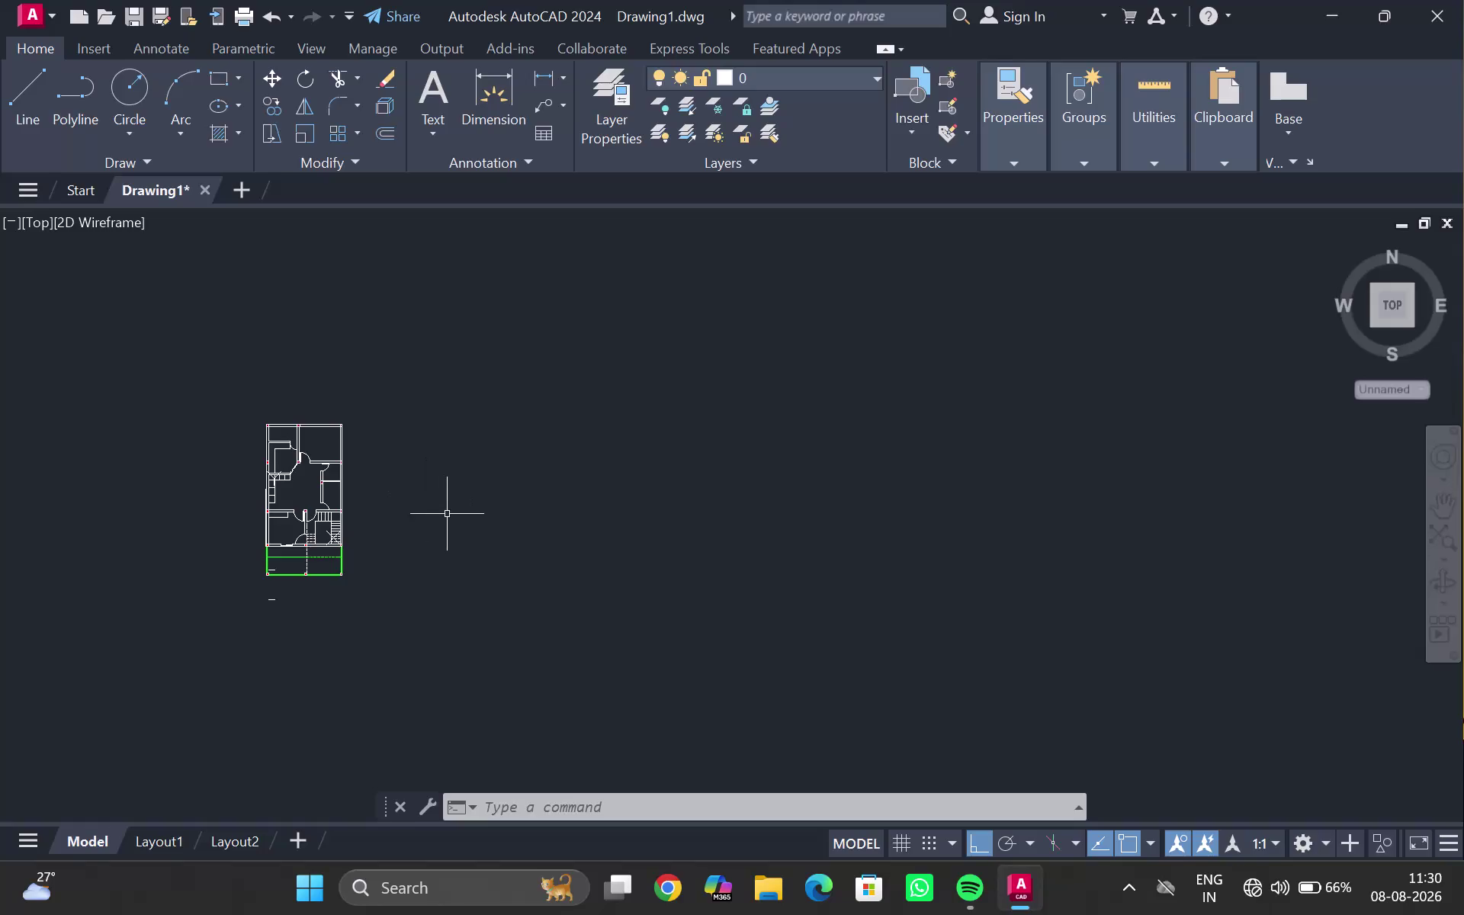
Open DesignCenter and browse to the Home - Space Planner drawing's blocks.
scroll(up, 3)
scroll(up, 3)
middle_drag(449, 516, 790, 544)
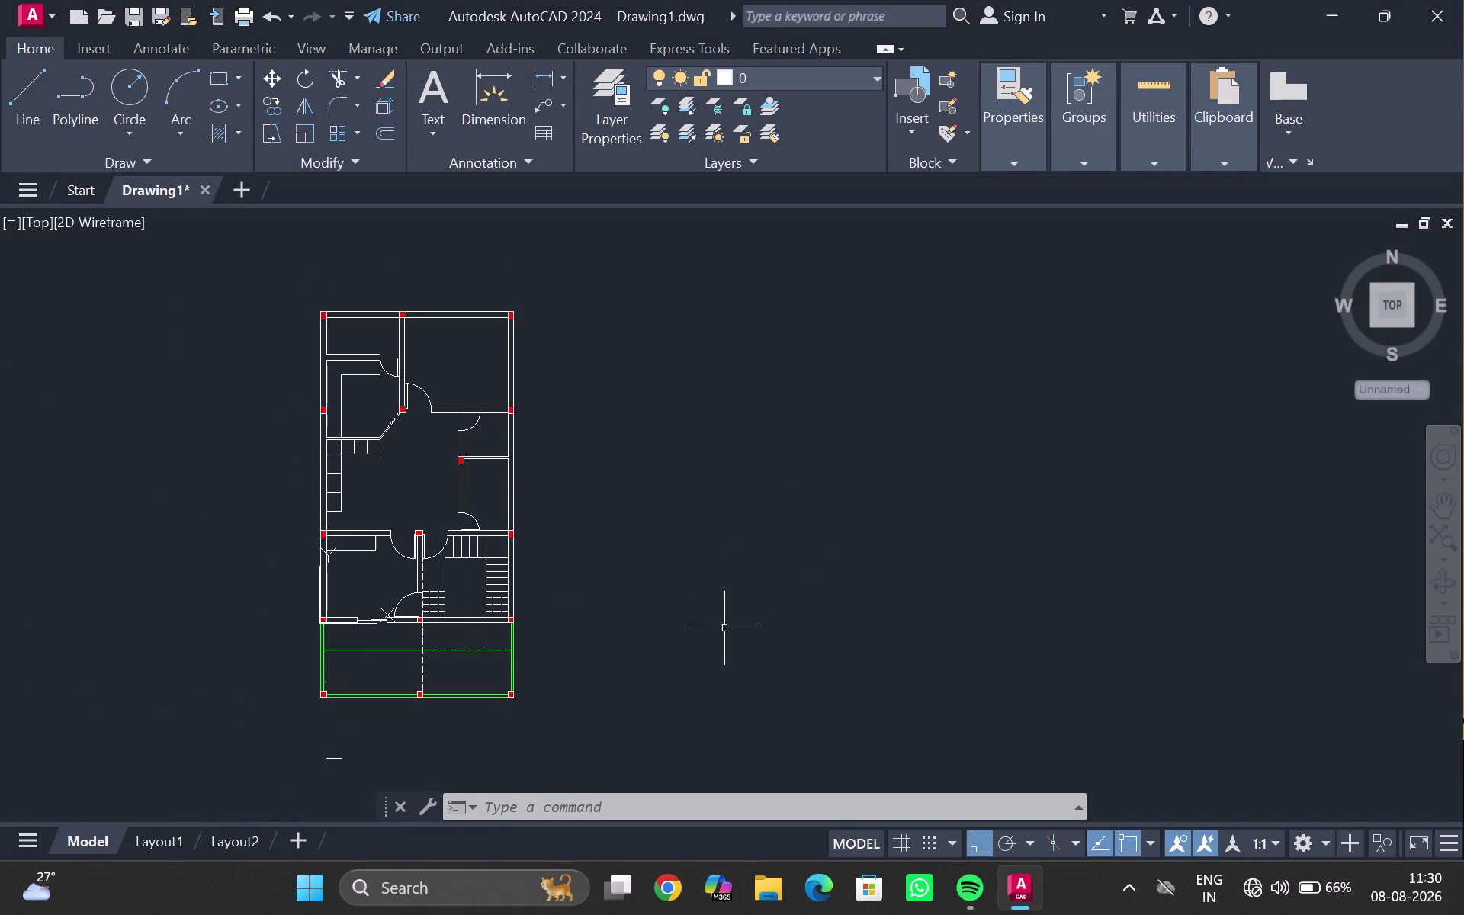
scroll(up, 3)
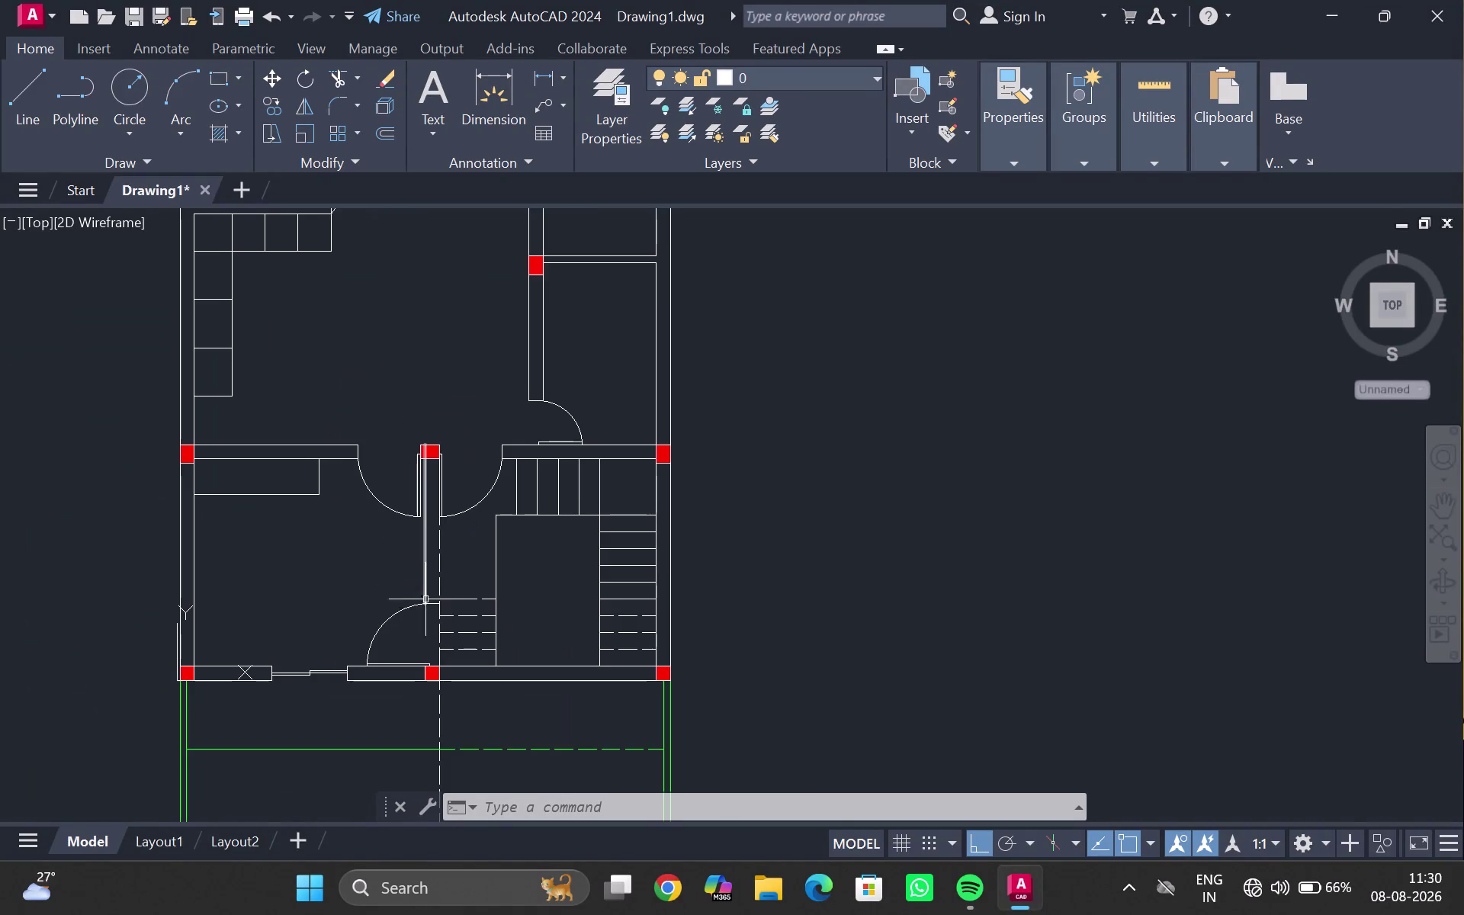
middle_drag(422, 601, 416, 628)
key(ctrl+2)
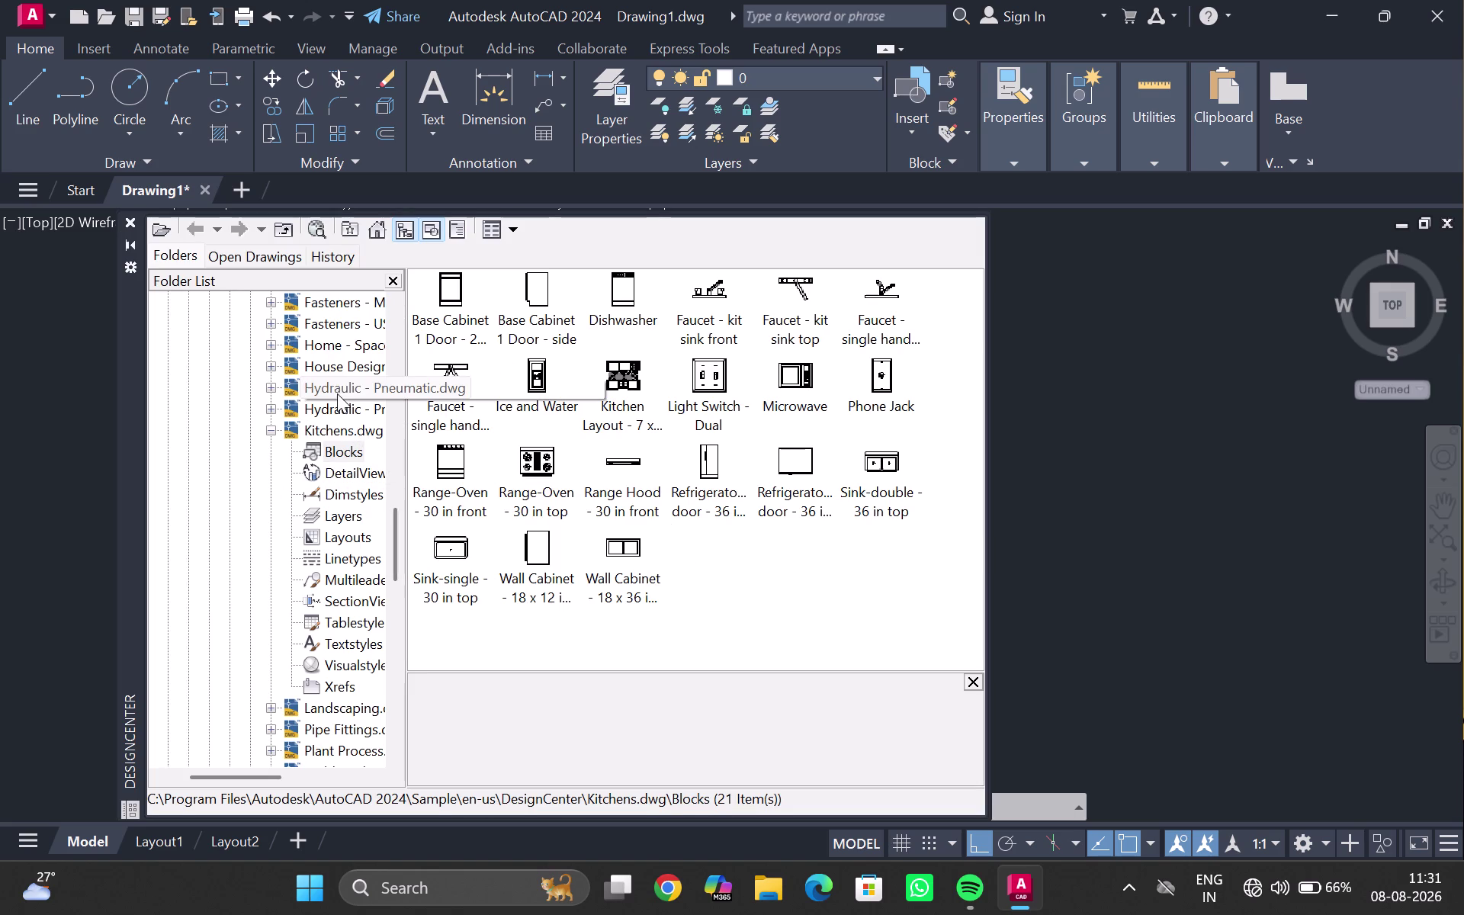
click(328, 364)
click(453, 296)
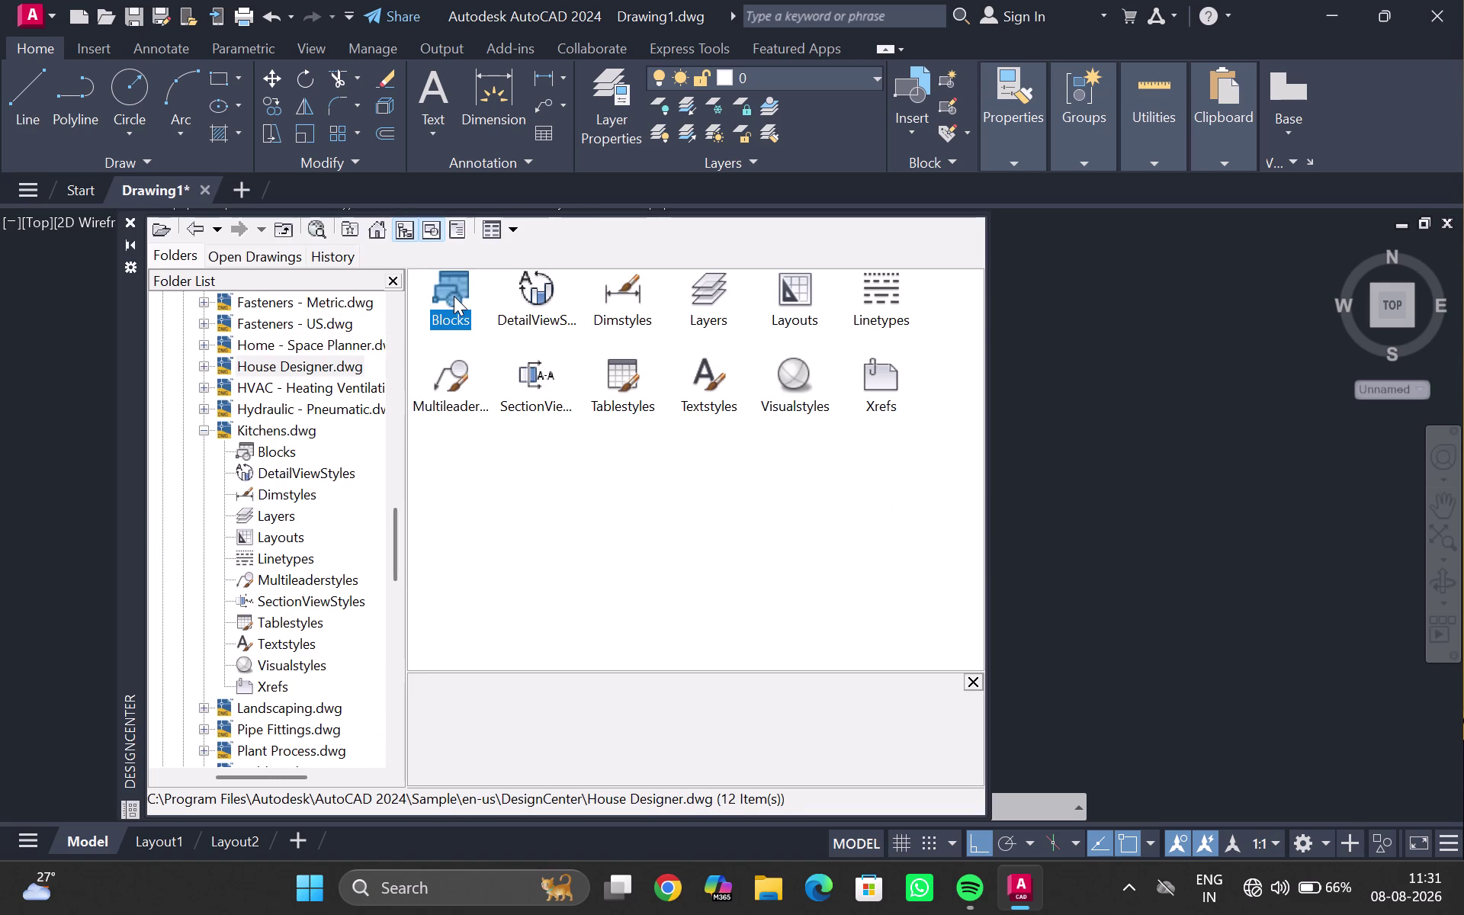
double_click(455, 296)
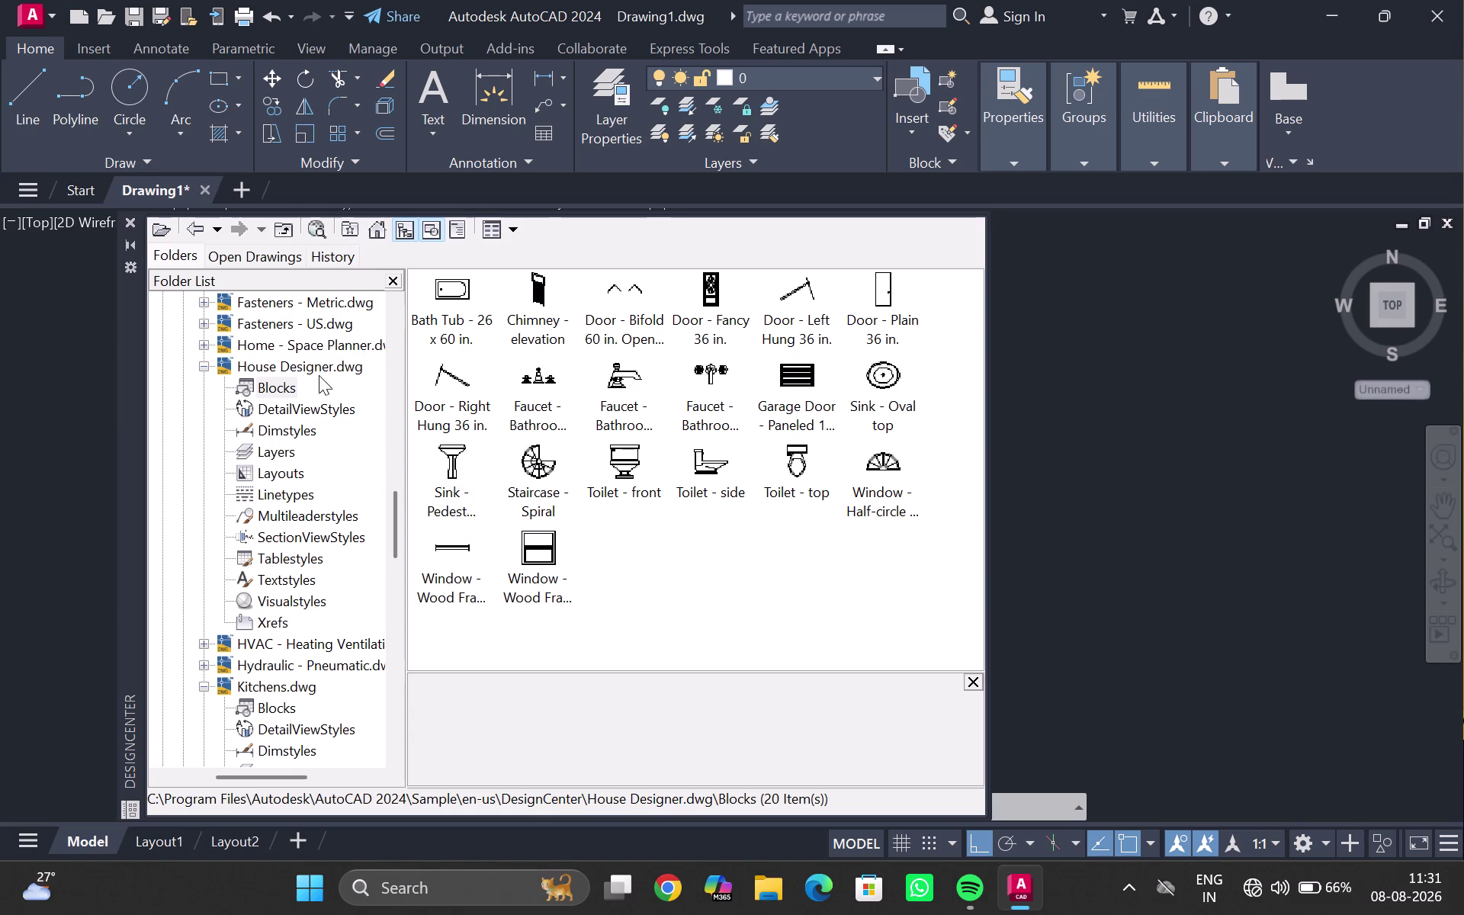
click(340, 336)
click(442, 267)
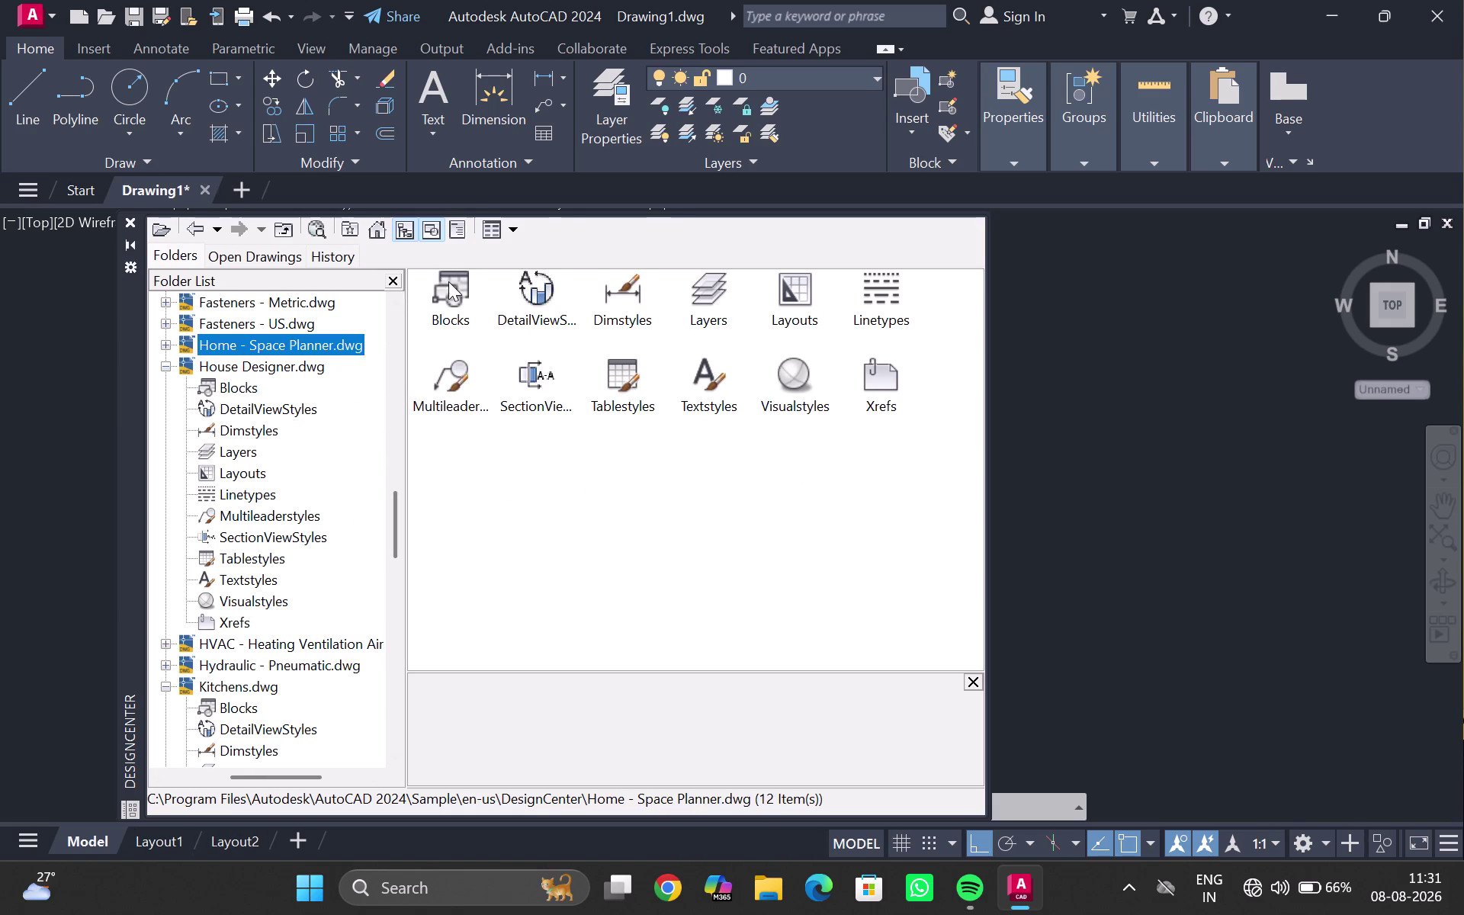
double_click(448, 281)
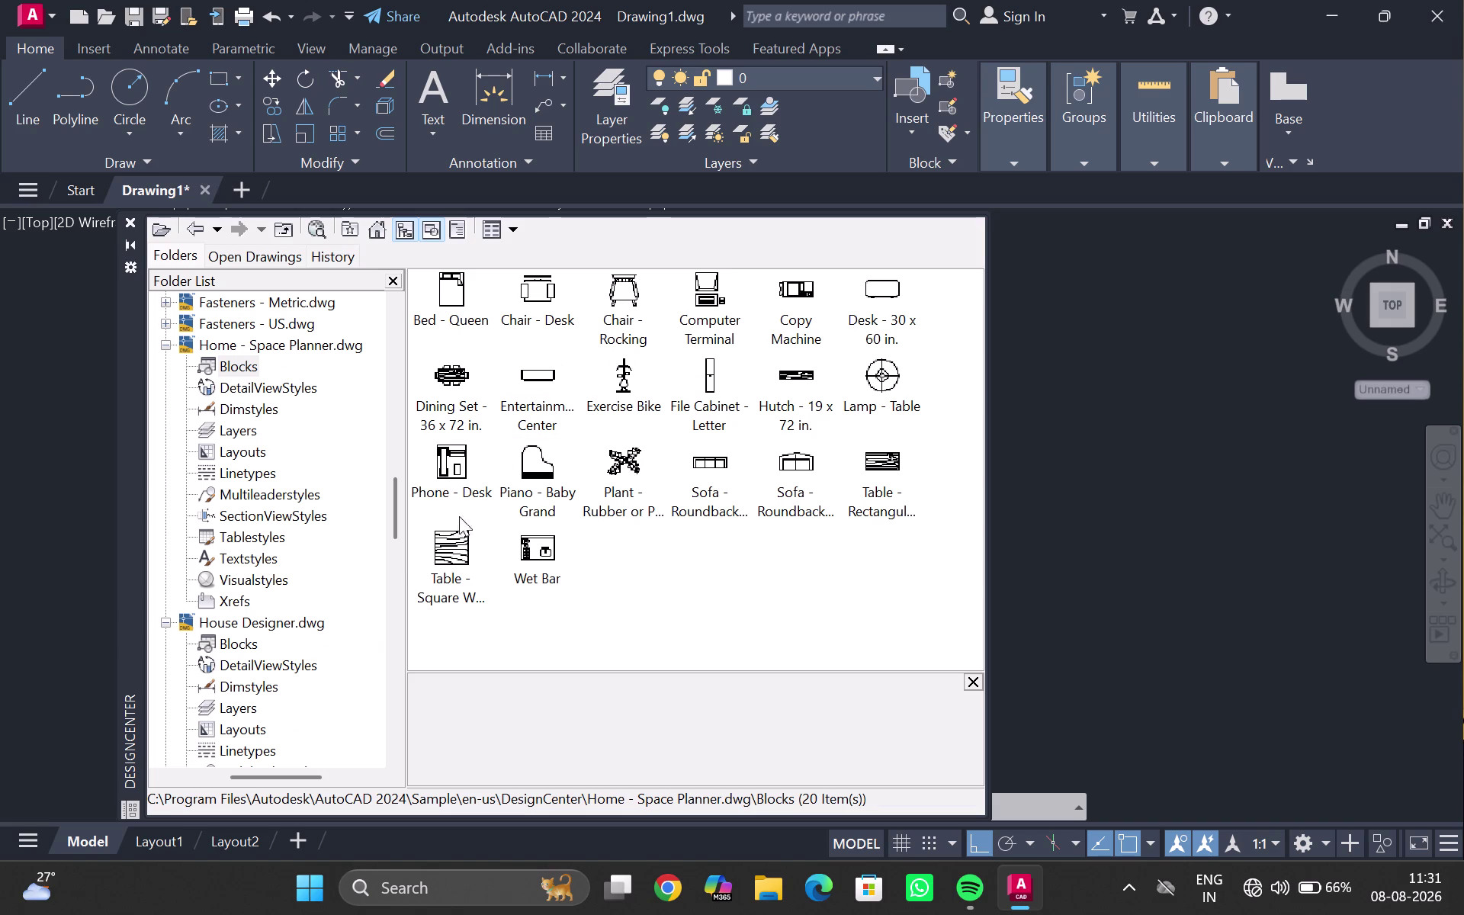
Drag in the square table, sofa, table lamp, queen bed, desk chair and rocking chair.
drag(443, 551, 1279, 513)
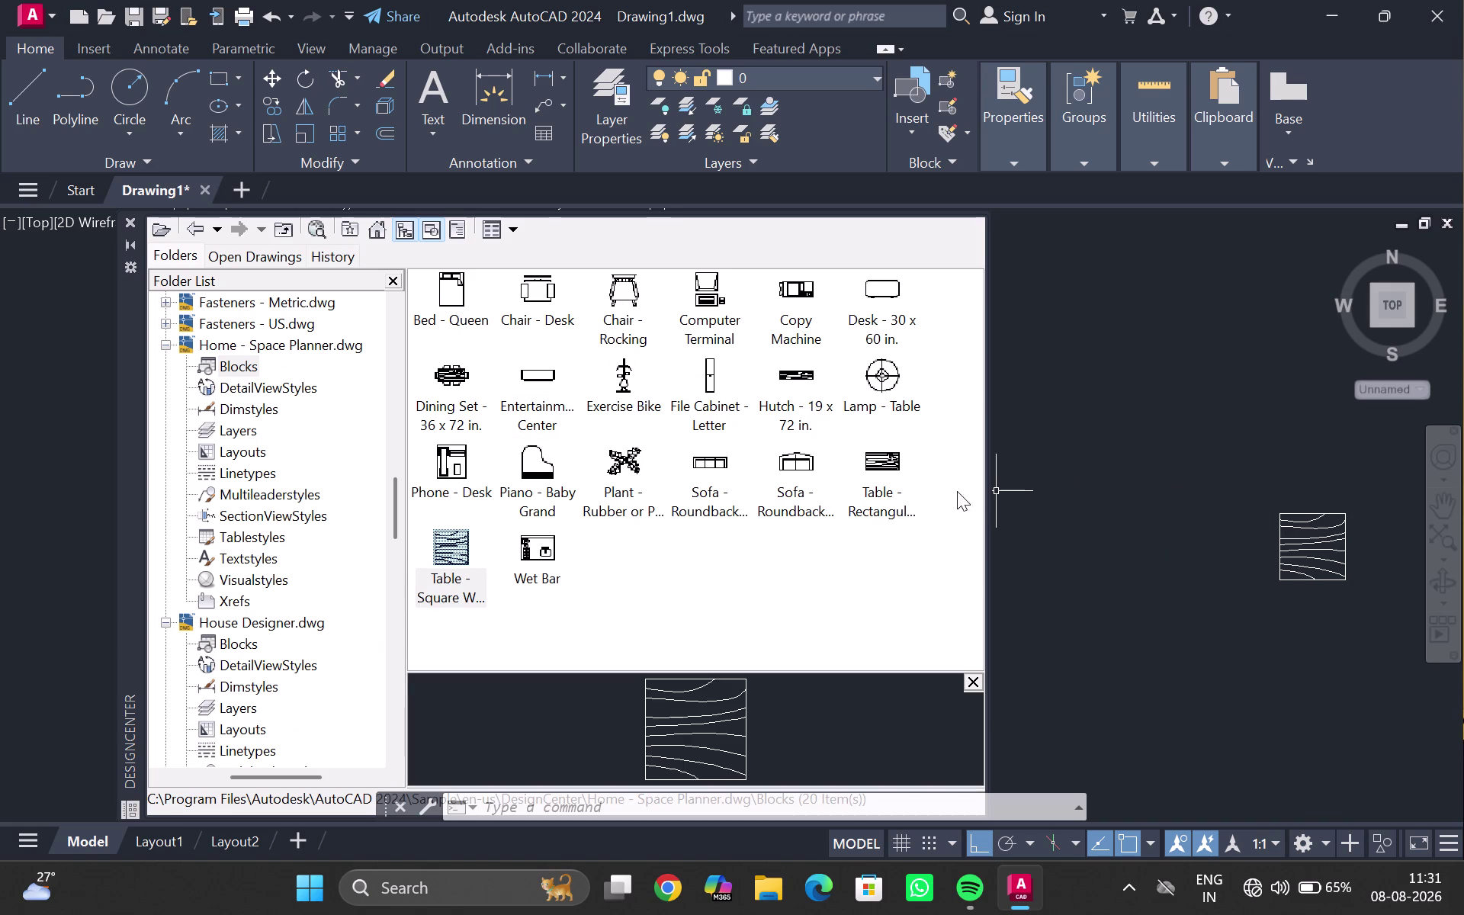
drag(800, 456, 1109, 377)
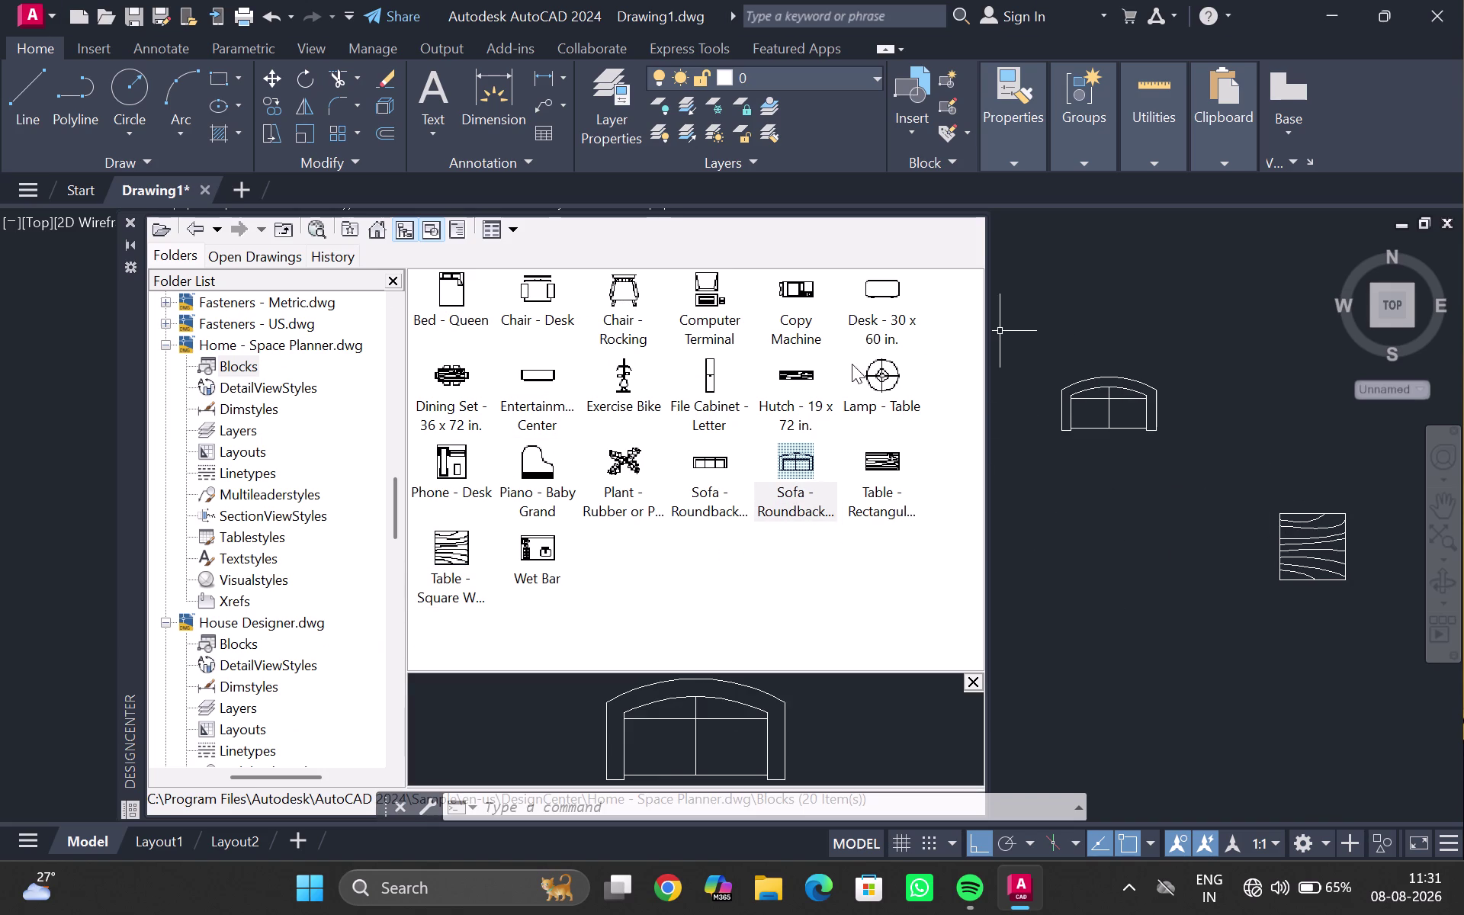
drag(887, 383, 1054, 301)
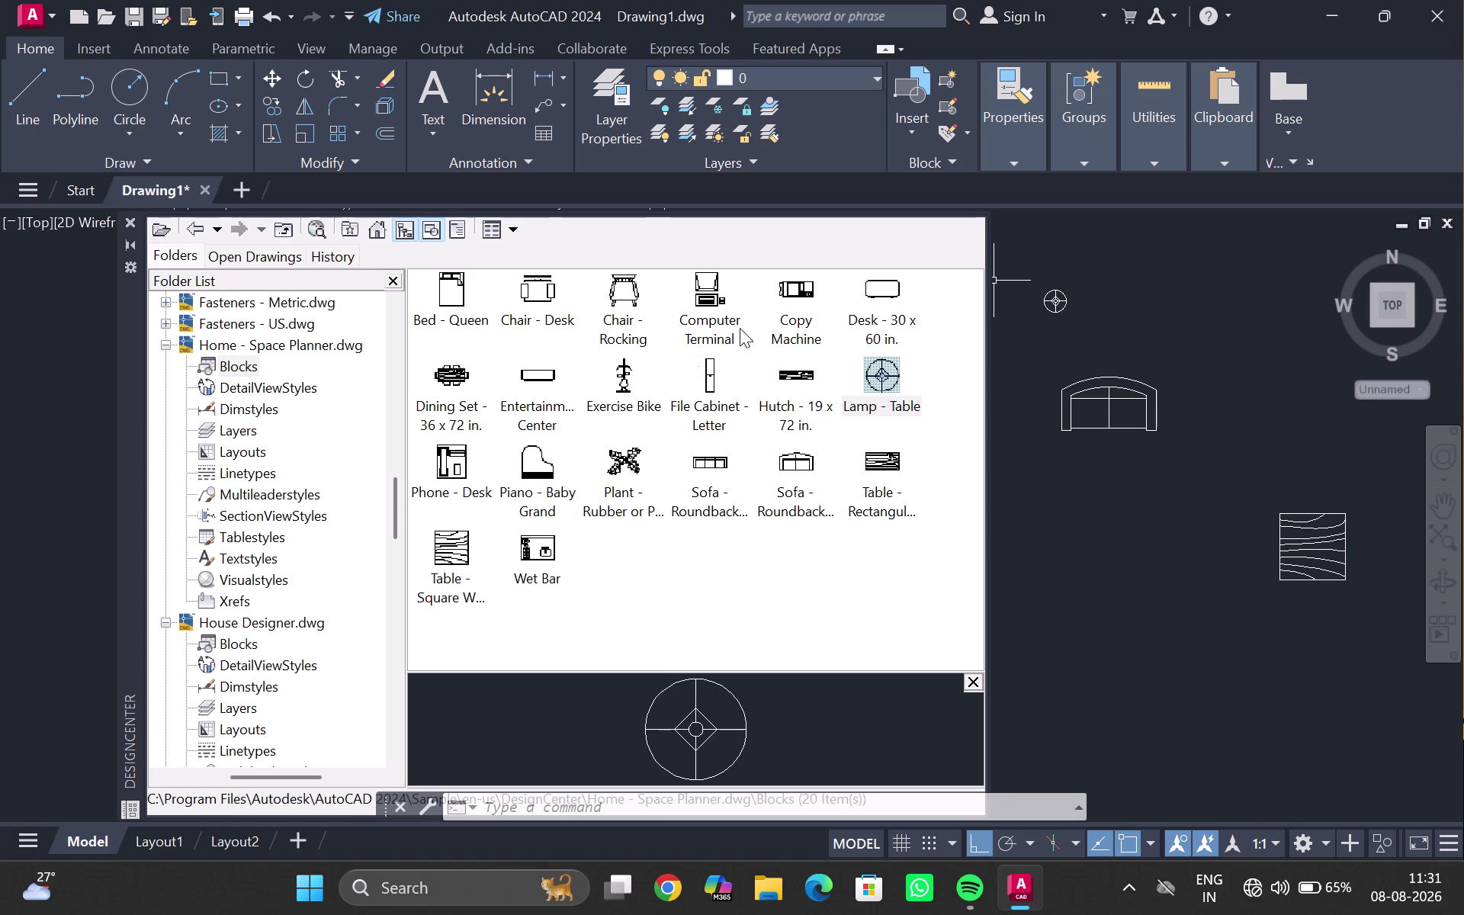
drag(443, 292, 1112, 604)
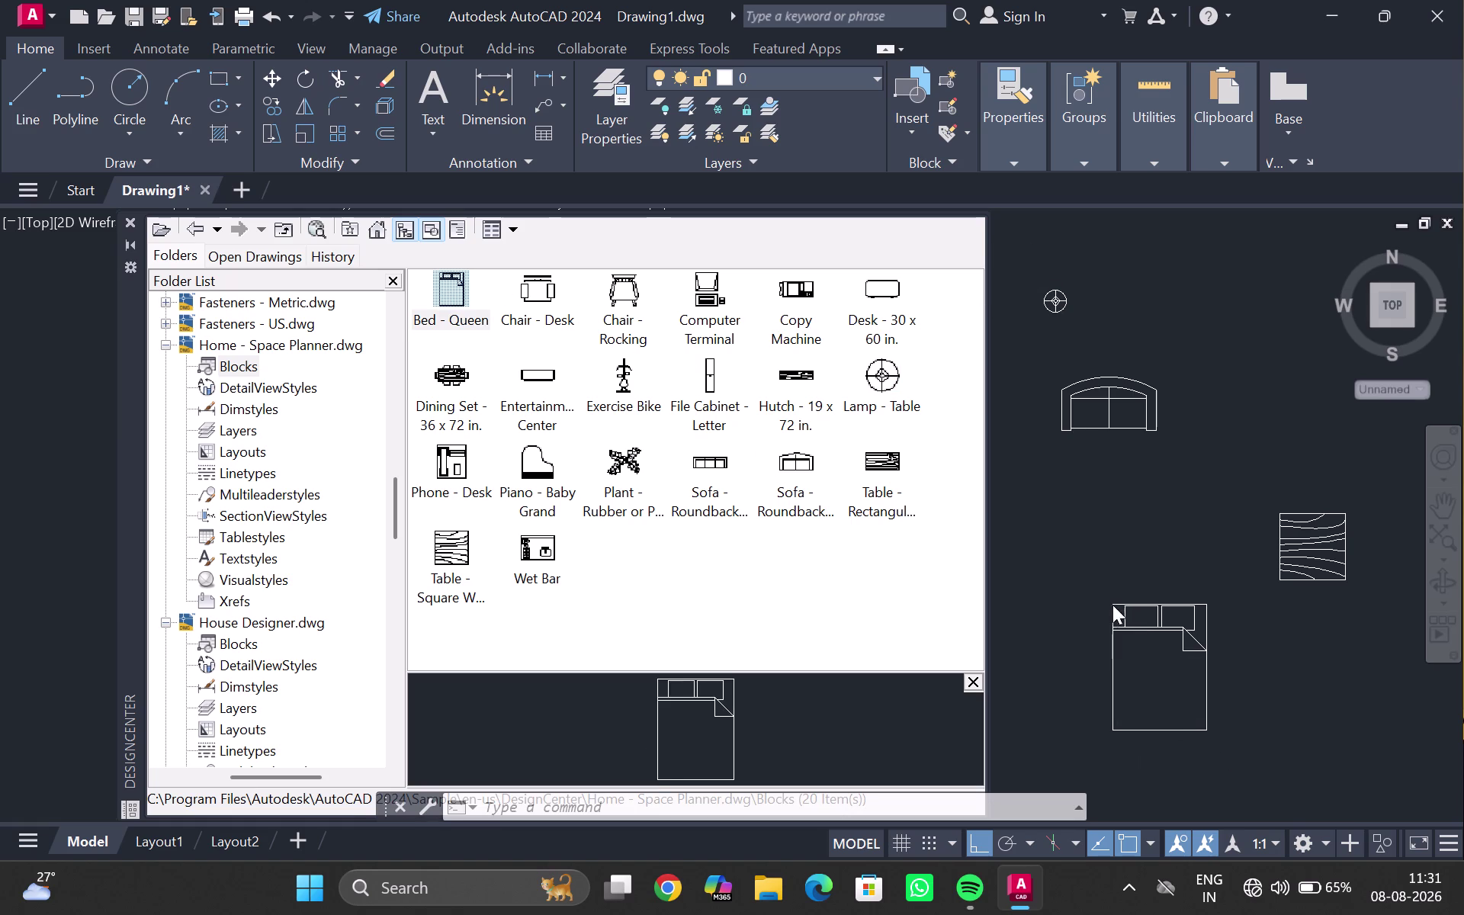
drag(535, 290, 1174, 361)
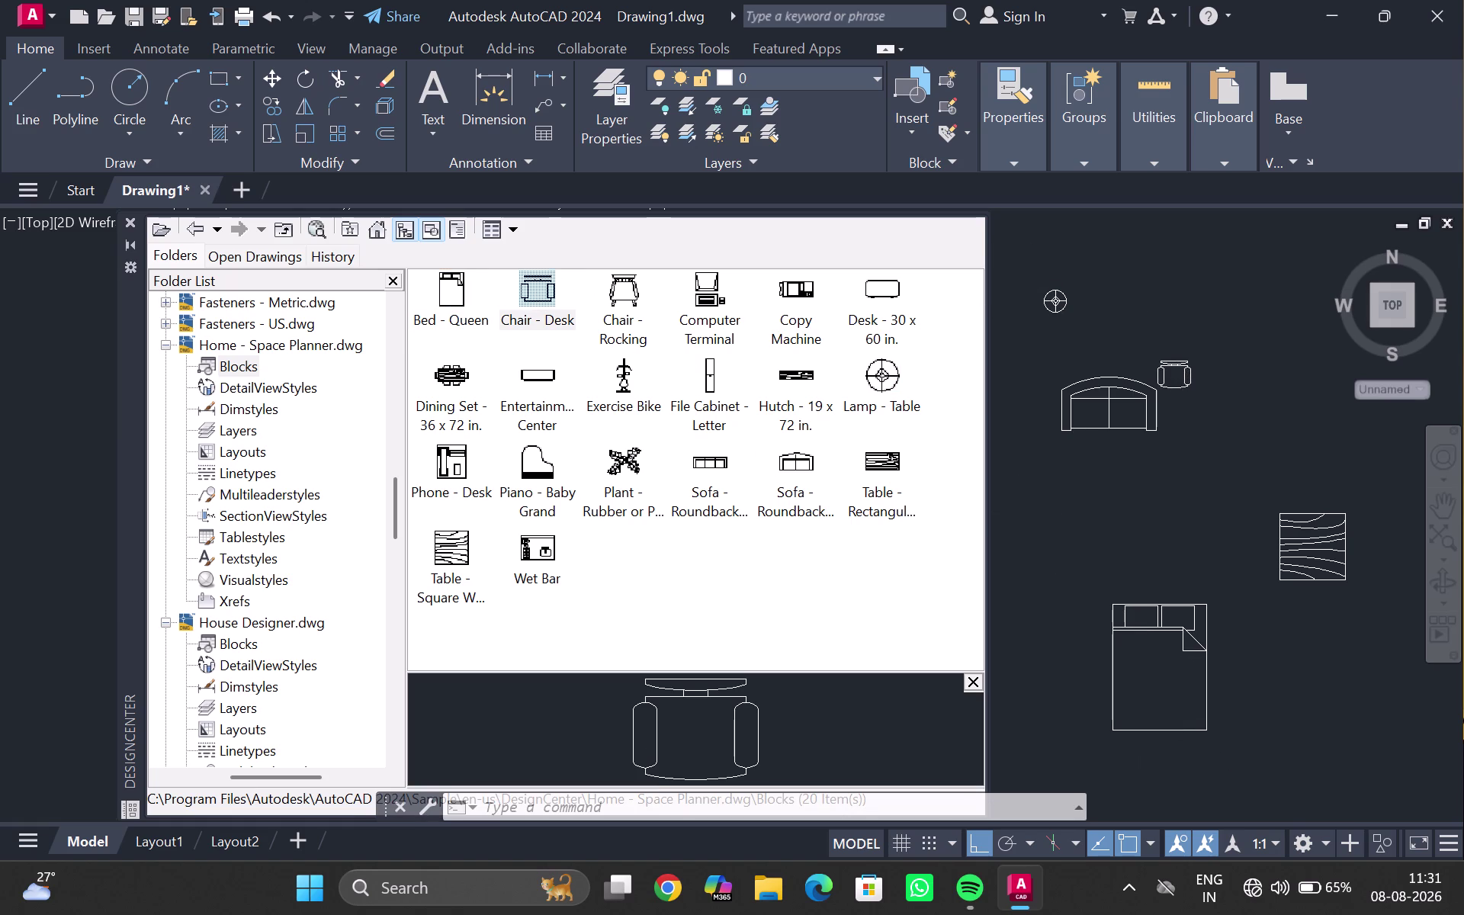
drag(622, 291, 1056, 539)
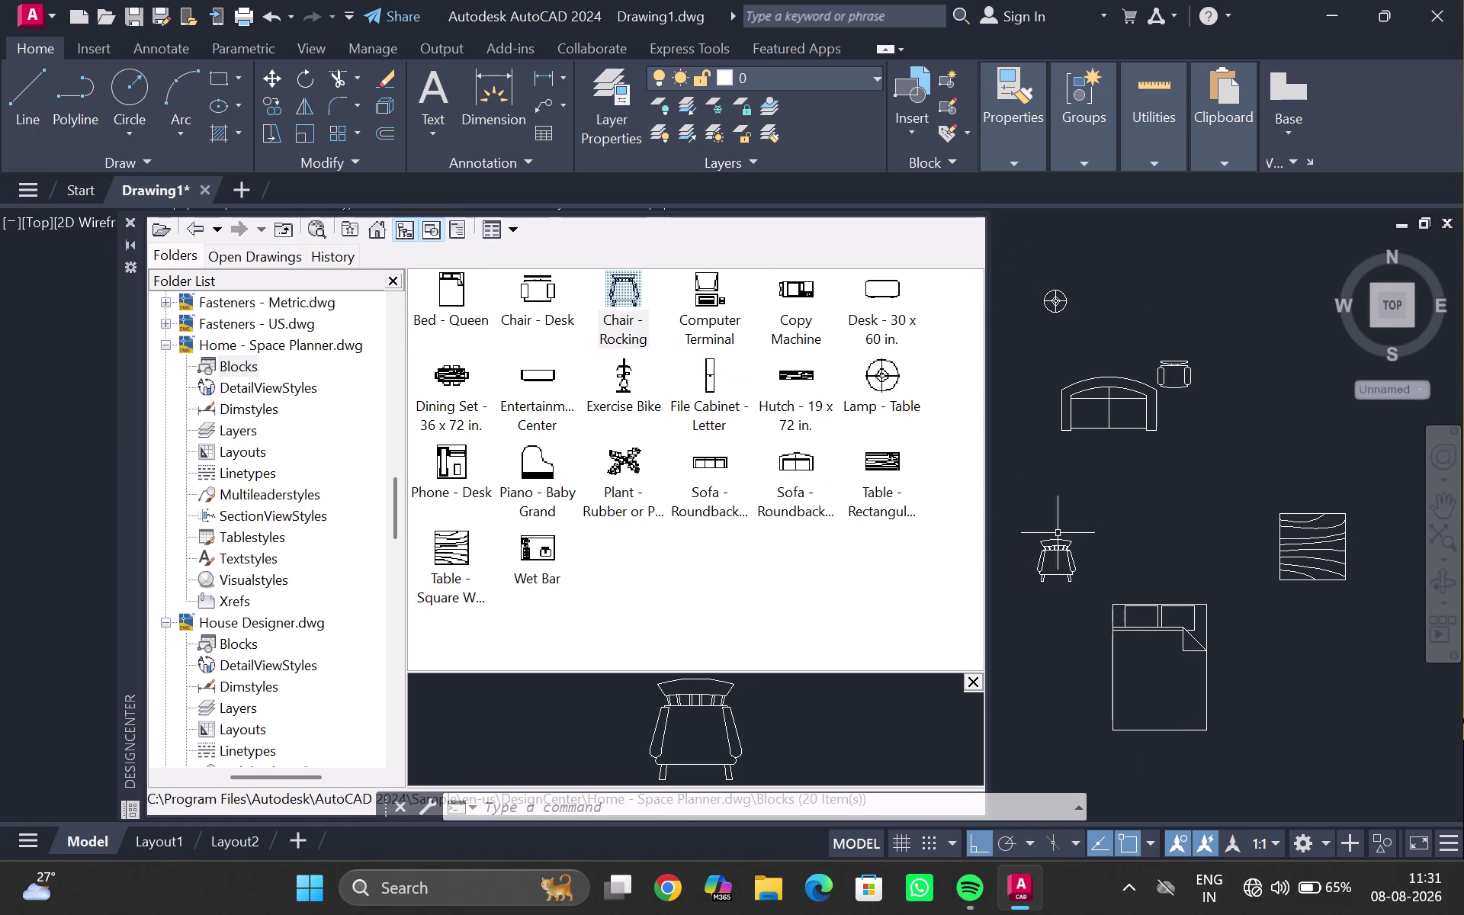
click(127, 223)
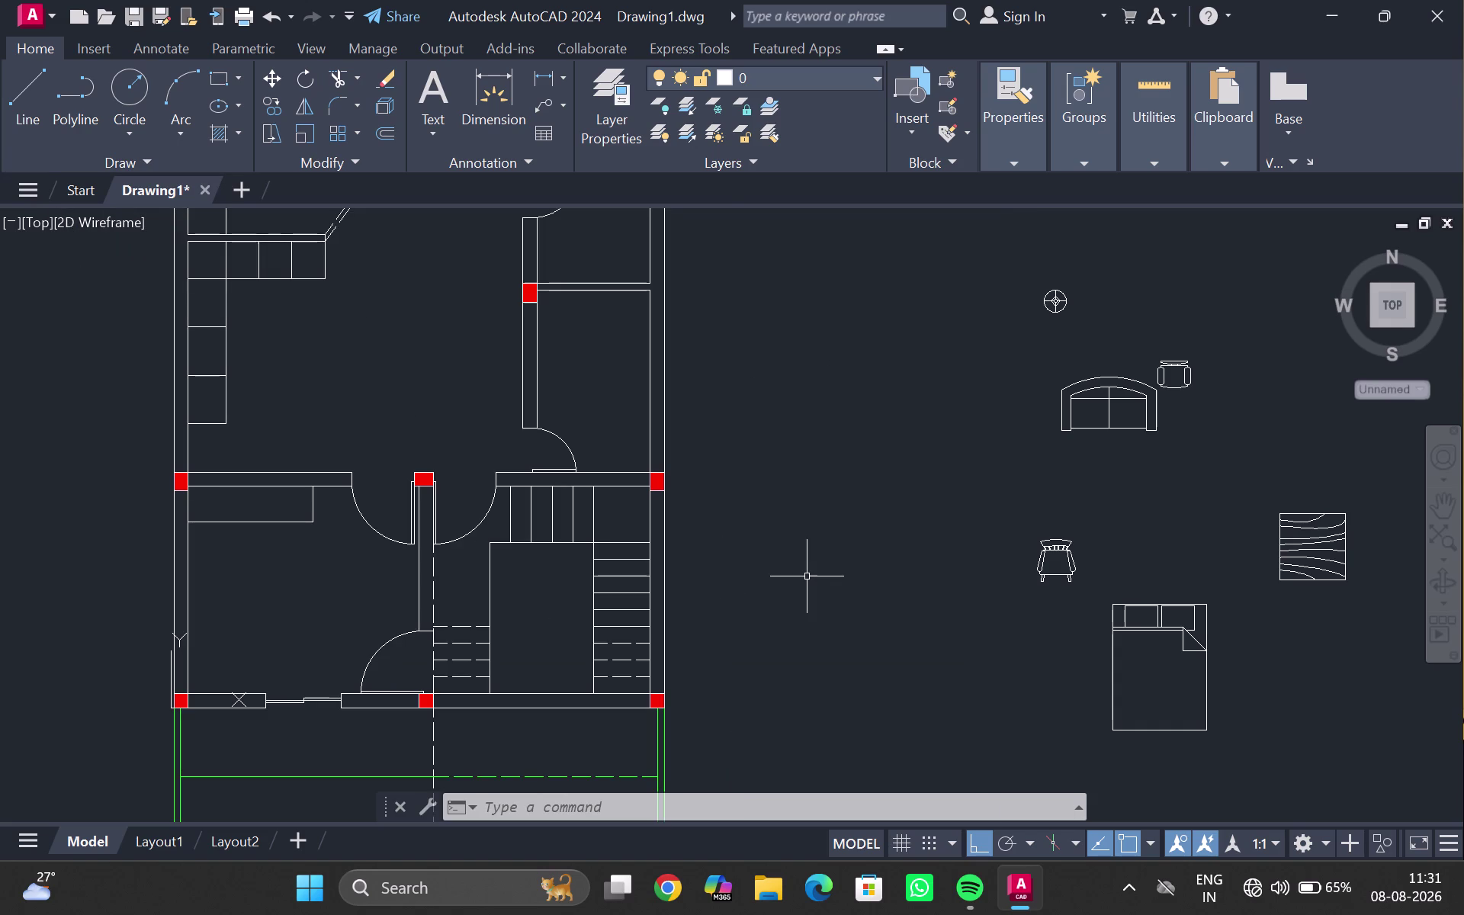
Zoom to the plan and furniture and window-select the queen bed.
scroll(down, 3)
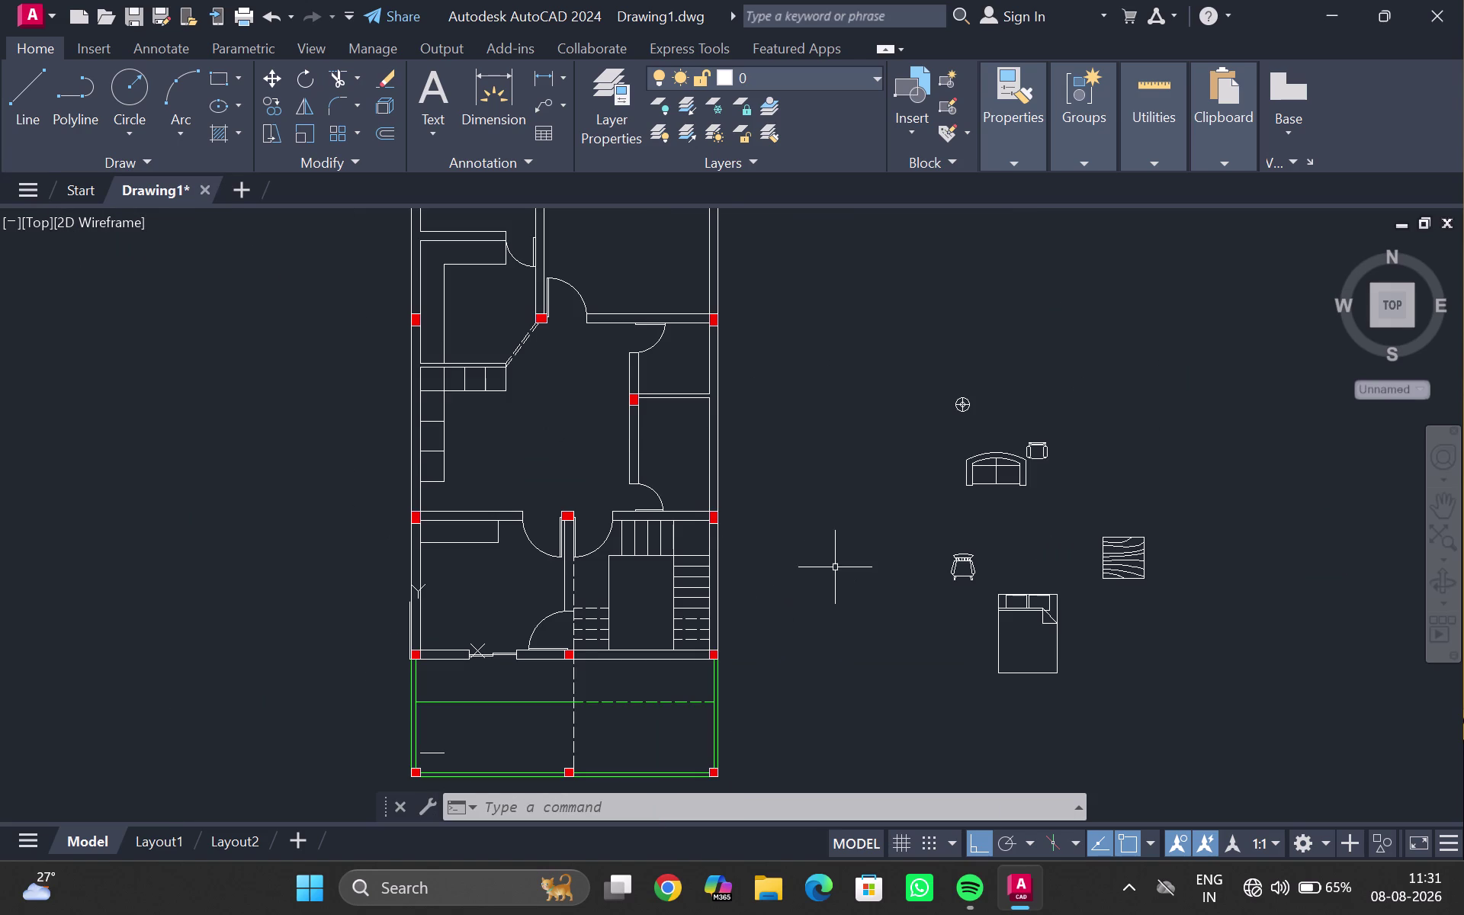
scroll(down, 3)
middle_drag(835, 564, 760, 525)
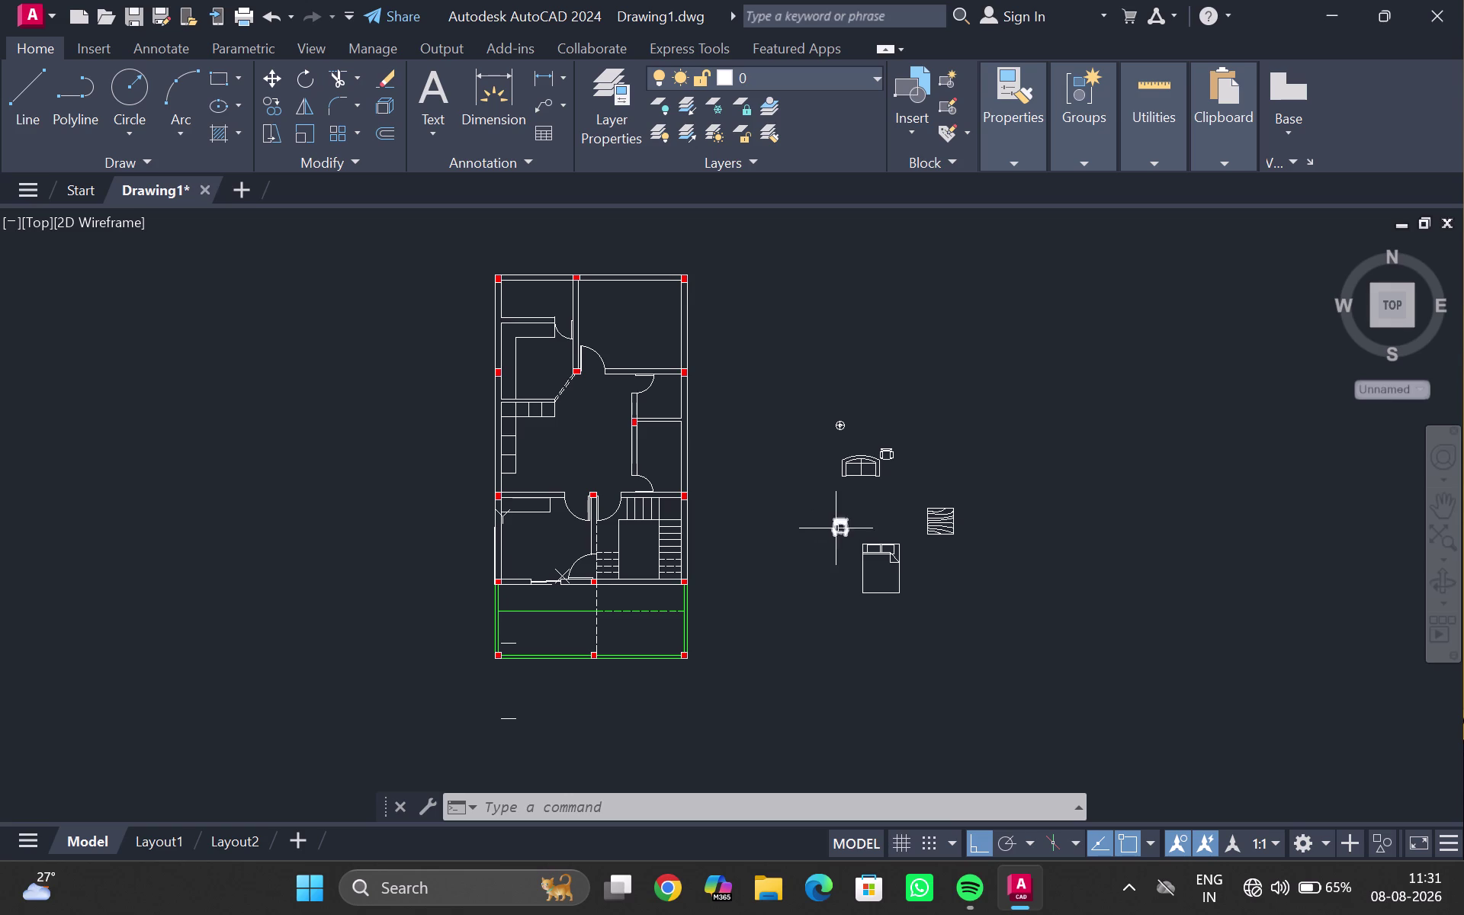
scroll(up, 3)
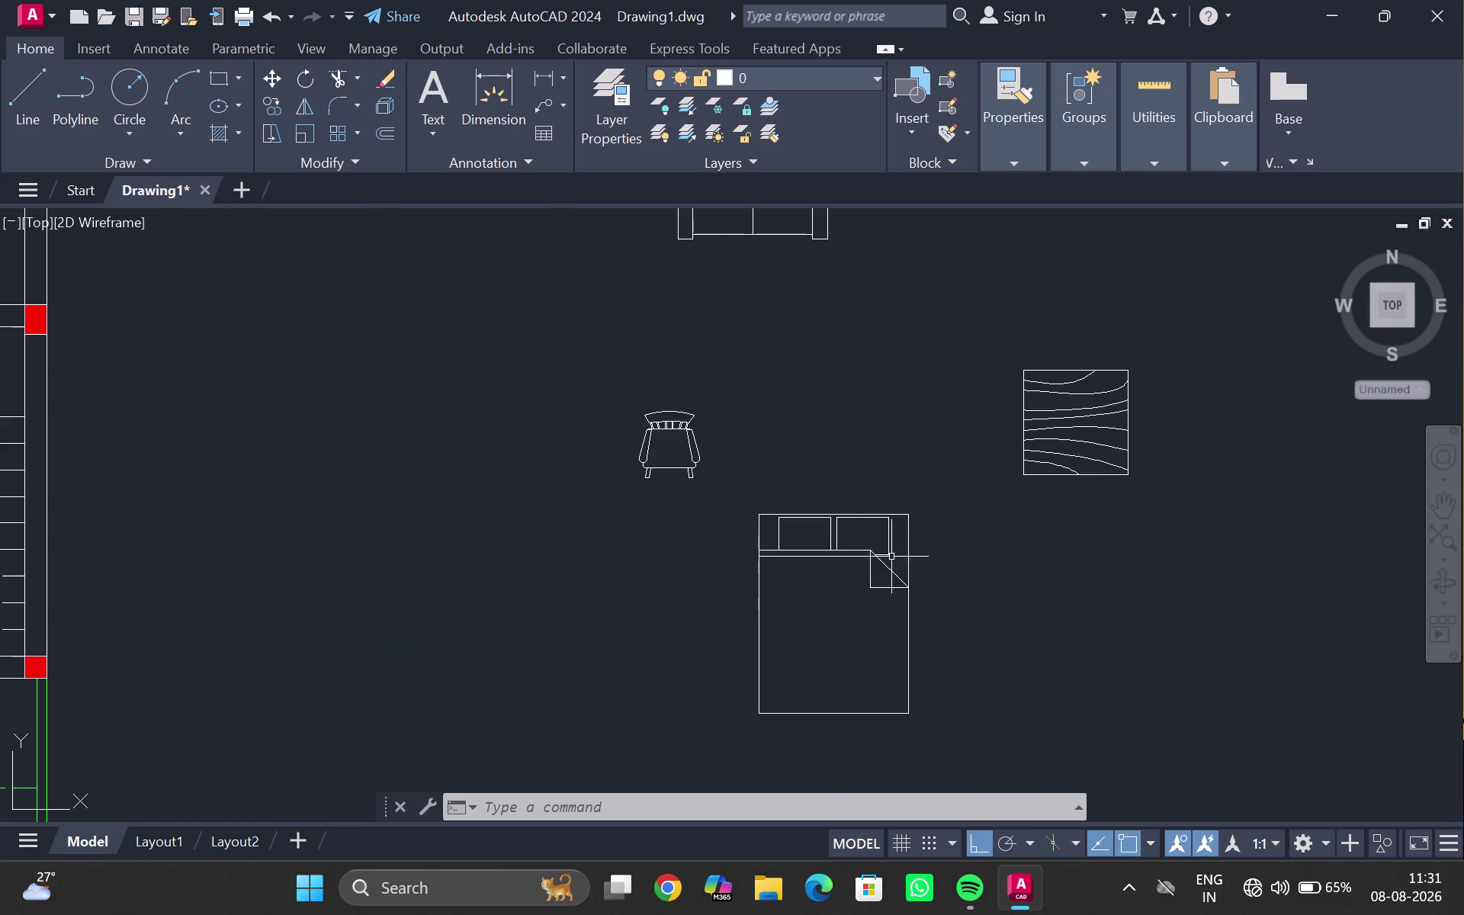
click(820, 546)
click(837, 510)
click(859, 523)
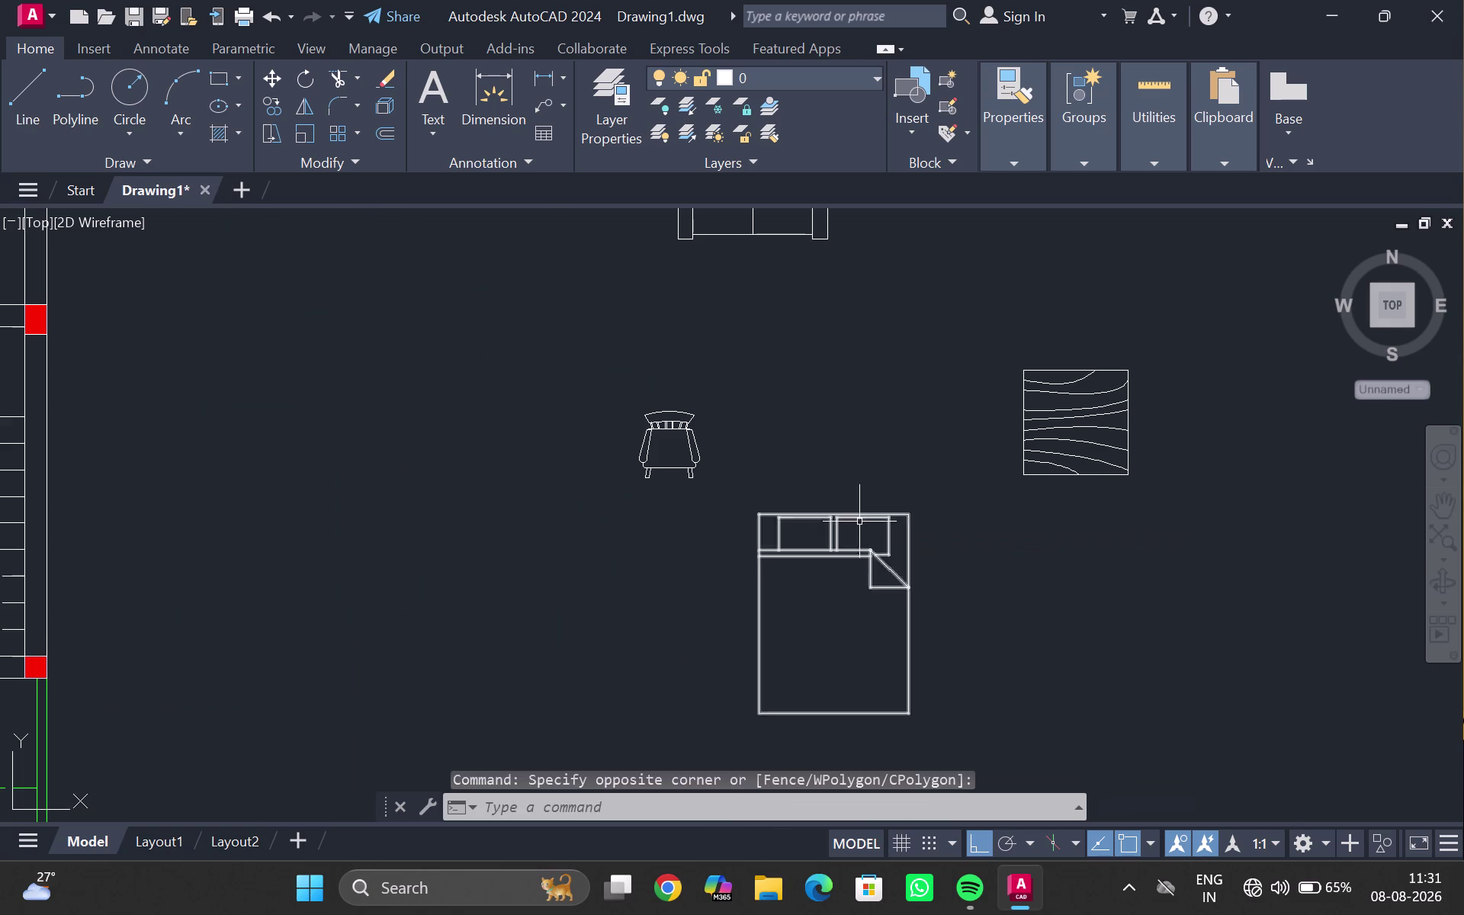
click(869, 509)
click(866, 521)
click(864, 509)
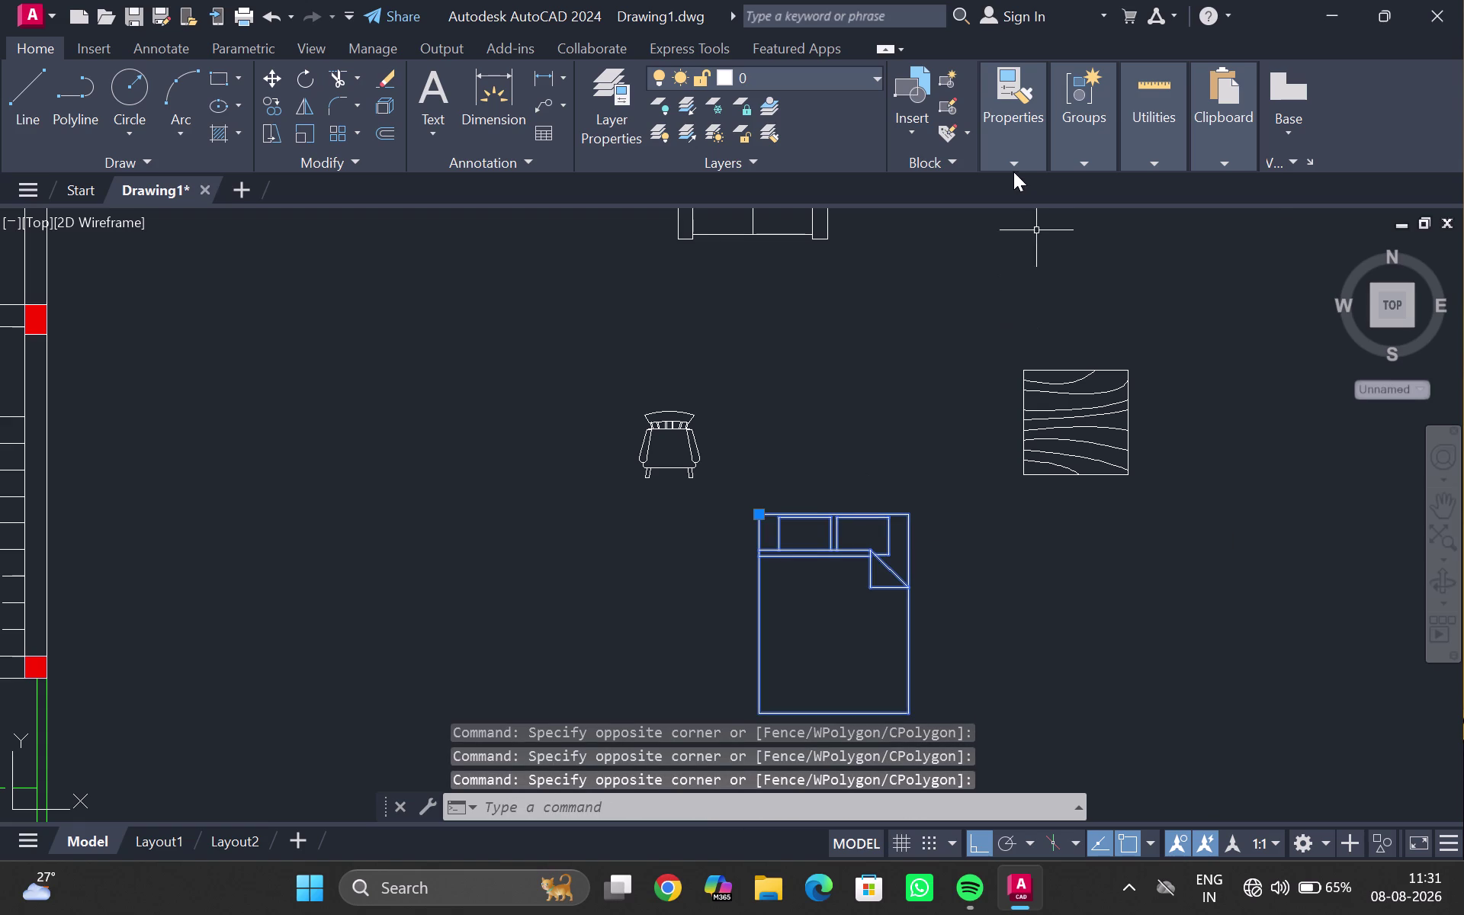
Dismiss the bed's colour choices unchanged, then reopen and close the block library.
click(1010, 161)
click(1098, 187)
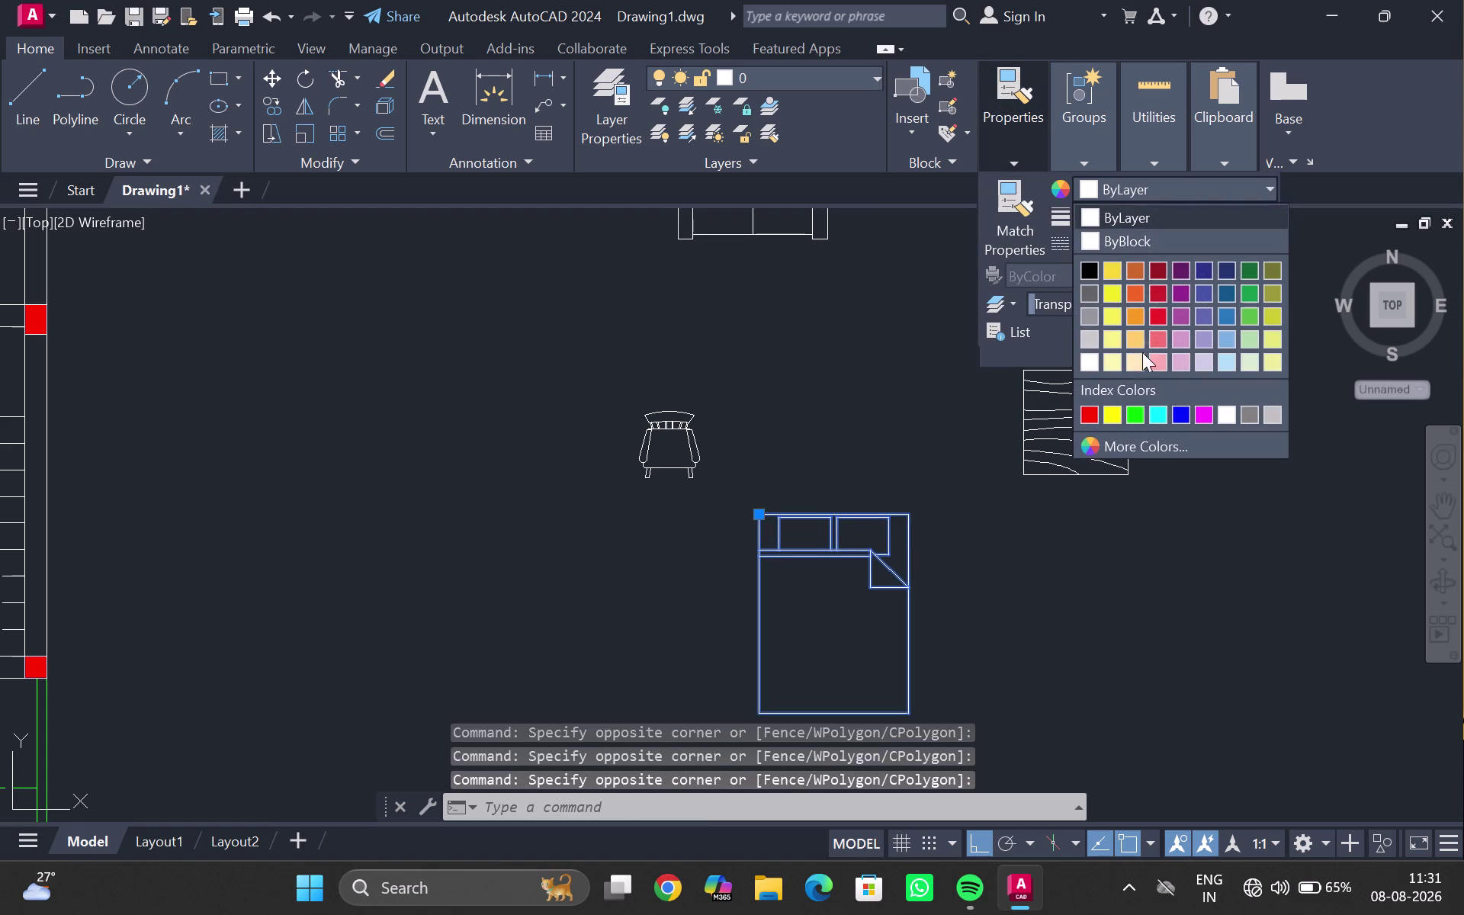
click(1115, 414)
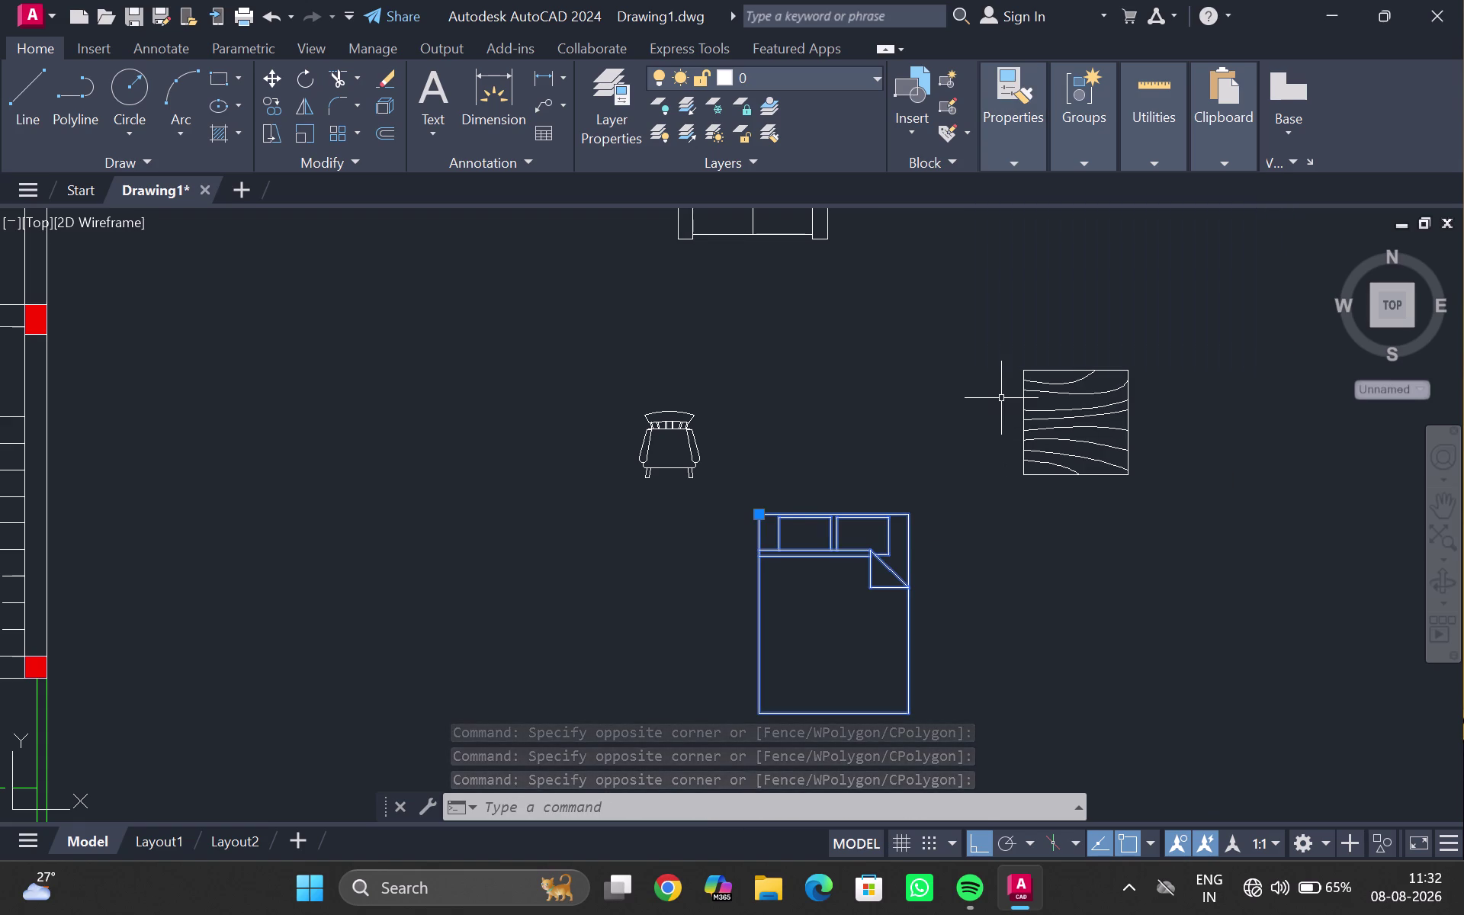
key(Return)
key(Escape)
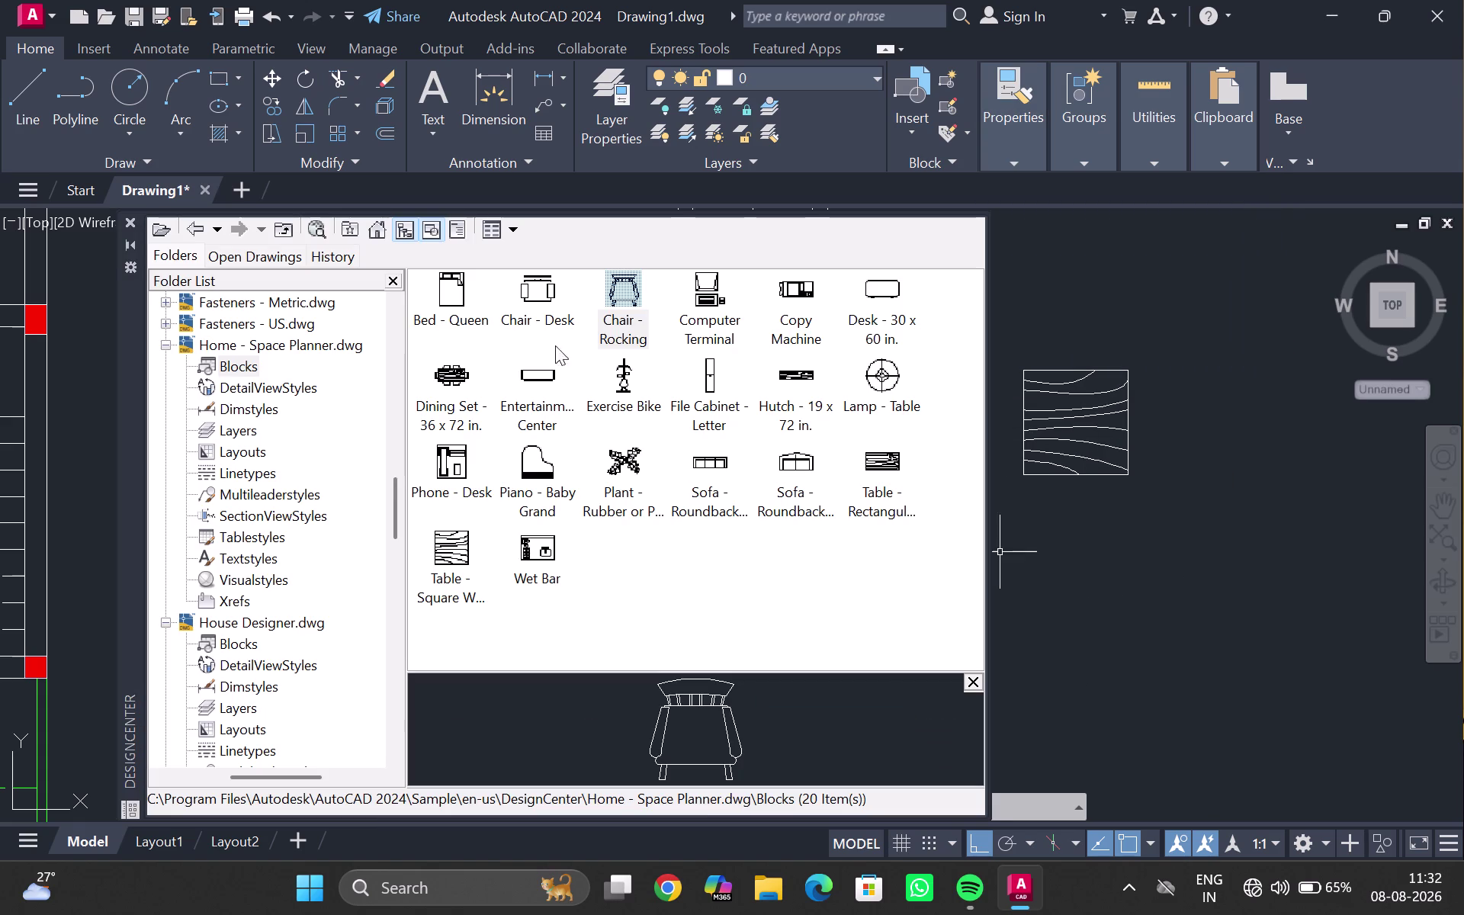
click(123, 219)
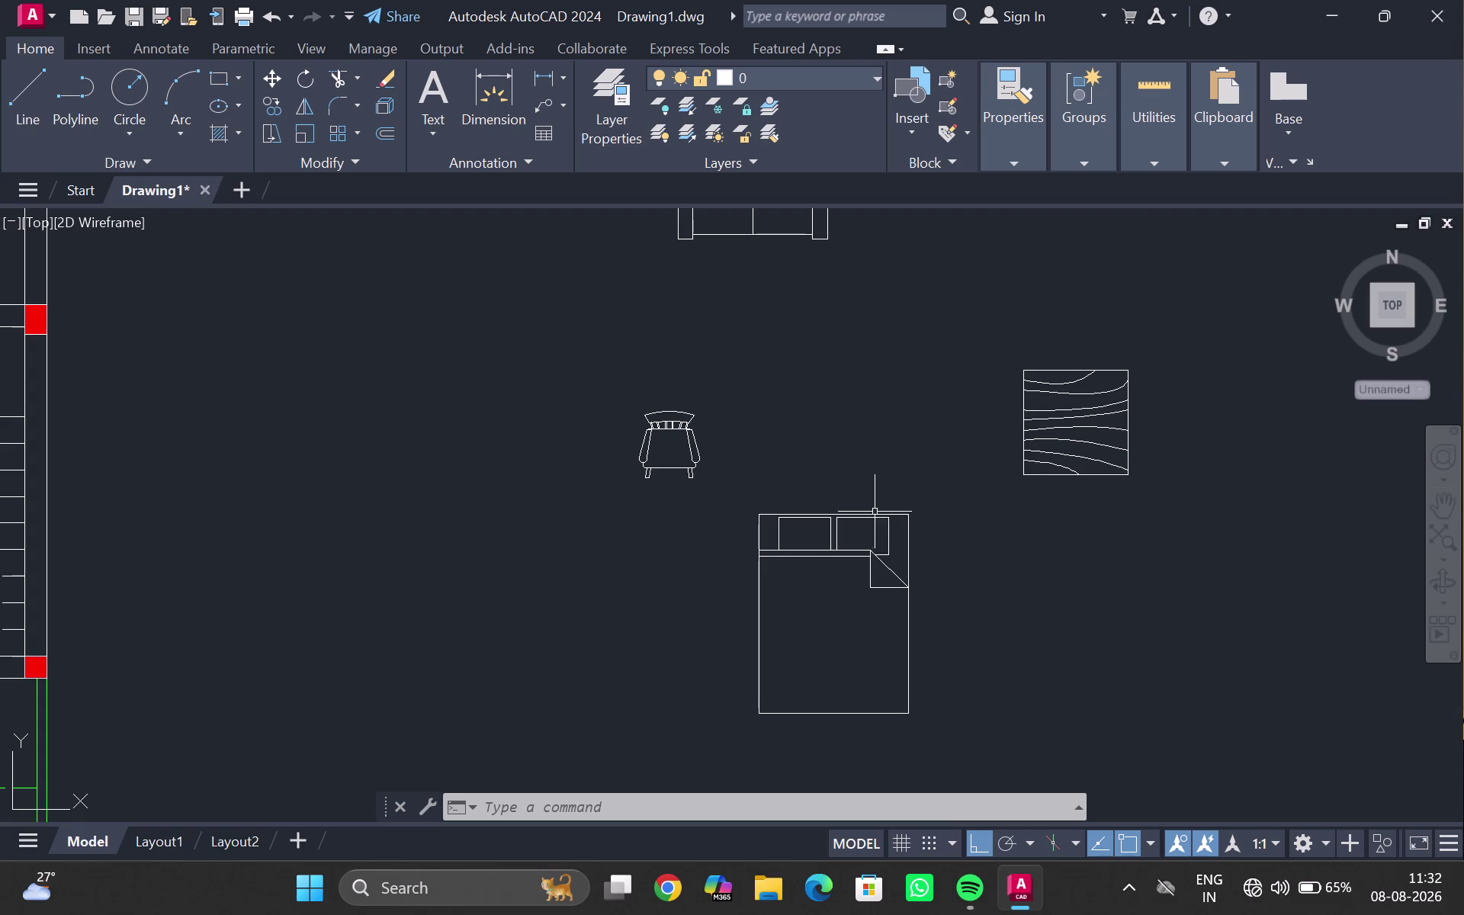
Select the queen bed beside the floor plan.
click(852, 518)
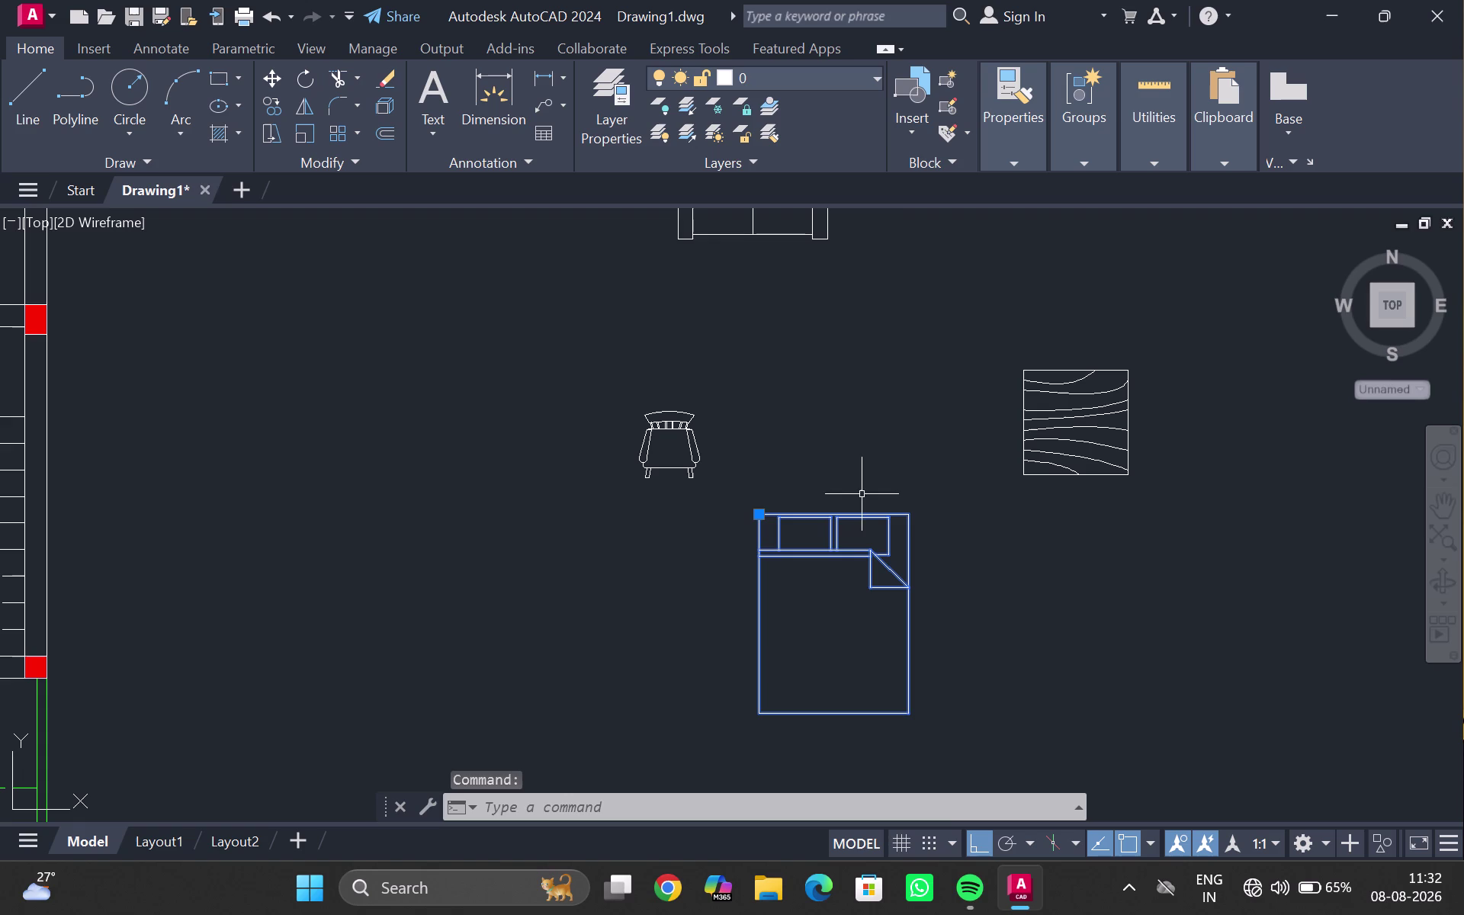
Start COPY on the pillow, set its base point, and turn off ortho.
key(Escape)
click(842, 515)
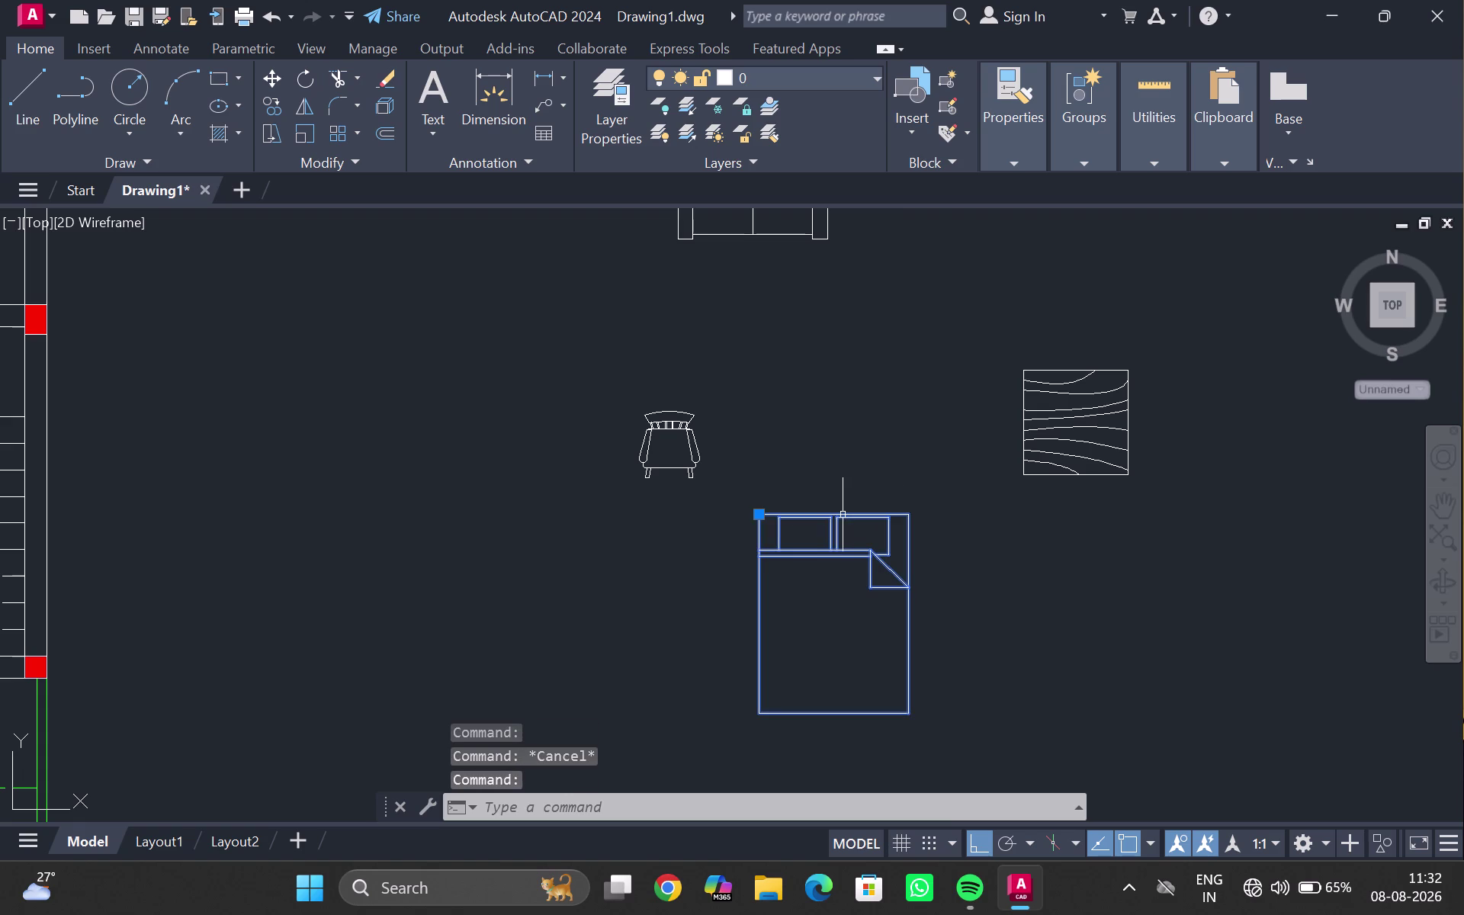
key(c)
key(o)
key(Return)
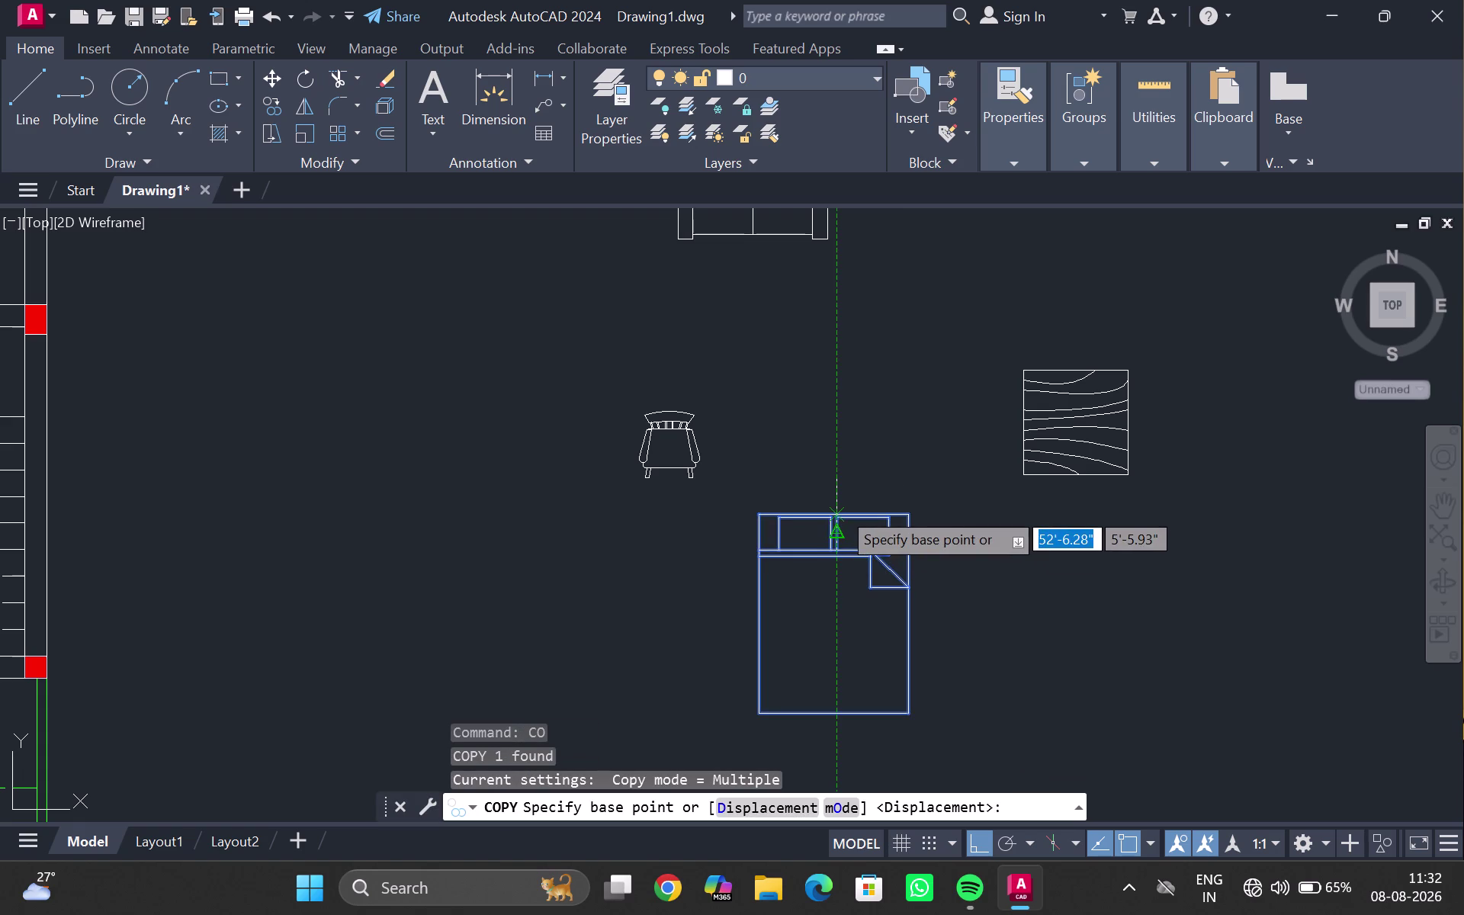
scroll(up, 3)
click(809, 529)
scroll(down, 3)
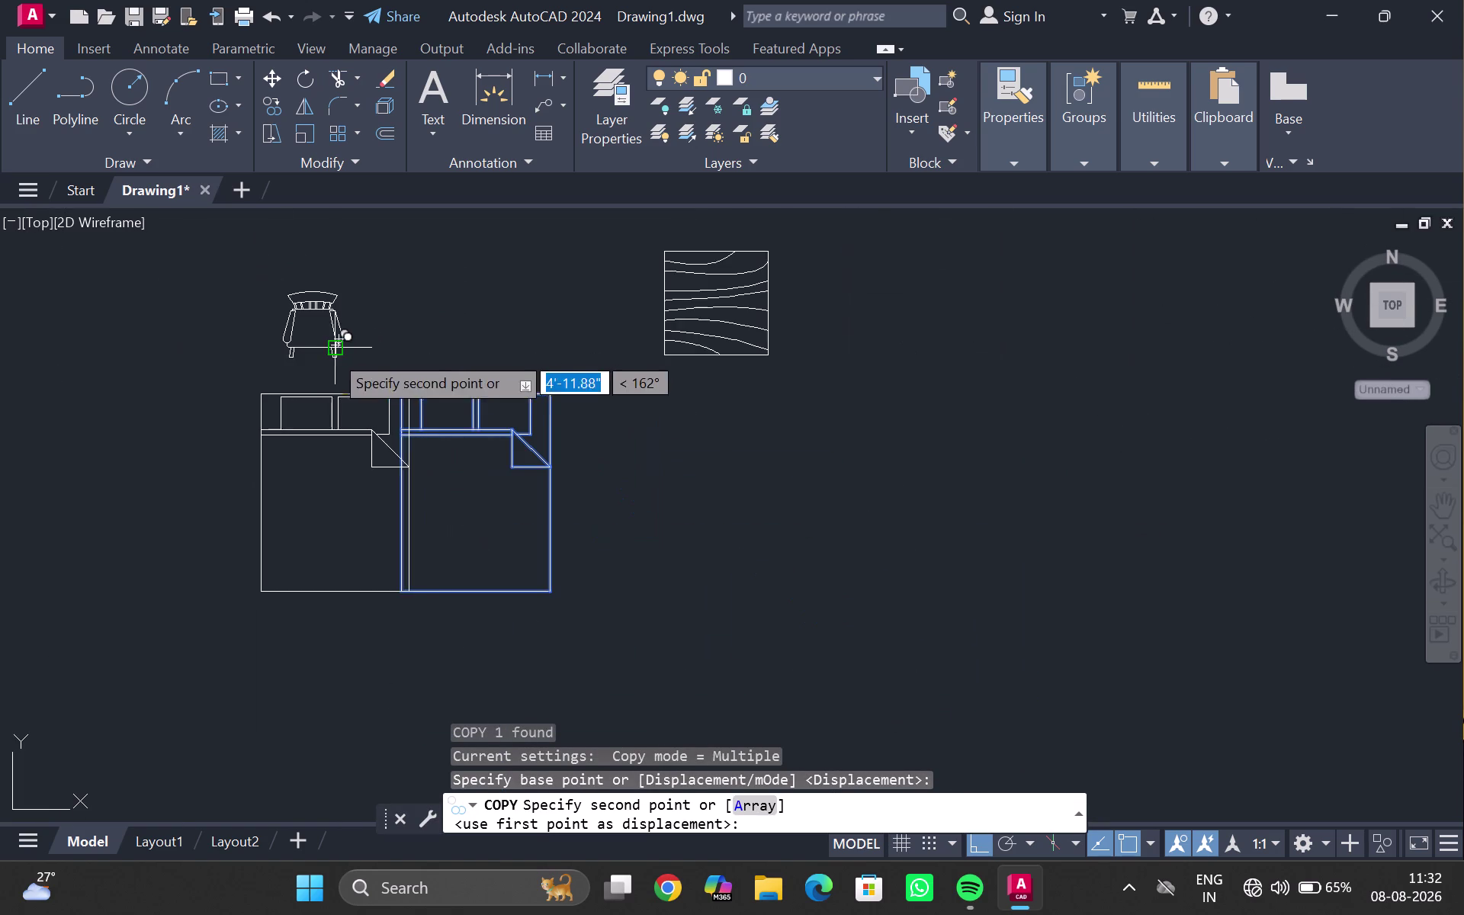
key(ctrl+F8)
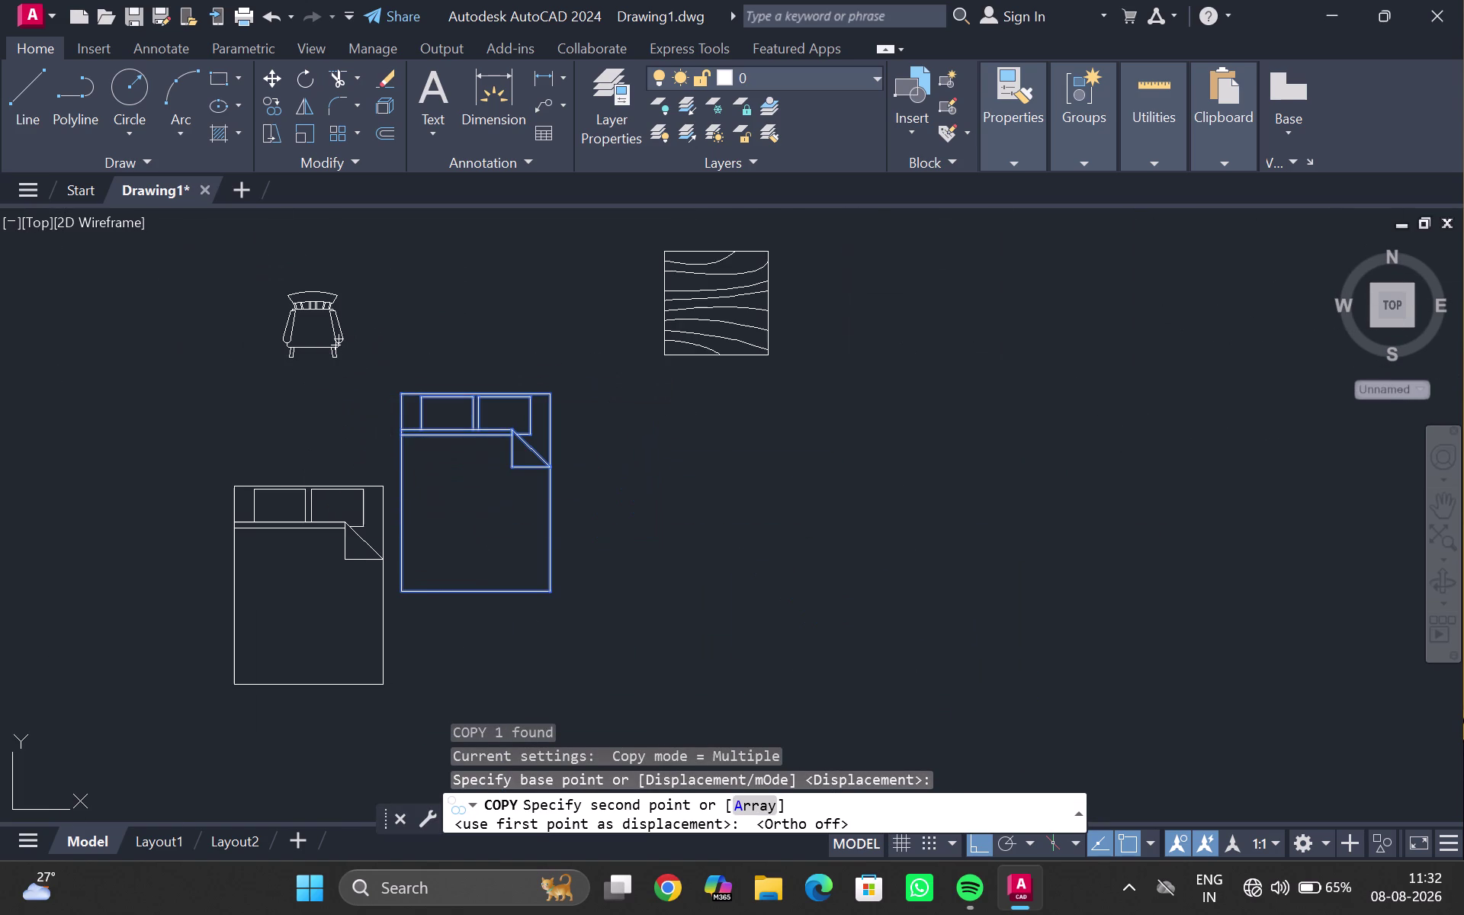
Place the pillow copy beside the first one and zoom back out to the bedroom.
middle_drag(220, 373, 404, 662)
middle_drag(193, 431, 198, 435)
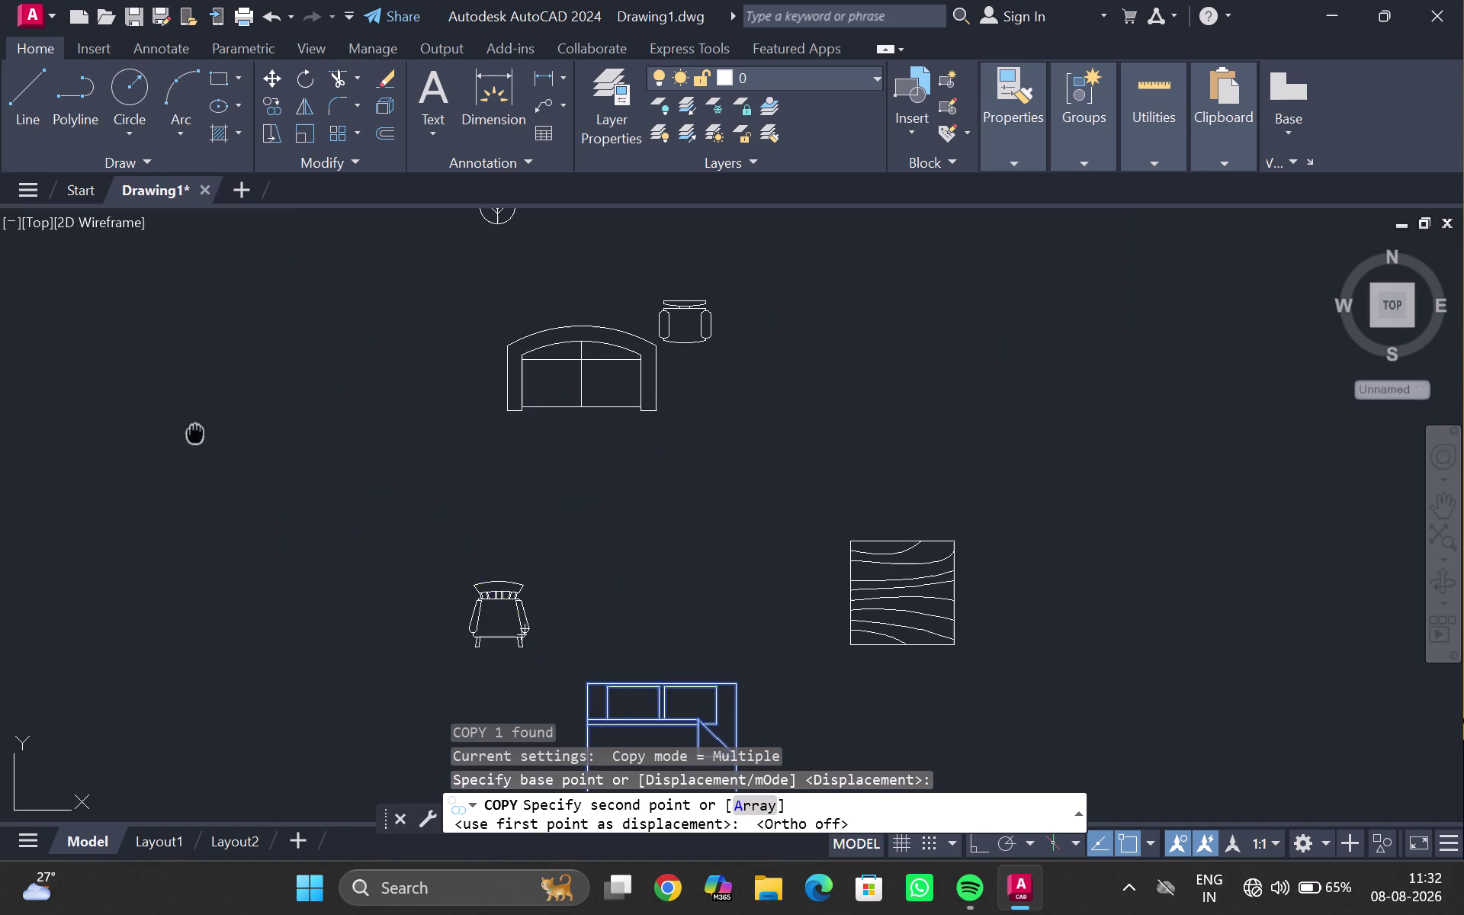
middle_drag(198, 436, 803, 914)
scroll(down, 3)
middle_drag(357, 338, 355, 616)
scroll(up, 3)
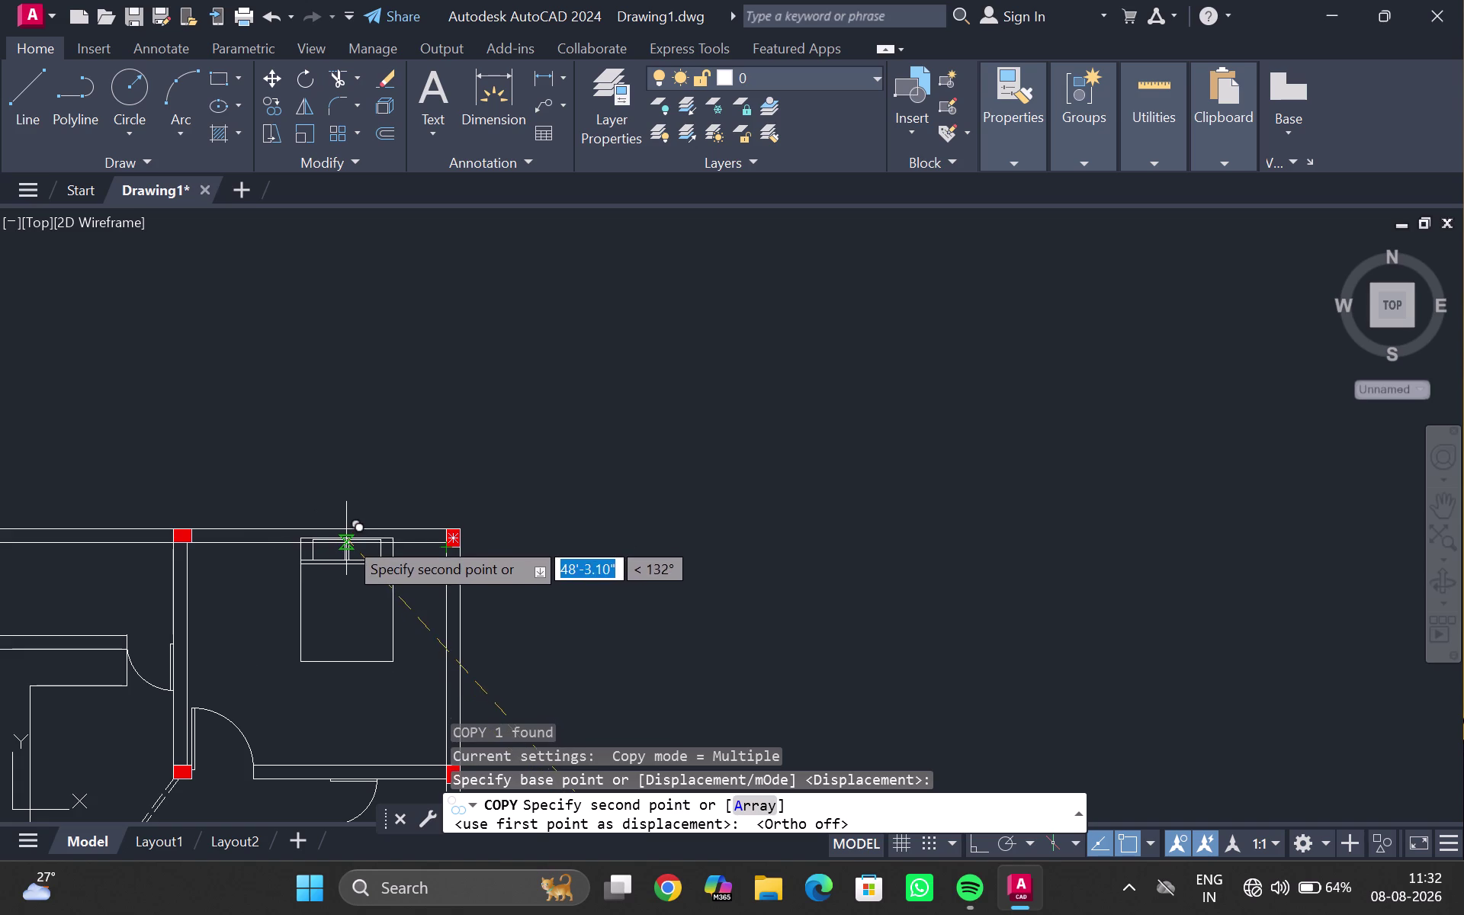
scroll(up, 3)
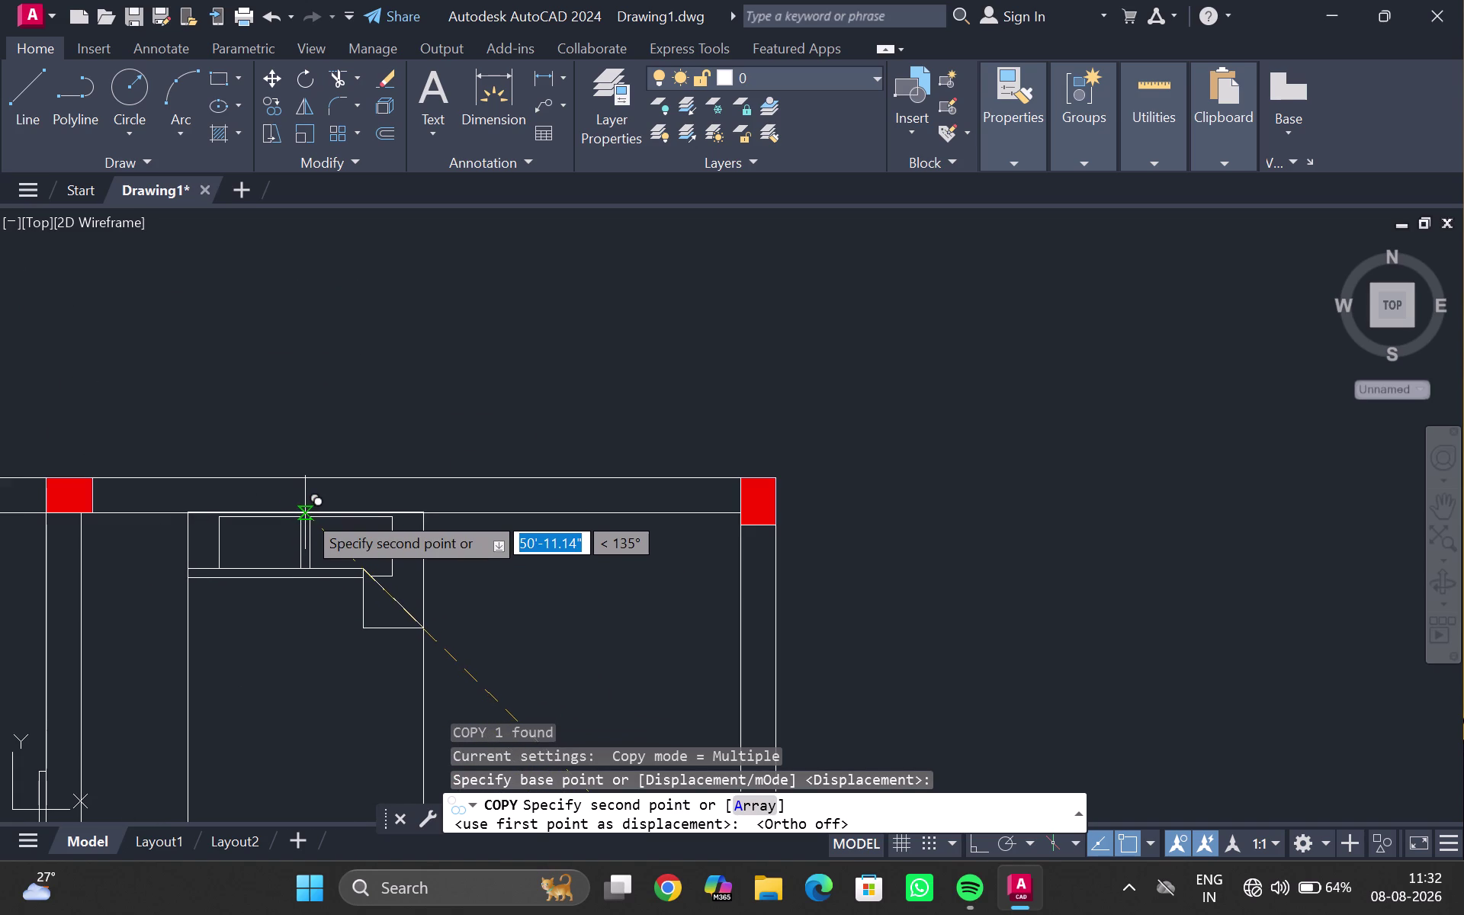
scroll(up, 3)
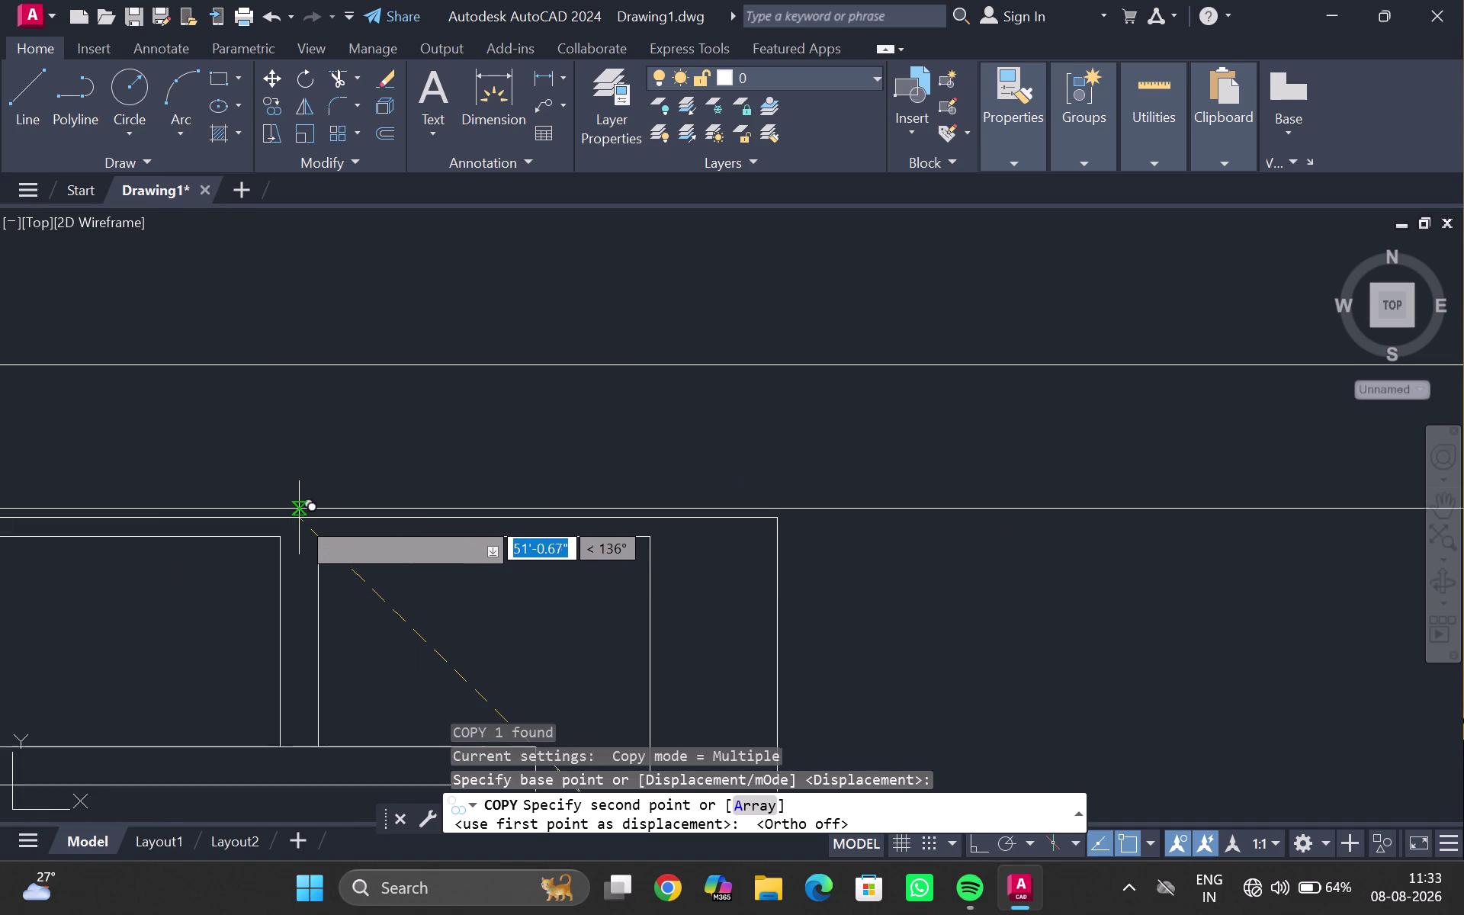
scroll(up, 3)
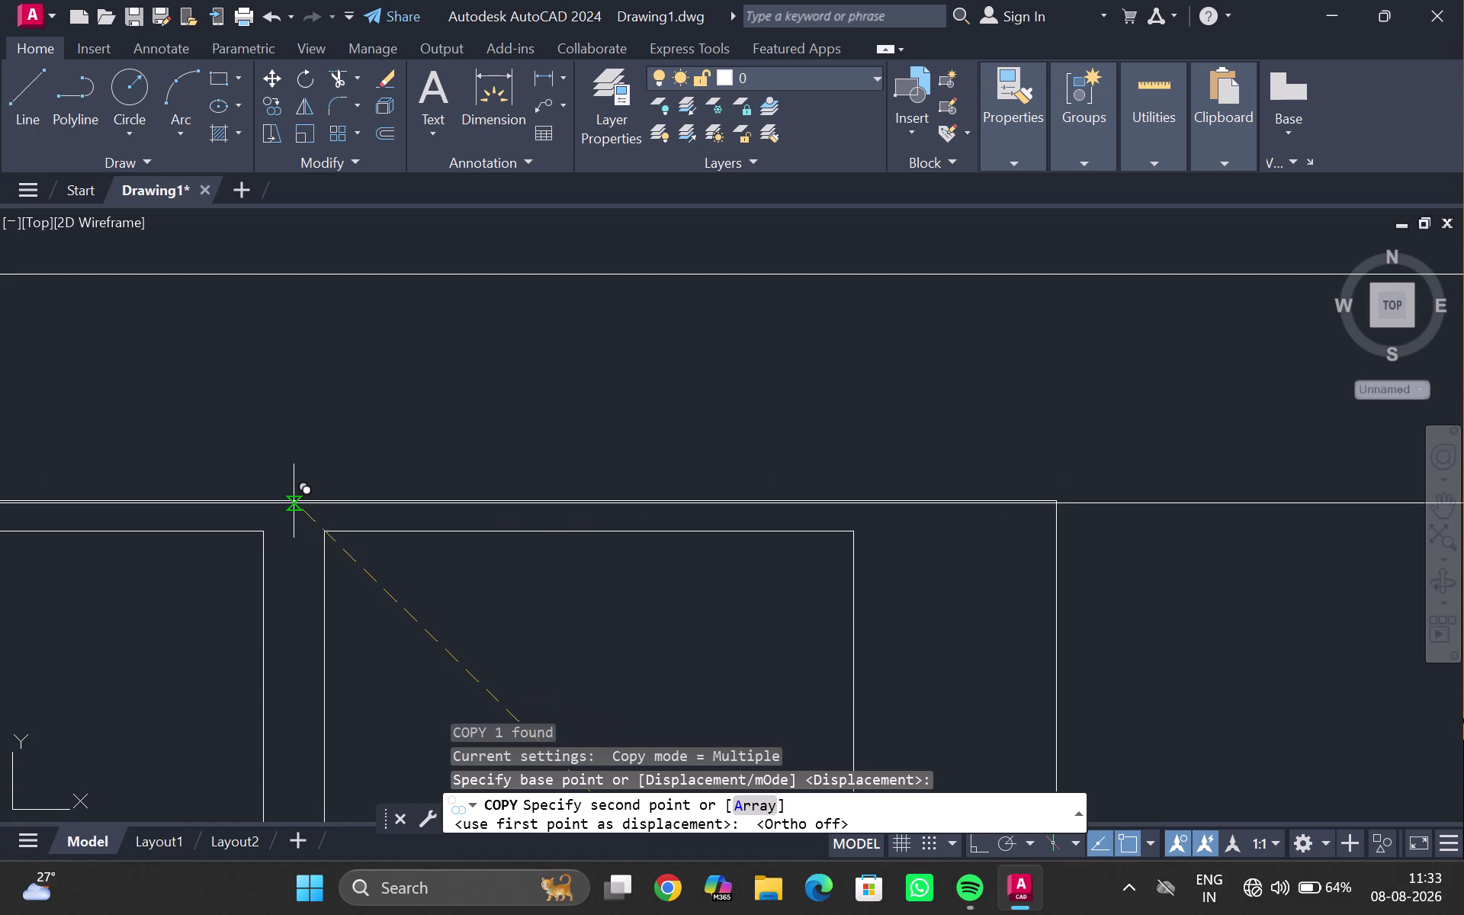
click(294, 503)
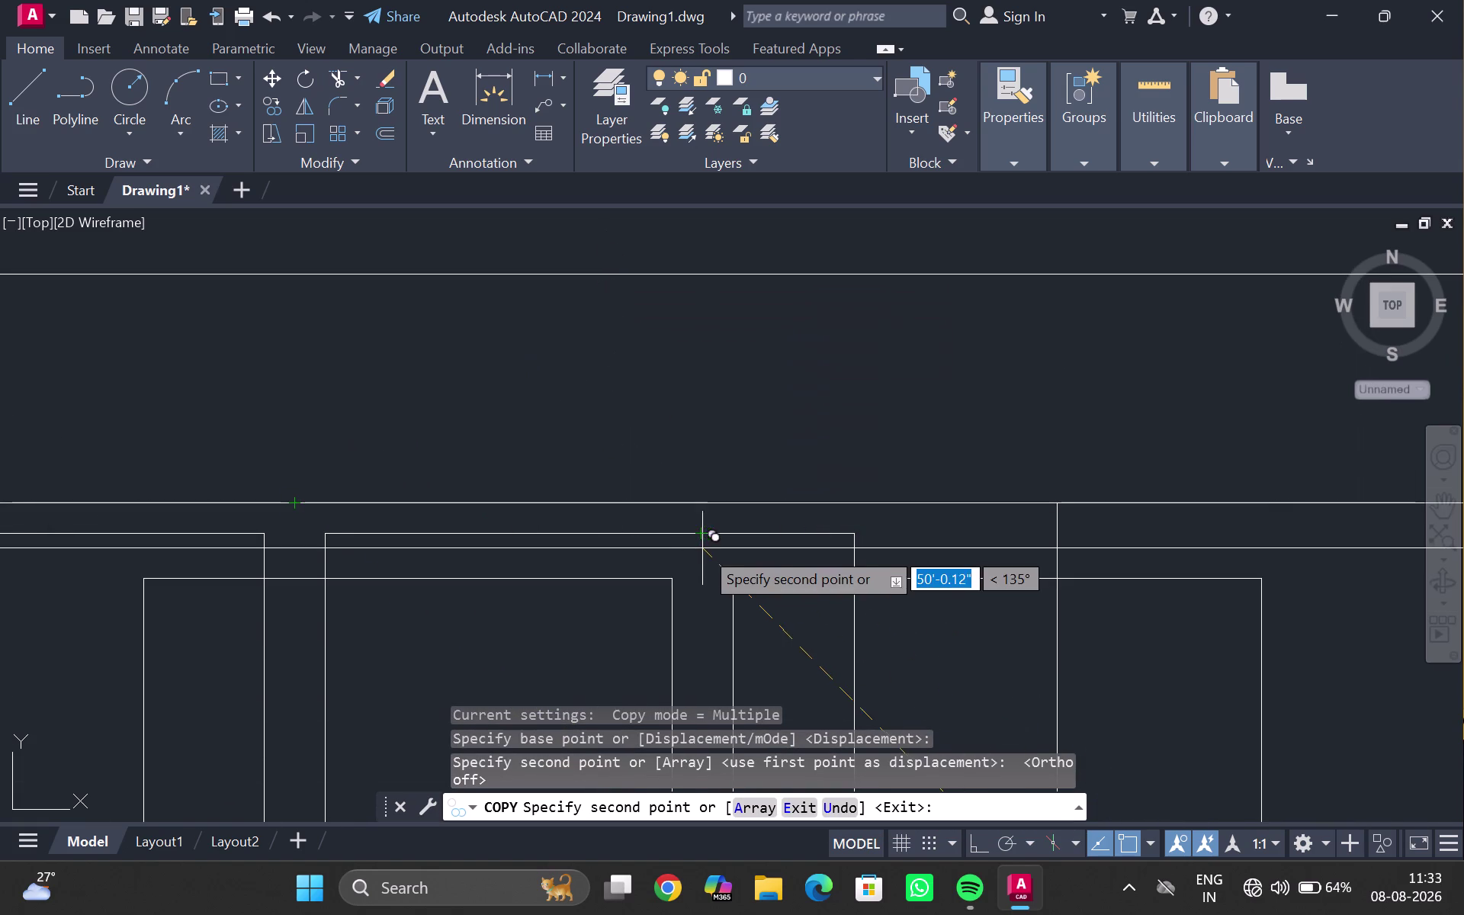
key(Escape)
scroll(down, 3)
middle_drag(954, 619, 694, 375)
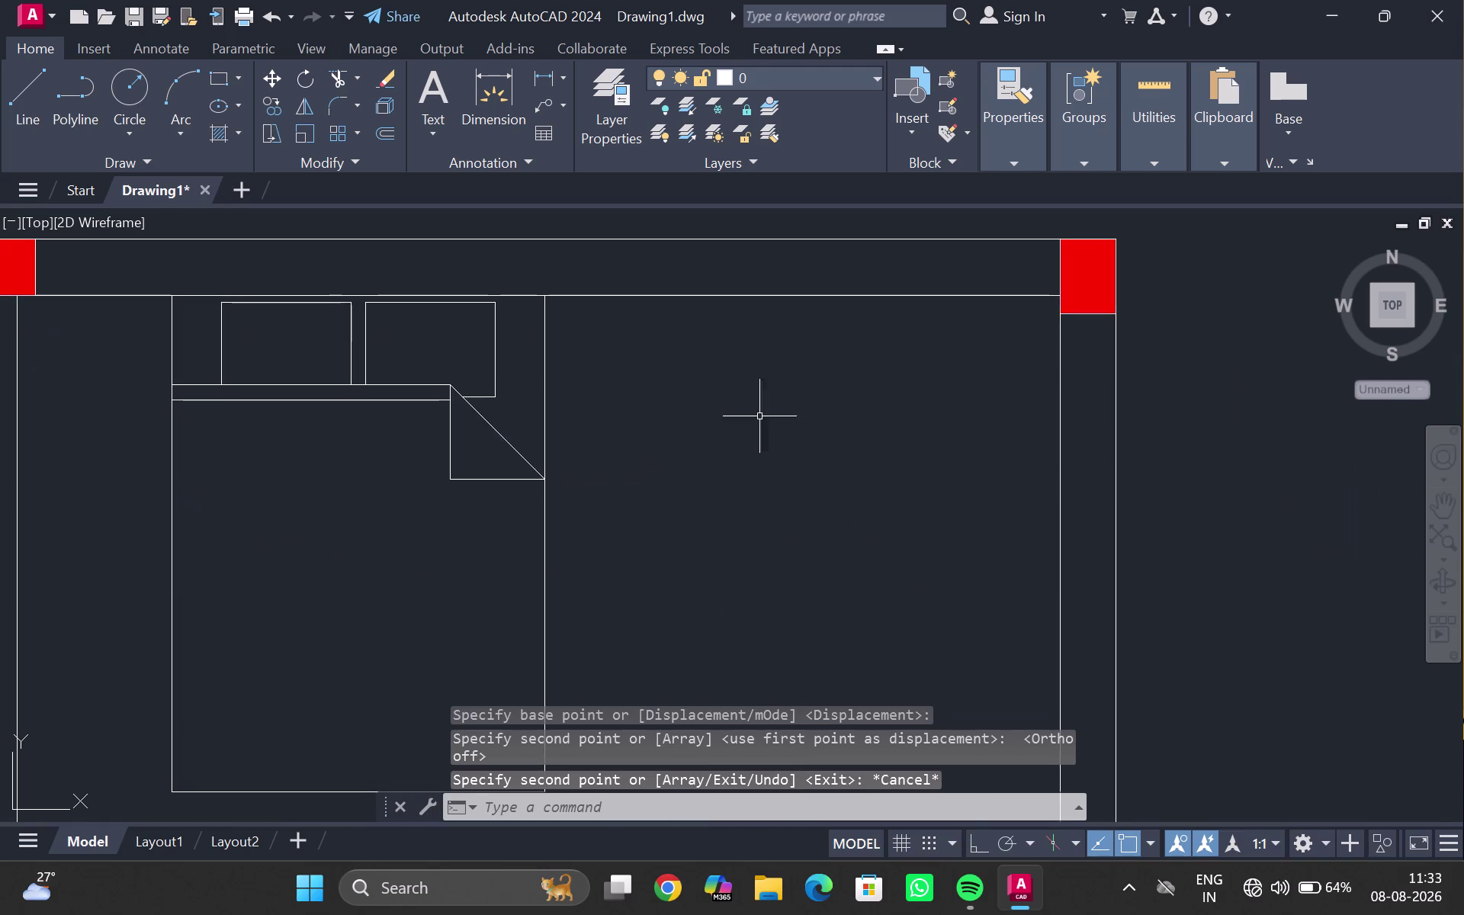
scroll(down, 3)
scroll(down, 3)
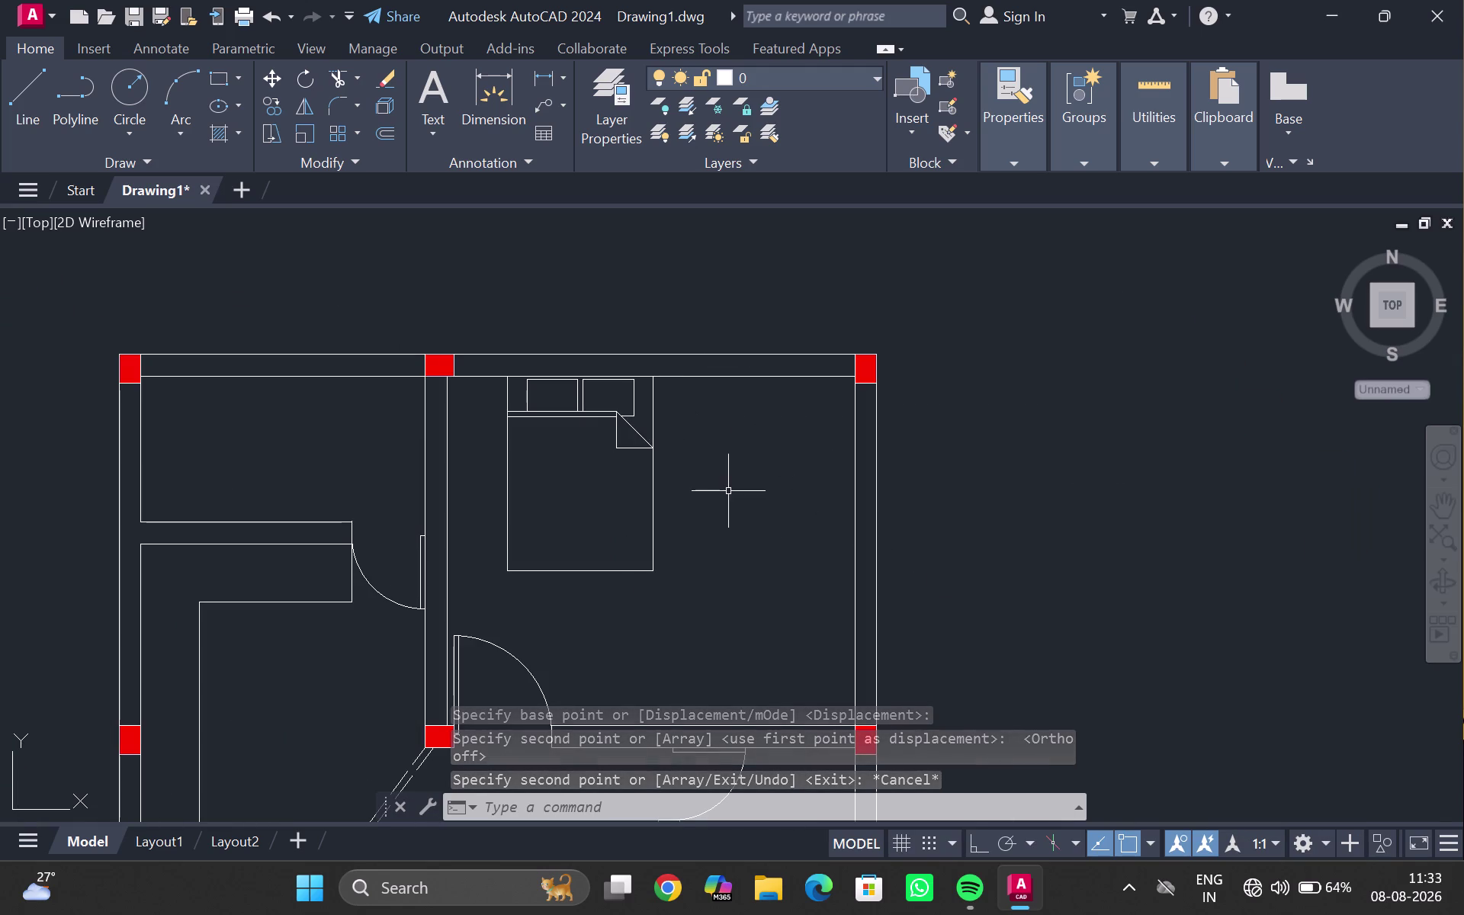
middle_drag(582, 323, 564, 301)
middle_drag(834, 597, 633, 462)
scroll(down, 3)
middle_click(585, 453)
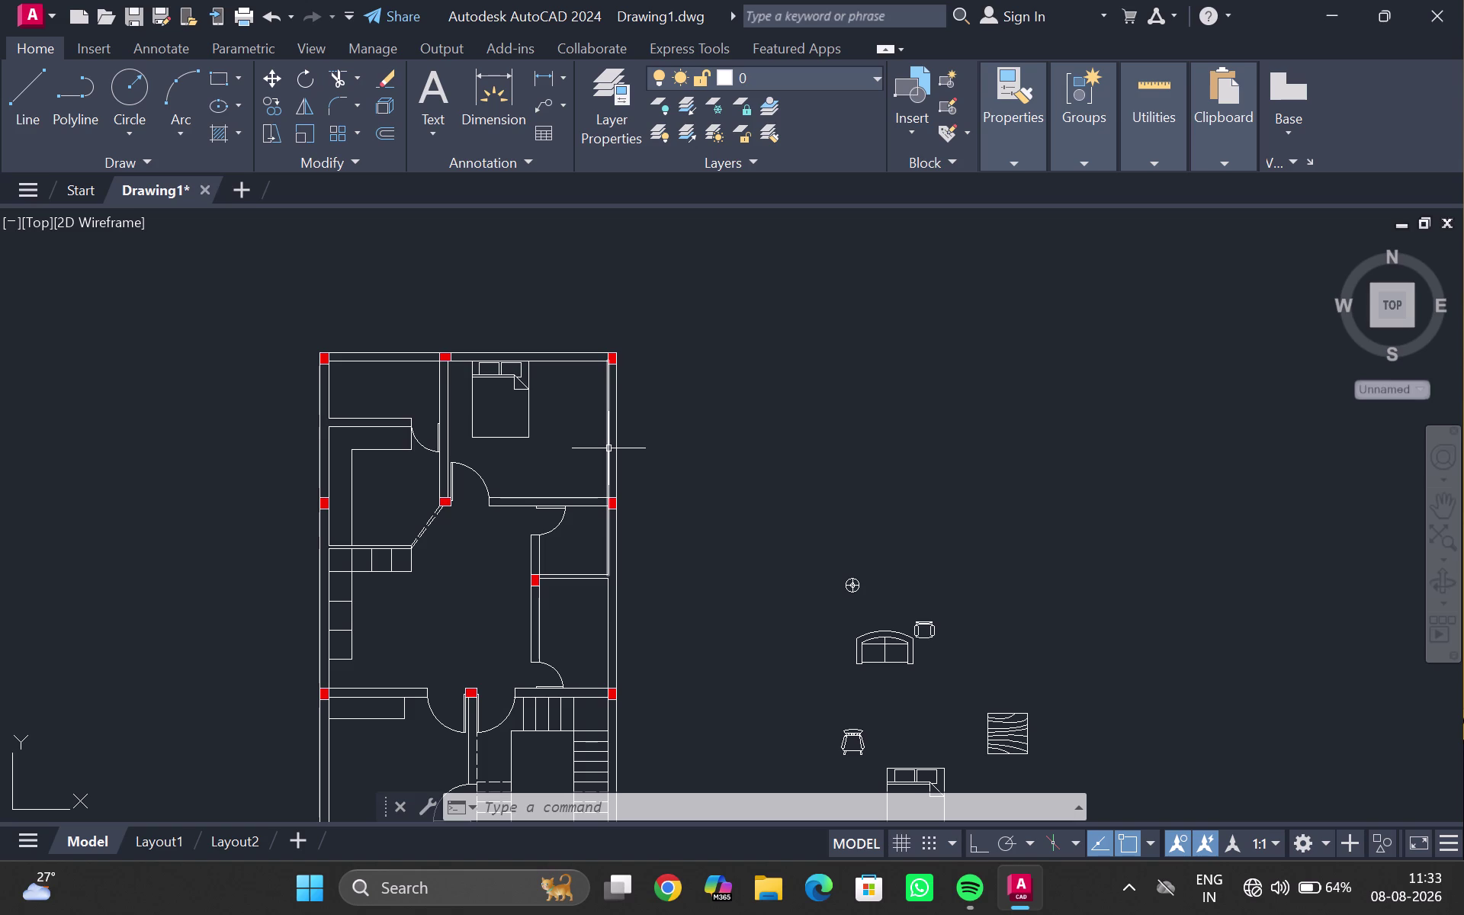
Offset the bedroom's right wall line 2' into the room.
click(608, 448)
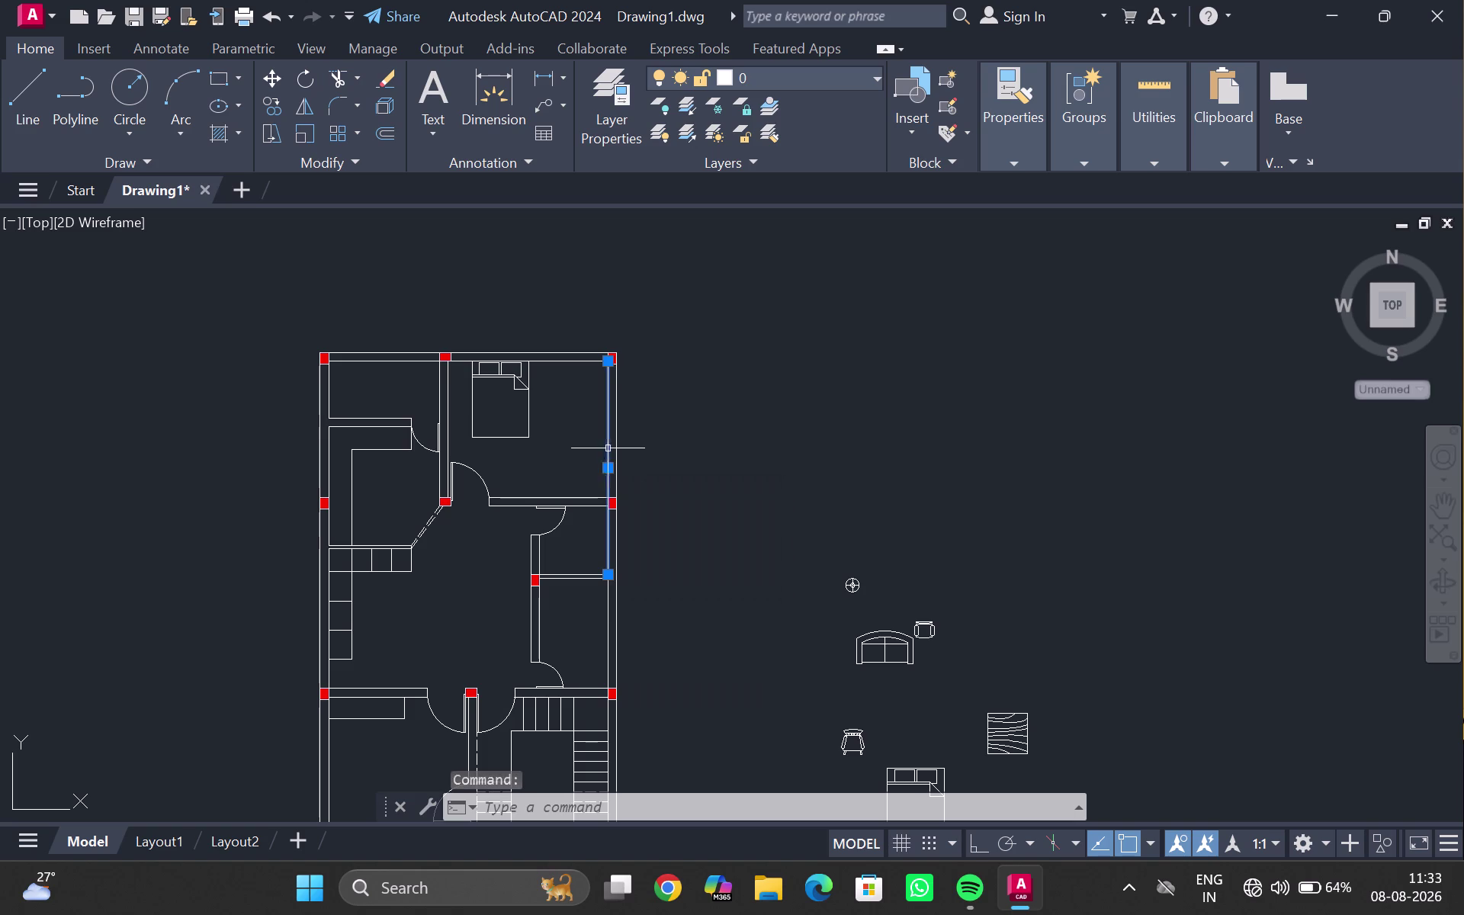
key(o)
key(Return)
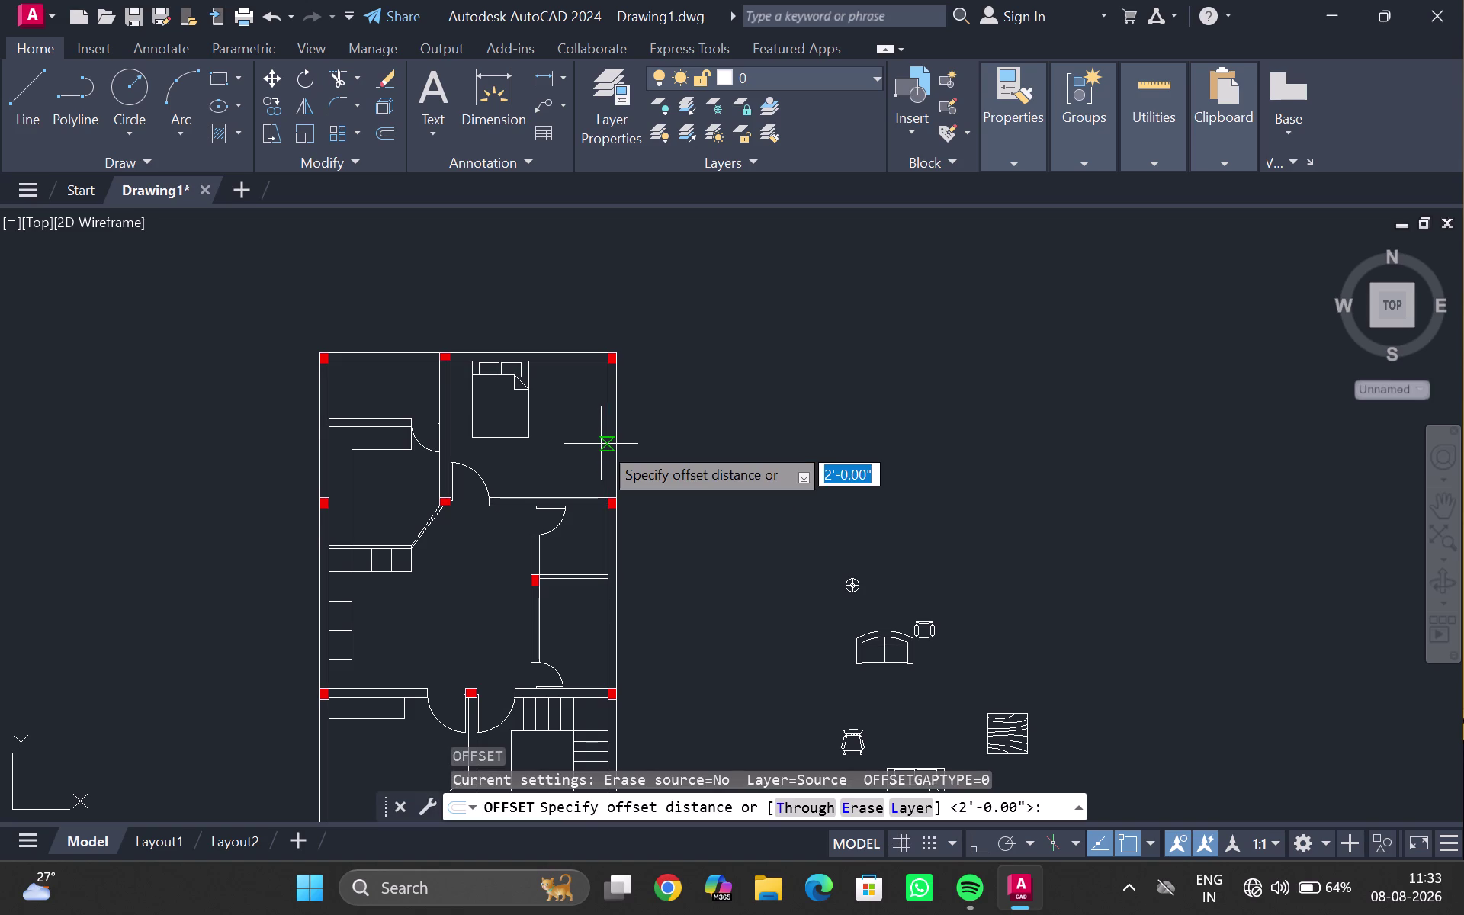
text(2')
key(Return)
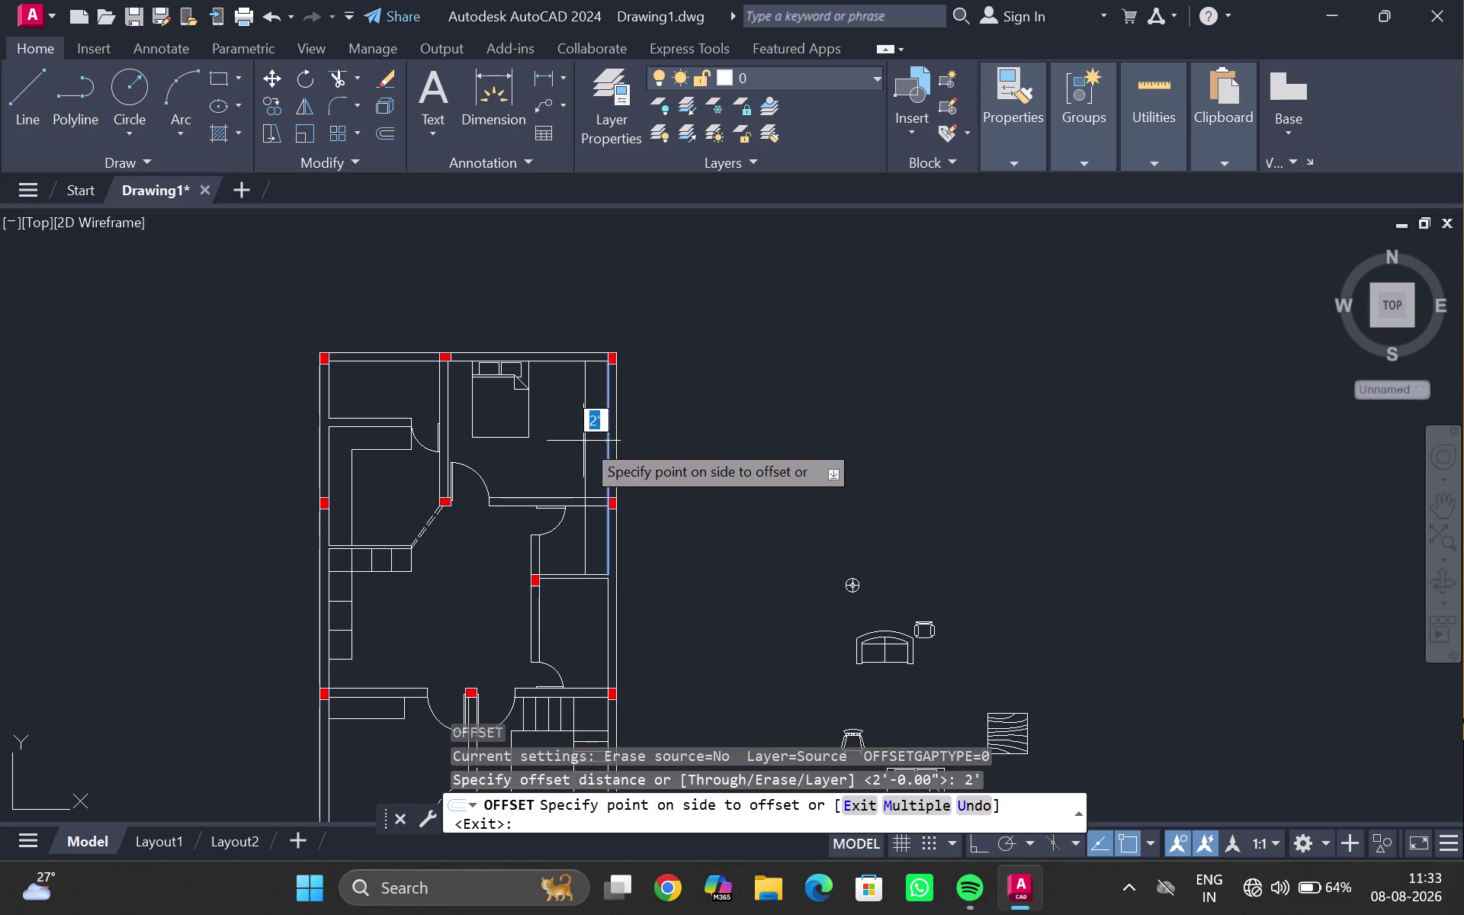
click(565, 441)
key(Escape)
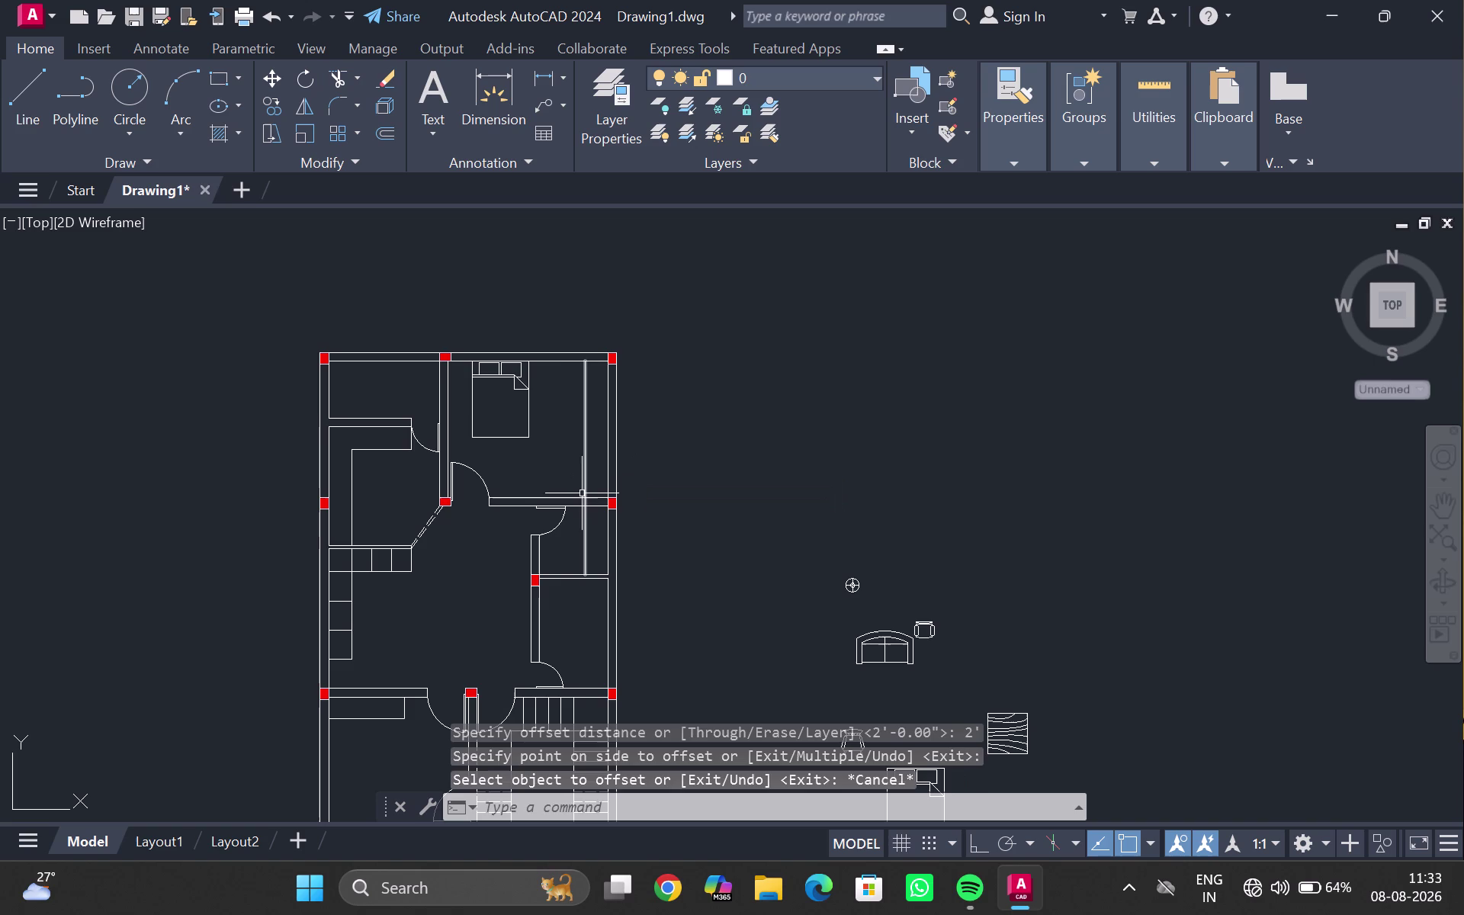
Trim the new line's excess with a fence and select the wall's top edge.
text(tr)
key(Return)
scroll(up, 3)
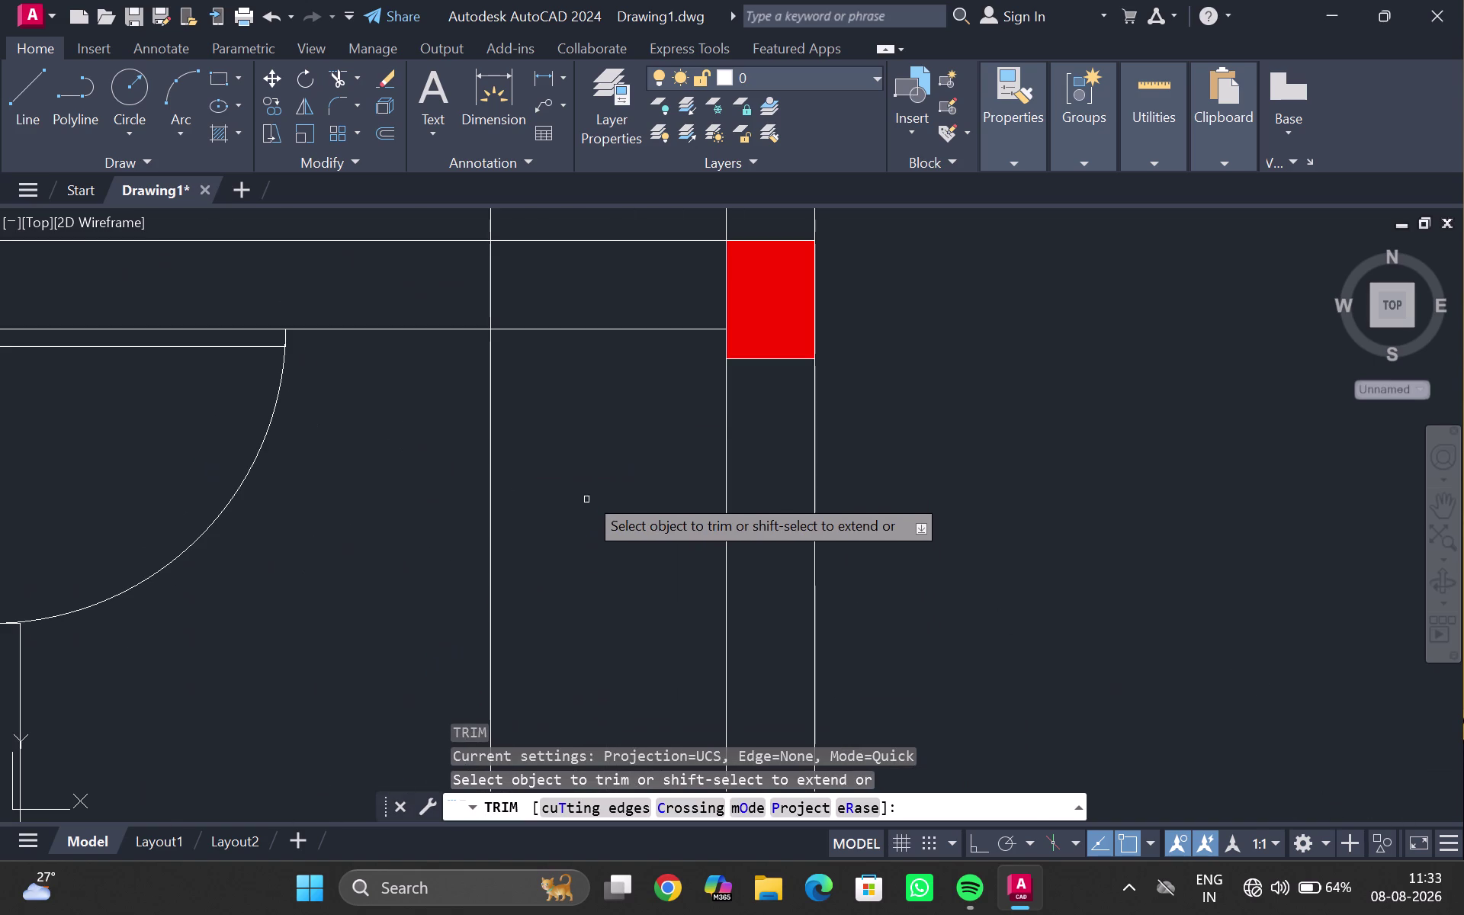
drag(550, 290, 427, 299)
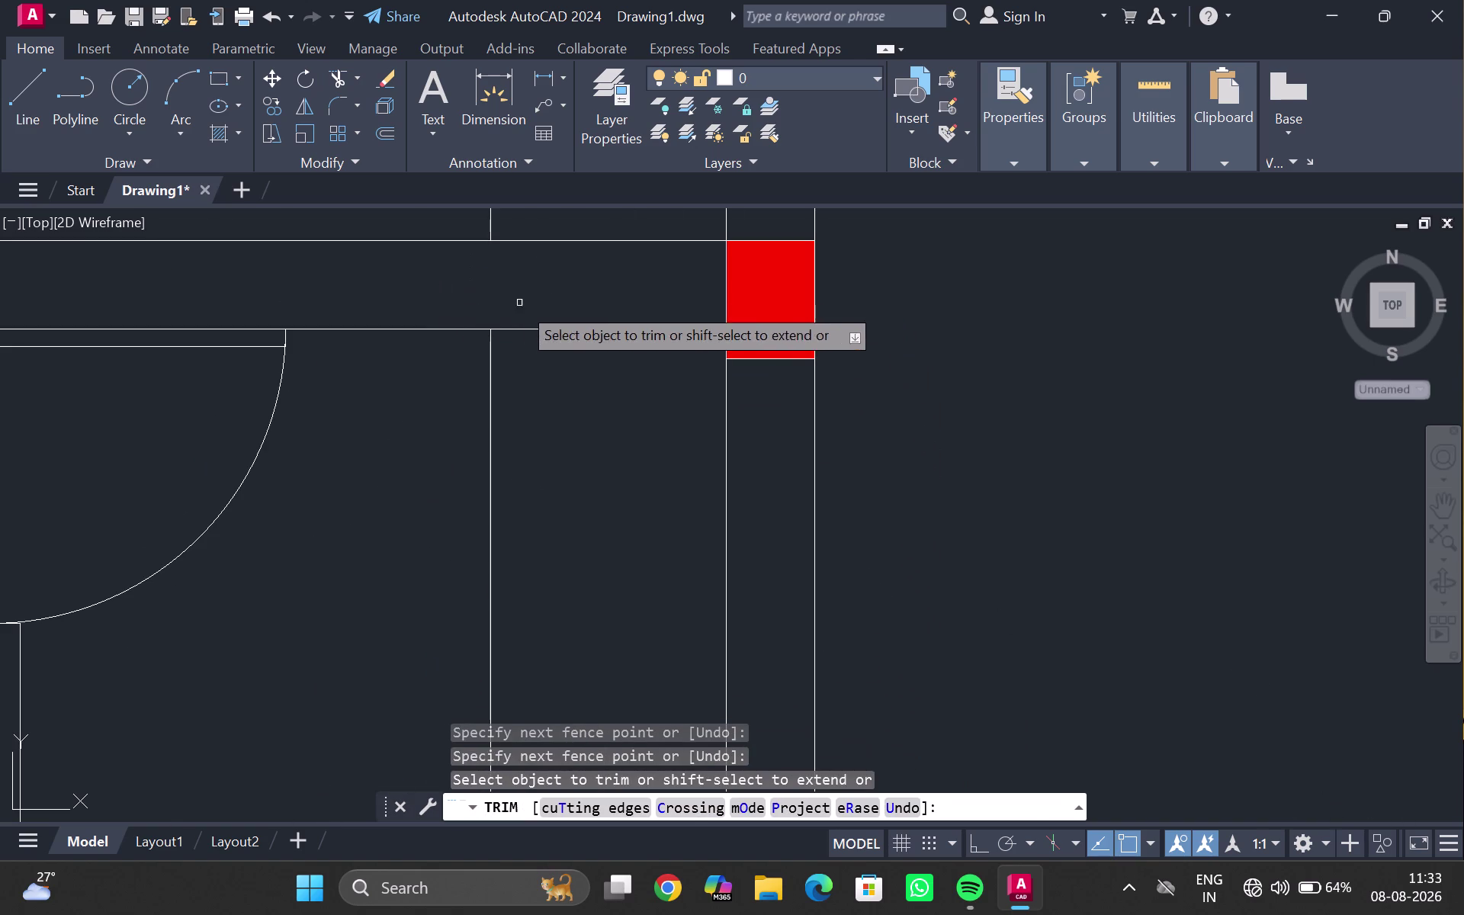
scroll(down, 3)
key(Escape)
scroll(down, 3)
middle_drag(537, 363, 485, 604)
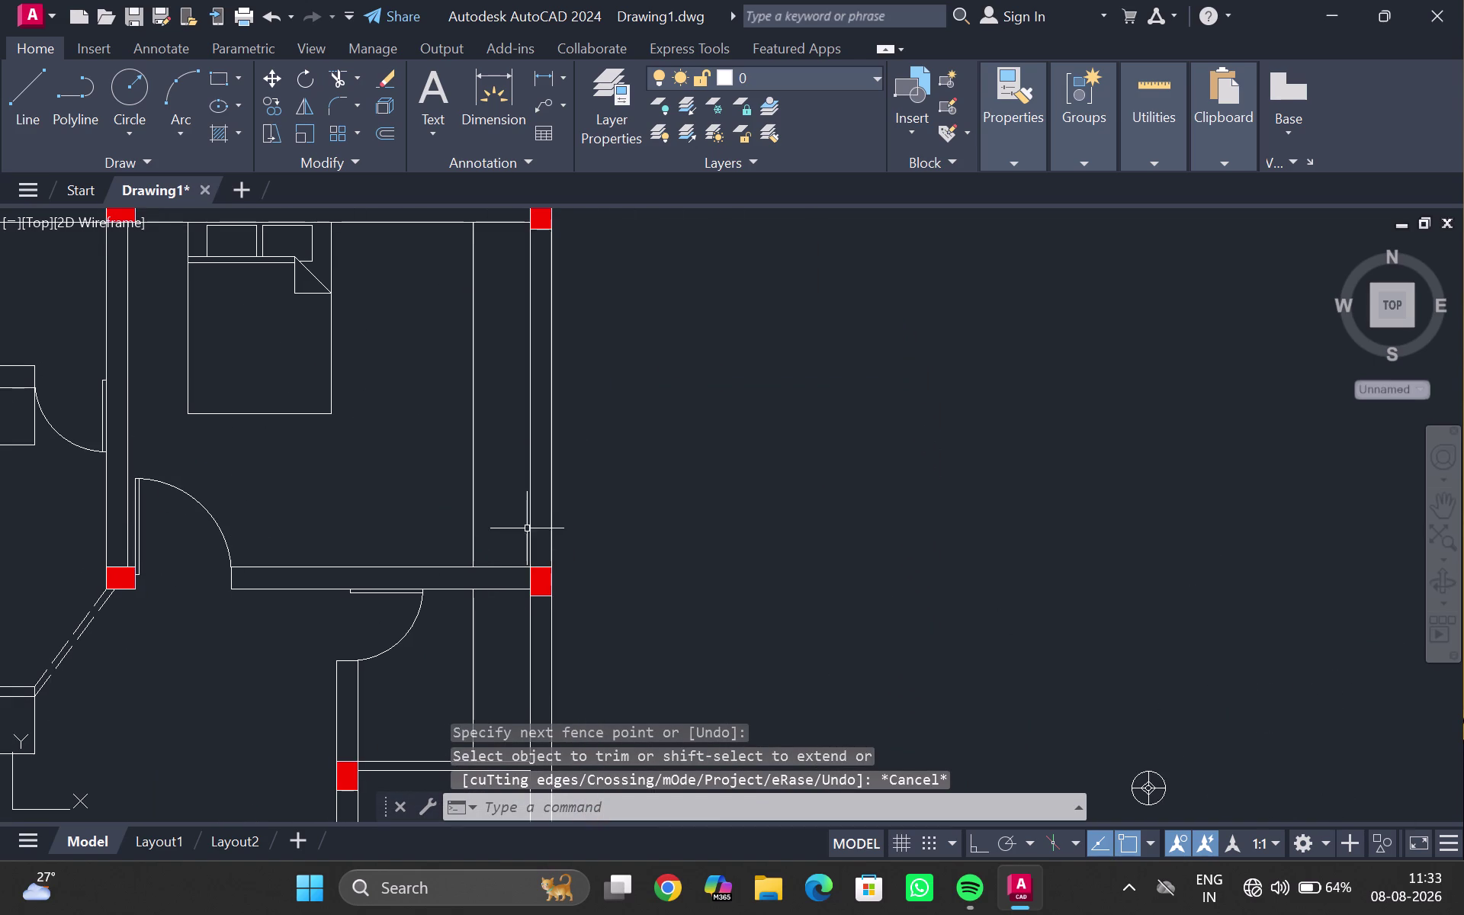
scroll(up, 3)
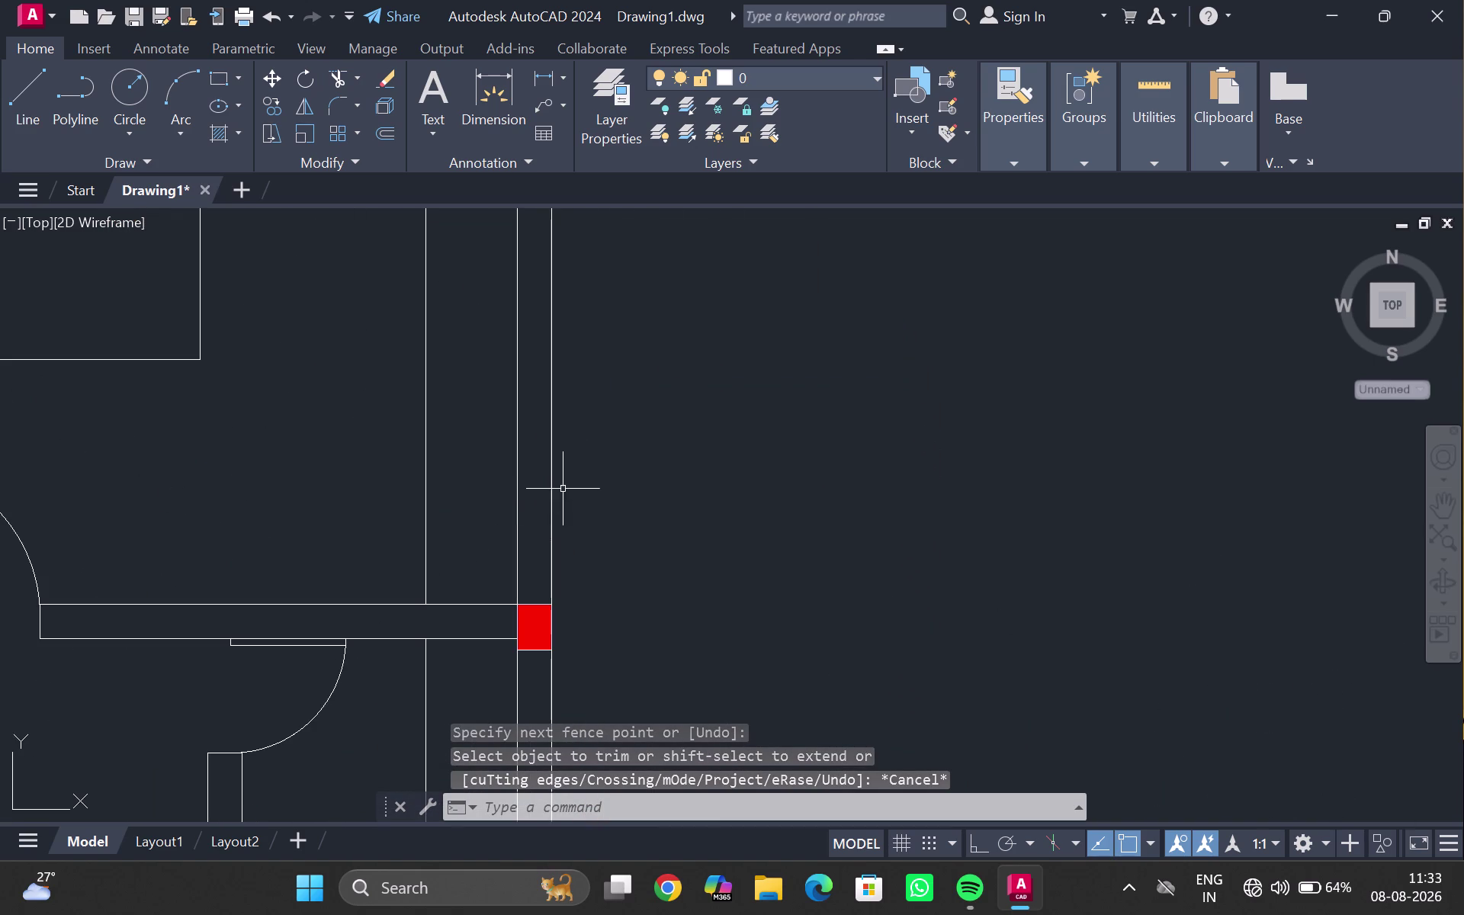
click(460, 605)
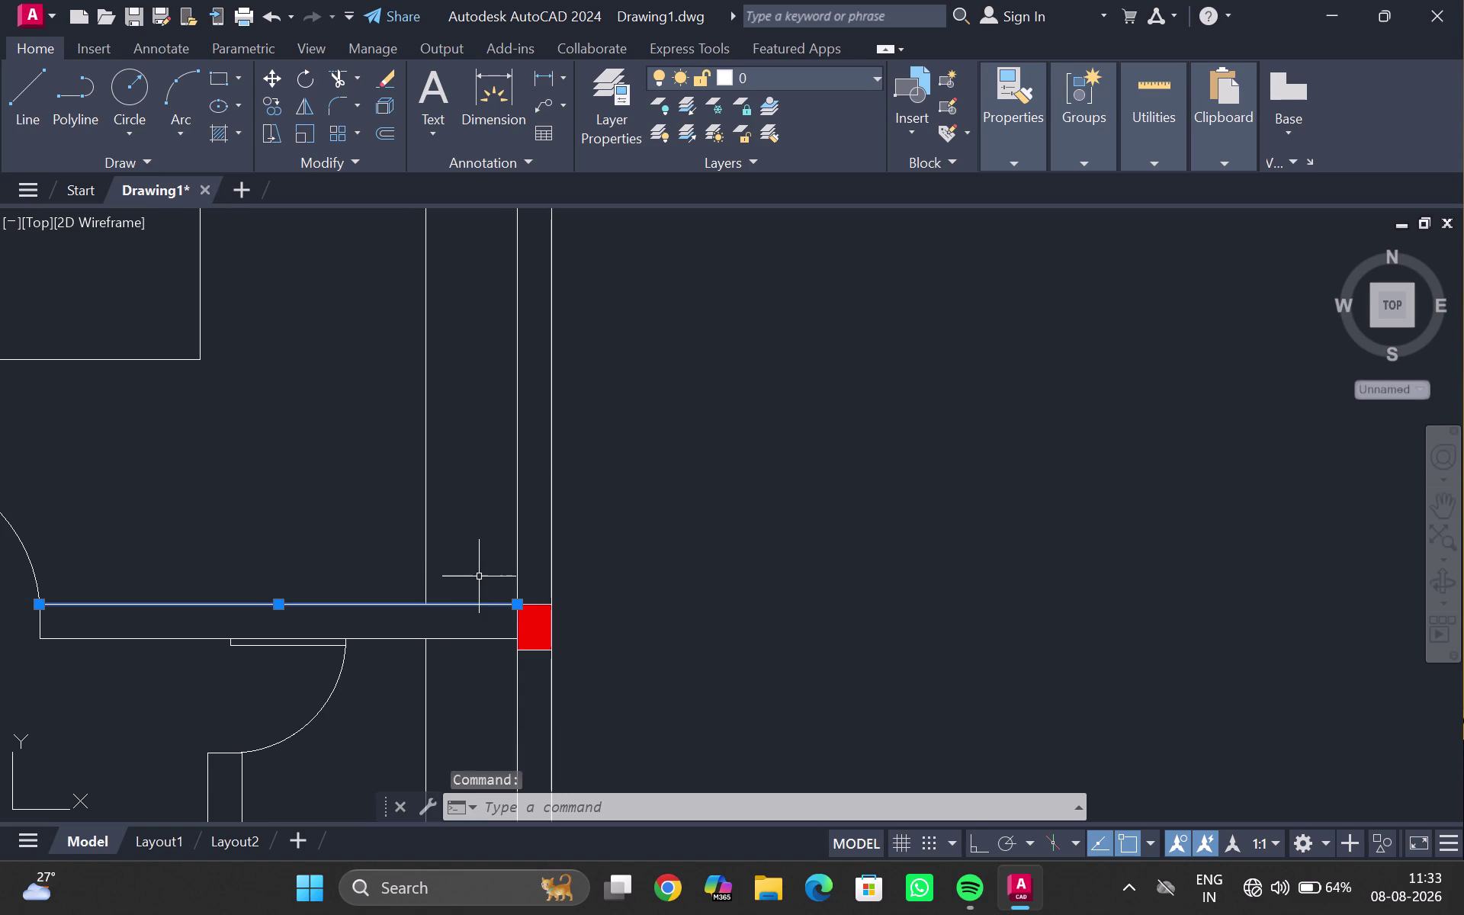
Break the top edge with BREAKATPOINT where the new line meets it.
text(bre)
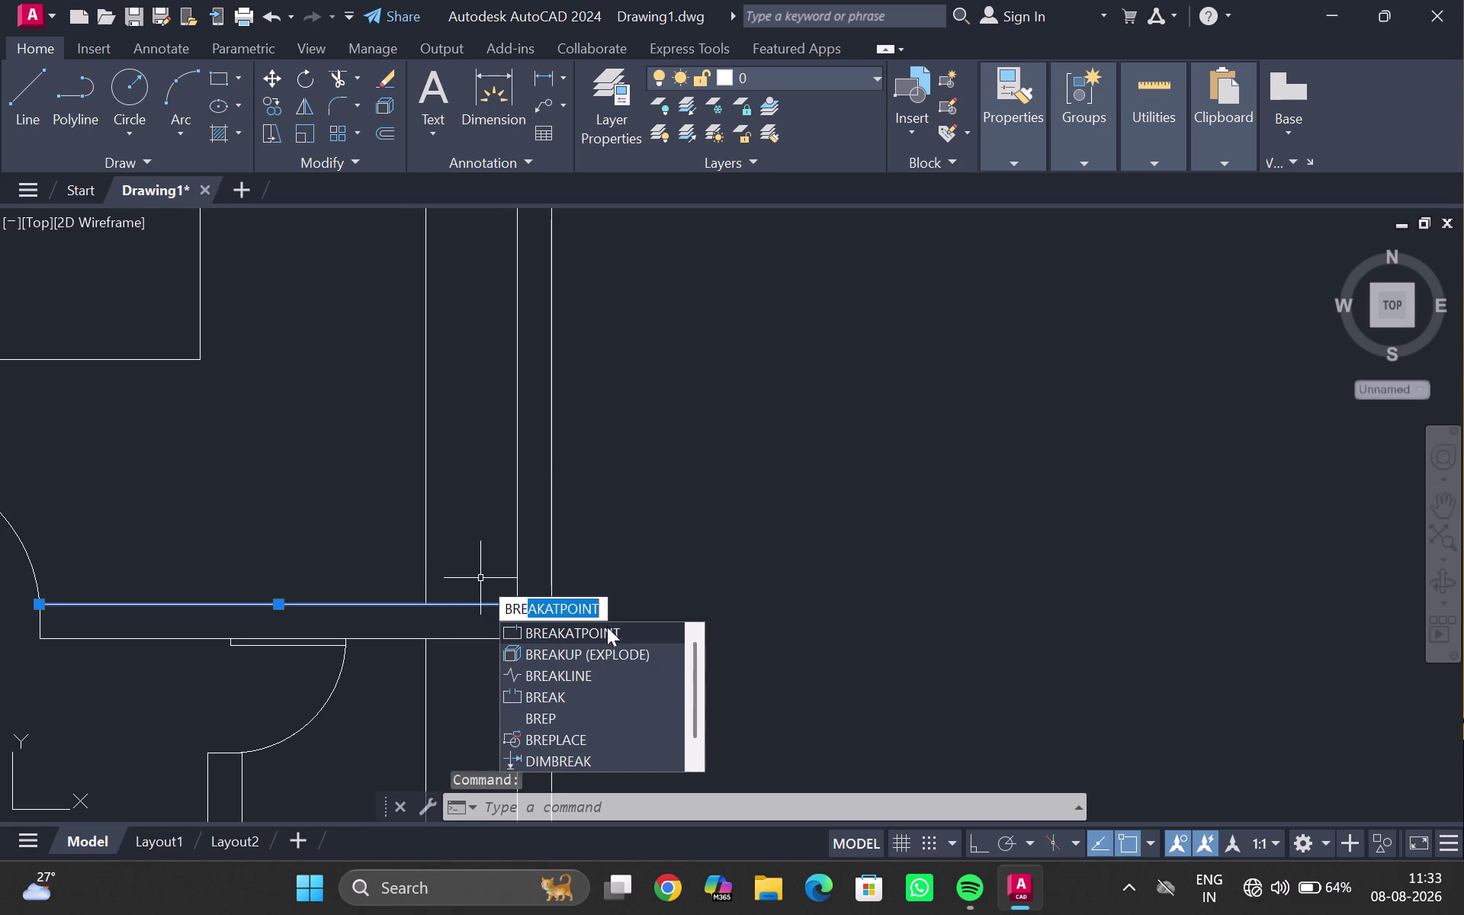
click(608, 640)
click(424, 608)
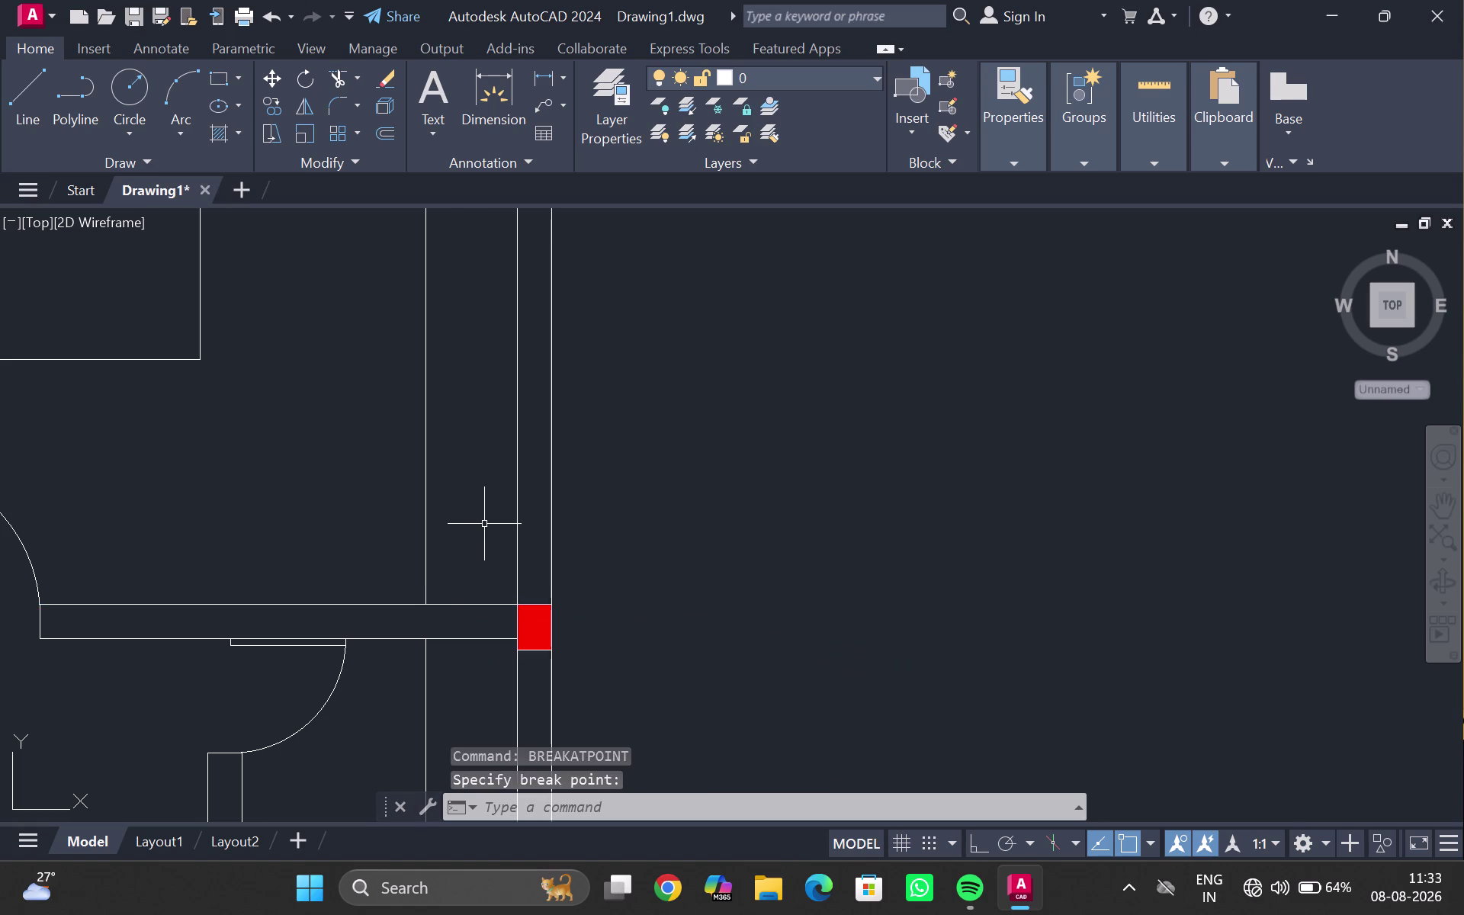
click(468, 601)
click(468, 606)
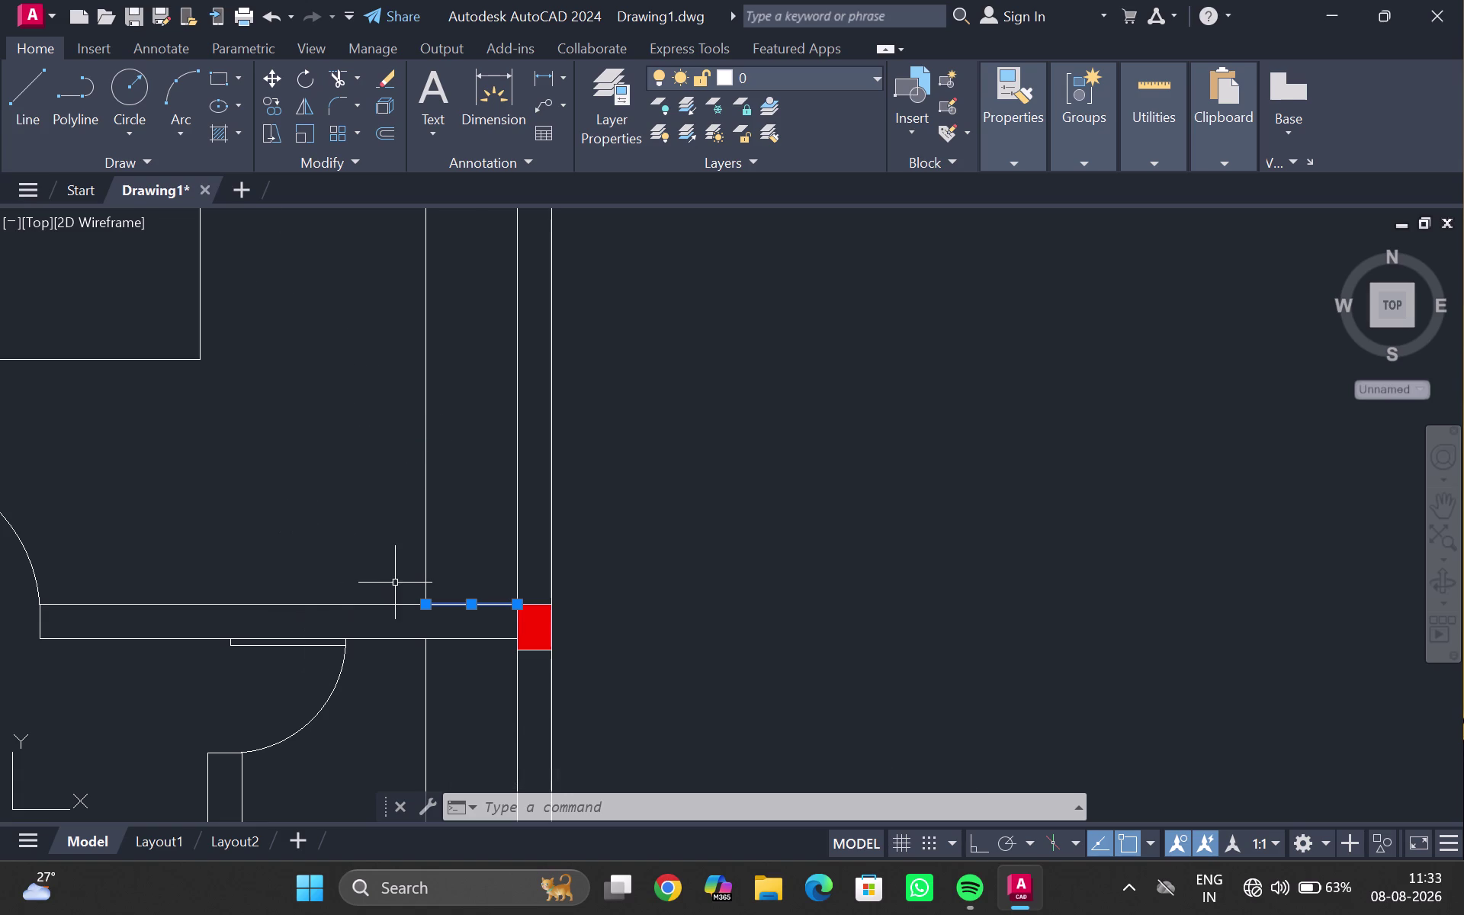
Copy the short piece from its end using the Array option with 100 copies.
text(c)
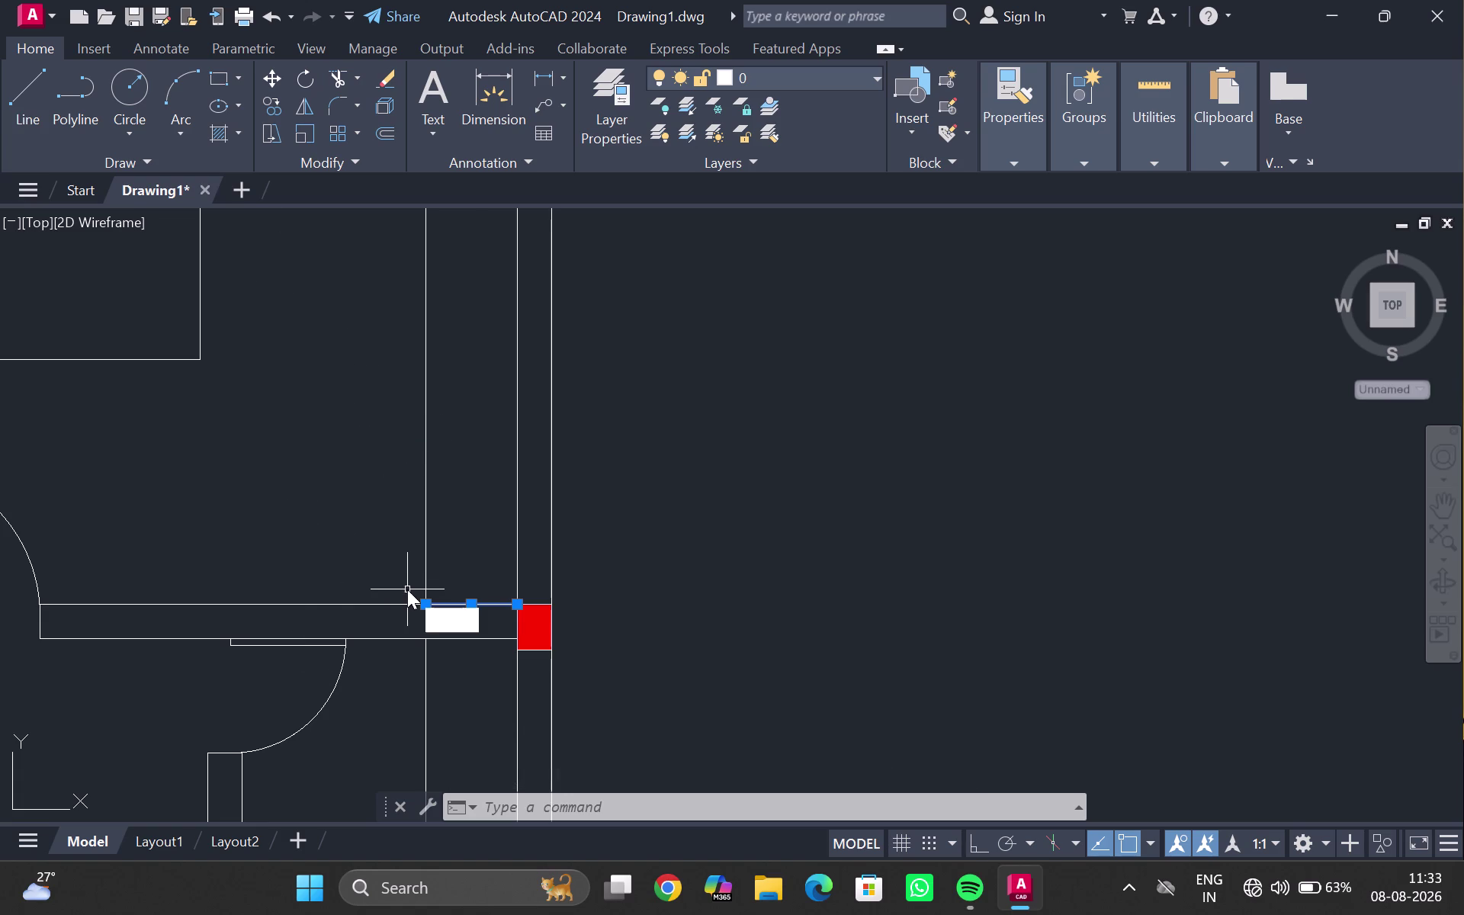
text(o)
key(Return)
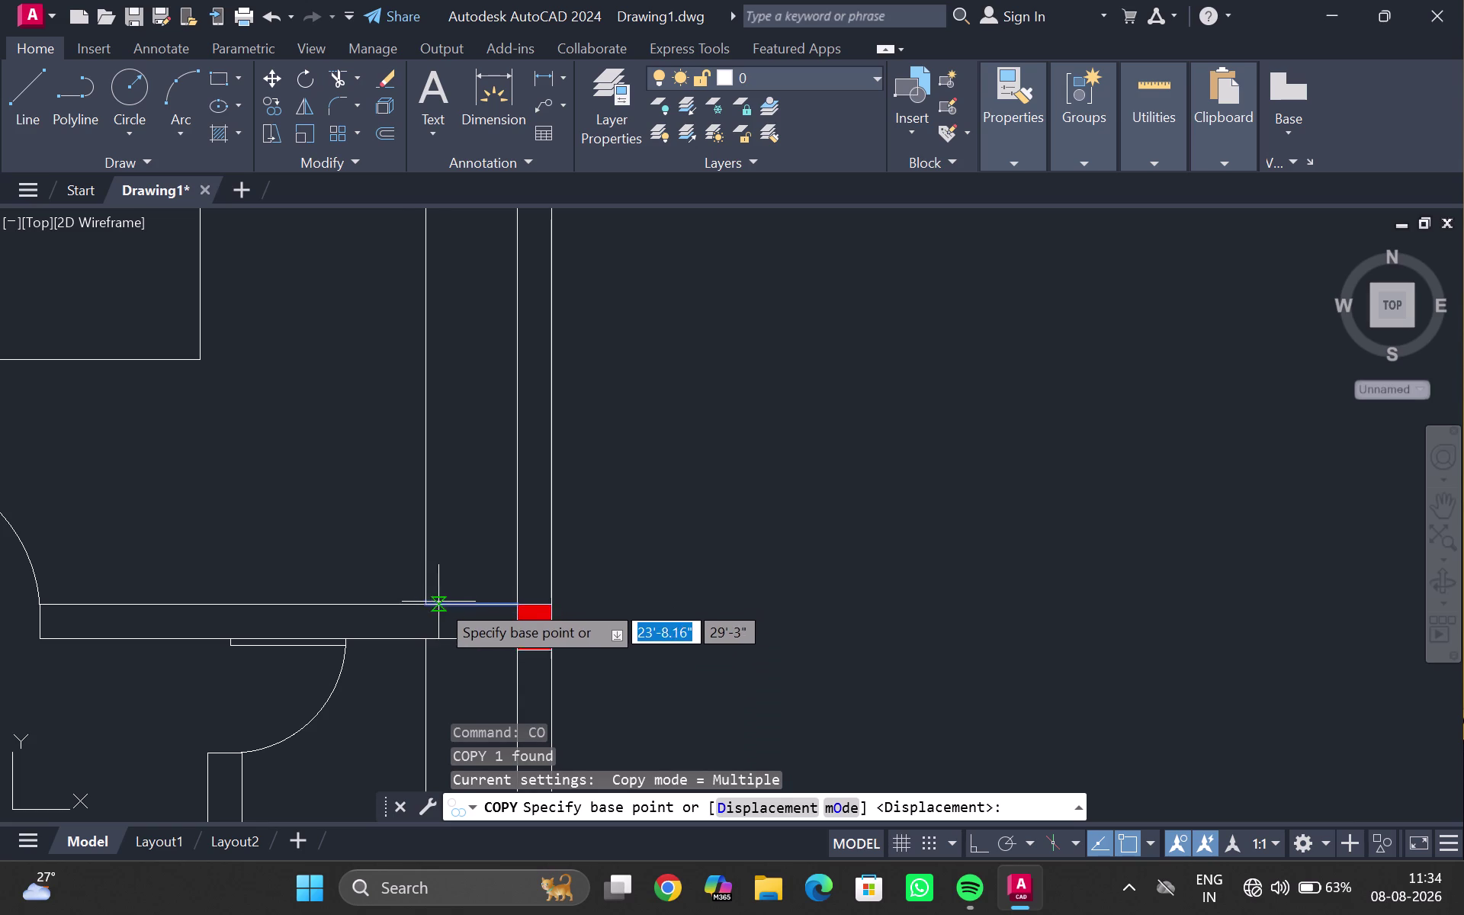
scroll(up, 3)
click(354, 591)
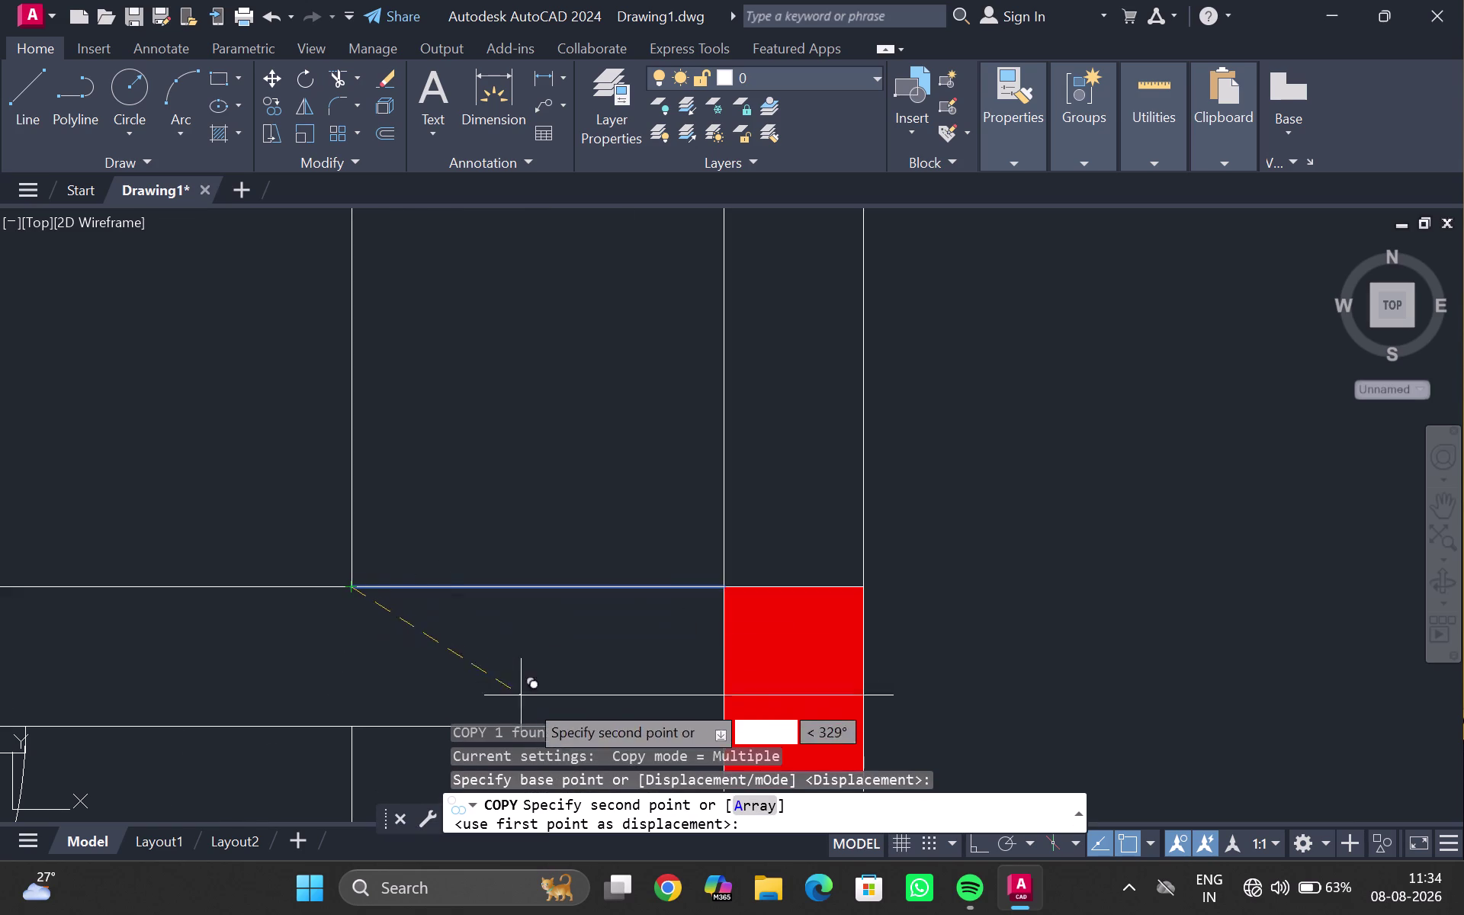
click(760, 802)
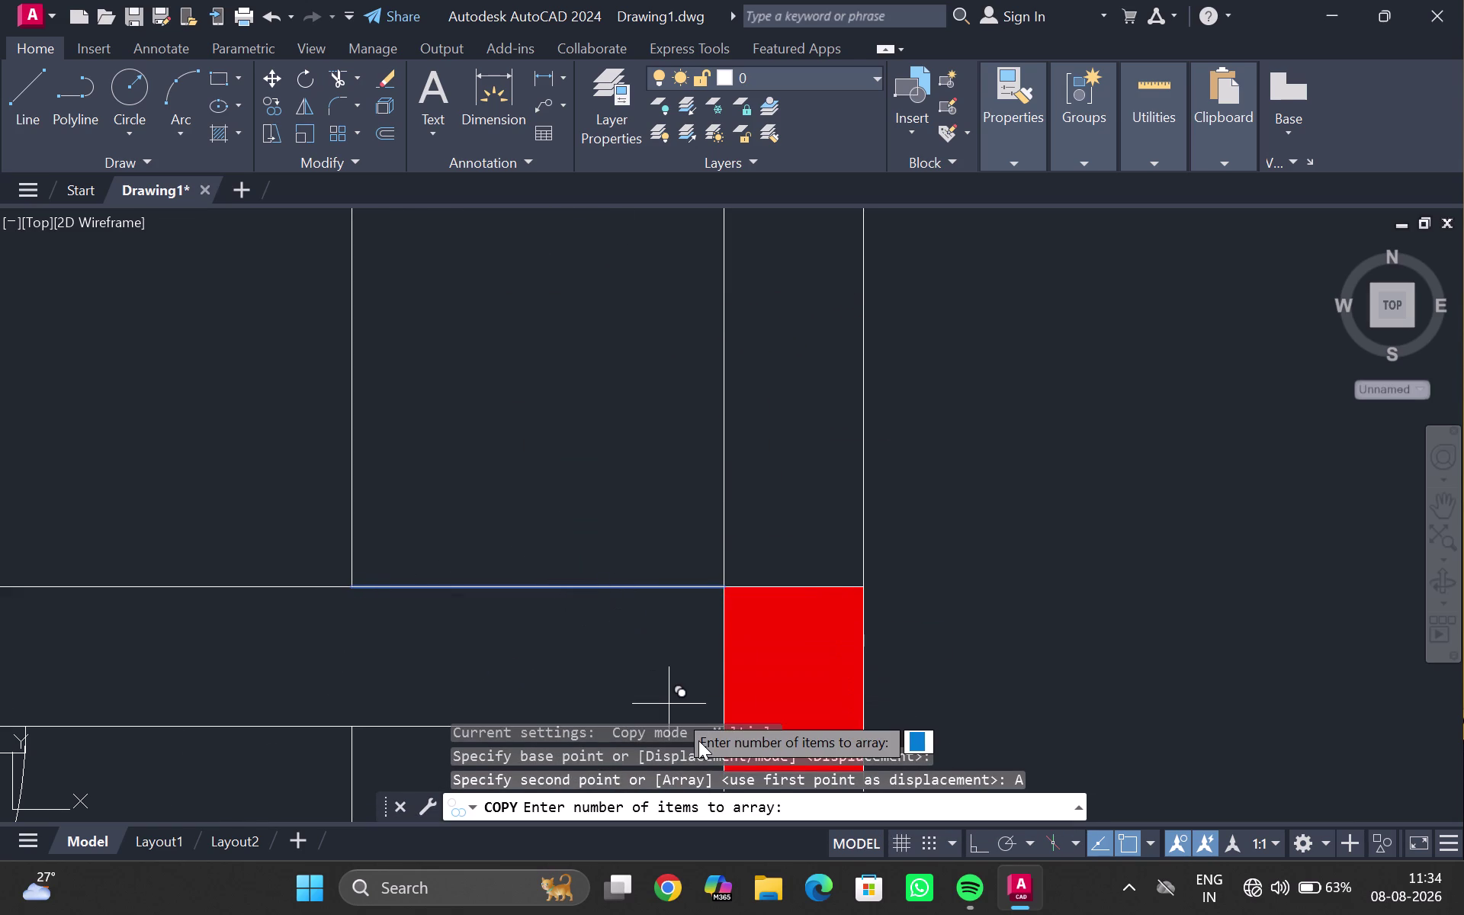
key(1)
text(00)
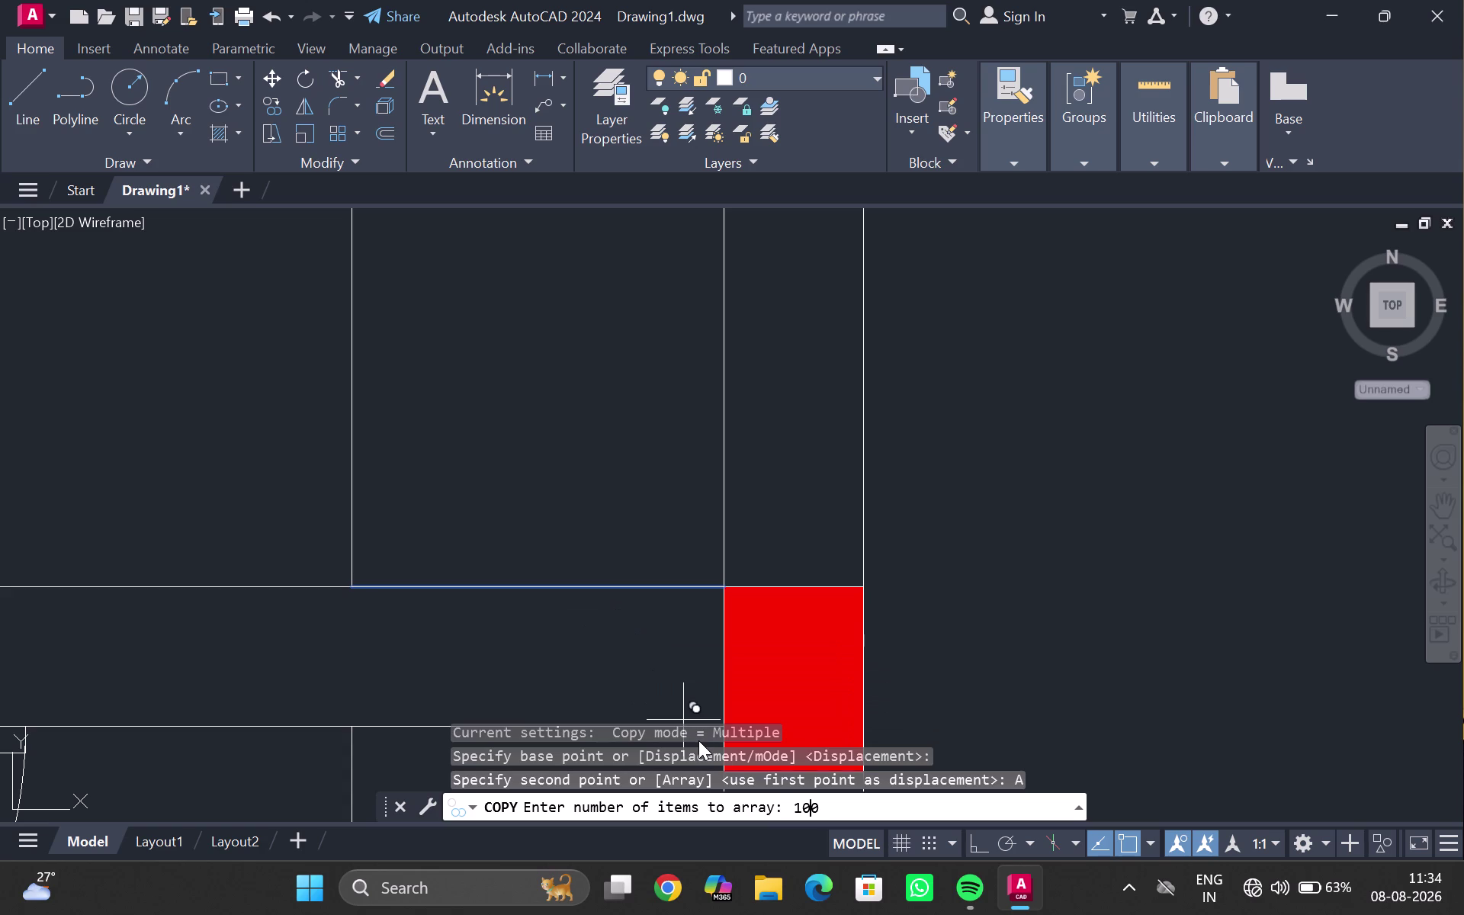
key(Return)
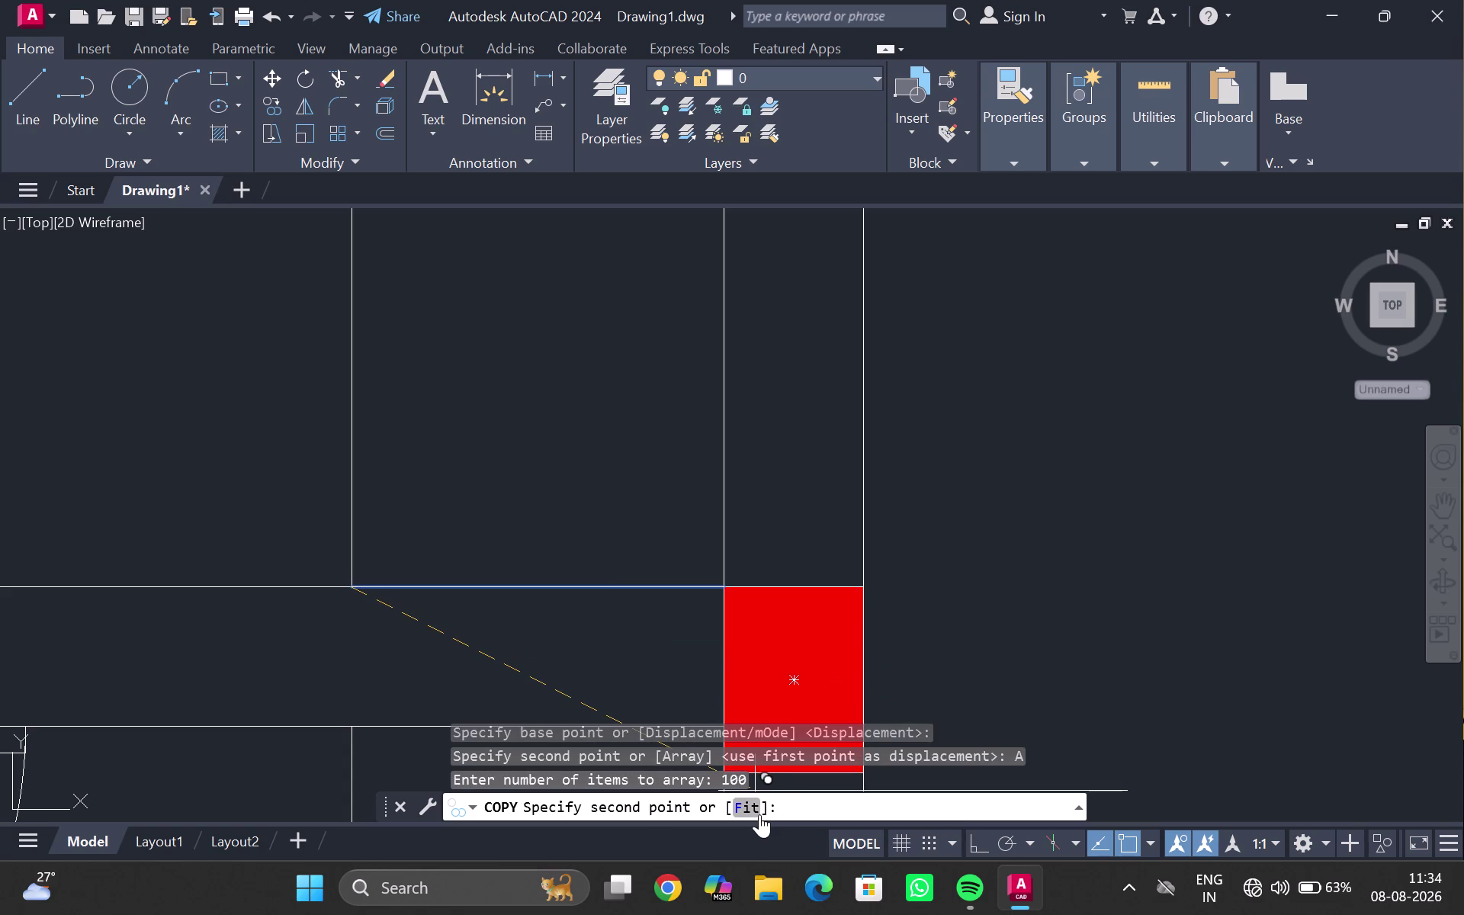
Fit the 100 line copies evenly up to the strip's top wall.
click(753, 808)
scroll(down, 3)
middle_drag(490, 352, 440, 842)
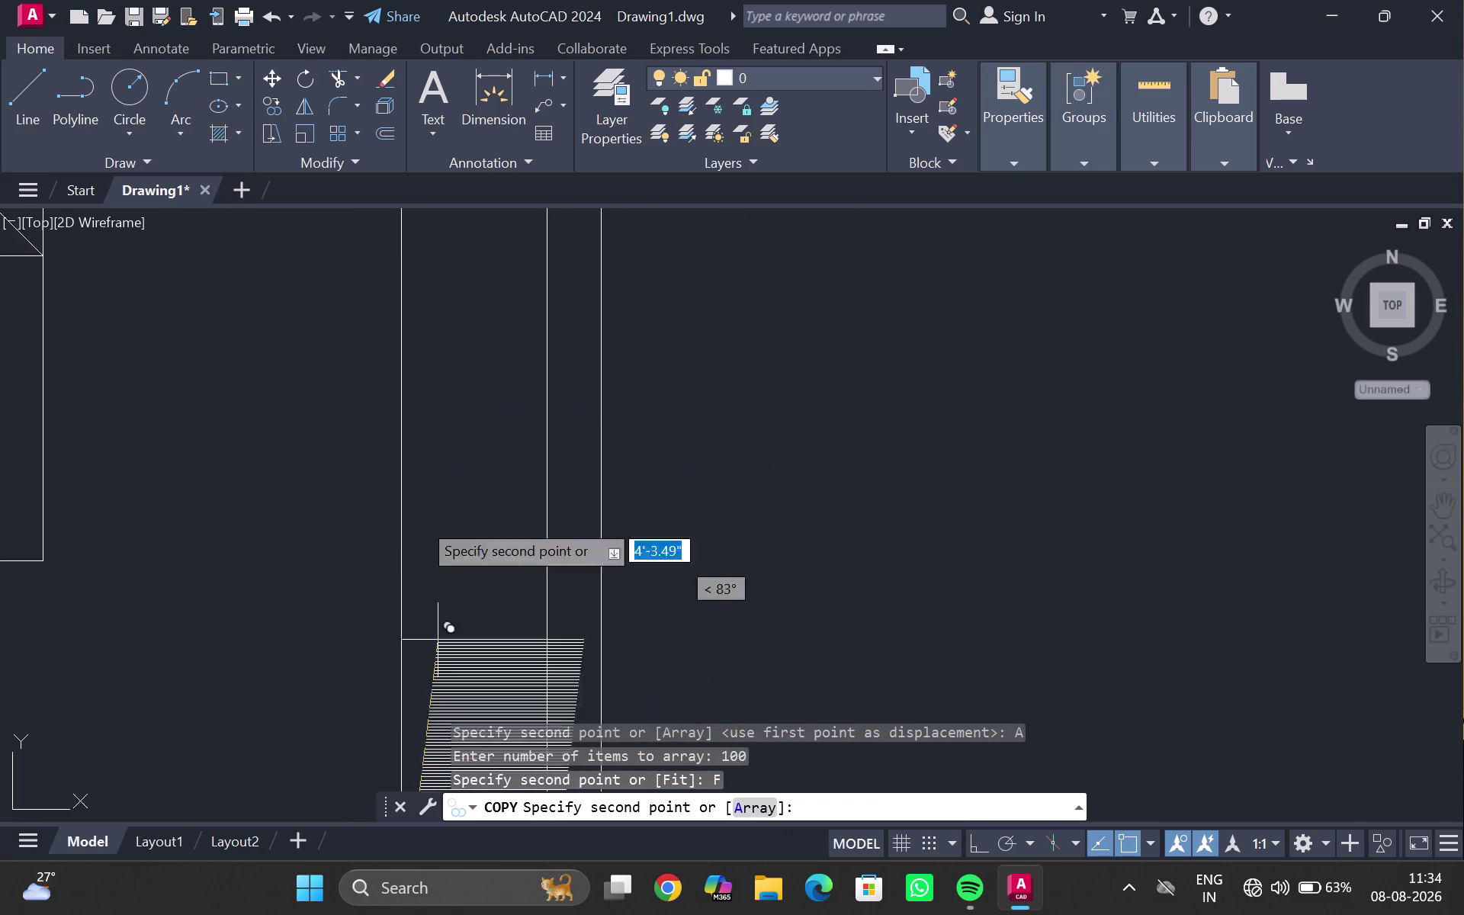
middle_drag(371, 257, 399, 830)
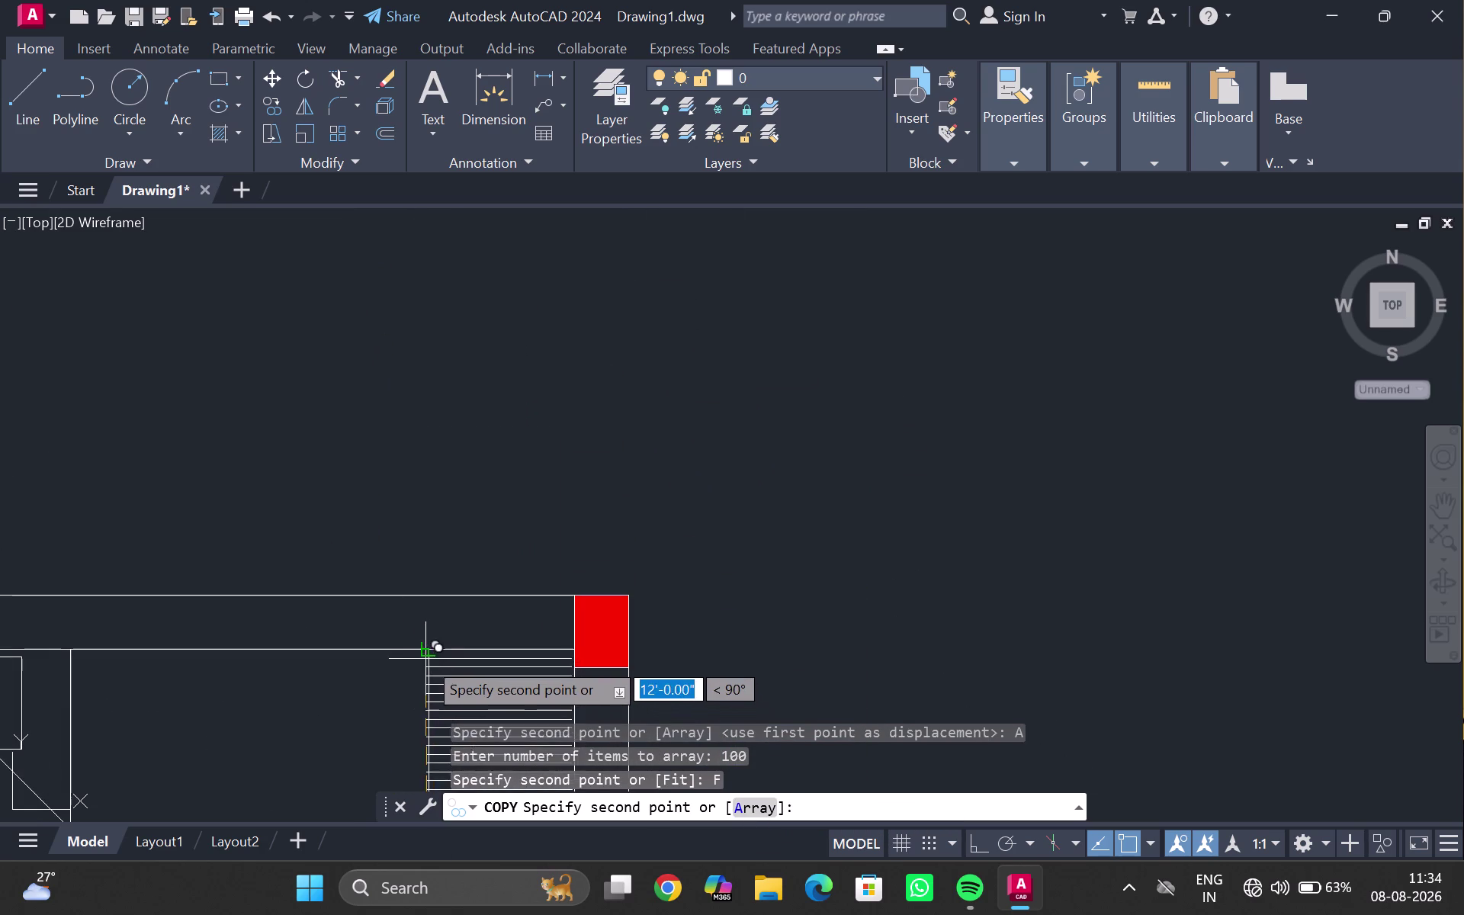
scroll(up, 3)
click(430, 641)
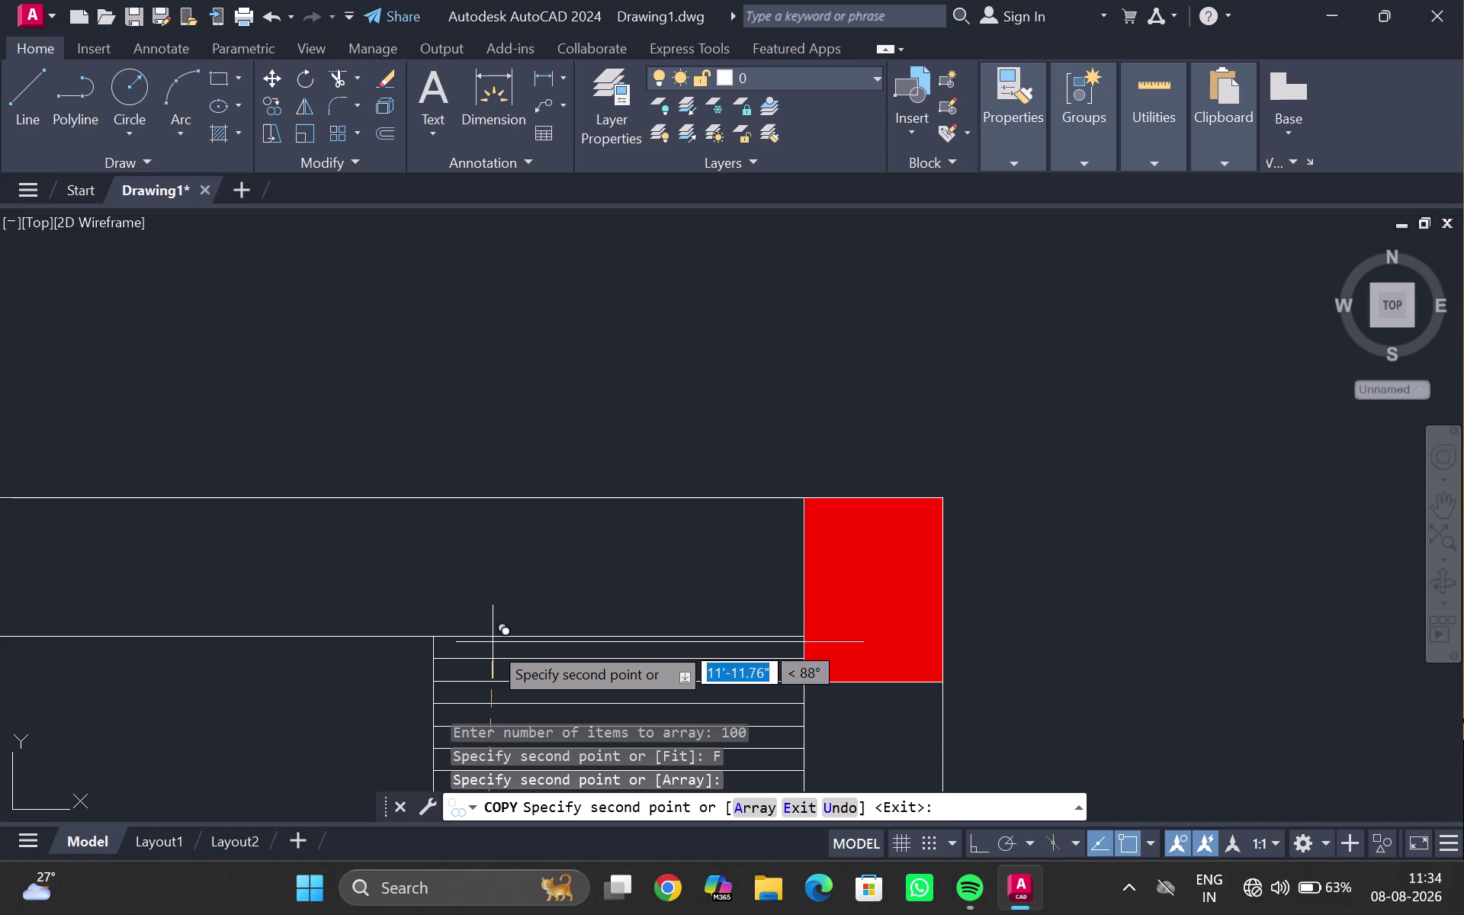
key(Escape)
scroll(down, 3)
middle_drag(537, 742, 438, 236)
scroll(down, 3)
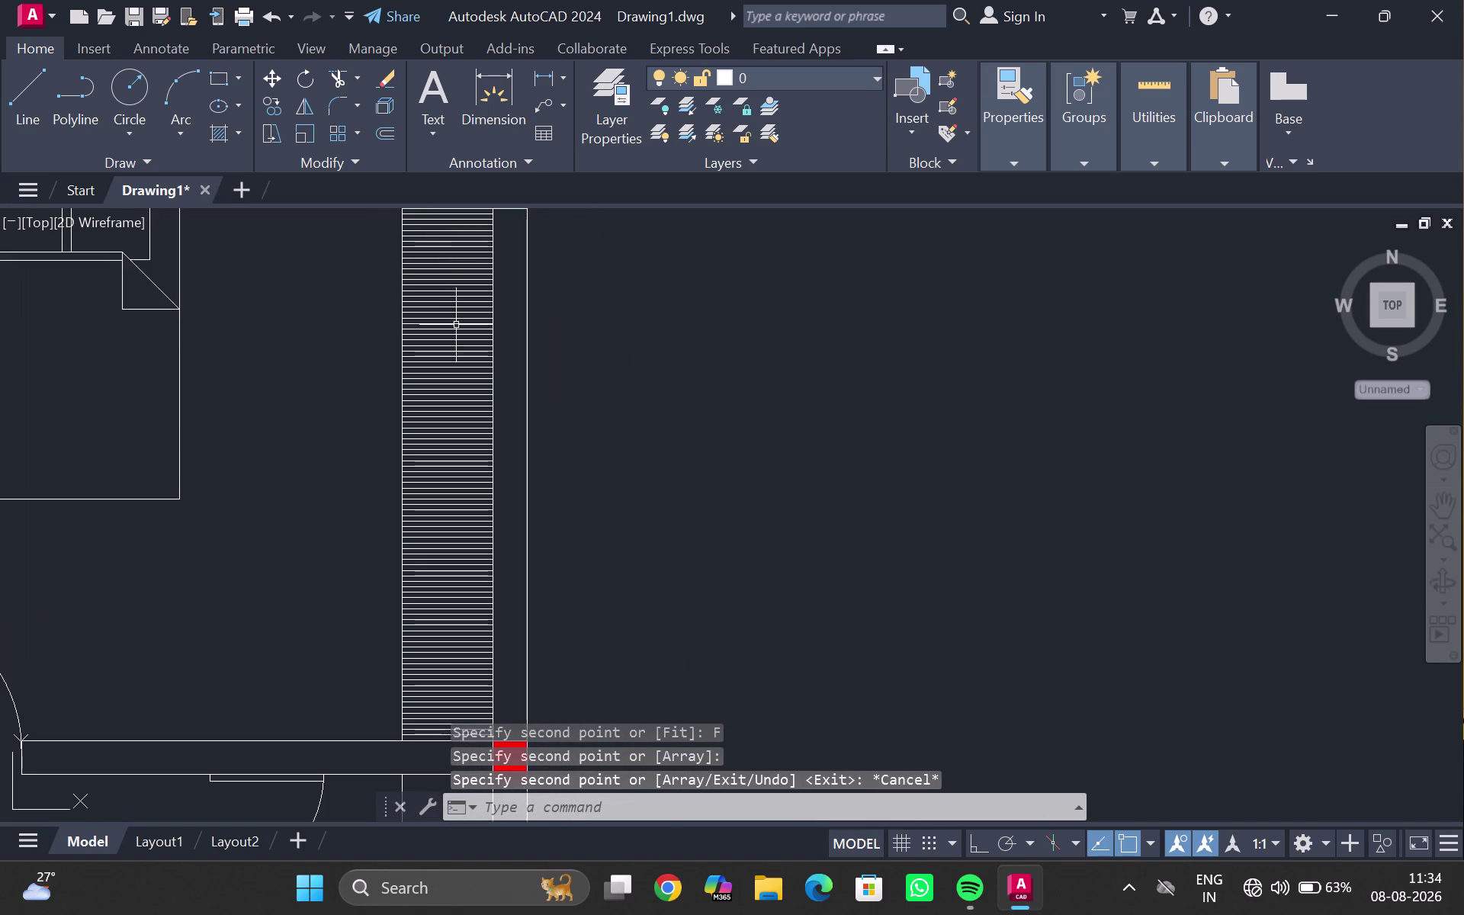
middle_drag(453, 312, 429, 494)
scroll(up, 3)
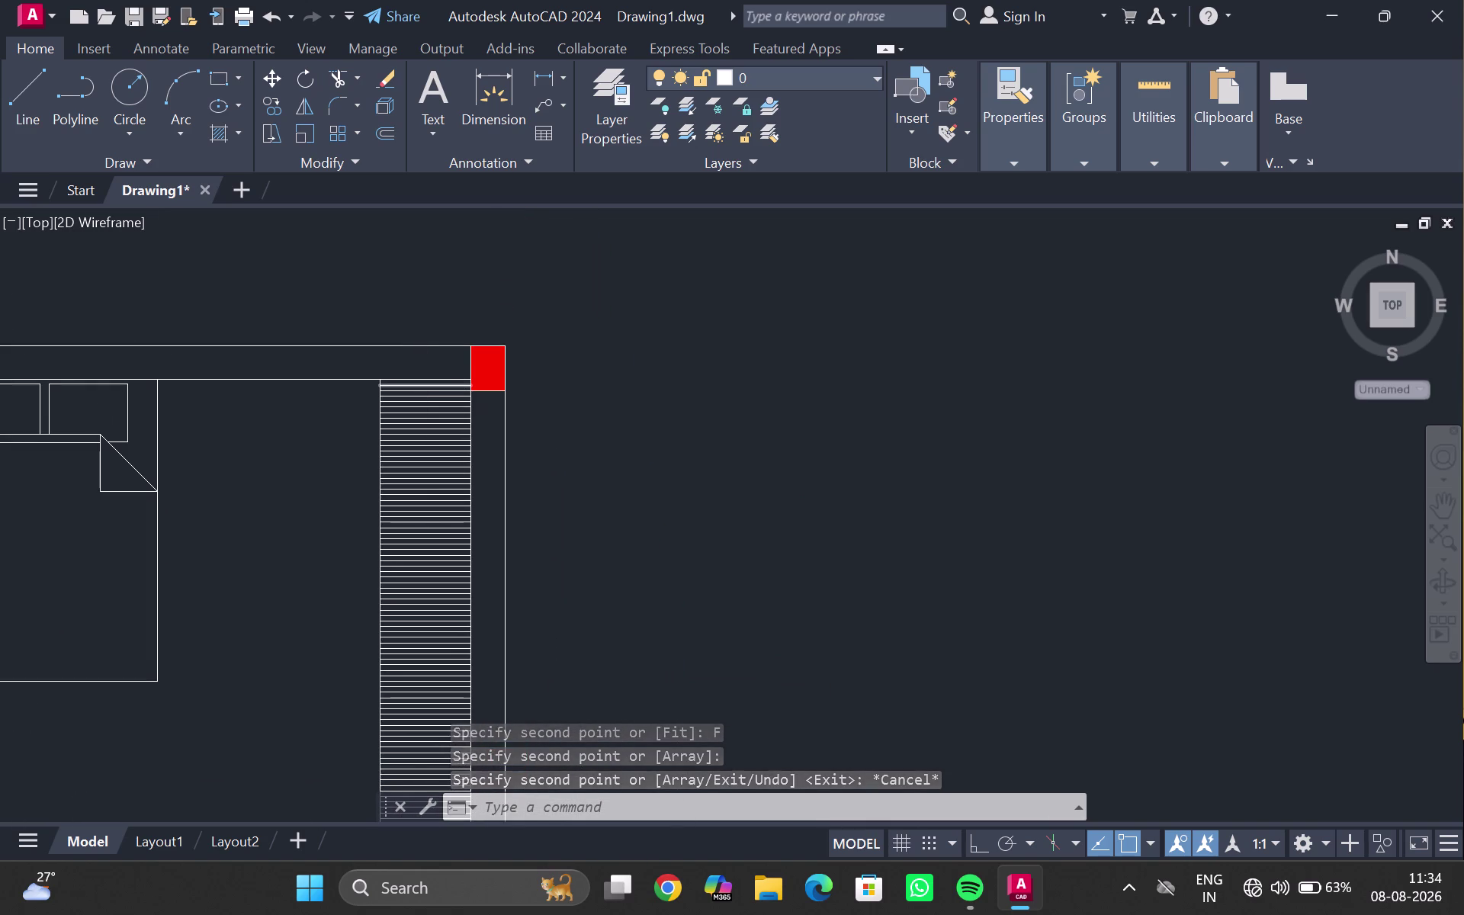
scroll(up, 3)
drag(431, 378, 424, 551)
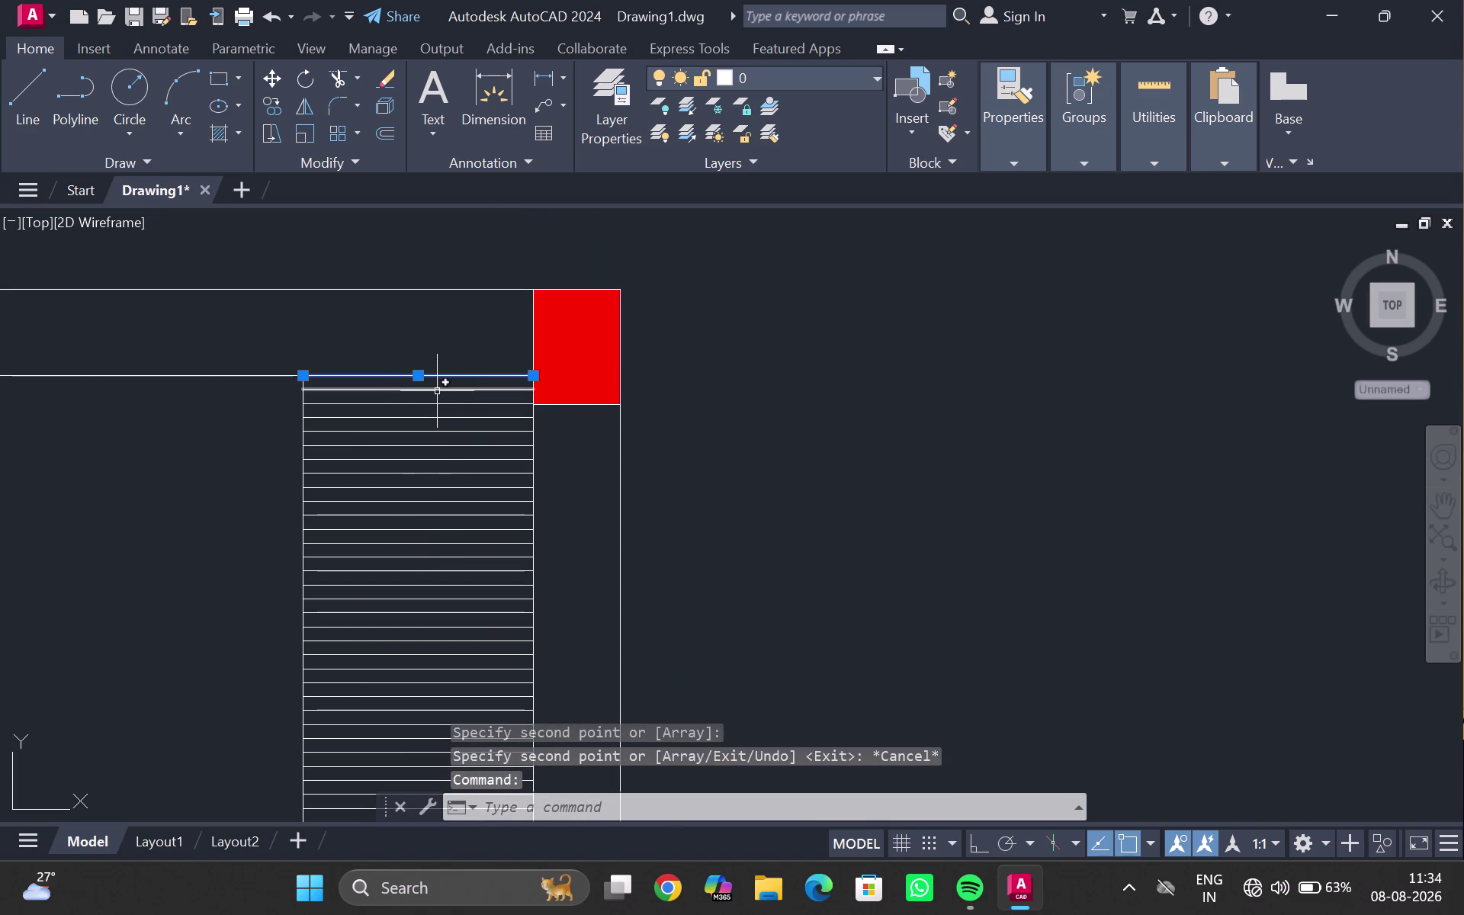
drag(436, 388, 448, 517)
drag(268, 381, 487, 862)
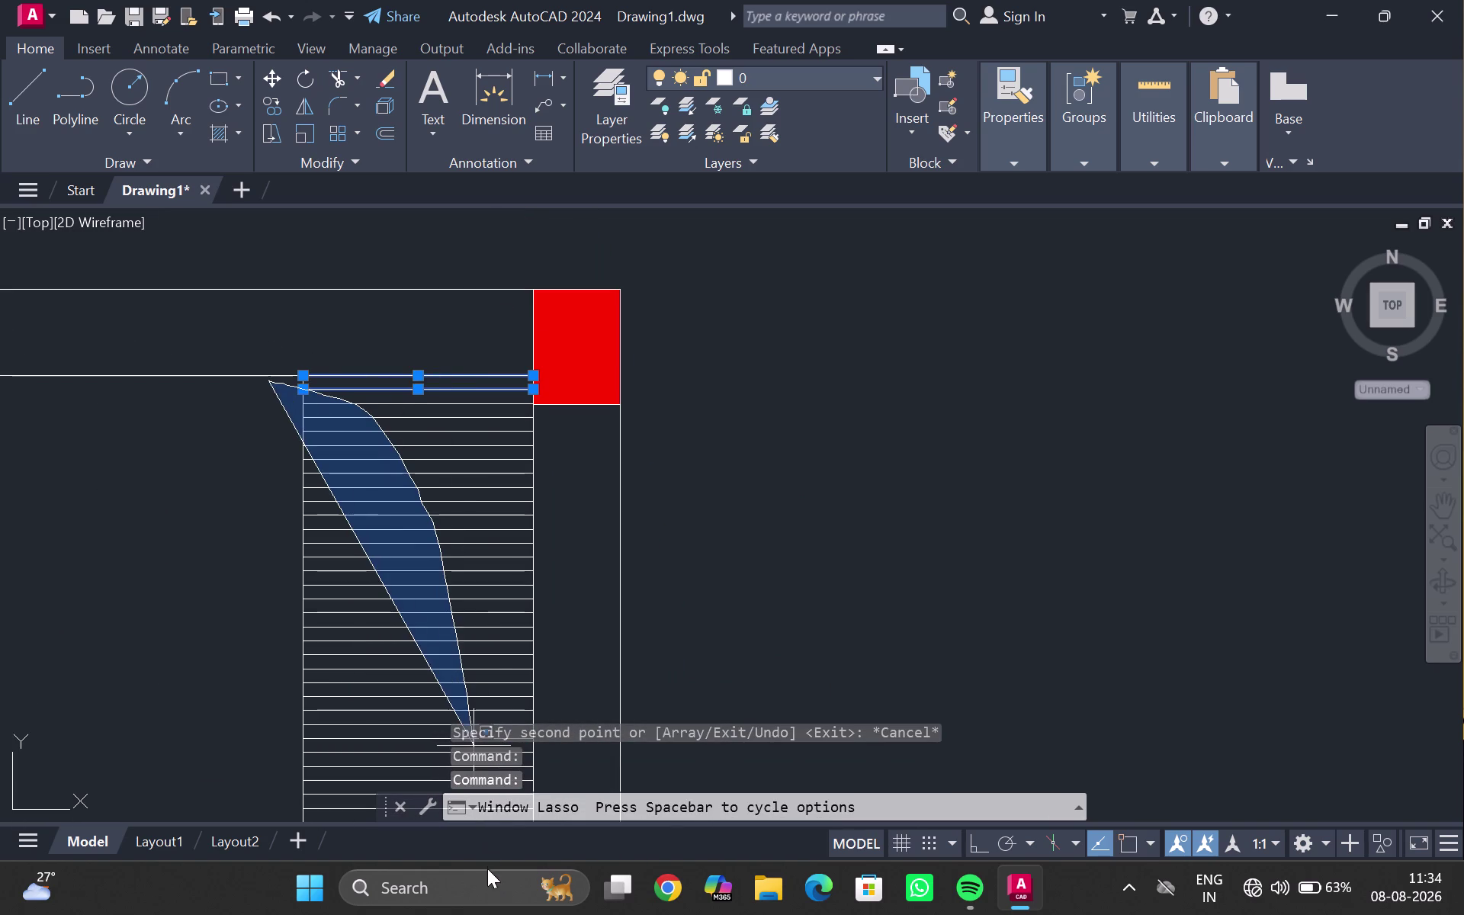
drag(487, 862, 491, 872)
scroll(down, 3)
scroll(down, 3)
drag(364, 377, 568, 579)
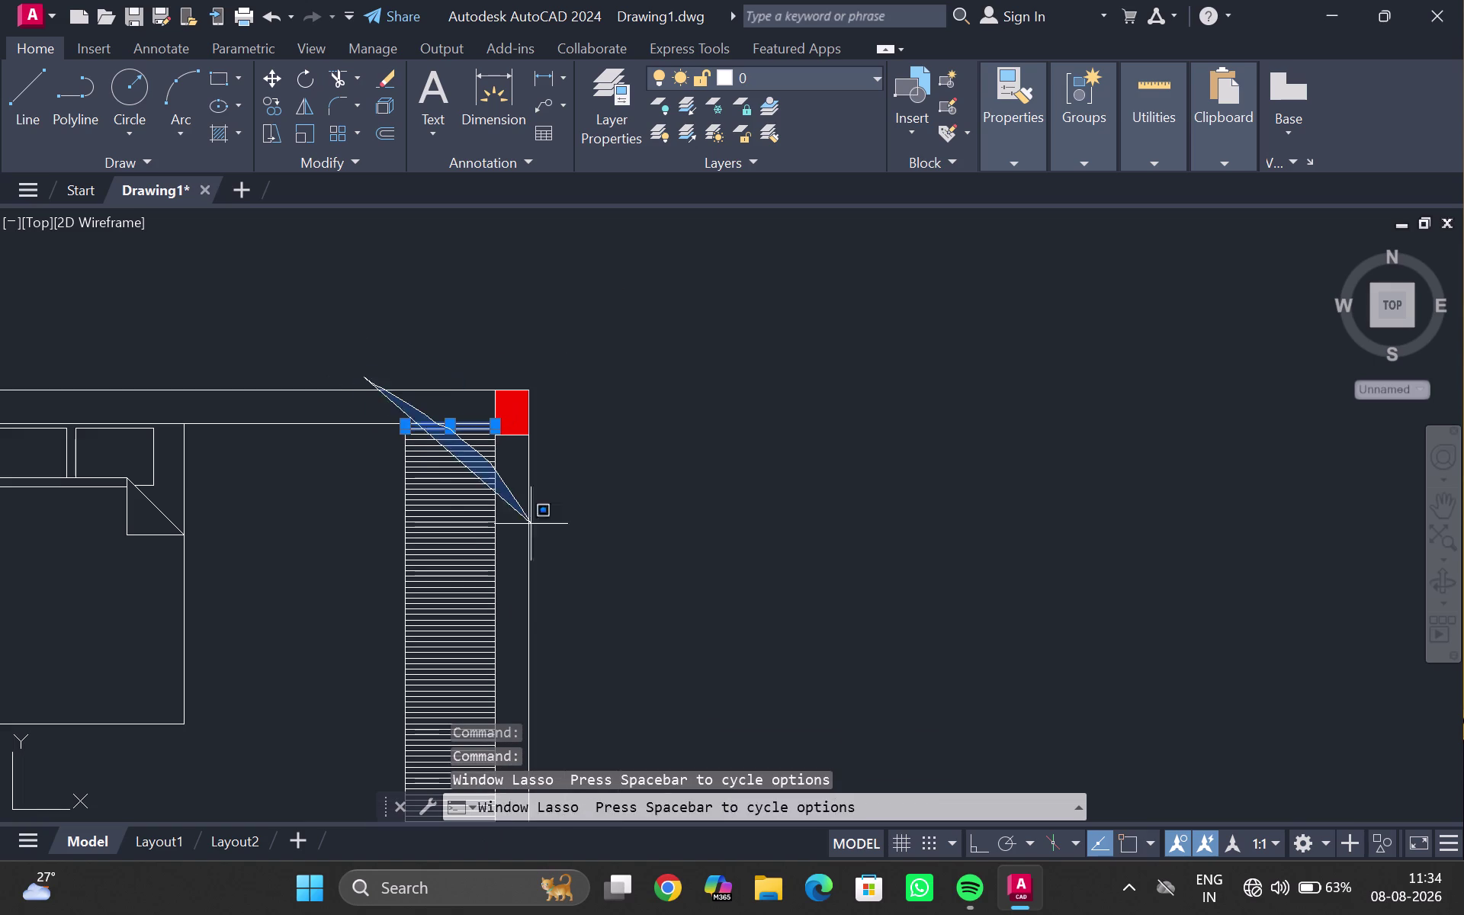
drag(569, 579, 227, 638)
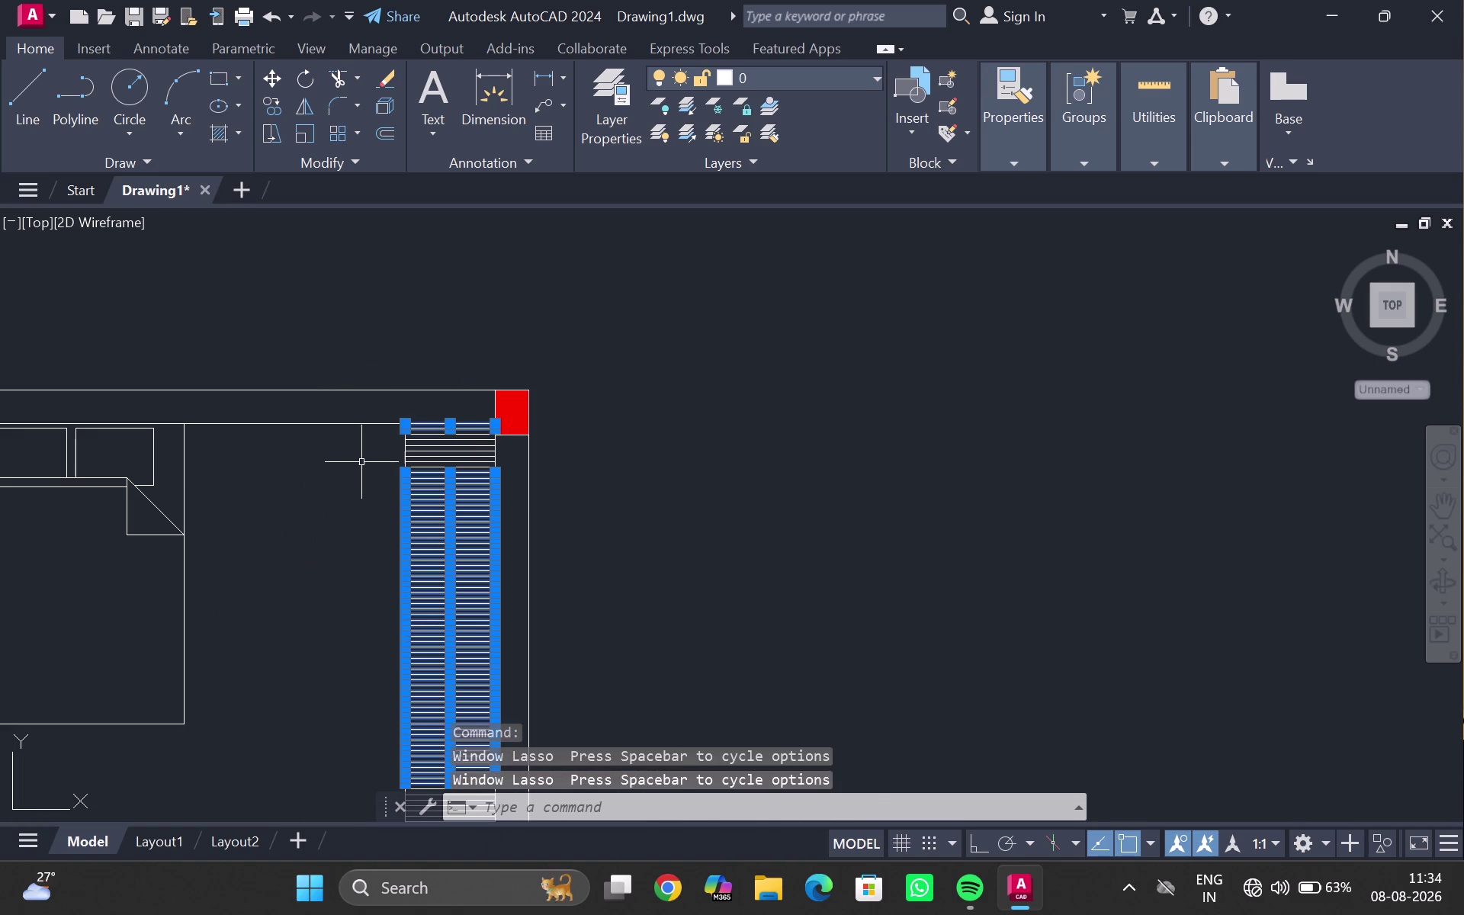
scroll(up, 3)
drag(399, 418, 533, 504)
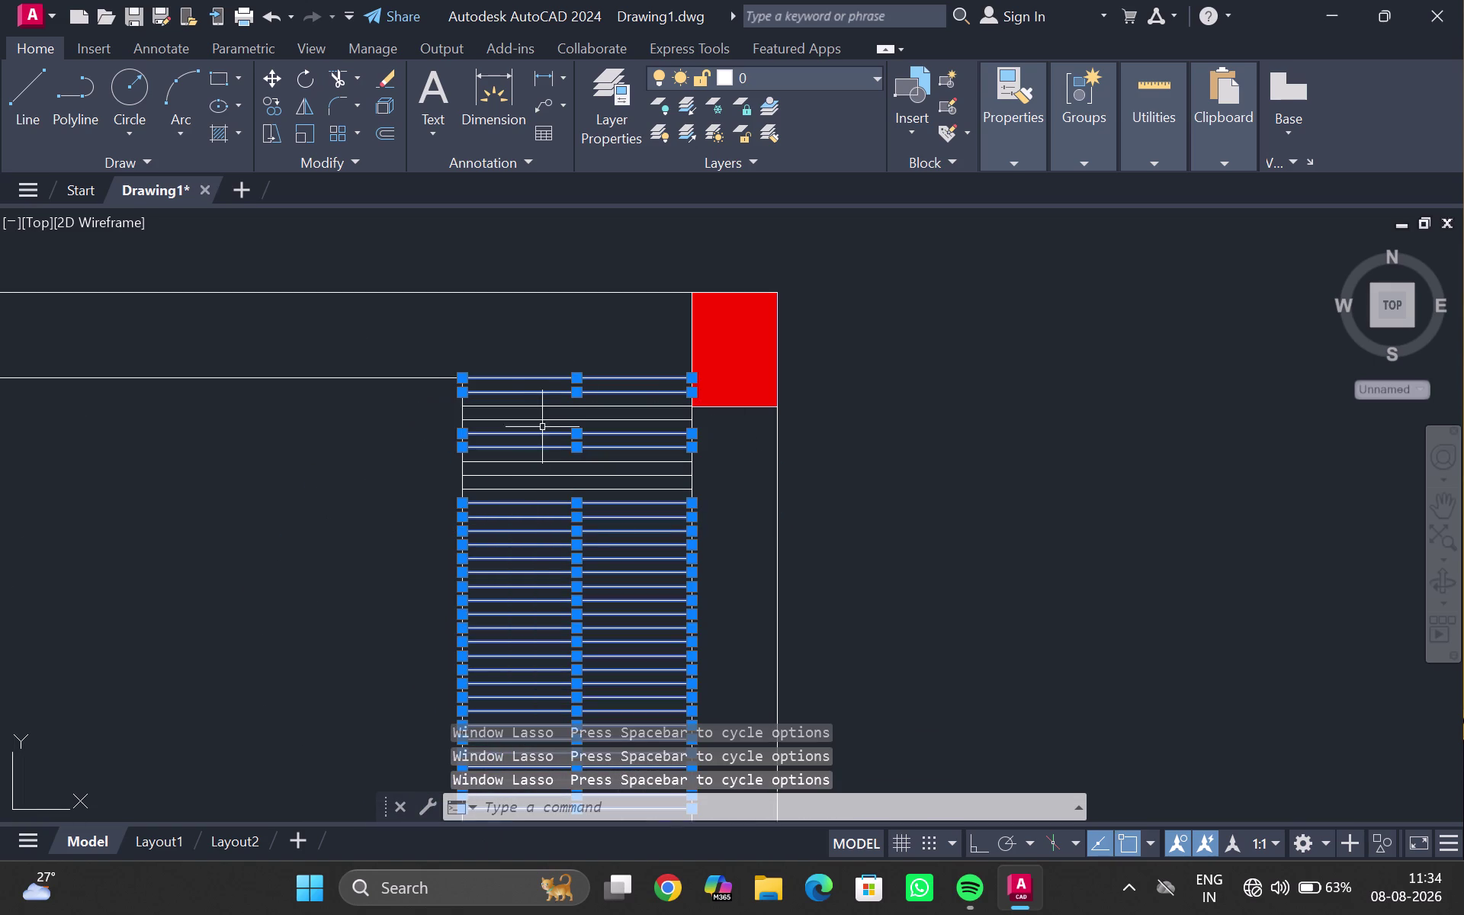
drag(523, 391, 528, 405)
drag(529, 398, 529, 544)
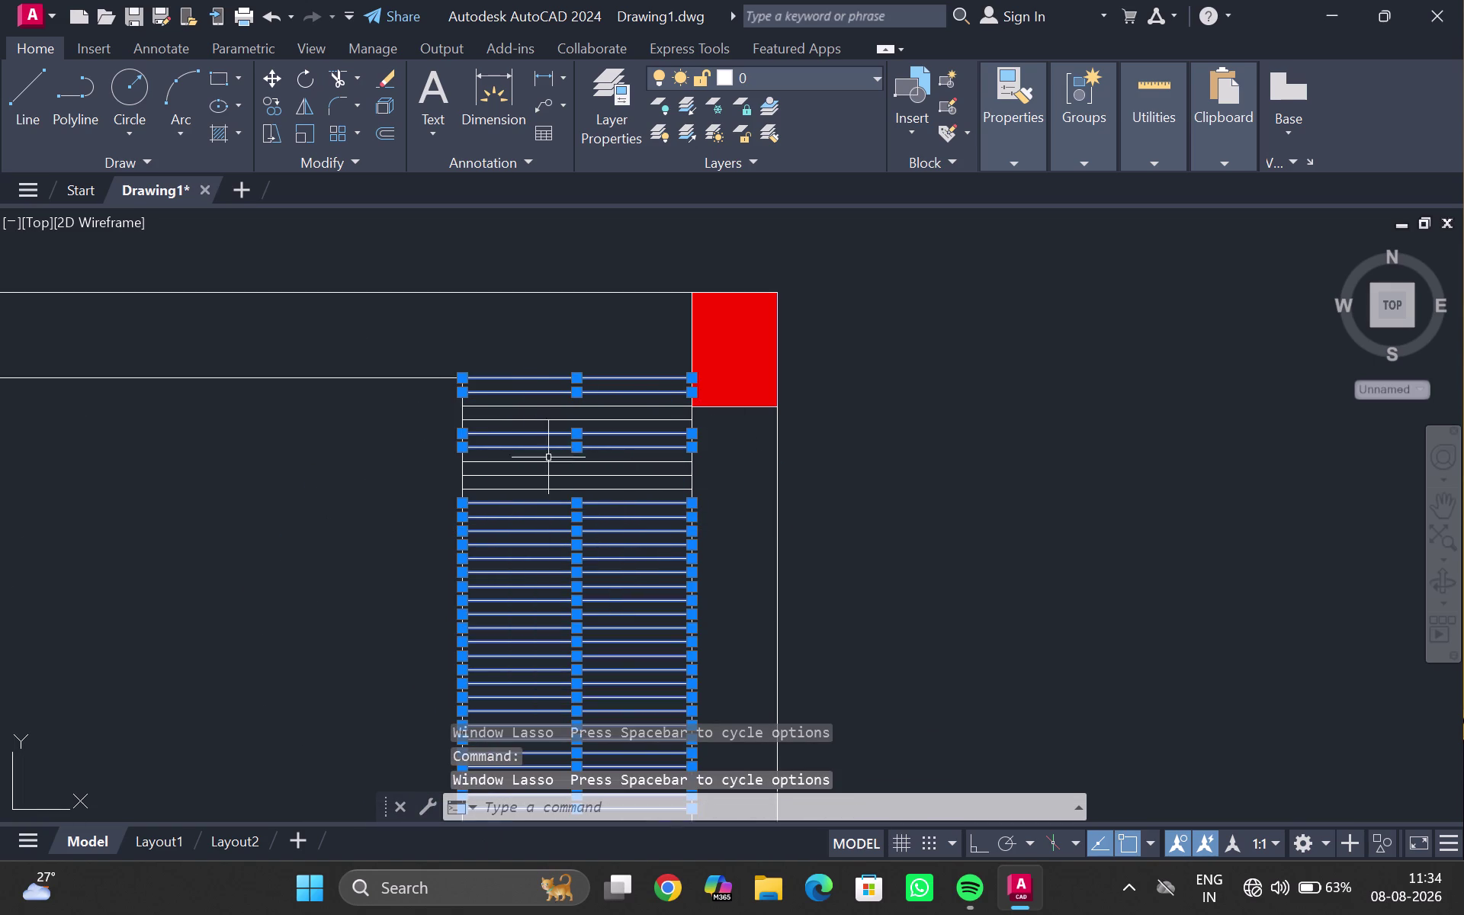
click(523, 461)
click(535, 475)
click(536, 488)
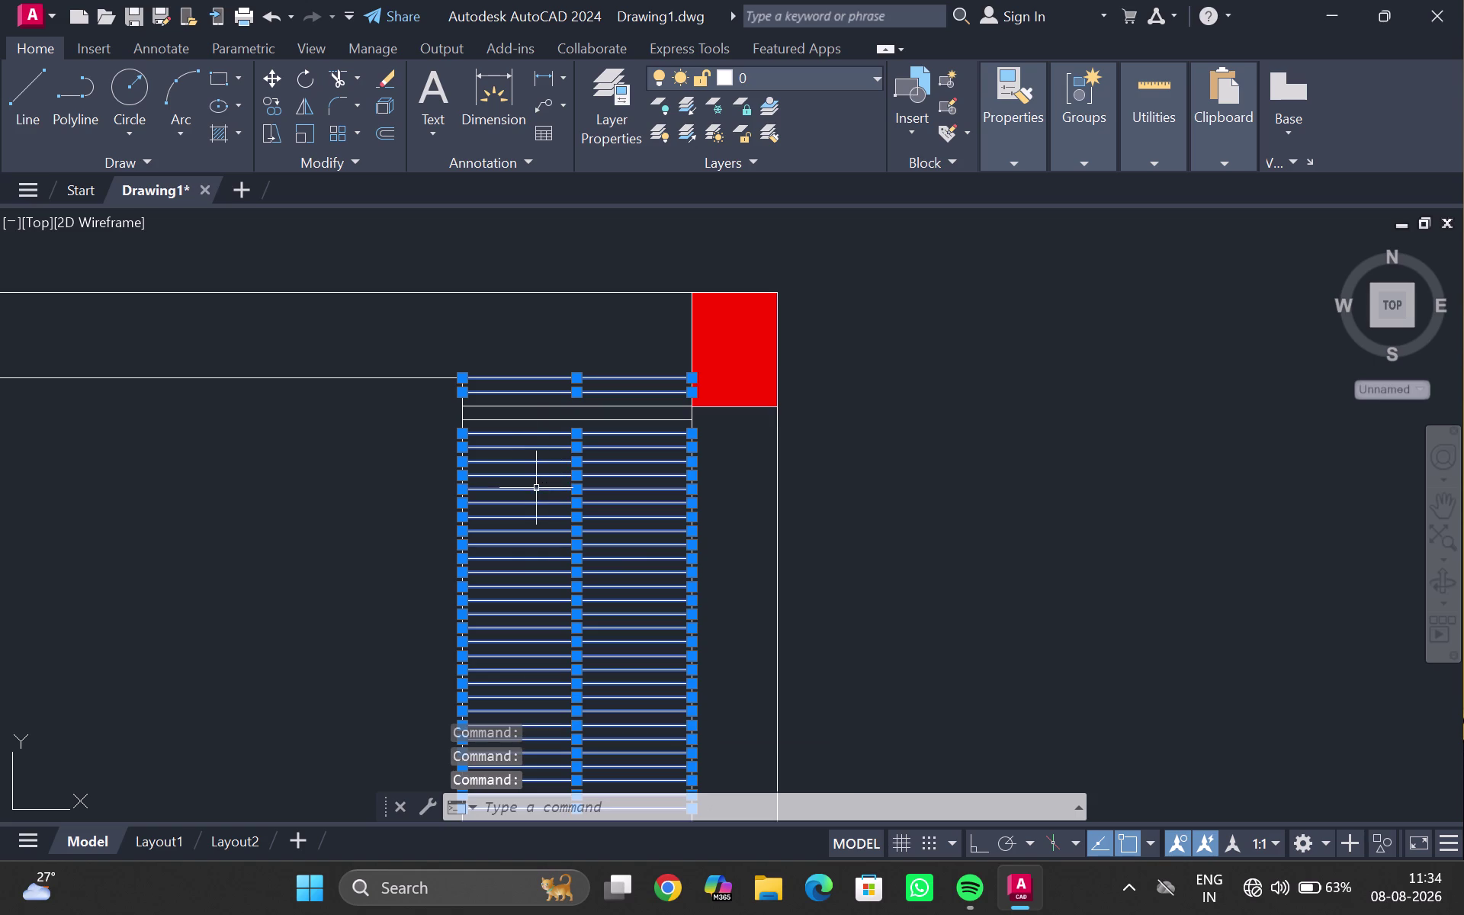
click(550, 419)
click(550, 404)
scroll(down, 3)
middle_drag(524, 563, 449, 306)
middle_drag(423, 700, 418, 652)
scroll(up, 3)
middle_drag(399, 508, 332, 784)
drag(346, 460, 704, 830)
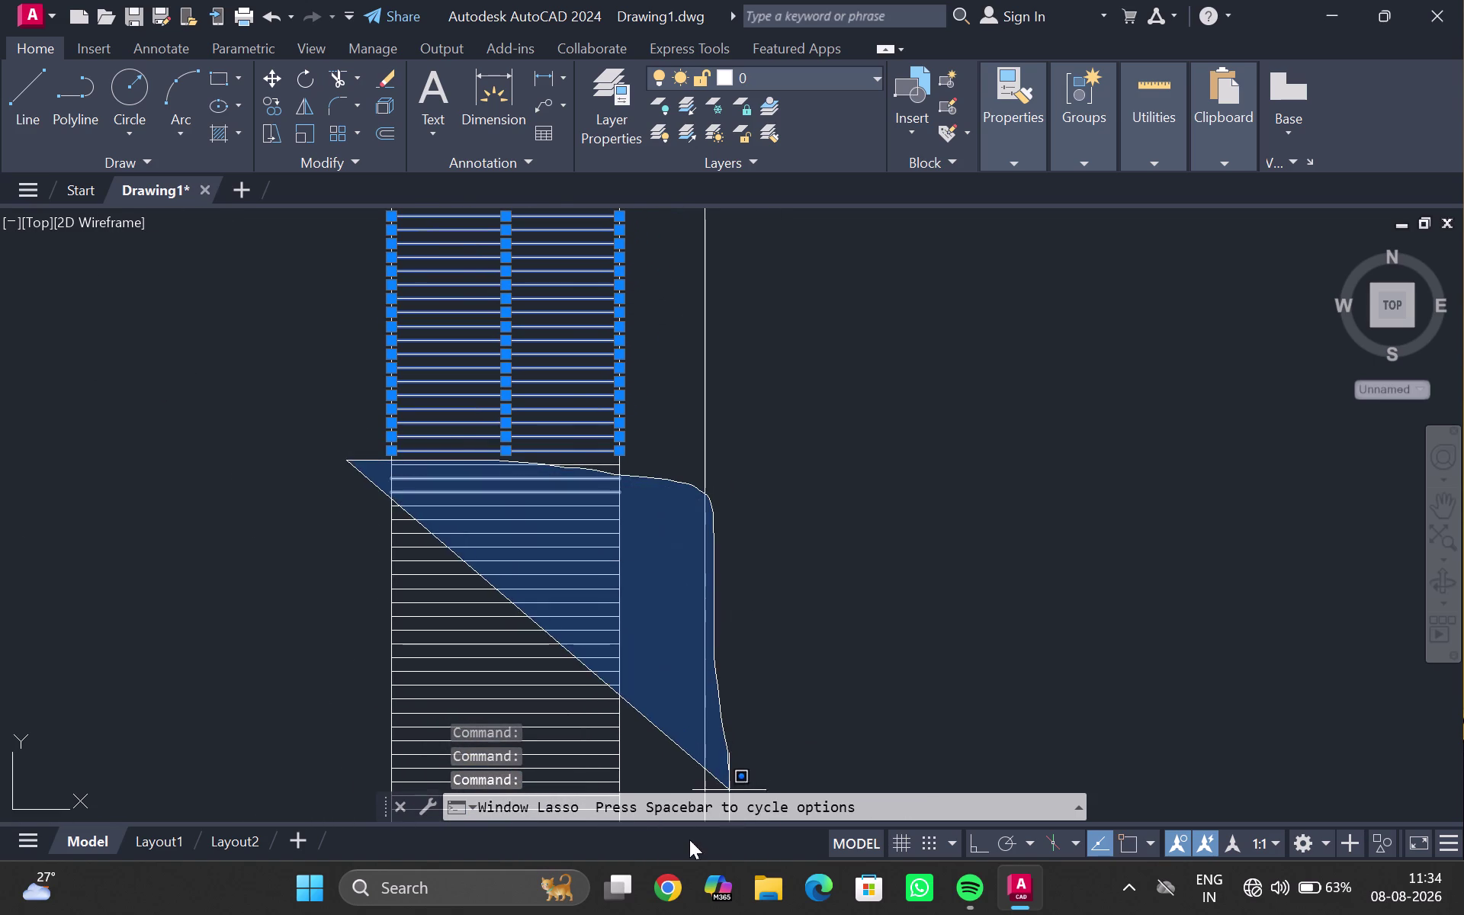
drag(703, 831, 220, 663)
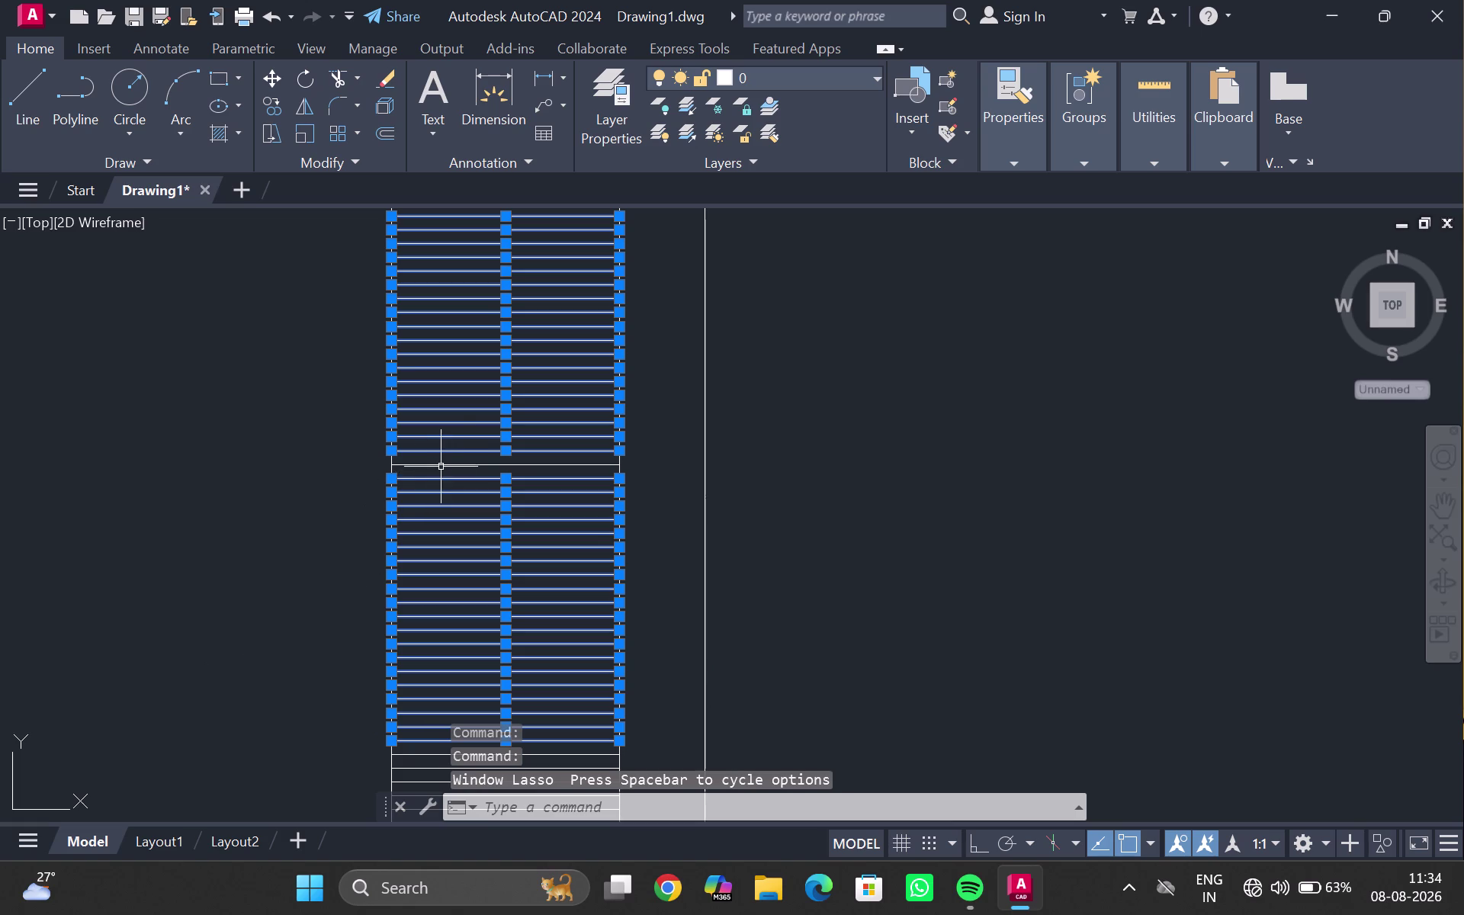
click(443, 463)
middle_drag(336, 564, 345, 195)
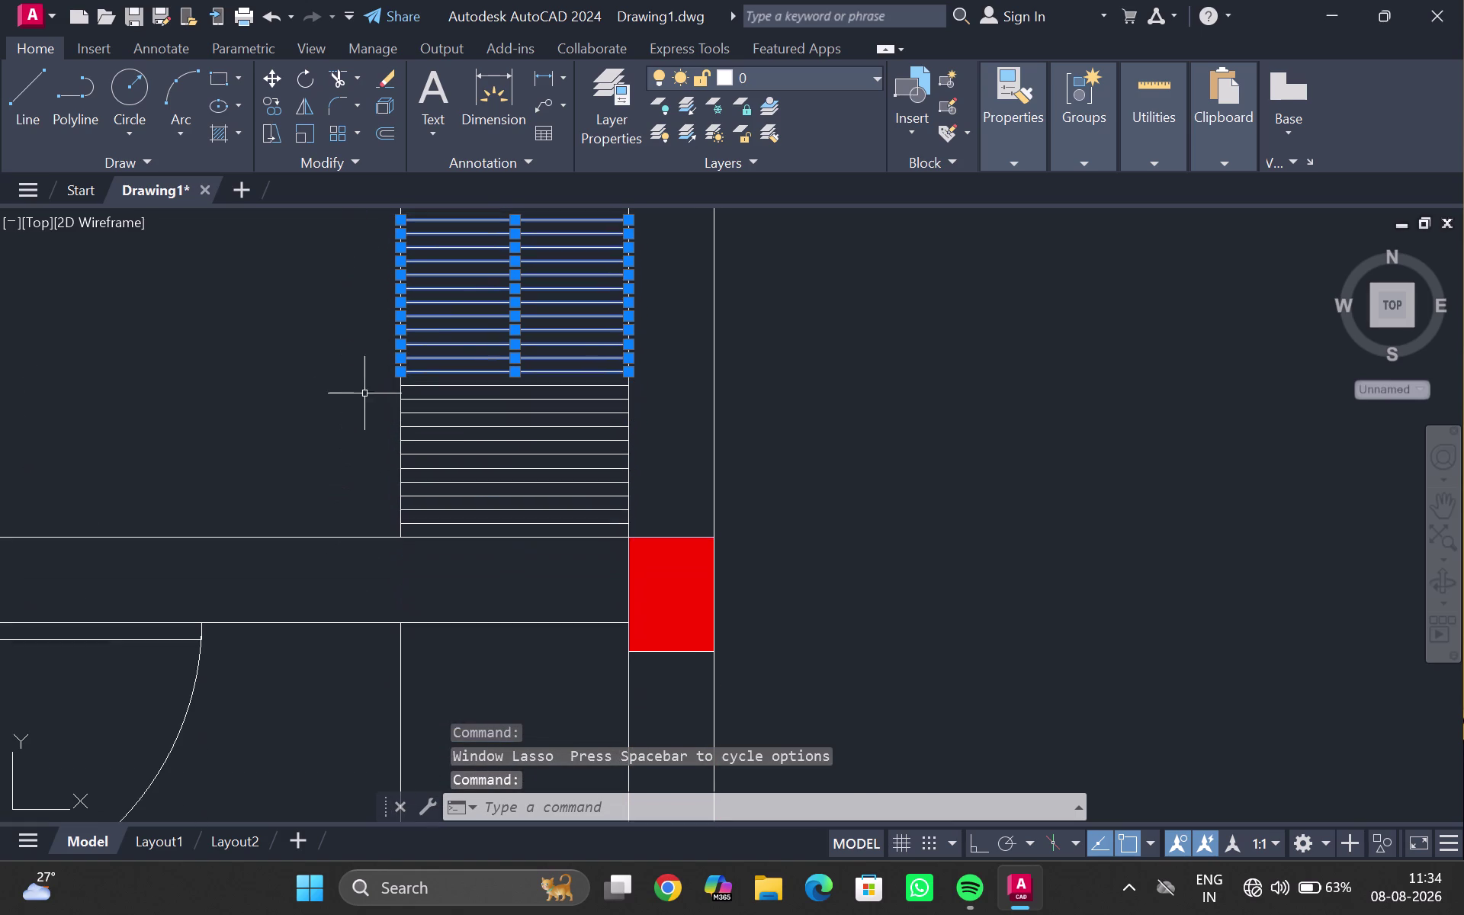
drag(347, 370, 71, 260)
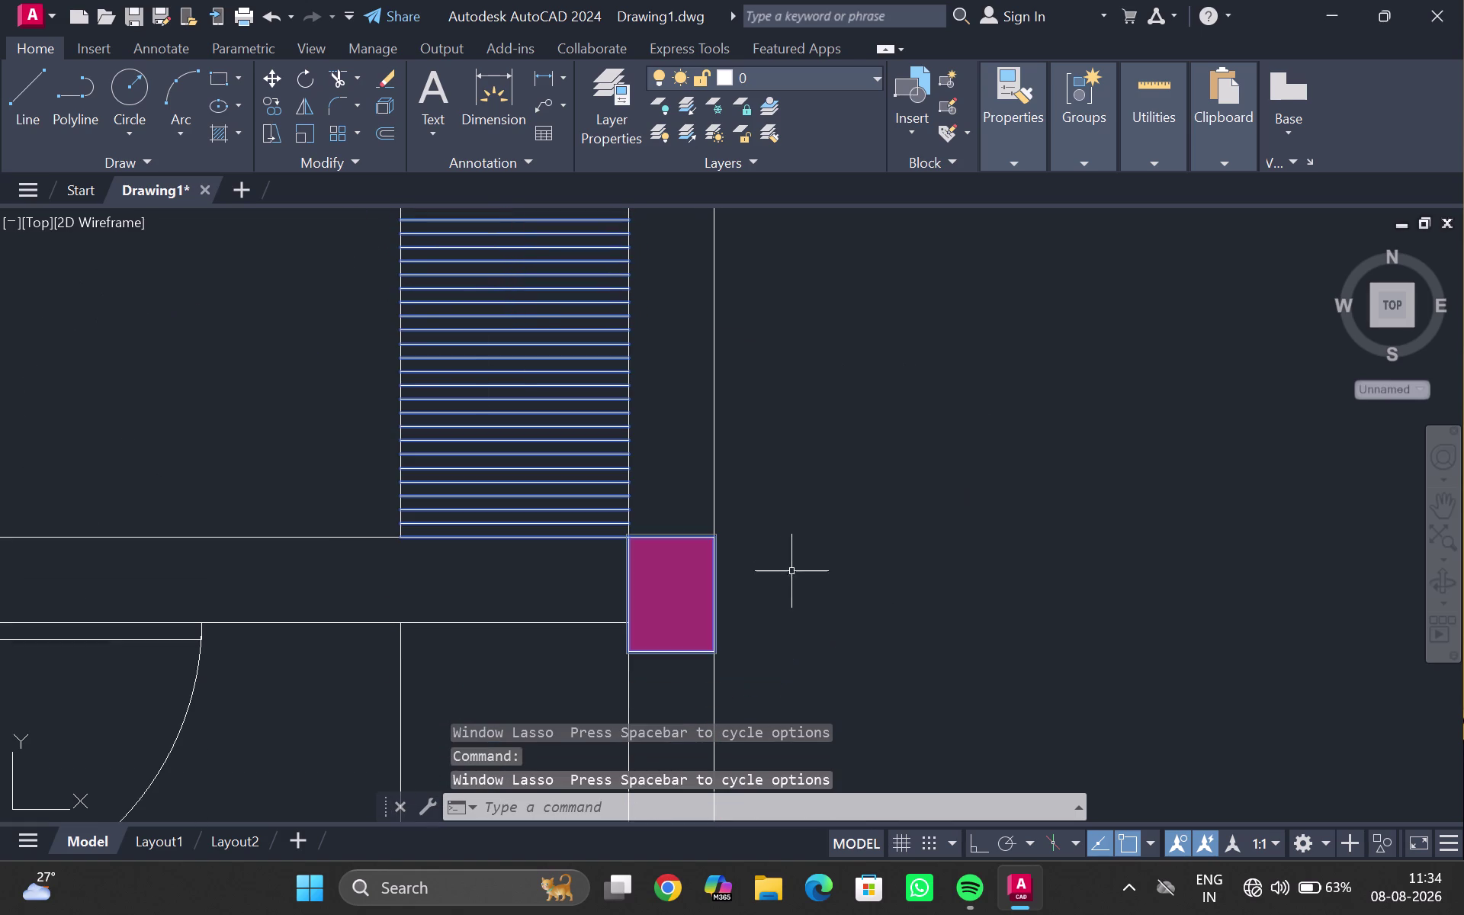
click(682, 545)
double_click(687, 566)
double_click(669, 606)
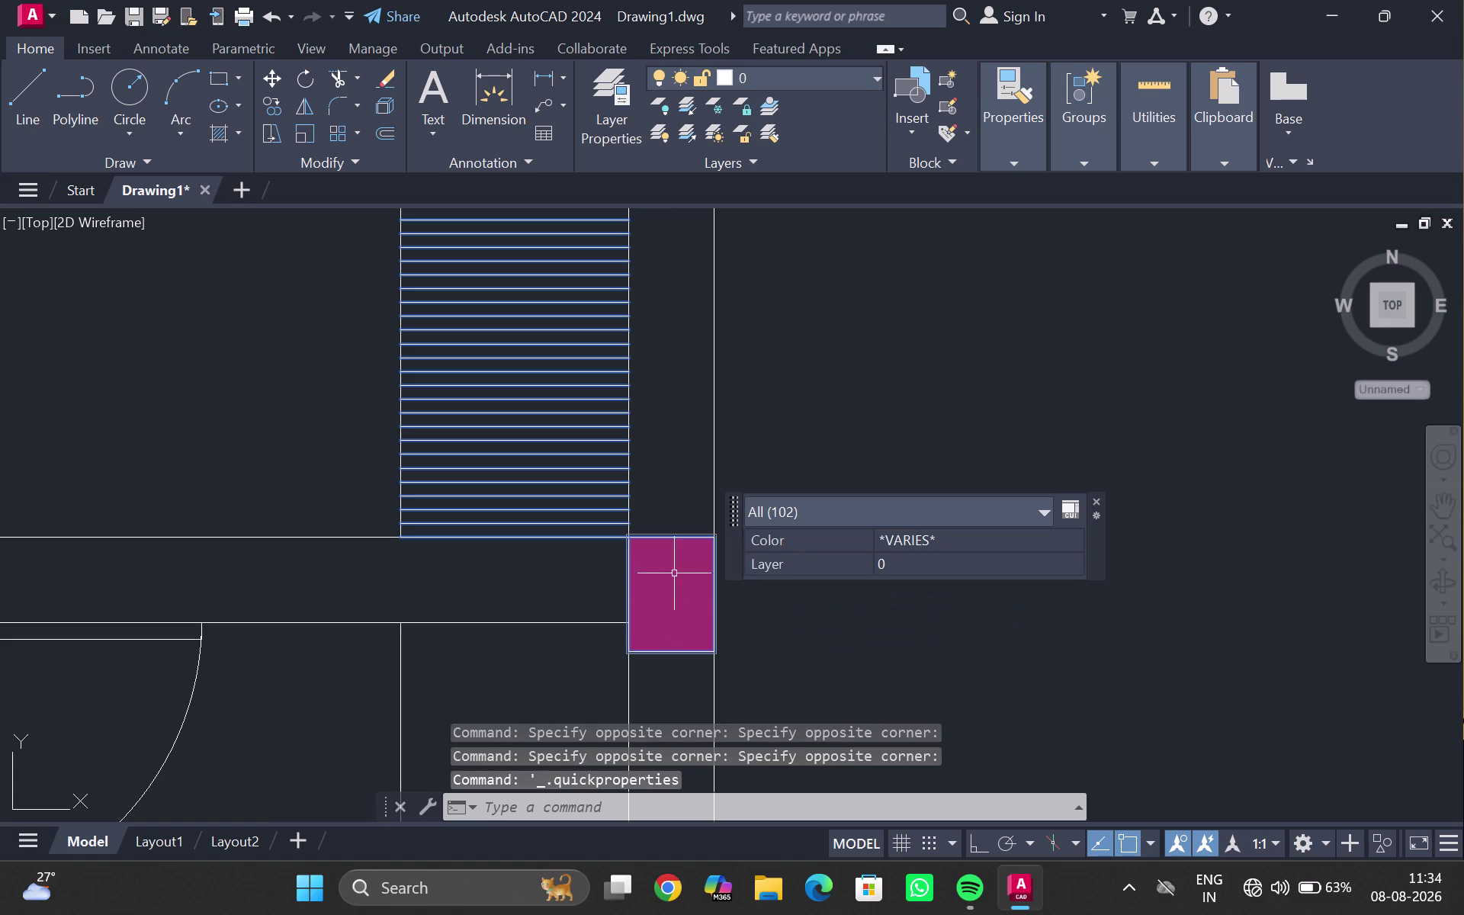
click(669, 519)
double_click(664, 534)
double_click(664, 540)
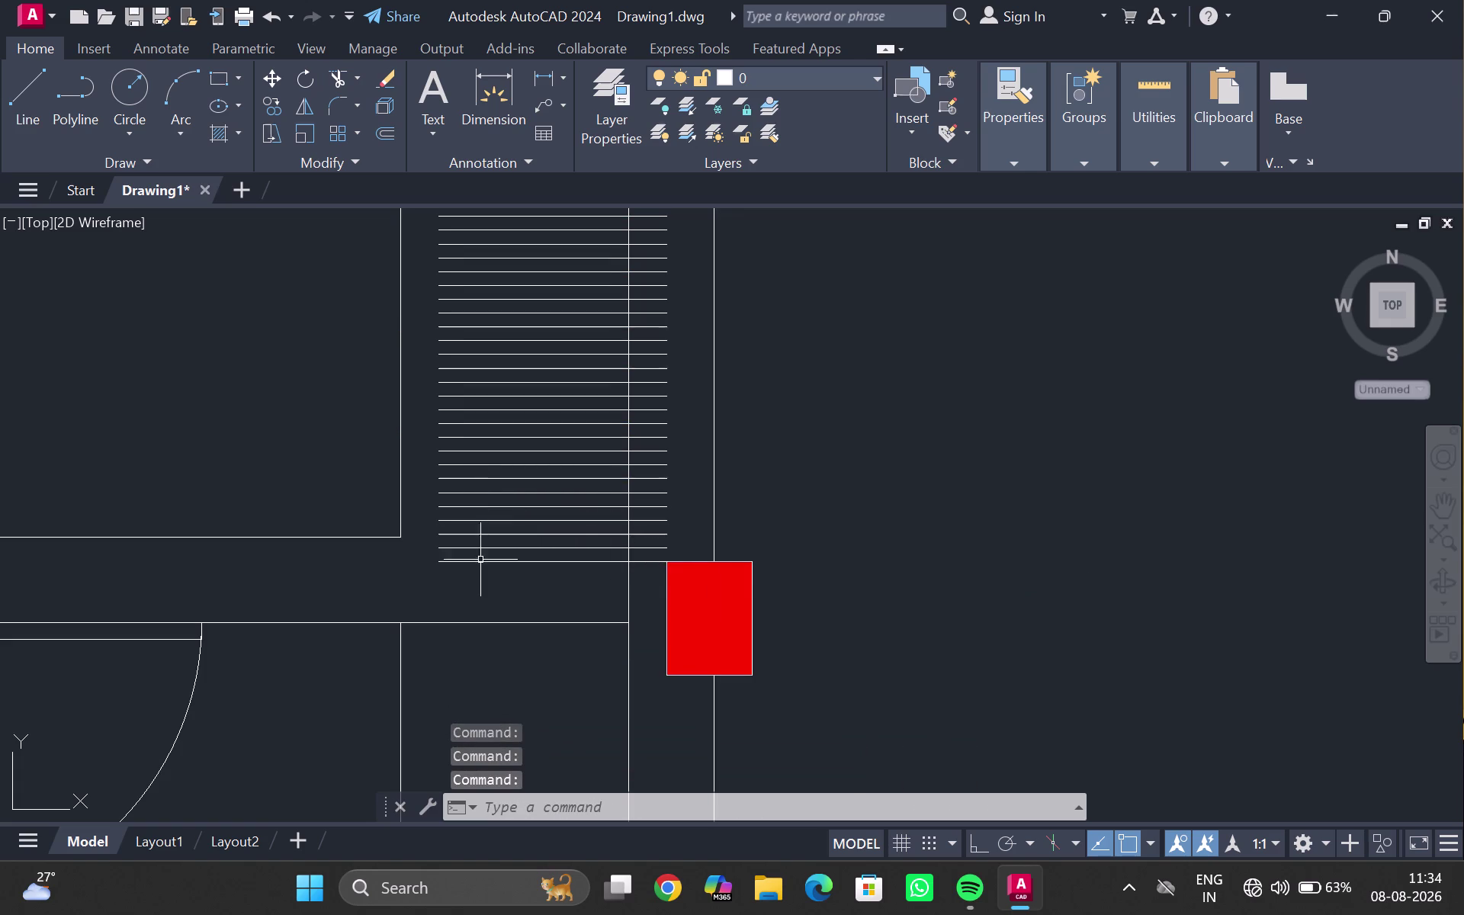
key(ctrl+z)
scroll(down, 3)
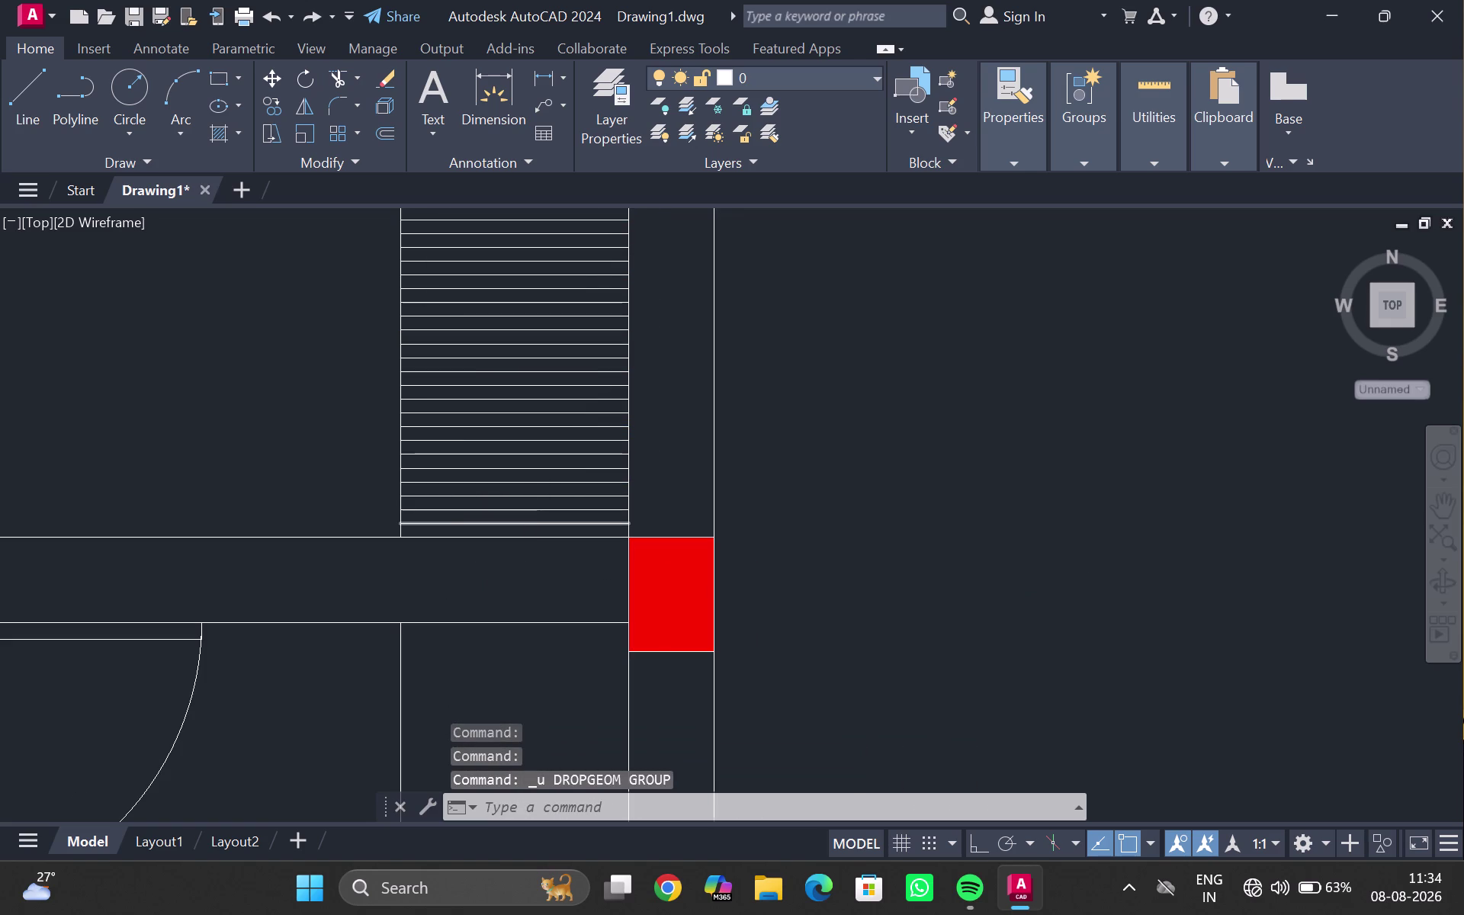
scroll(down, 3)
middle_drag(510, 398, 471, 619)
scroll(down, 3)
middle_drag(501, 367, 500, 392)
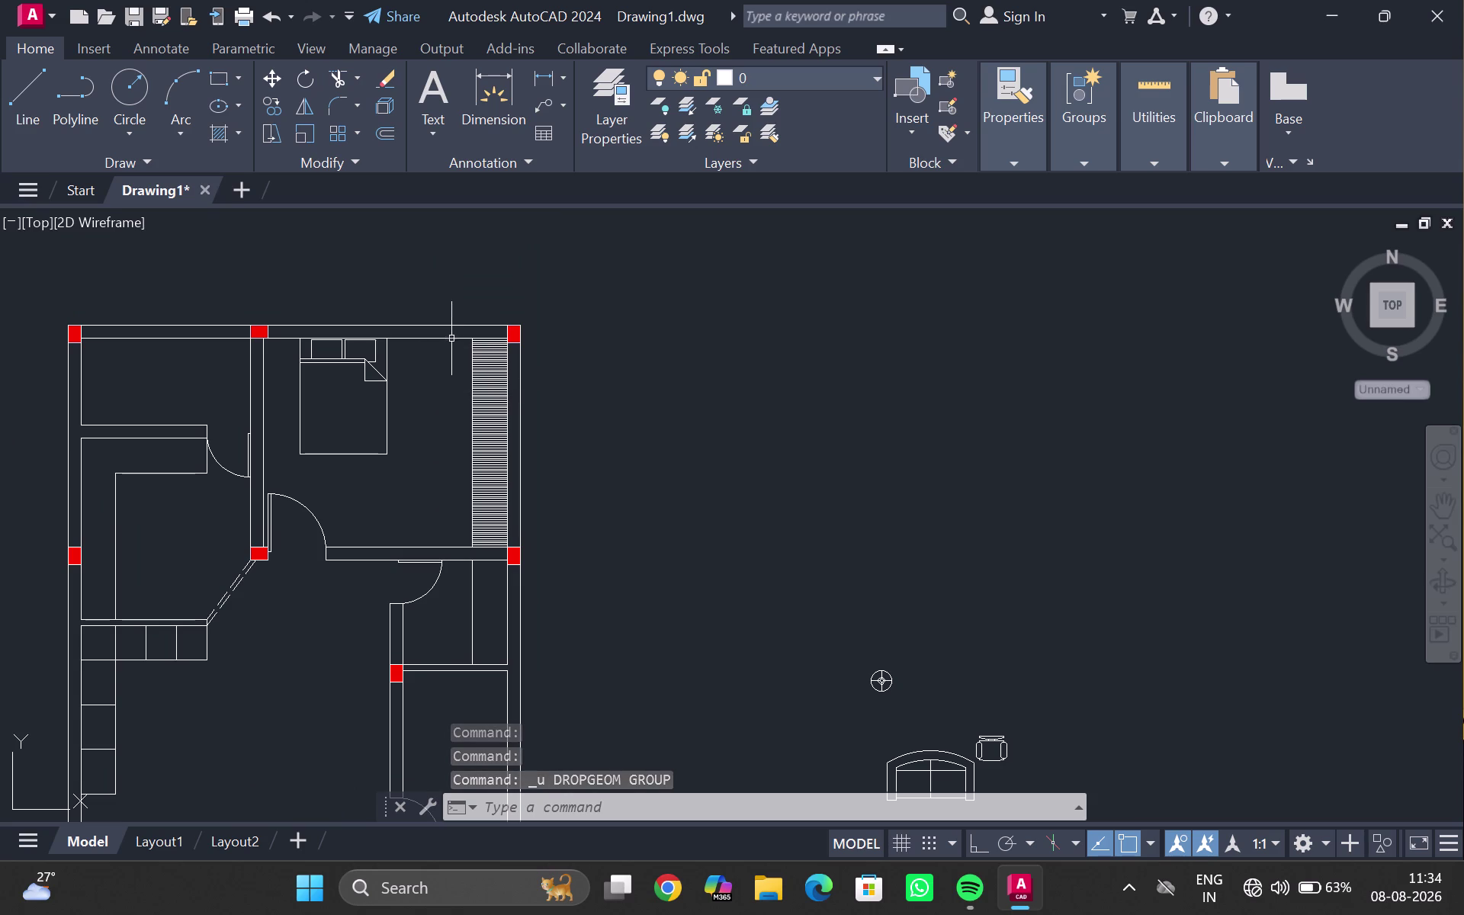
Lasso the upper lines of the narrow strip beside the bed.
drag(448, 337, 493, 342)
key(Escape)
drag(410, 358, 423, 358)
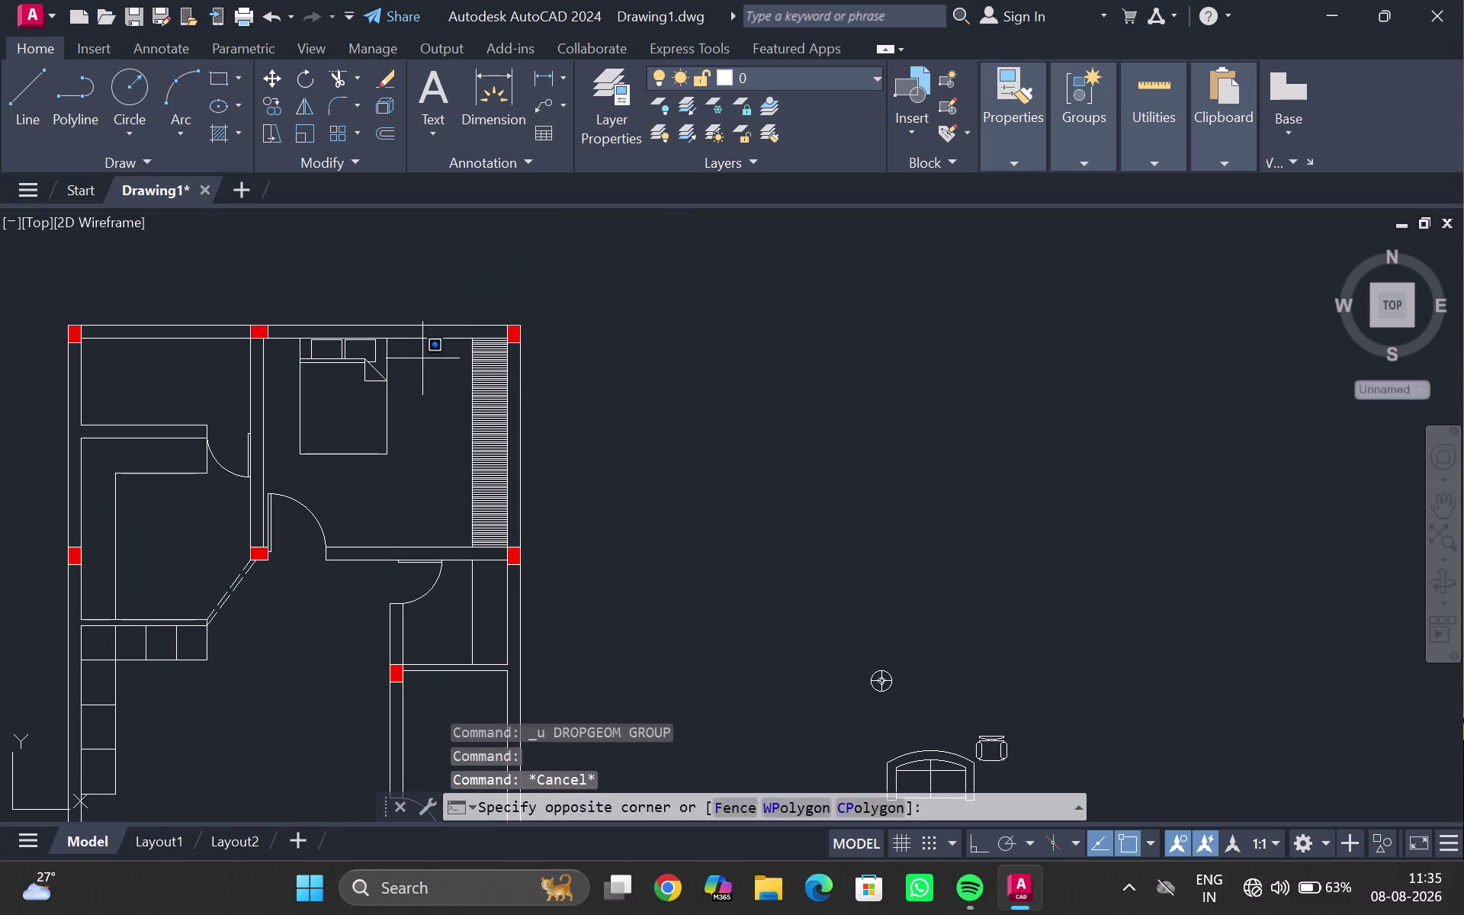
drag(423, 358, 500, 581)
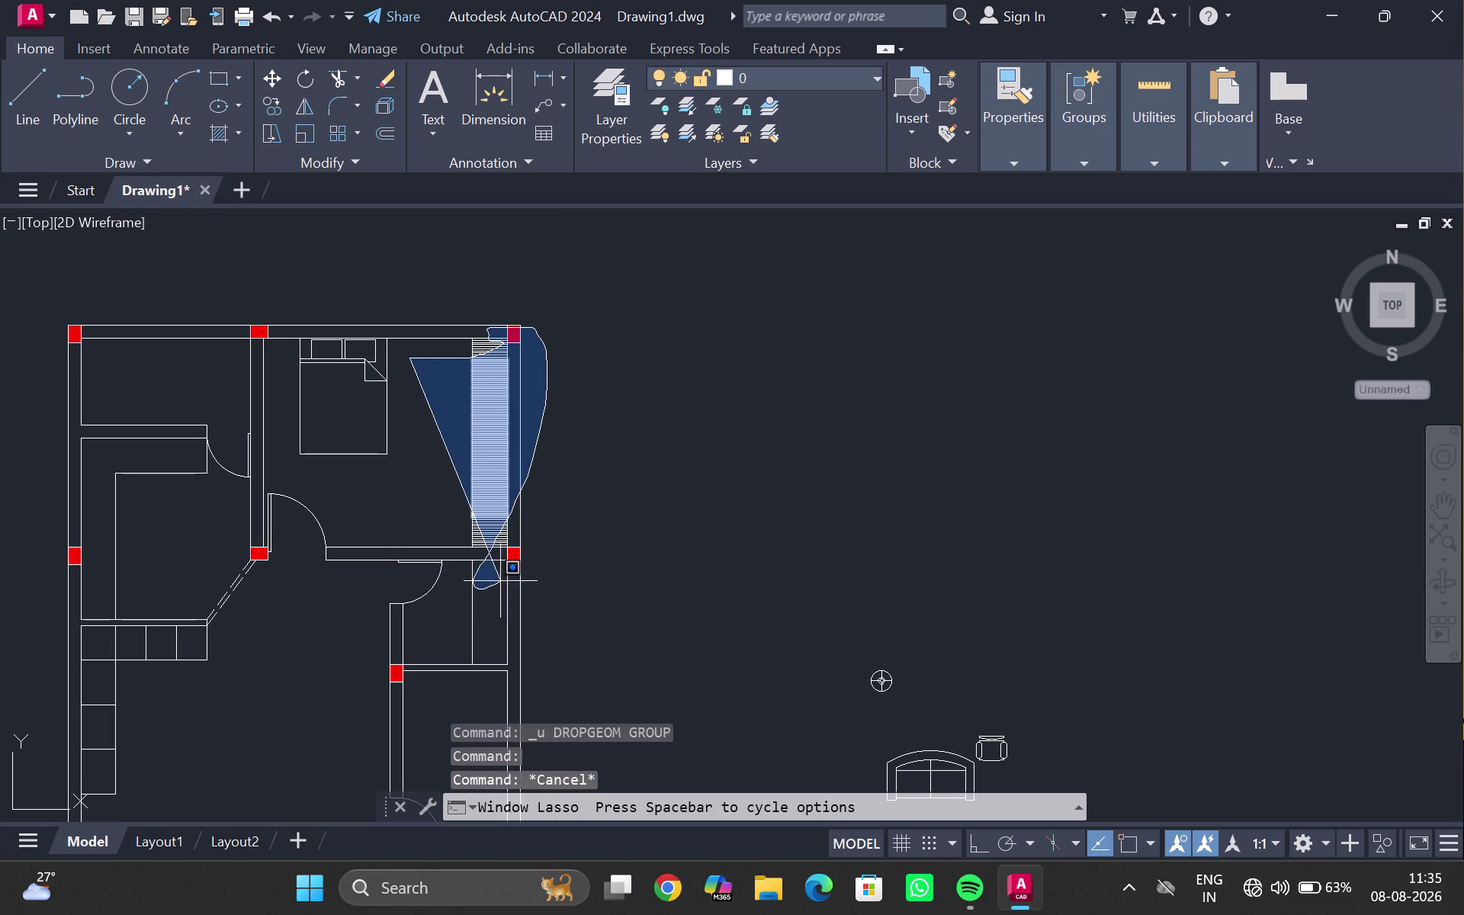
drag(500, 581, 424, 600)
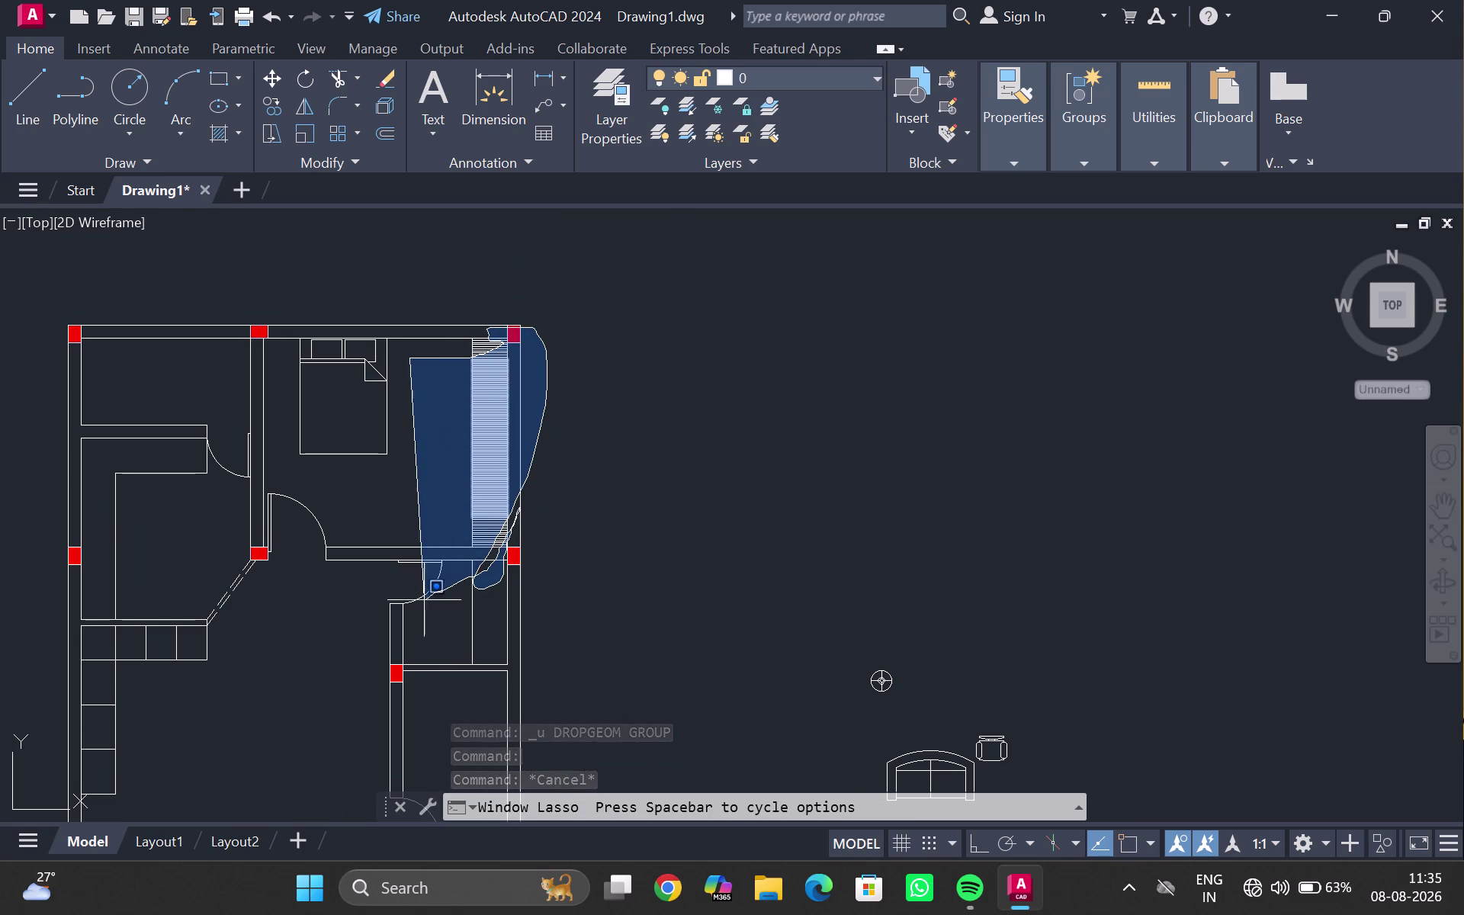
drag(424, 600, 421, 598)
scroll(up, 3)
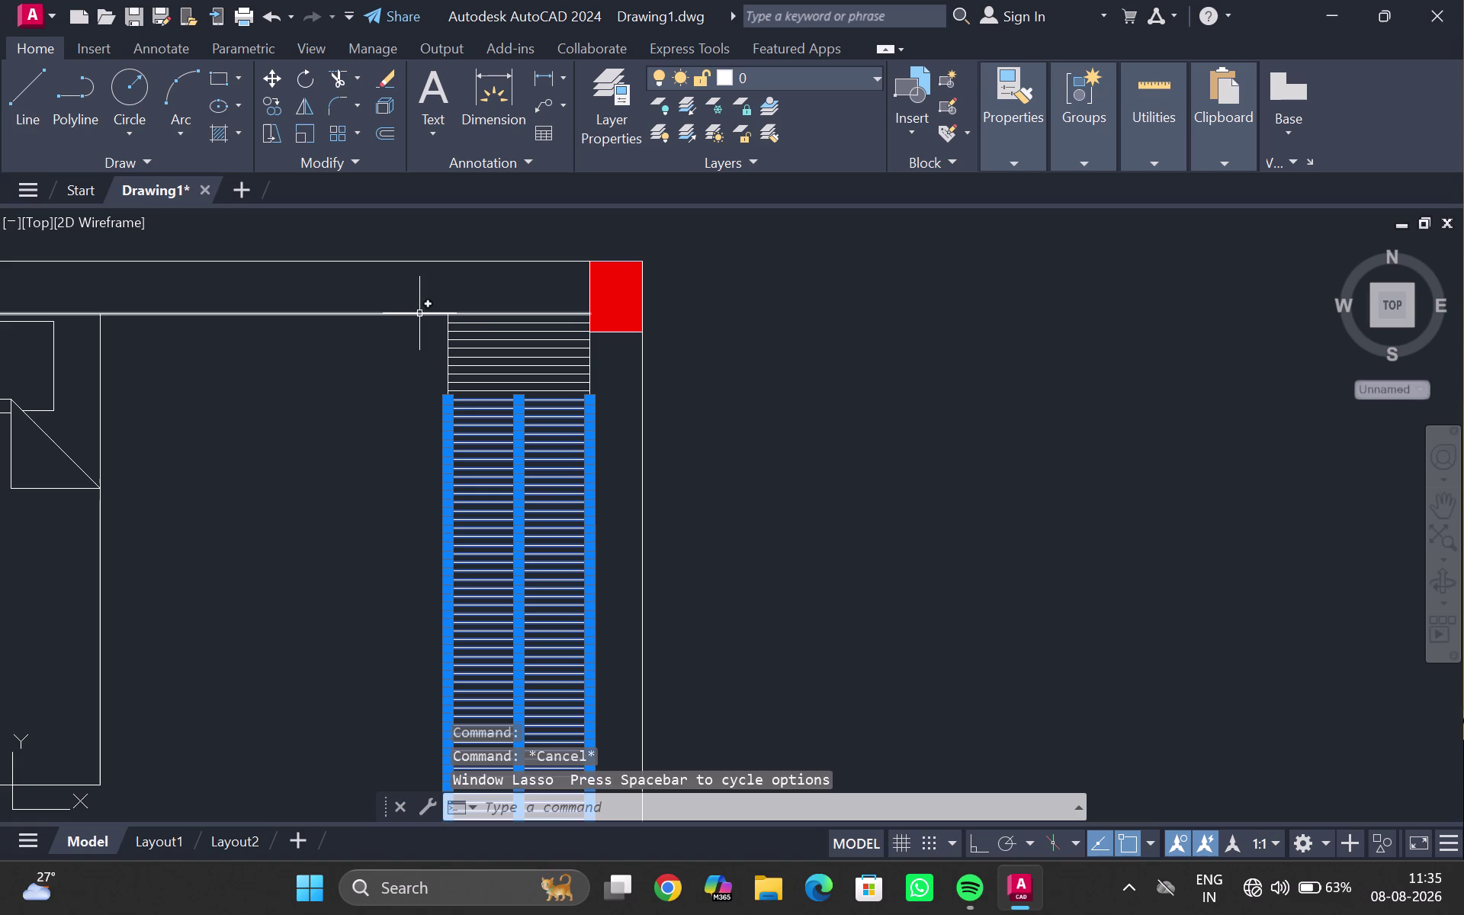
drag(418, 314, 465, 280)
Reselect the strip lines with a new lasso and add the lower lines.
key(Escape)
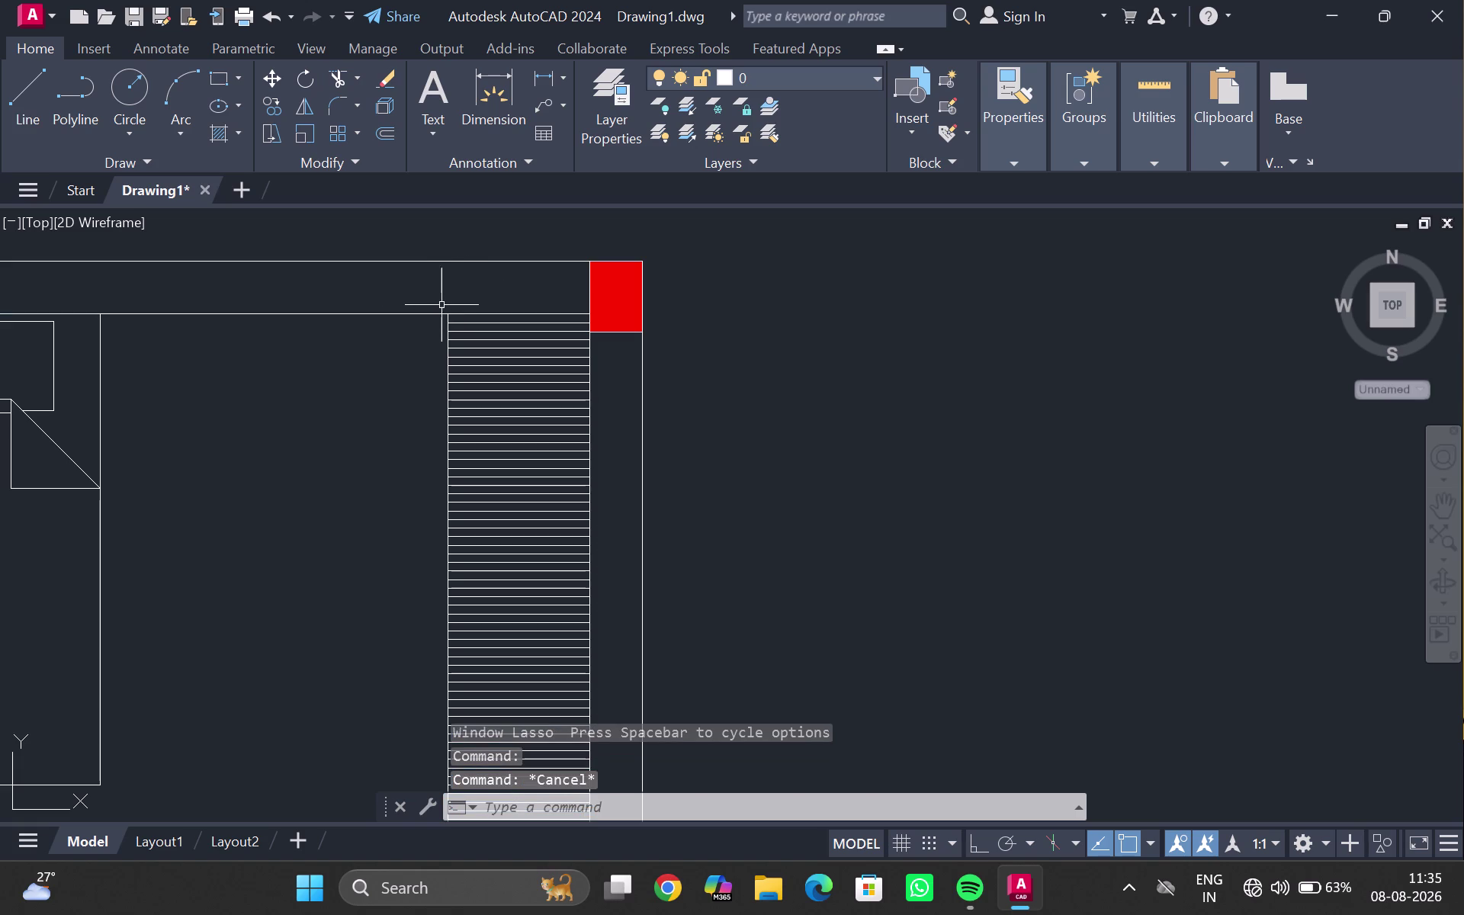
drag(434, 301, 639, 631)
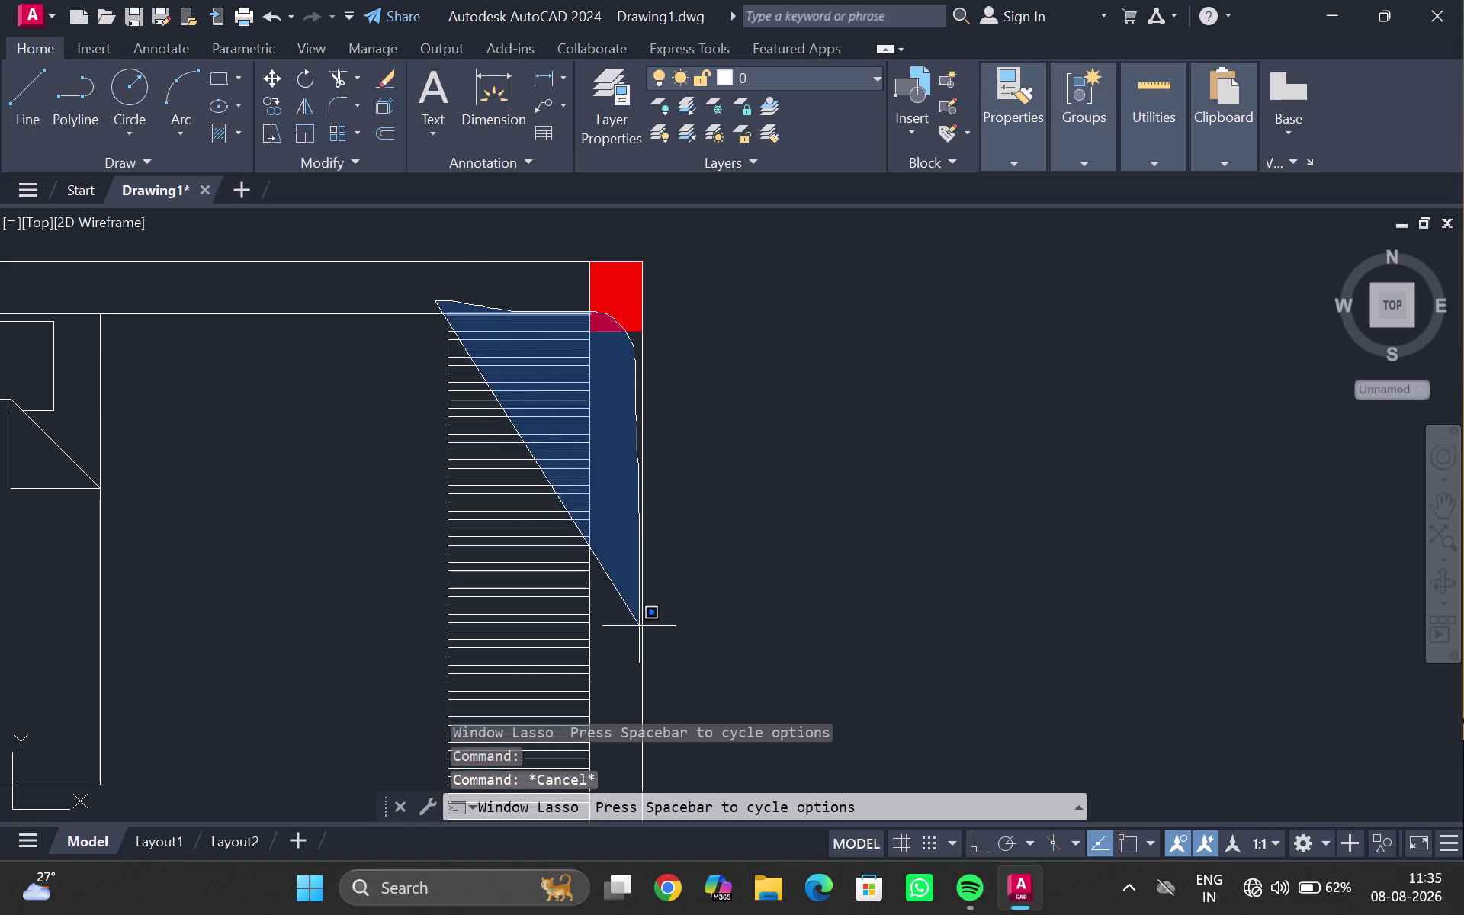
drag(639, 631, 334, 767)
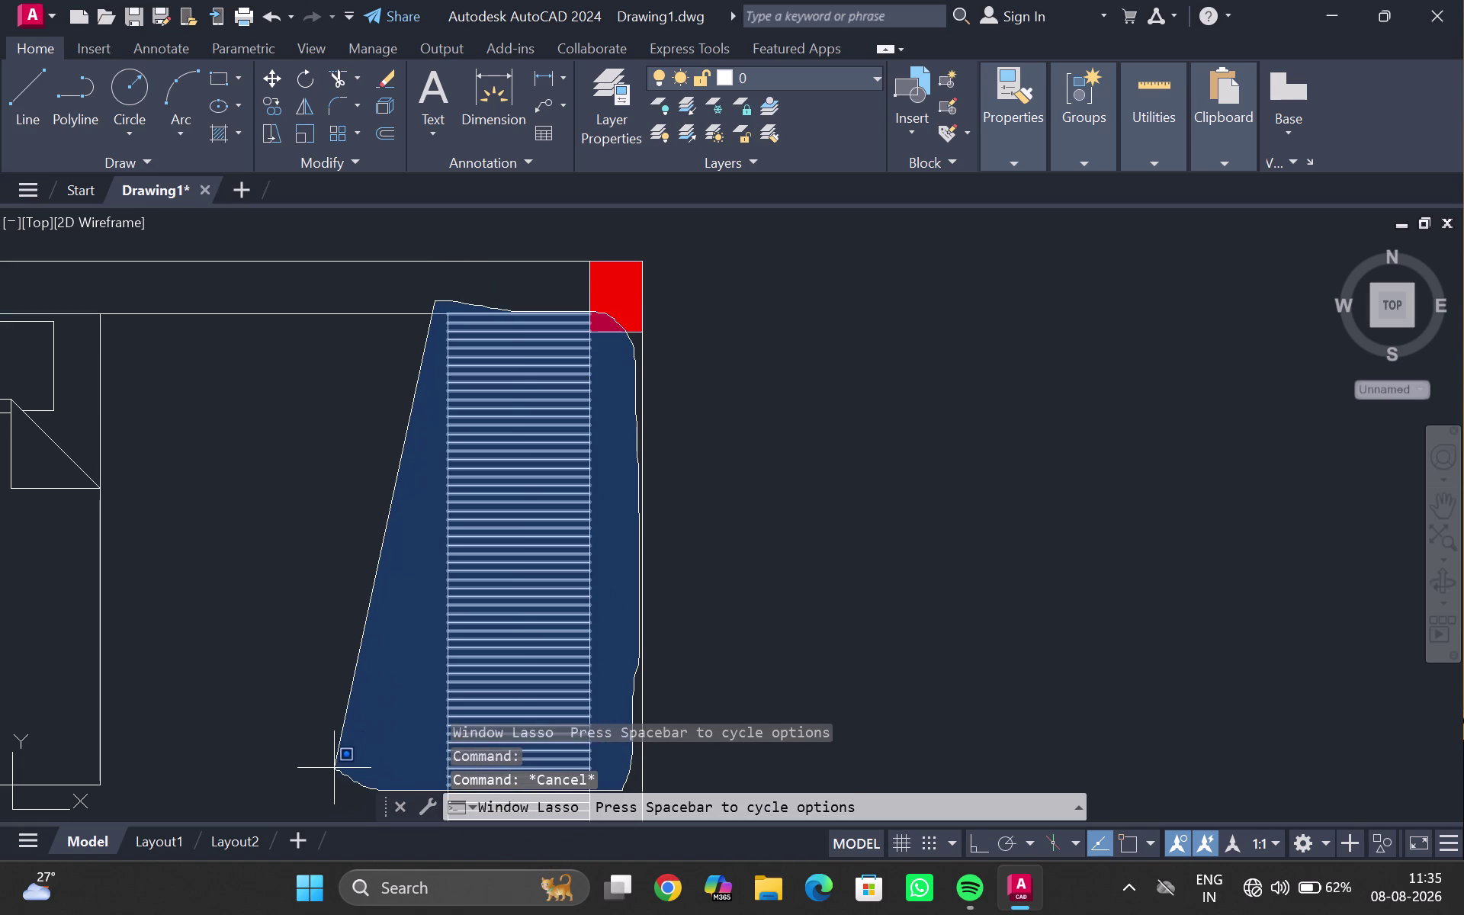
drag(334, 768, 325, 764)
middle_drag(638, 398, 666, 218)
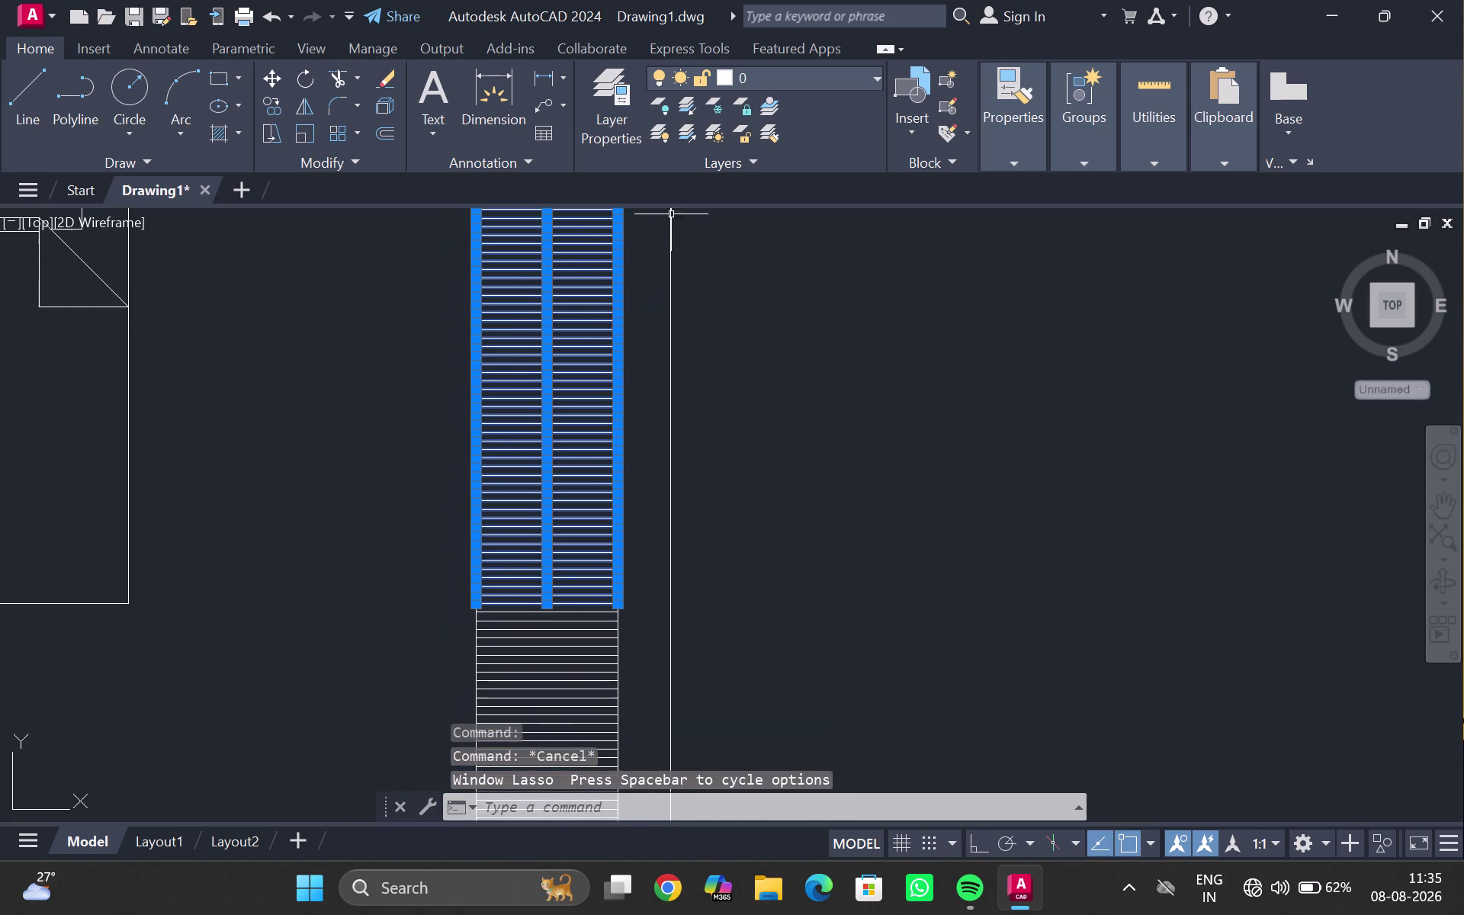
middle_drag(388, 522, 380, 262)
drag(379, 314, 598, 751)
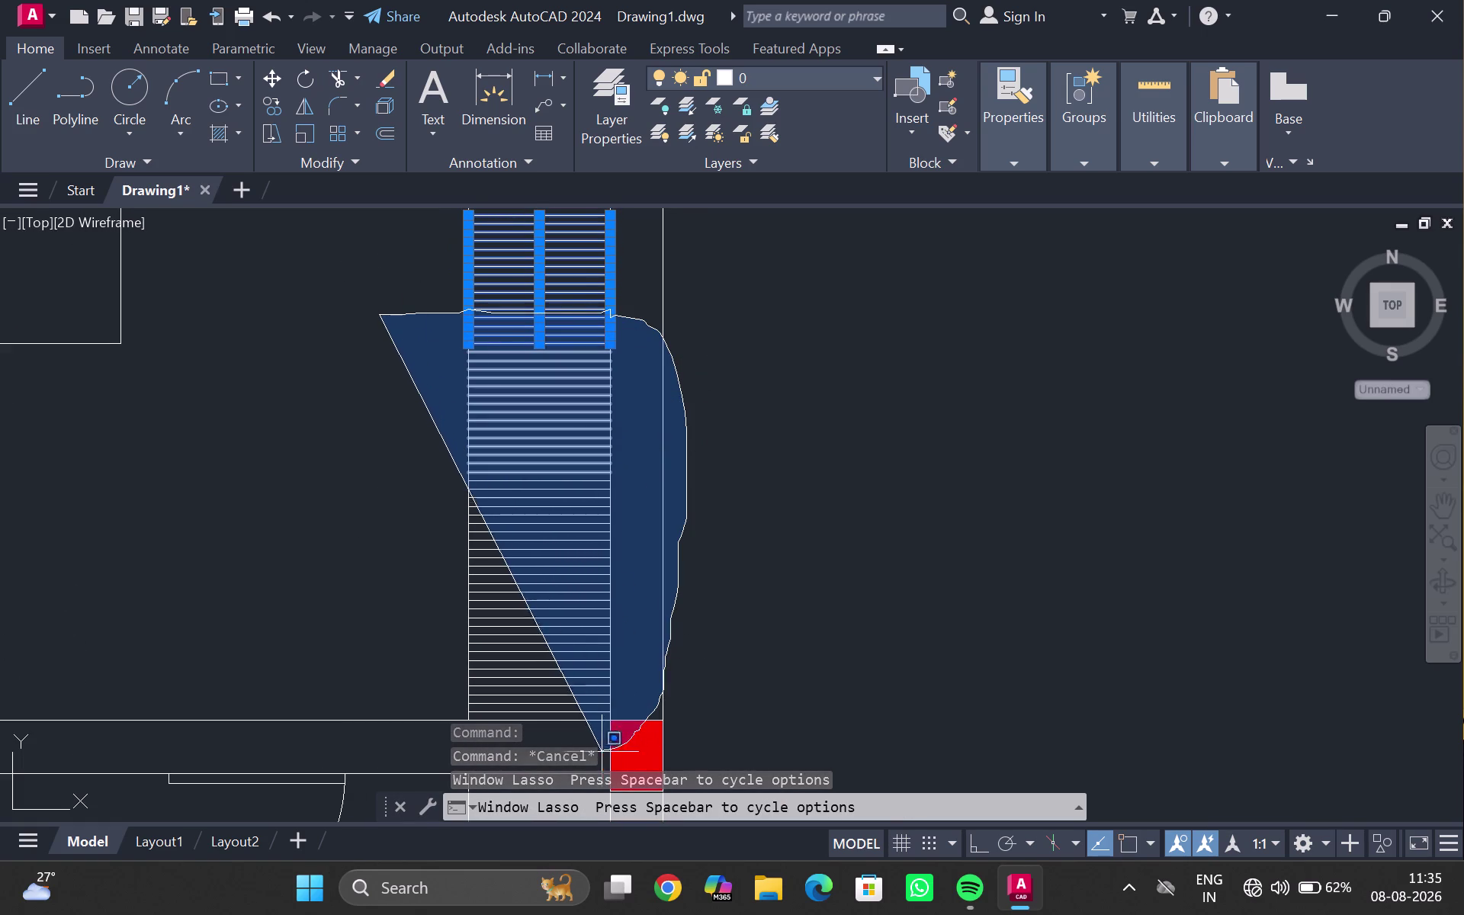
drag(598, 752, 421, 712)
scroll(down, 3)
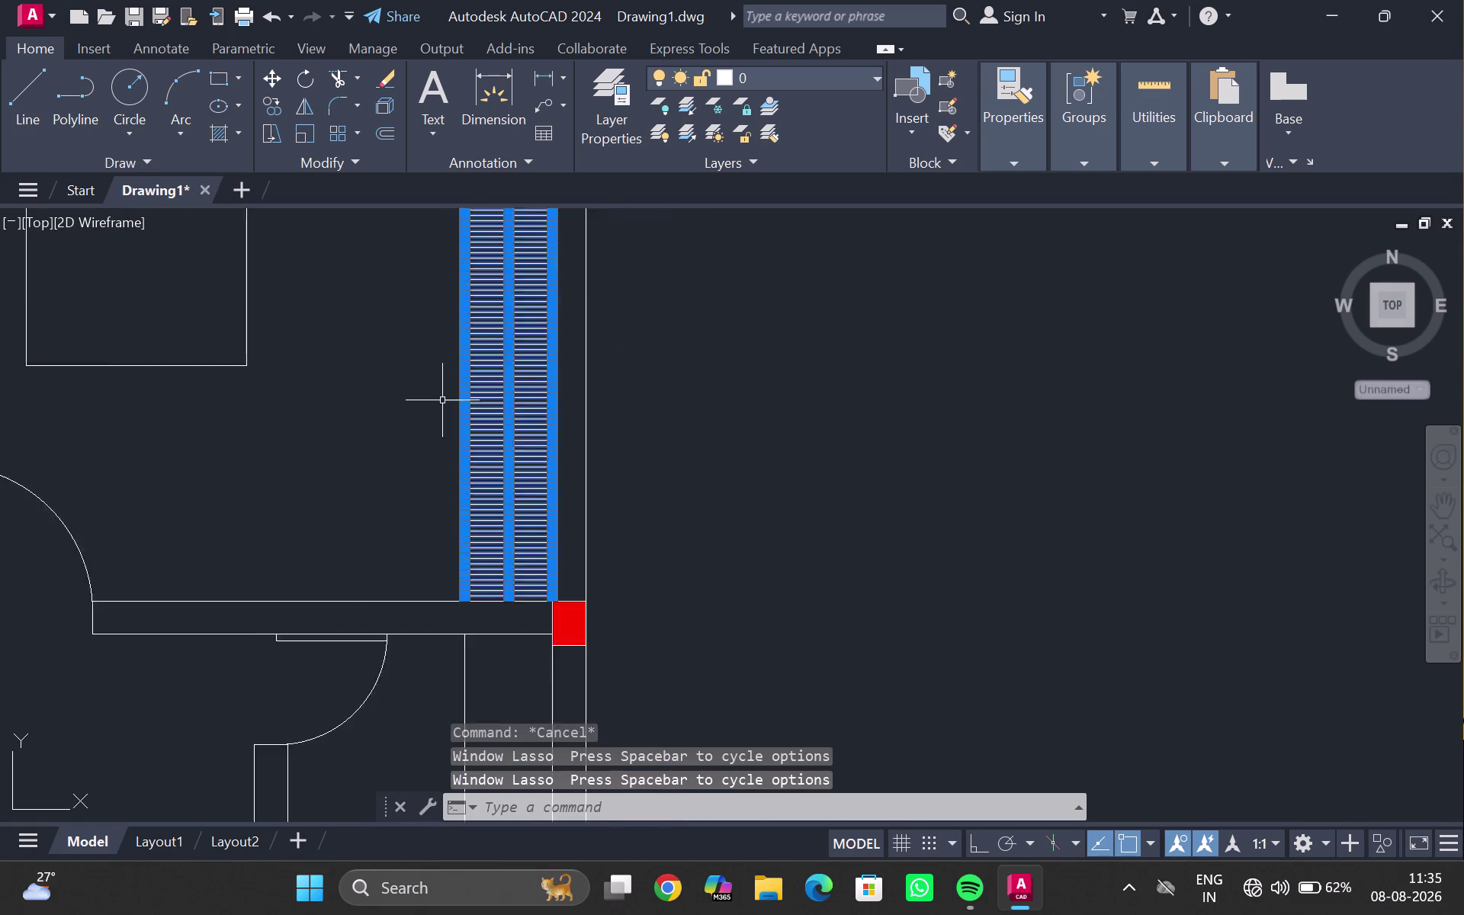
scroll(down, 3)
middle_drag(421, 400, 346, 650)
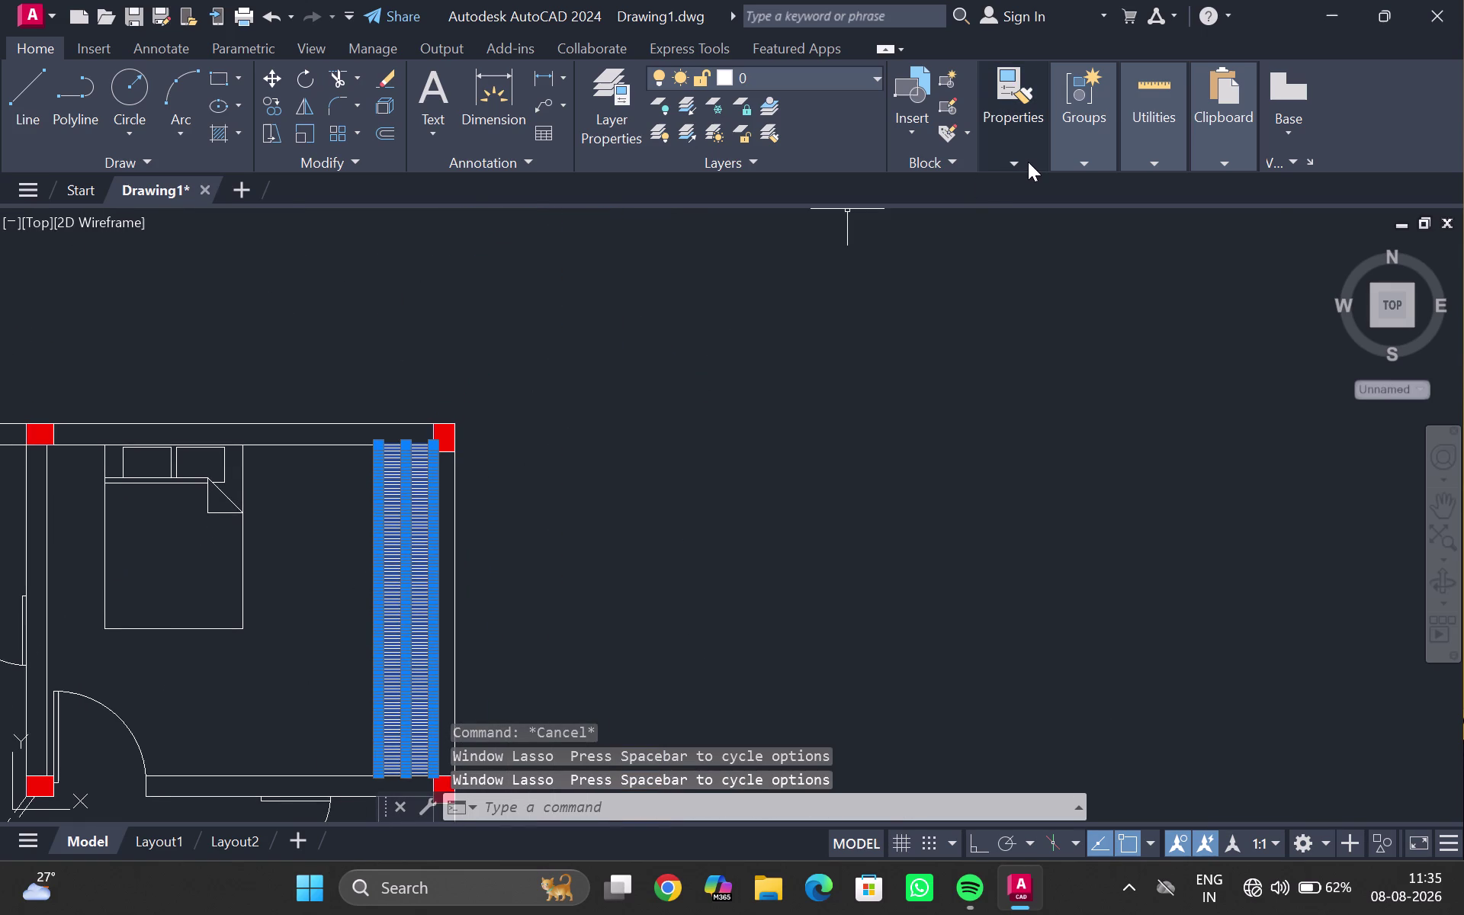
click(1027, 161)
click(1222, 247)
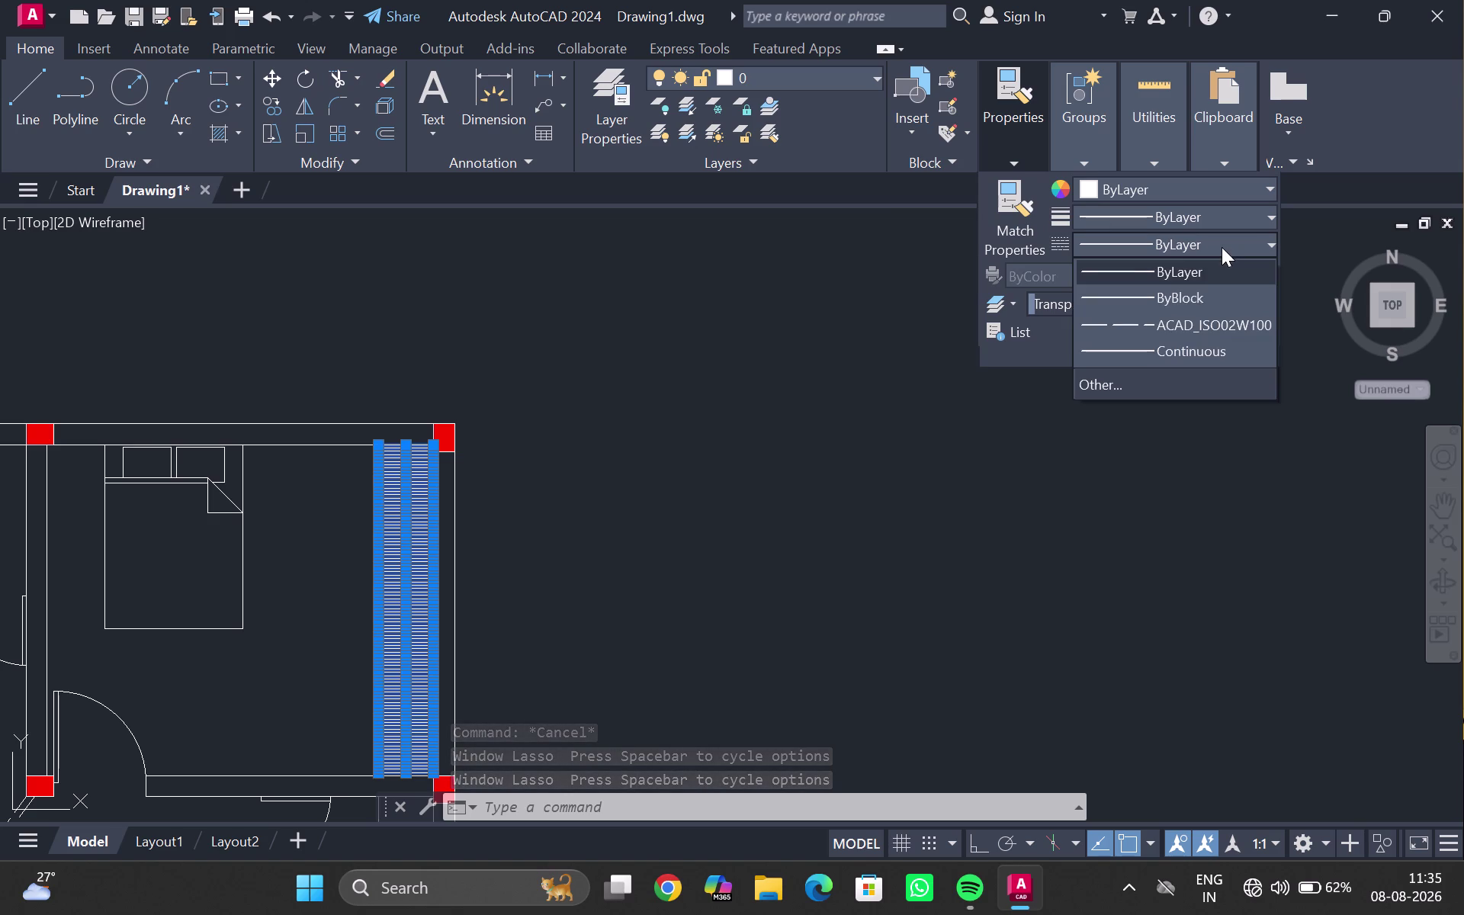
click(1140, 324)
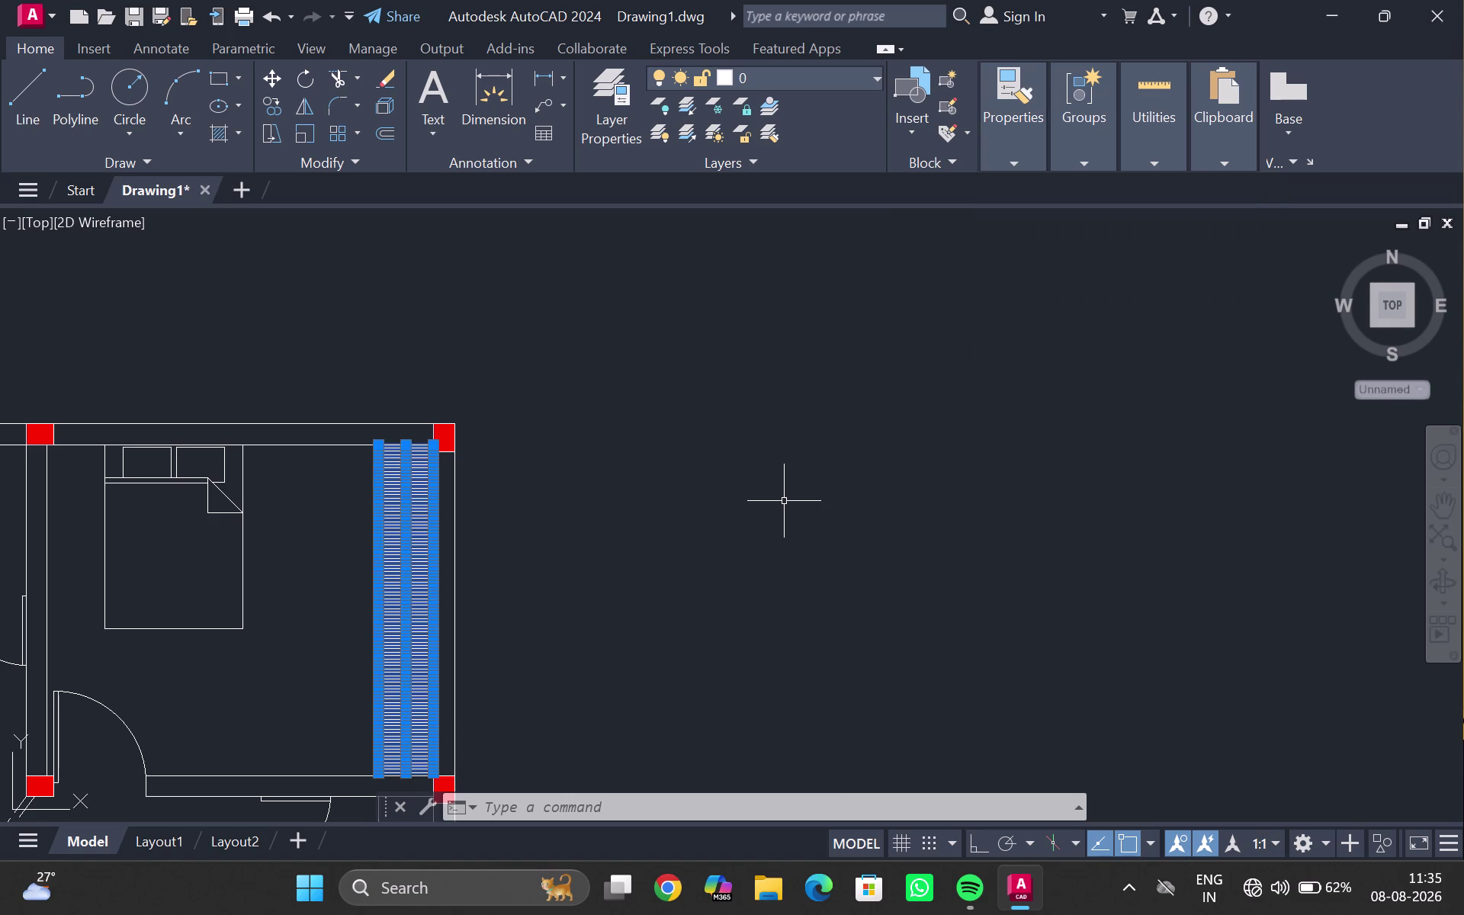
key(Return)
scroll(up, 3)
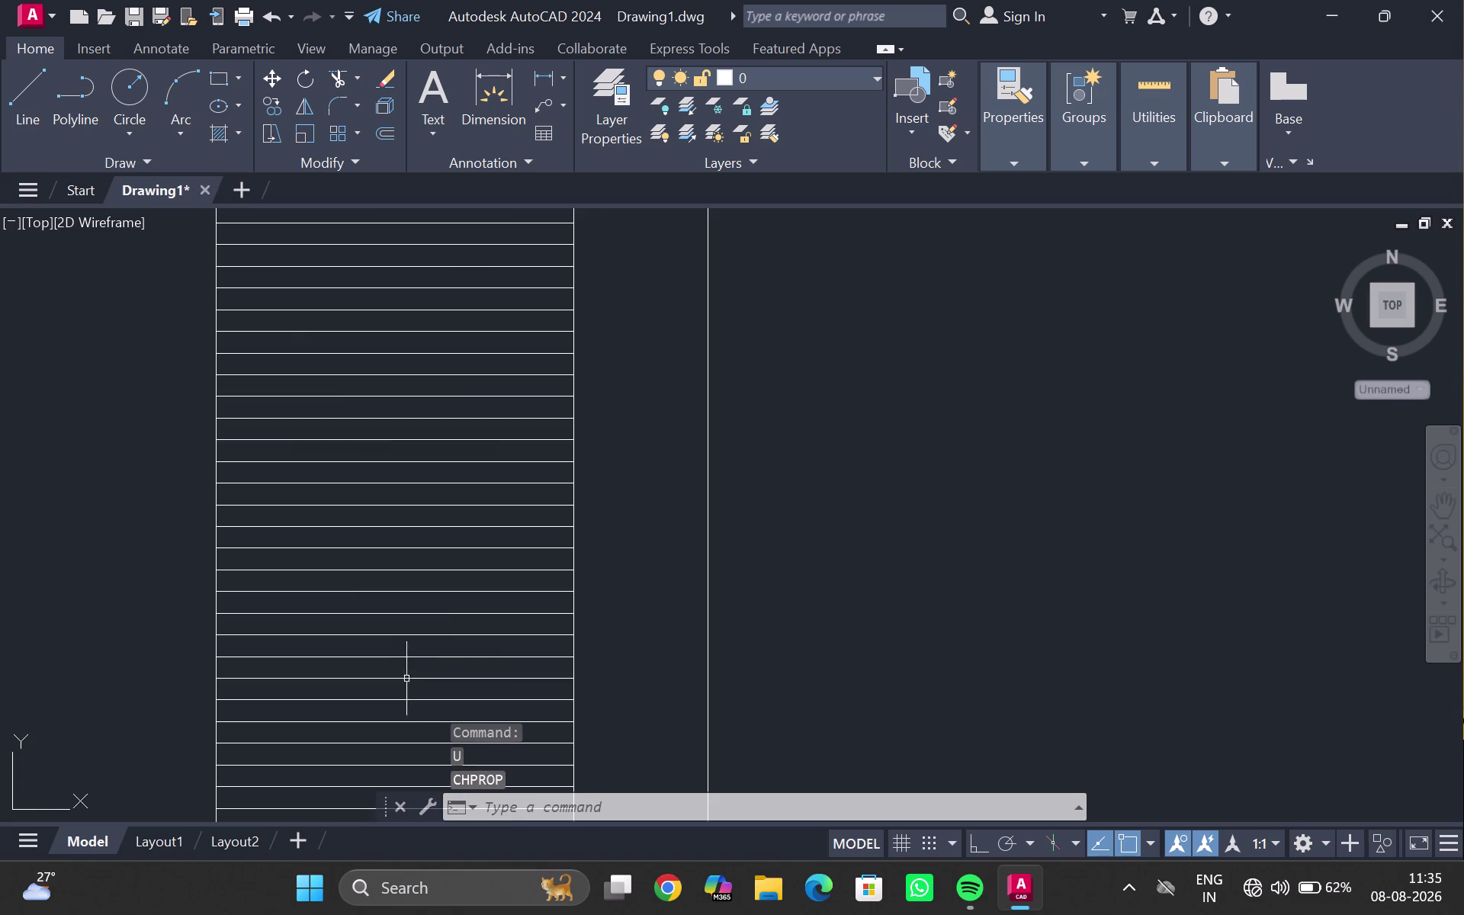
scroll(up, 3)
scroll(down, 3)
middle_drag(385, 672, 455, 337)
scroll(down, 3)
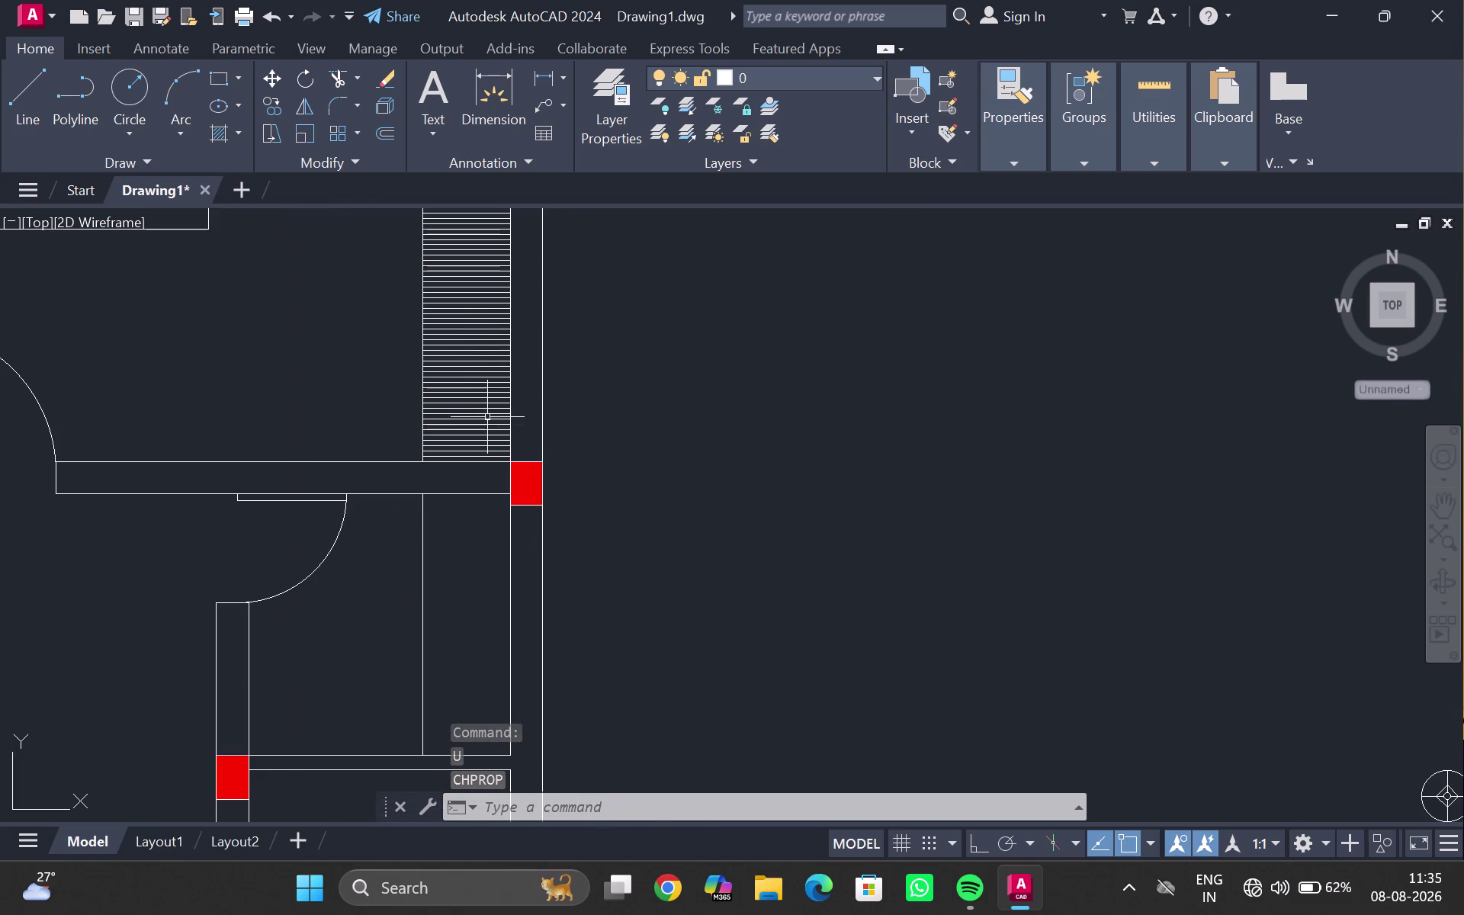
middle_drag(489, 548, 484, 485)
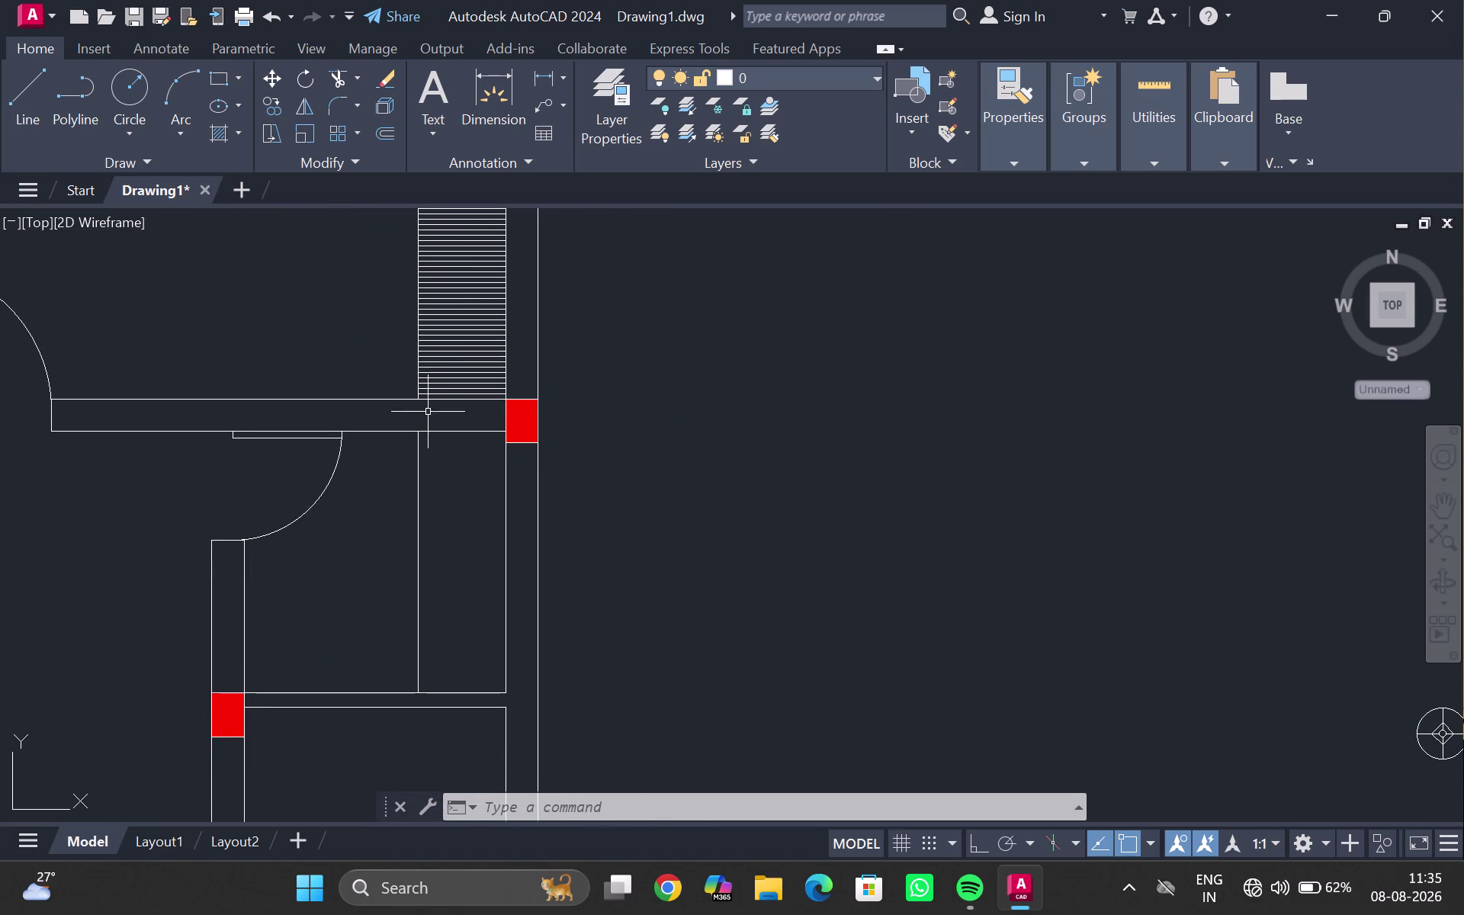
scroll(up, 3)
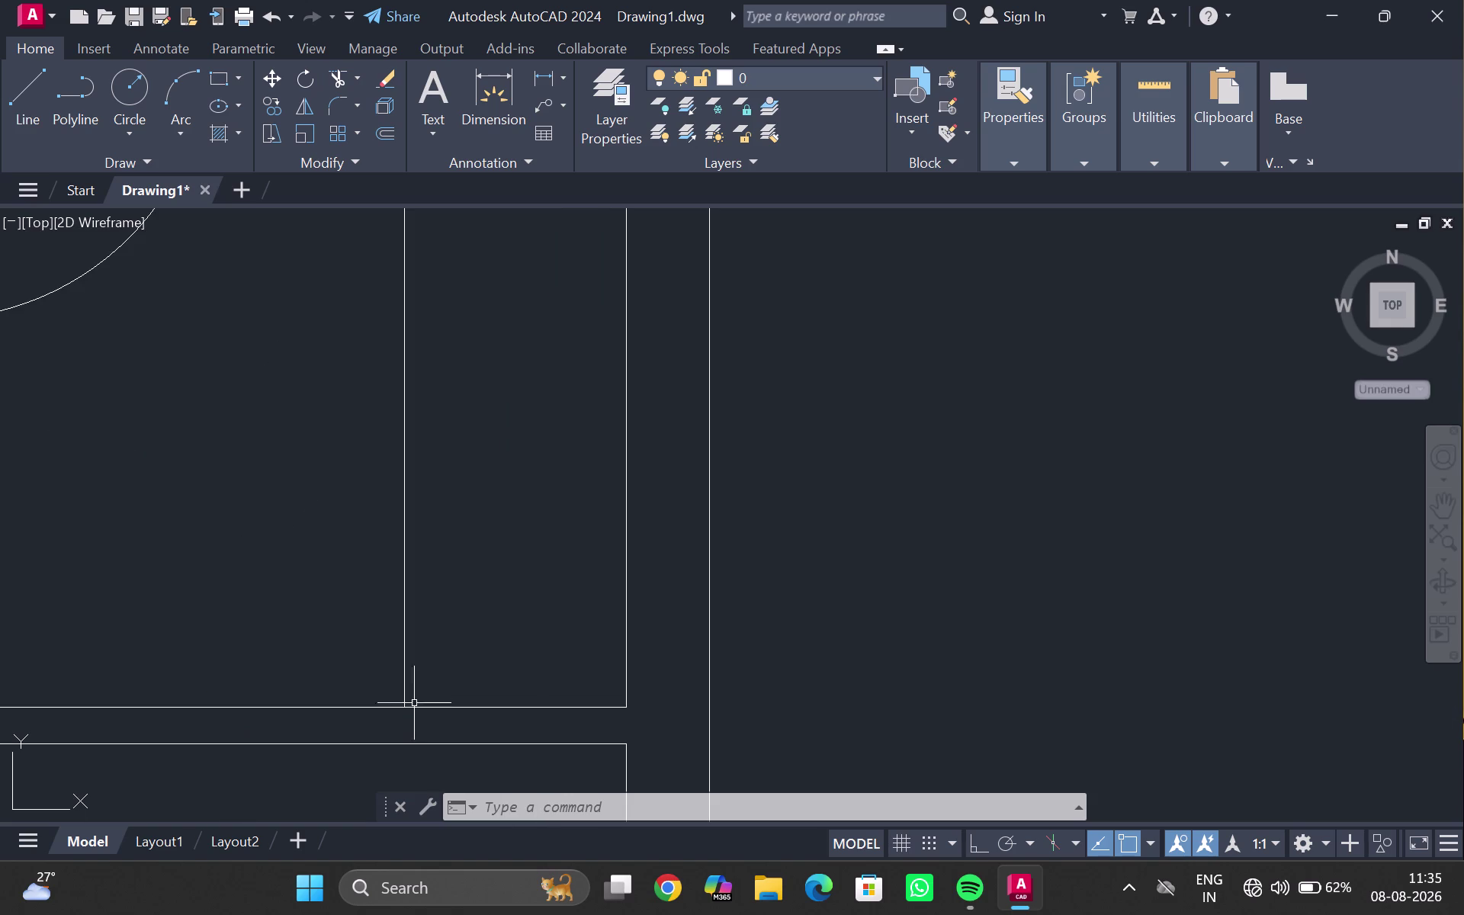
Break the long bottom line where it meets the strip's left wall.
click(427, 707)
text(br)
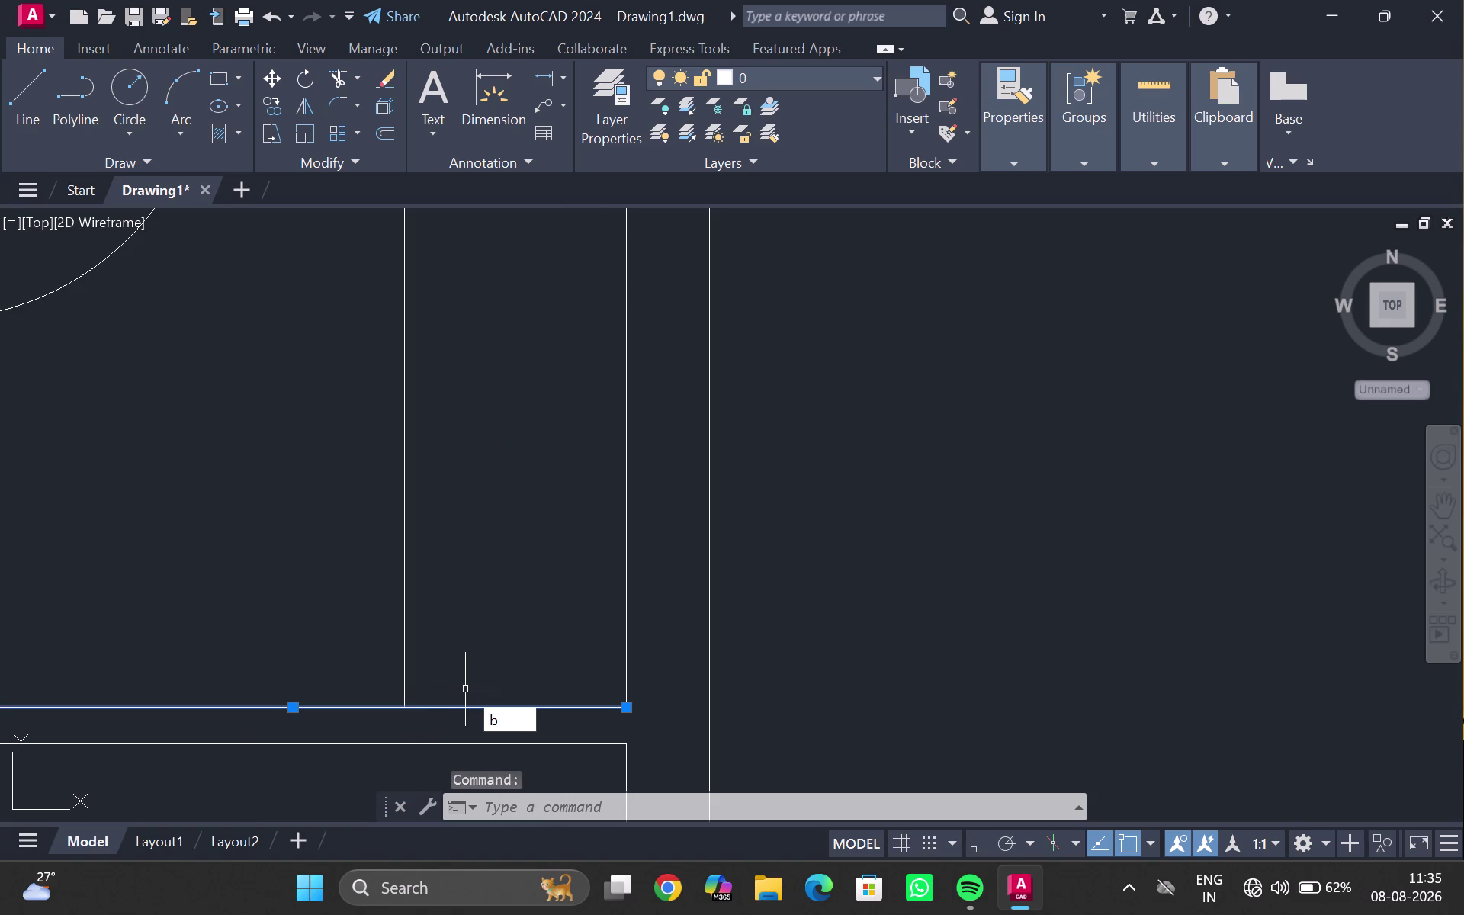
text(e)
click(588, 574)
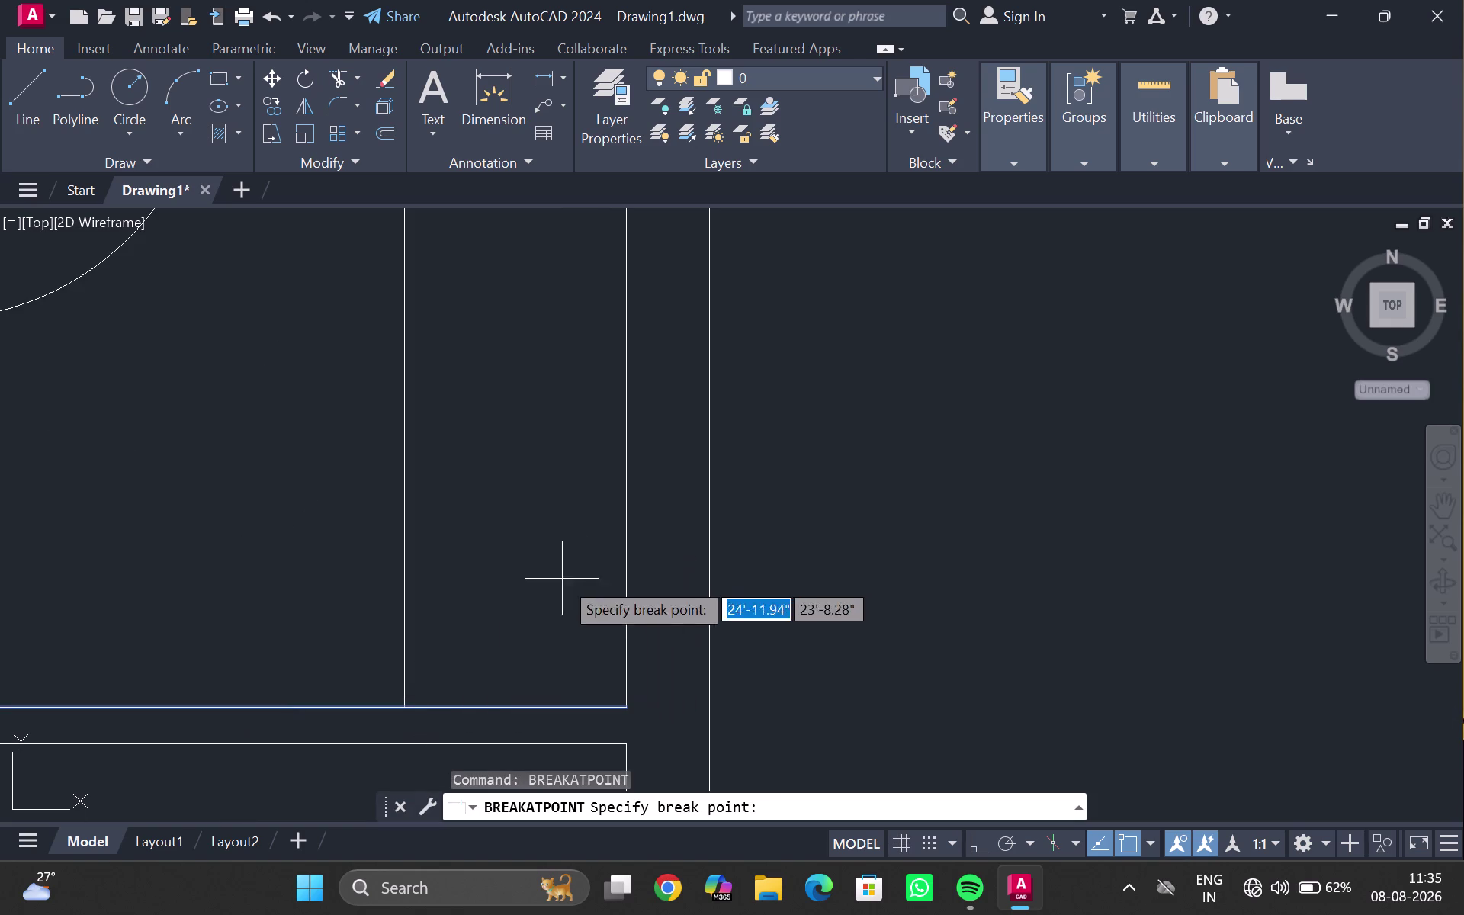
click(400, 708)
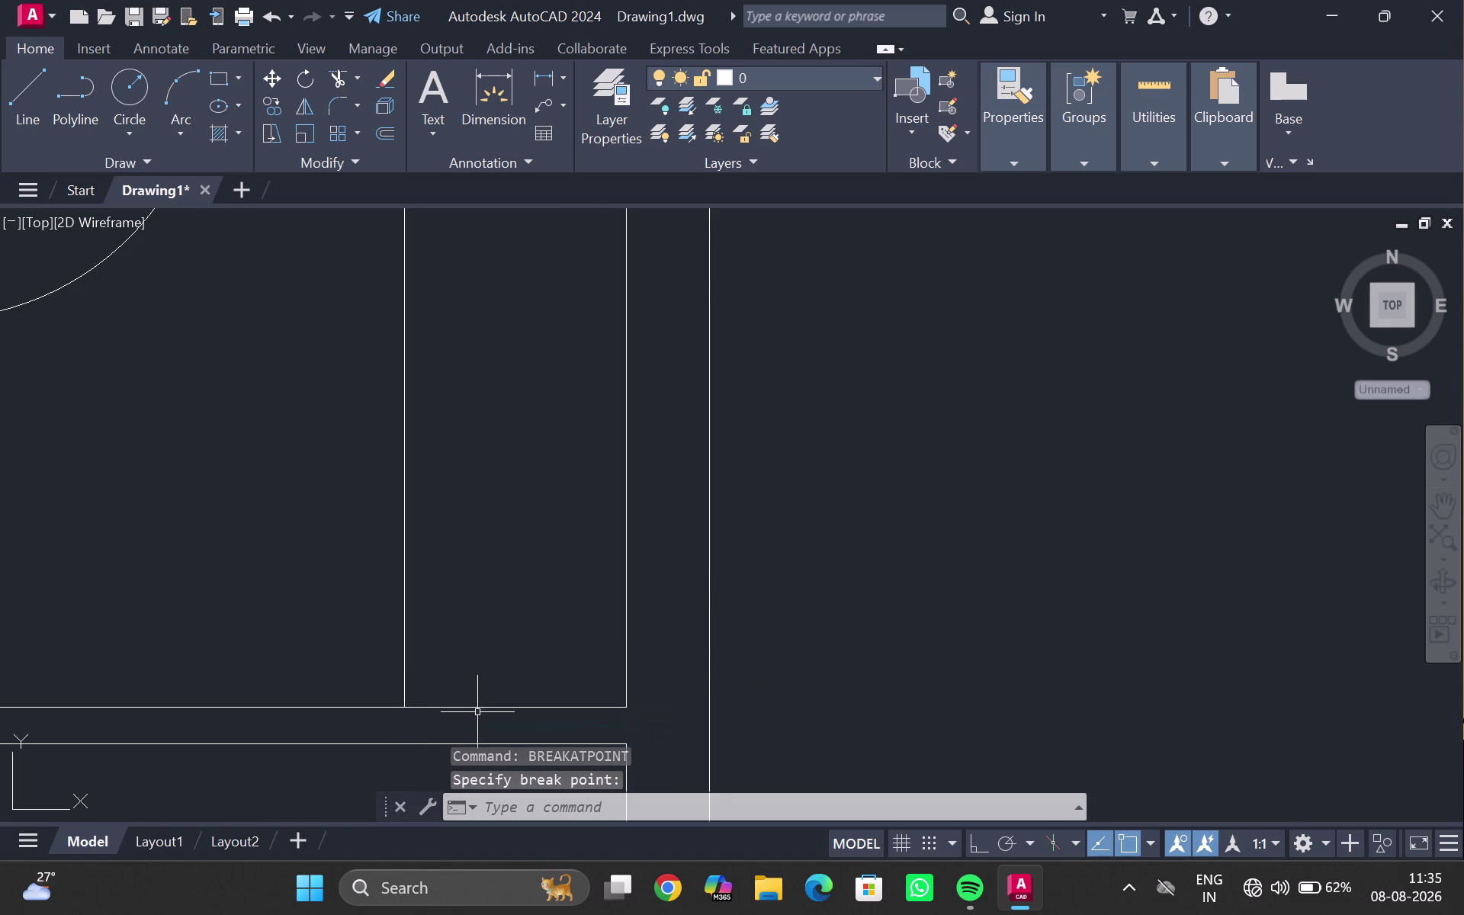
click(476, 709)
Start copying the short piece, picking the base point at its end.
text(co)
key(Return)
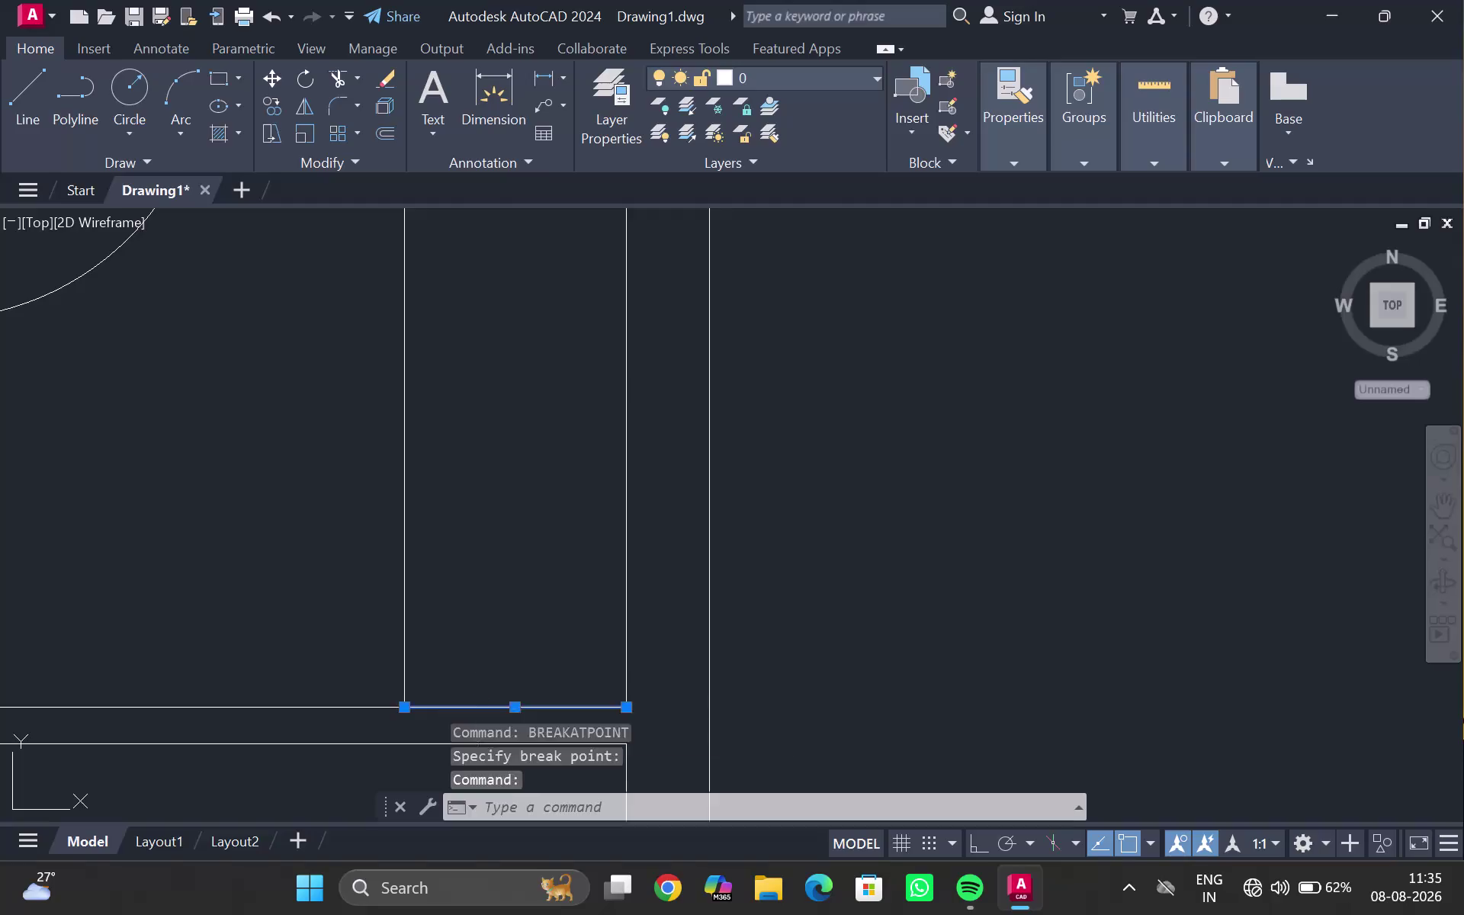
click(401, 704)
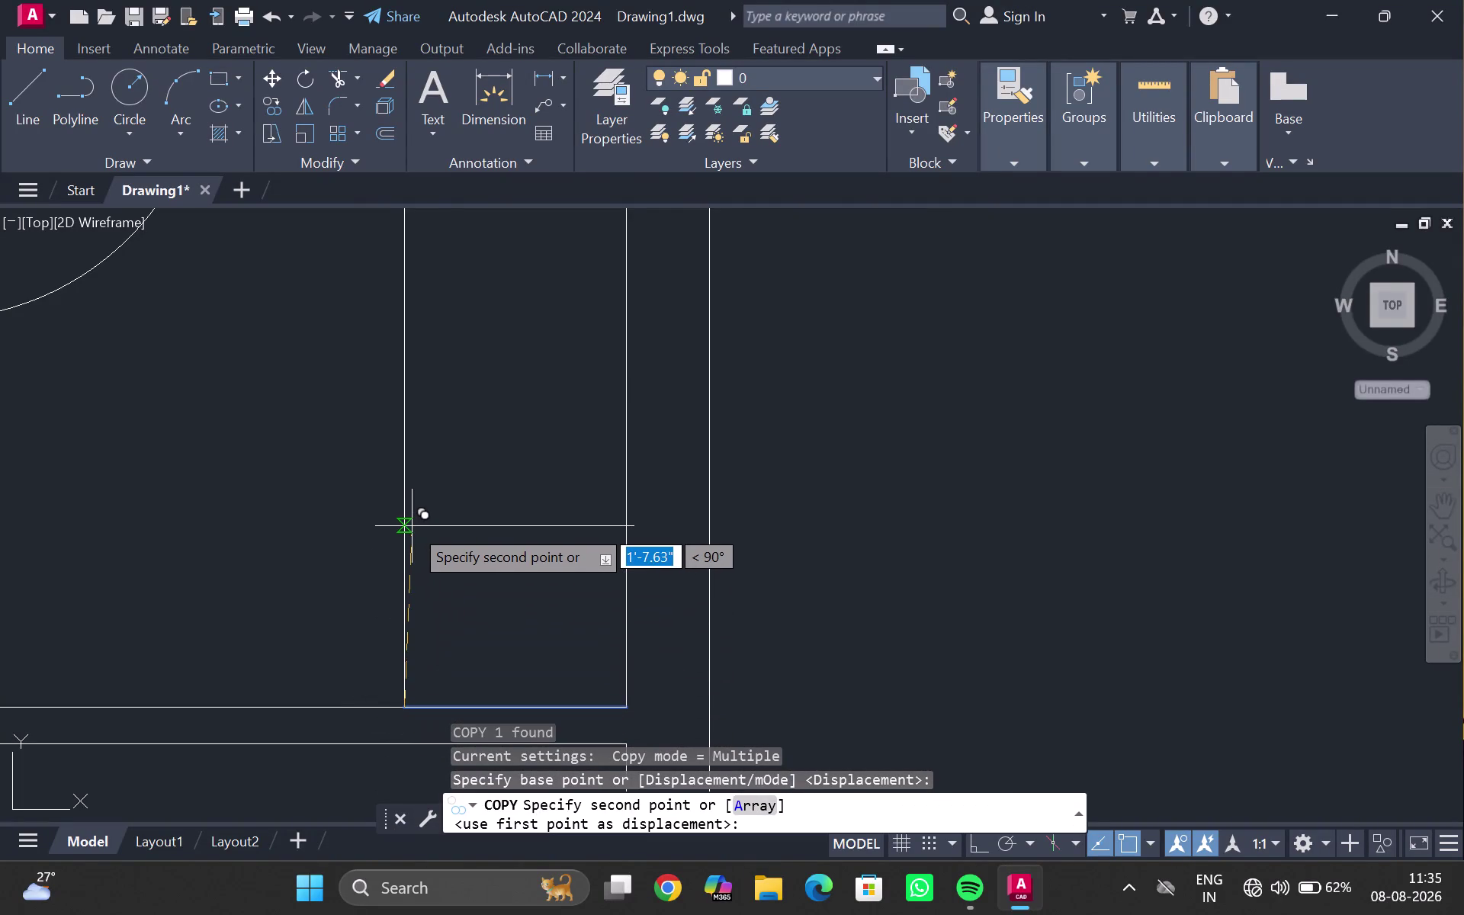
Copy the short line as a 50-item array fitted up to the strip's top end.
middle_drag(397, 497, 379, 769)
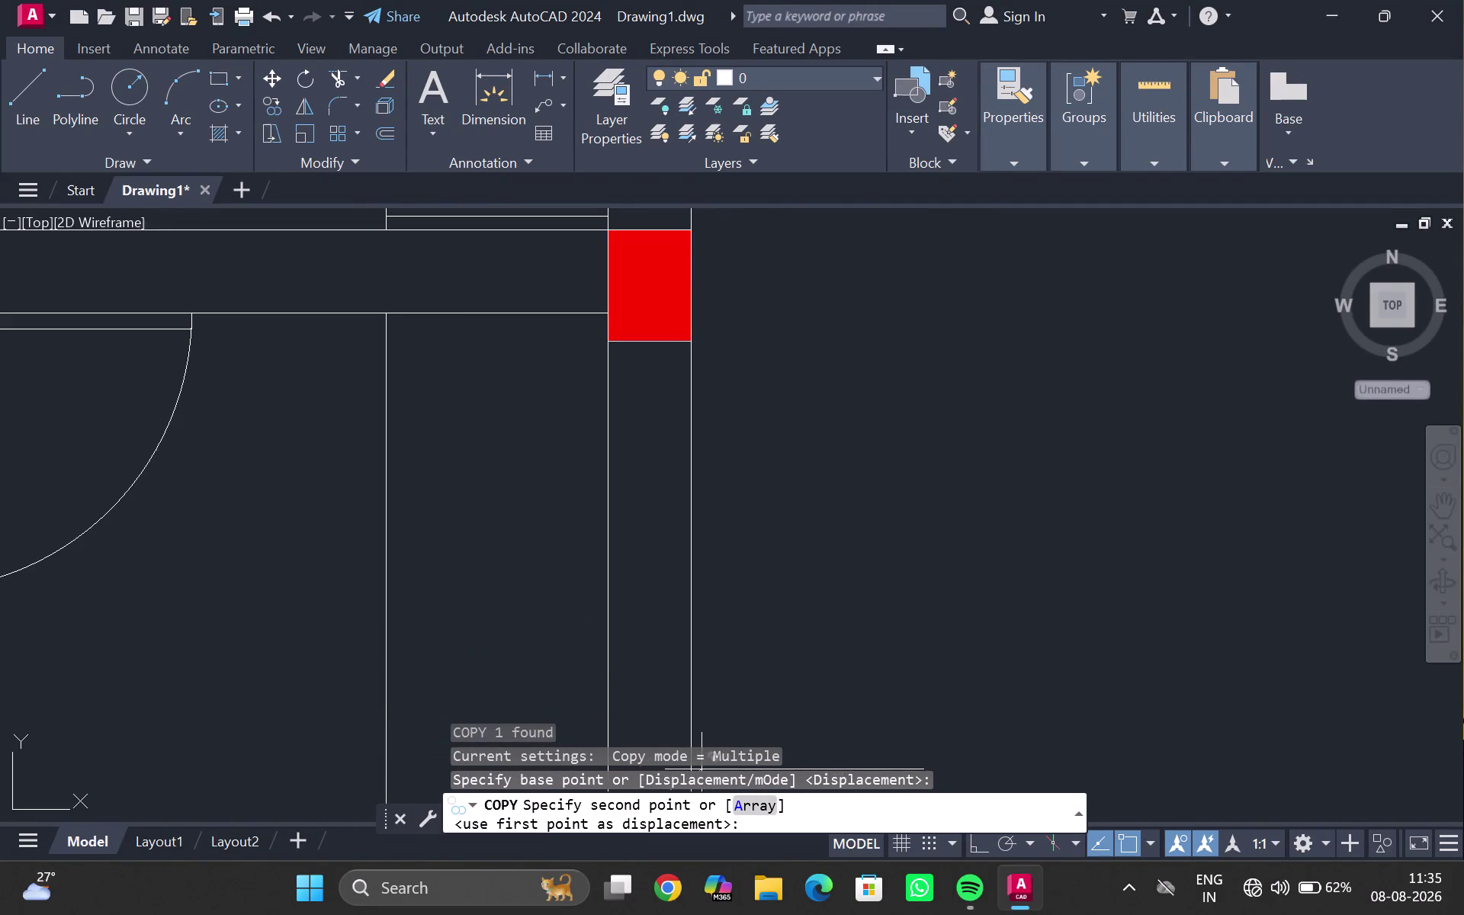
click(748, 807)
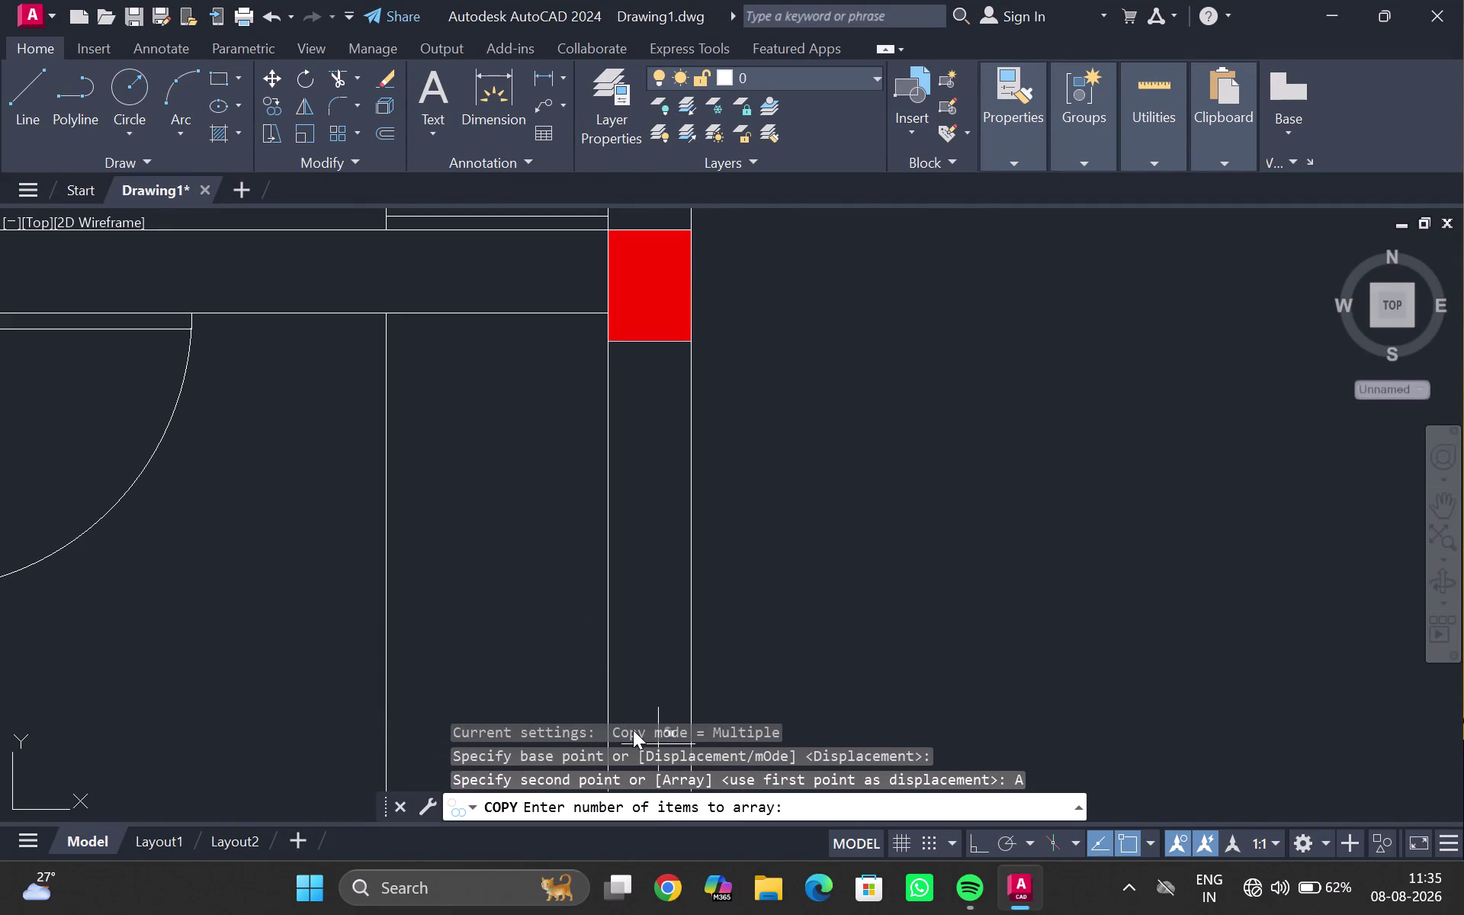
key(5)
key(0)
key(Return)
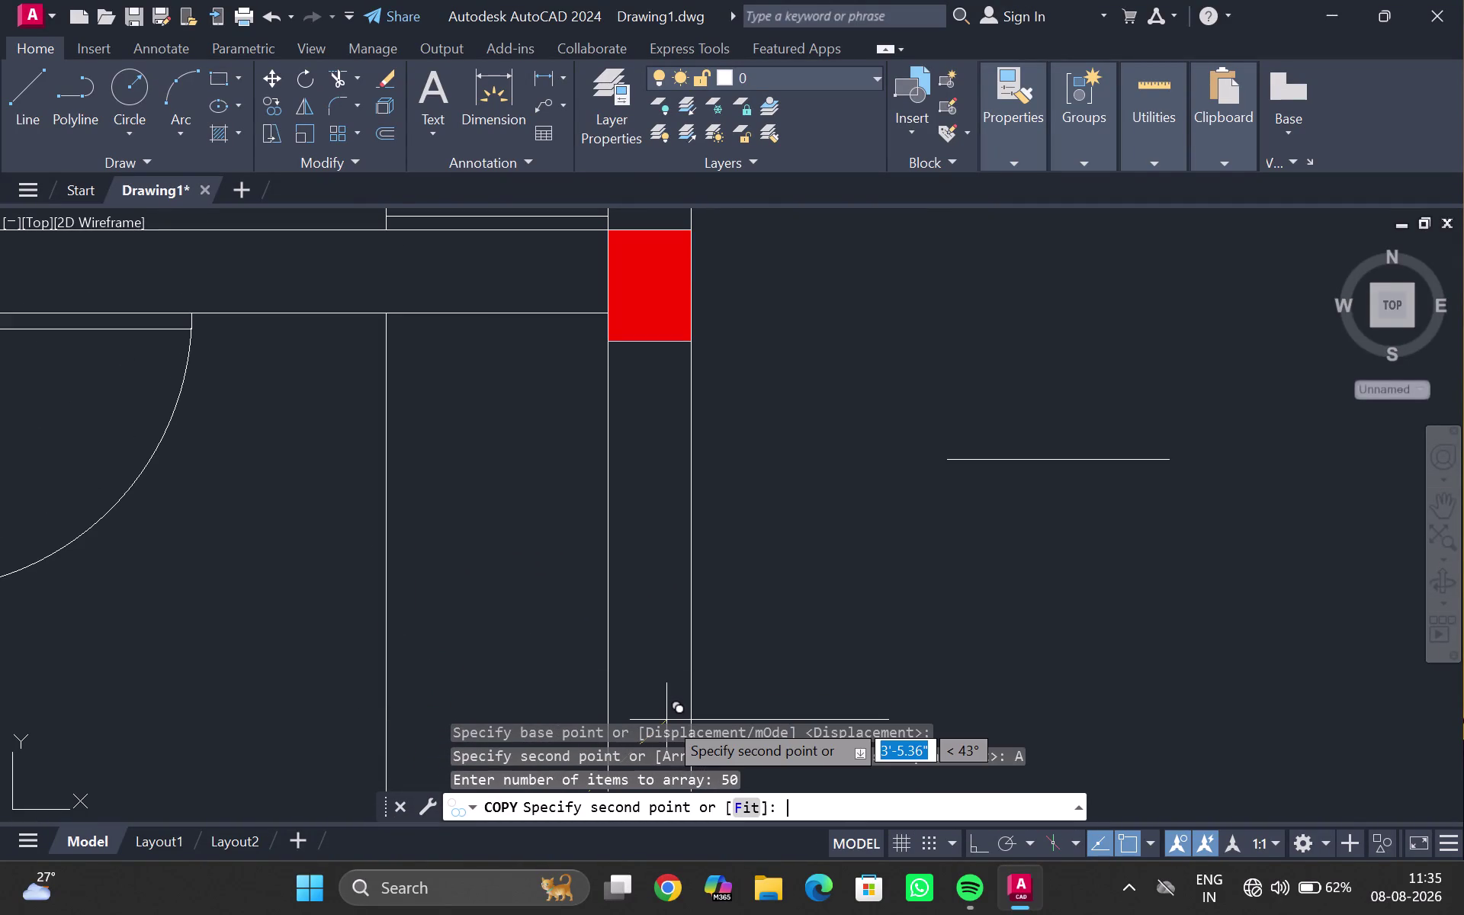
click(735, 805)
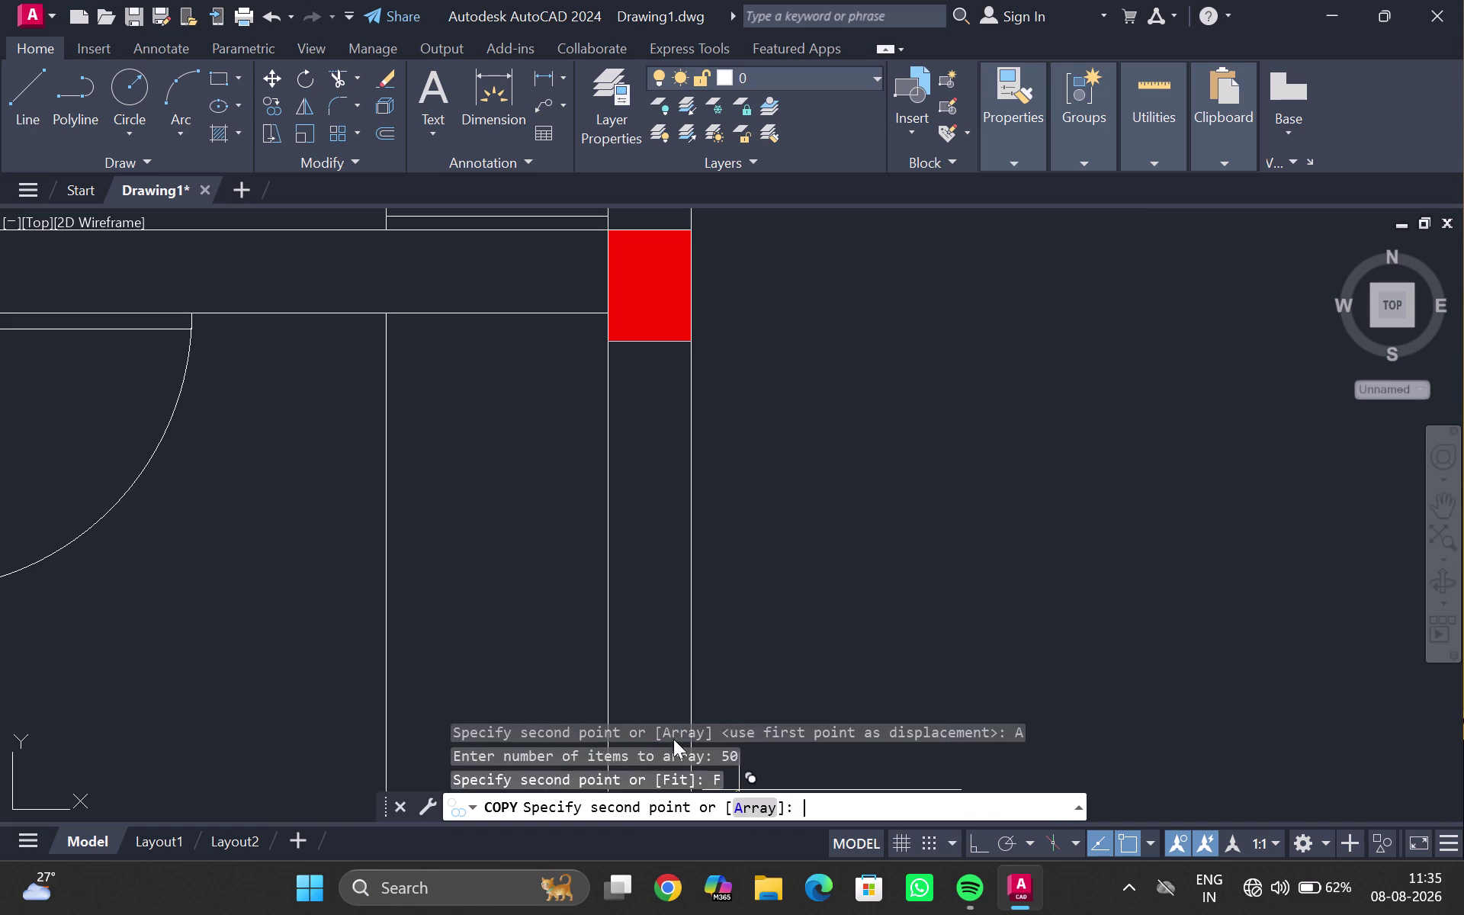
scroll(up, 3)
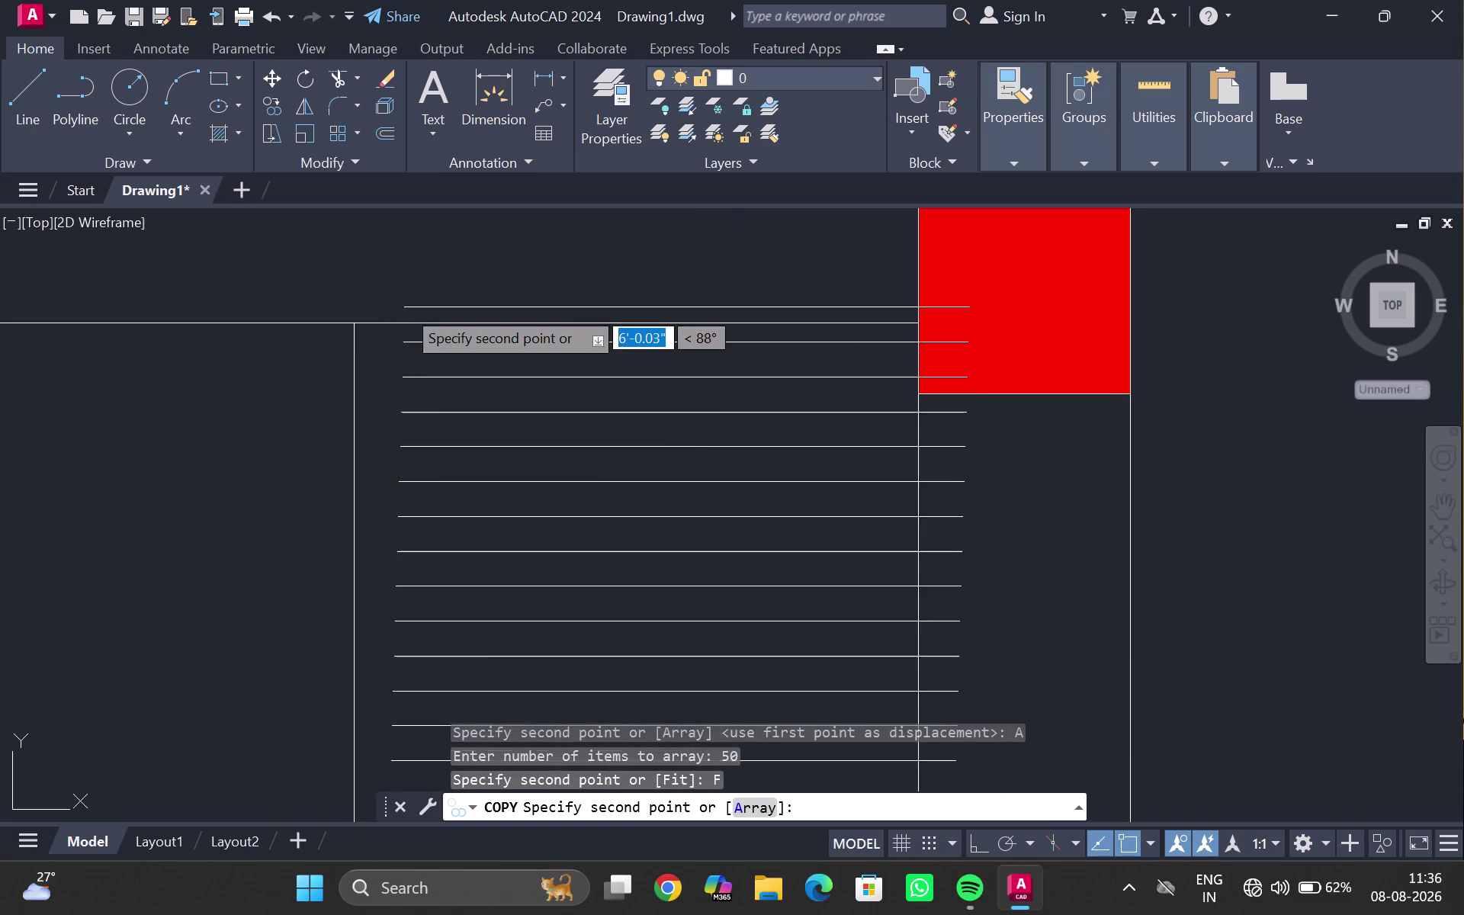
click(357, 320)
key(Escape)
Zoom out over the whole floor plan and reopen the block library.
scroll(down, 3)
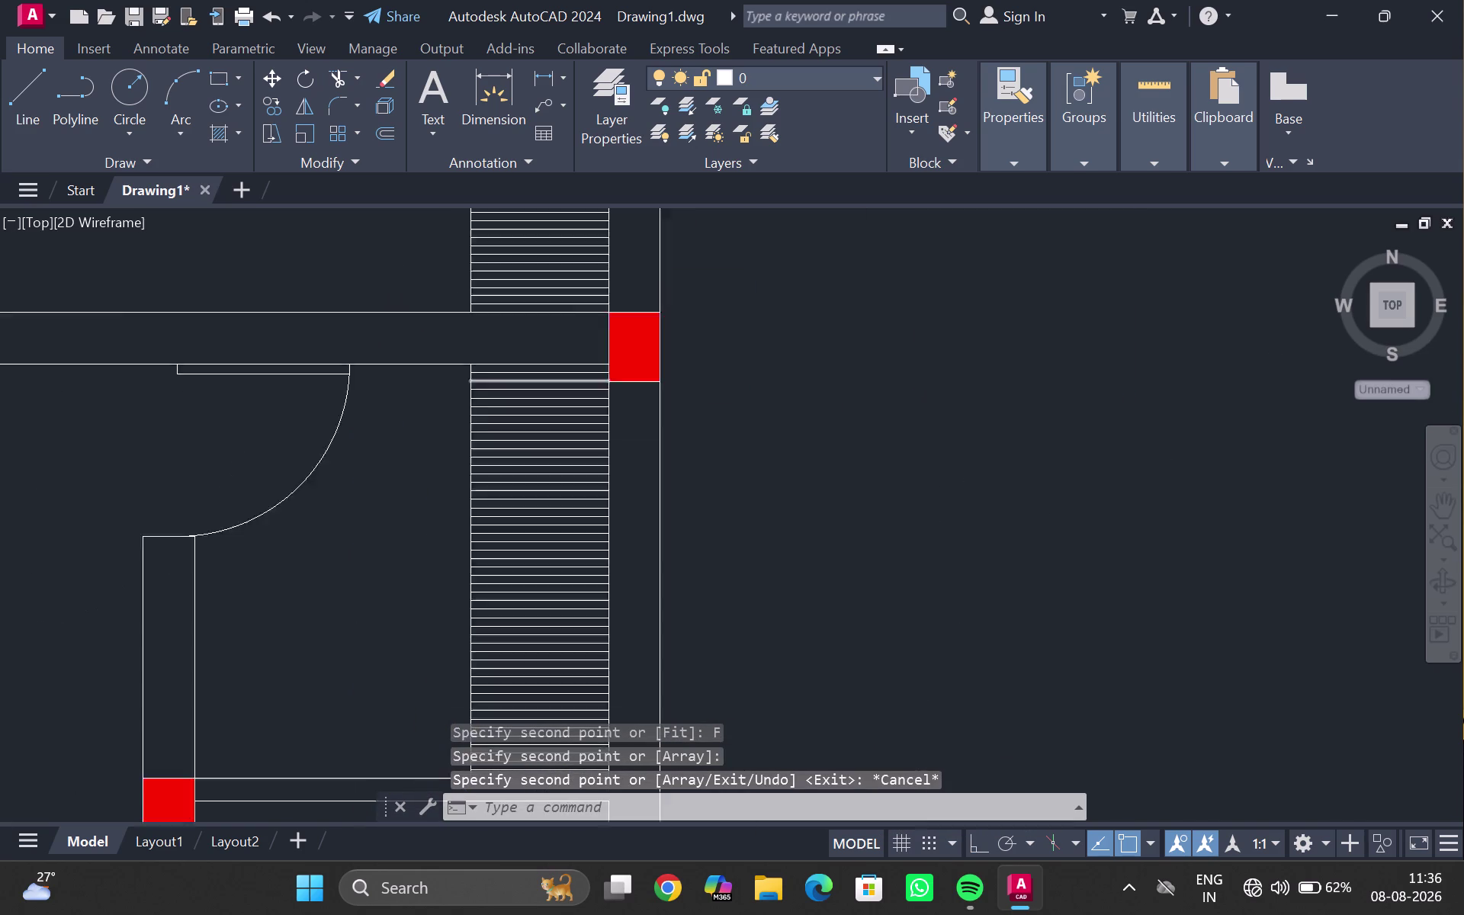
middle_drag(441, 425, 441, 506)
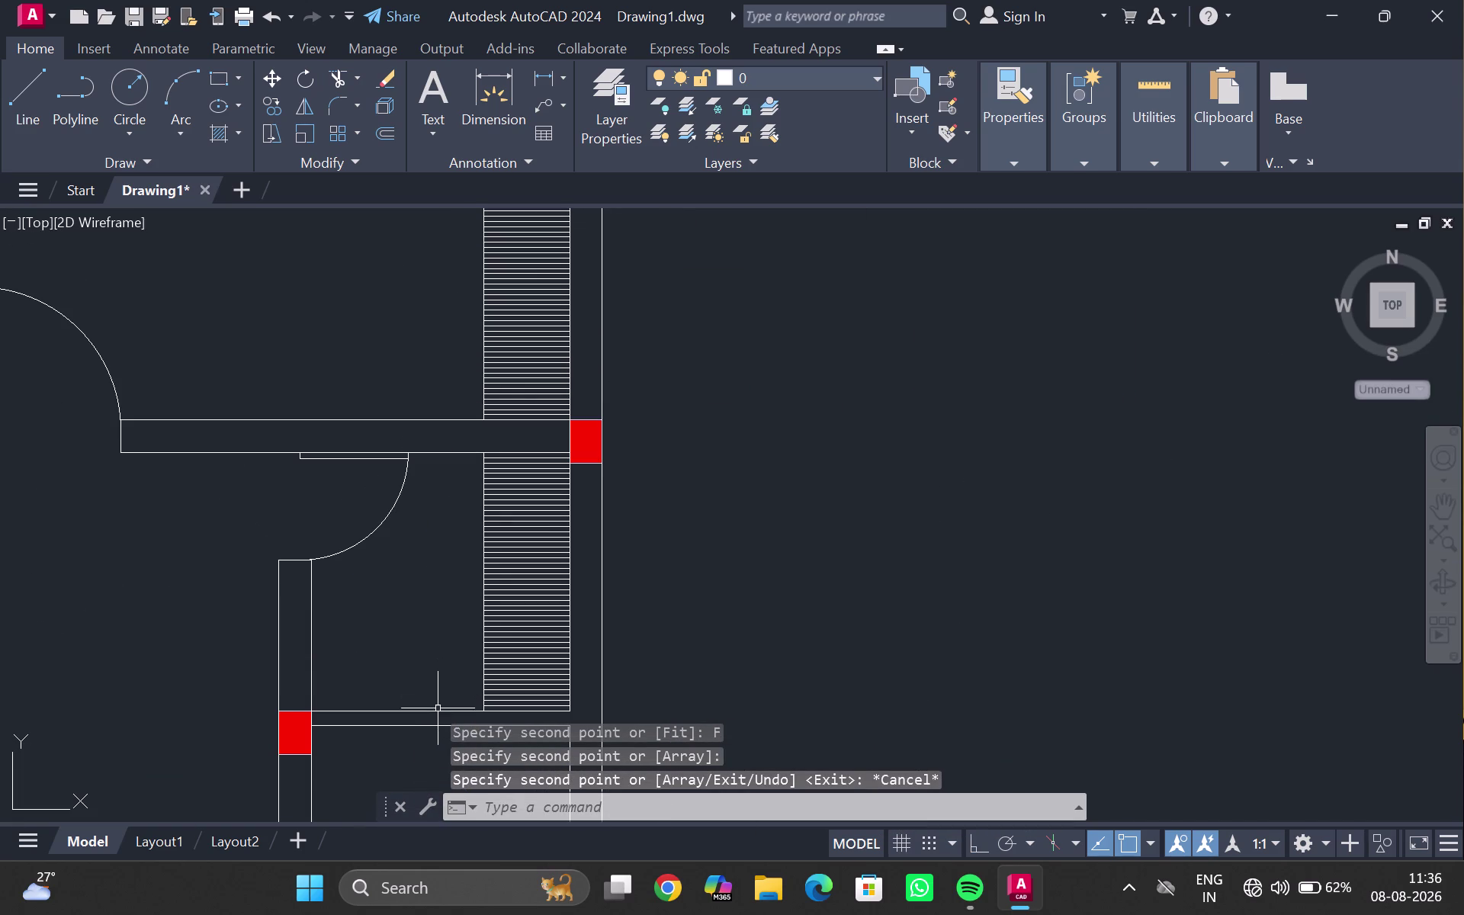
scroll(down, 3)
scroll(down, 3)
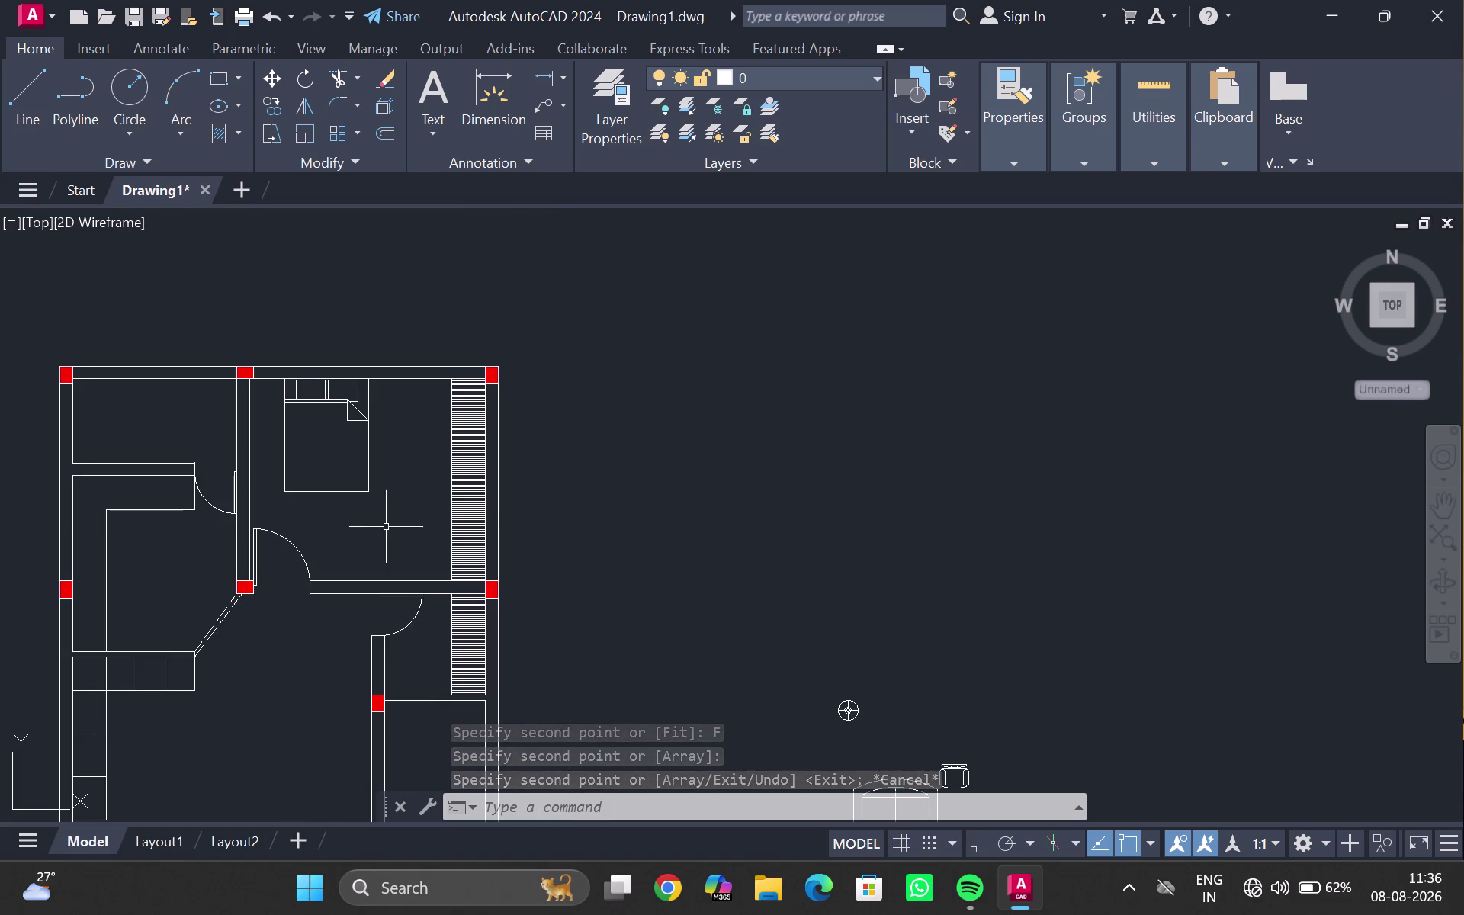
middle_drag(386, 526, 417, 513)
scroll(down, 3)
middle_drag(447, 538, 470, 489)
scroll(up, 3)
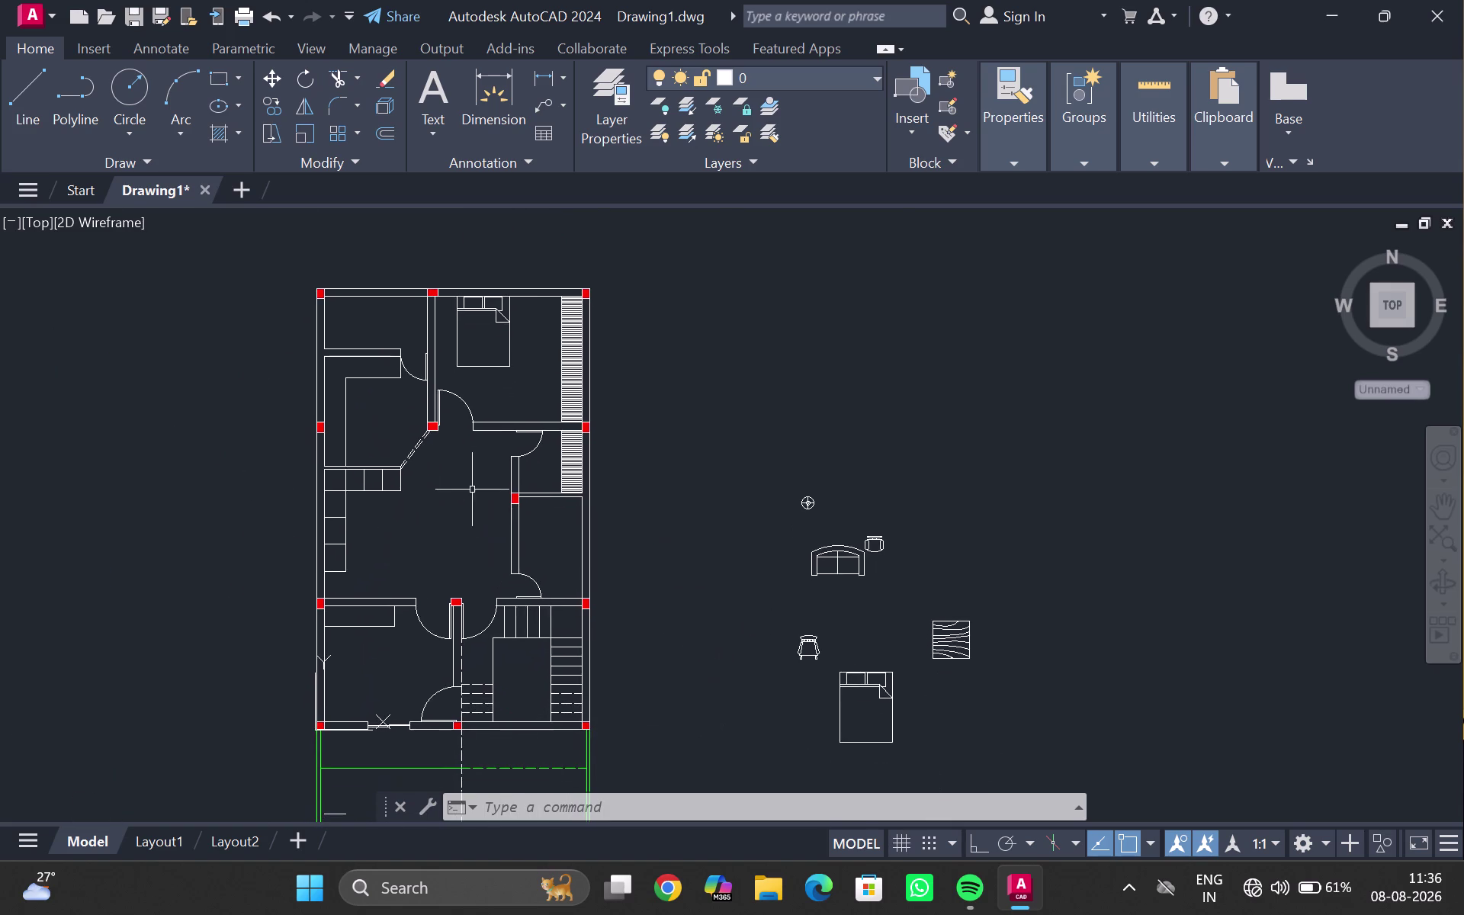
middle_drag(442, 536, 509, 423)
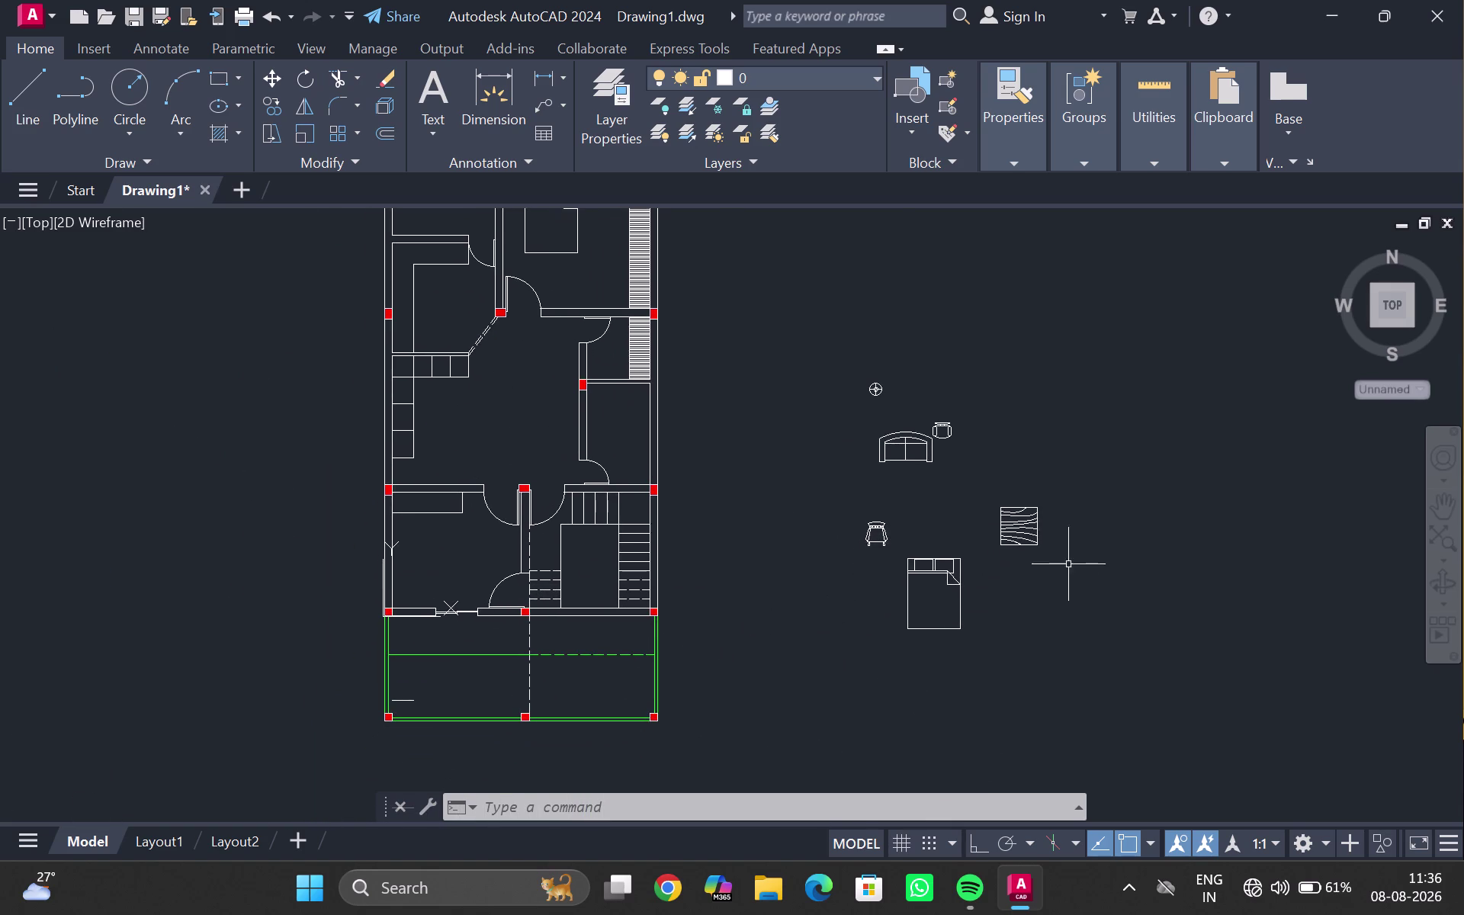
scroll(up, 3)
scroll(down, 3)
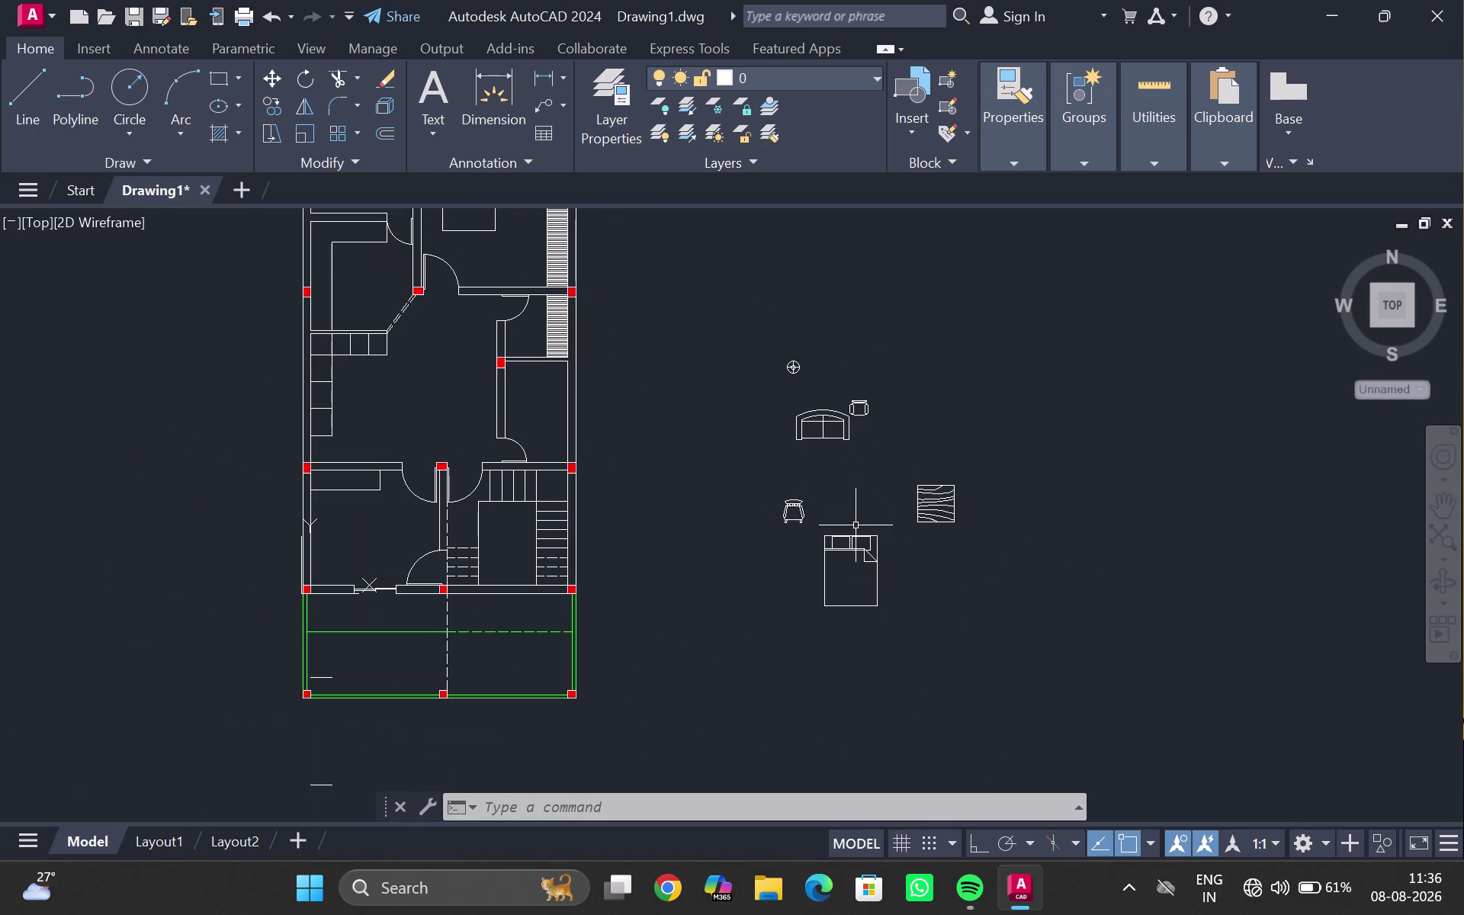
key(ctrl+2)
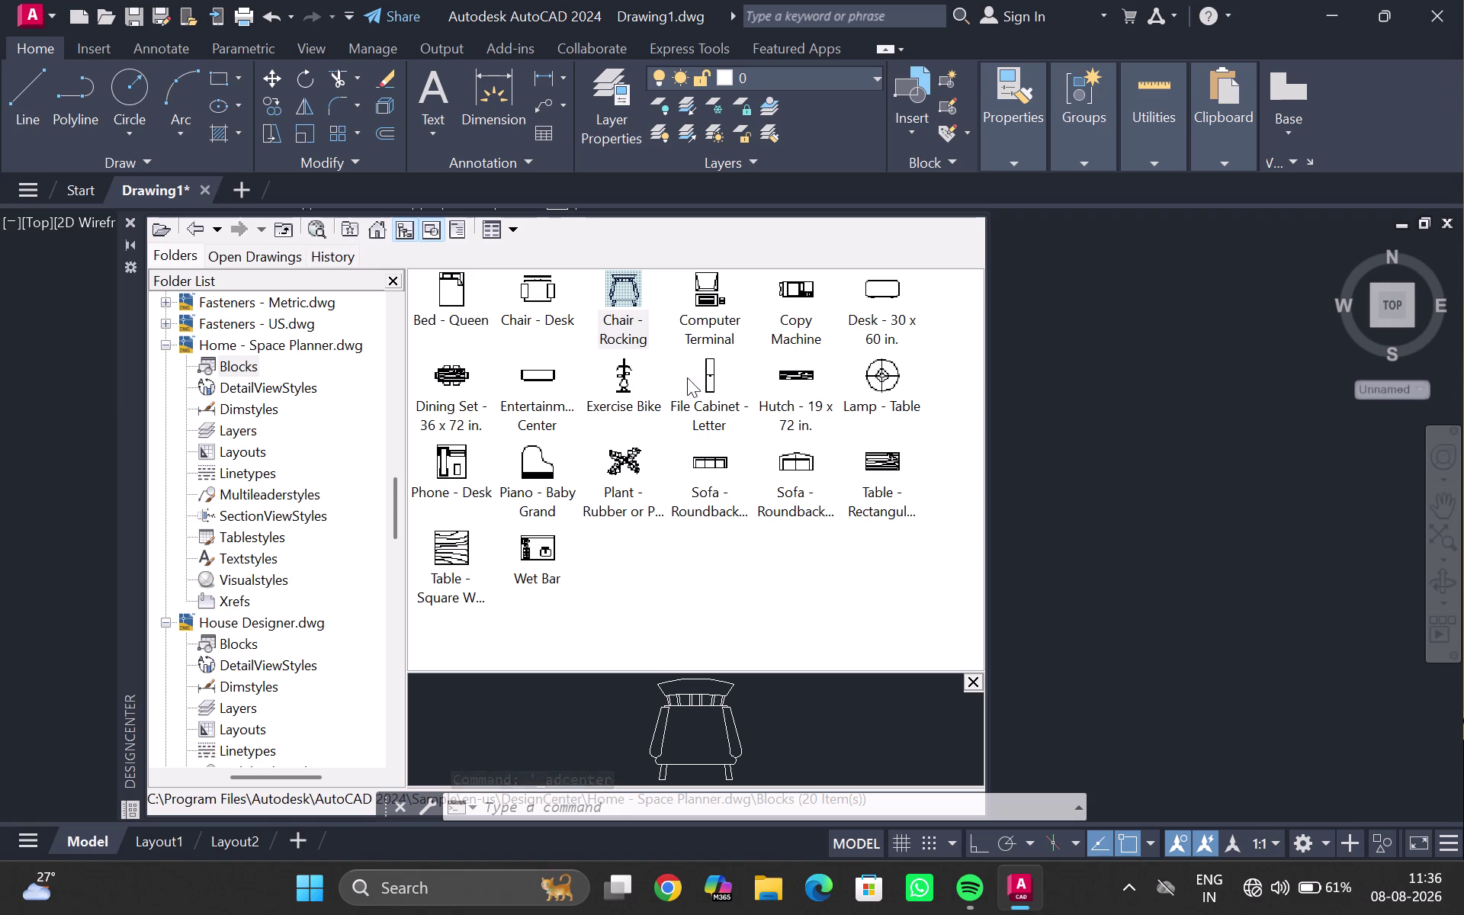
Insert the Dining Set block from Home - Space Planner and close DesignCenter.
drag(448, 375, 1462, 419)
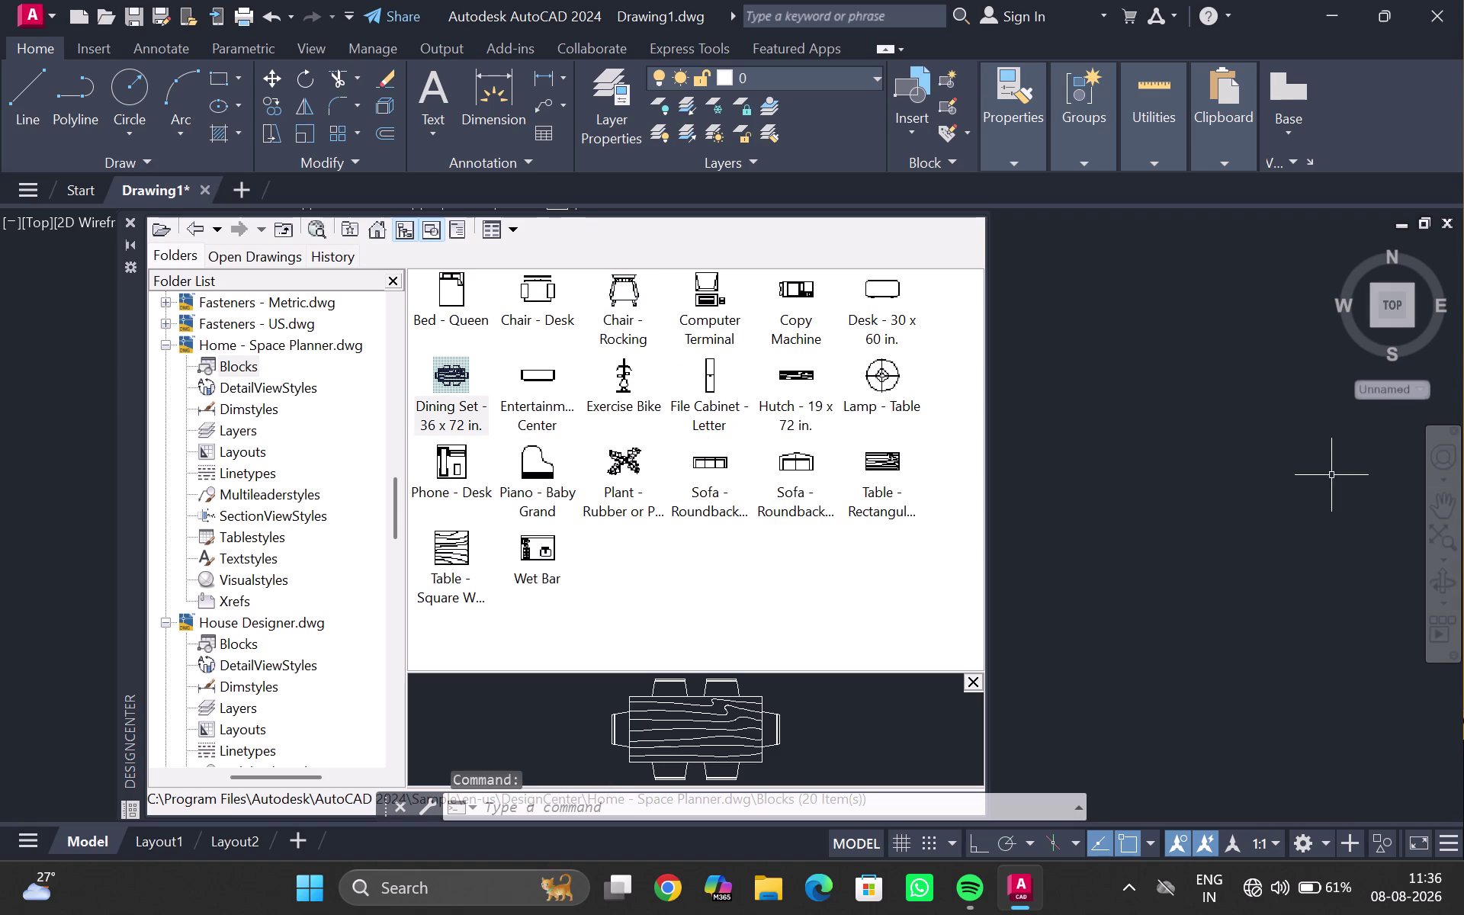
scroll(down, 3)
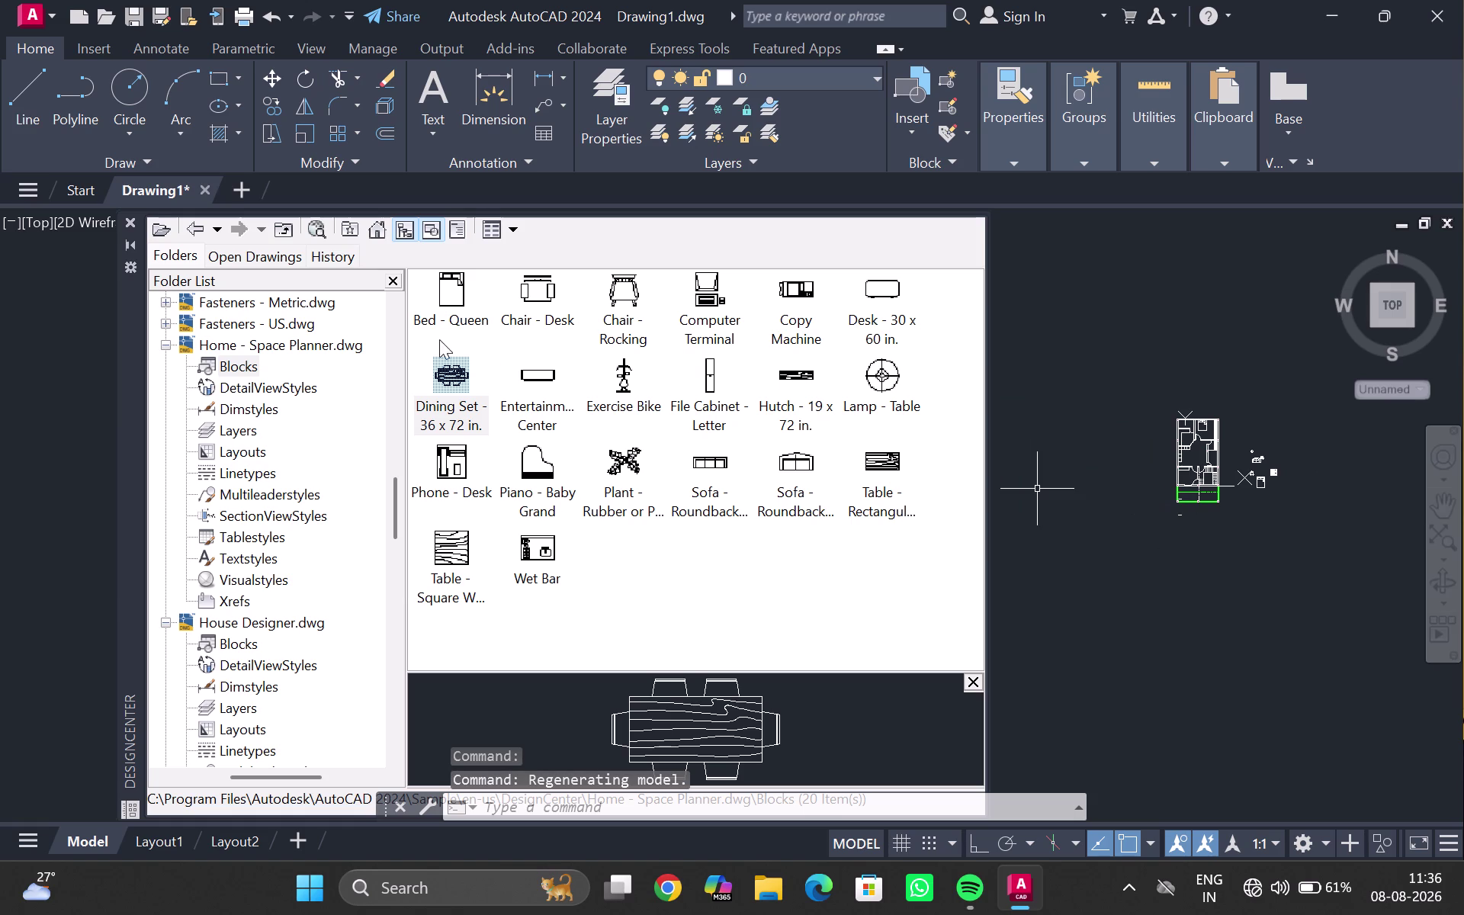
drag(446, 366, 1065, 398)
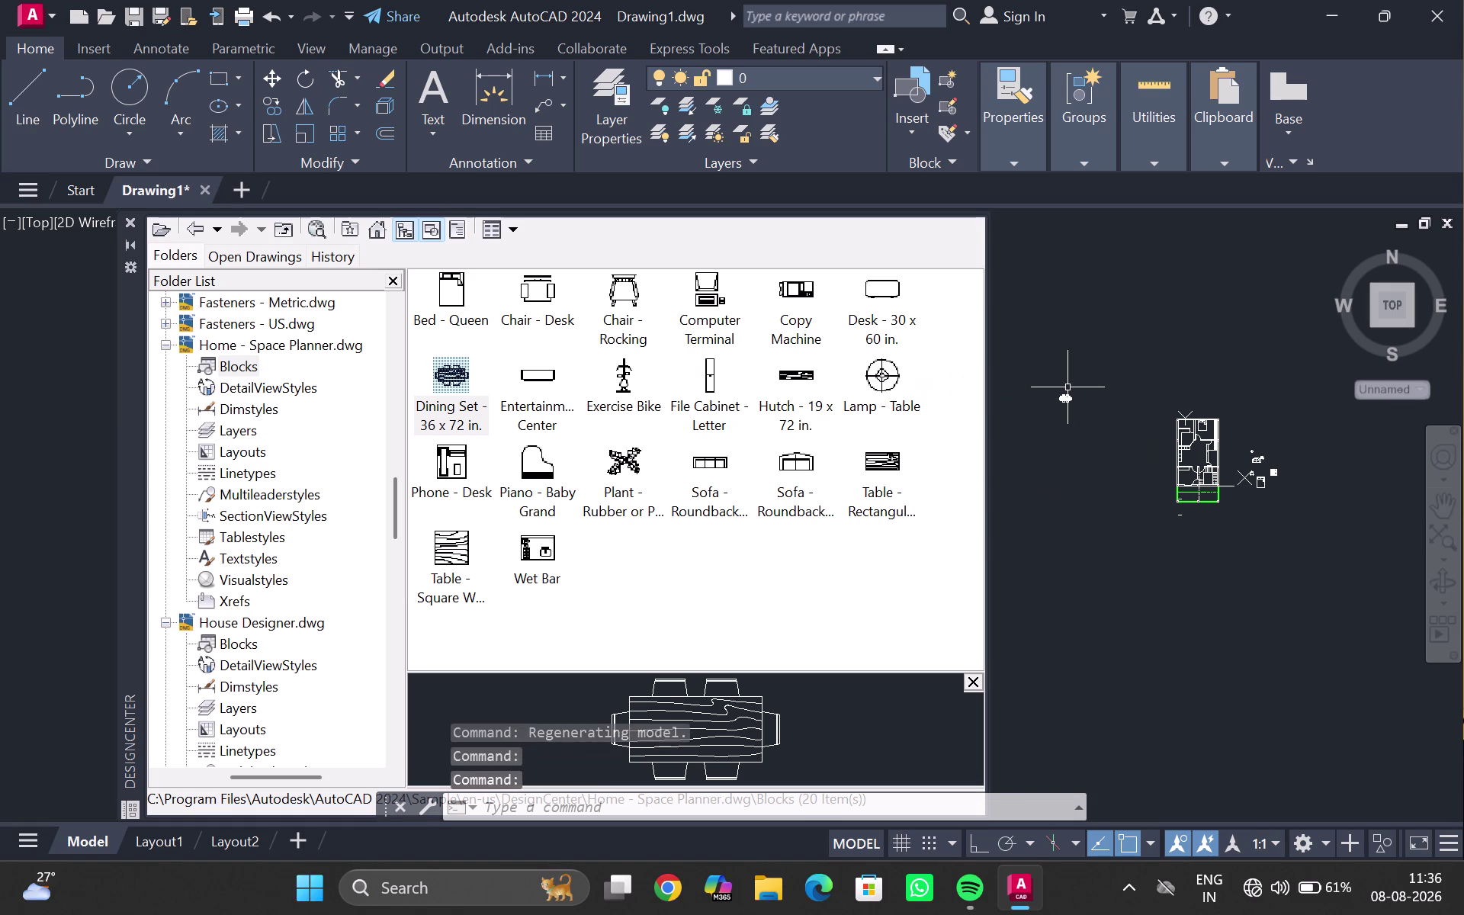
key(Escape)
key(Escape)
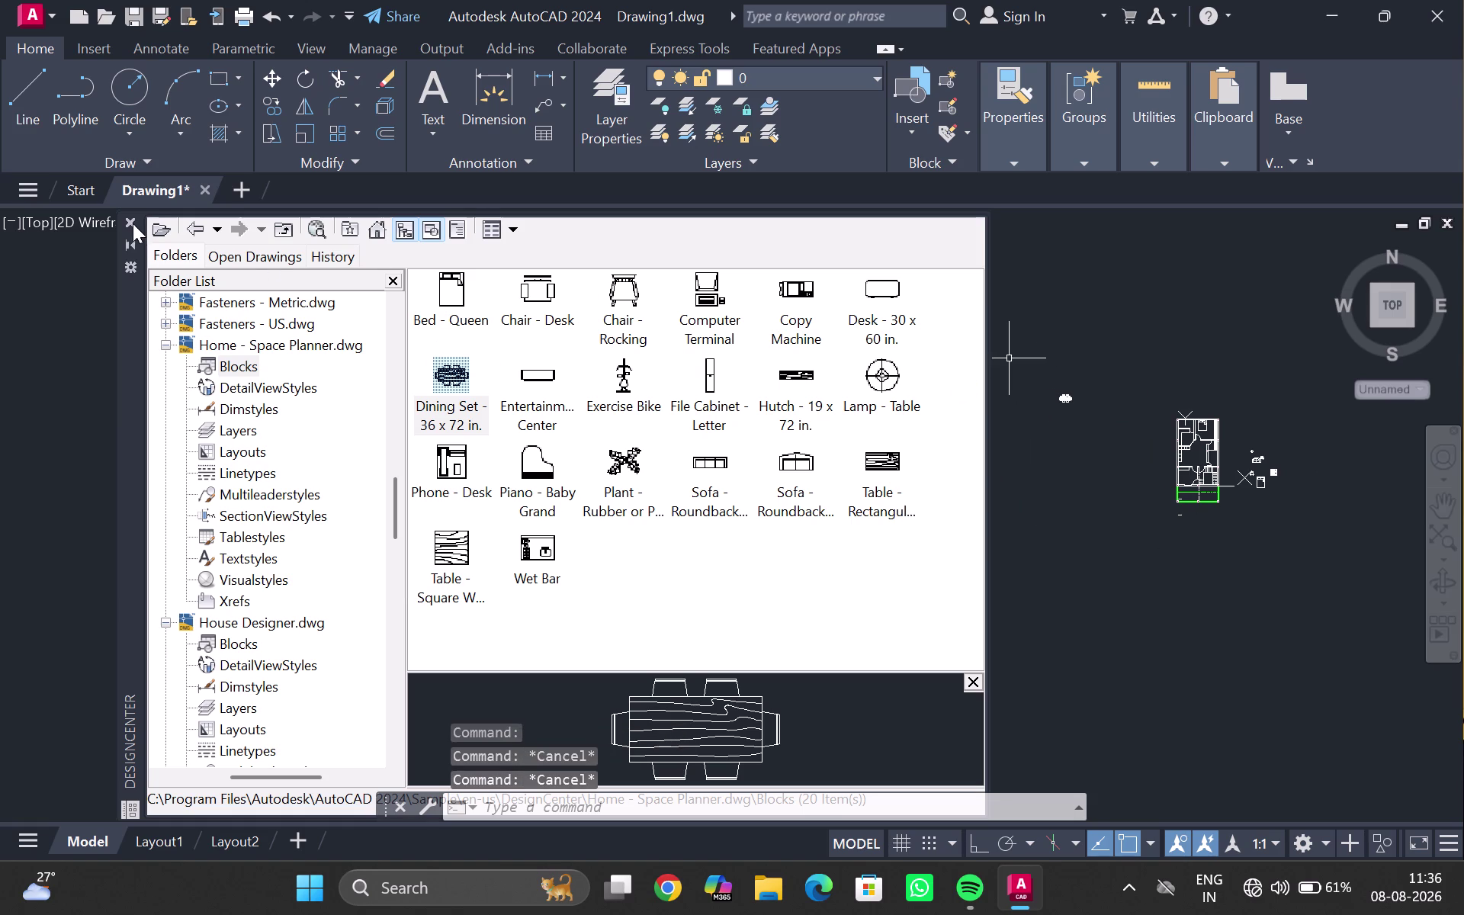
click(132, 219)
Move the newly placed dining set next to the other loose furniture.
scroll(down, 3)
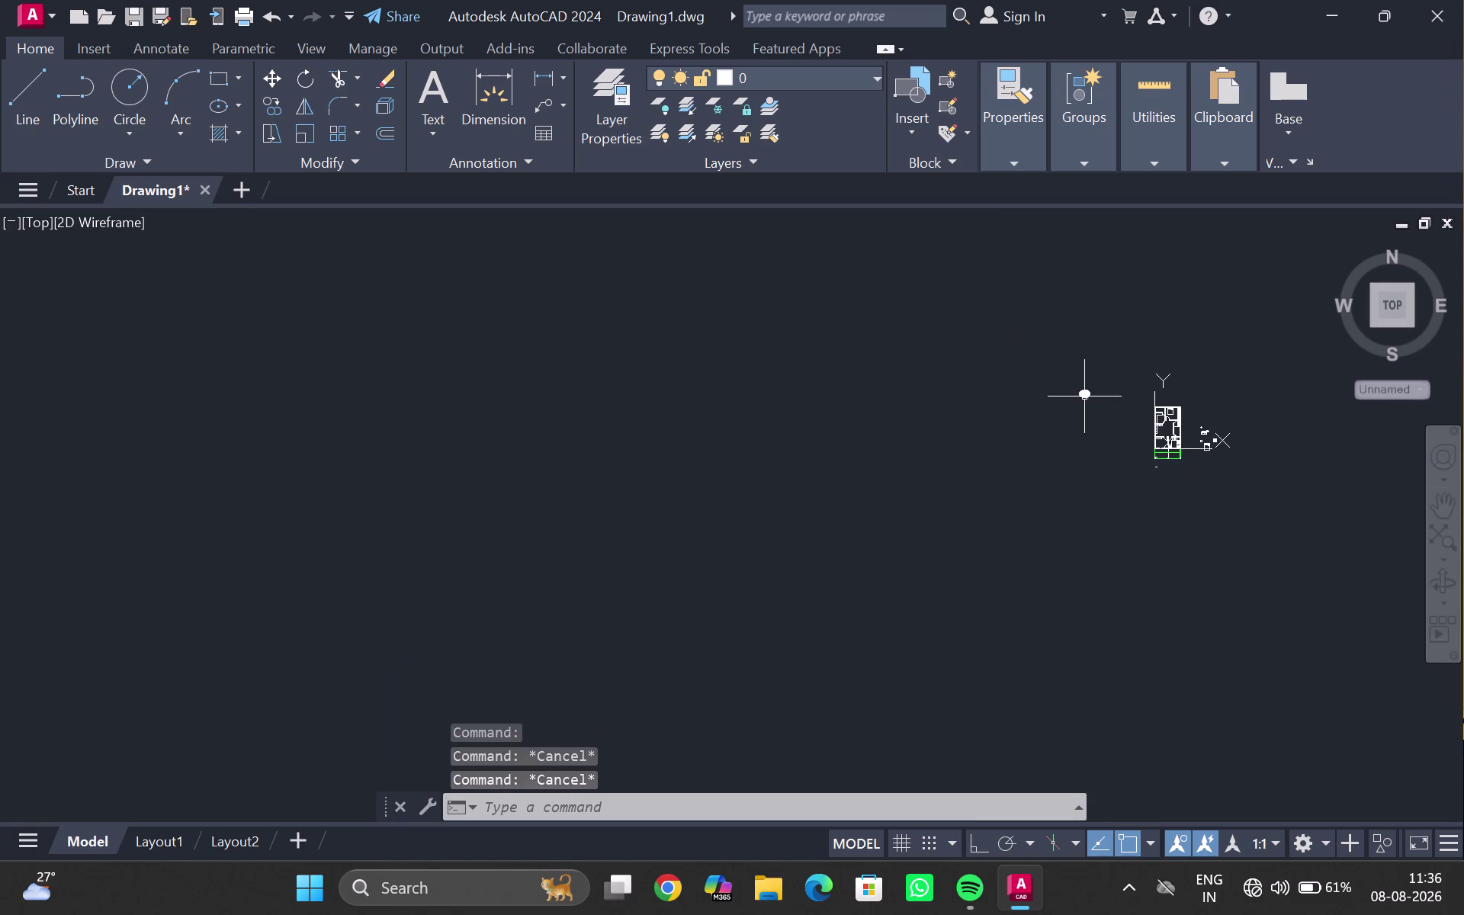
middle_drag(1092, 406, 969, 427)
drag(959, 414, 1089, 413)
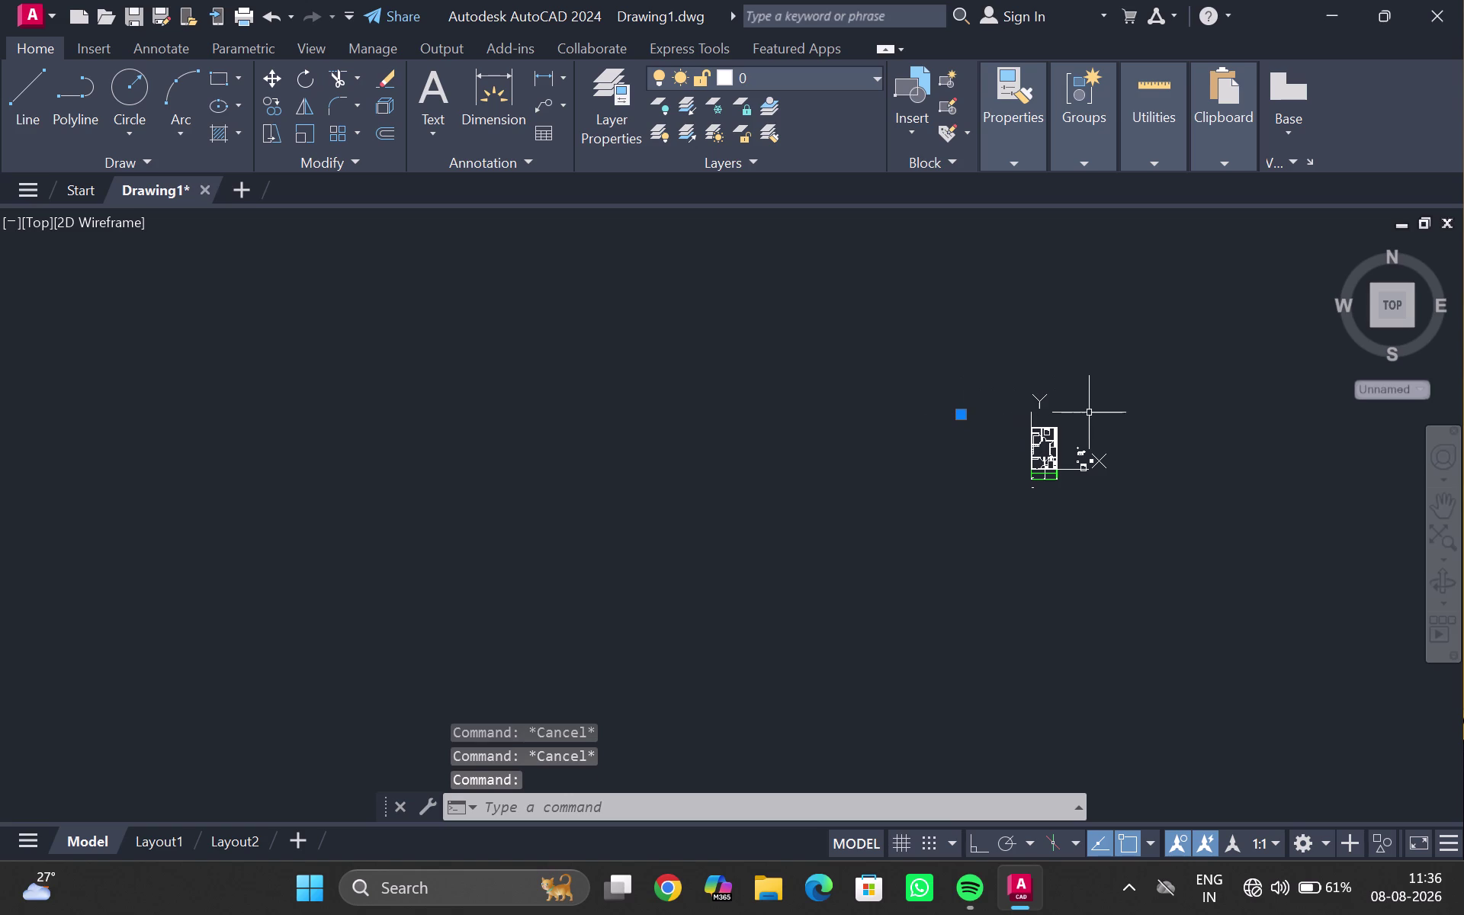
drag(1089, 412, 1087, 412)
key(m)
key(Return)
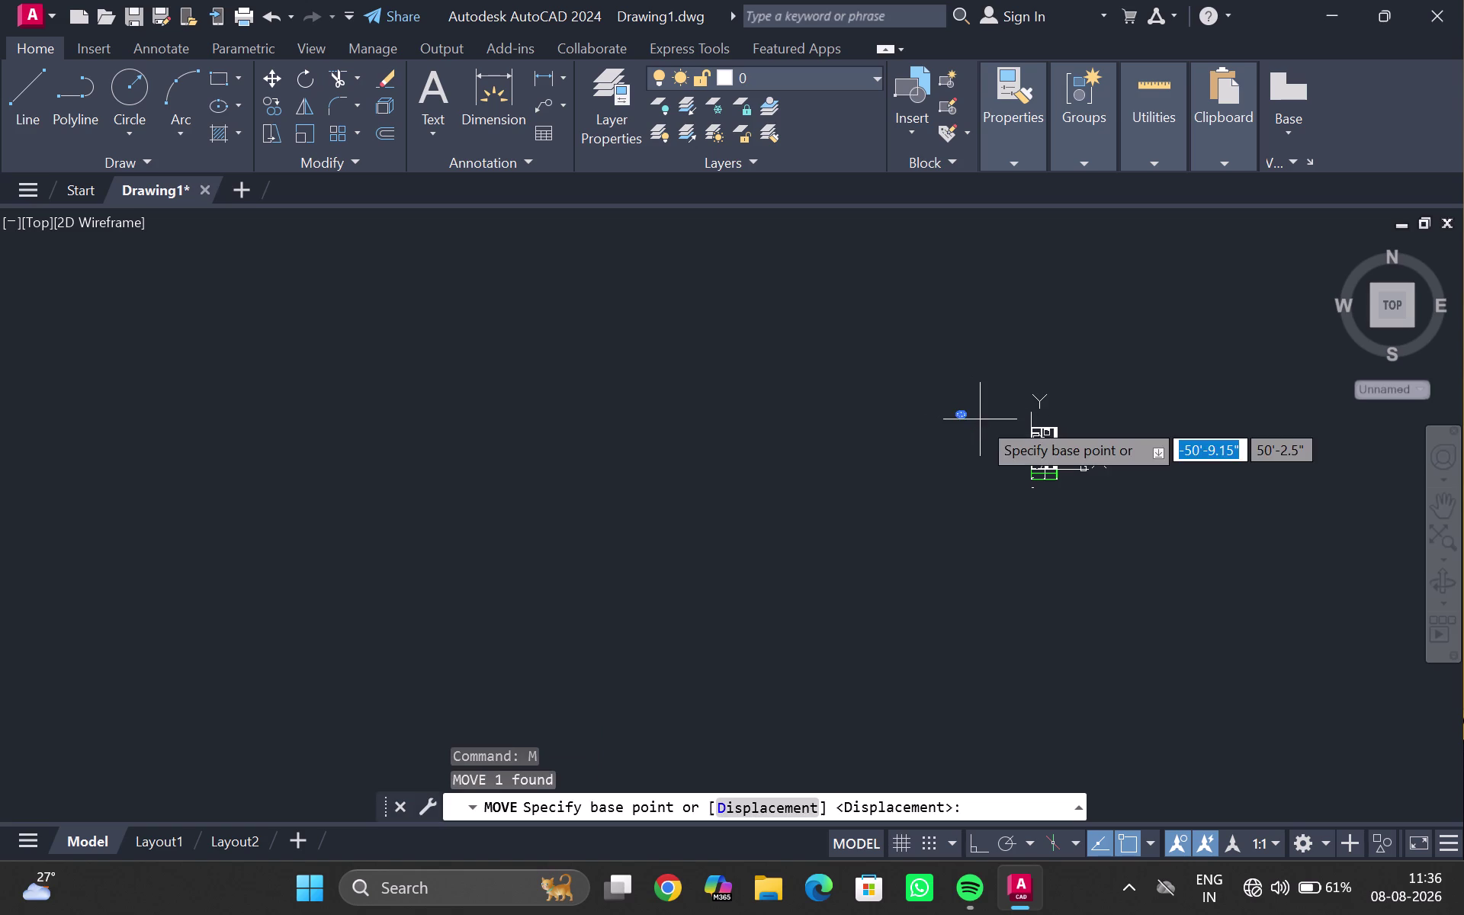
scroll(up, 3)
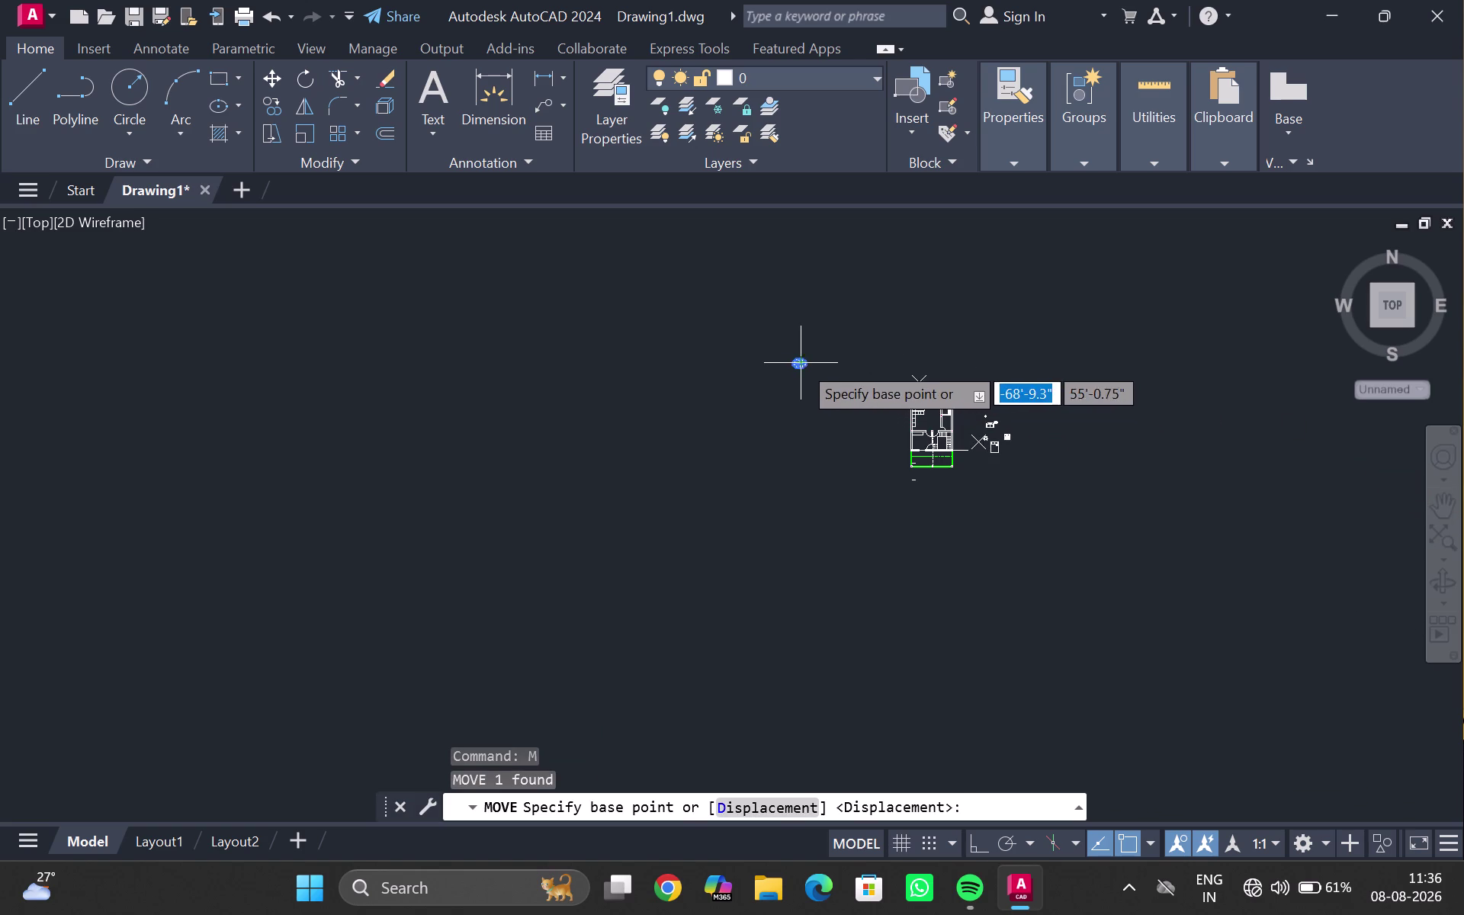
click(801, 363)
click(982, 398)
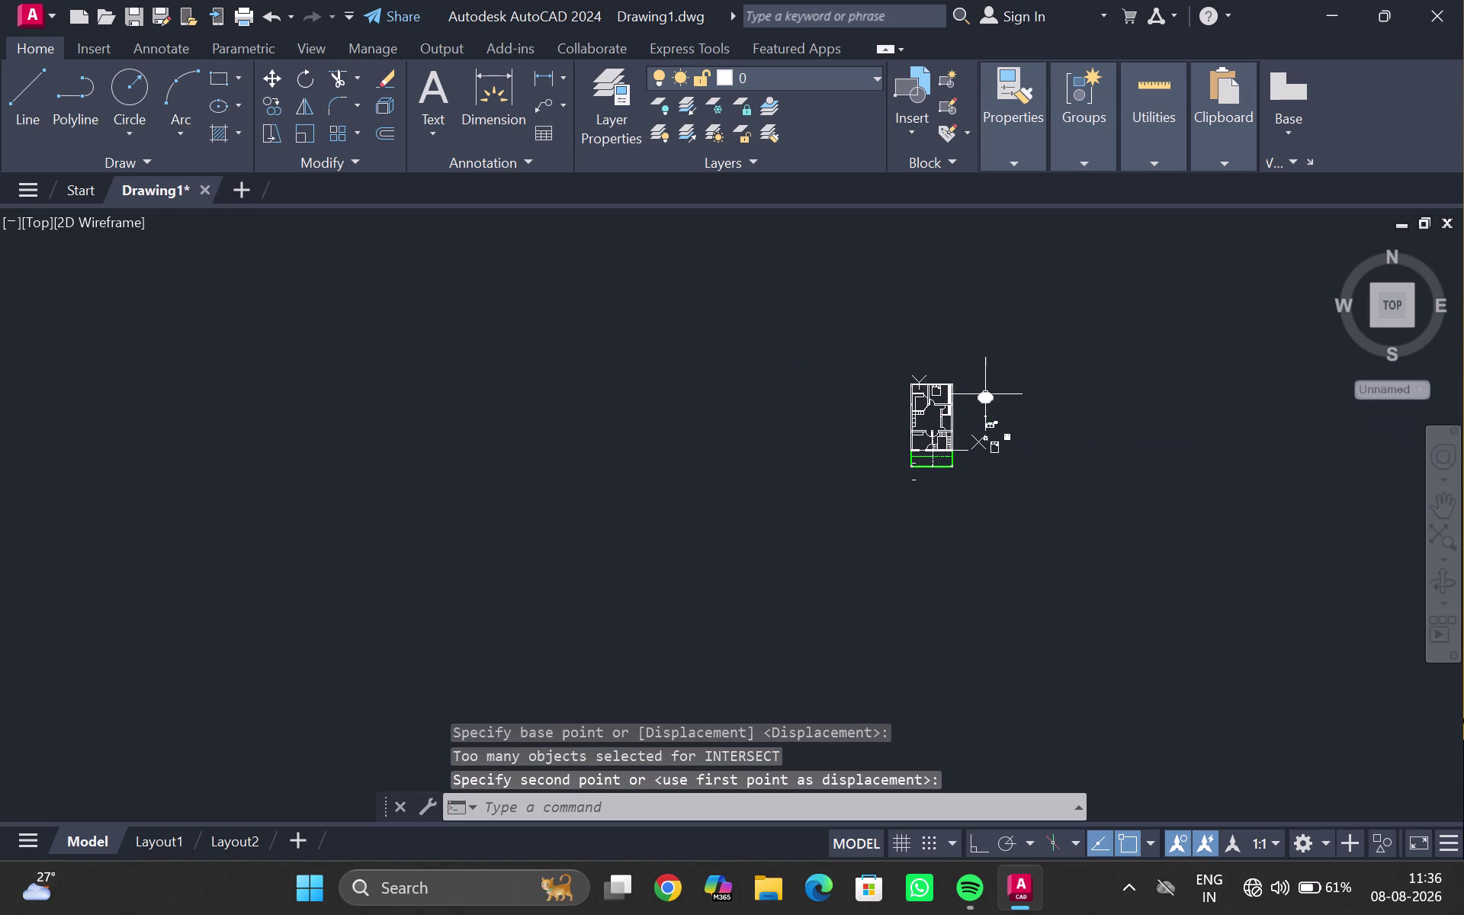
scroll(up, 3)
scroll(up, 3)
middle_drag(891, 457, 889, 460)
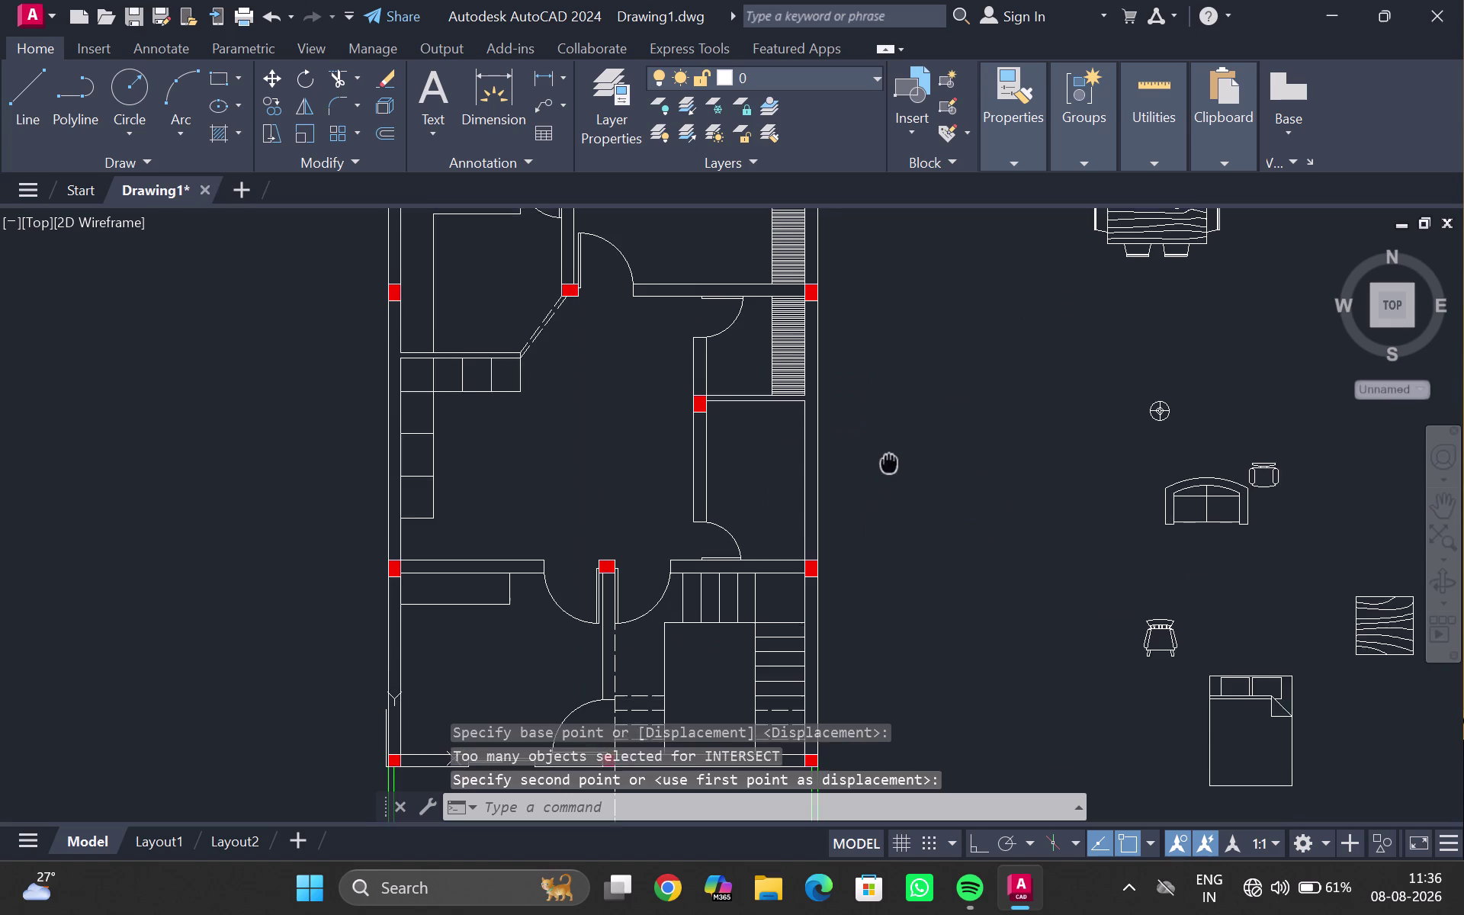
middle_drag(889, 459, 911, 480)
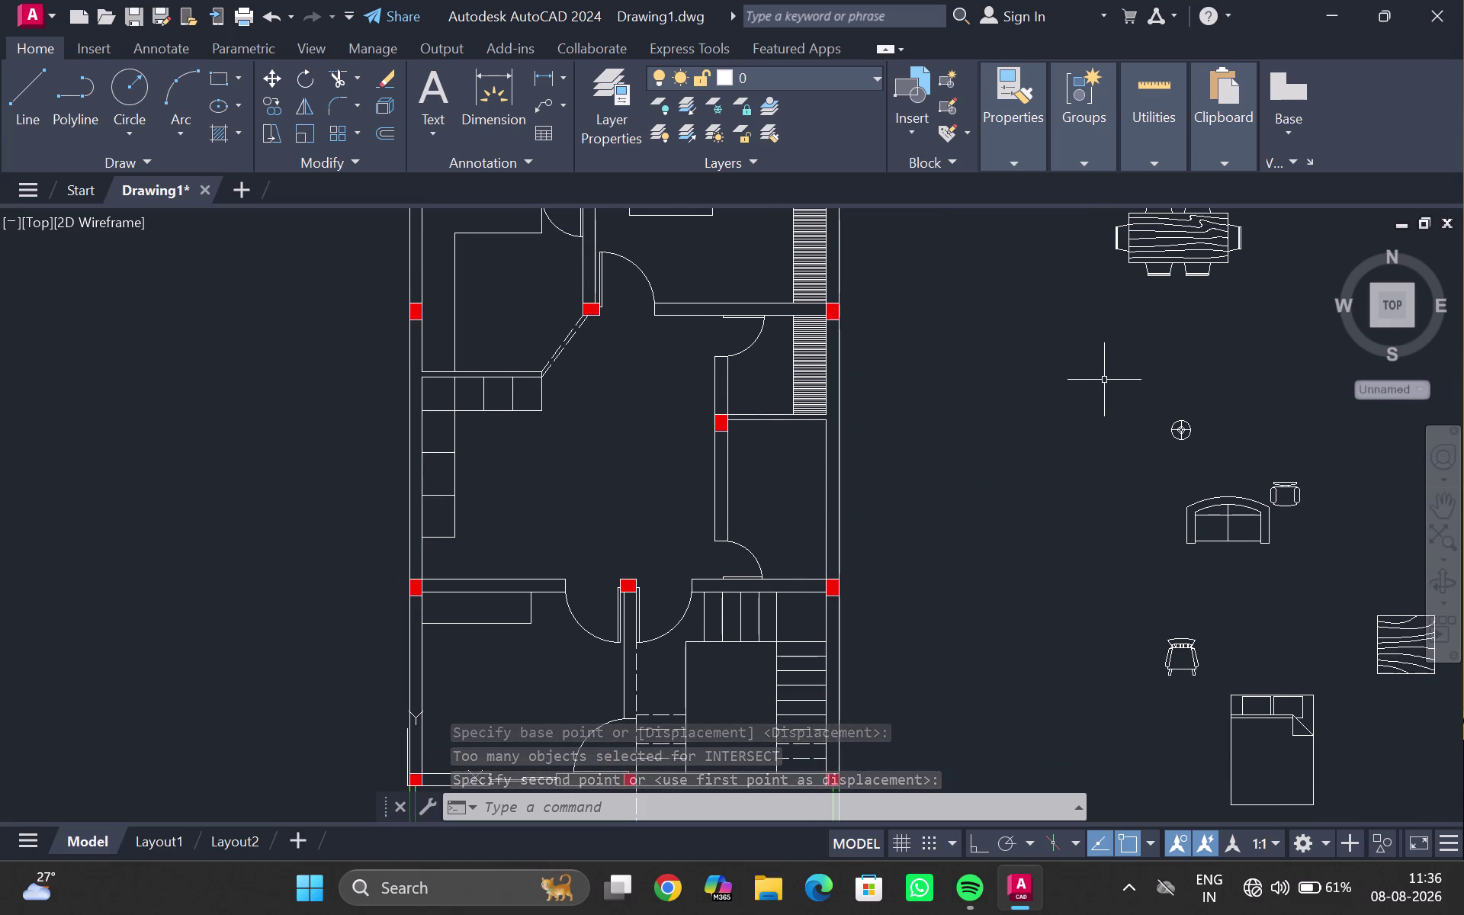
scroll(down, 3)
Move the dining table set into the lower-left room of the plan.
click(1159, 290)
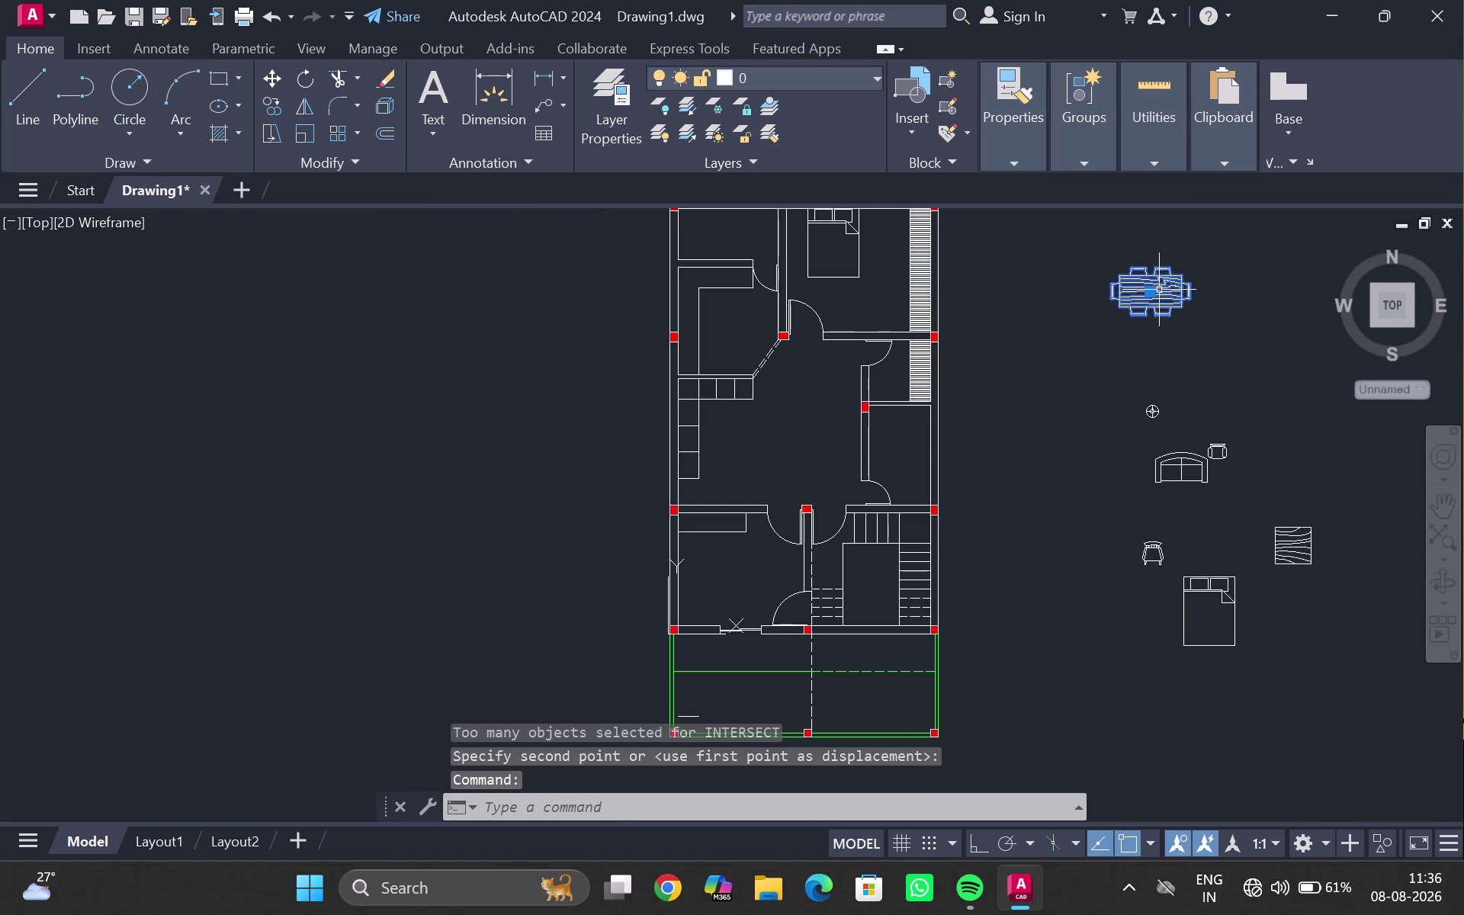
key(m)
key(Return)
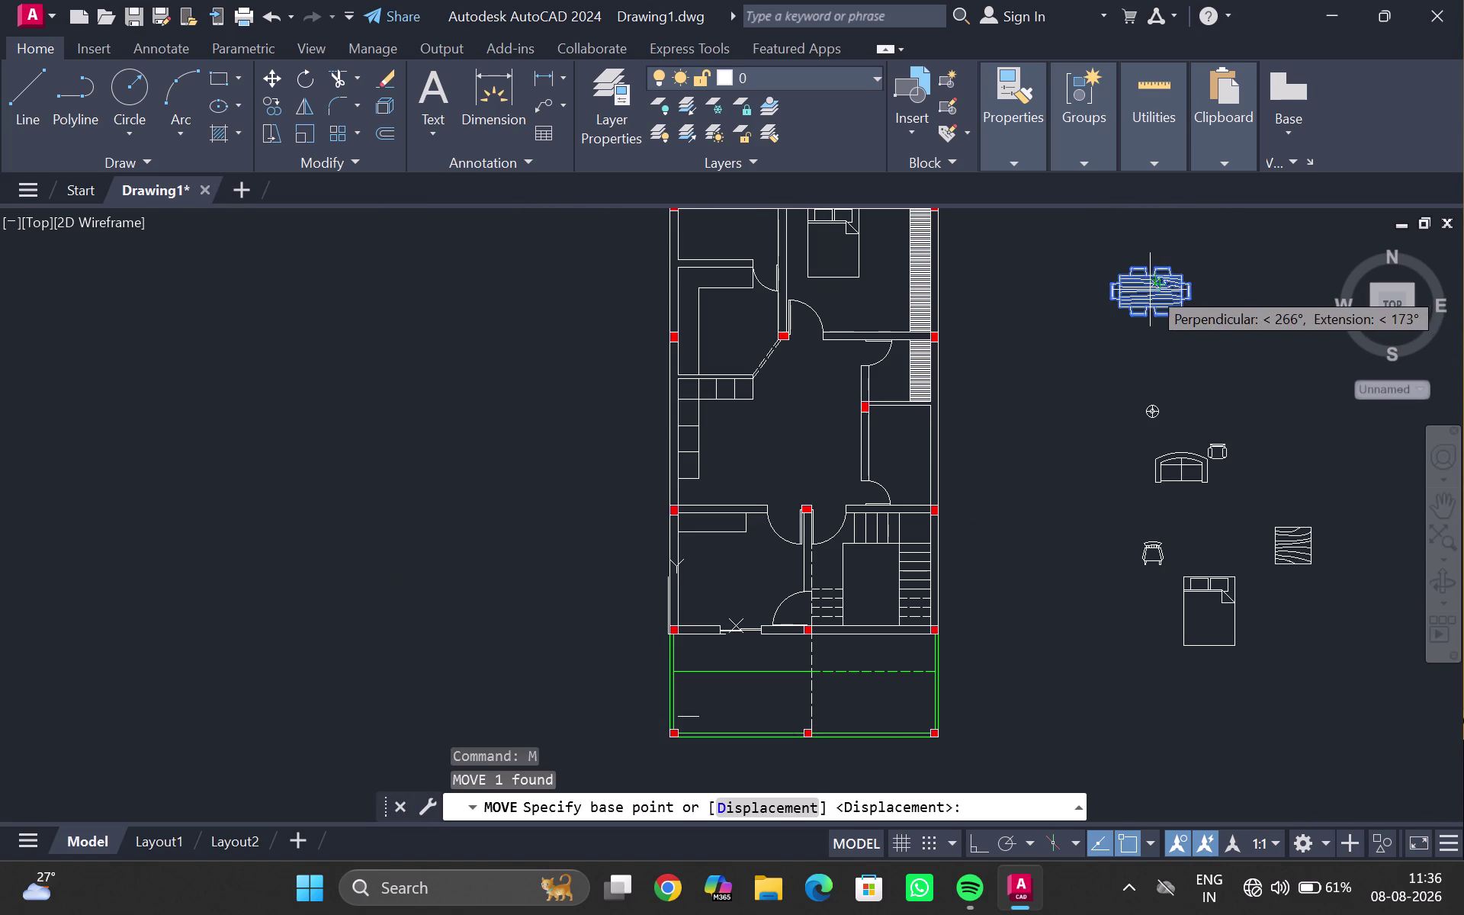
click(1149, 290)
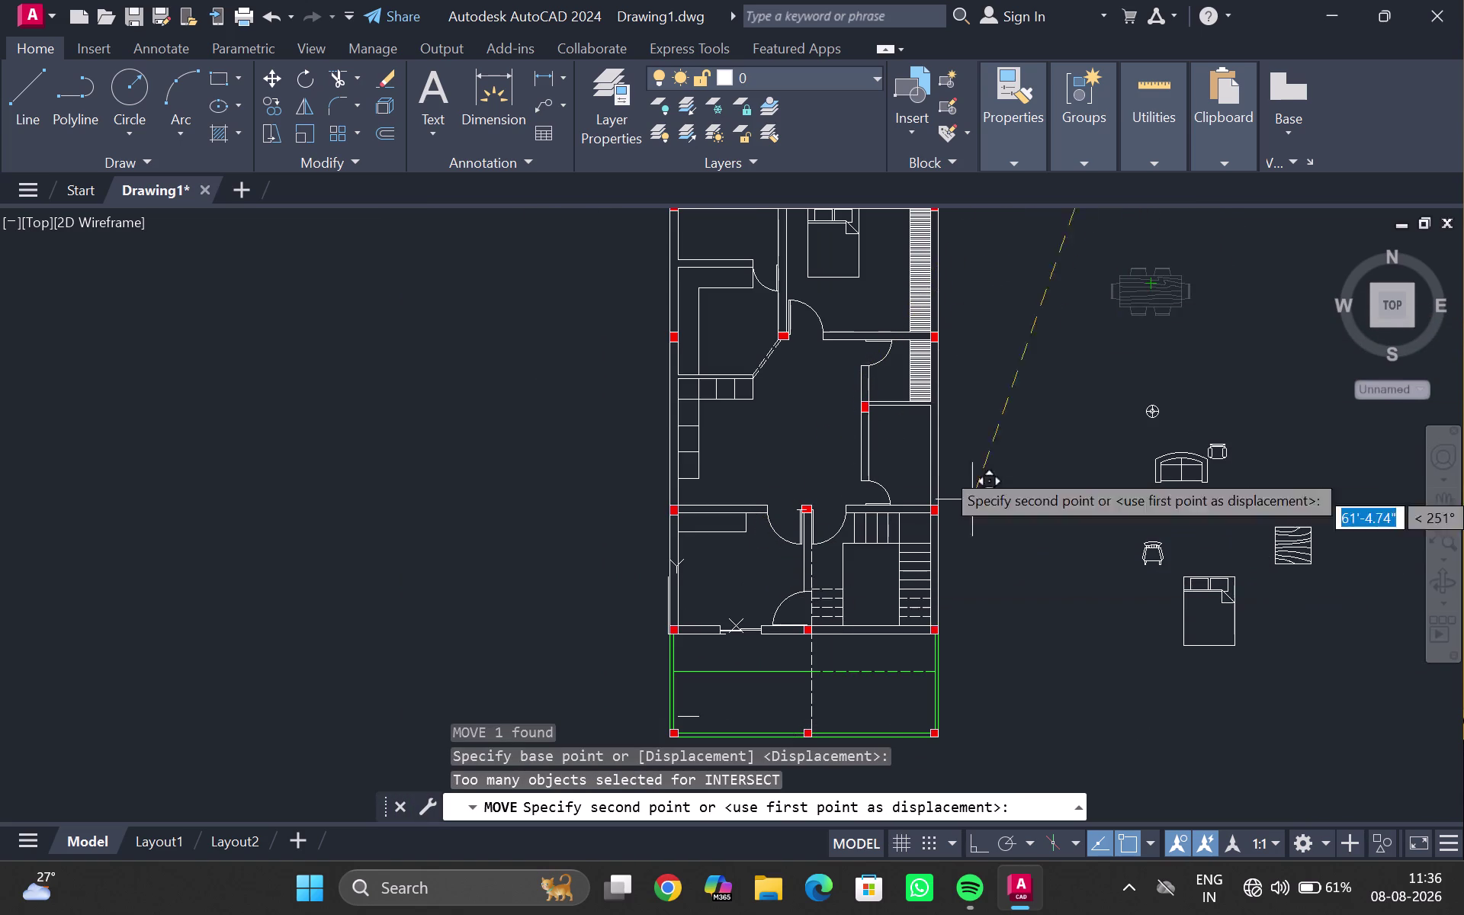
scroll(down, 3)
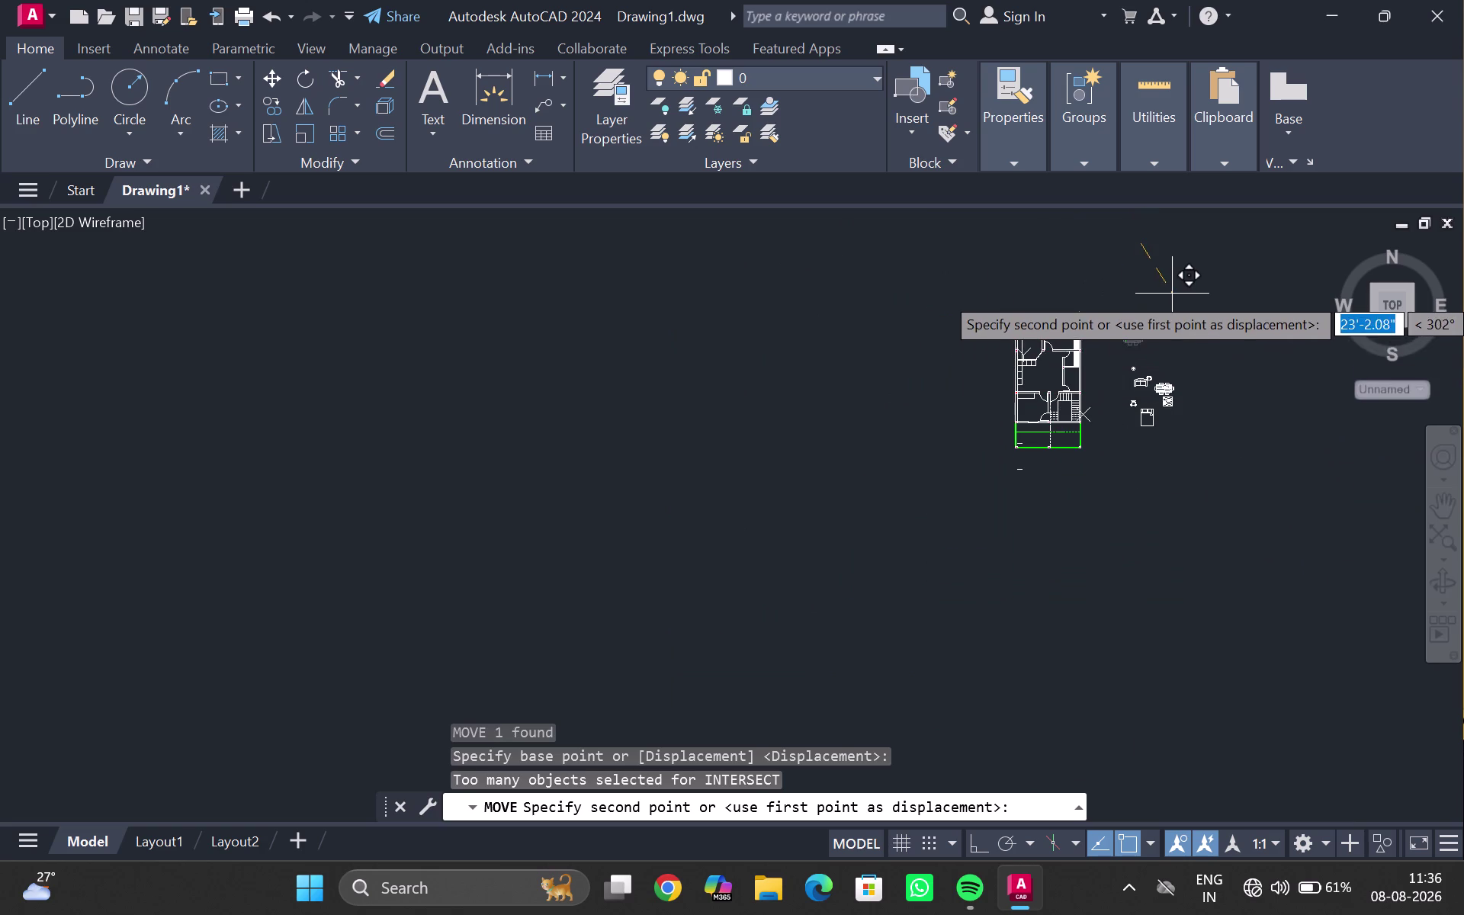
key(Escape)
scroll(up, 3)
click(1118, 356)
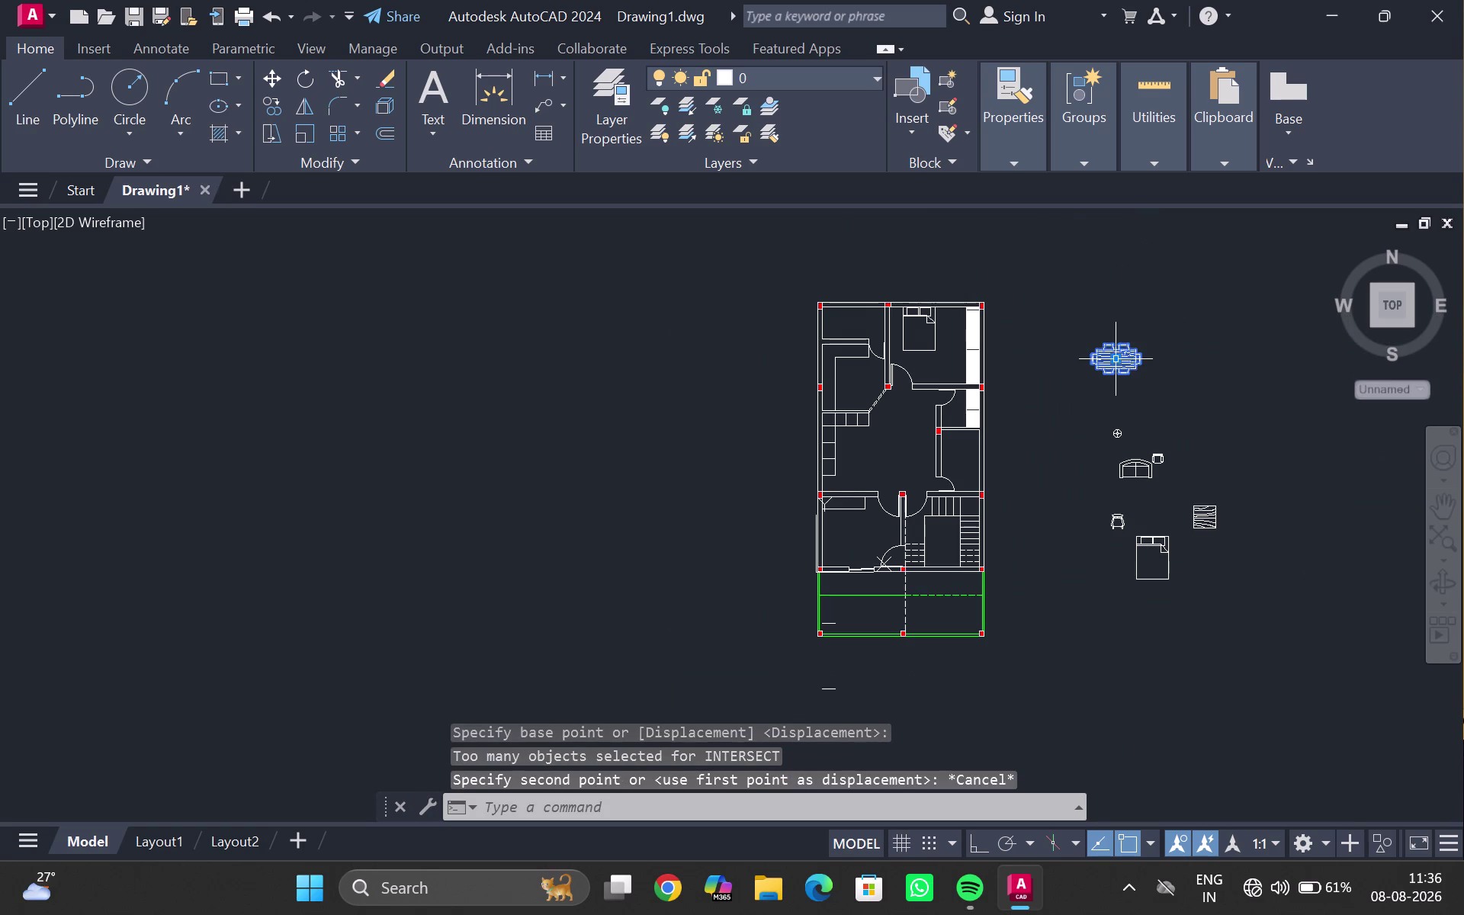
key(m)
key(Return)
click(1118, 356)
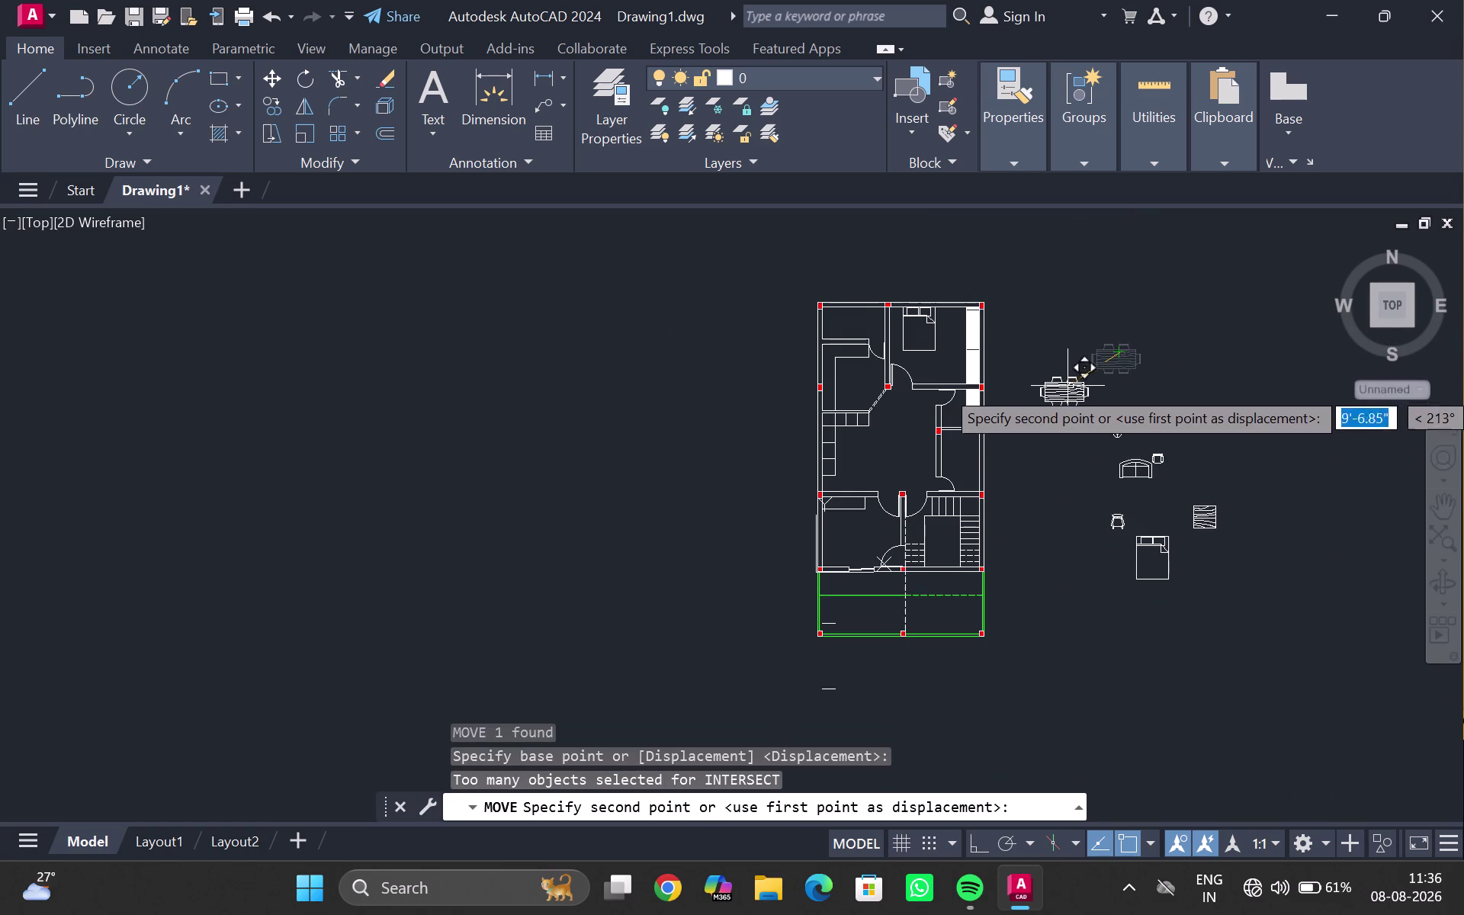
scroll(up, 3)
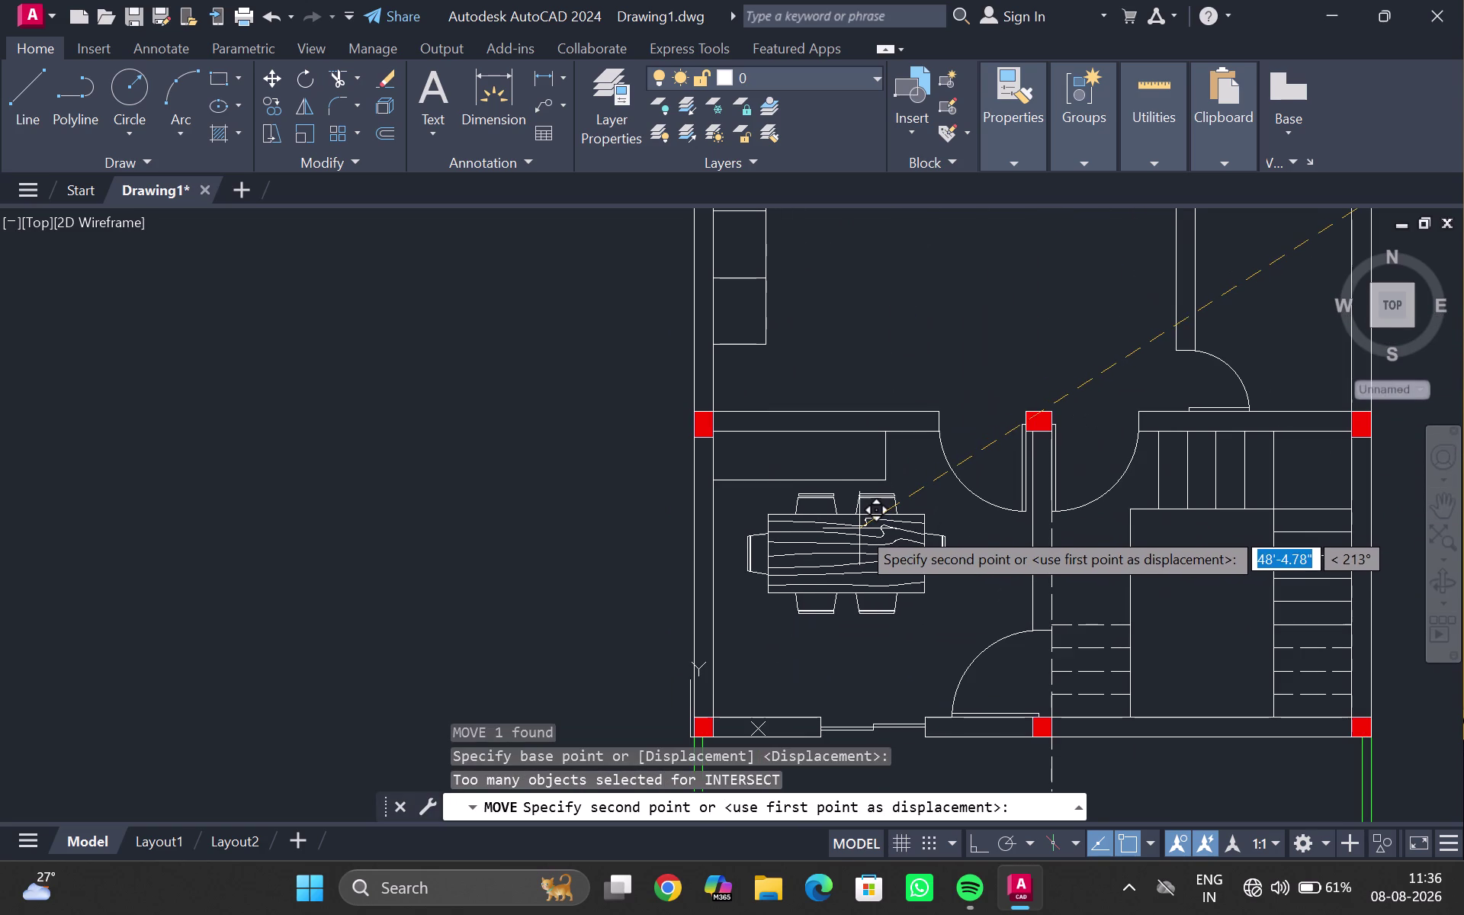
click(835, 563)
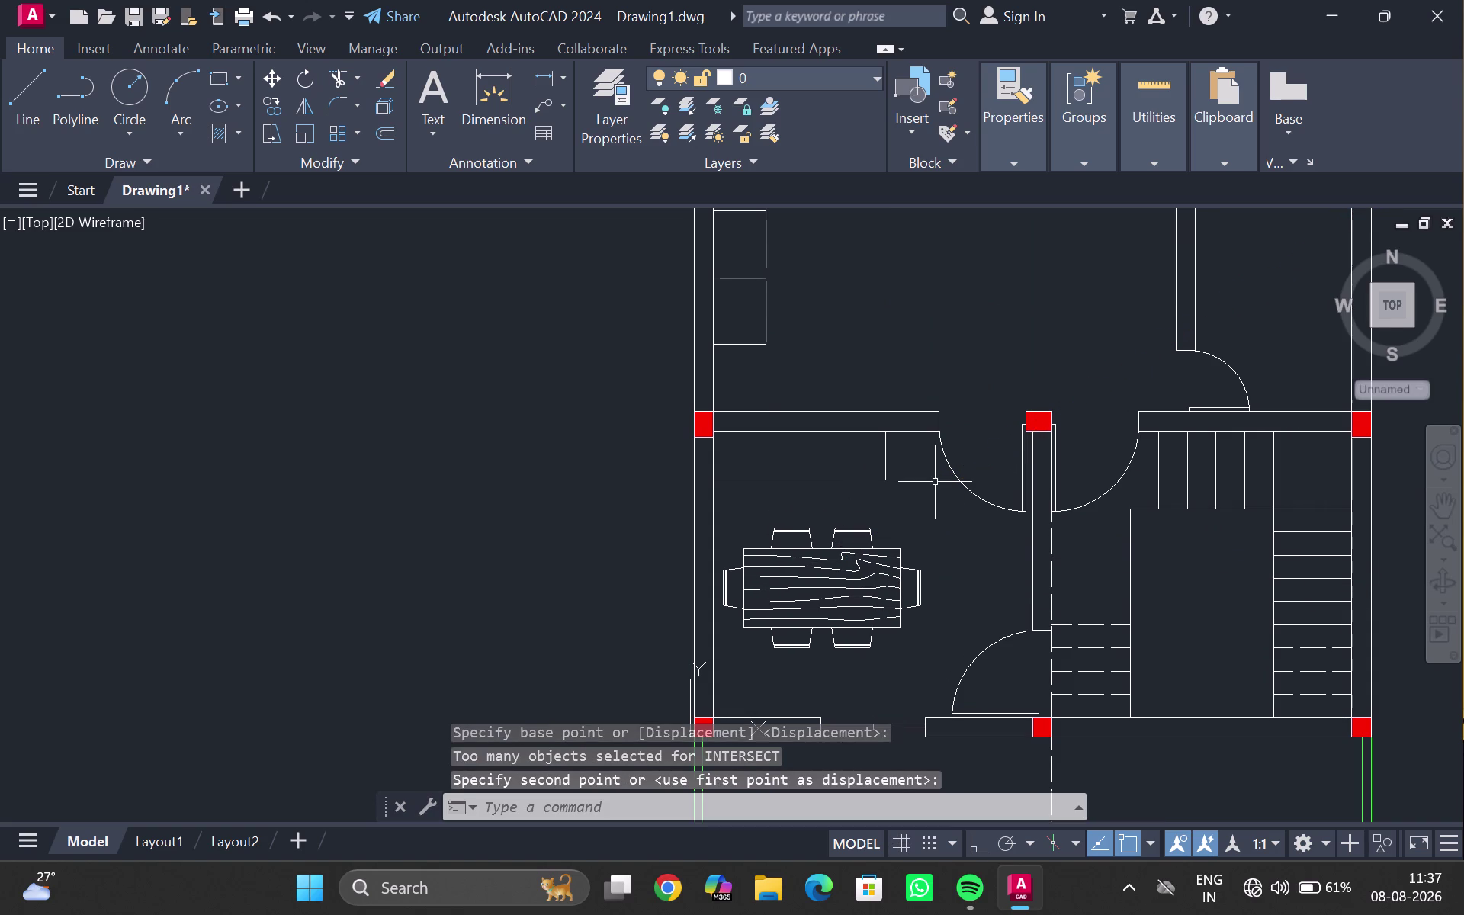
Pan to the remaining furniture and select the square wooden table.
scroll(down, 3)
middle_drag(944, 325, 939, 336)
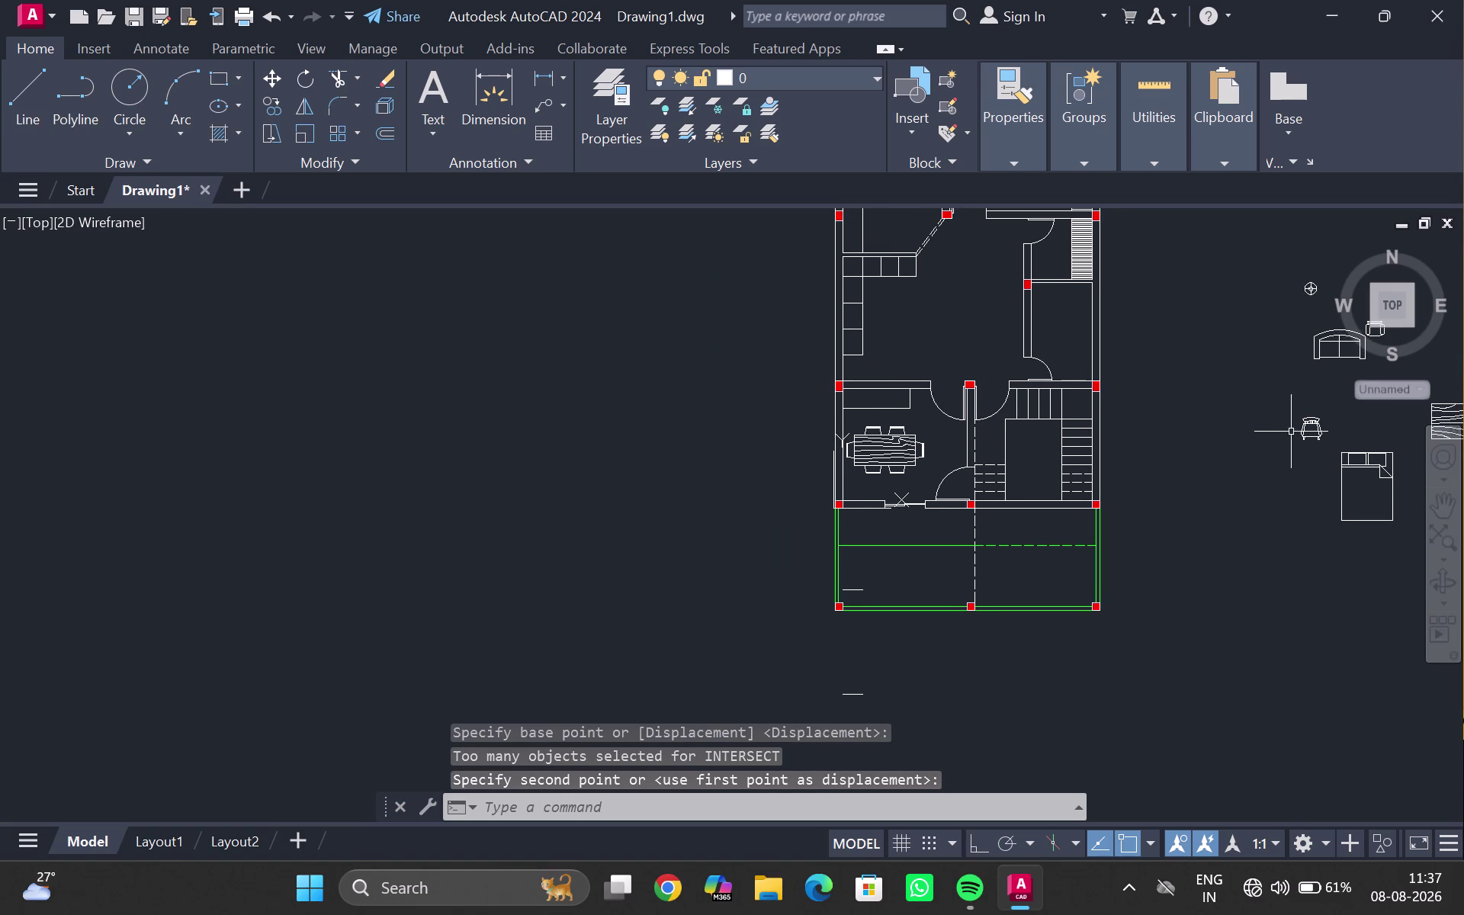
middle_drag(1275, 434, 968, 446)
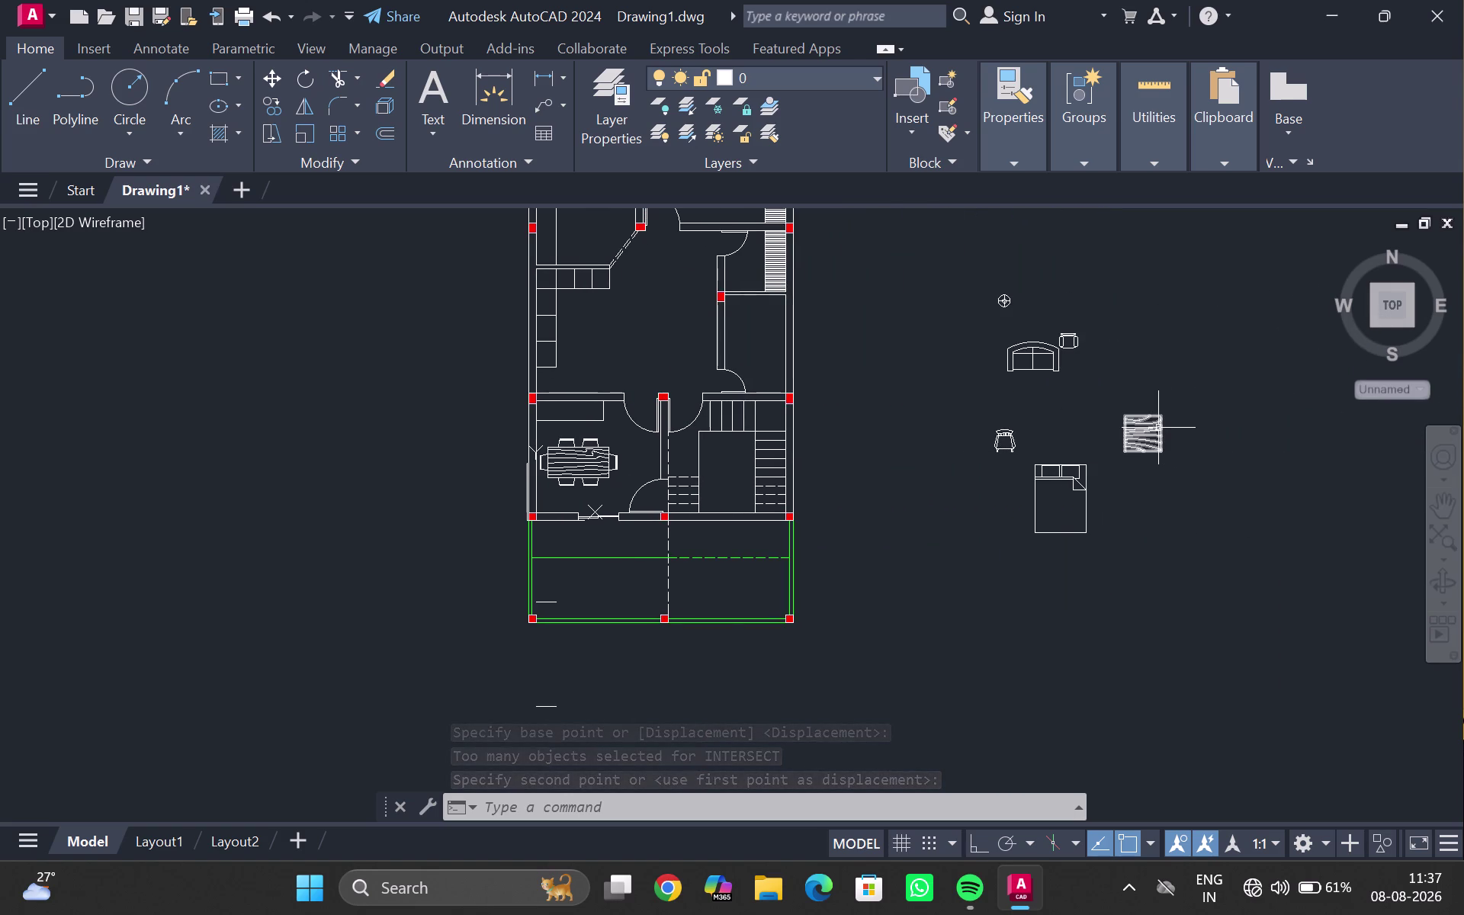
click(1145, 433)
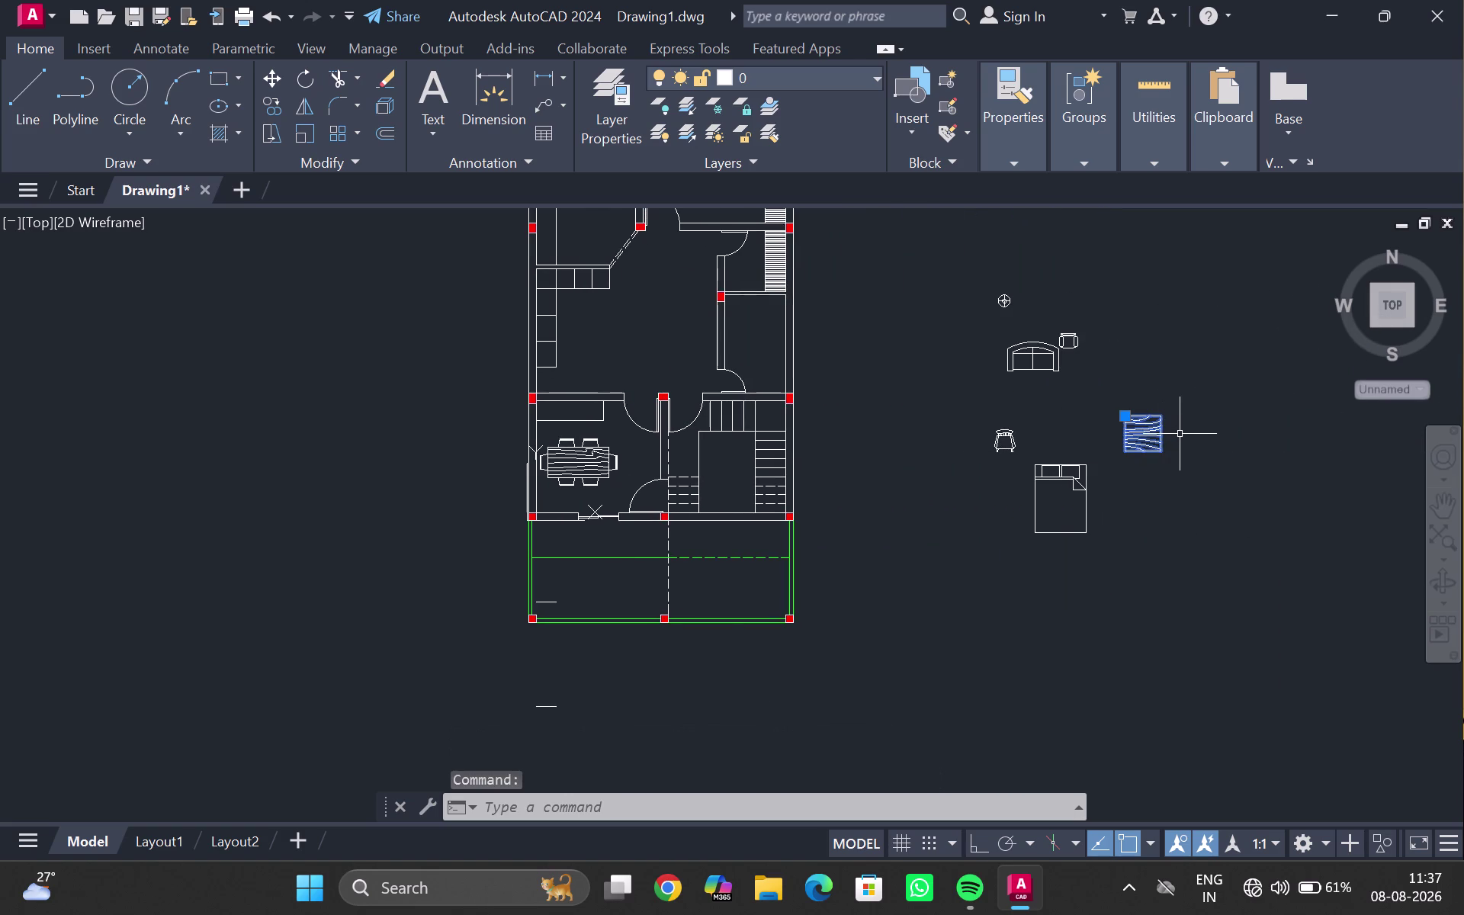
Move the square wooden table into the central room.
key(m)
key(Return)
click(1141, 431)
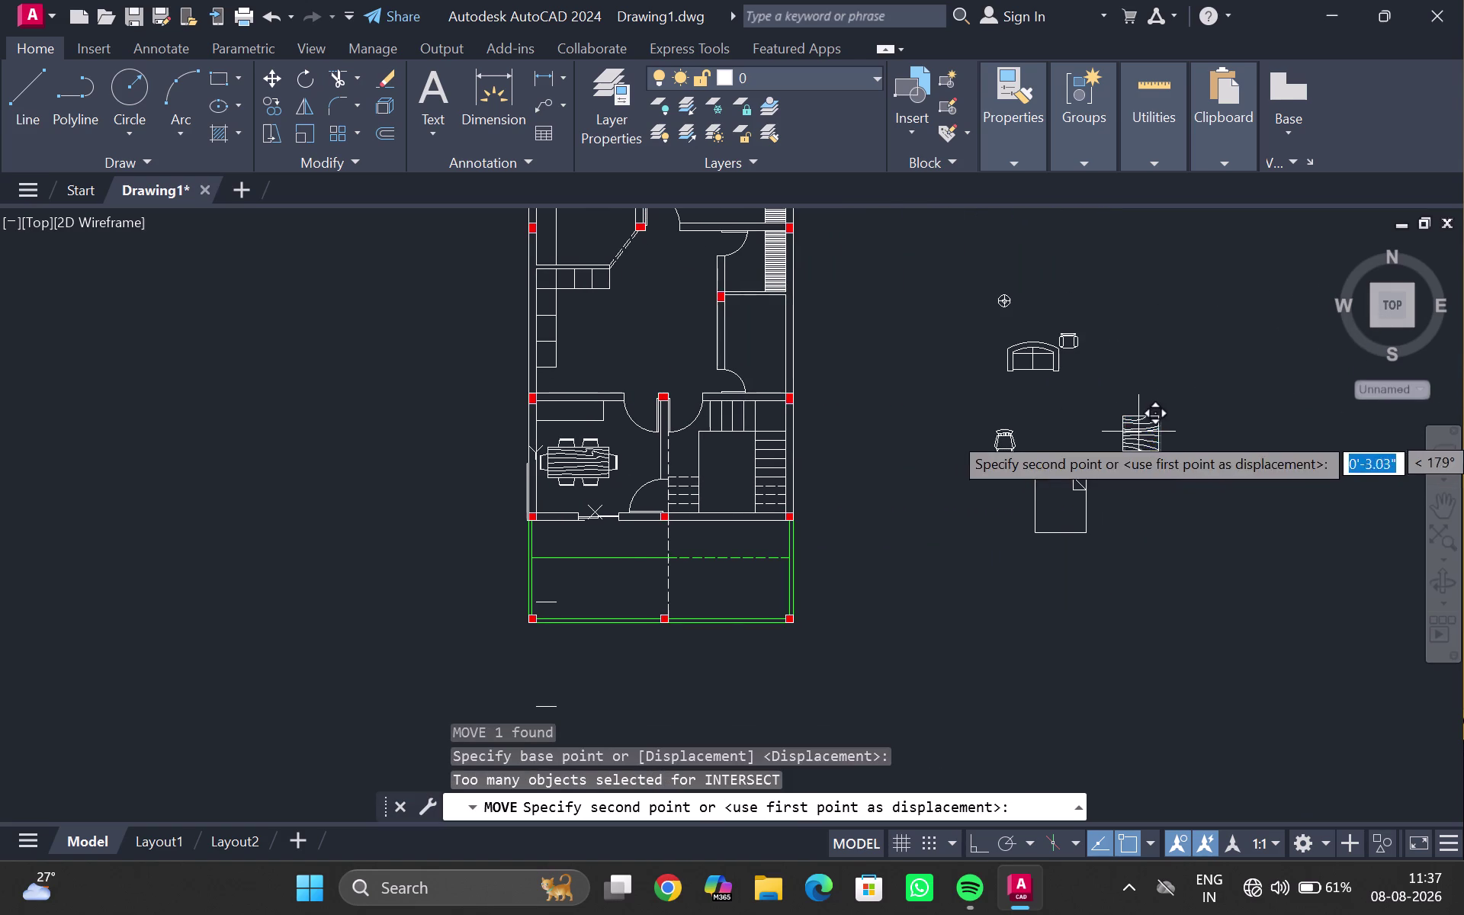
scroll(up, 3)
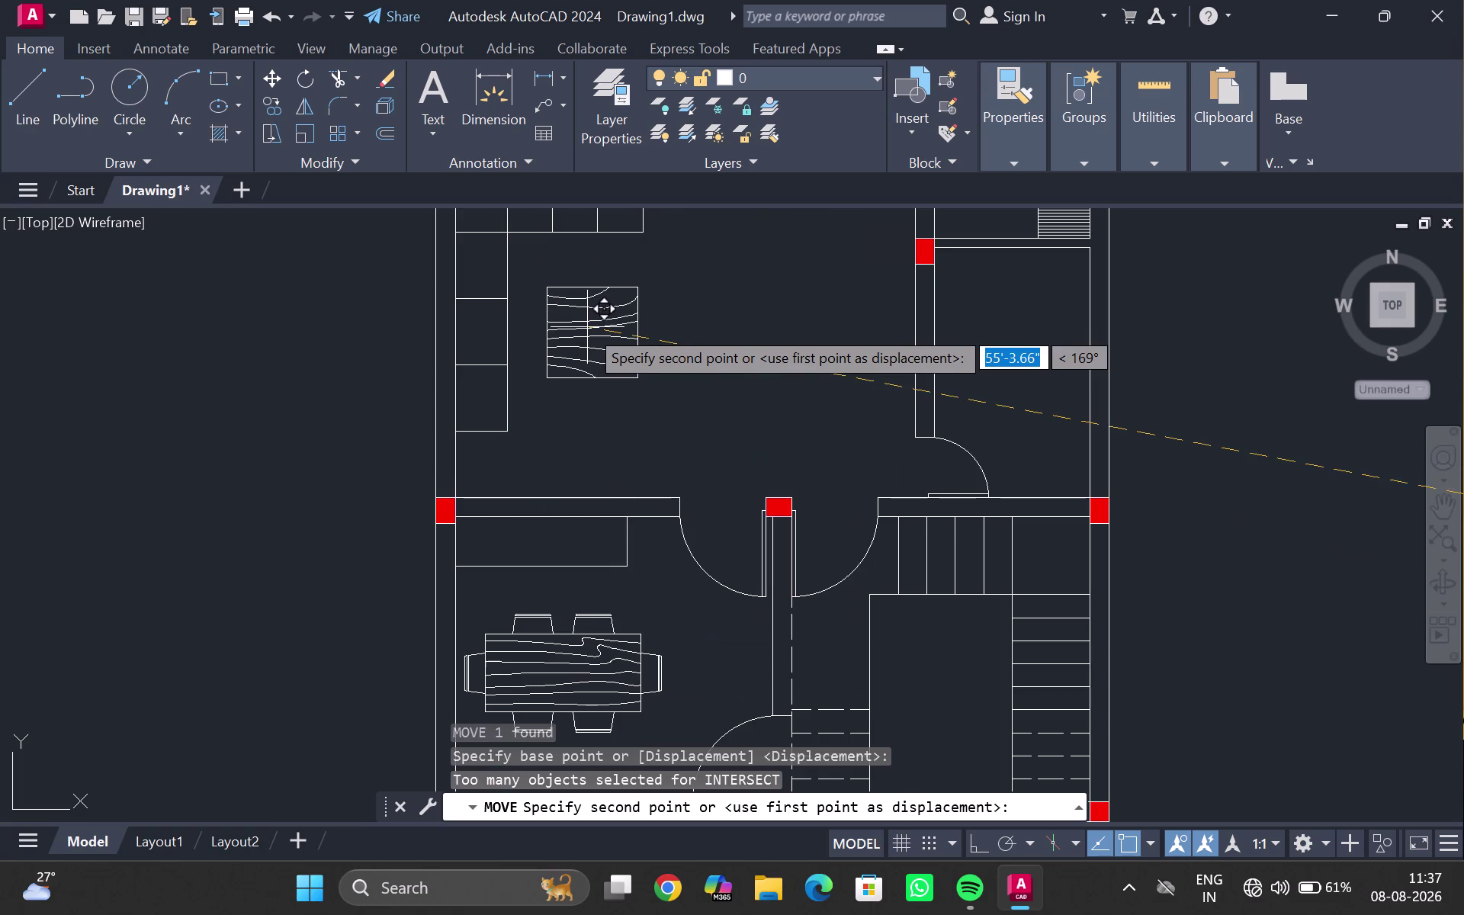
click(587, 327)
scroll(down, 3)
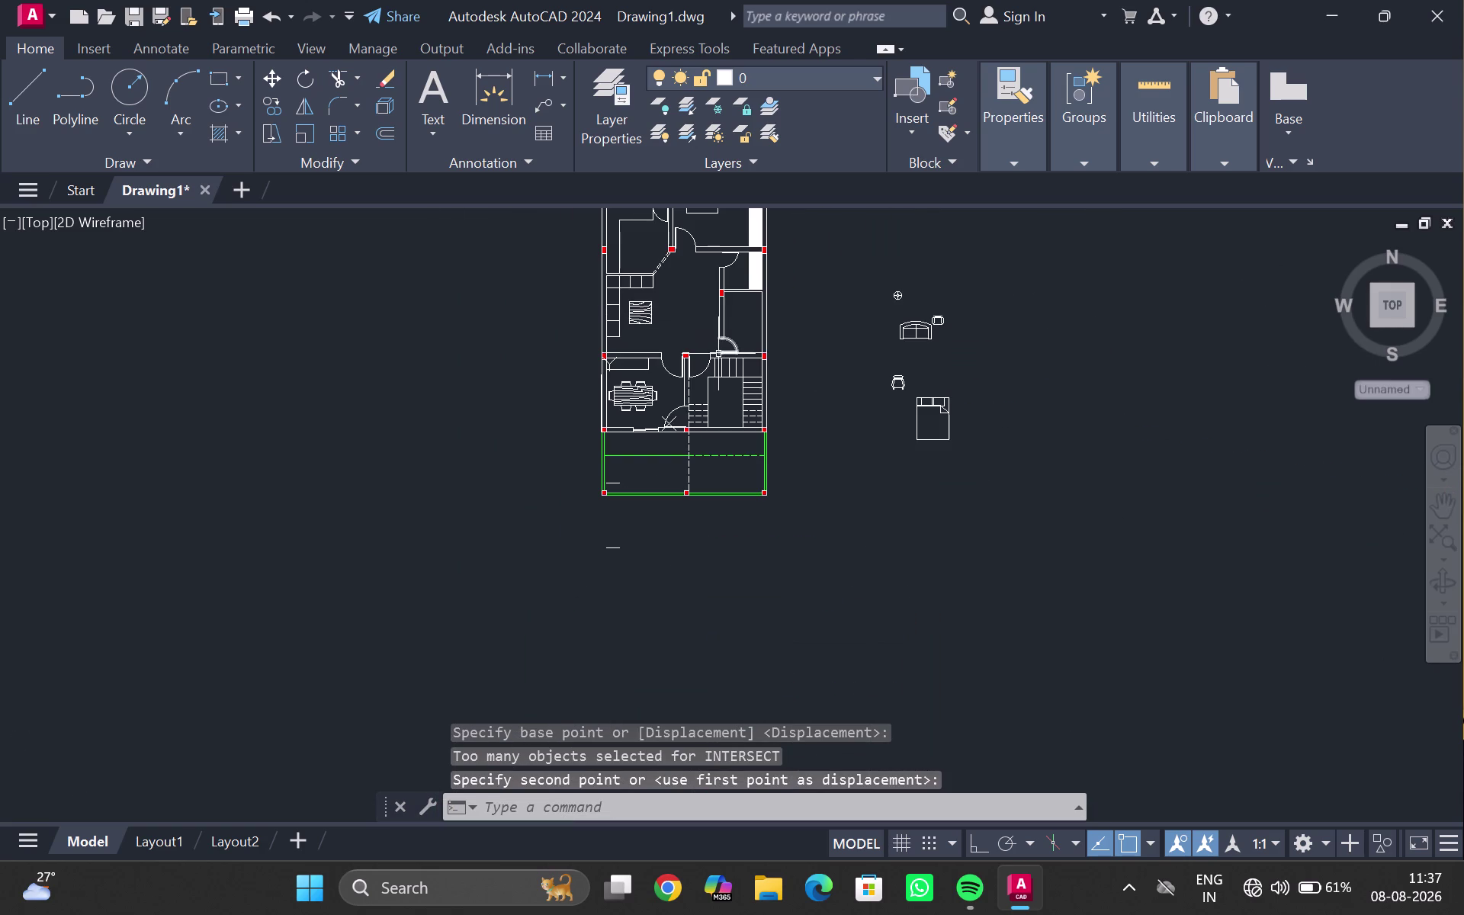
key(Escape)
Pan back over the plan and reopen the block library.
middle_drag(815, 336, 779, 458)
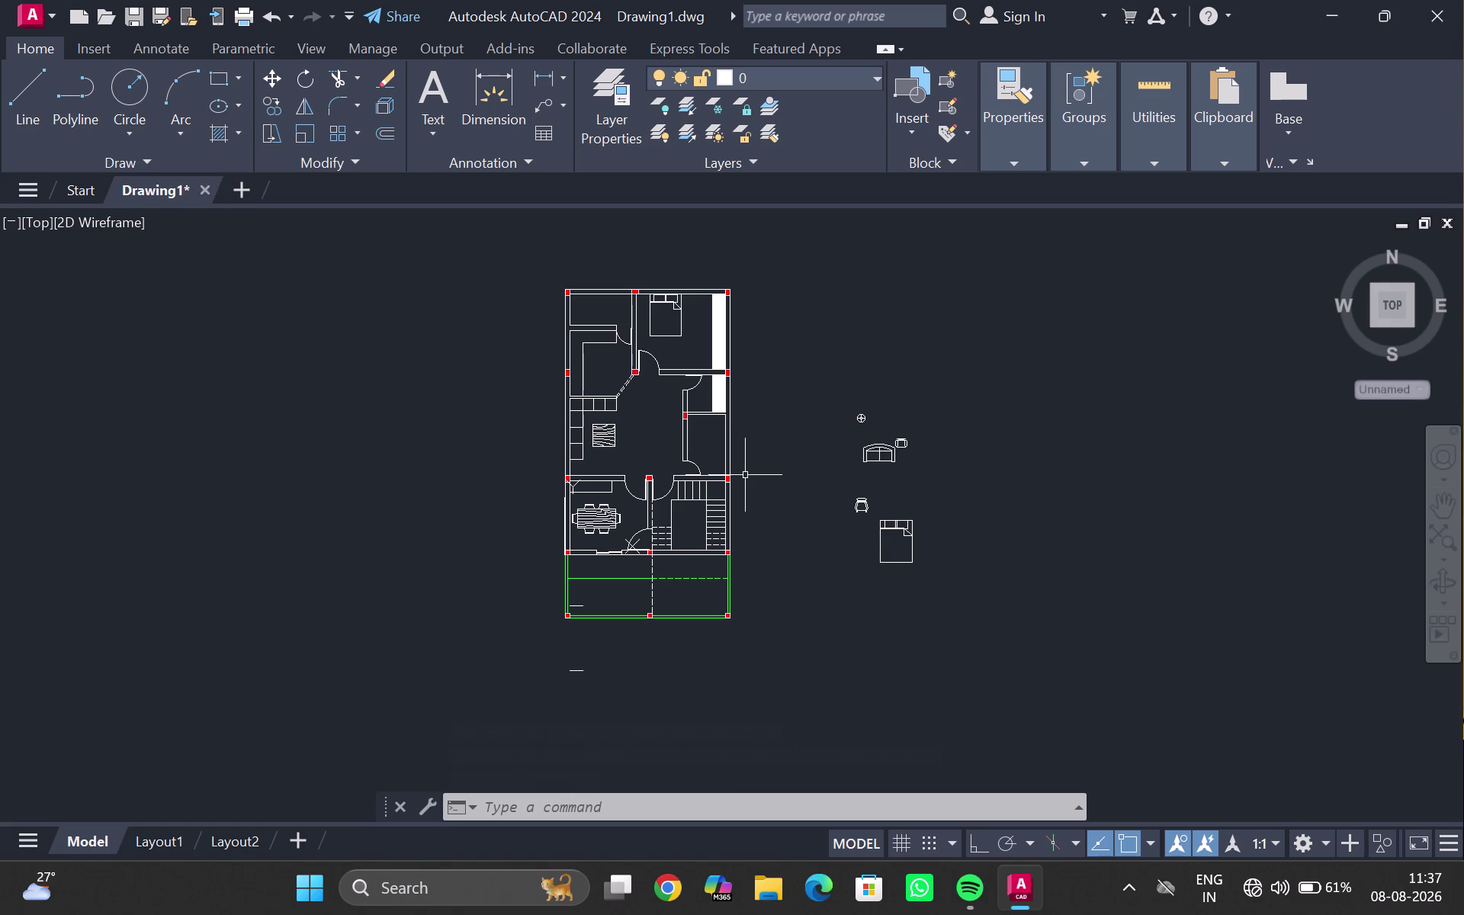
scroll(up, 3)
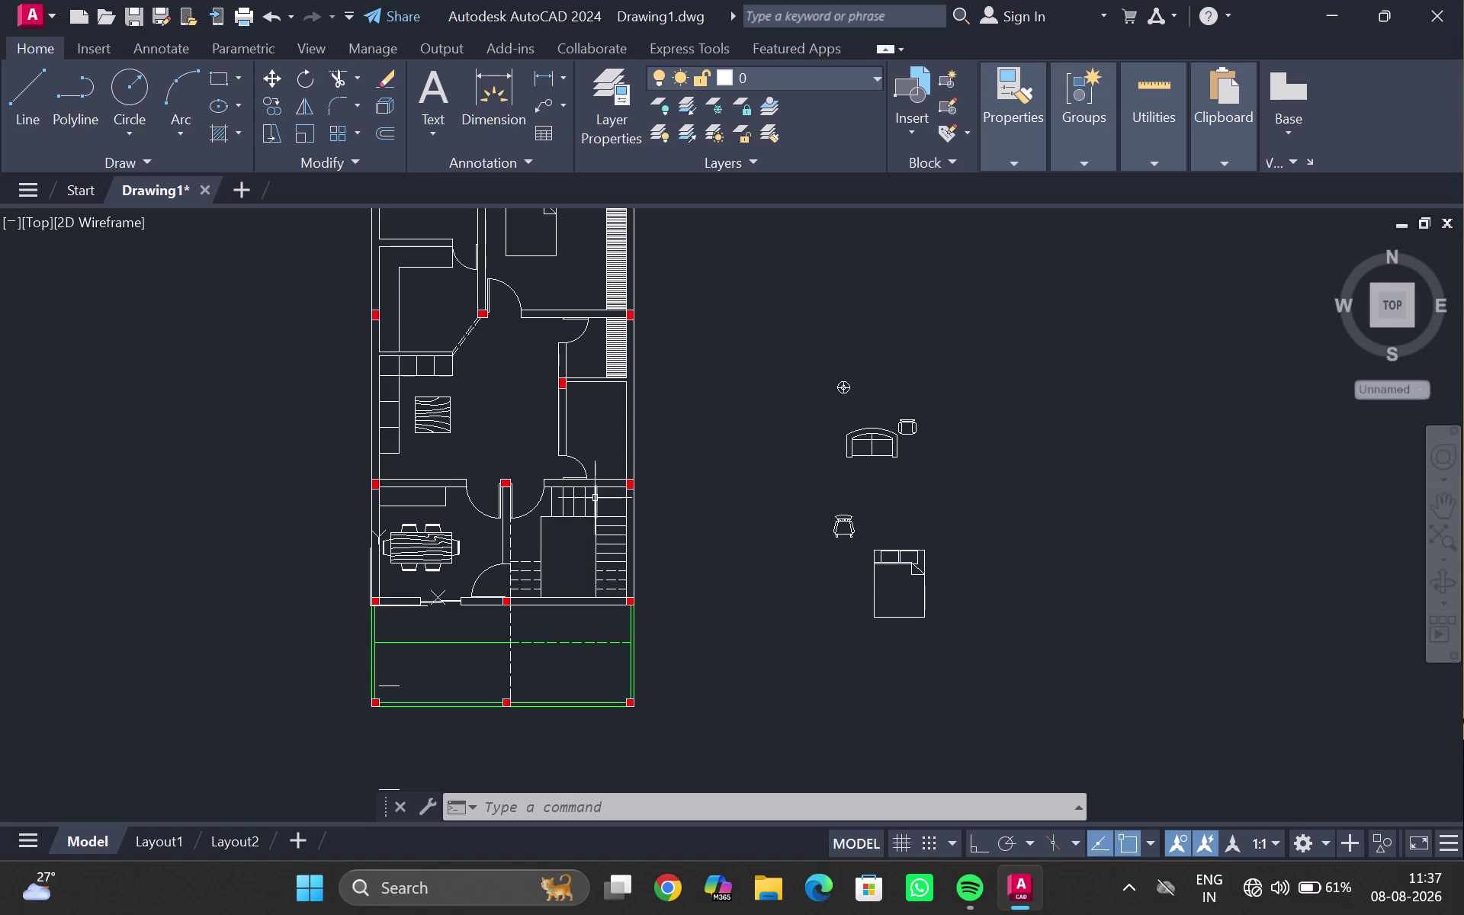
middle_click(517, 421)
scroll(down, 3)
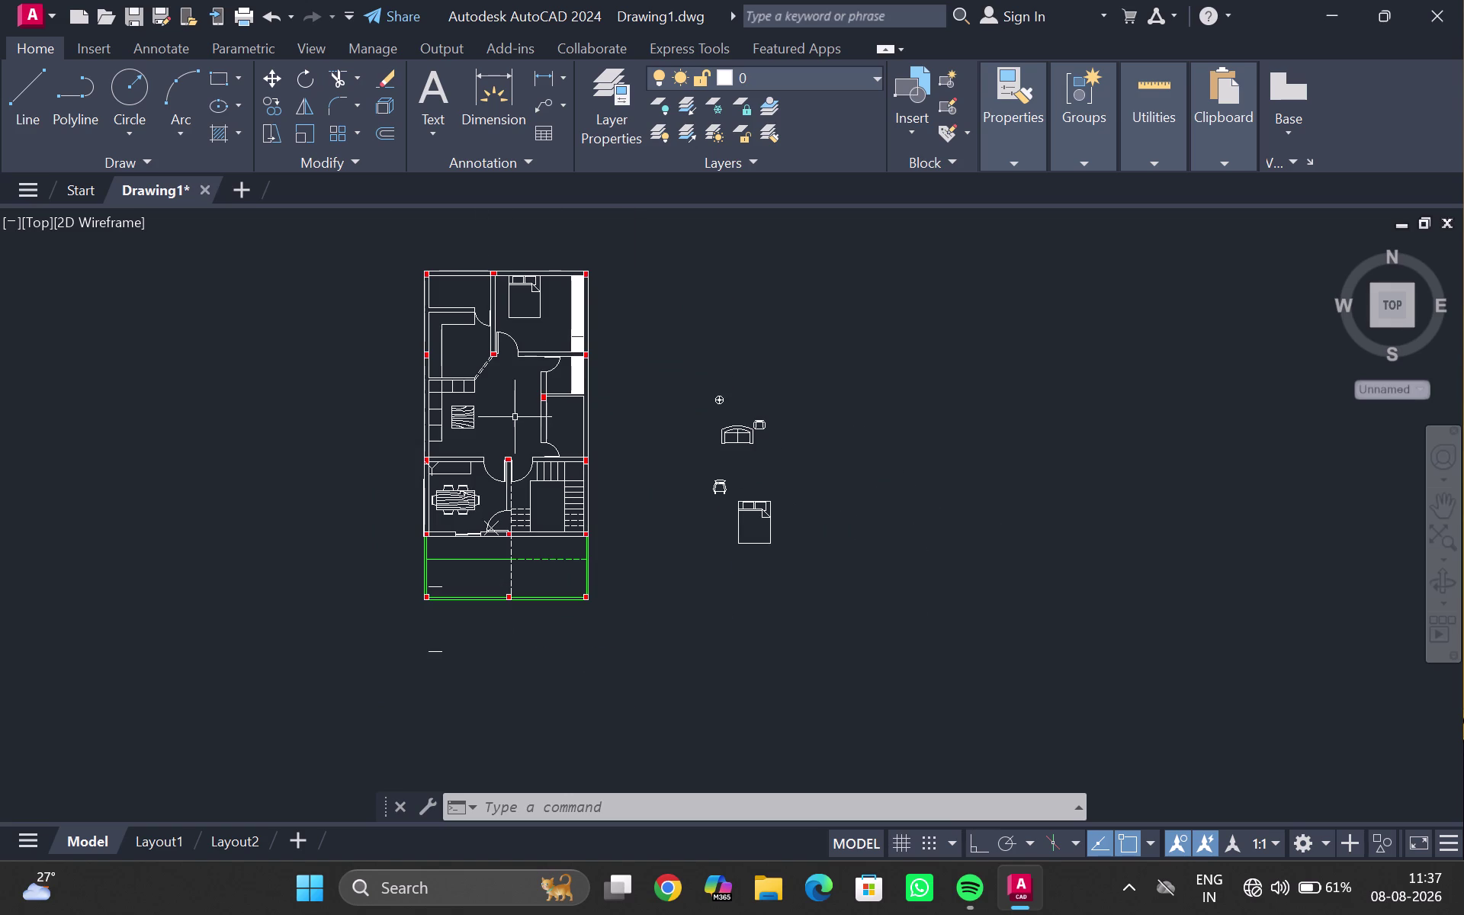
key(ctrl+2)
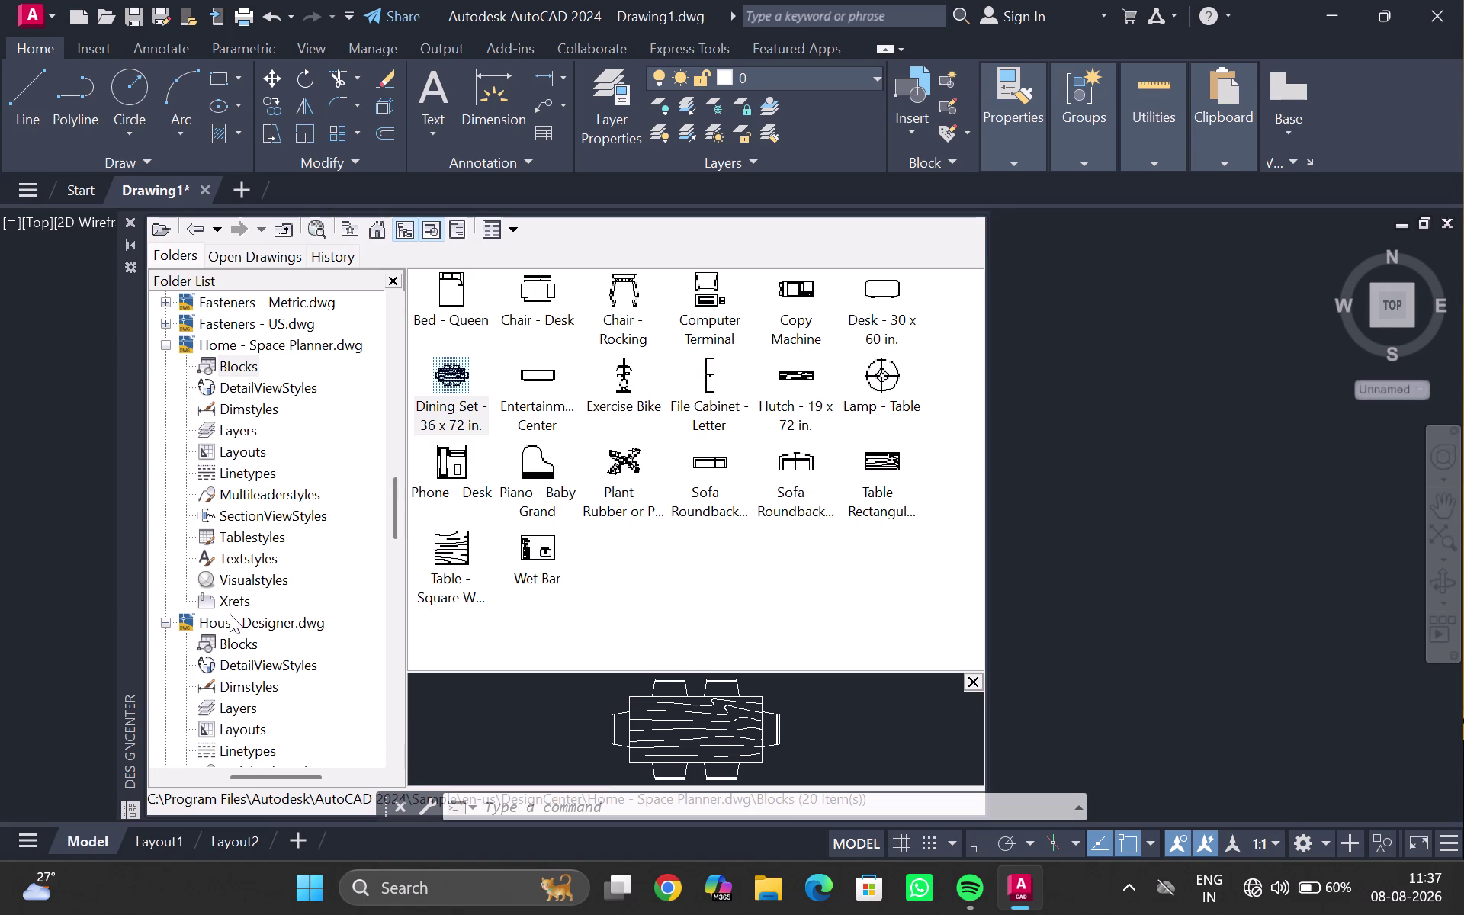
Insert the Toilet - front and Toilet - top blocks from House Designer.
double_click(221, 637)
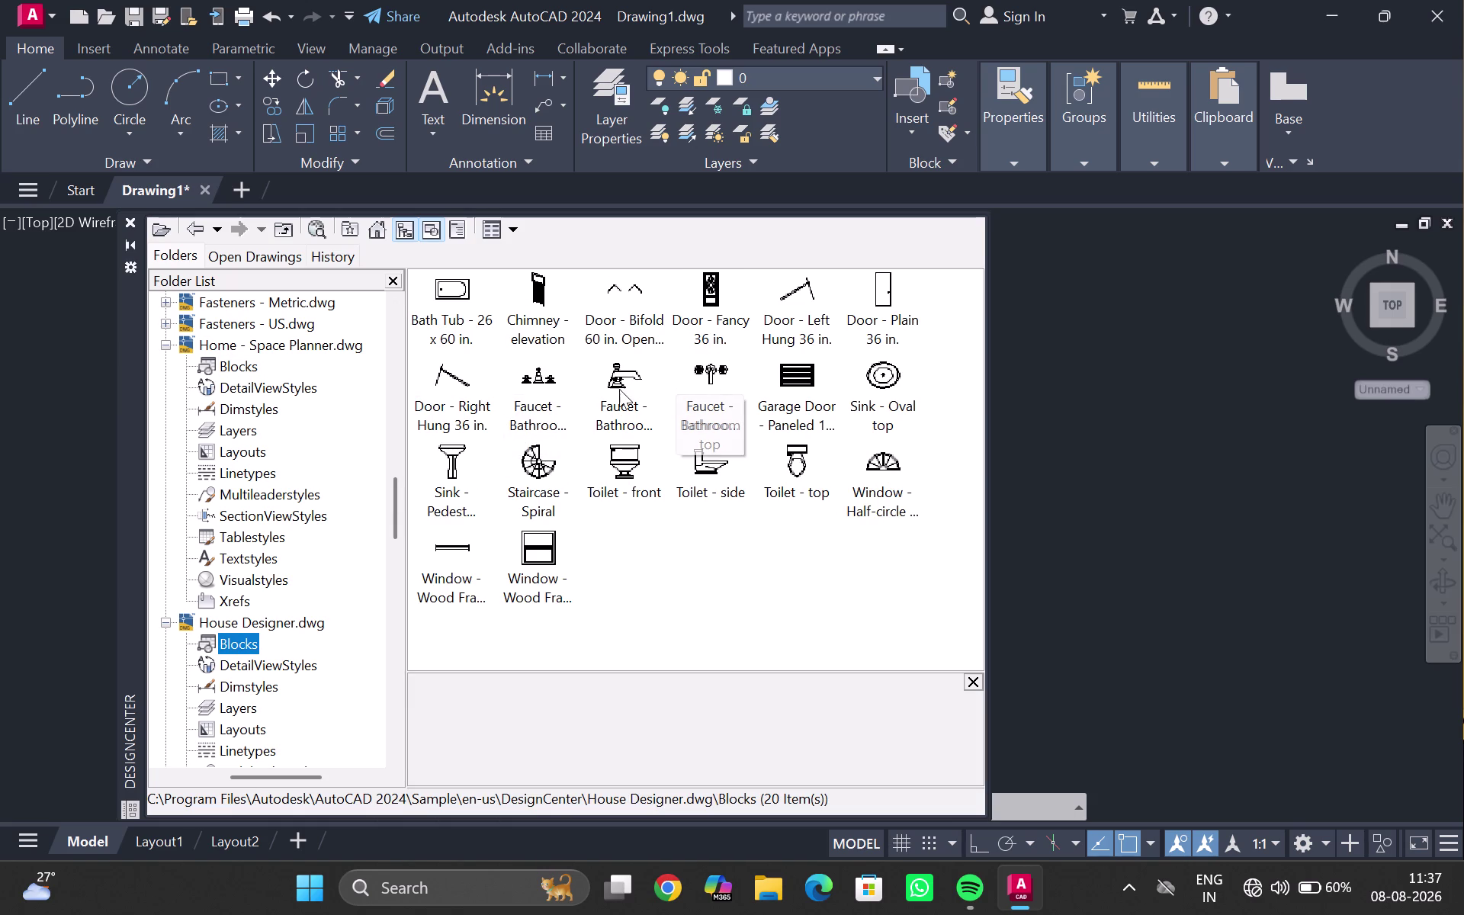
drag(625, 460, 1023, 471)
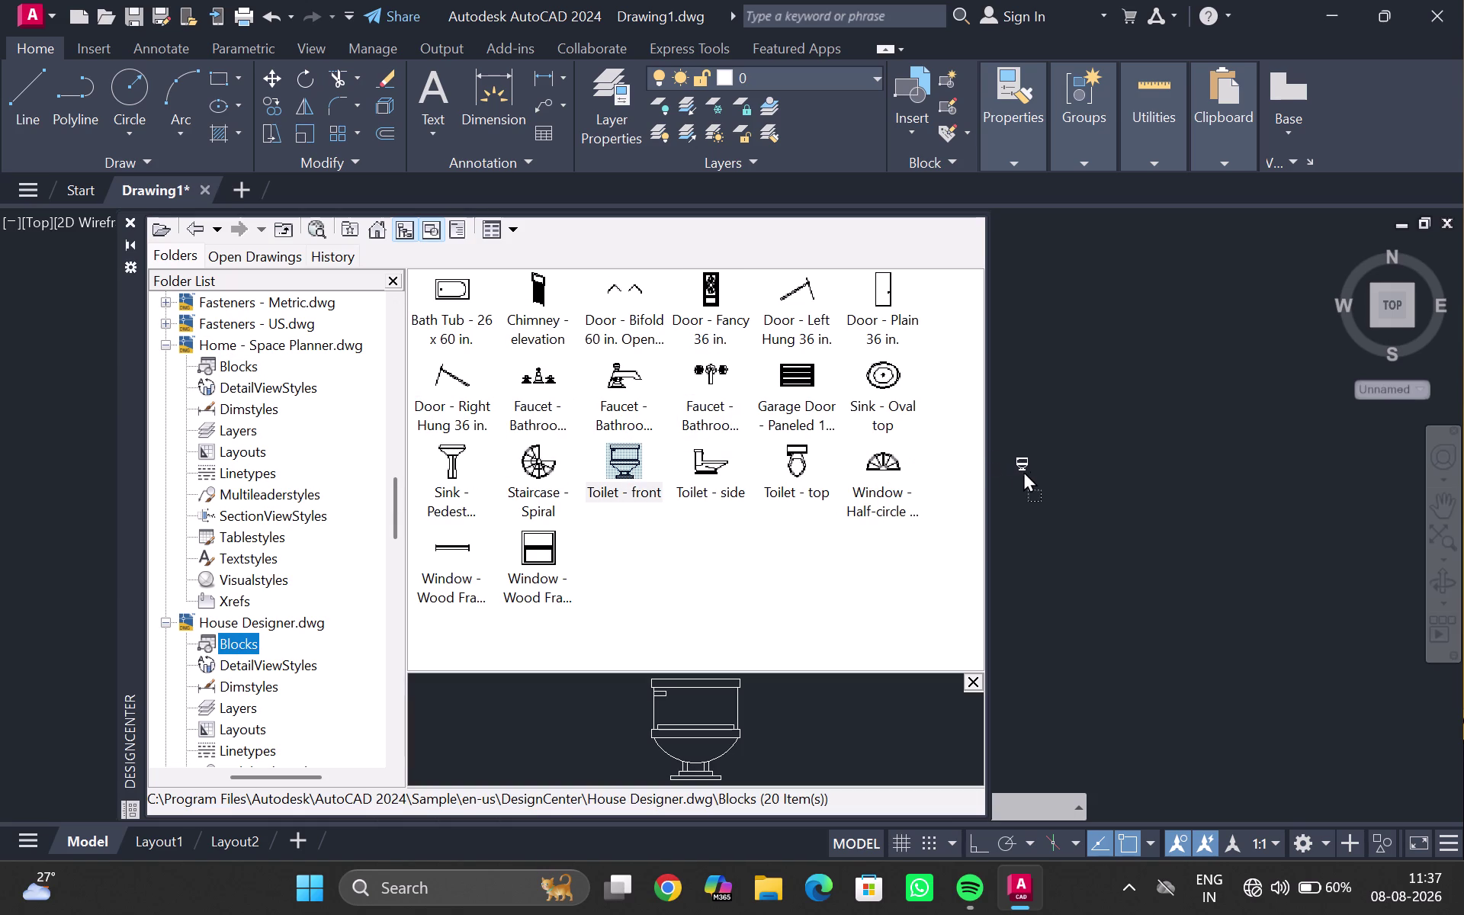
drag(1023, 471, 1049, 473)
drag(791, 474, 1022, 399)
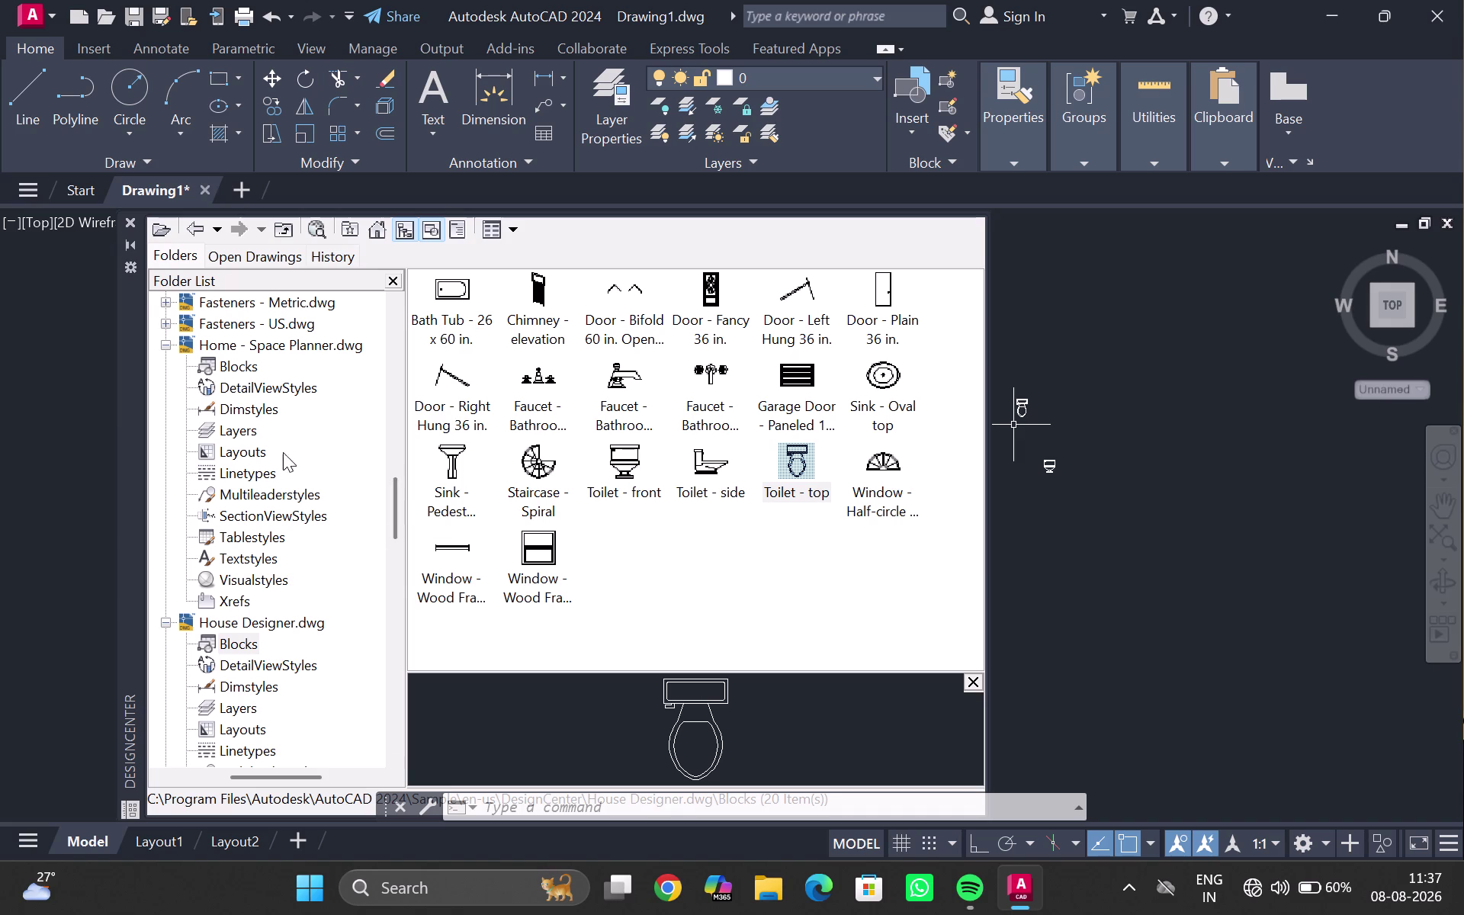
Browse the Kitchen blocks, then close the block library.
scroll(up, 3)
scroll(up, 3)
scroll(down, 3)
scroll(down, 3)
scroll(down, 3)
scroll(down, 3)
scroll(down, 3)
scroll(down, 3)
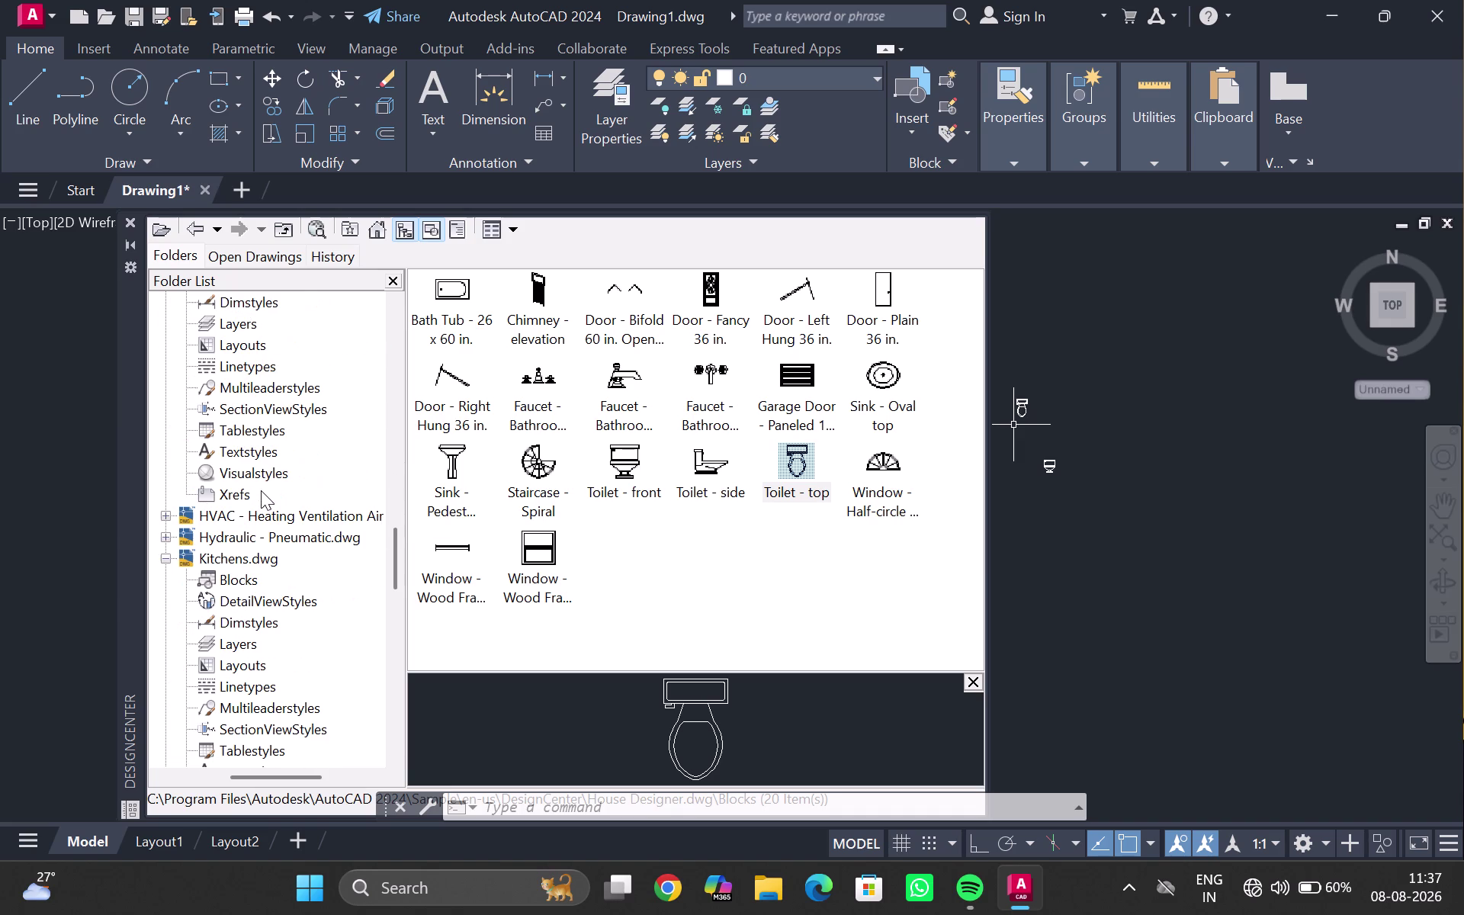
double_click(224, 577)
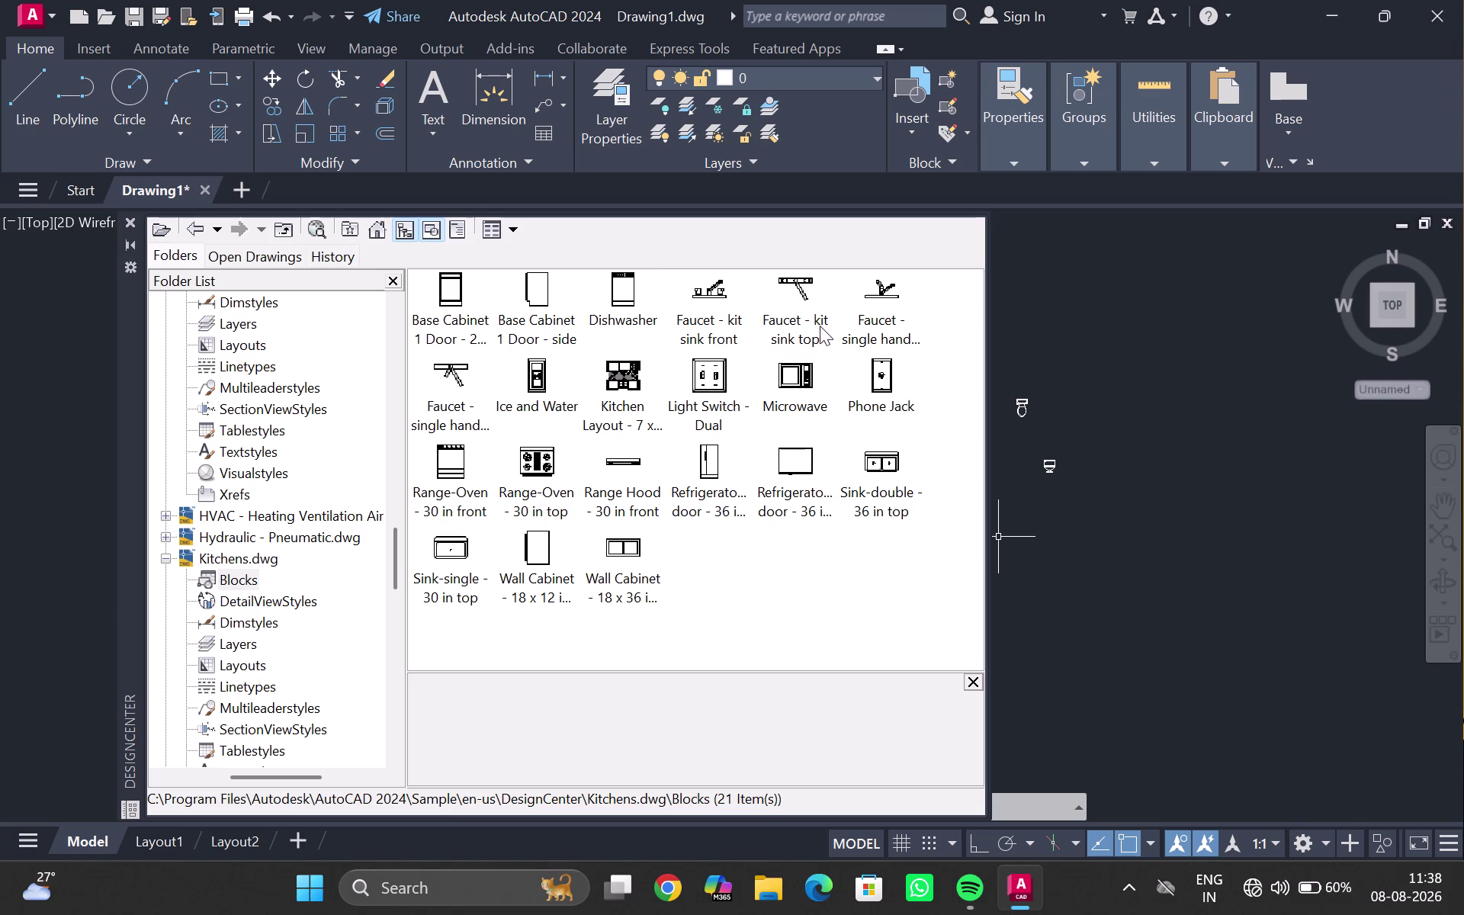
key(Escape)
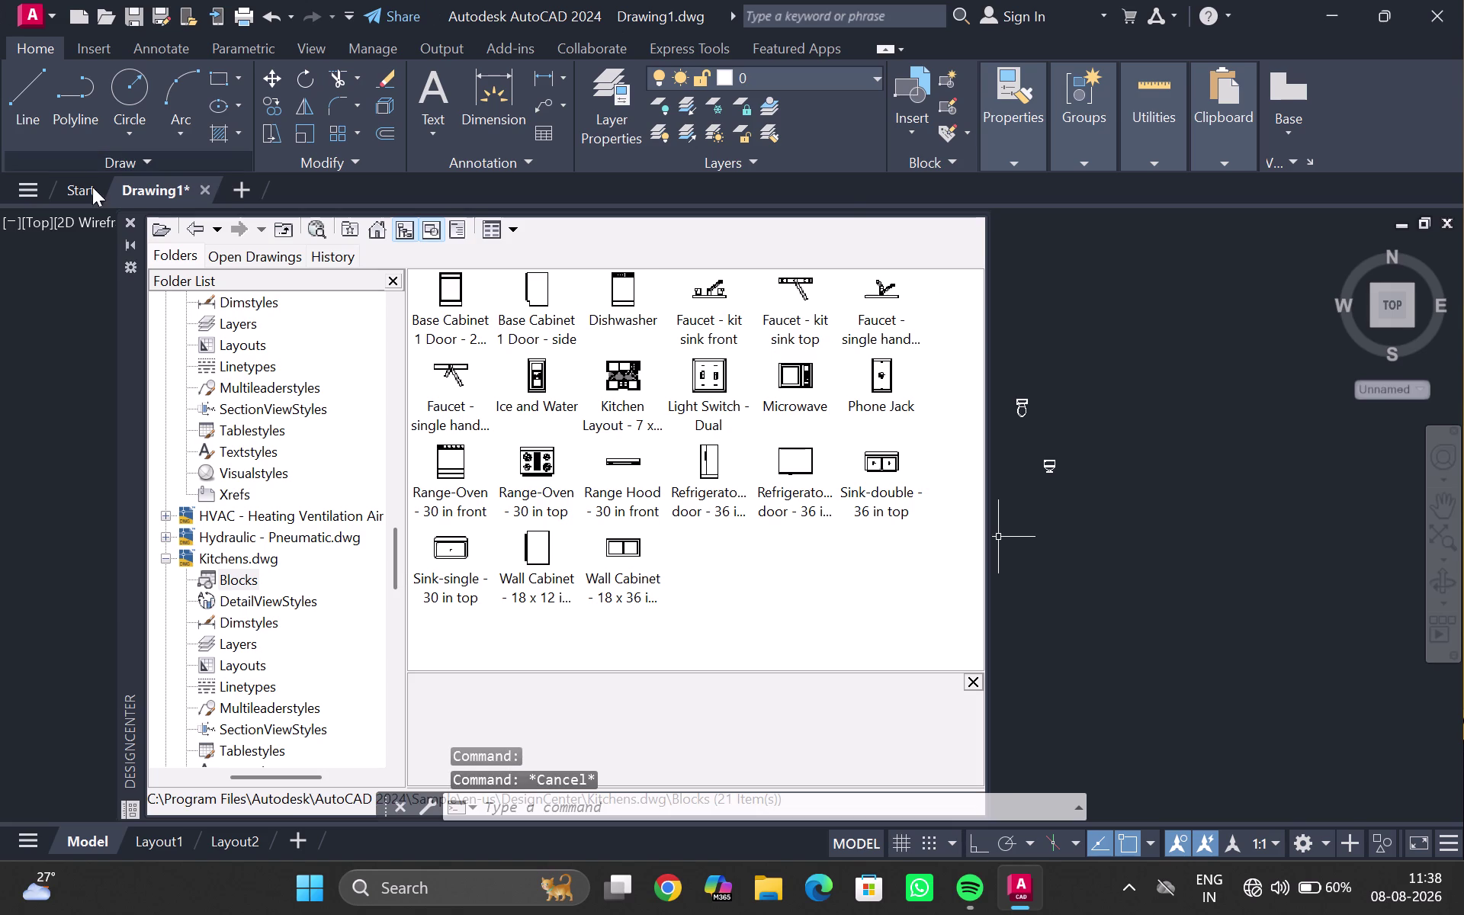
click(122, 225)
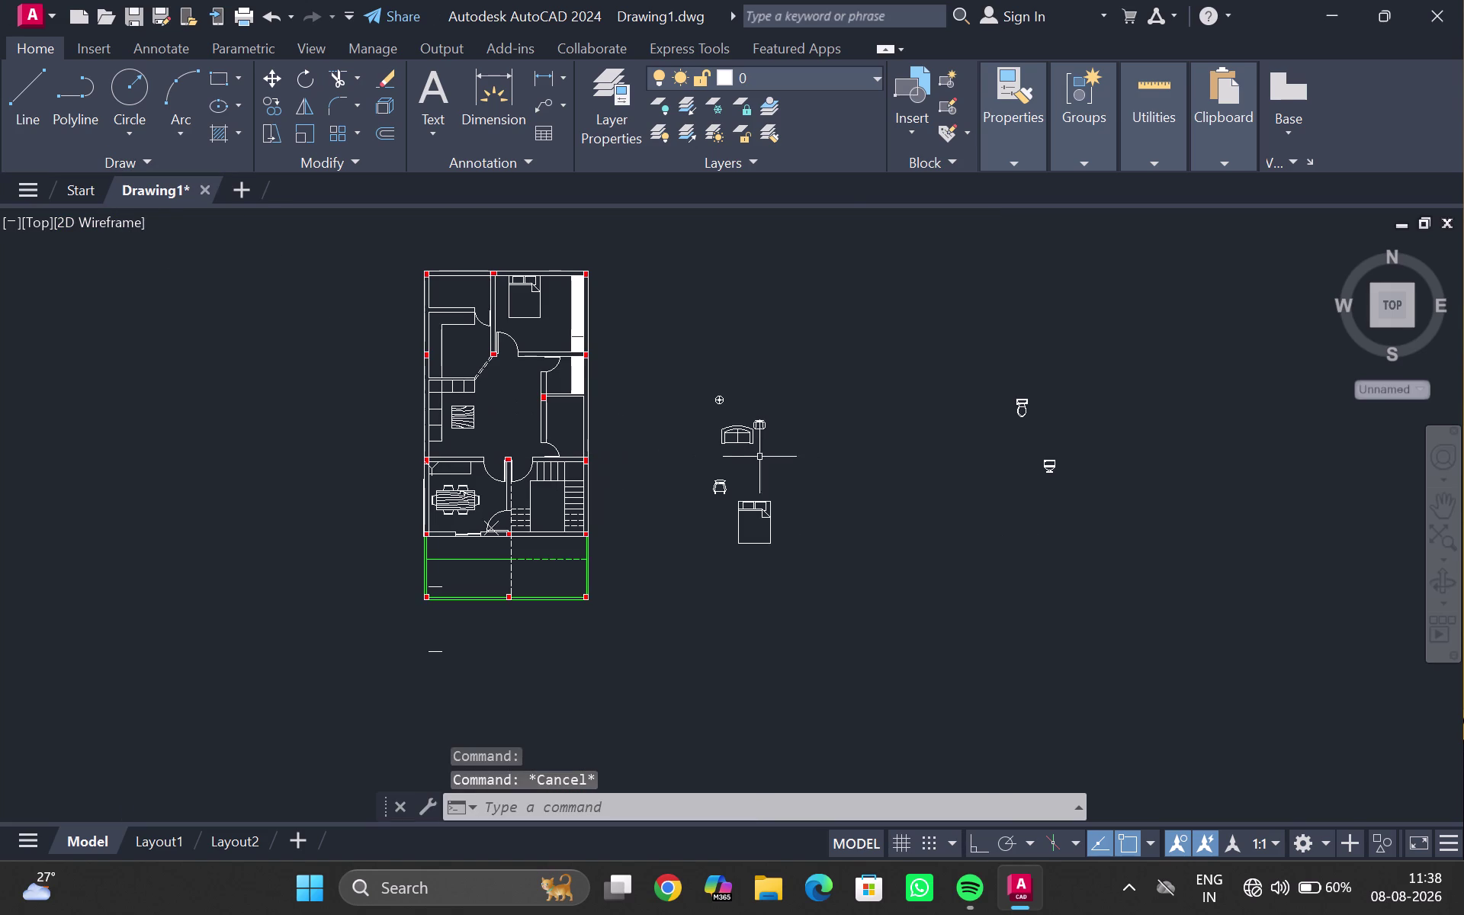
Rotate the upper toilet symbol a quarter turn with ortho on.
click(1022, 403)
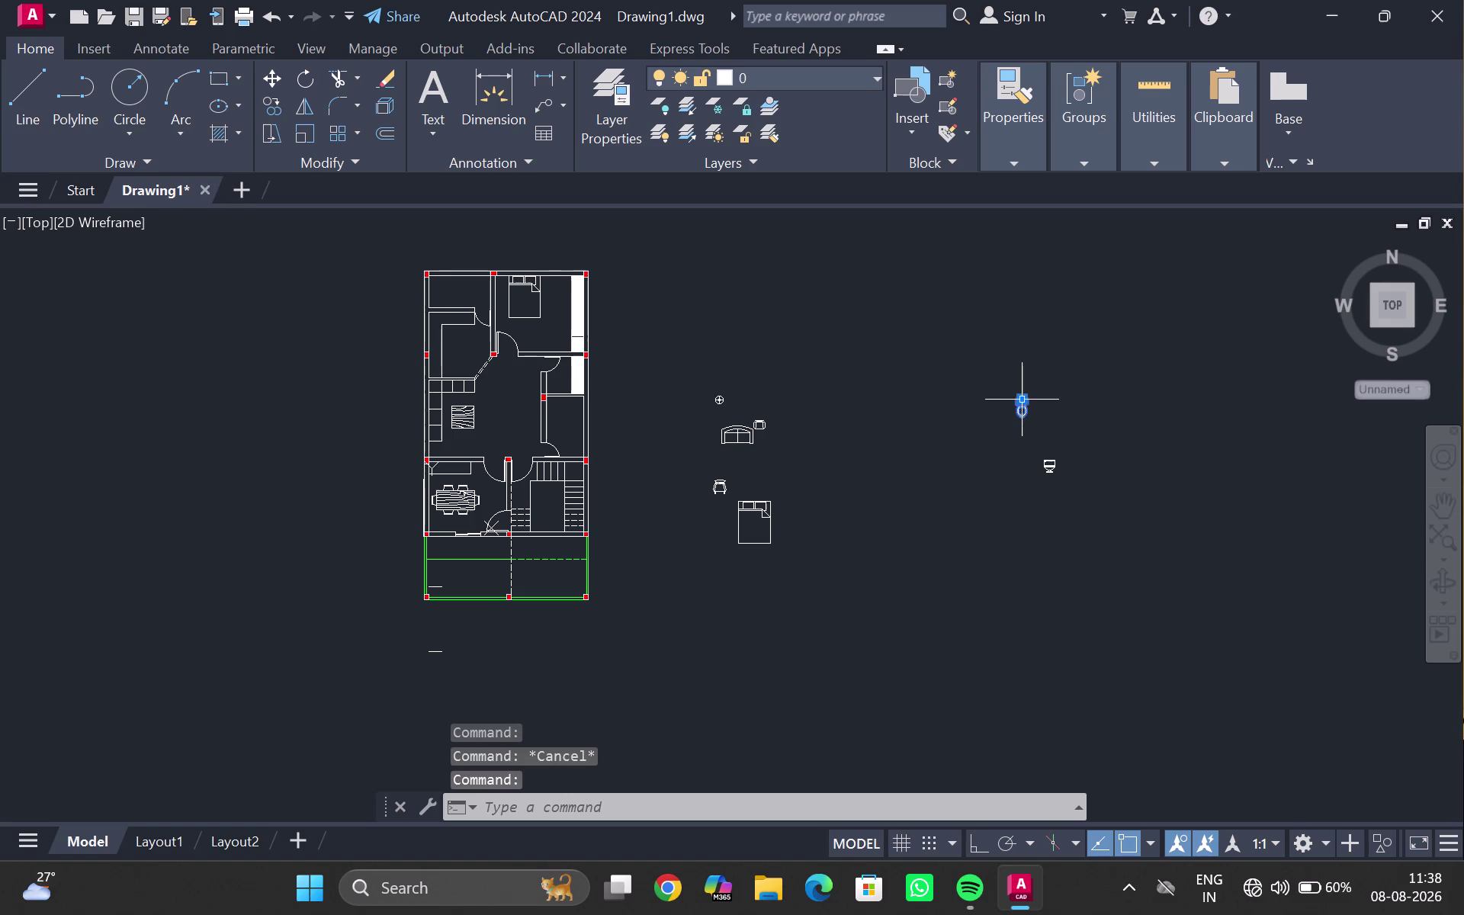
key(r)
key(o)
key(Return)
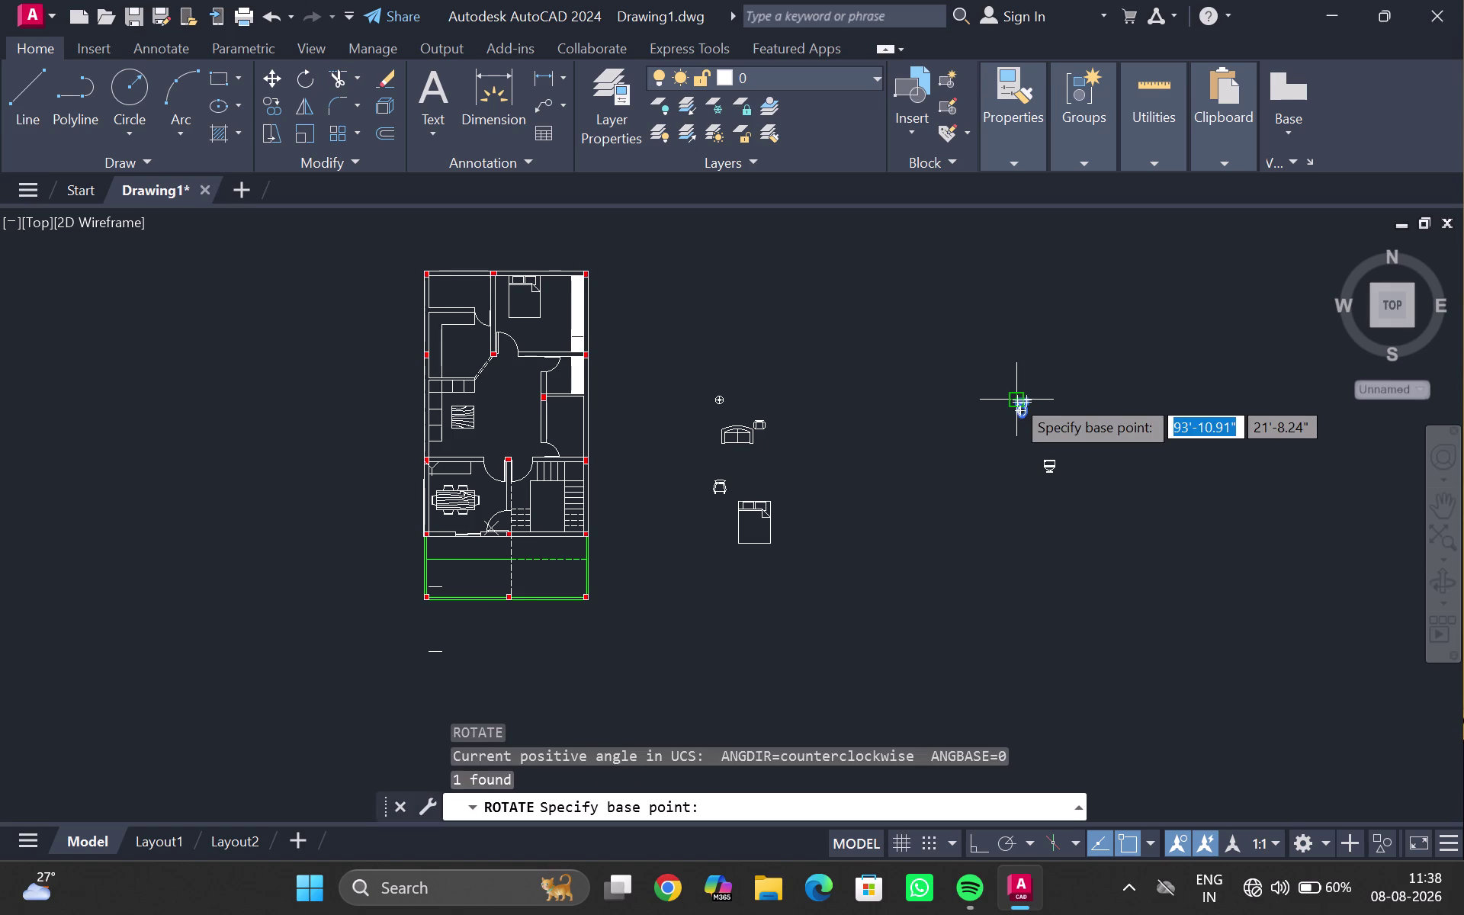
click(1017, 399)
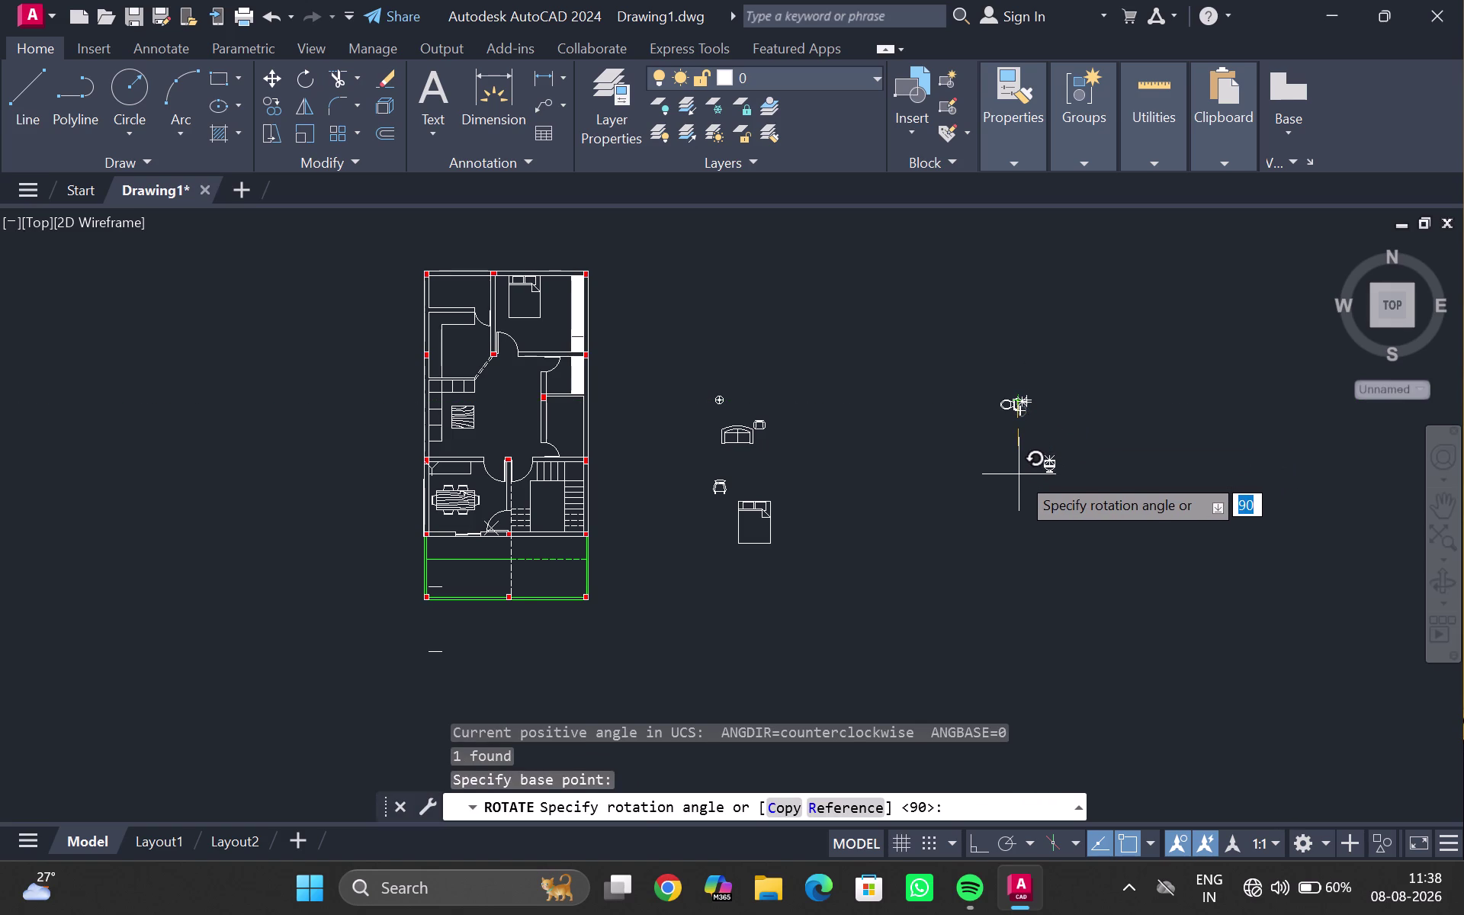
key(ctrl+F8)
click(1018, 474)
scroll(up, 3)
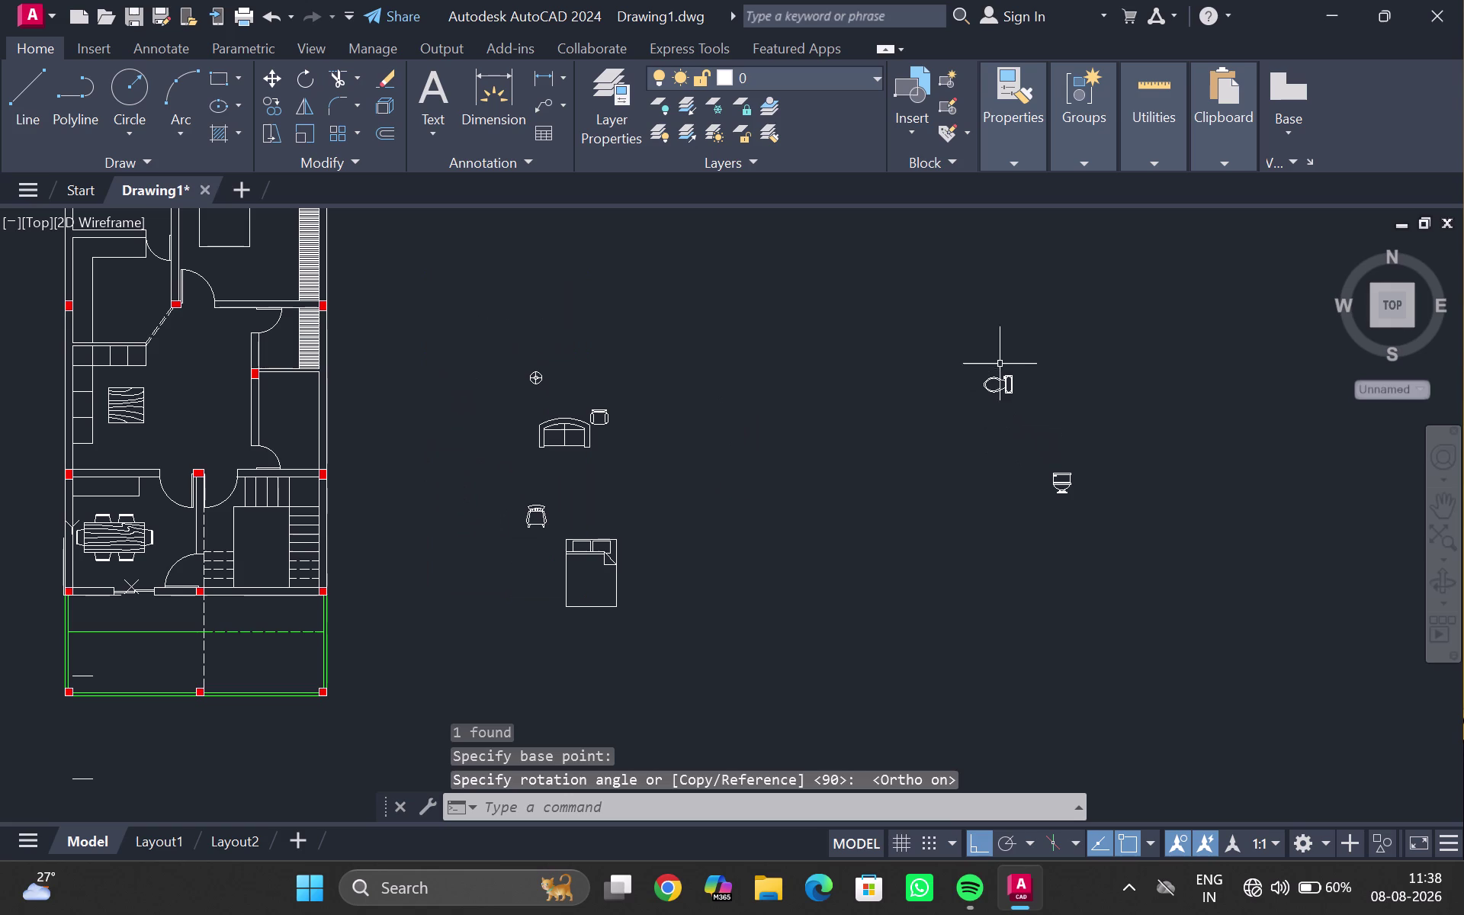
Move the toilet from its back edge to the bathroom wall.
click(997, 380)
key(m)
key(Return)
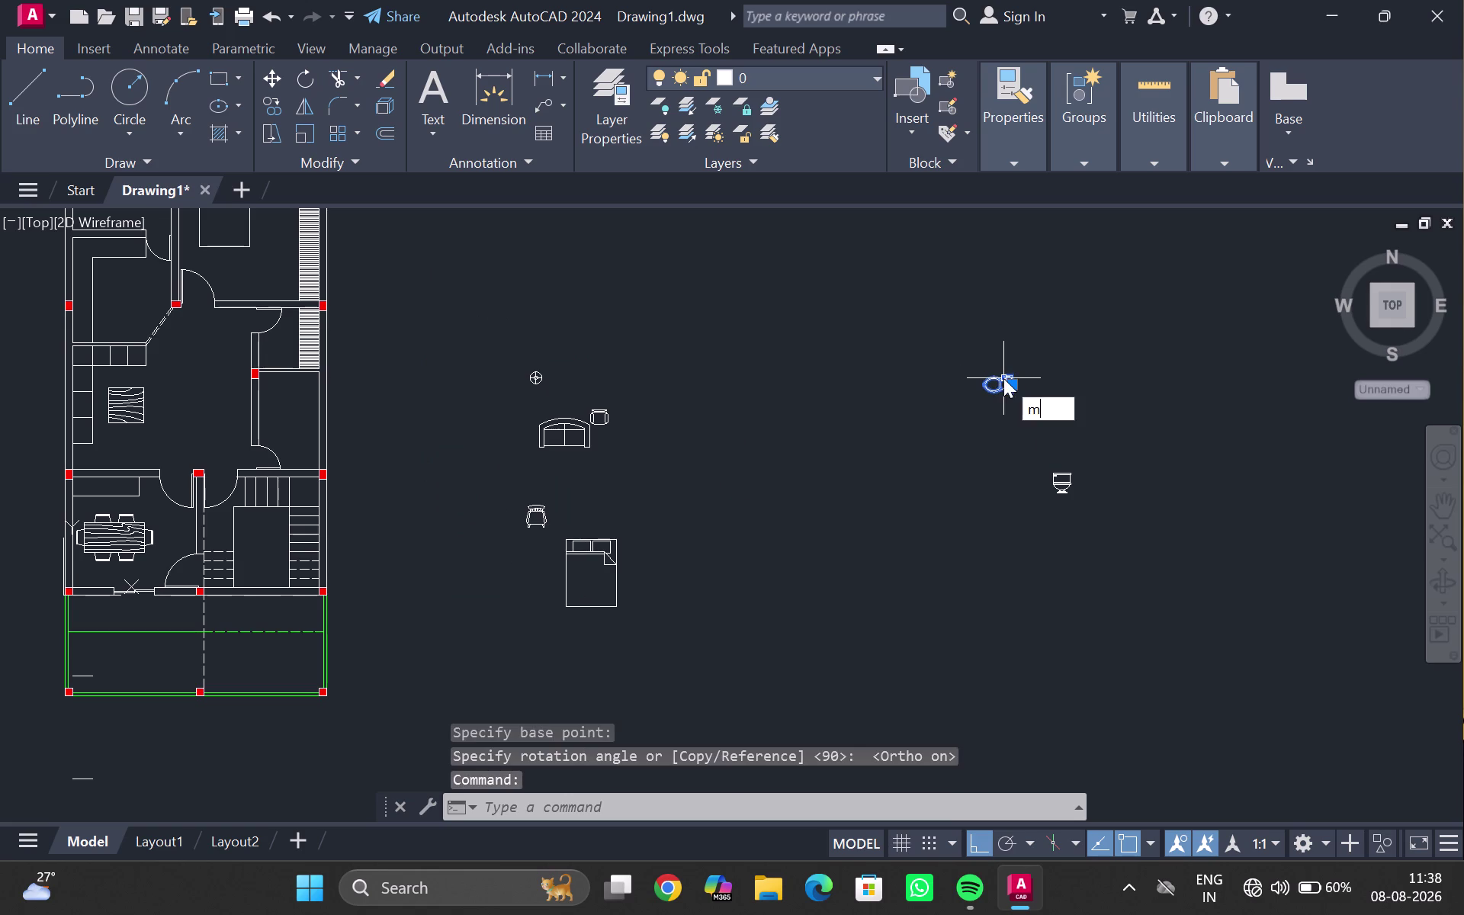
middle_click(1034, 389)
scroll(up, 3)
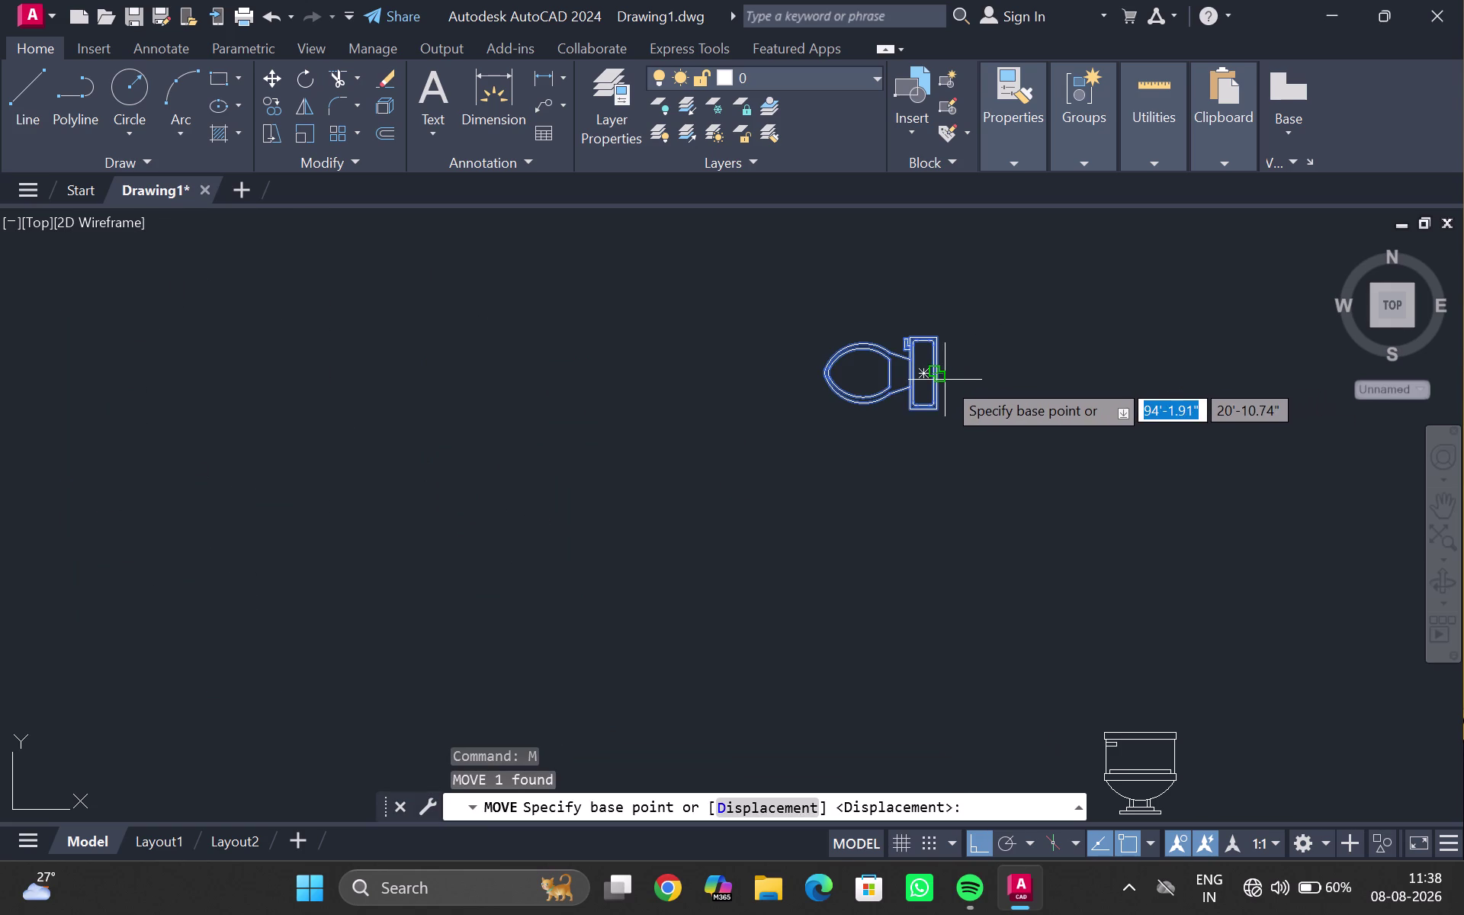
click(934, 373)
scroll(down, 3)
middle_drag(0, 575, 894, 572)
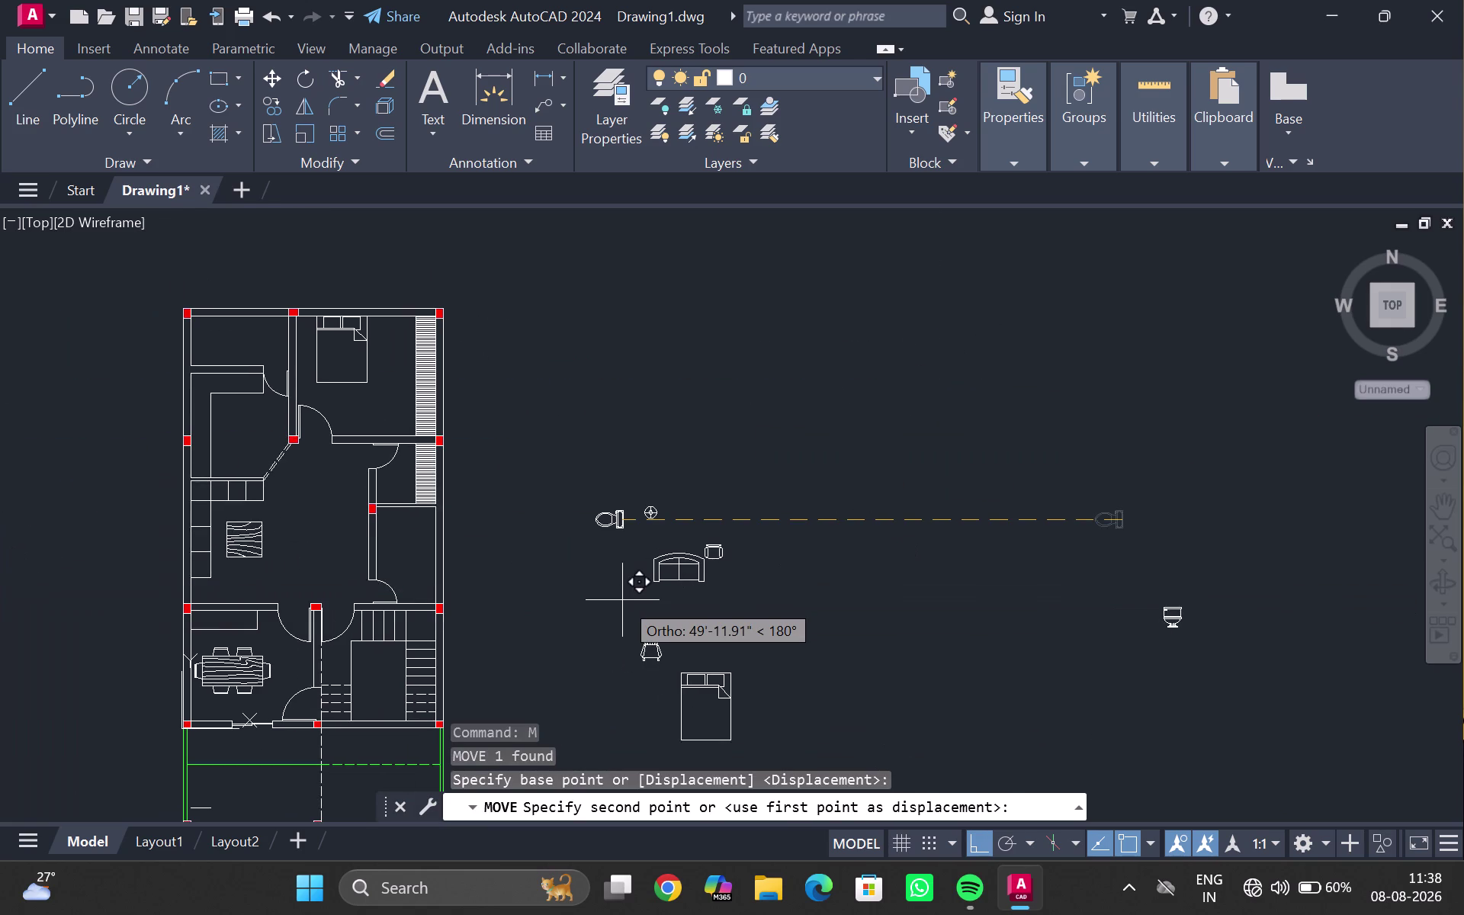
key(ctrl+F8)
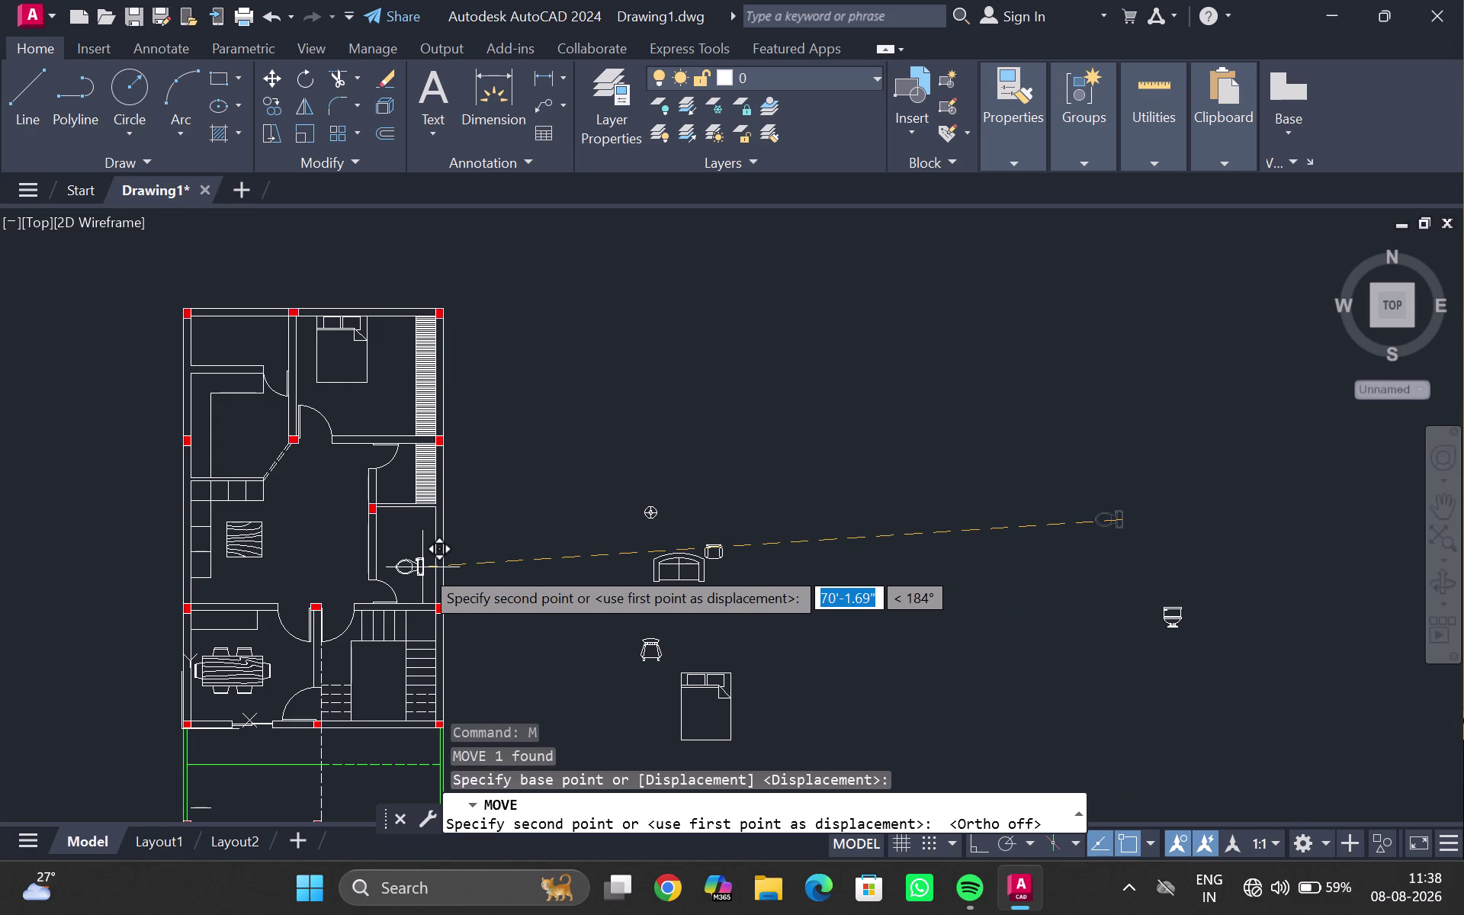
scroll(up, 3)
scroll(up, 3)
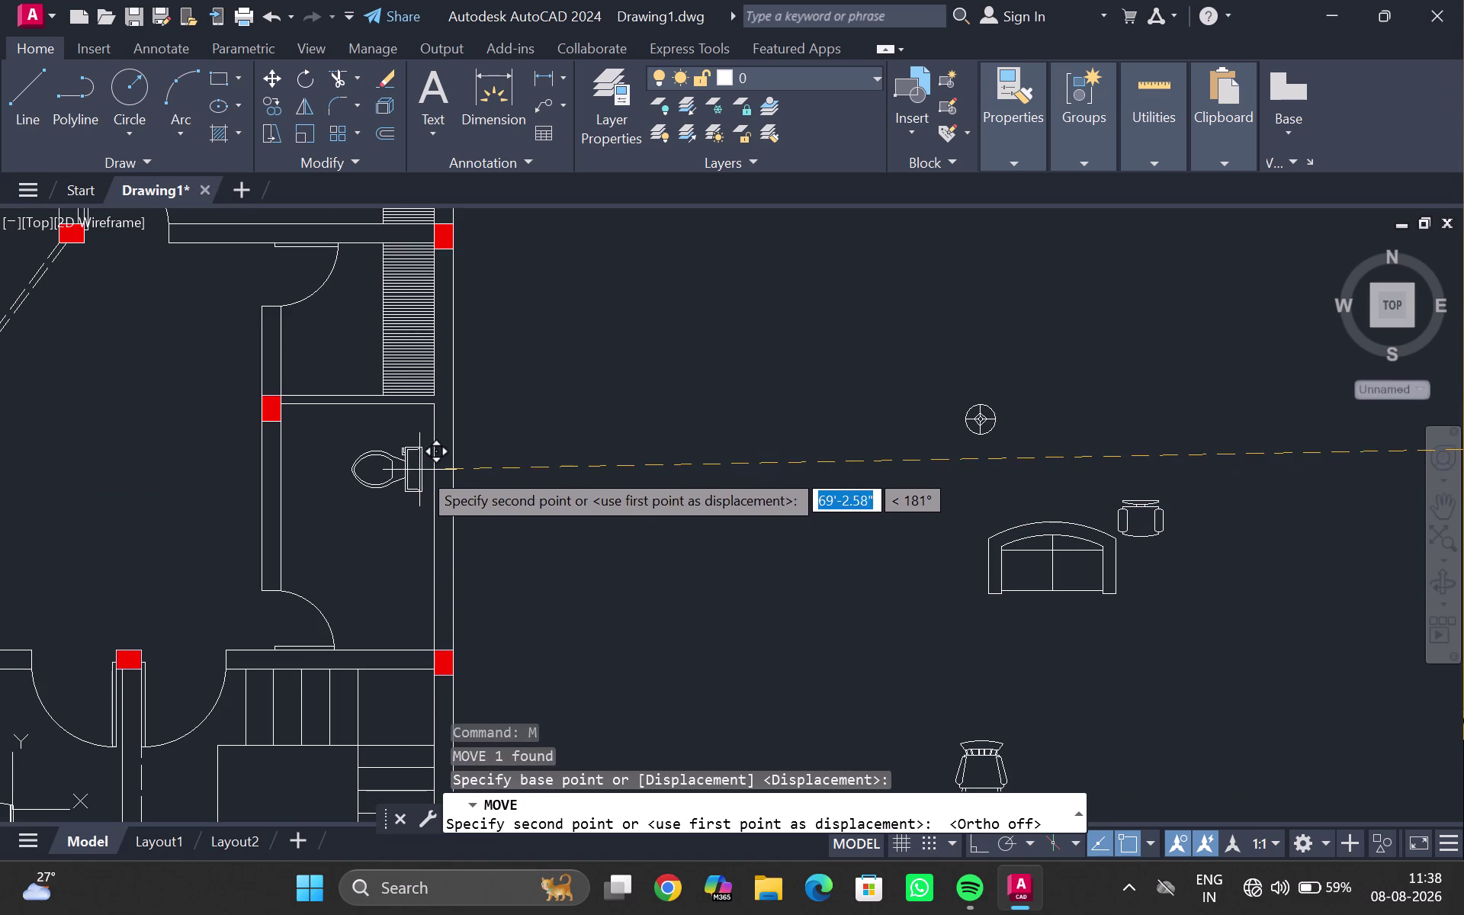
scroll(up, 3)
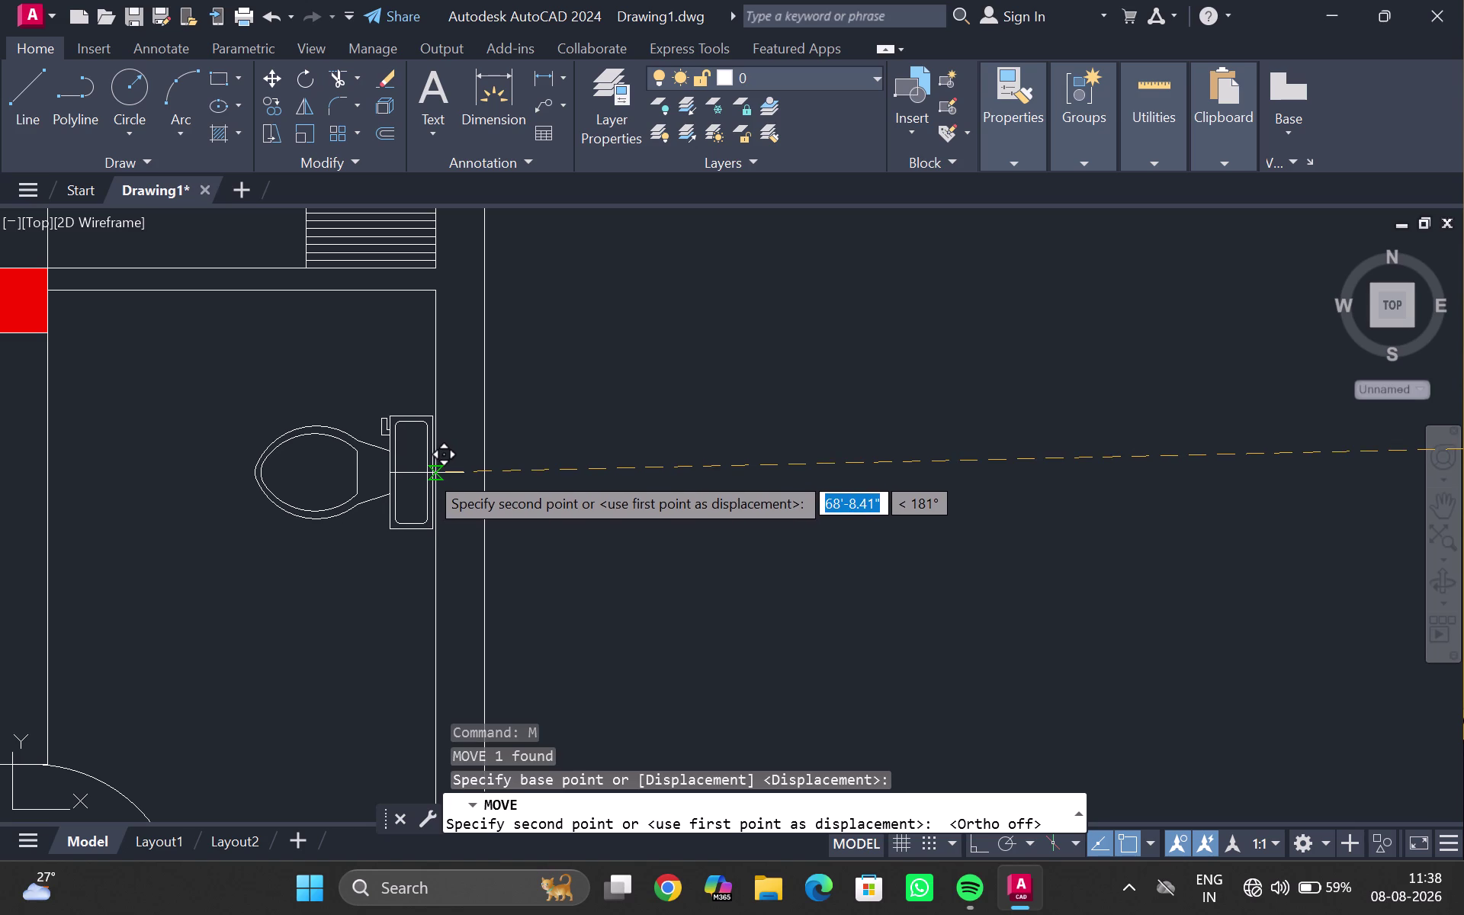
click(427, 473)
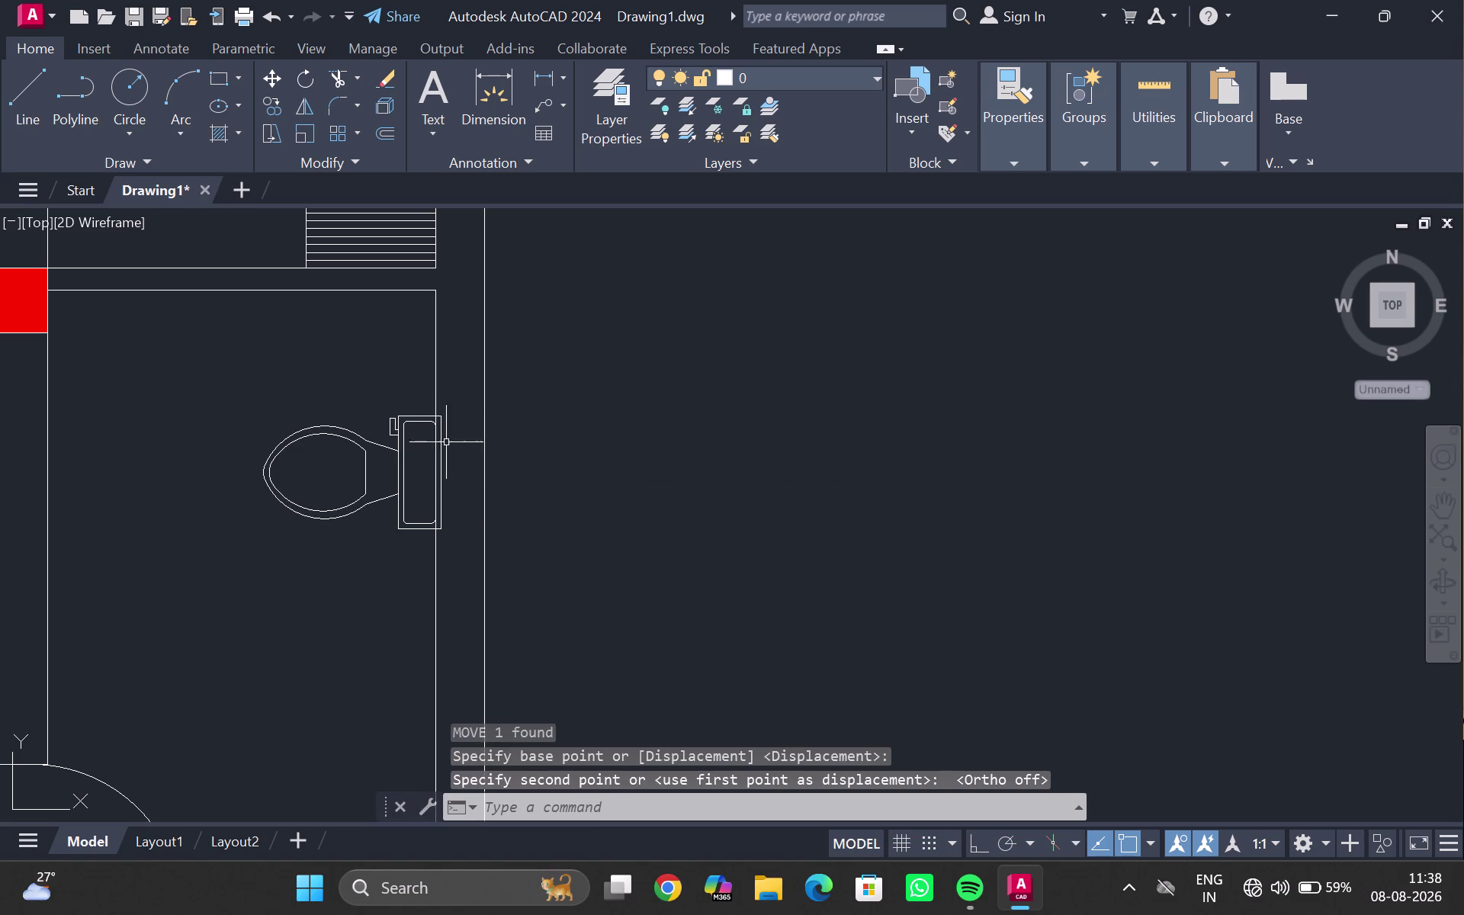
Shift the toilet so its tank sits flush against the wall.
click(443, 431)
key(m)
key(Return)
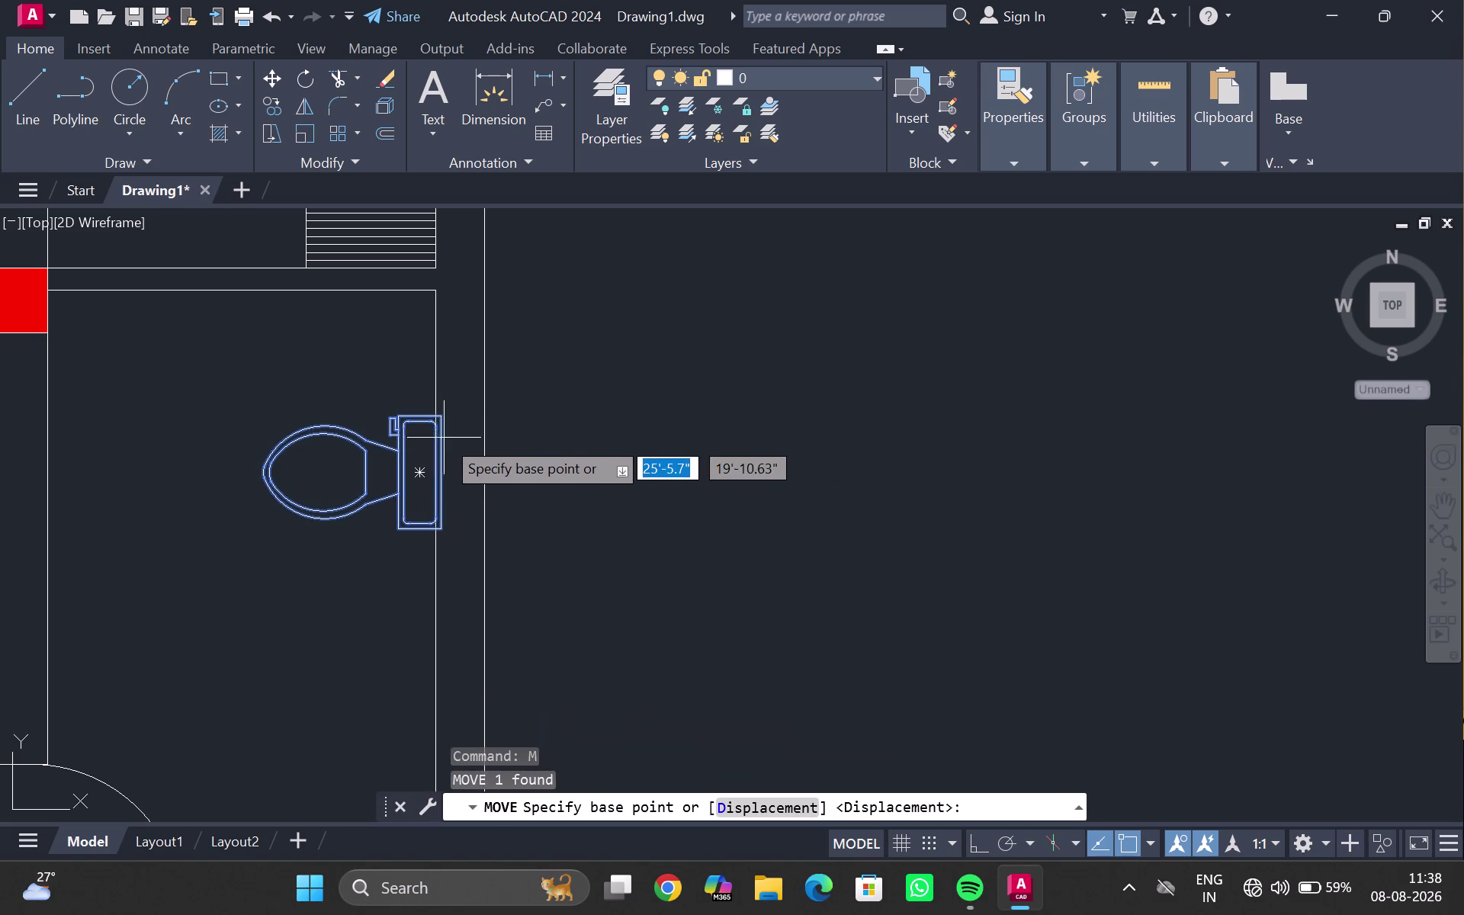
scroll(up, 3)
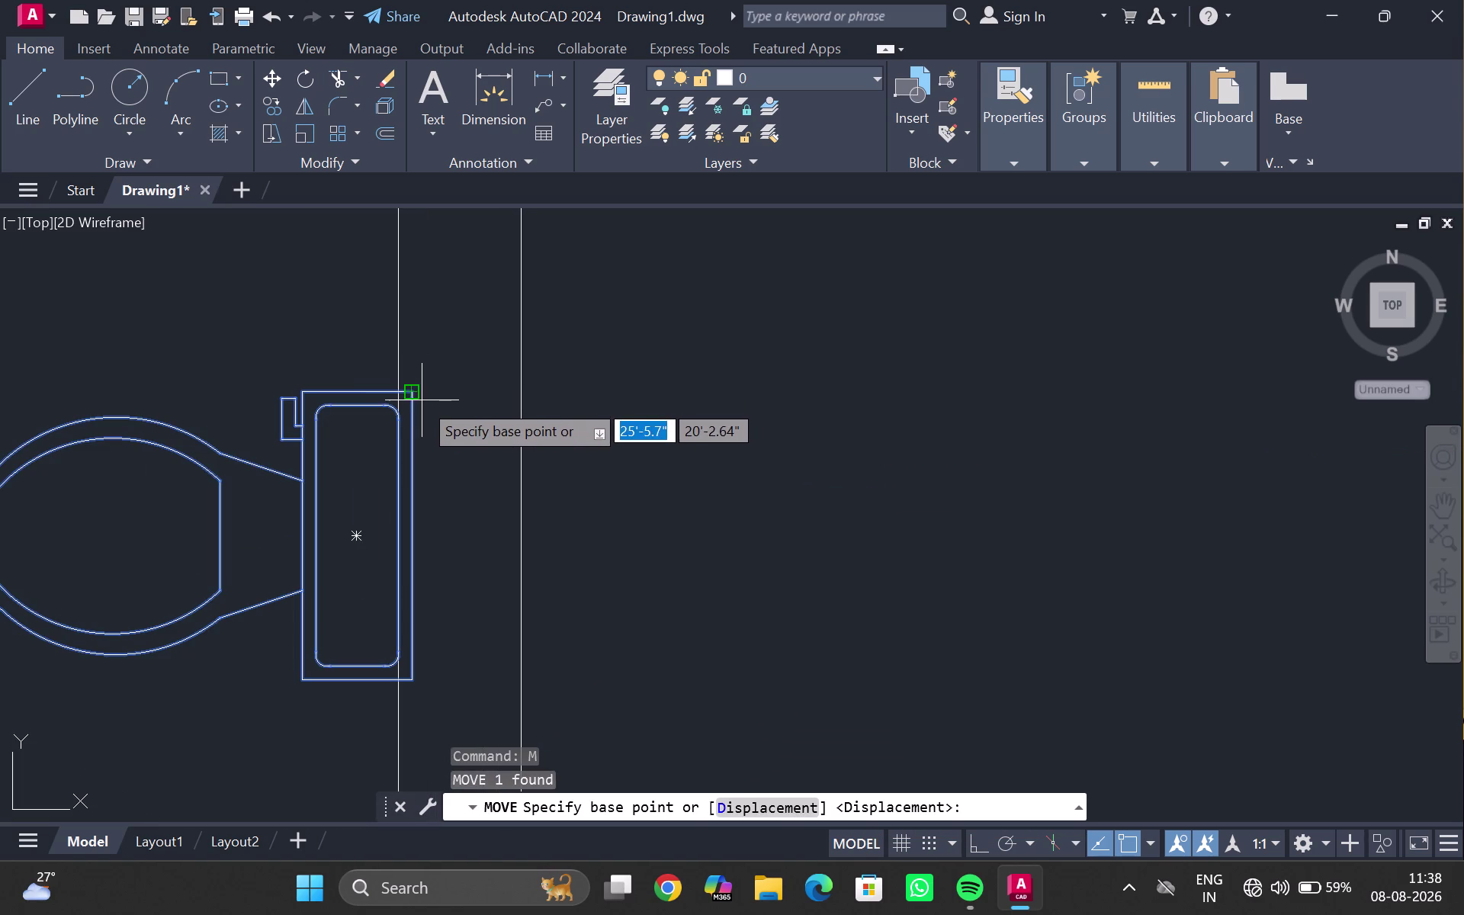
click(414, 393)
click(394, 393)
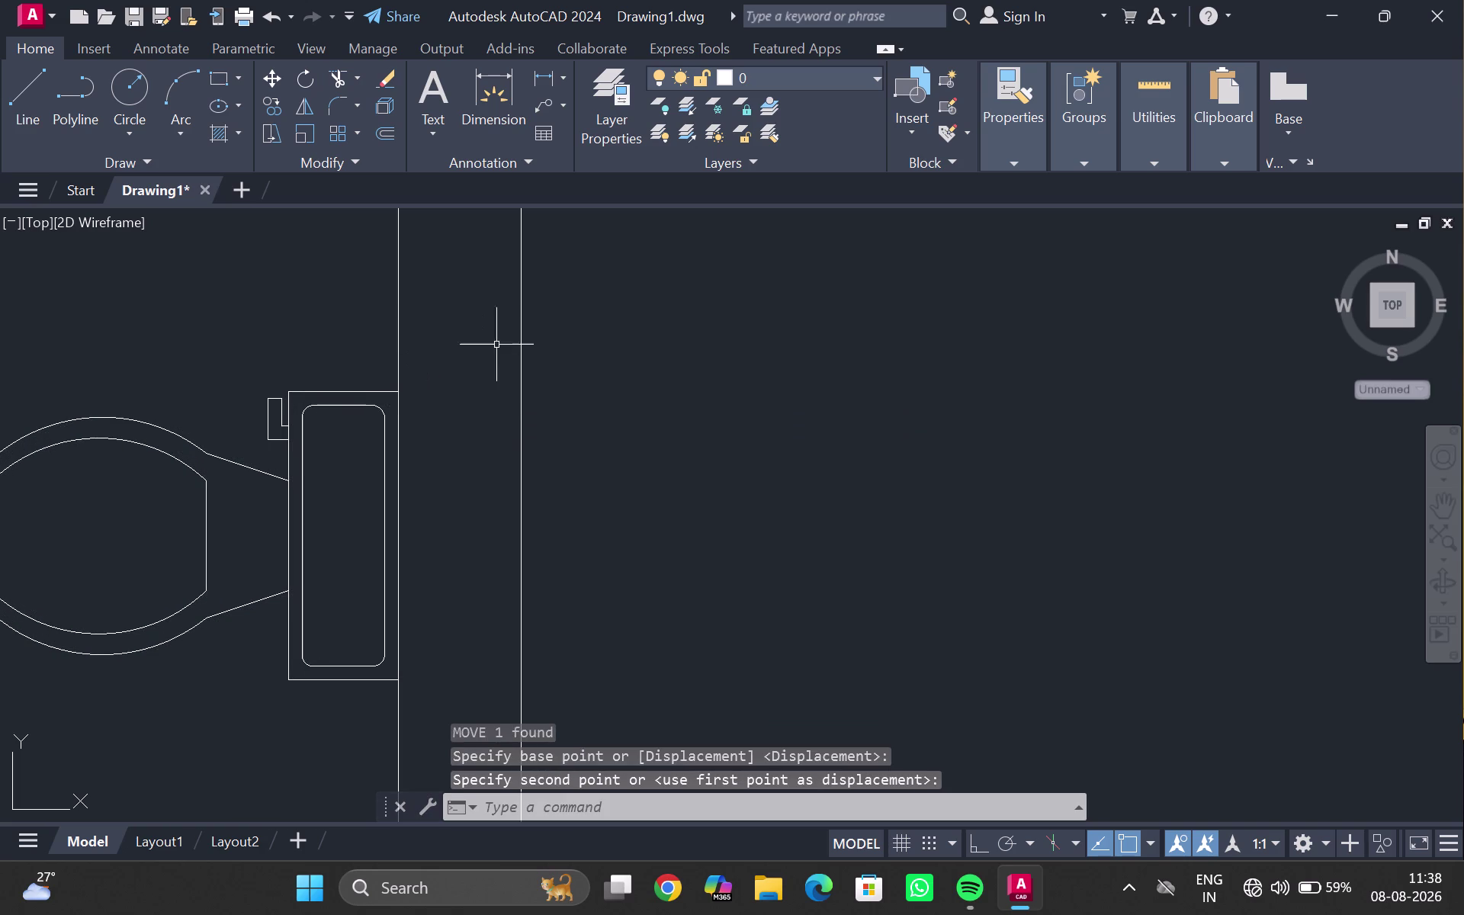
scroll(down, 3)
scroll(down, 3)
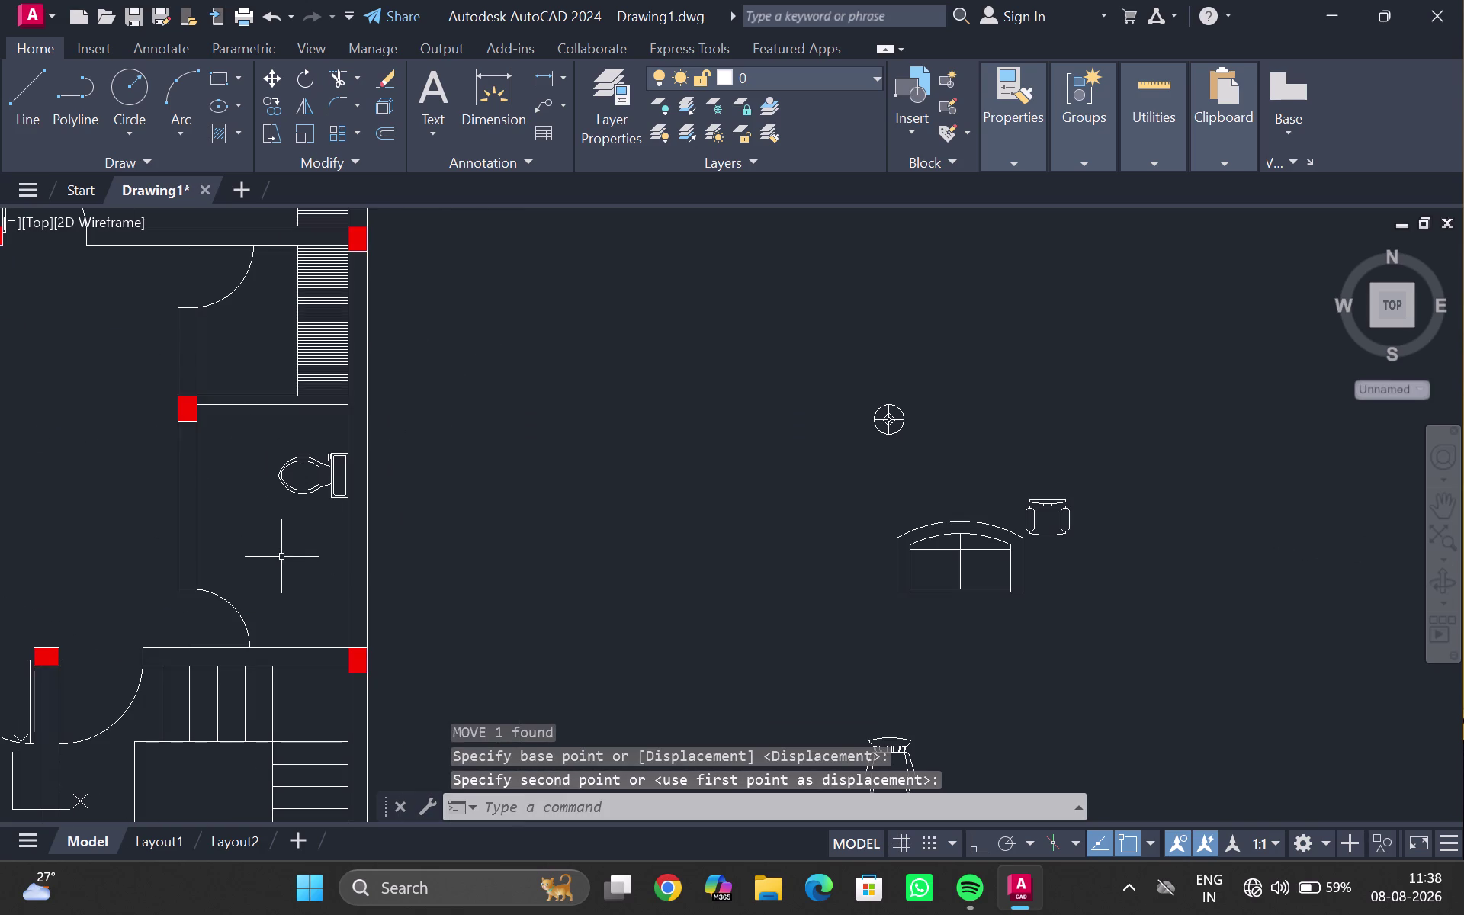
scroll(down, 3)
scroll(down, 3)
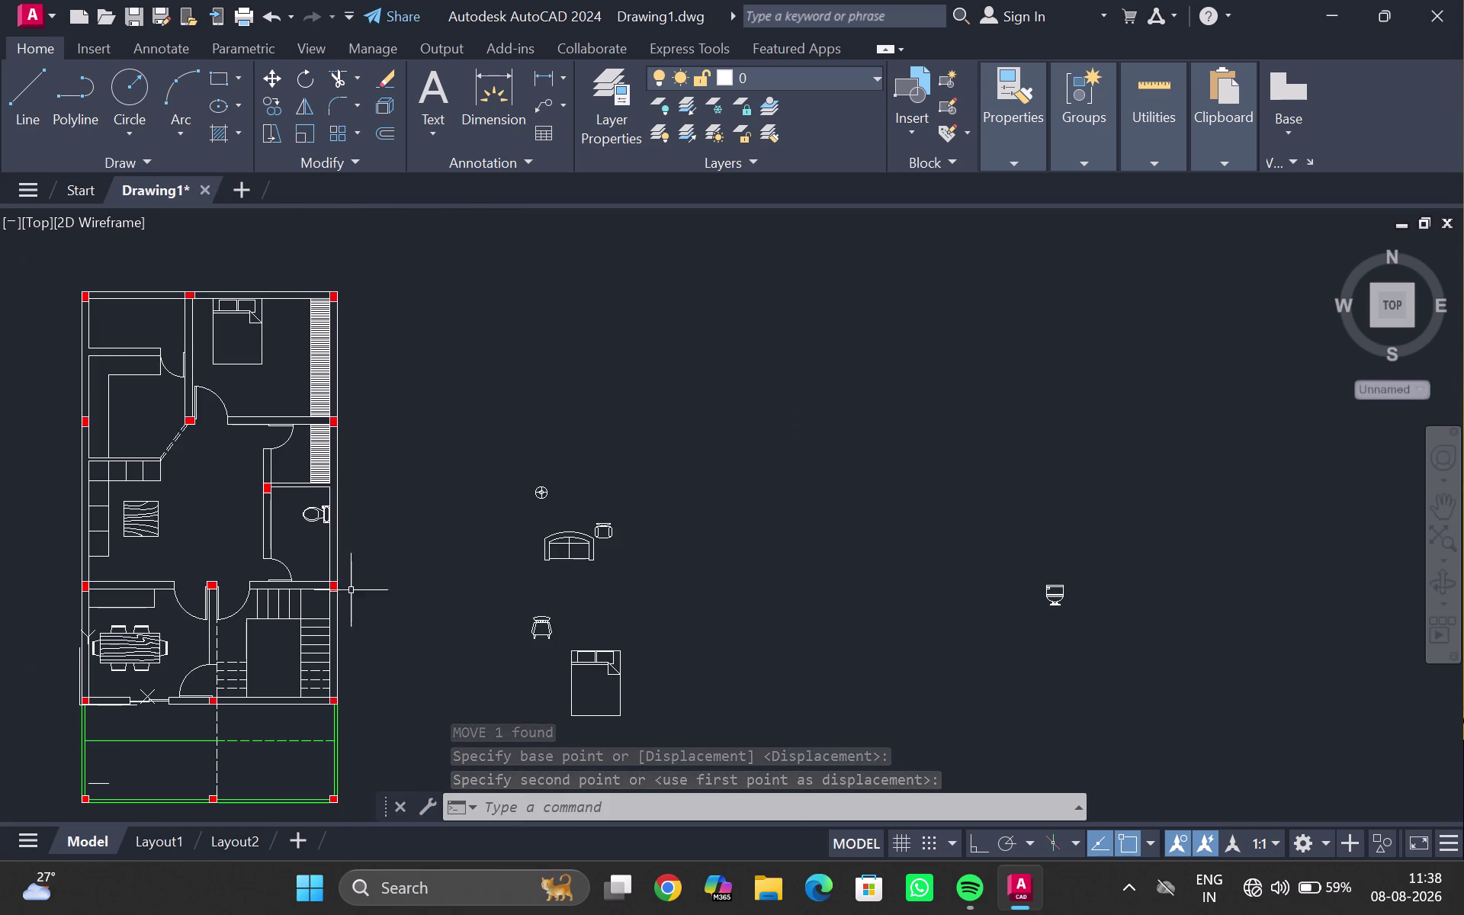
scroll(up, 3)
scroll(up, 3)
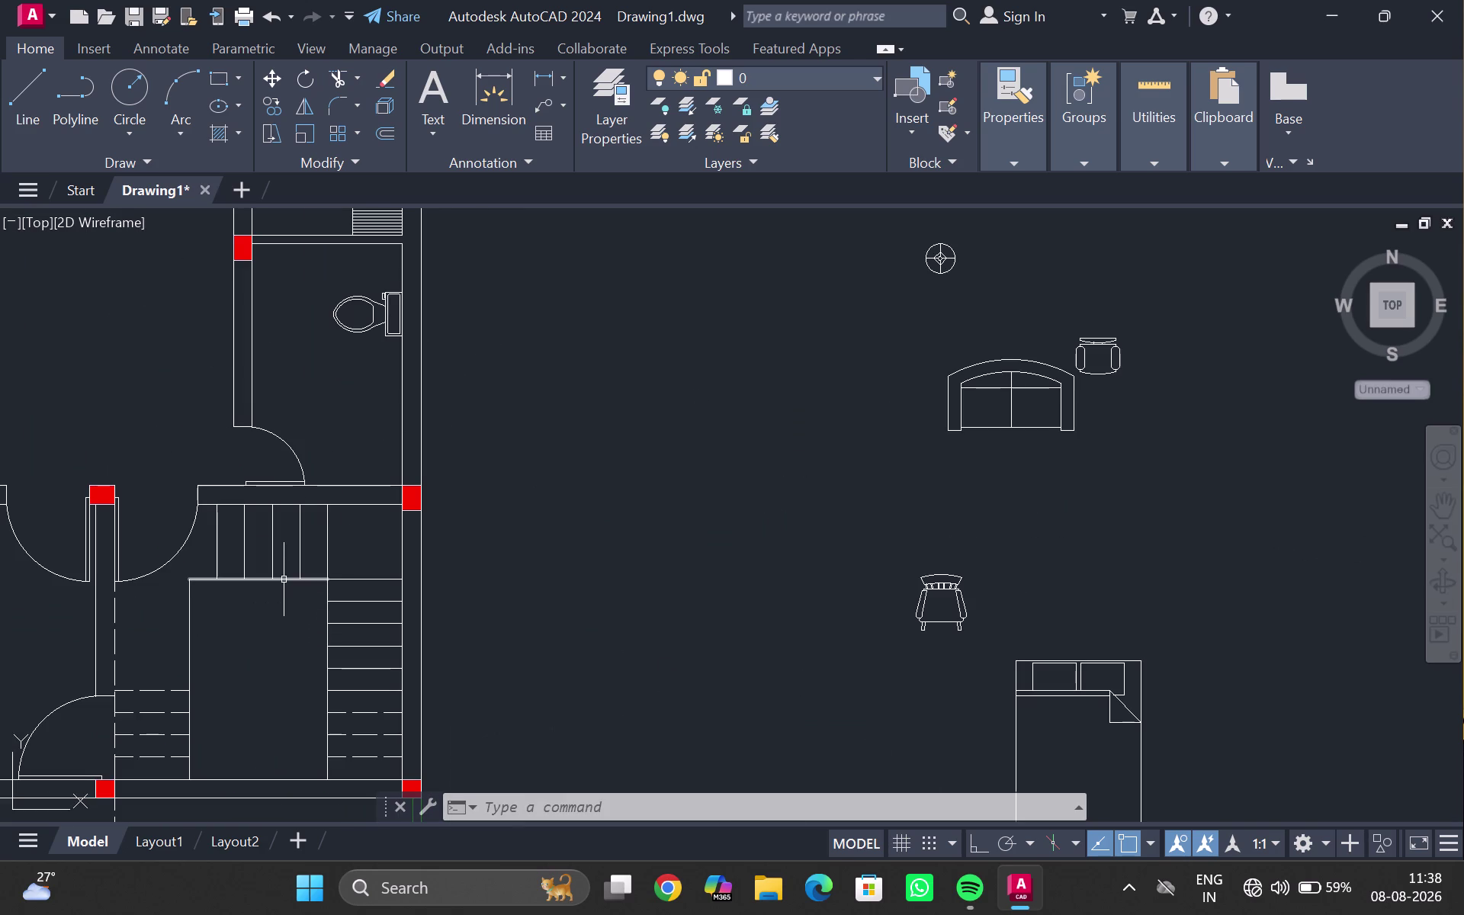
Join the three under-stair opening lines into one polyline.
click(284, 579)
click(190, 636)
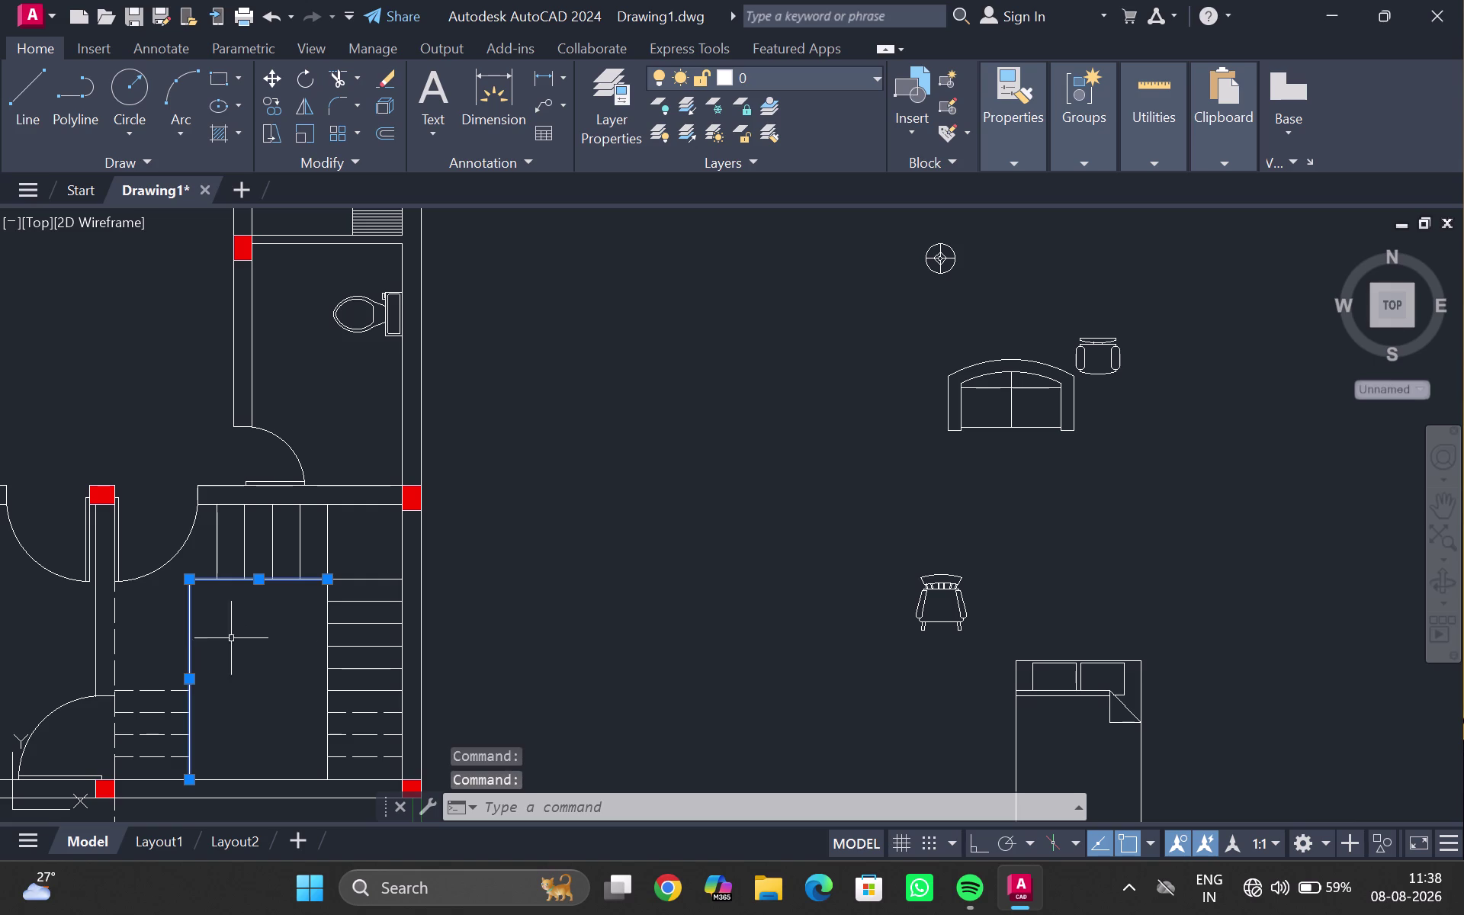
click(327, 631)
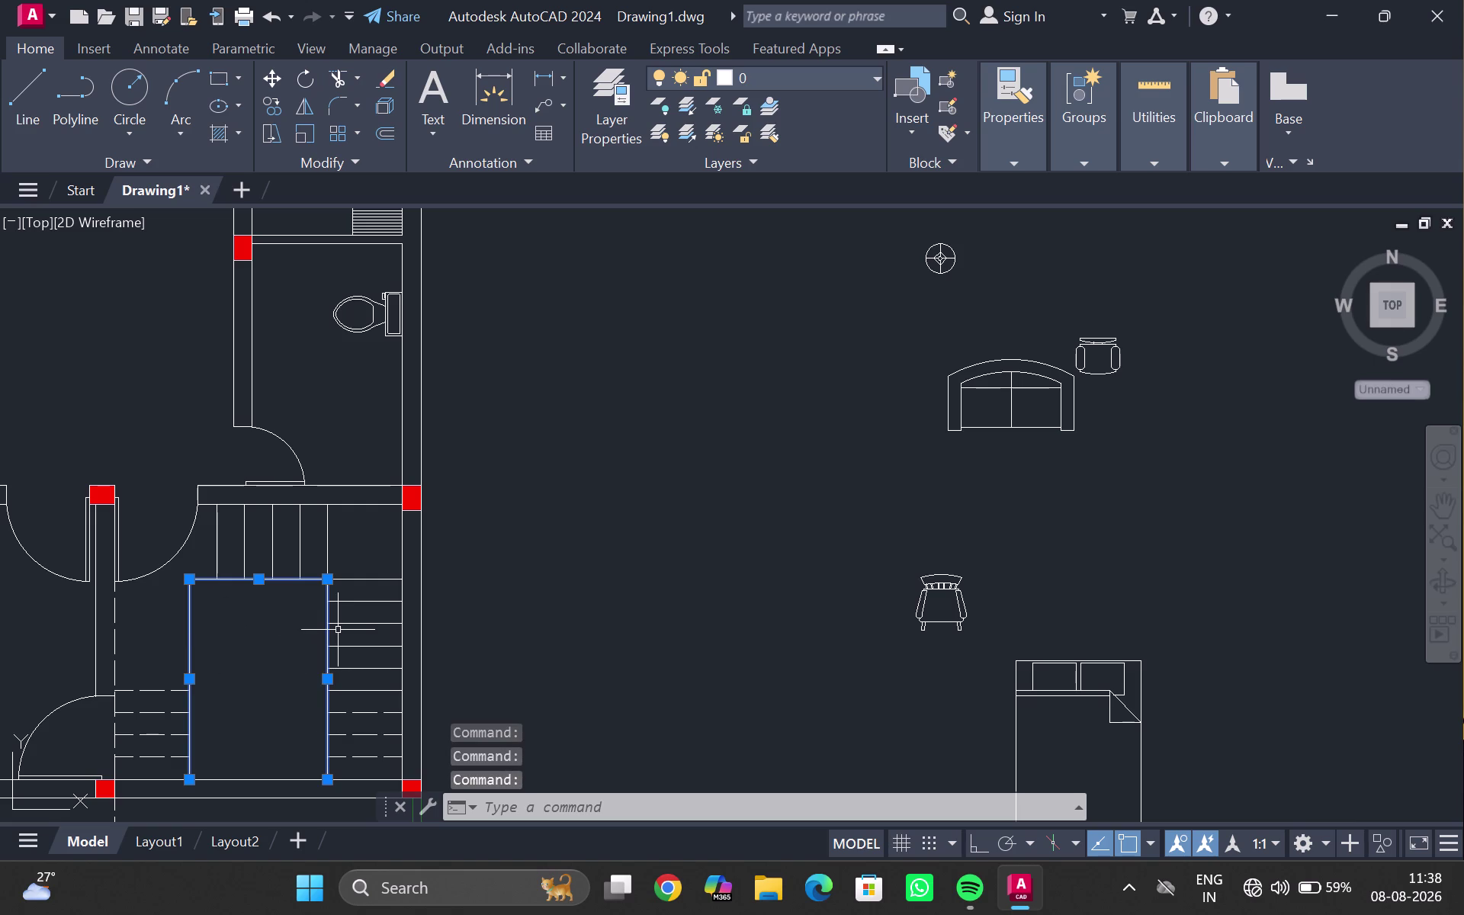
key(j)
key(Return)
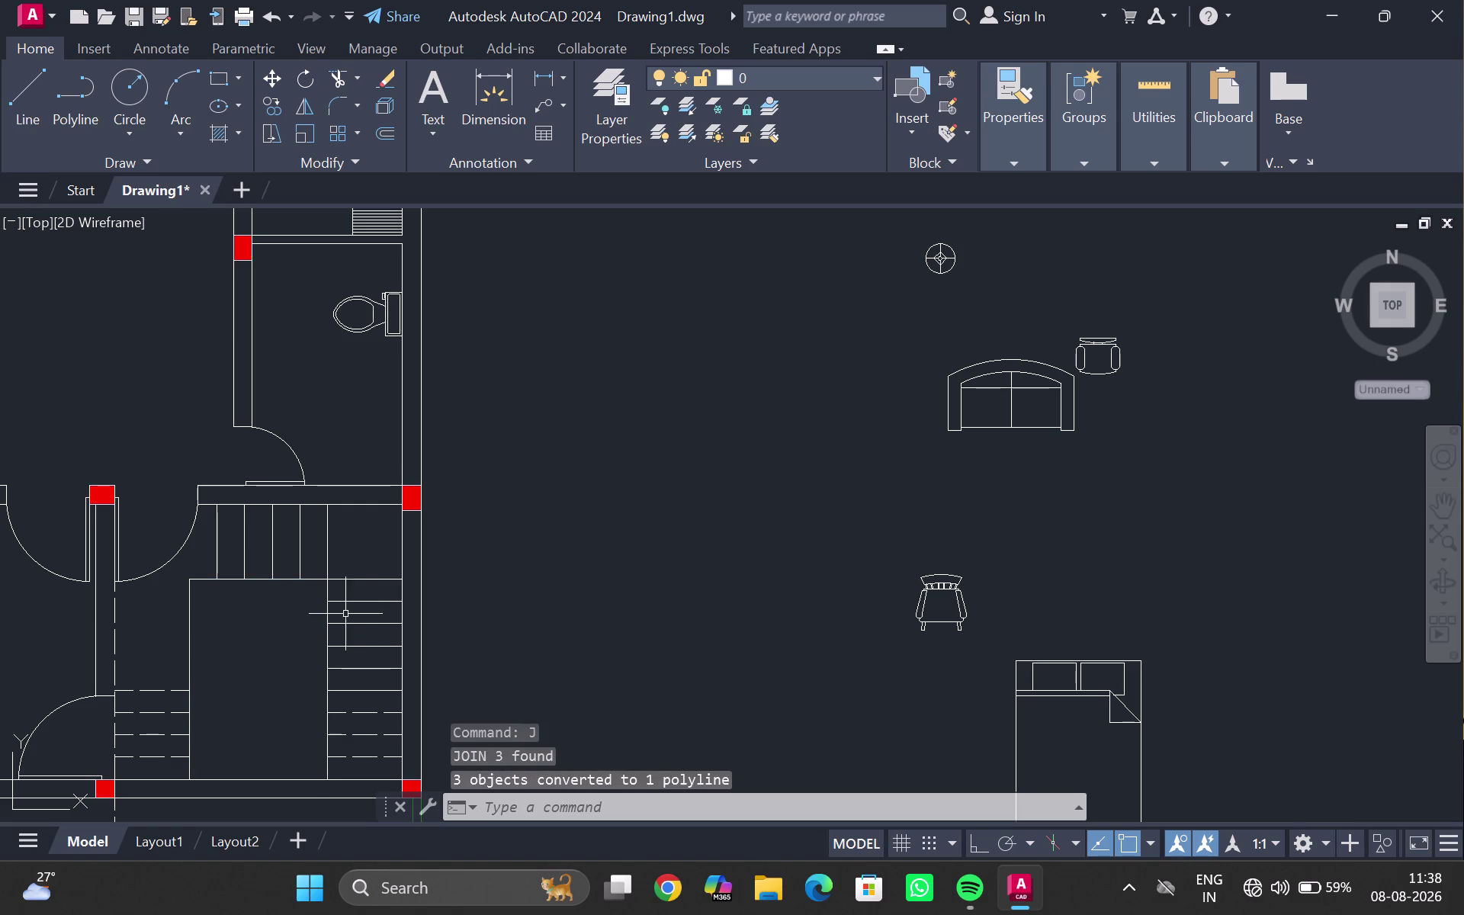
click(327, 614)
text(4)
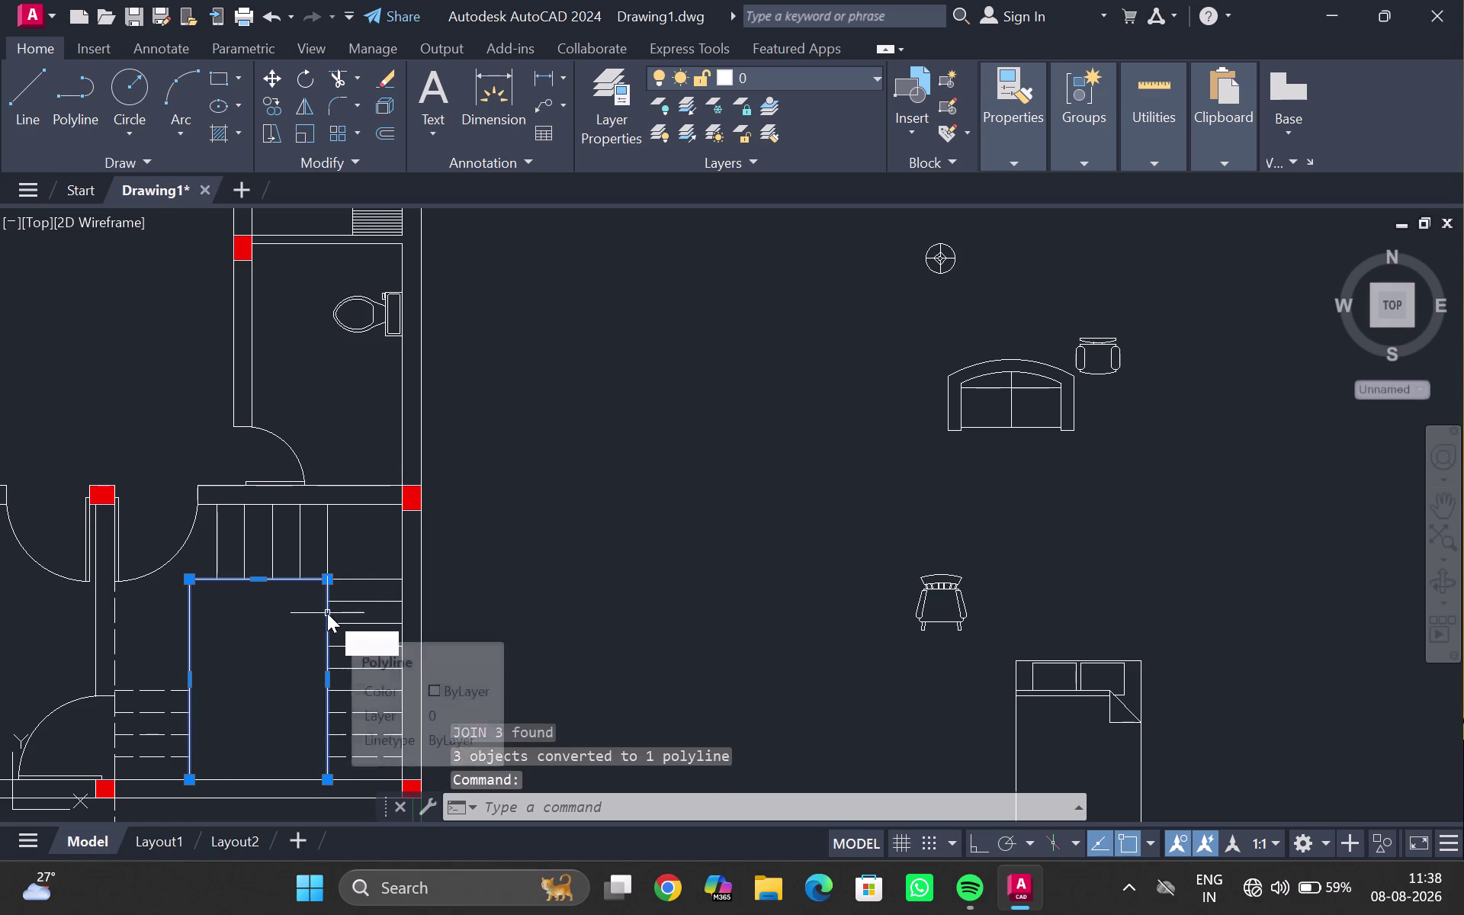
text(")
key(Return)
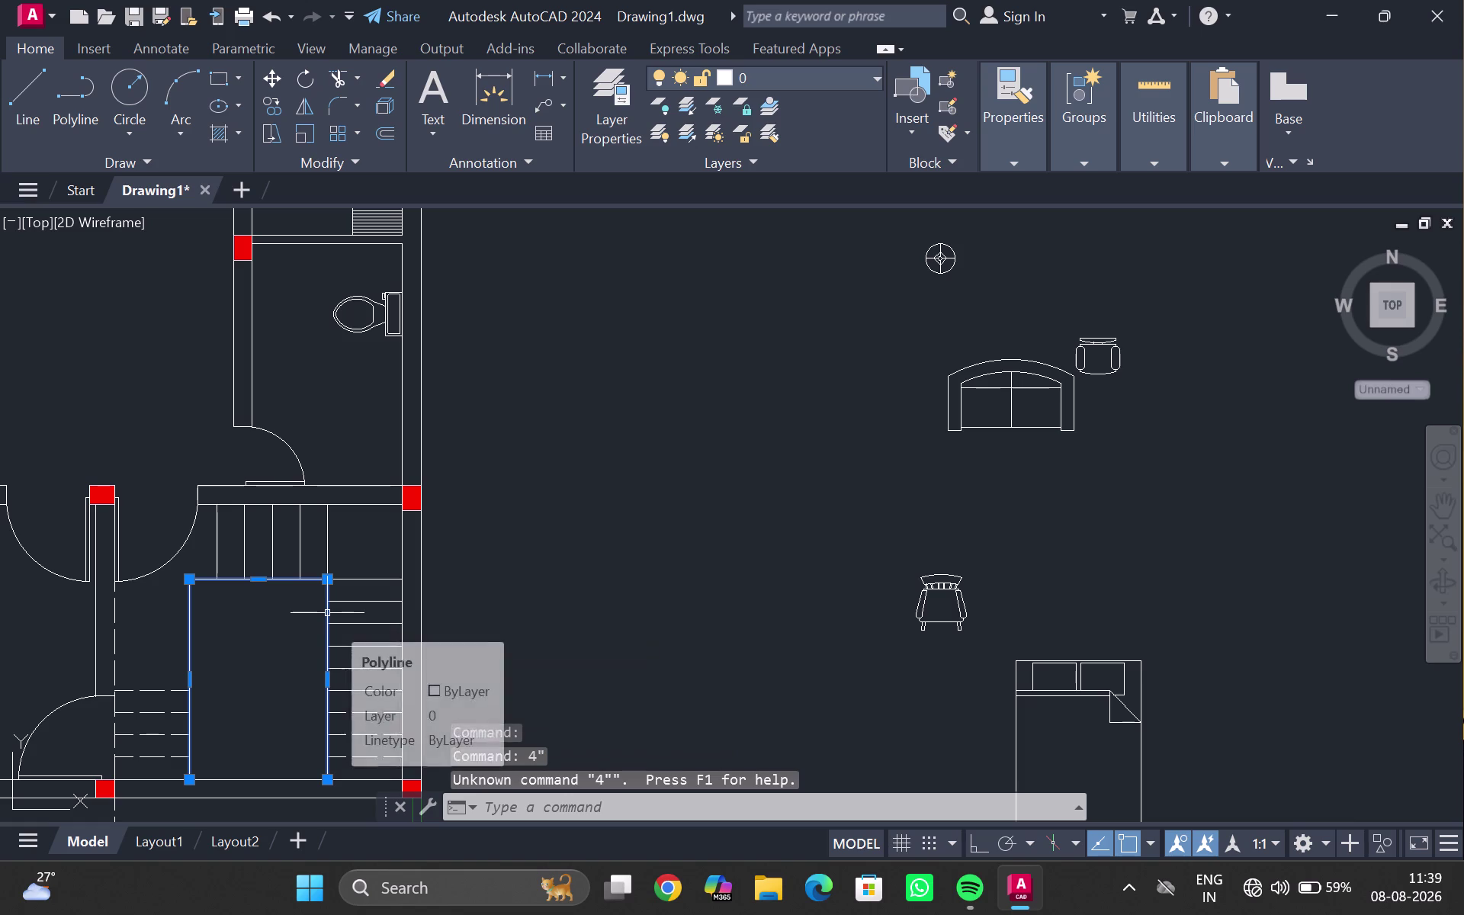
Offset the polyline 4" inward inside the opening.
key(o)
key(Return)
text(4)
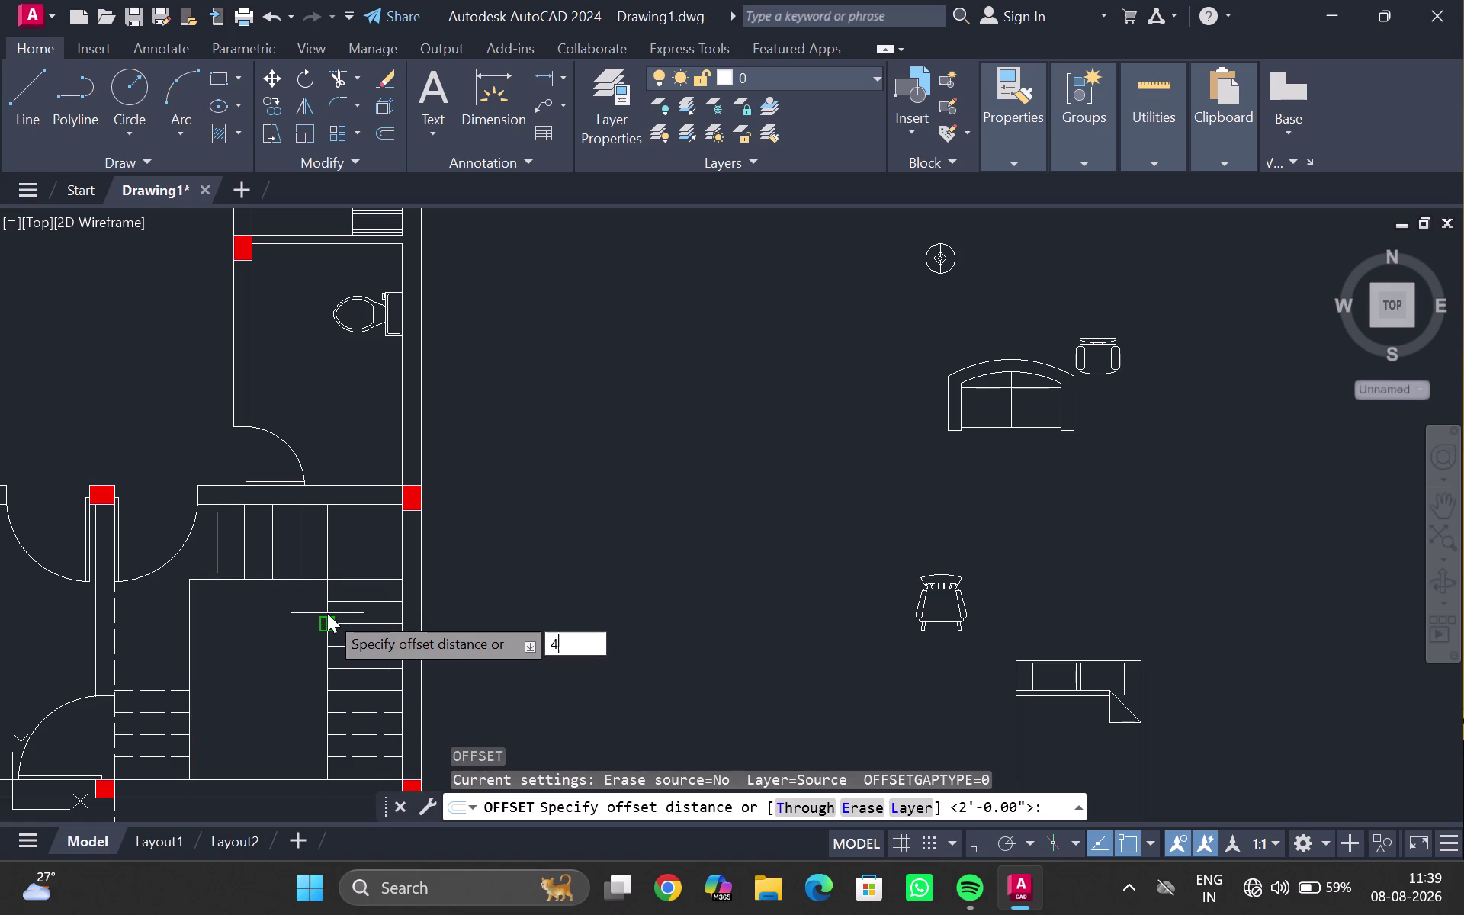
text(")
key(Return)
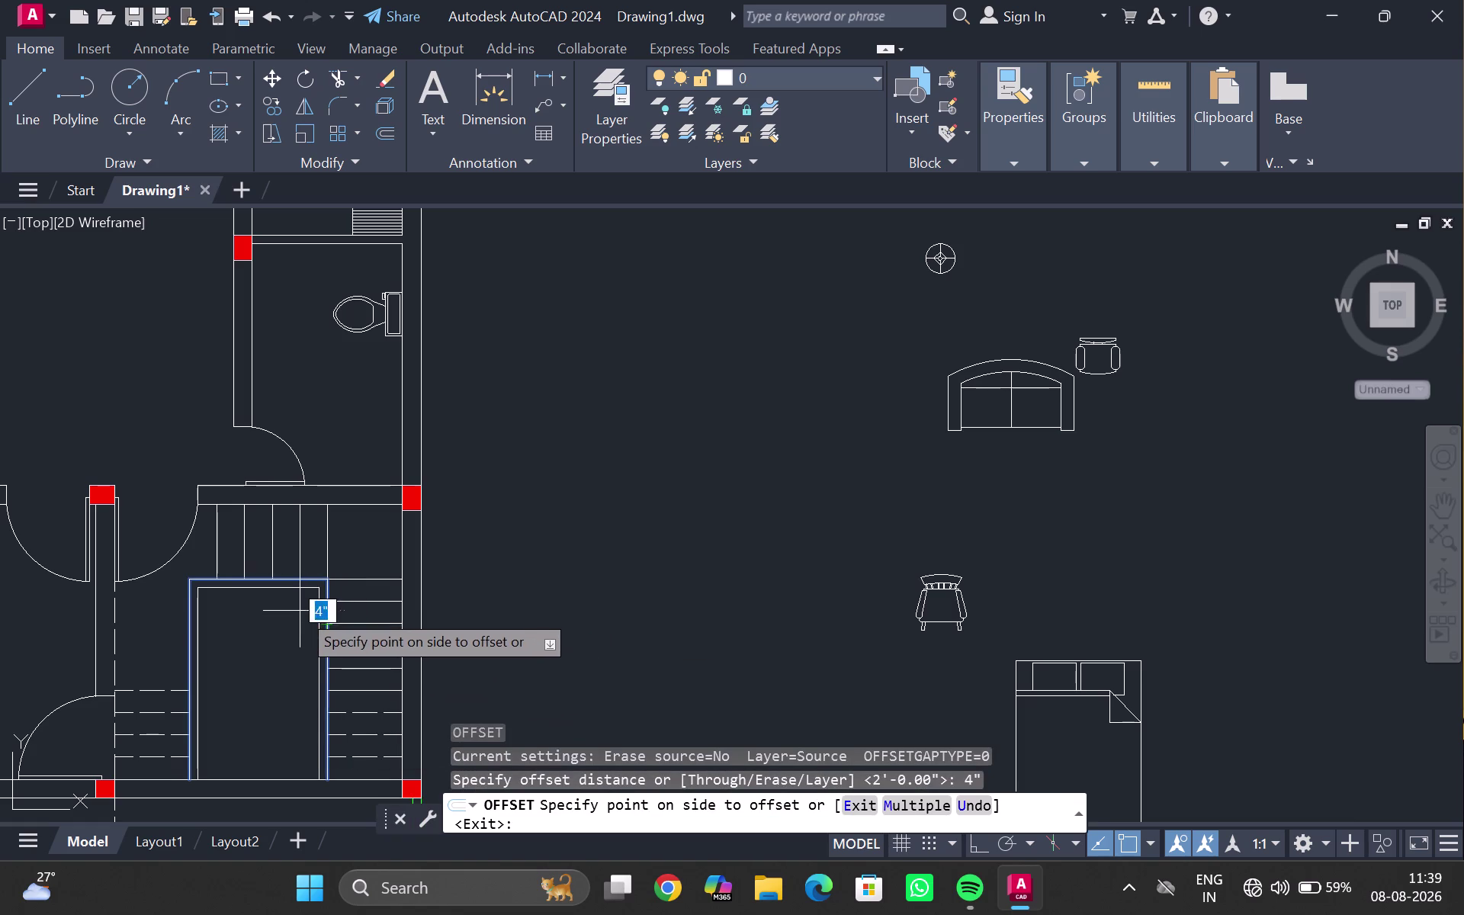
click(300, 610)
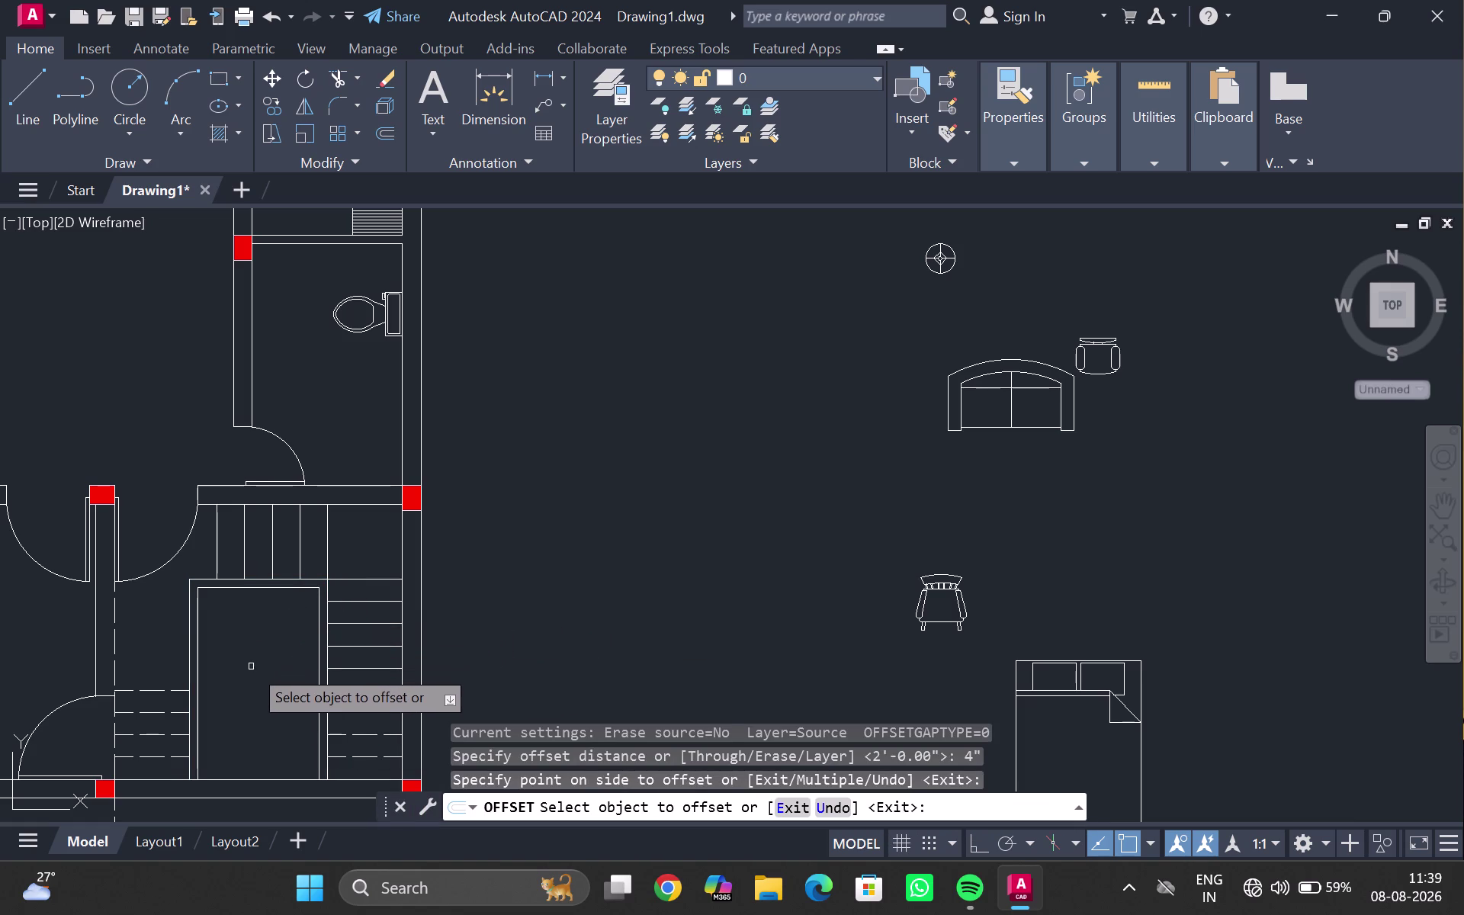
key(Escape)
scroll(down, 3)
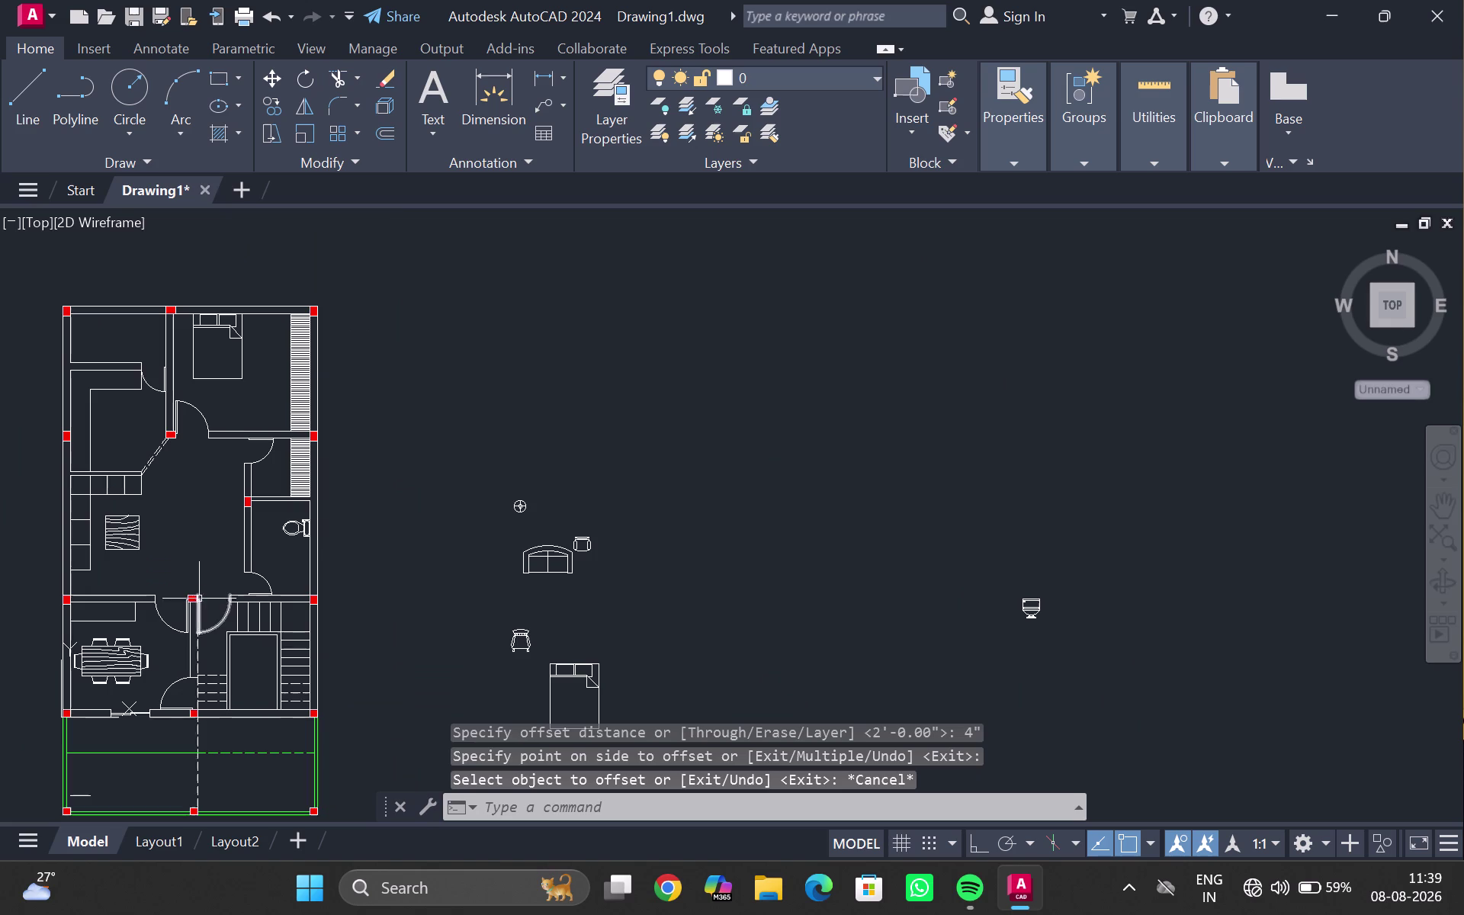
Copy the dining table set into the central room with CP.
middle_drag(237, 543, 251, 504)
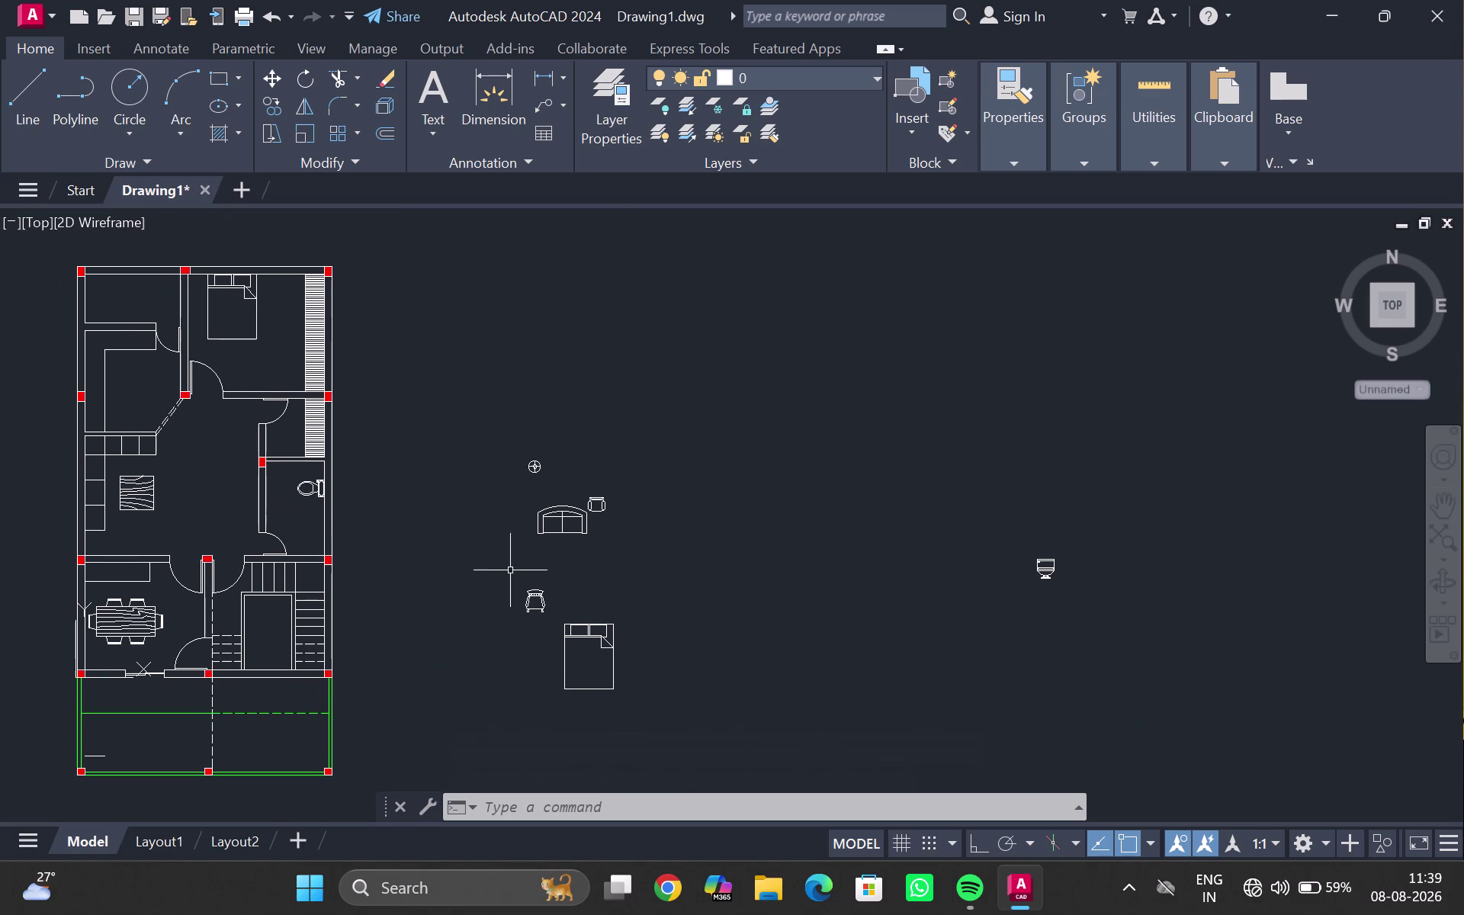
scroll(down, 3)
middle_click(622, 603)
scroll(up, 3)
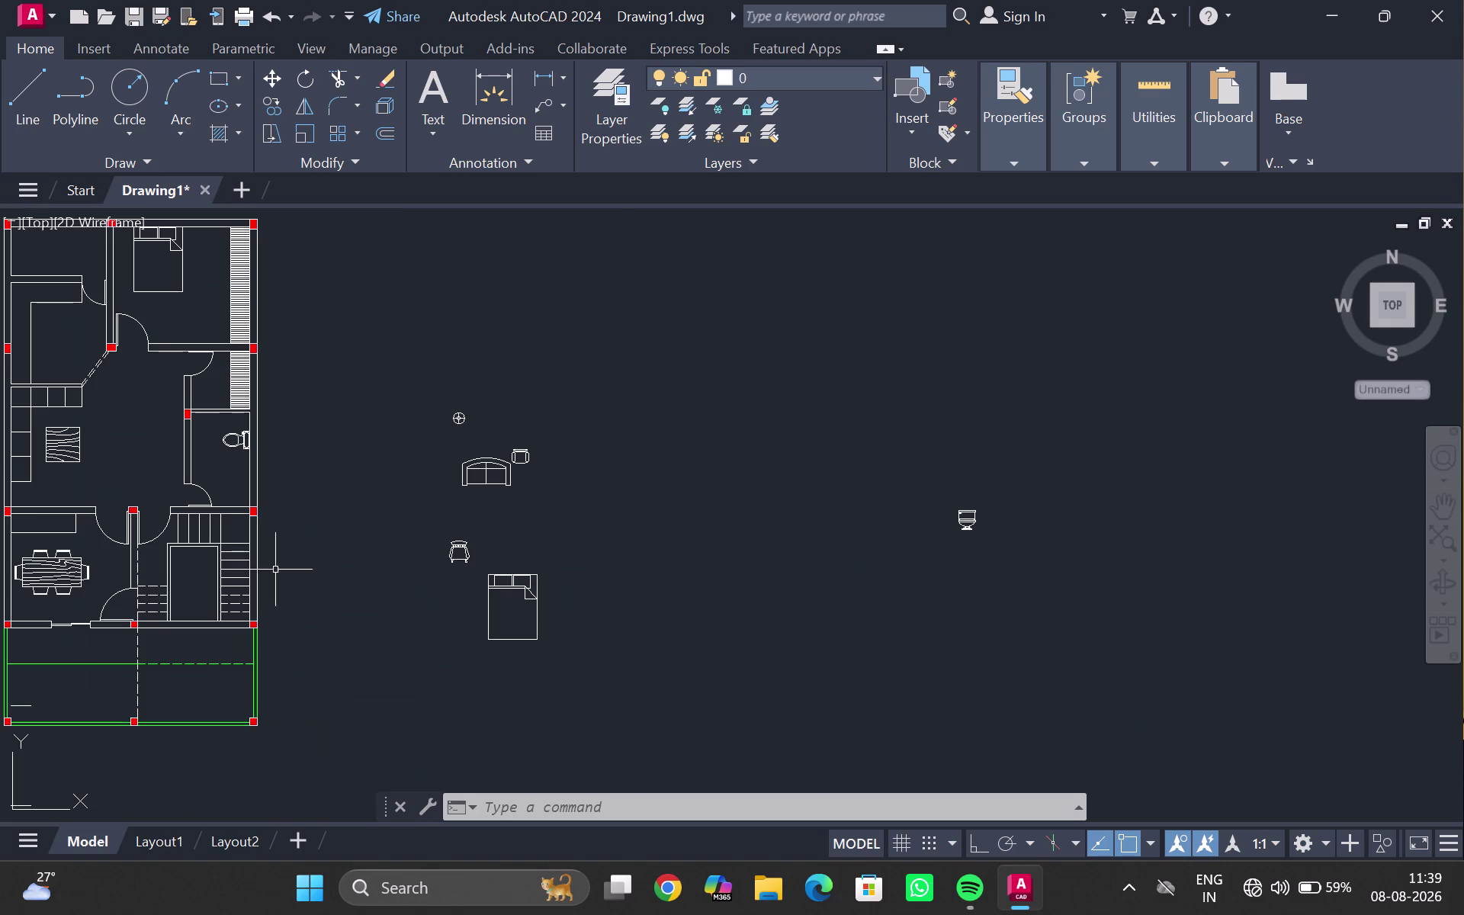
click(58, 567)
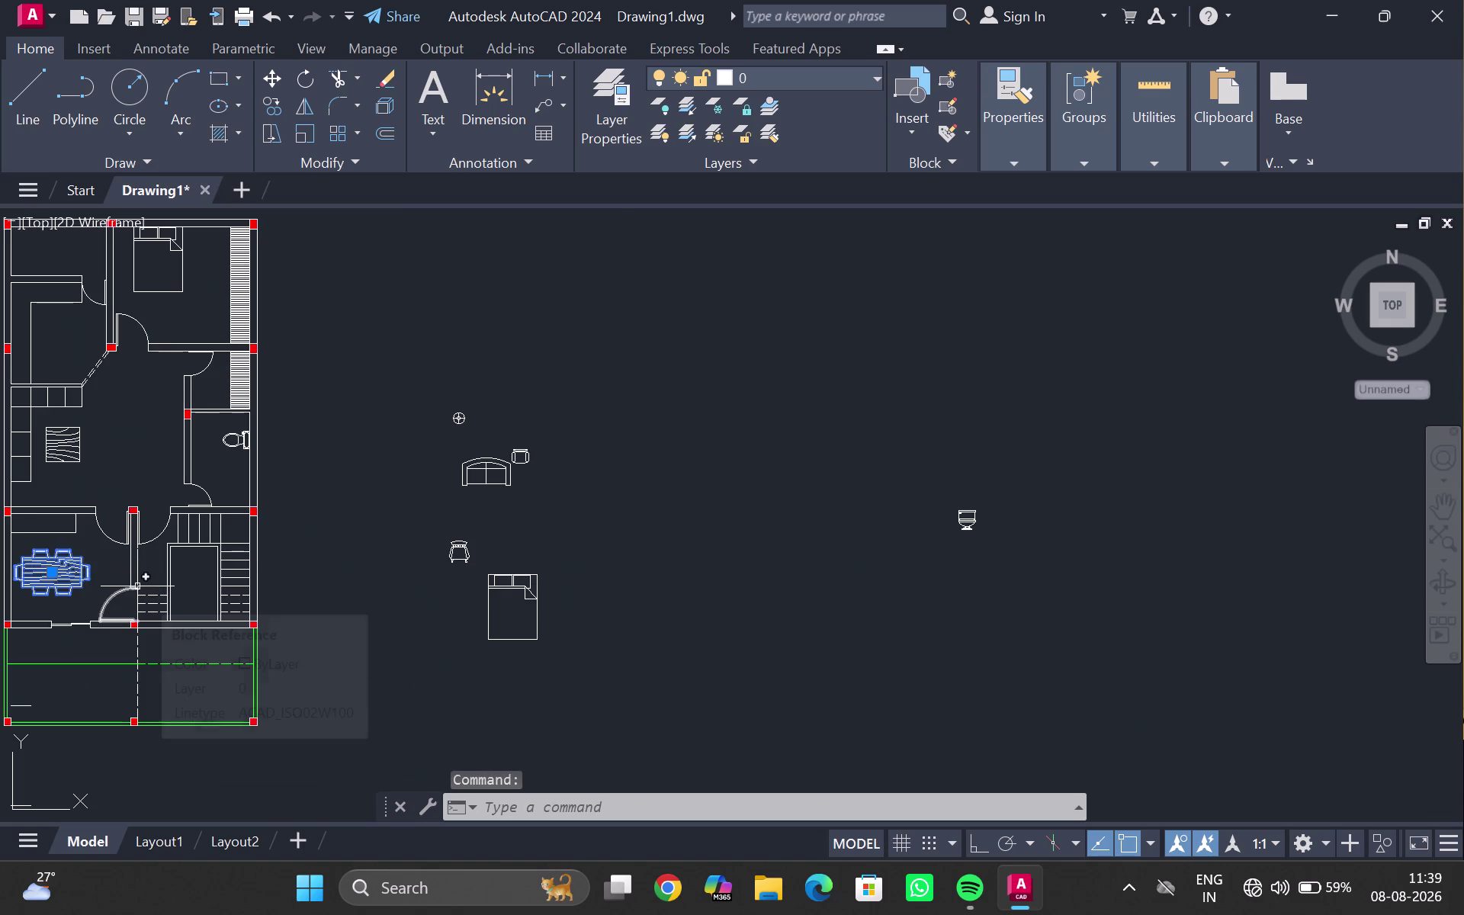
key(m)
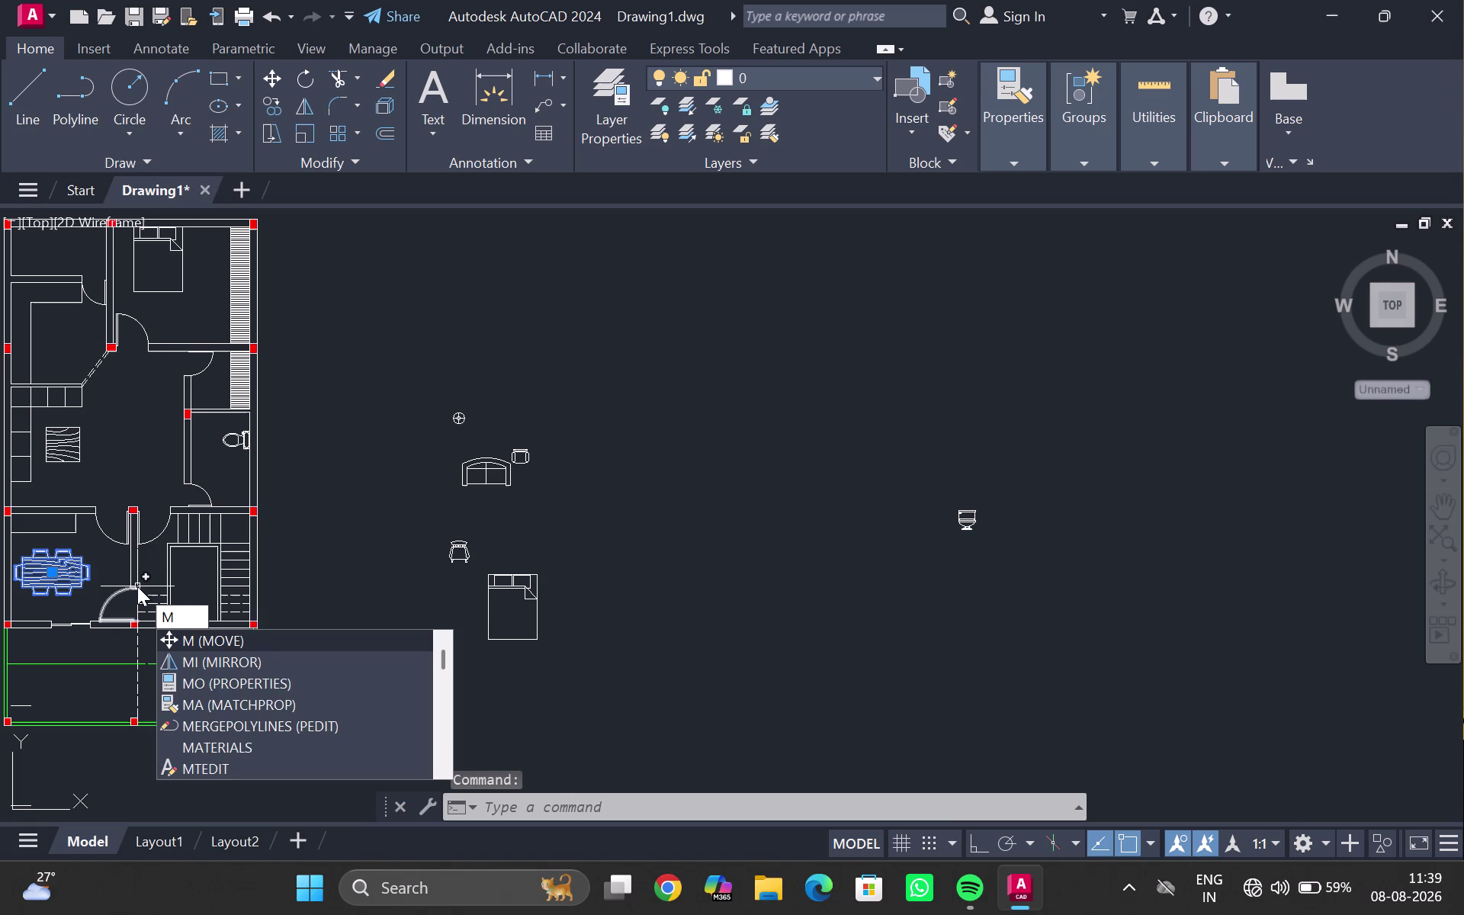
key(BackSpace)
text(cp)
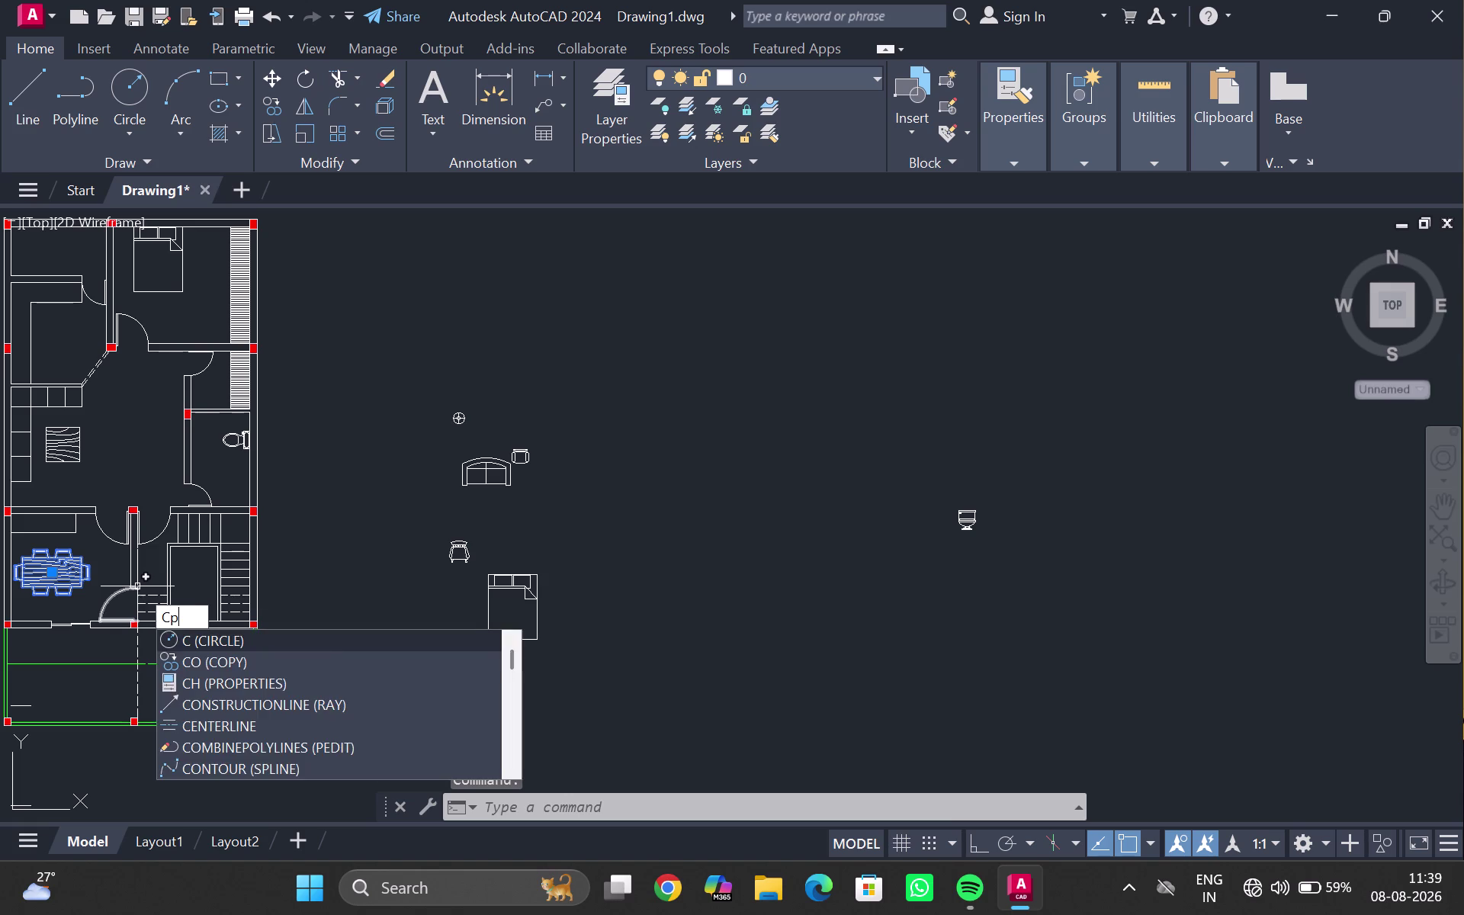
key(Return)
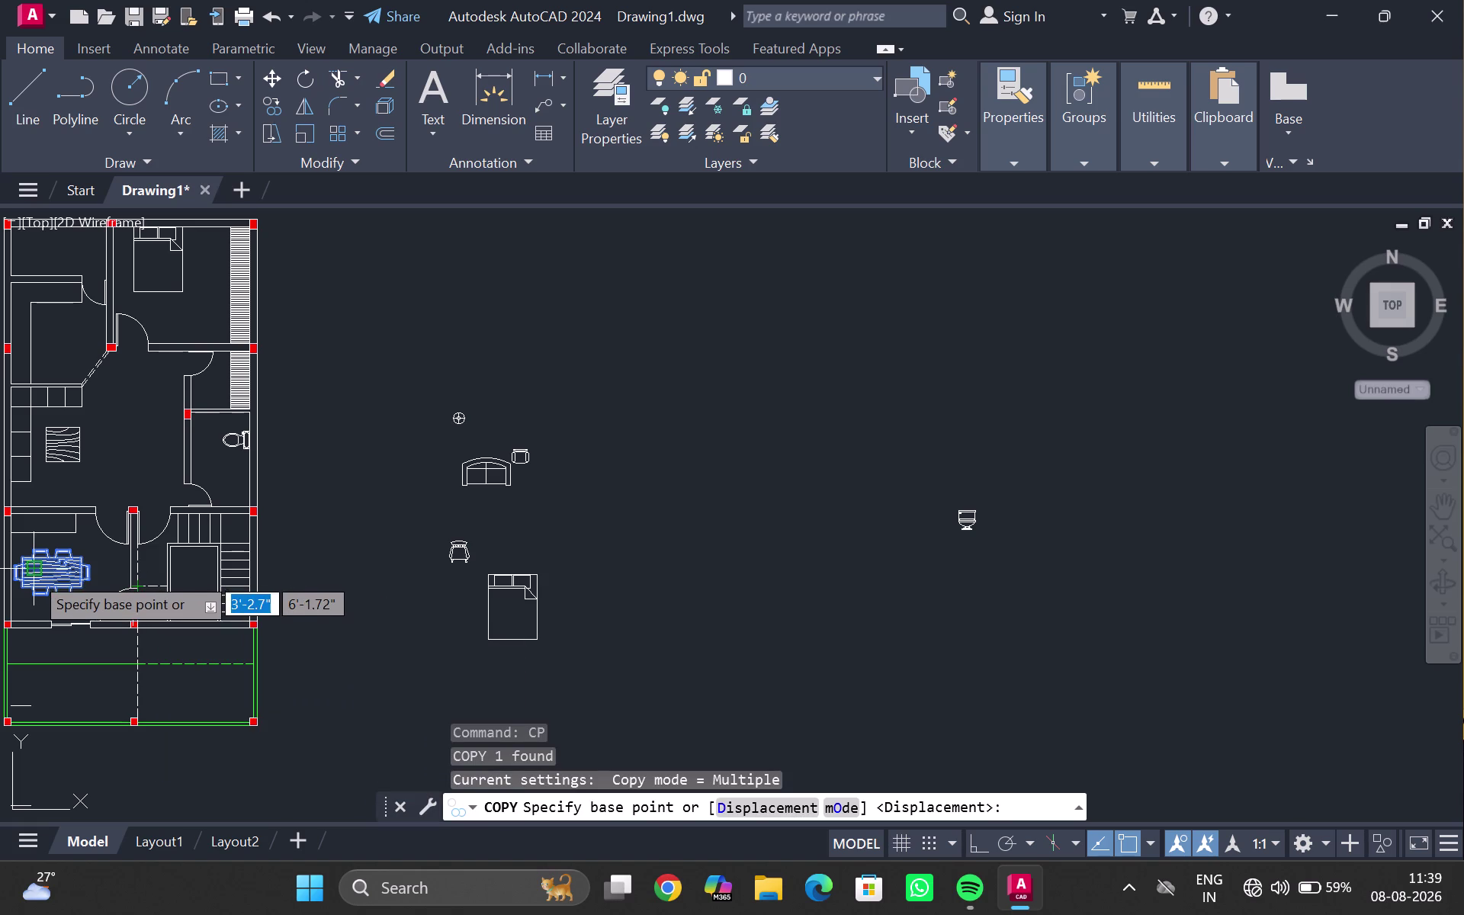
click(36, 578)
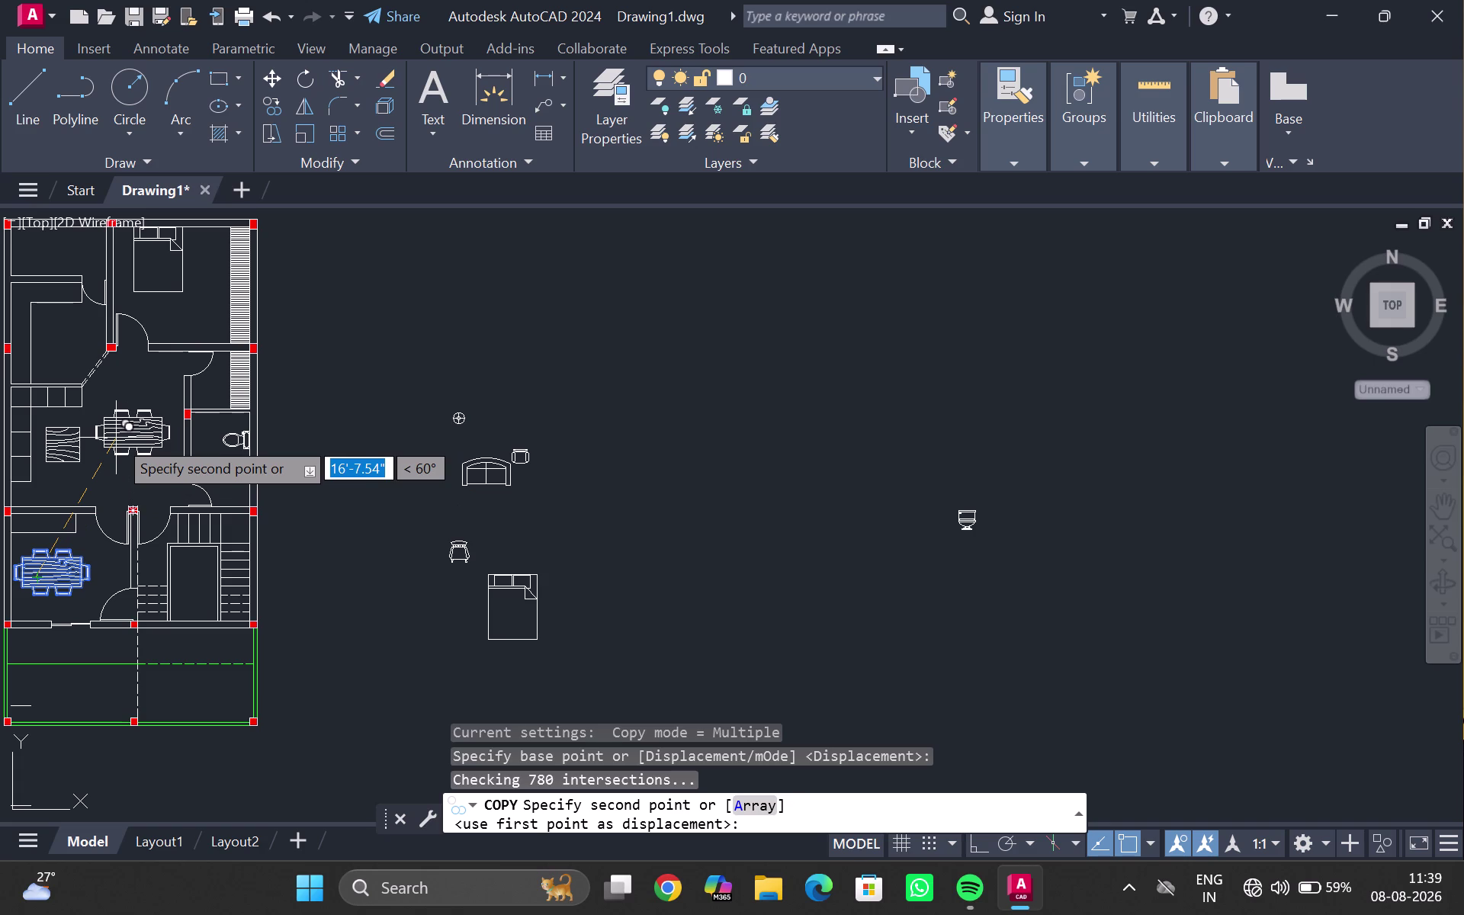
click(116, 437)
key(Escape)
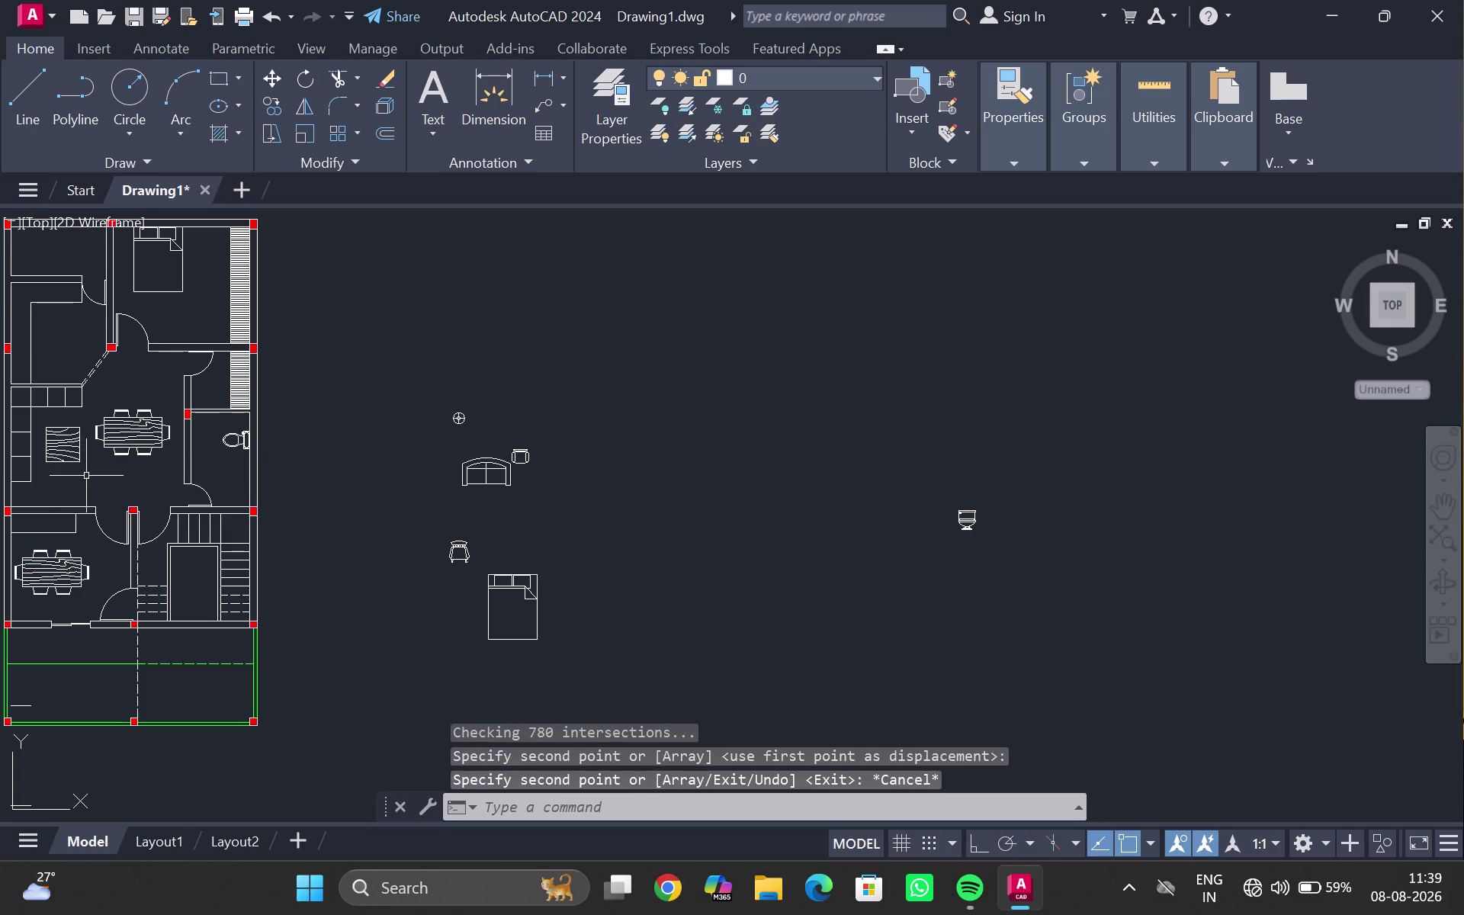
Rotate the copied table 270 degrees so it runs vertically.
click(126, 438)
text(ro)
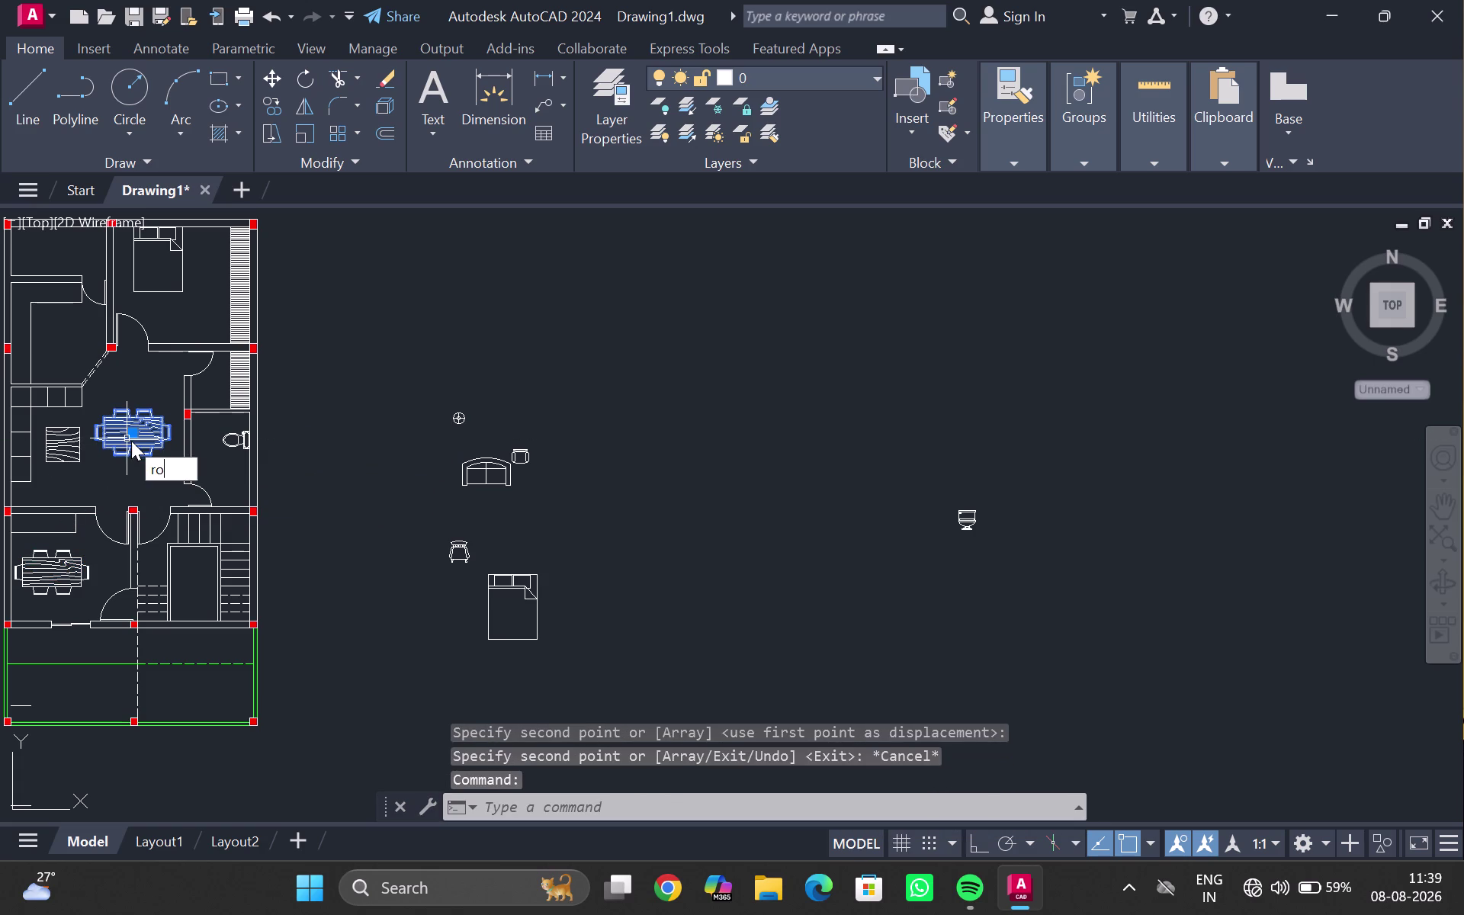
key(Return)
click(143, 431)
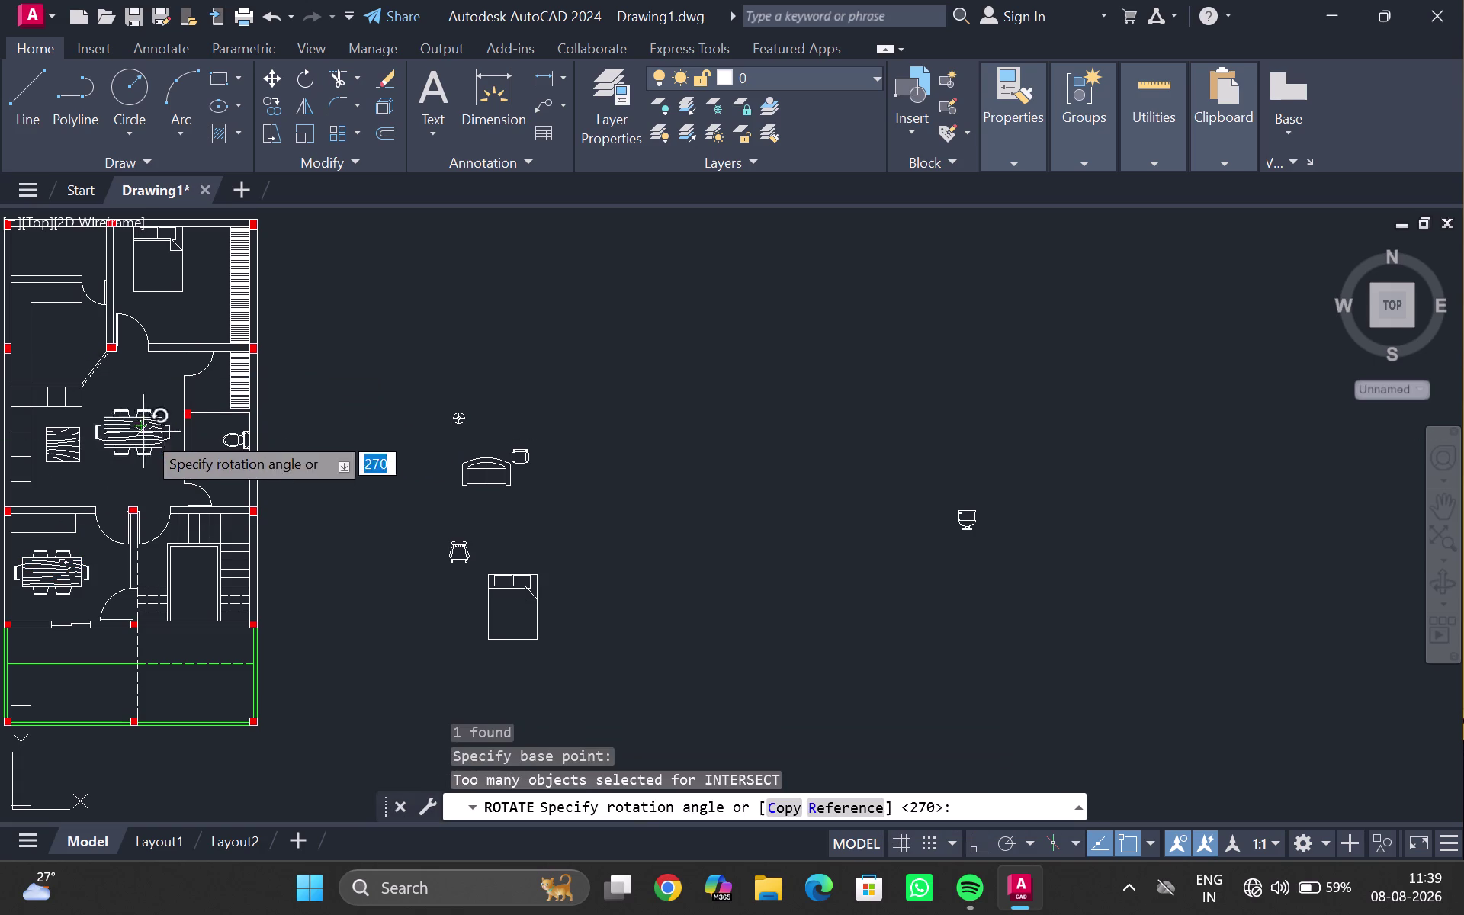
click(141, 461)
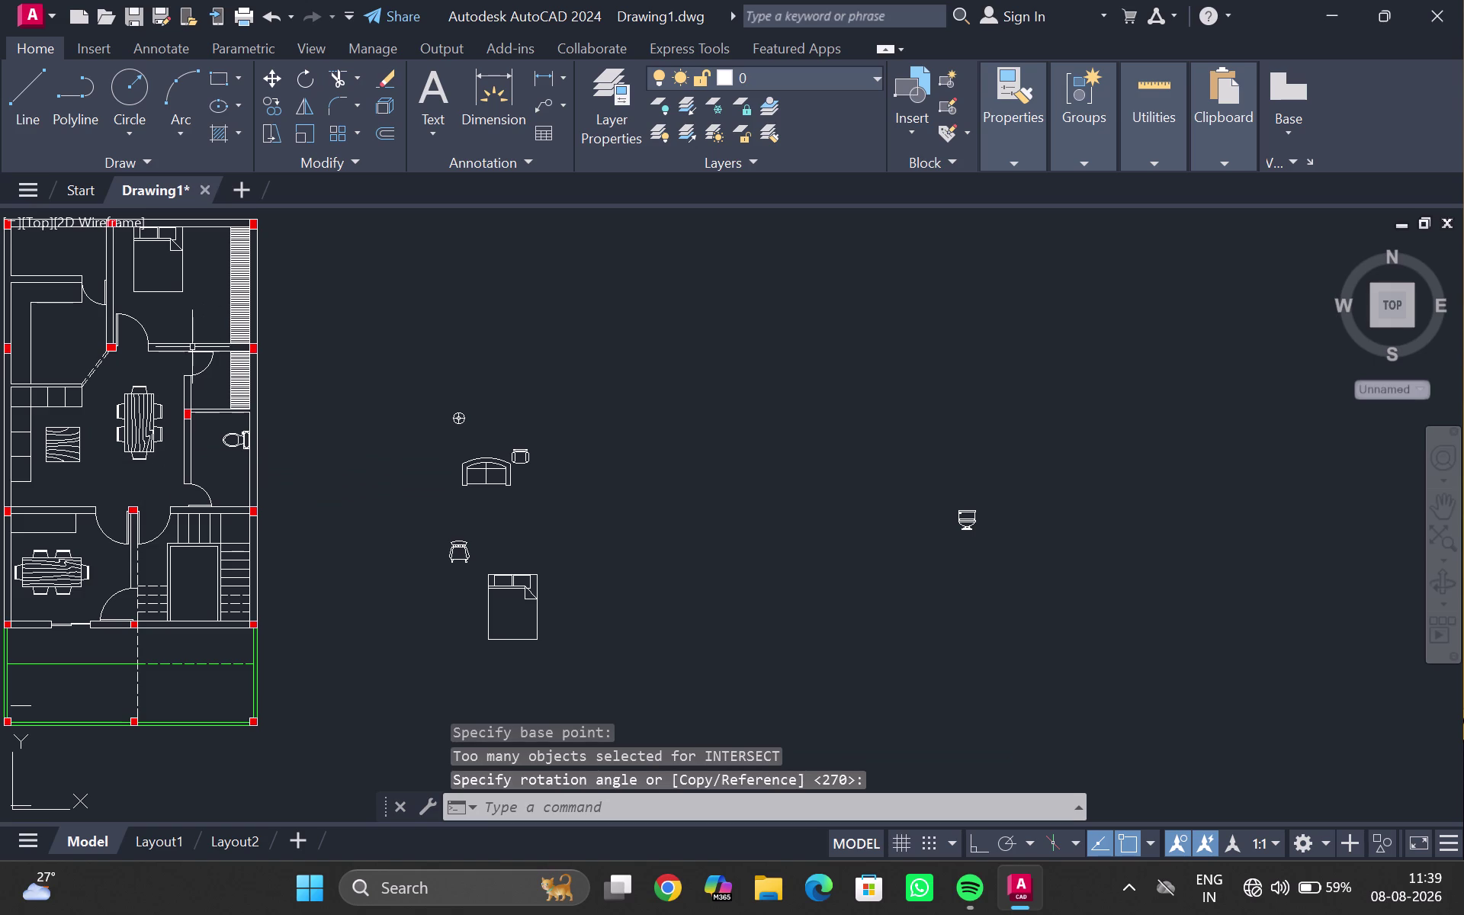
key(Escape)
scroll(down, 3)
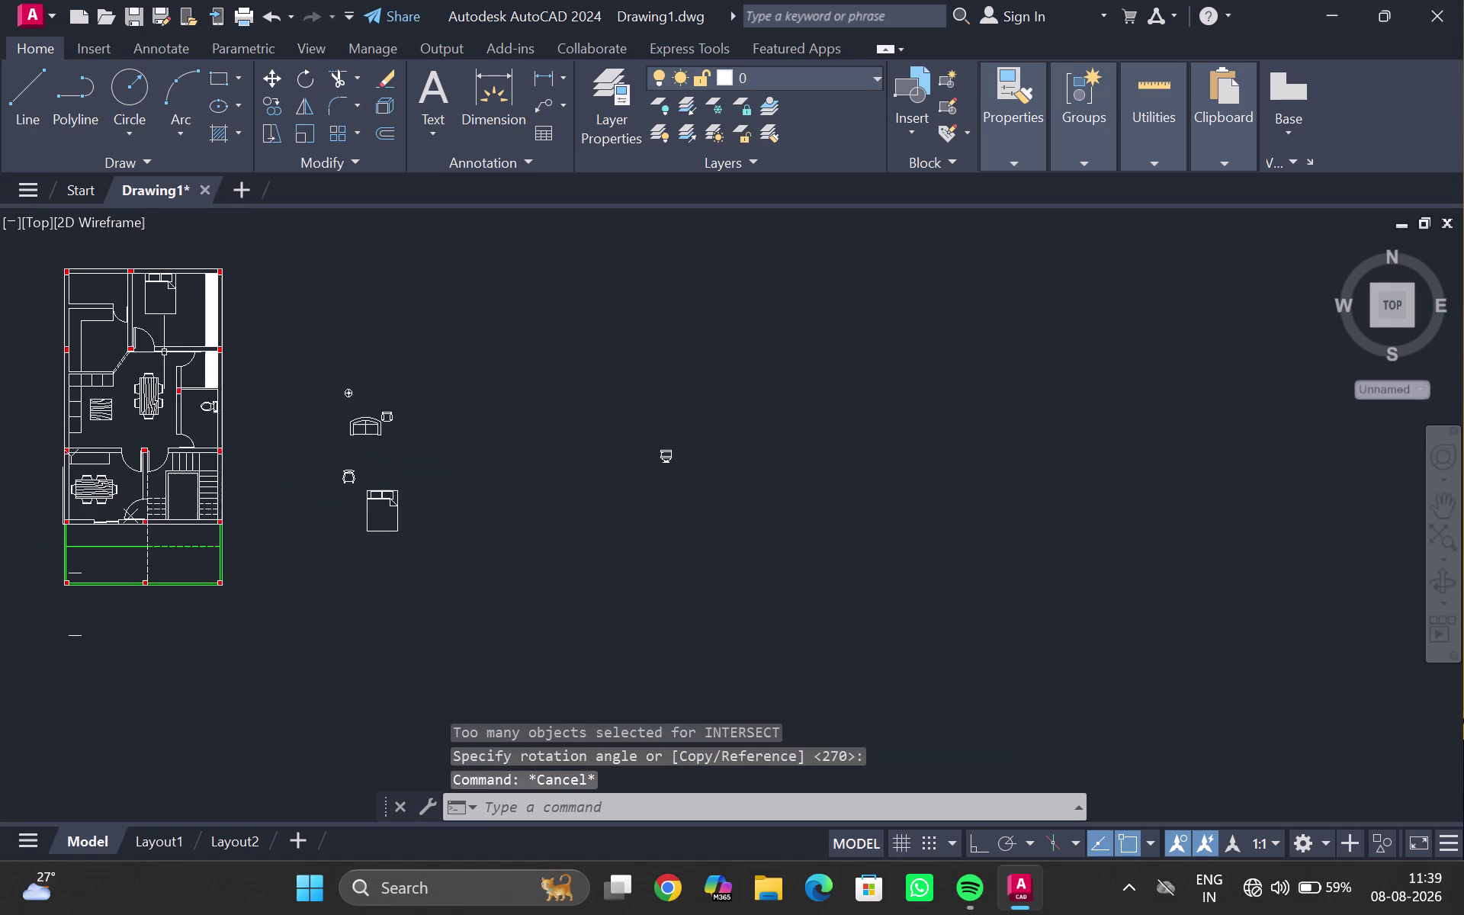
scroll(up, 3)
Move the rotated table into its final spot in the central room.
click(144, 423)
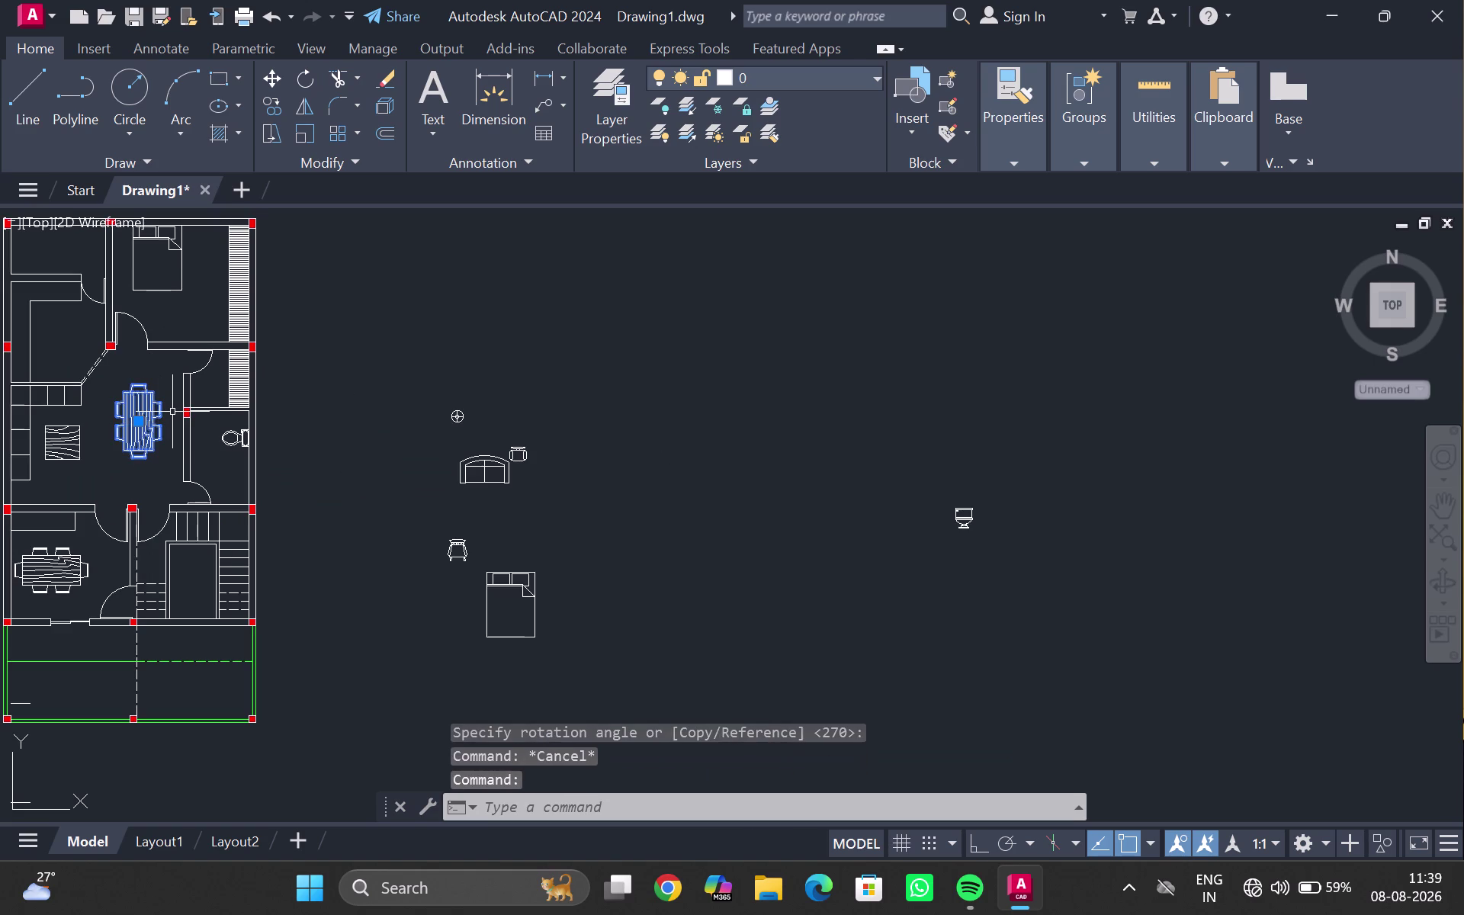
key(m)
key(Return)
scroll(up, 3)
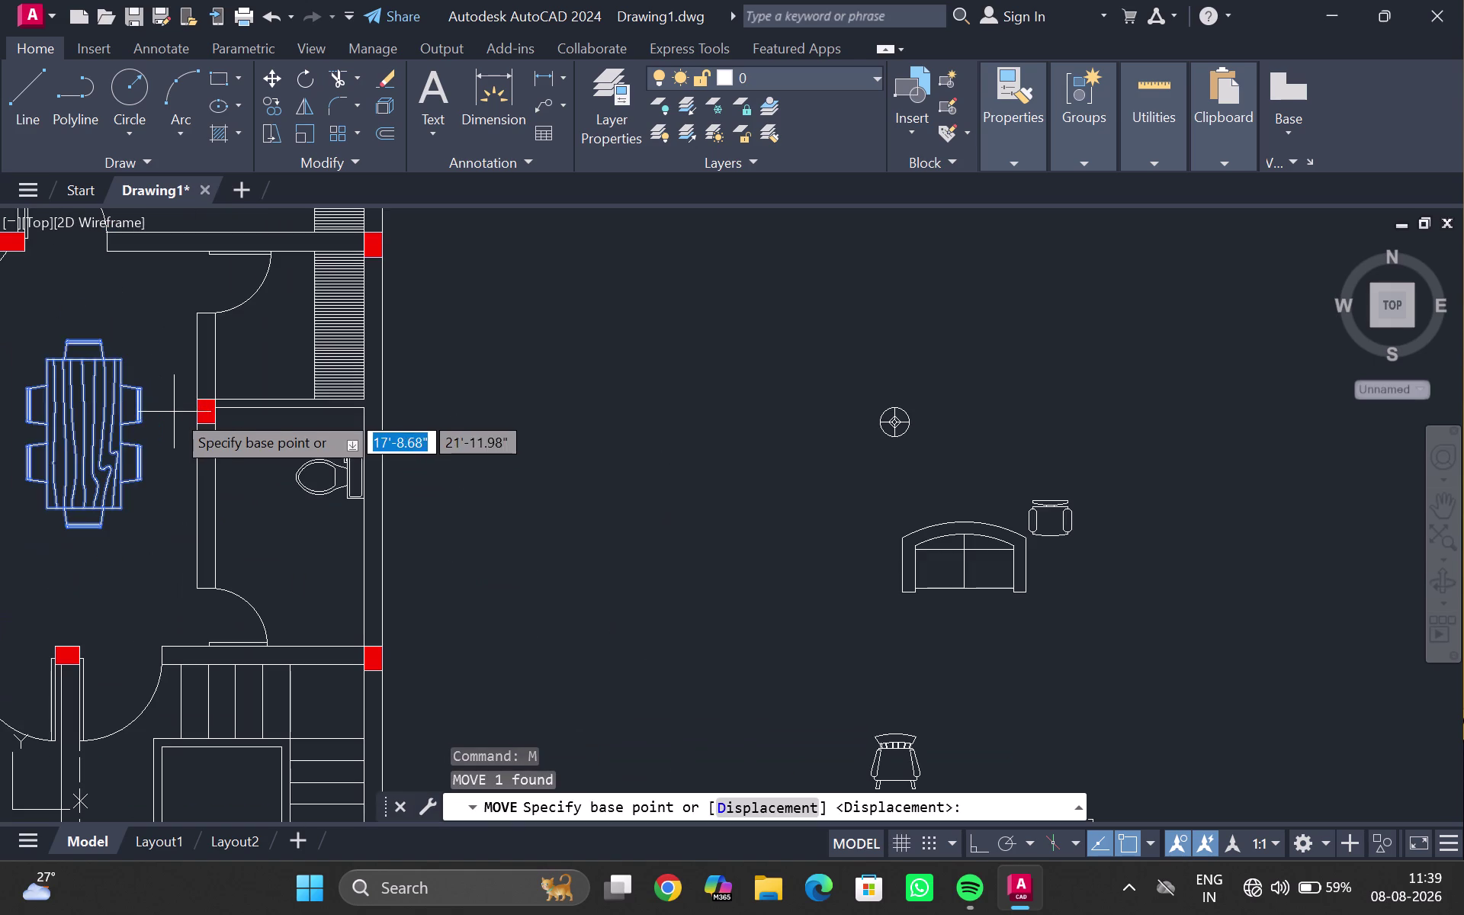
click(74, 415)
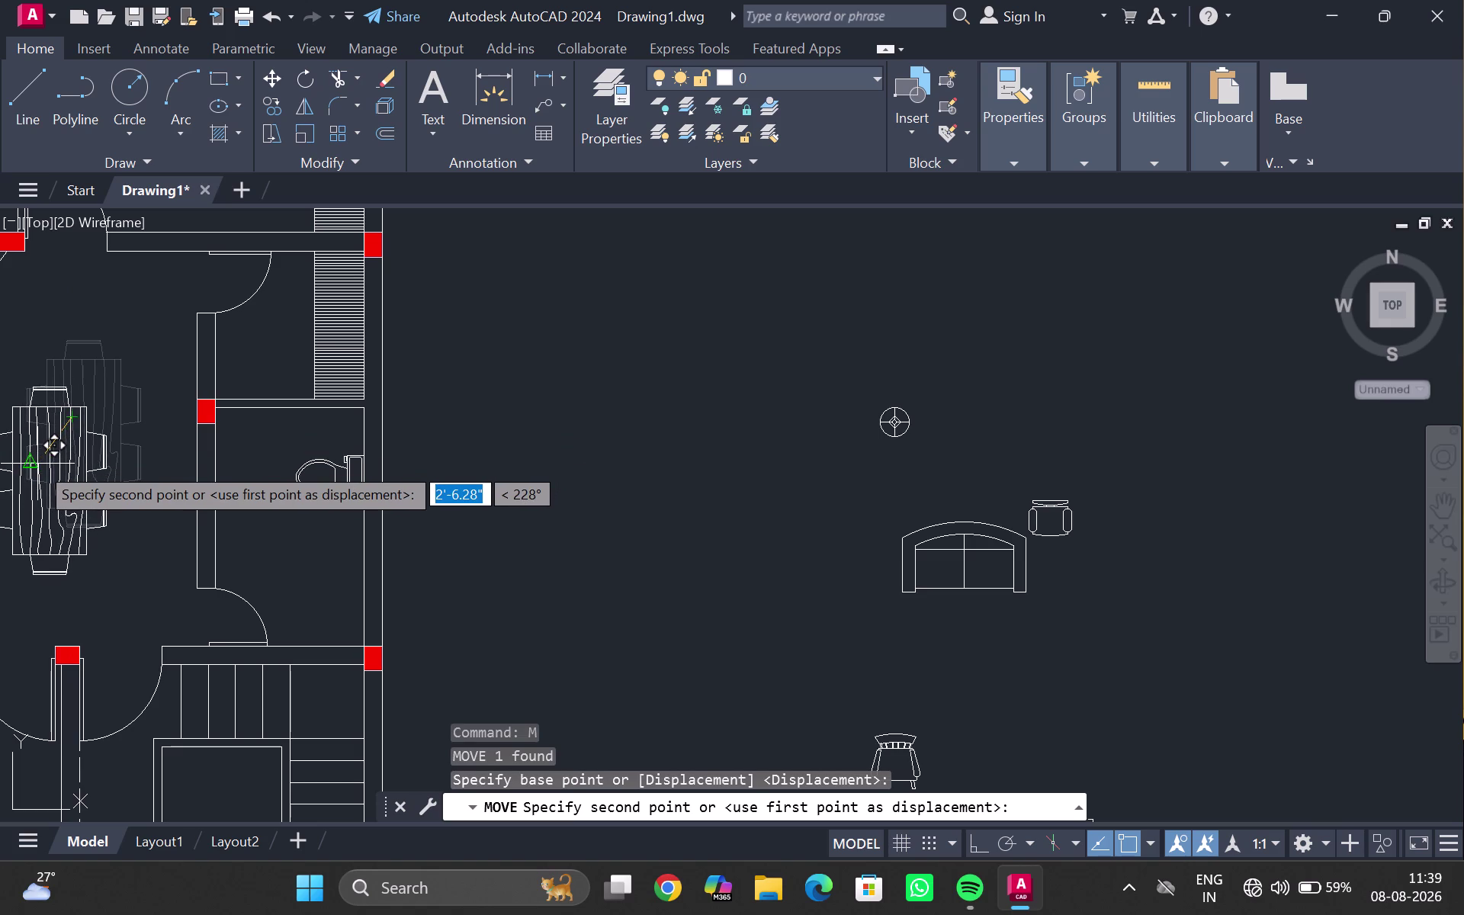
click(37, 464)
scroll(down, 3)
middle_drag(83, 415, 197, 367)
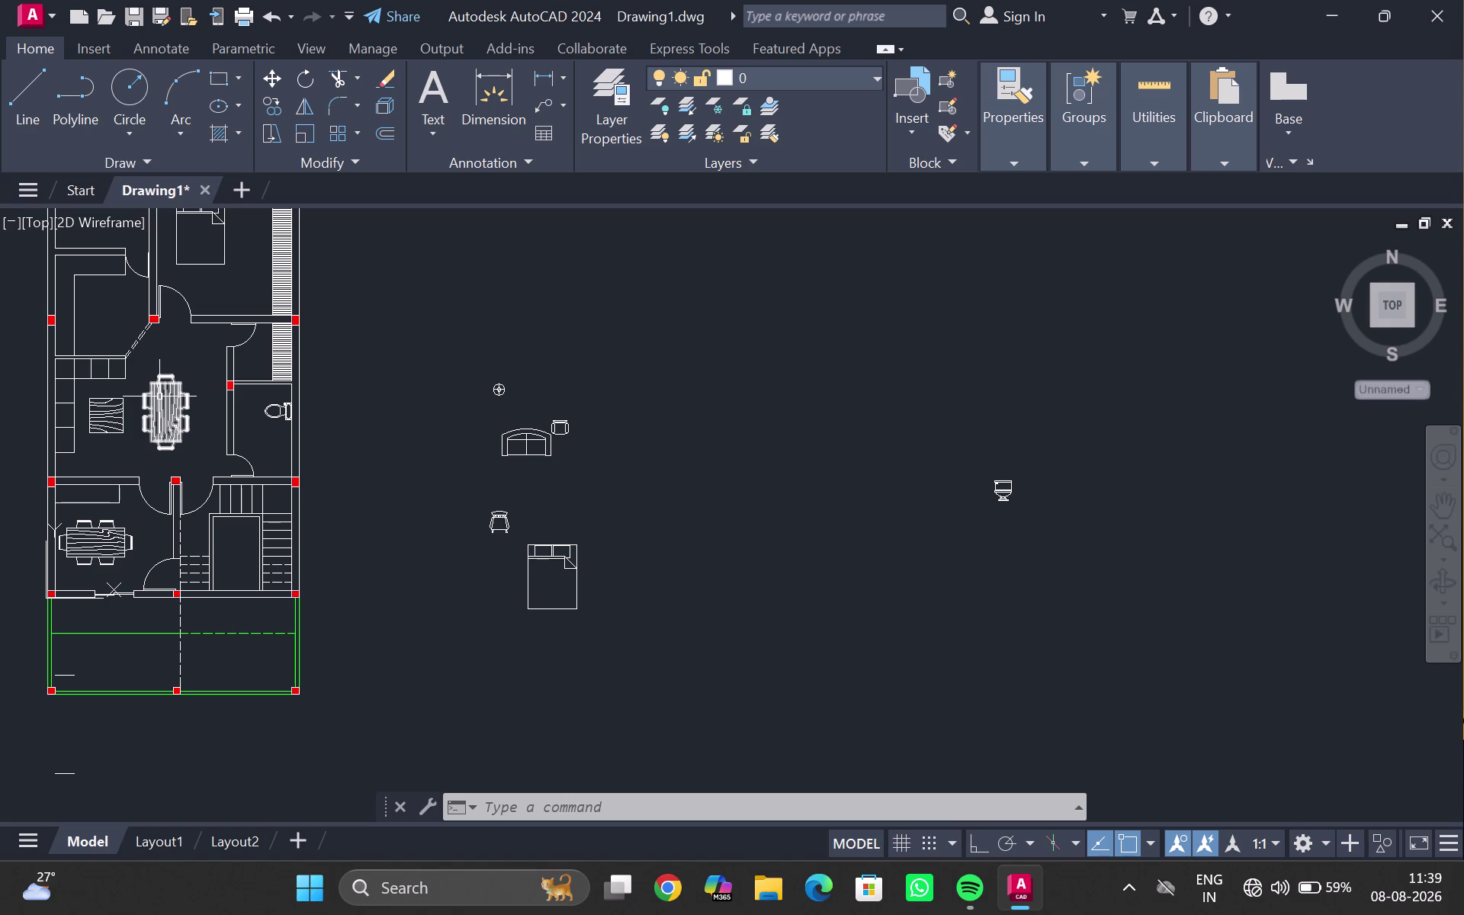
middle_drag(153, 369, 159, 430)
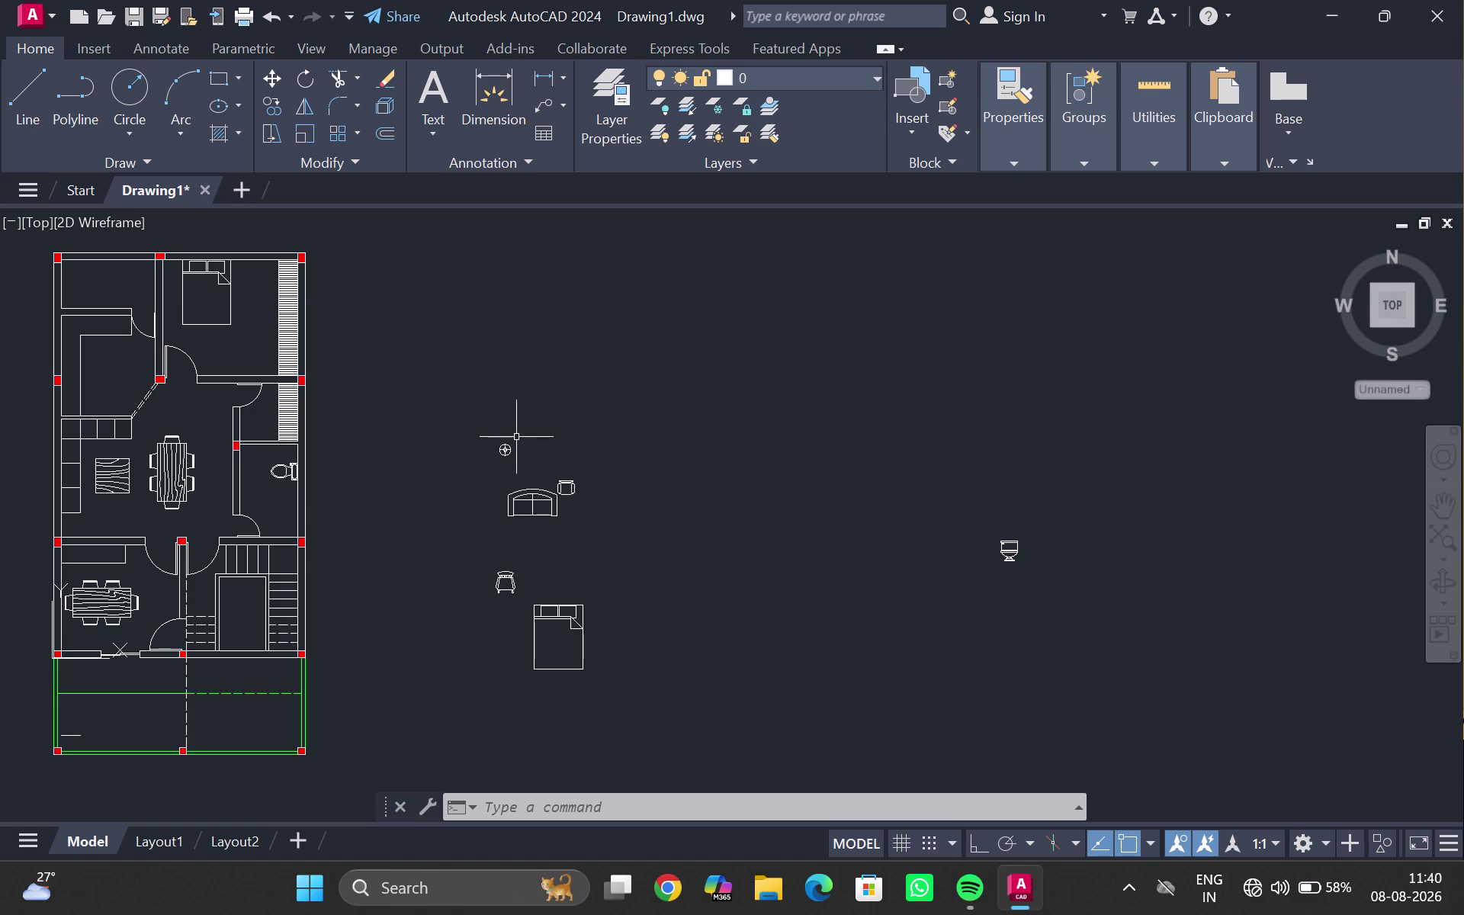
middle_click(140, 701)
scroll(up, 3)
scroll(down, 3)
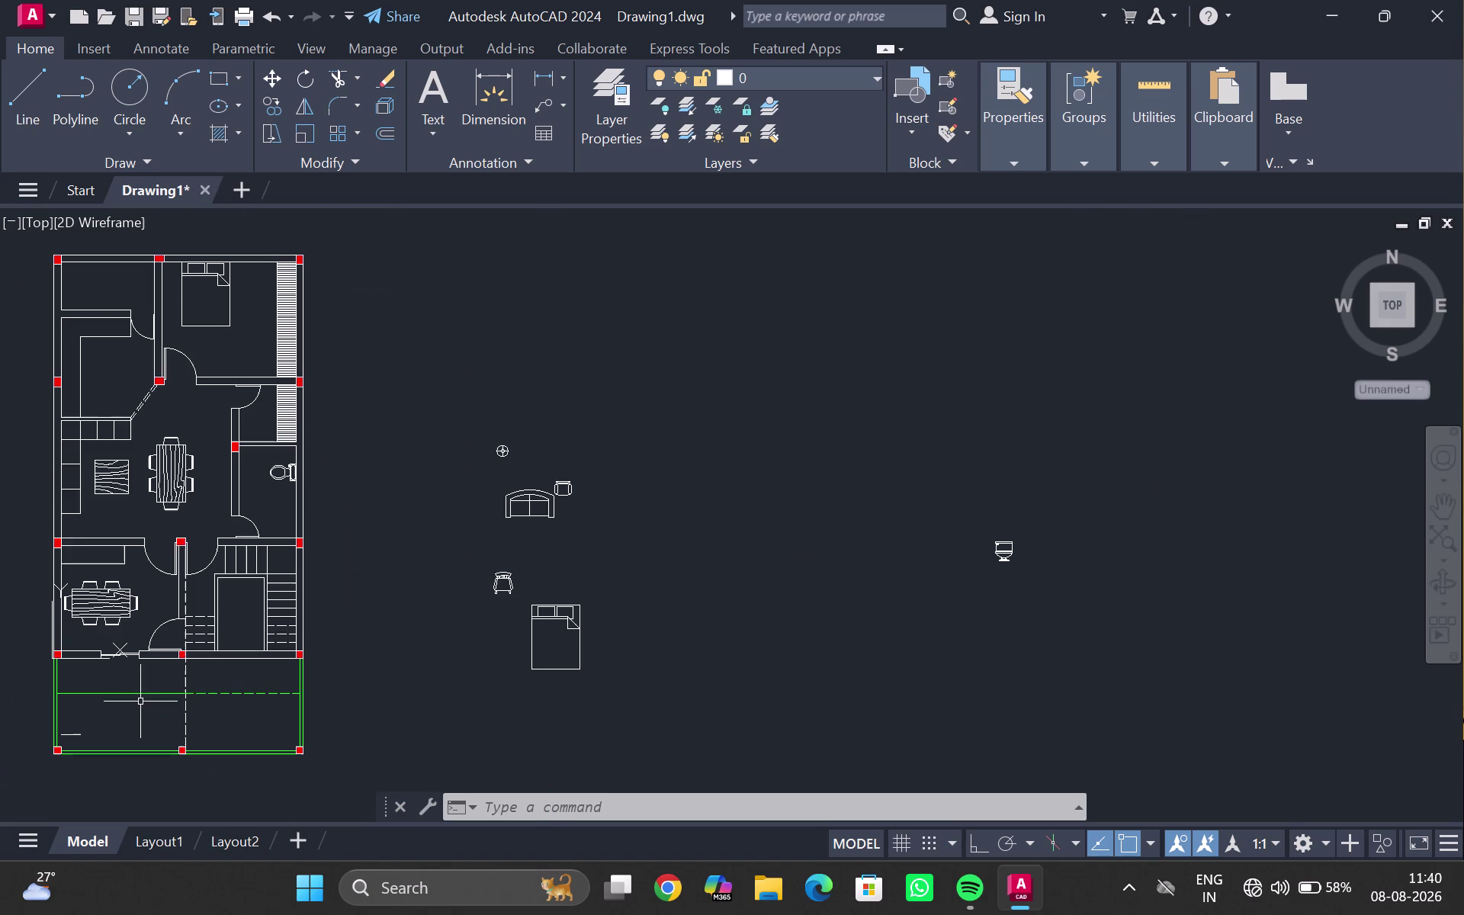
Start a hatch and choose the GRASS pattern from the pattern gallery.
key(h)
key(Return)
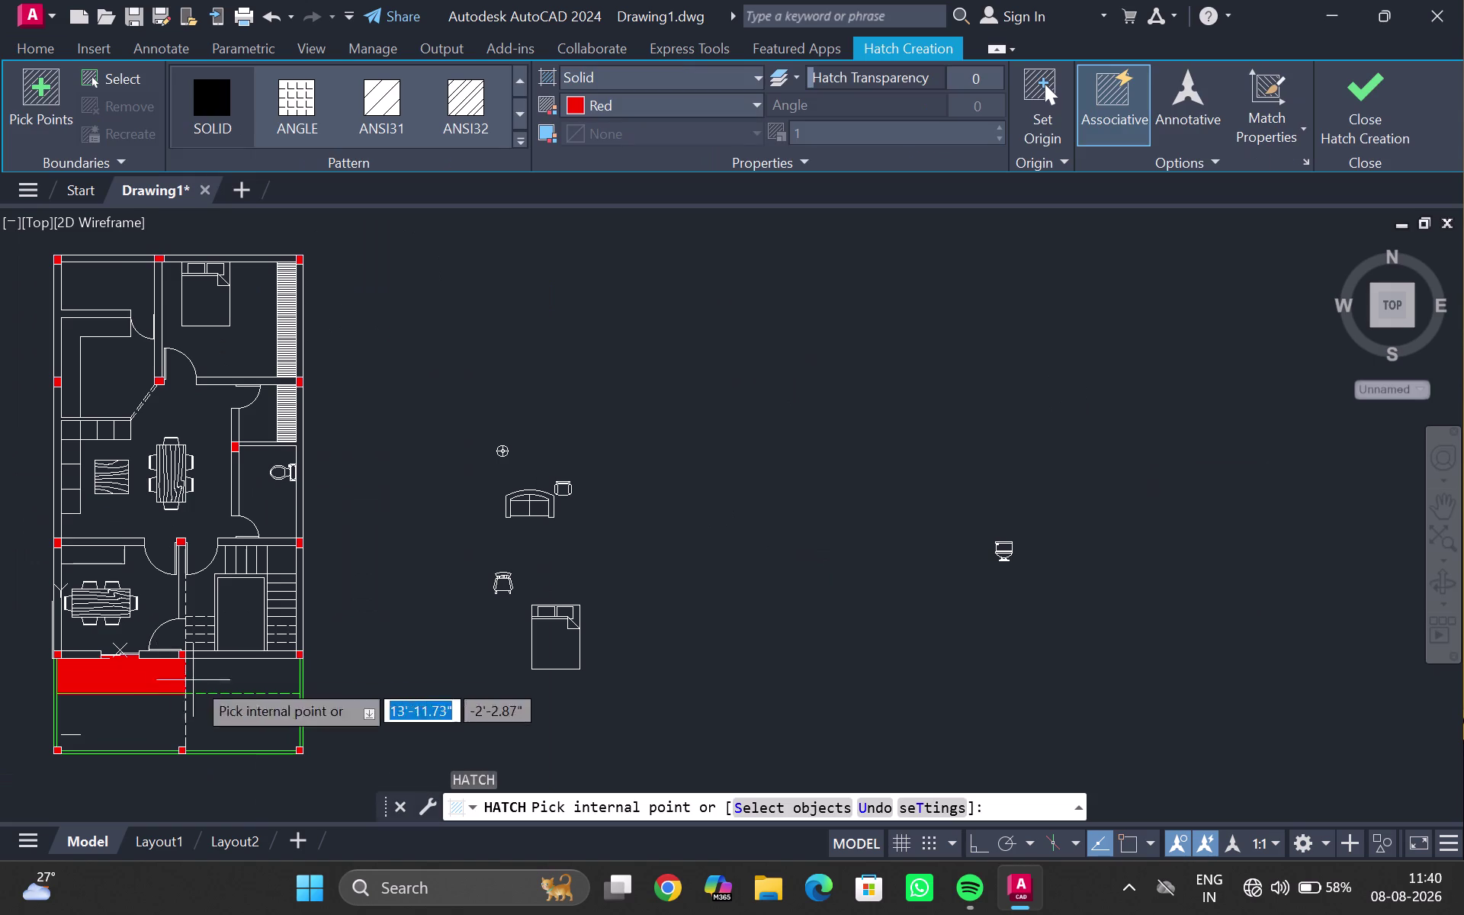
click(520, 144)
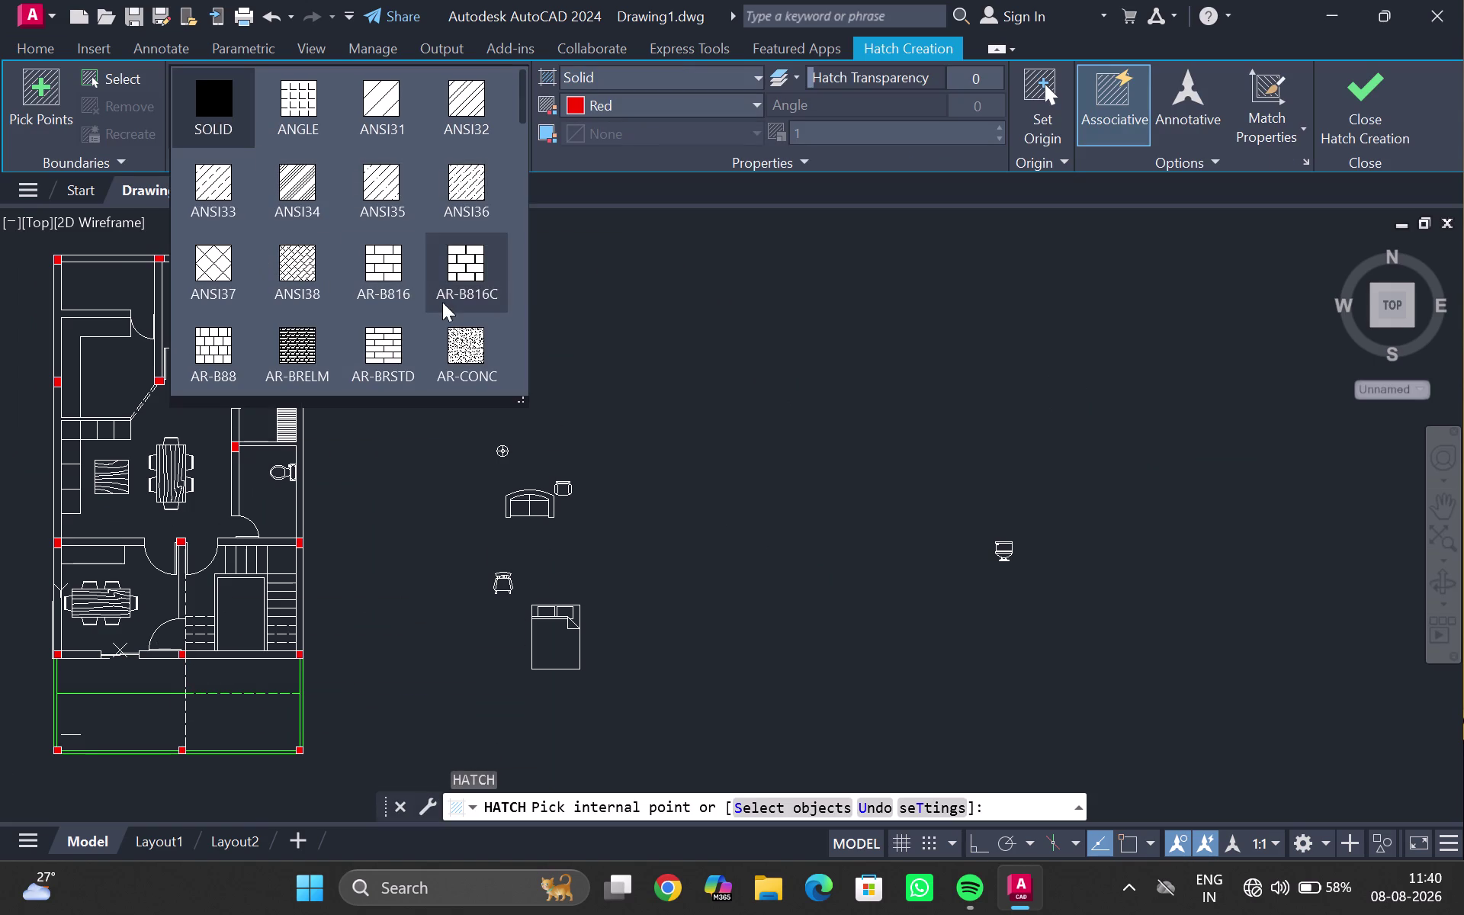
scroll(up, 3)
scroll(down, 3)
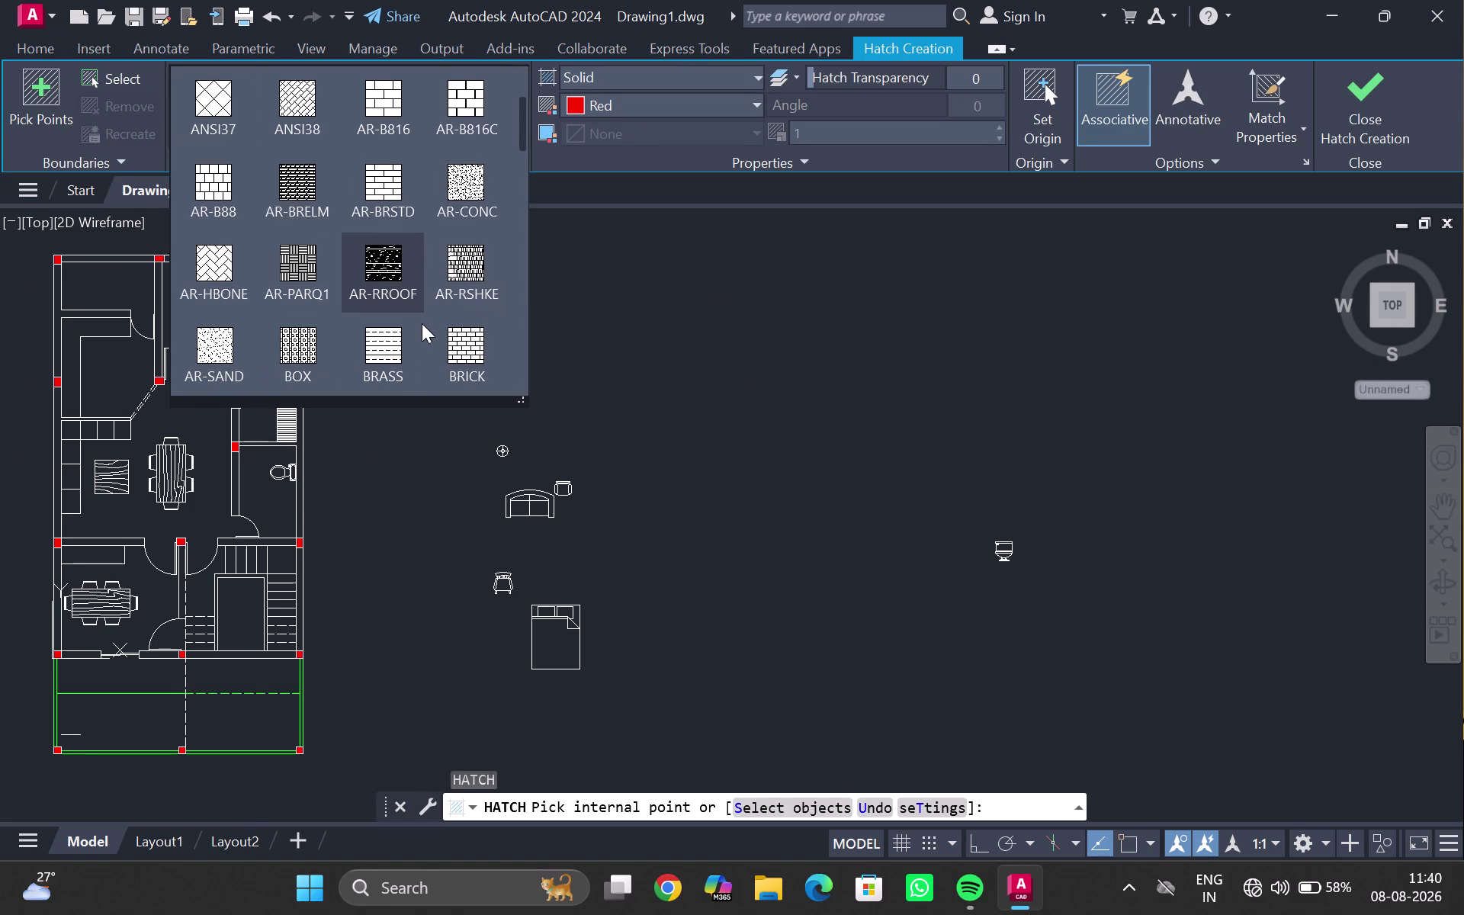
scroll(up, 3)
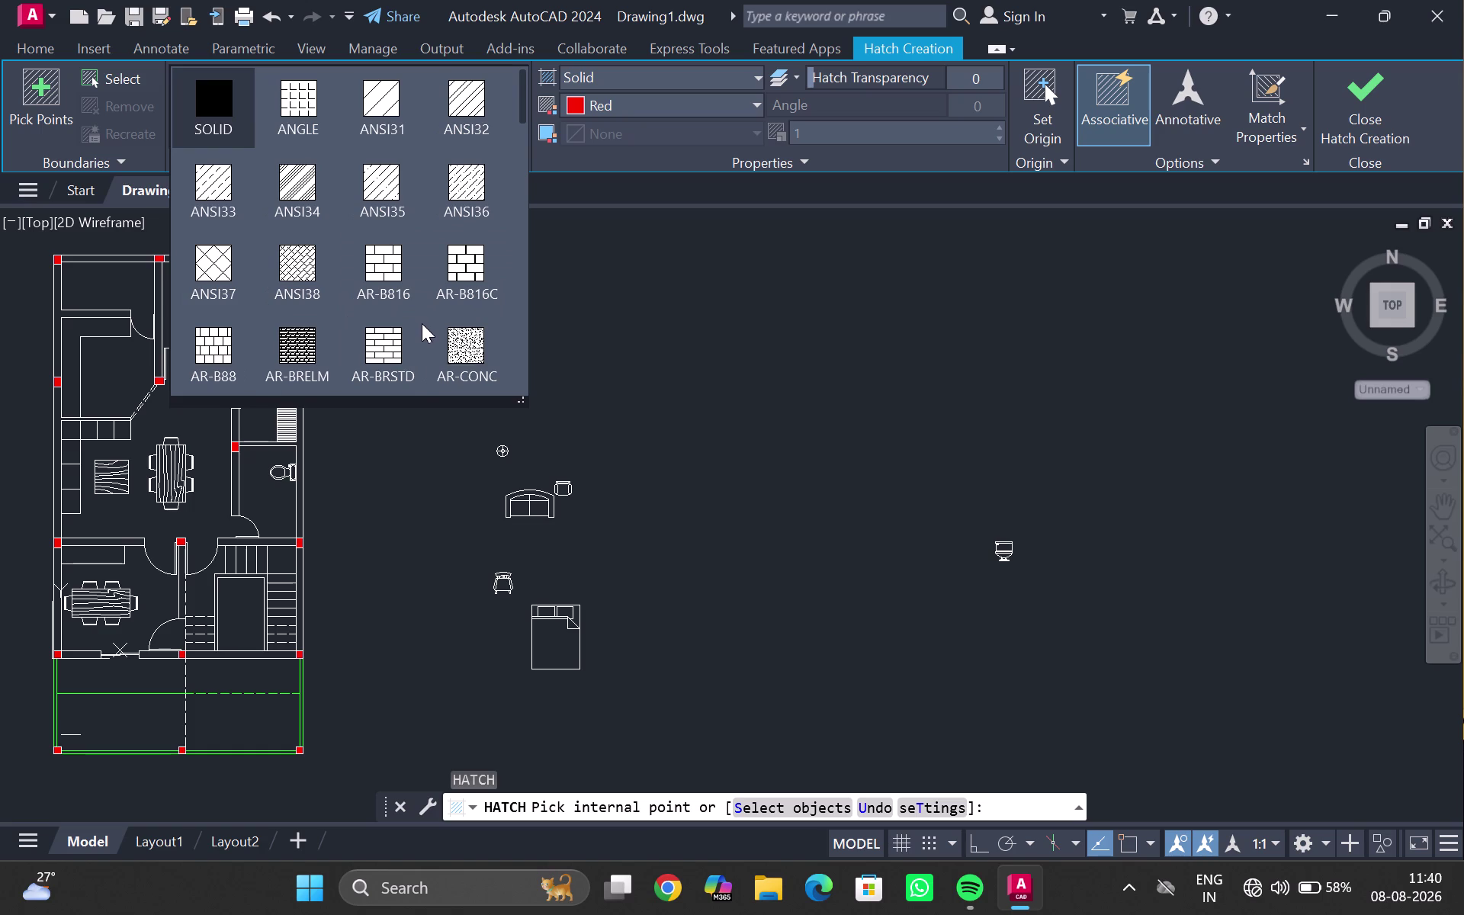
scroll(down, 3)
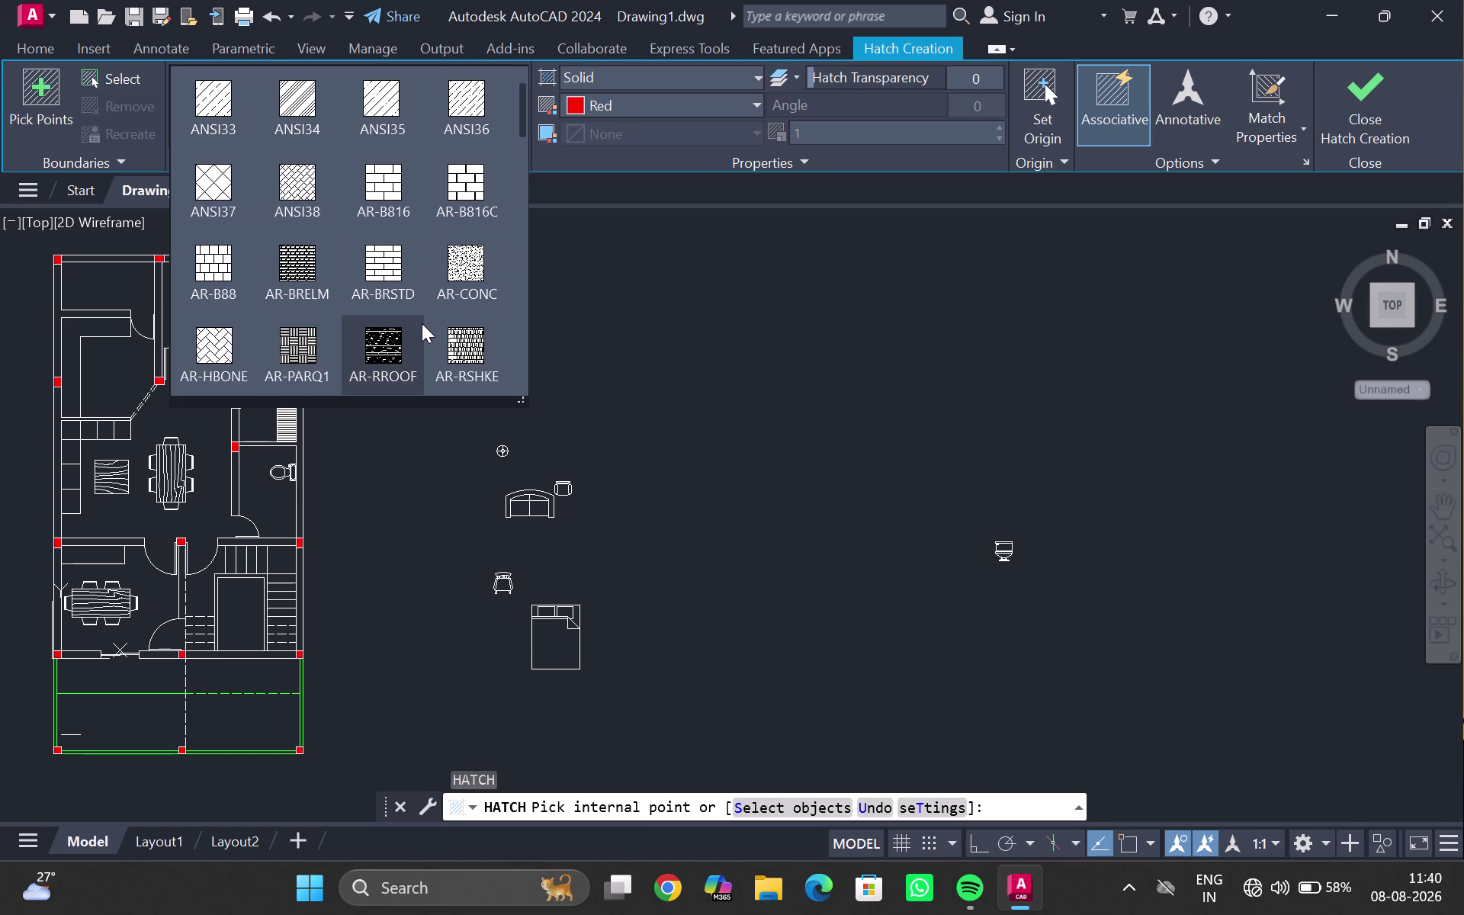
scroll(down, 3)
scroll(down, 3)
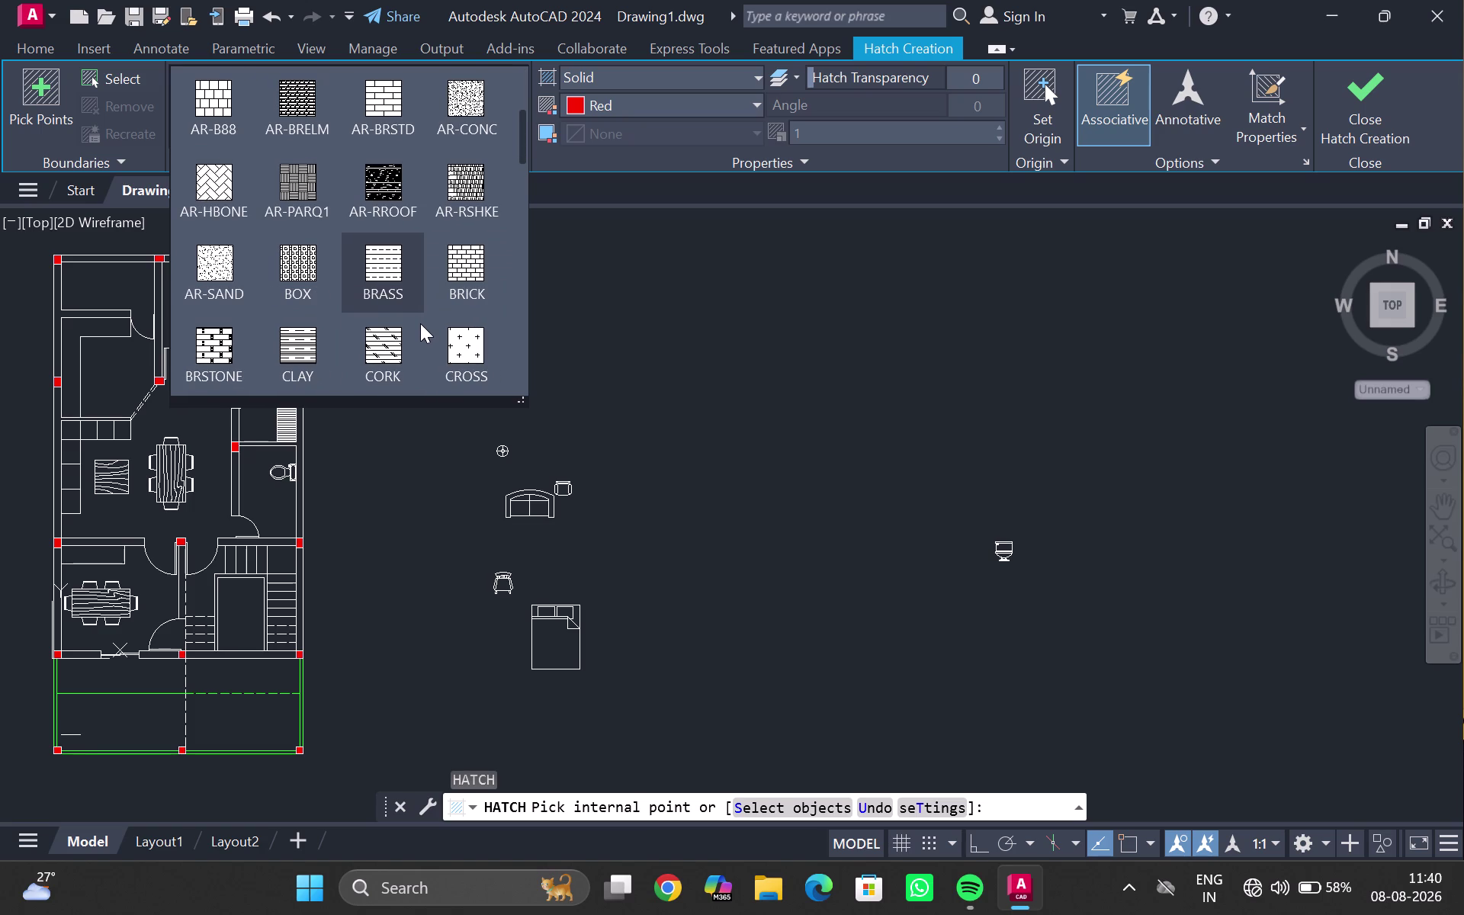
scroll(down, 3)
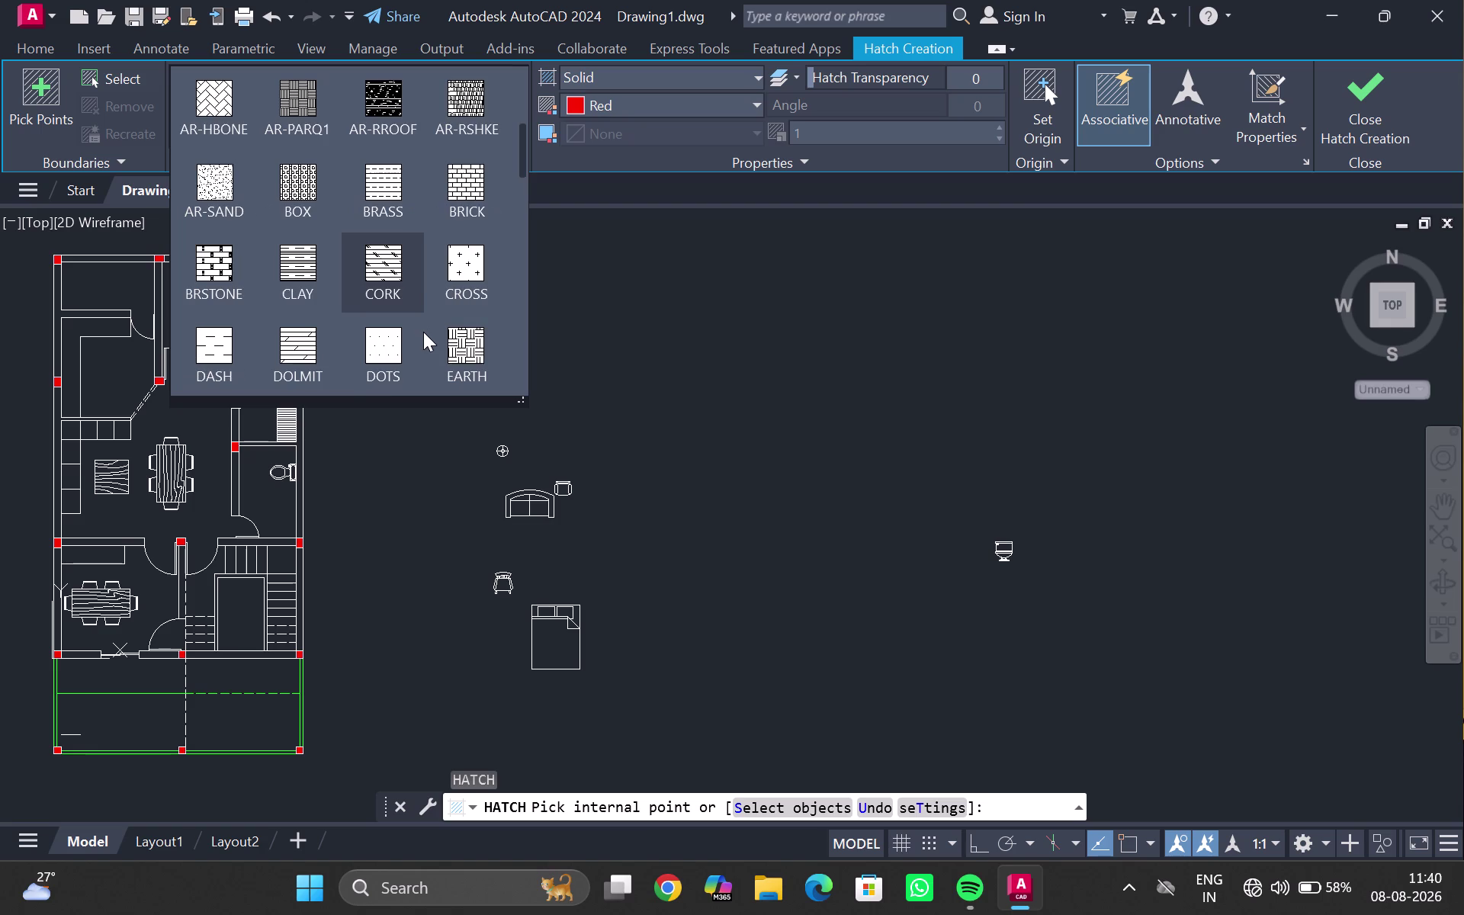
scroll(down, 3)
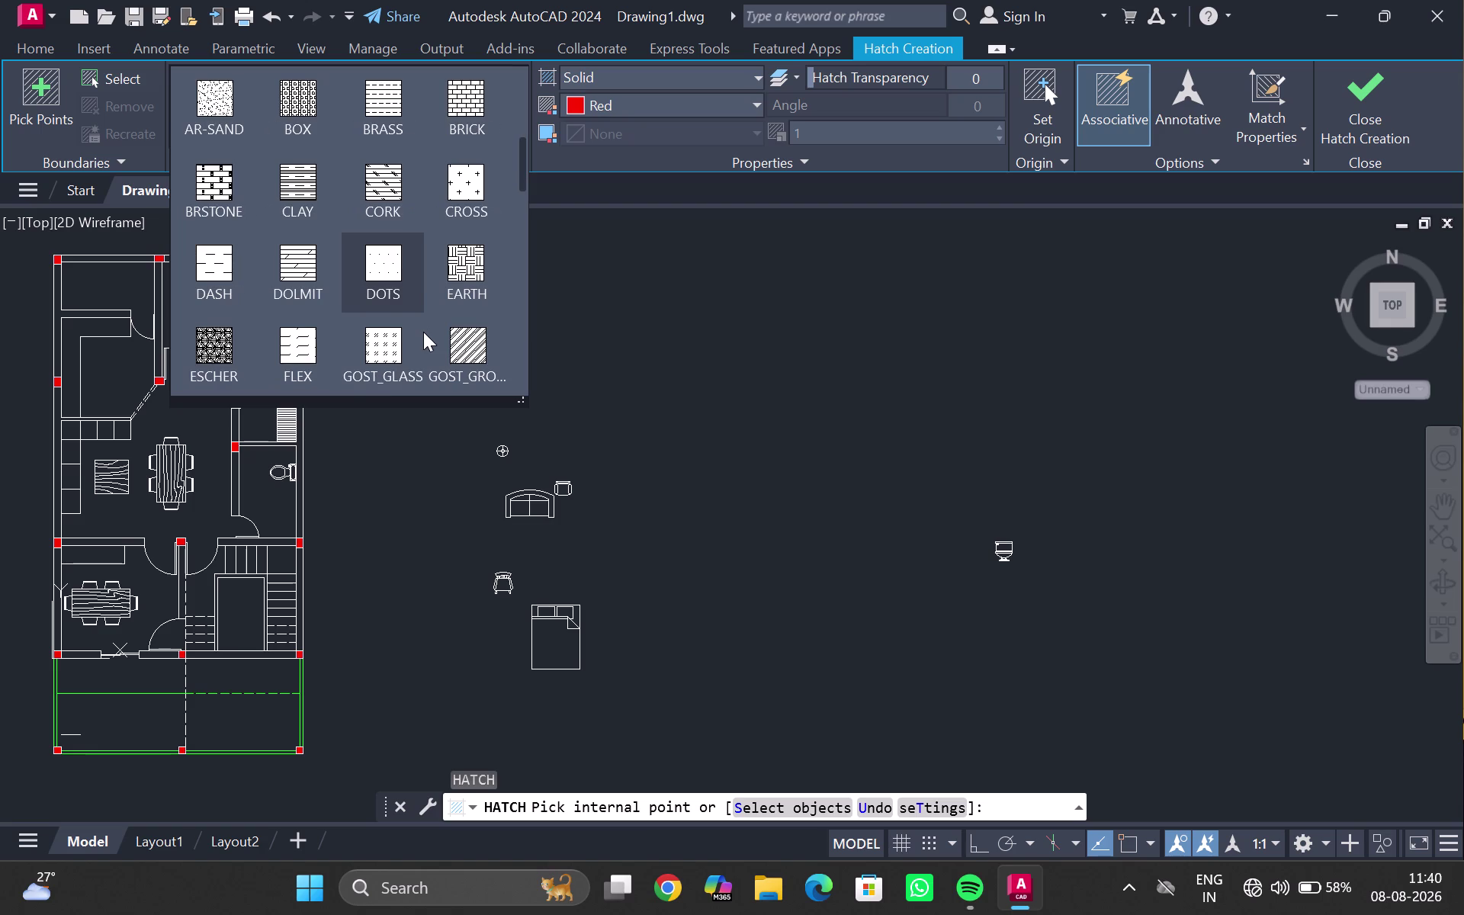
scroll(down, 3)
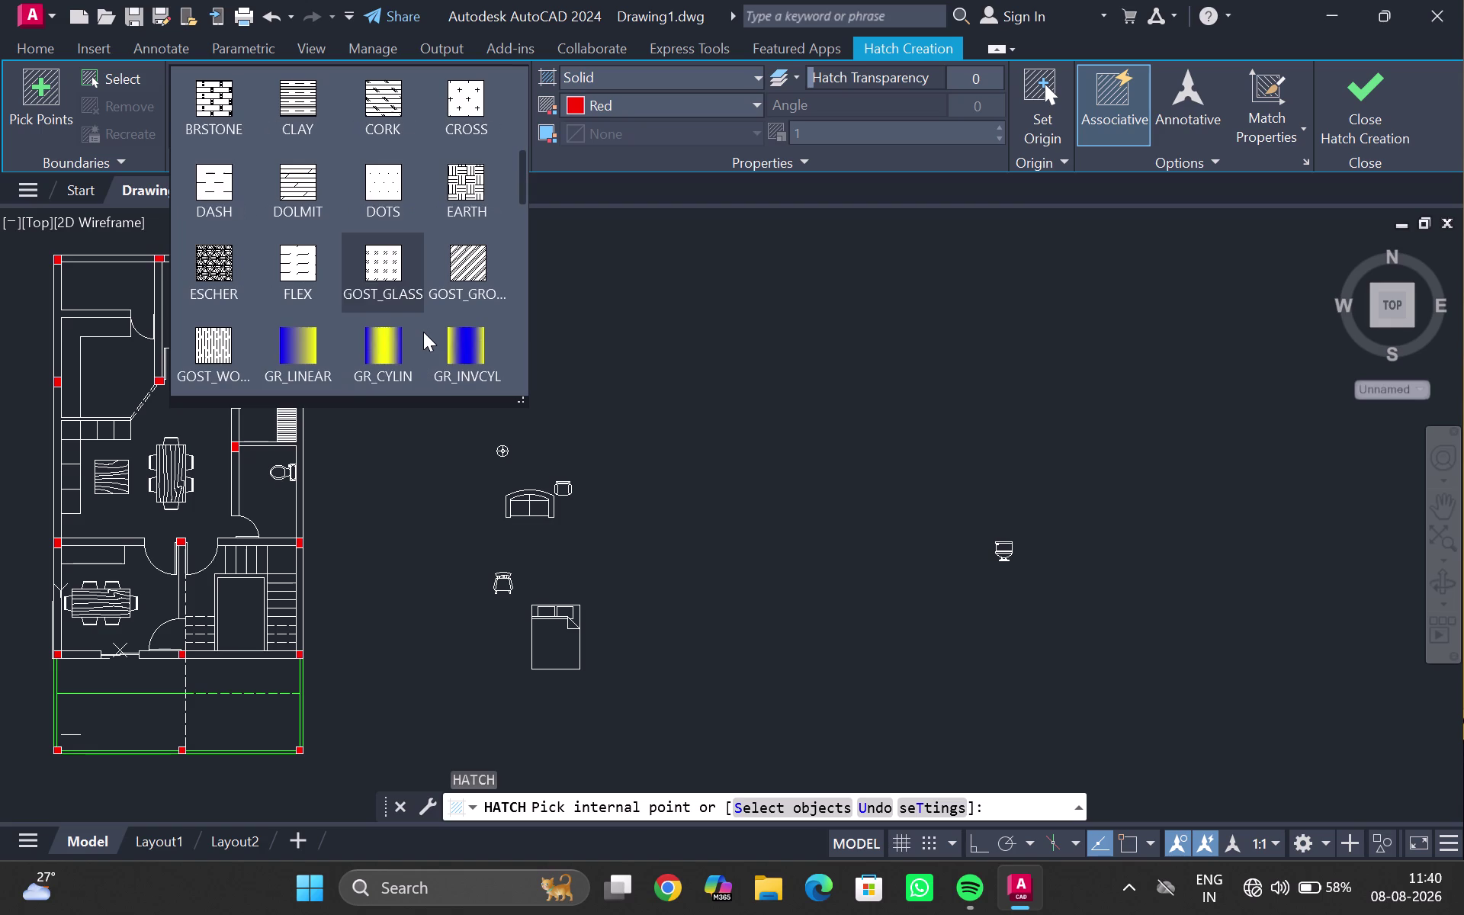
scroll(down, 3)
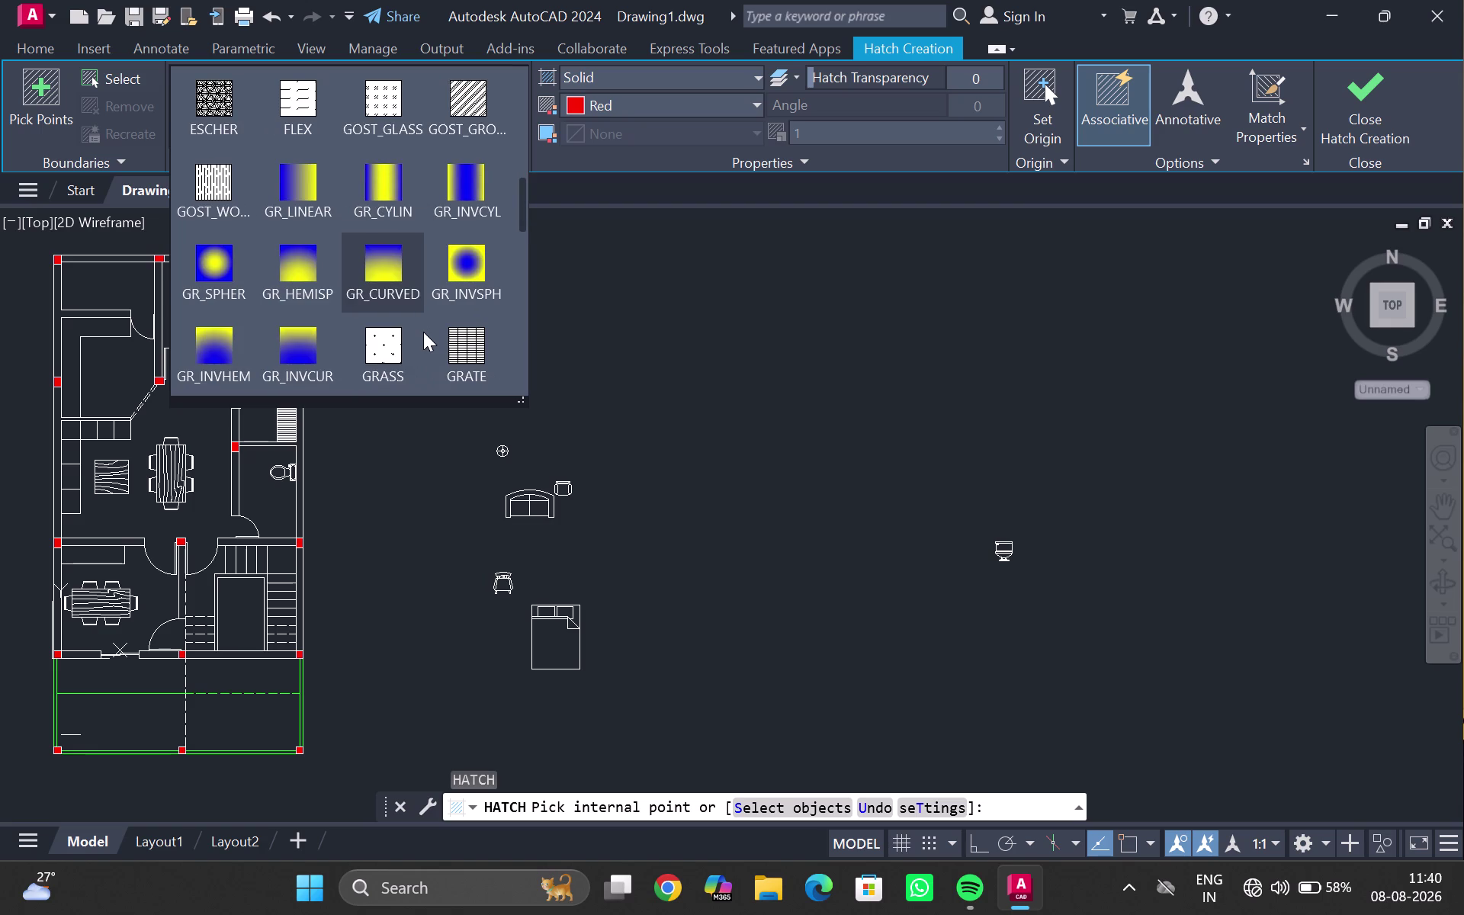
click(387, 346)
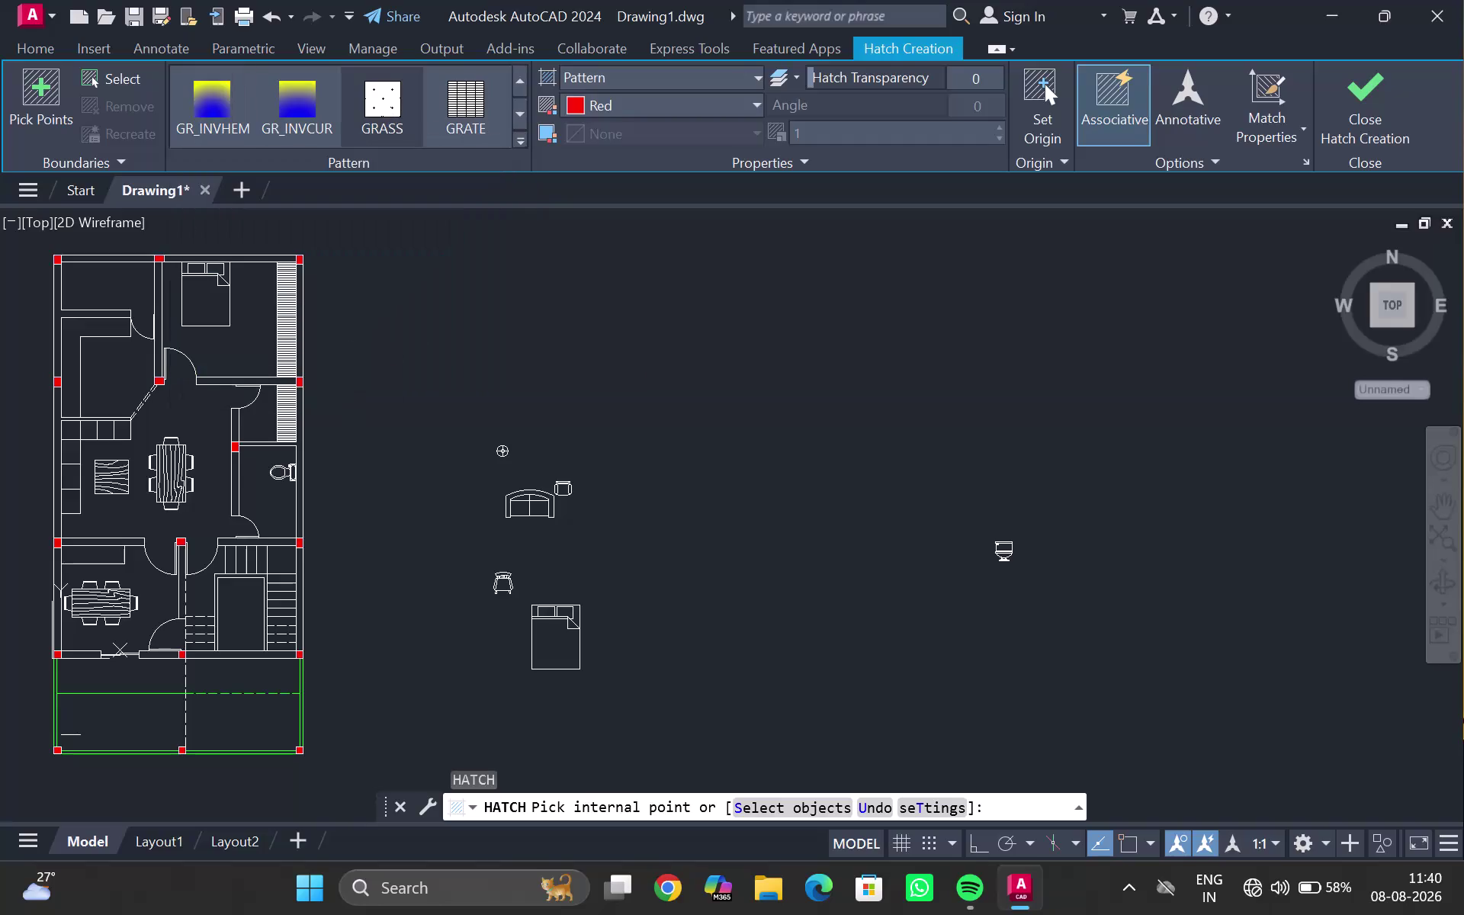
Apply the grass hatch inside the left part of the front yard.
scroll(up, 3)
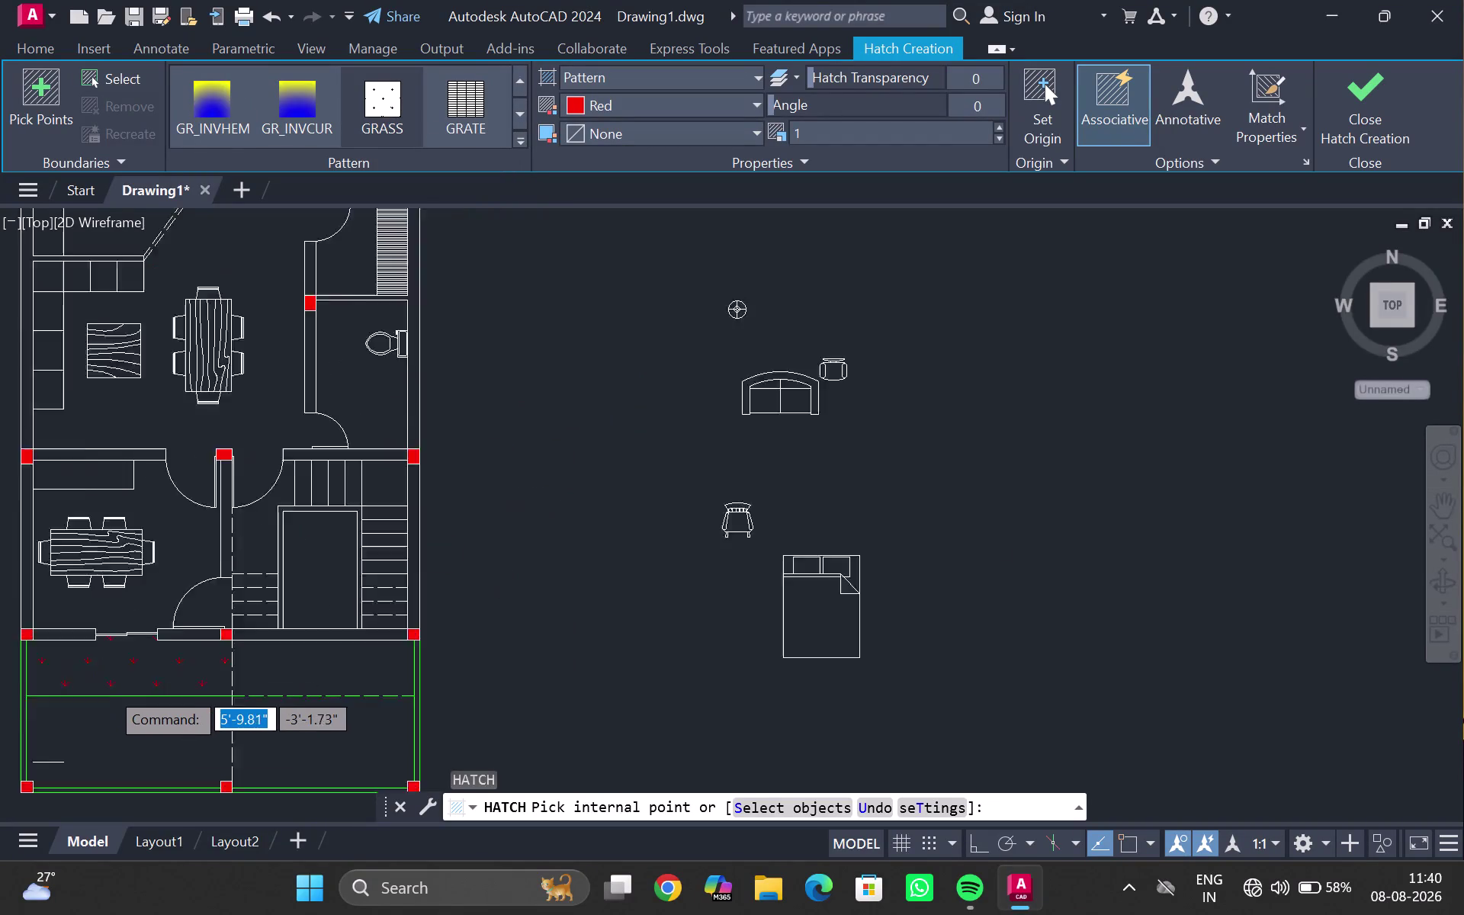
middle_drag(135, 767, 240, 573)
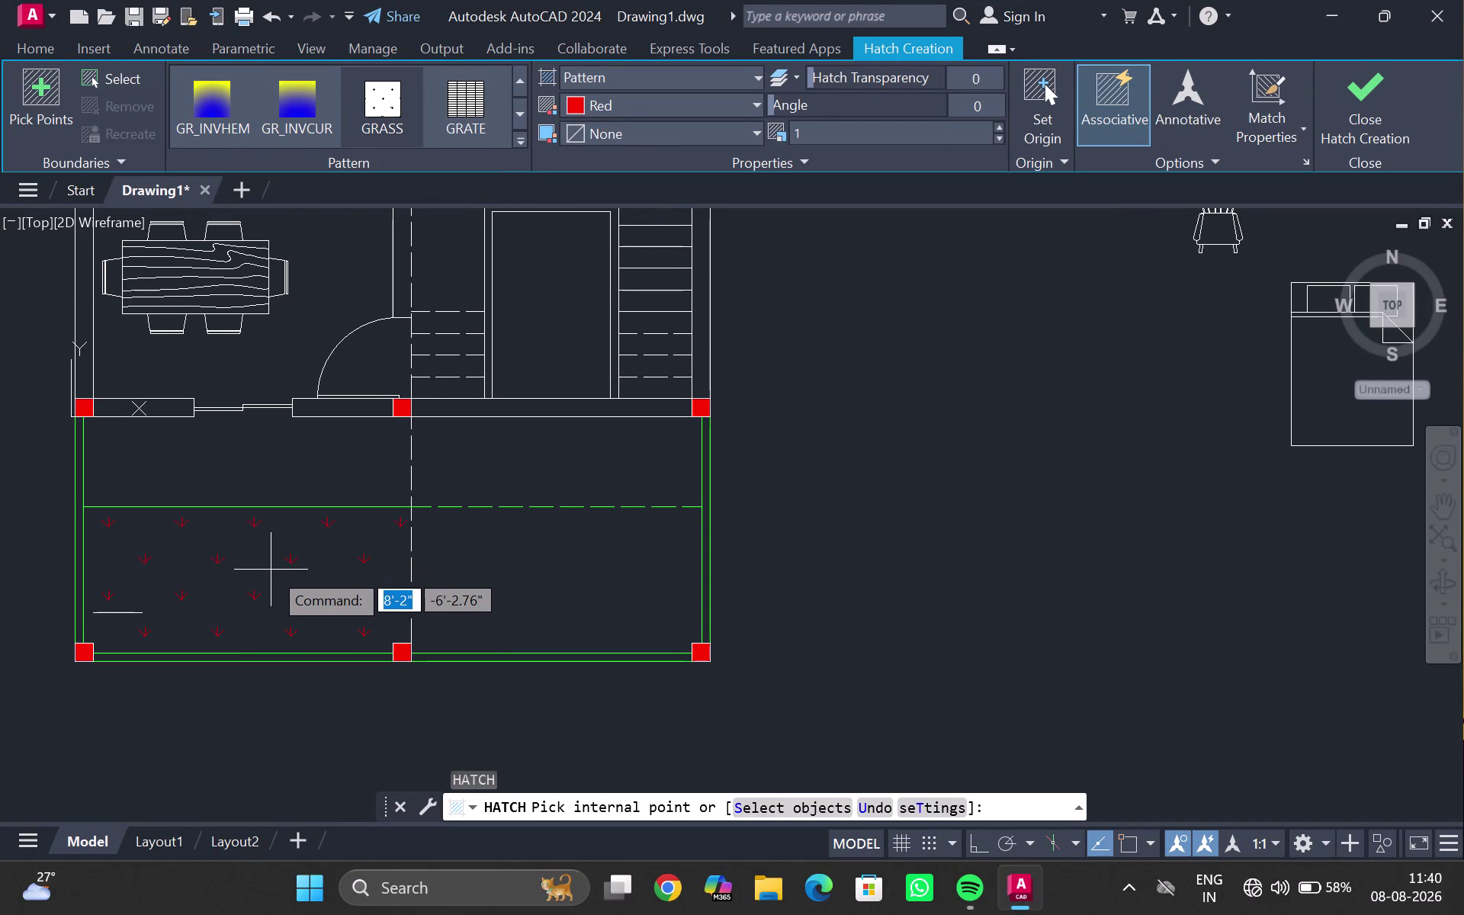
click(270, 570)
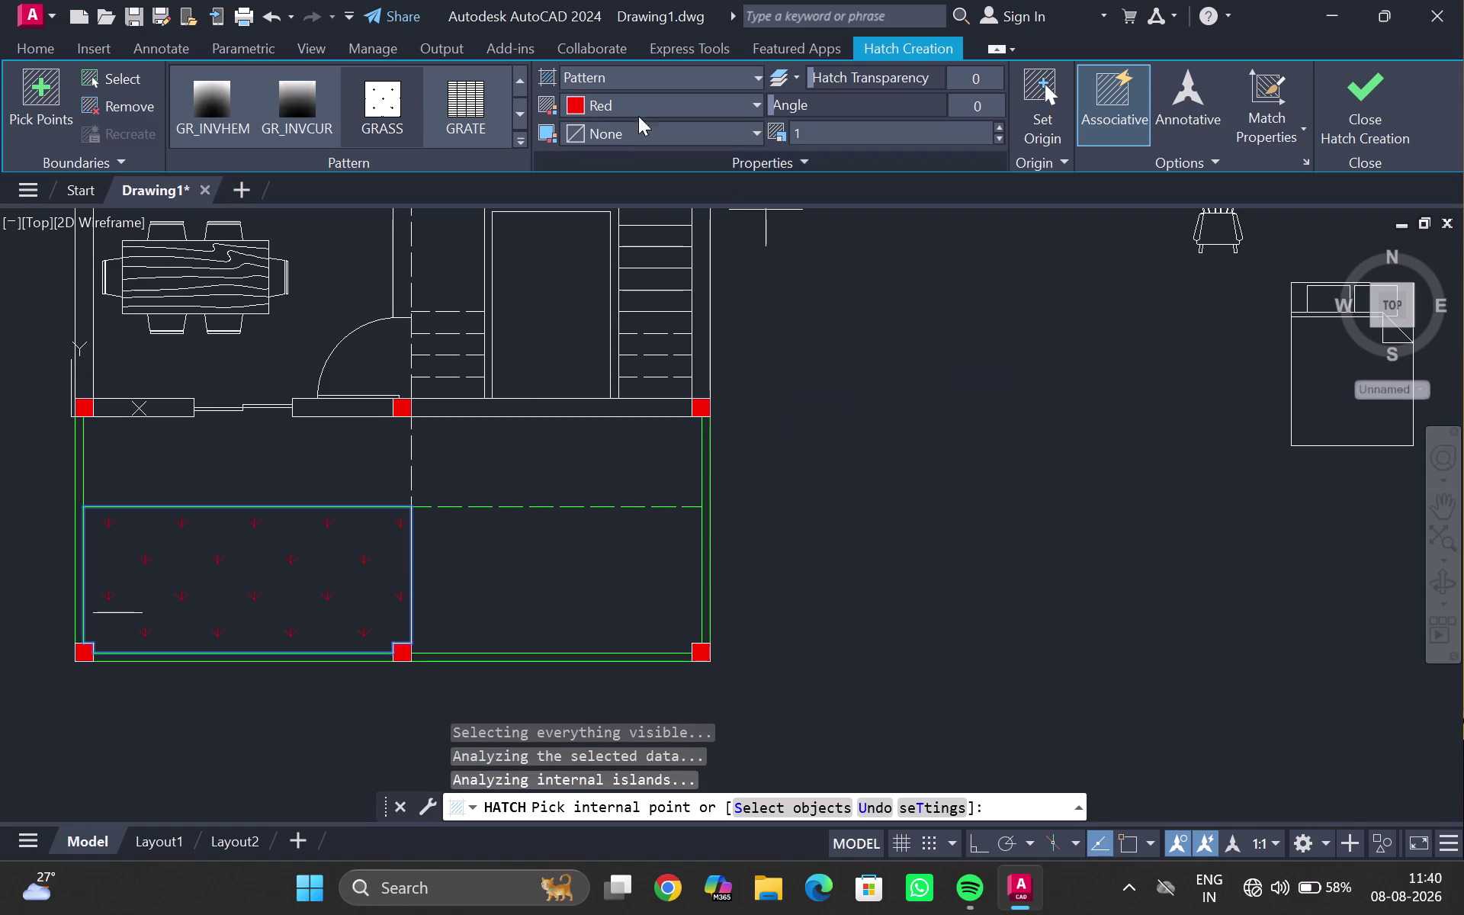
click(618, 97)
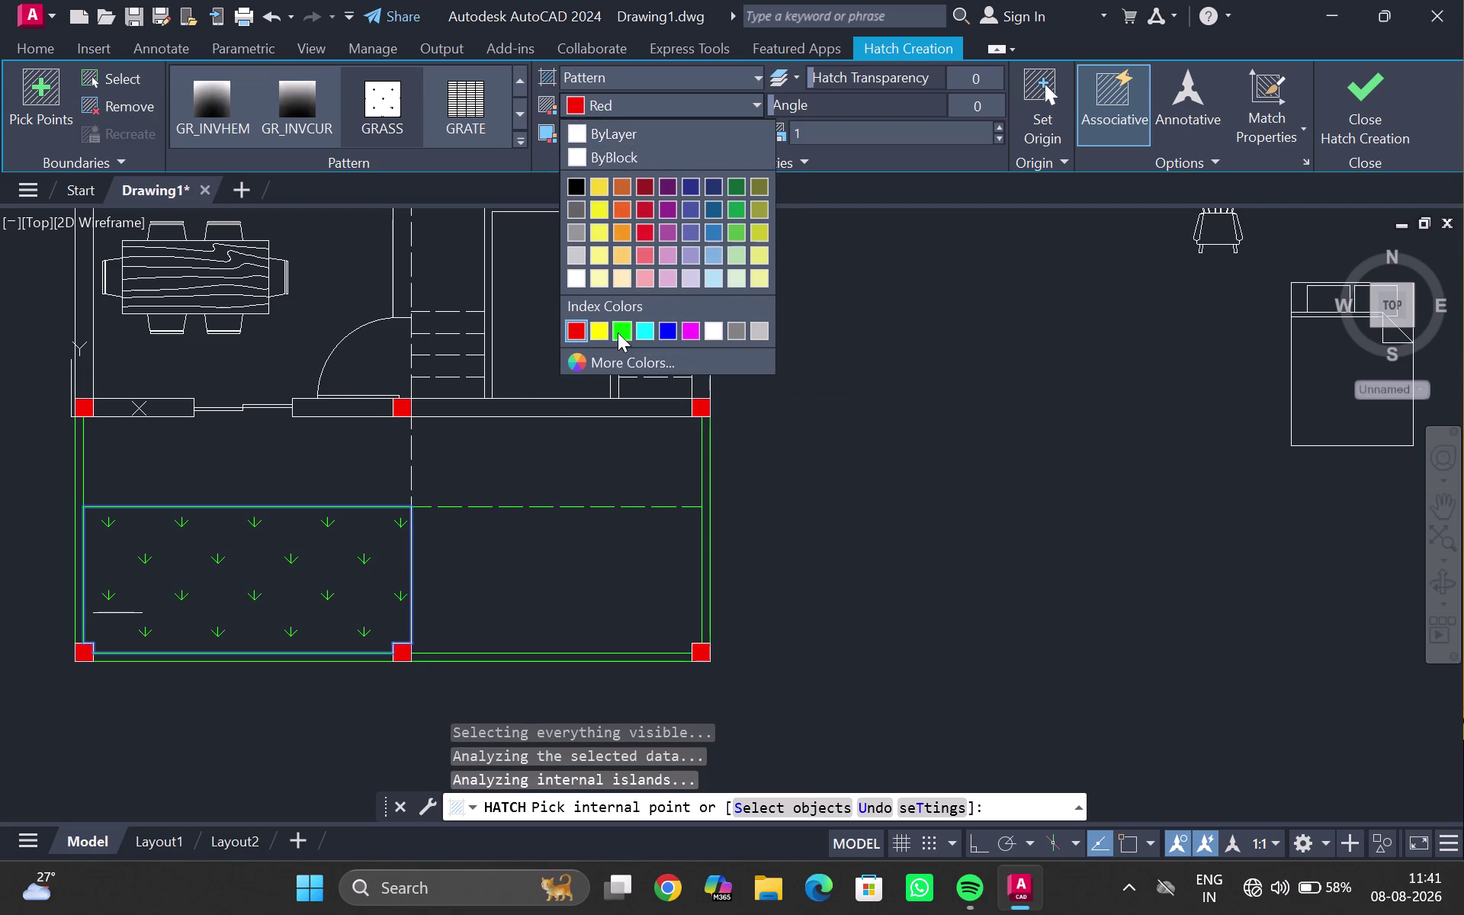
click(617, 332)
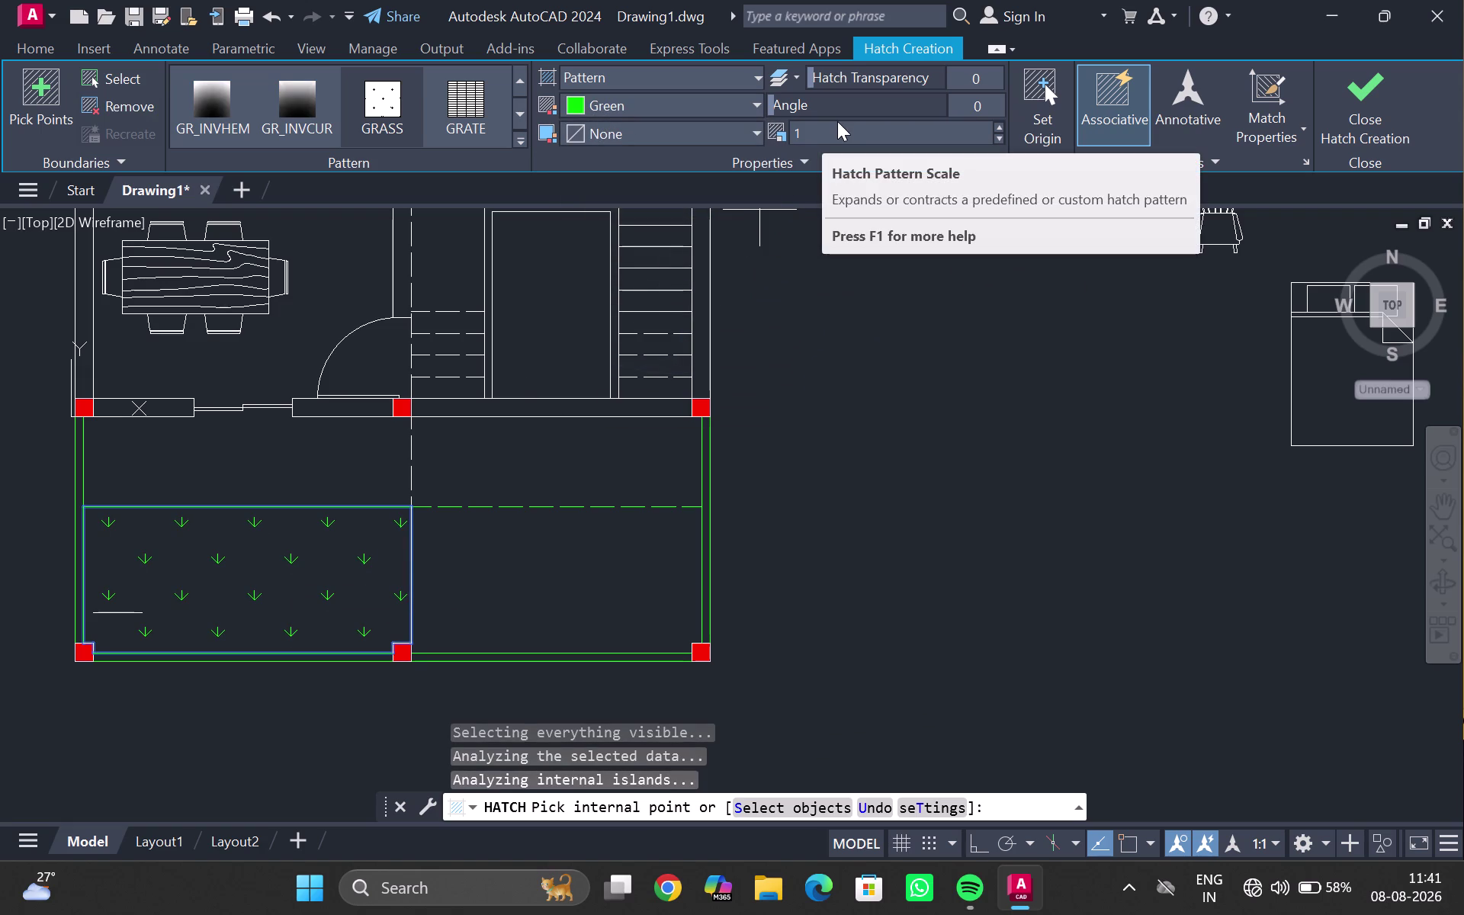
click(837, 122)
click(834, 128)
key(BackSpace)
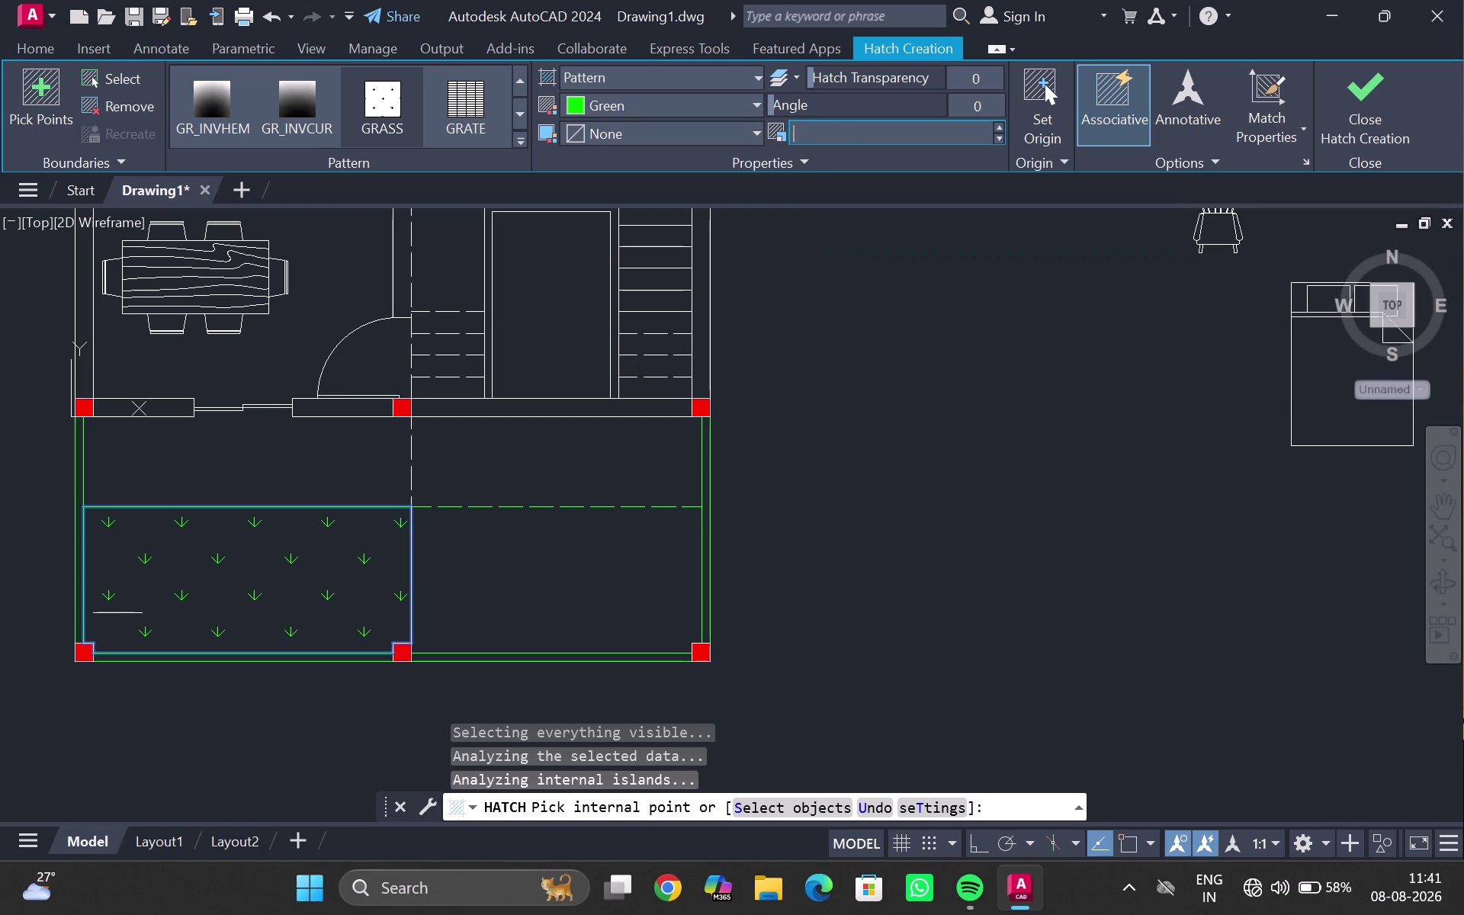
key(0)
key(period)
key(5)
key(0)
key(Return)
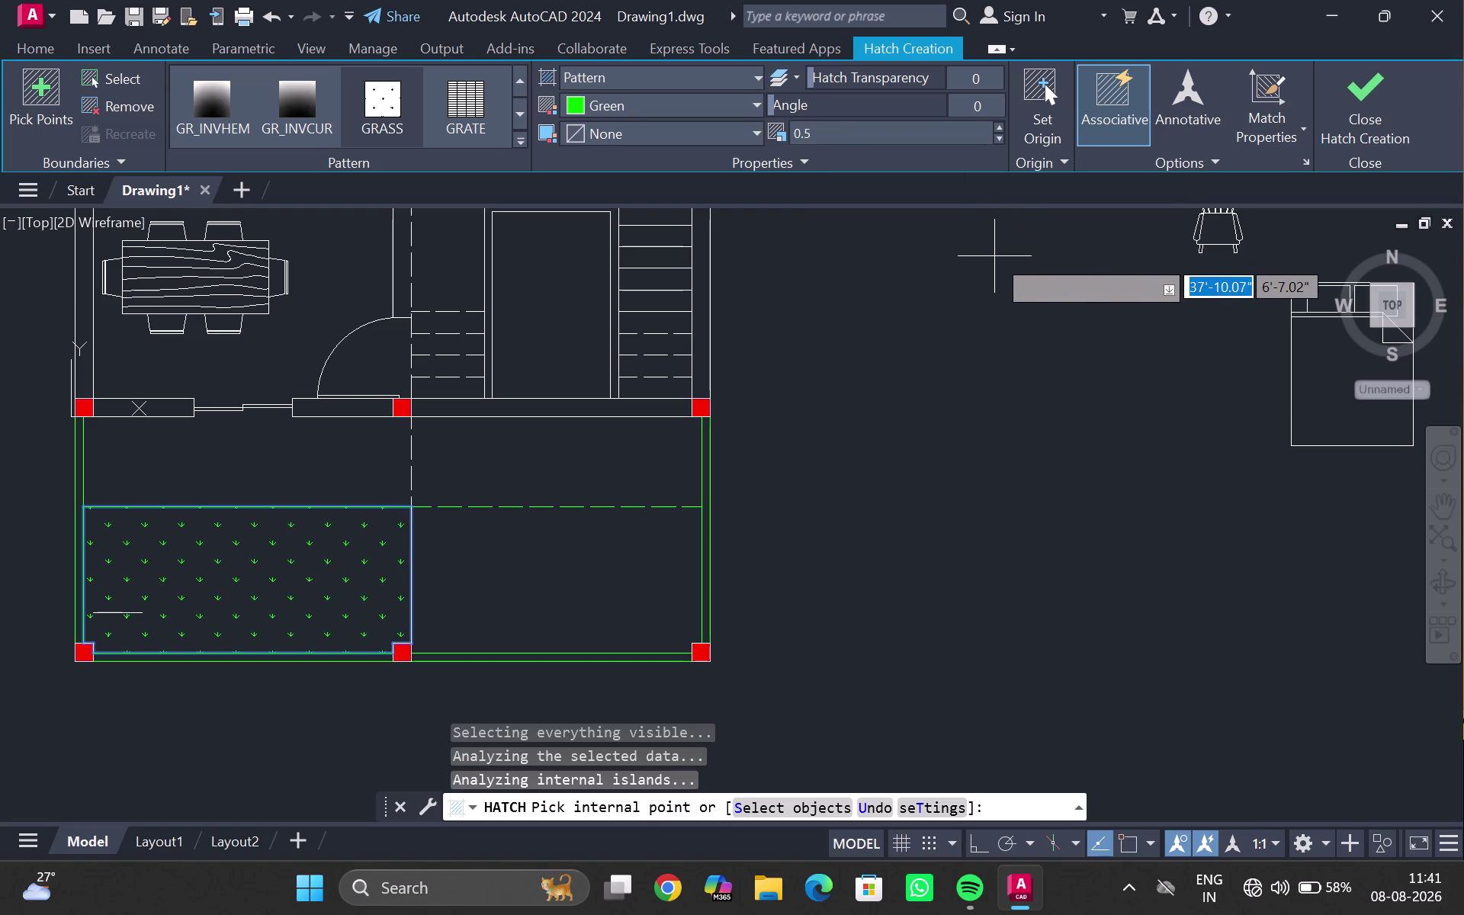
click(865, 122)
click(858, 130)
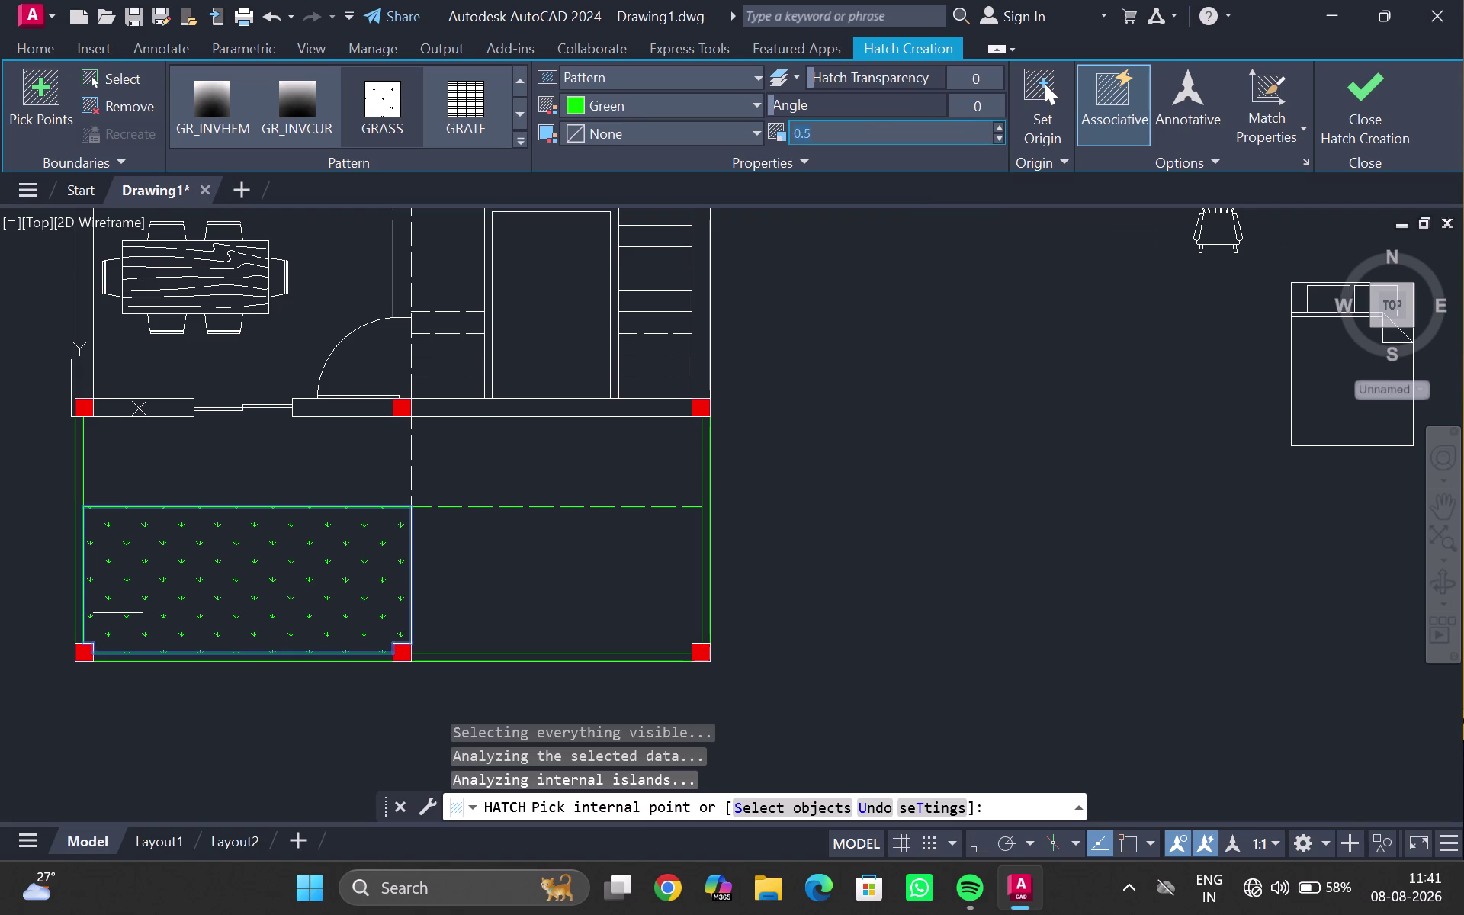
key(BackSpace)
text(0)
text(.)
text(25)
key(Return)
double_click(947, 287)
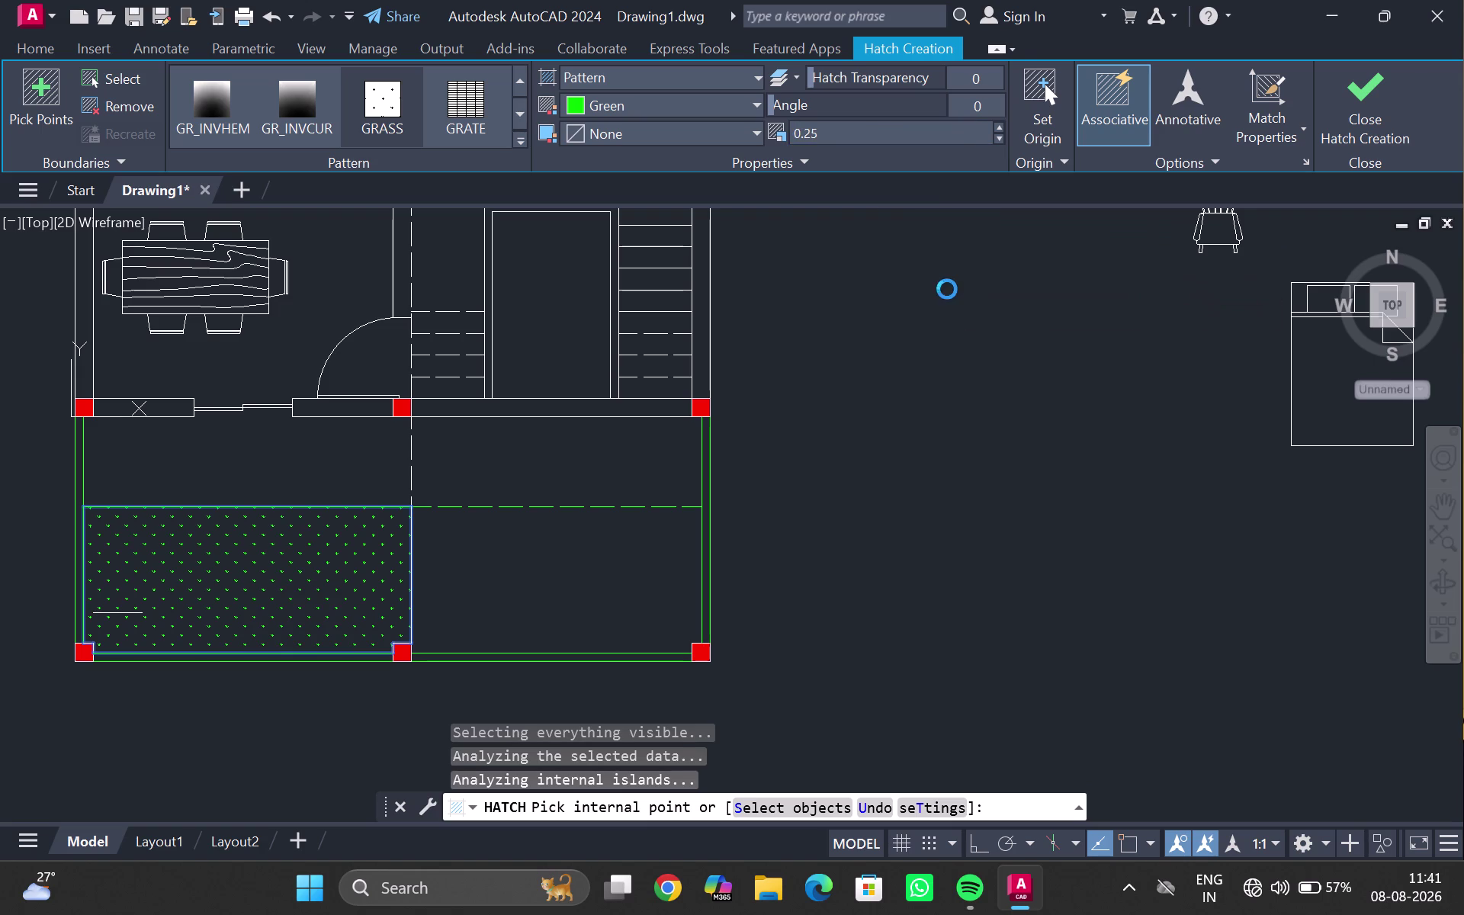
key(Escape)
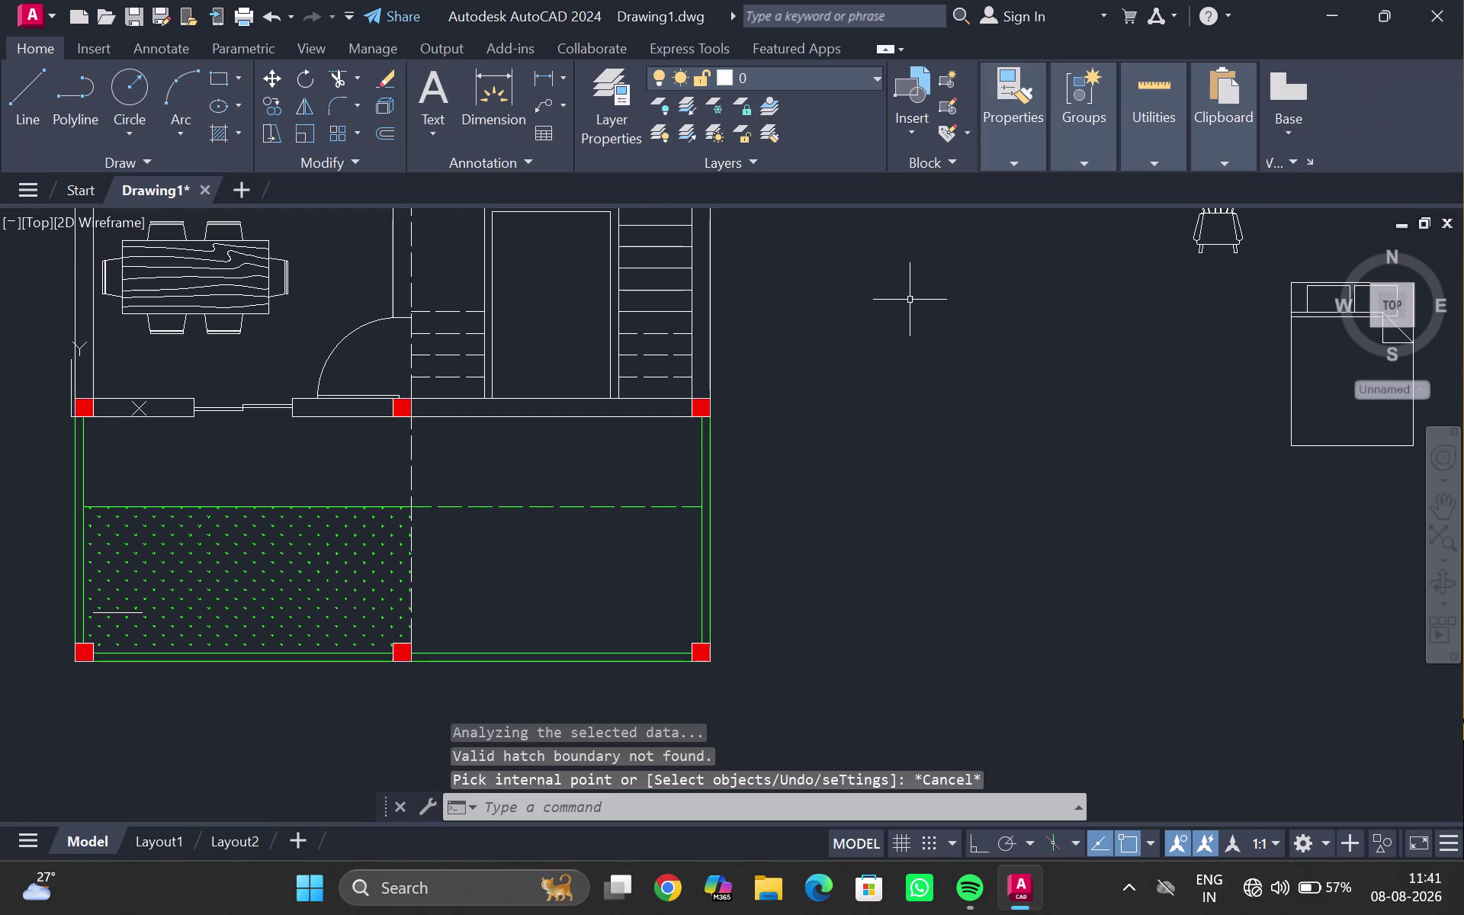
Delete the six loose furniture blocks beside the floor plan.
scroll(down, 3)
middle_click(603, 484)
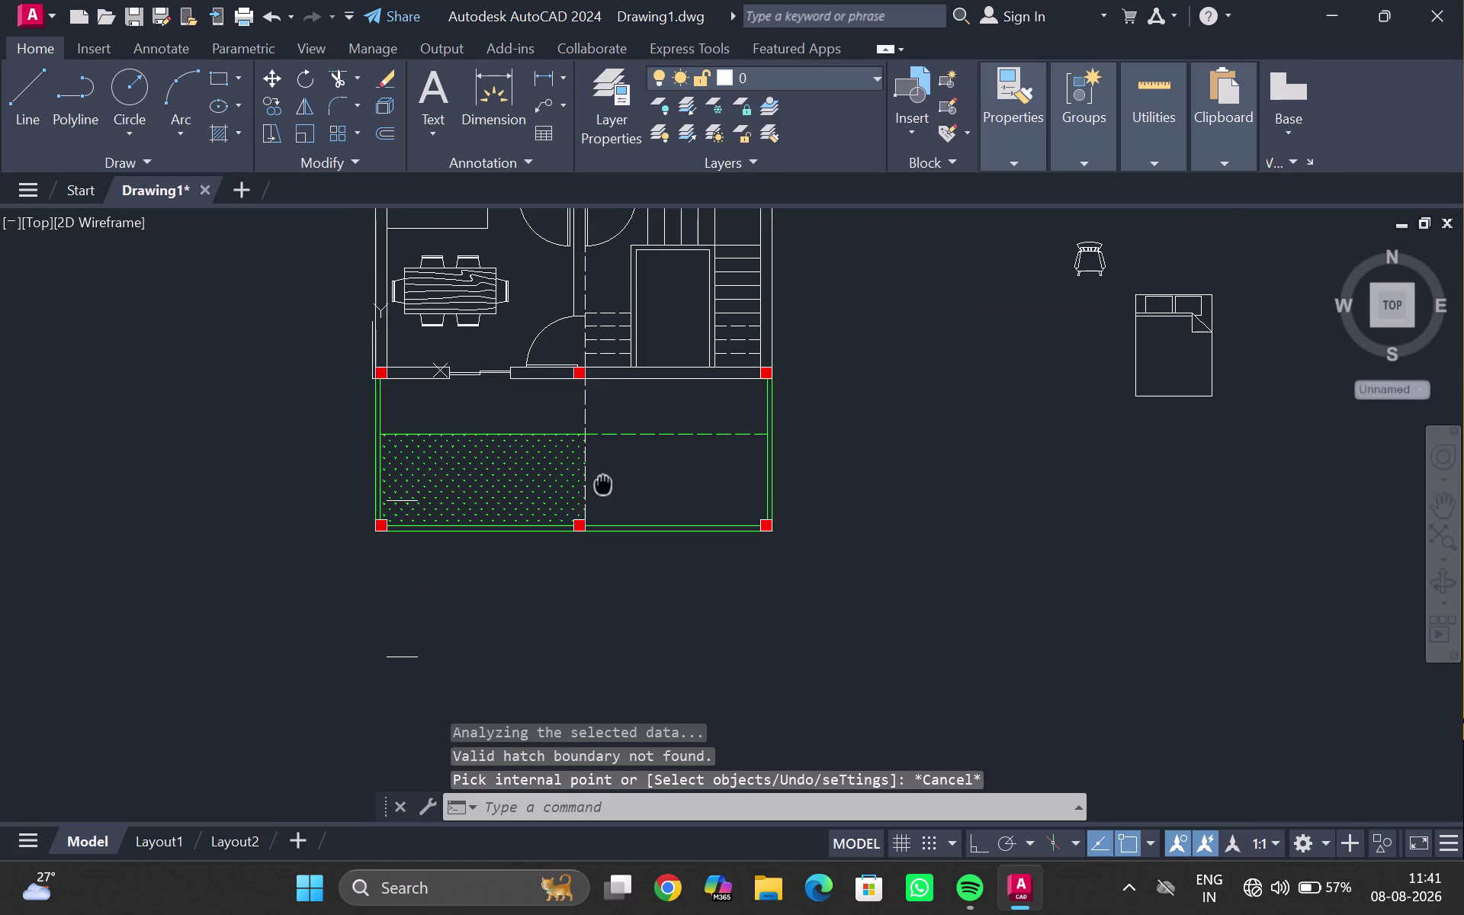
scroll(up, 3)
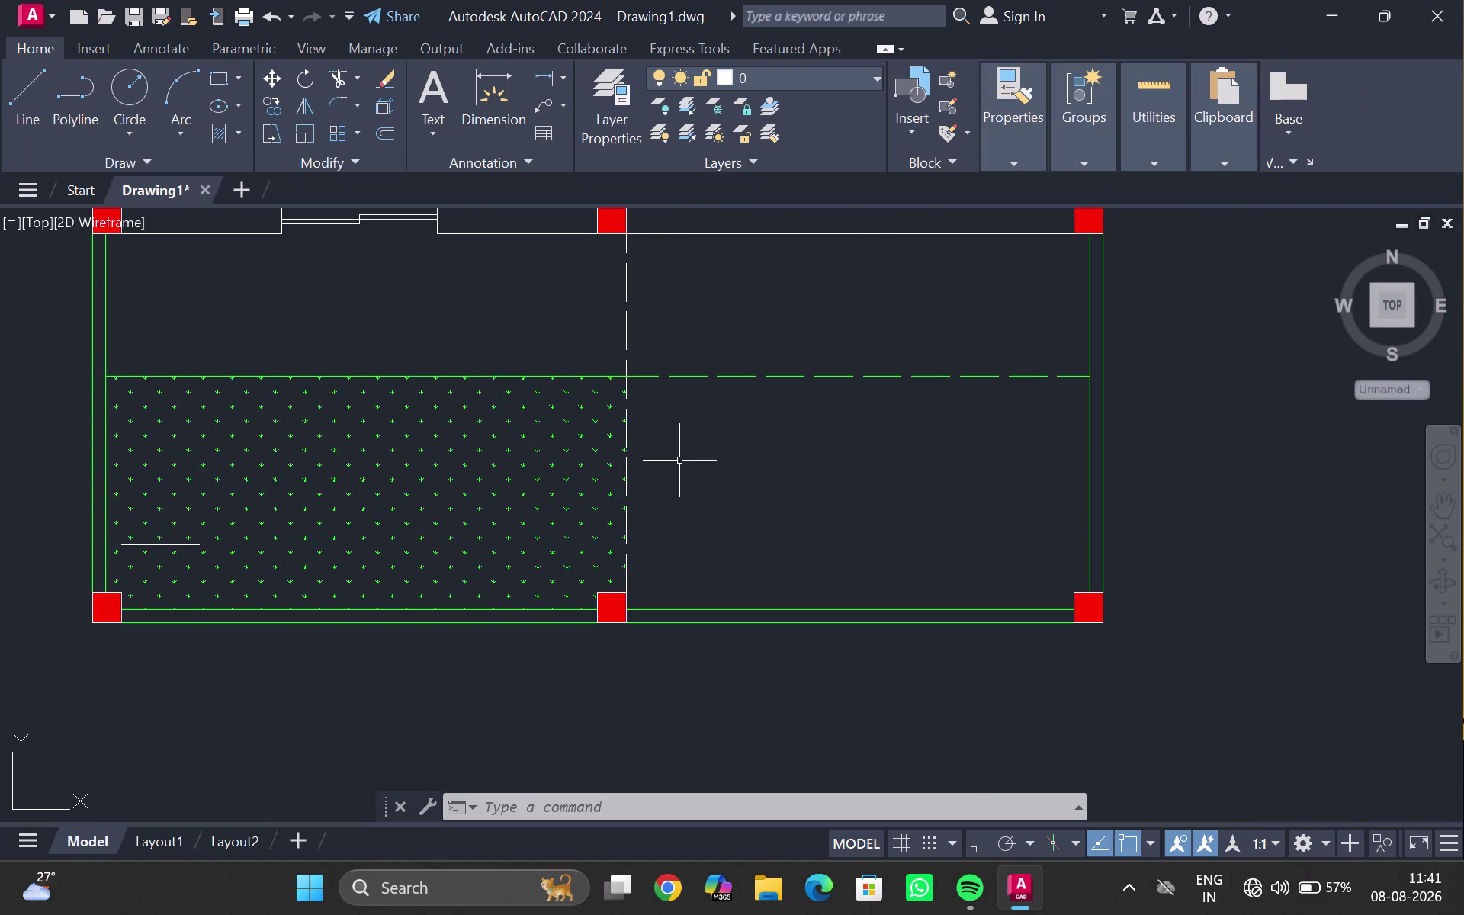
scroll(down, 3)
middle_drag(673, 414, 669, 428)
middle_click(665, 437)
middle_drag(729, 403, 731, 403)
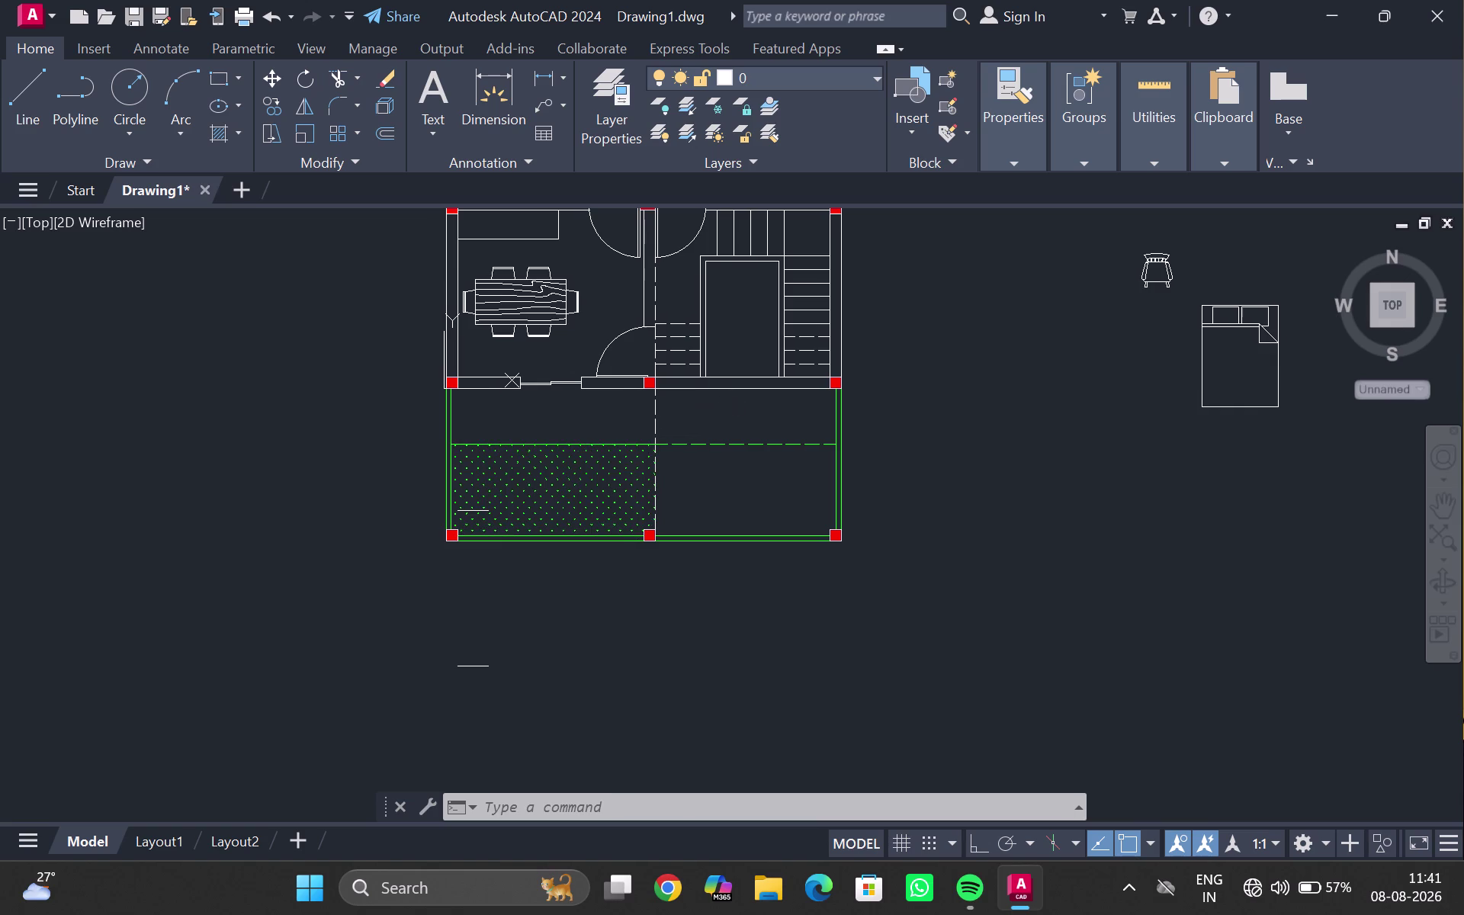
middle_drag(731, 402, 513, 648)
scroll(down, 3)
drag(664, 433, 1177, 504)
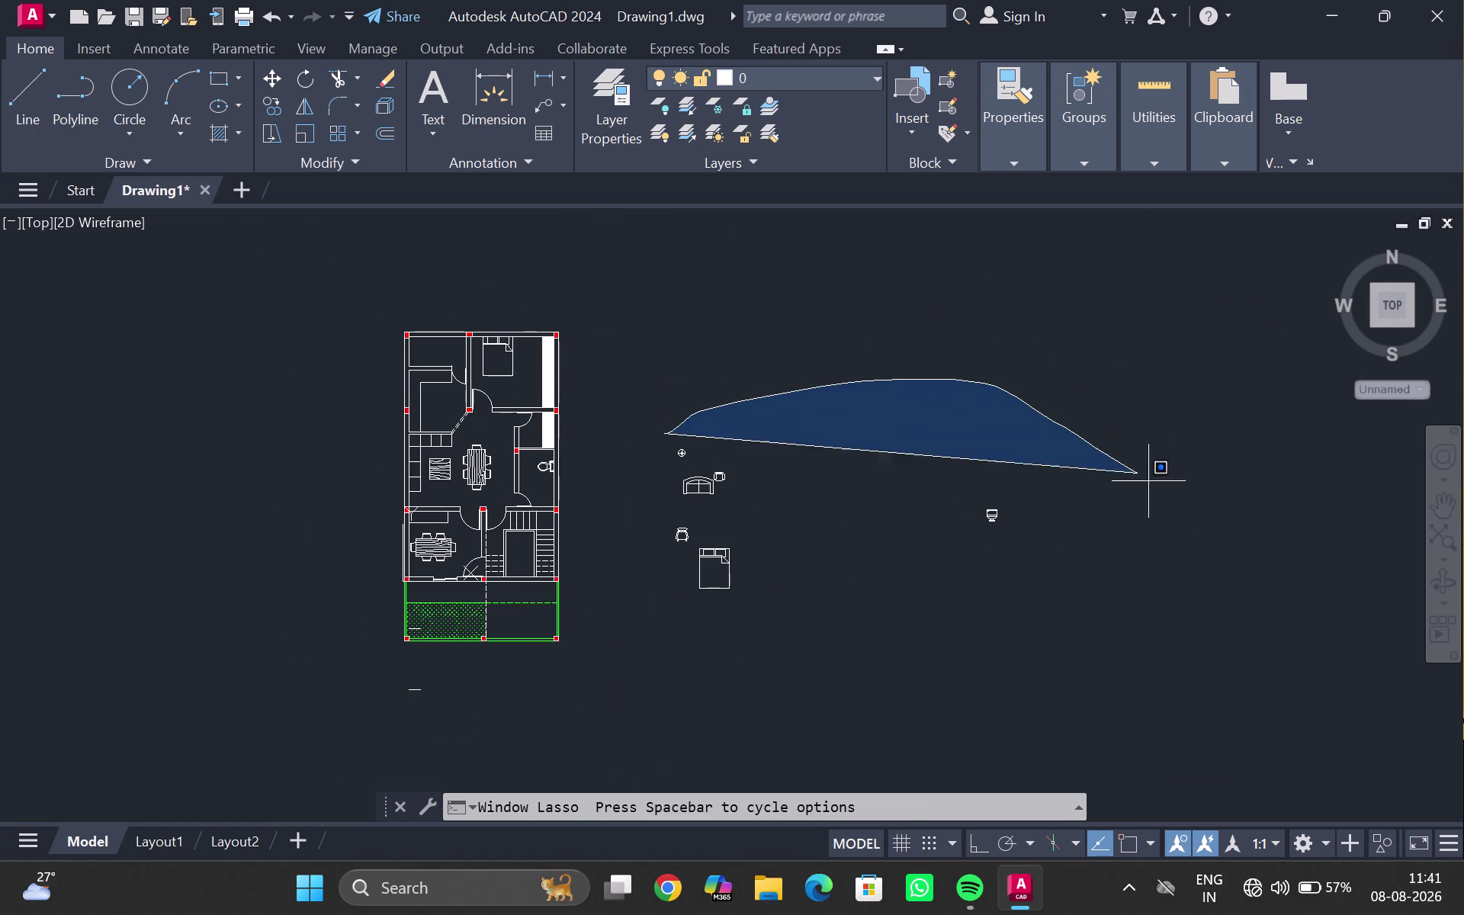
drag(1177, 504, 643, 556)
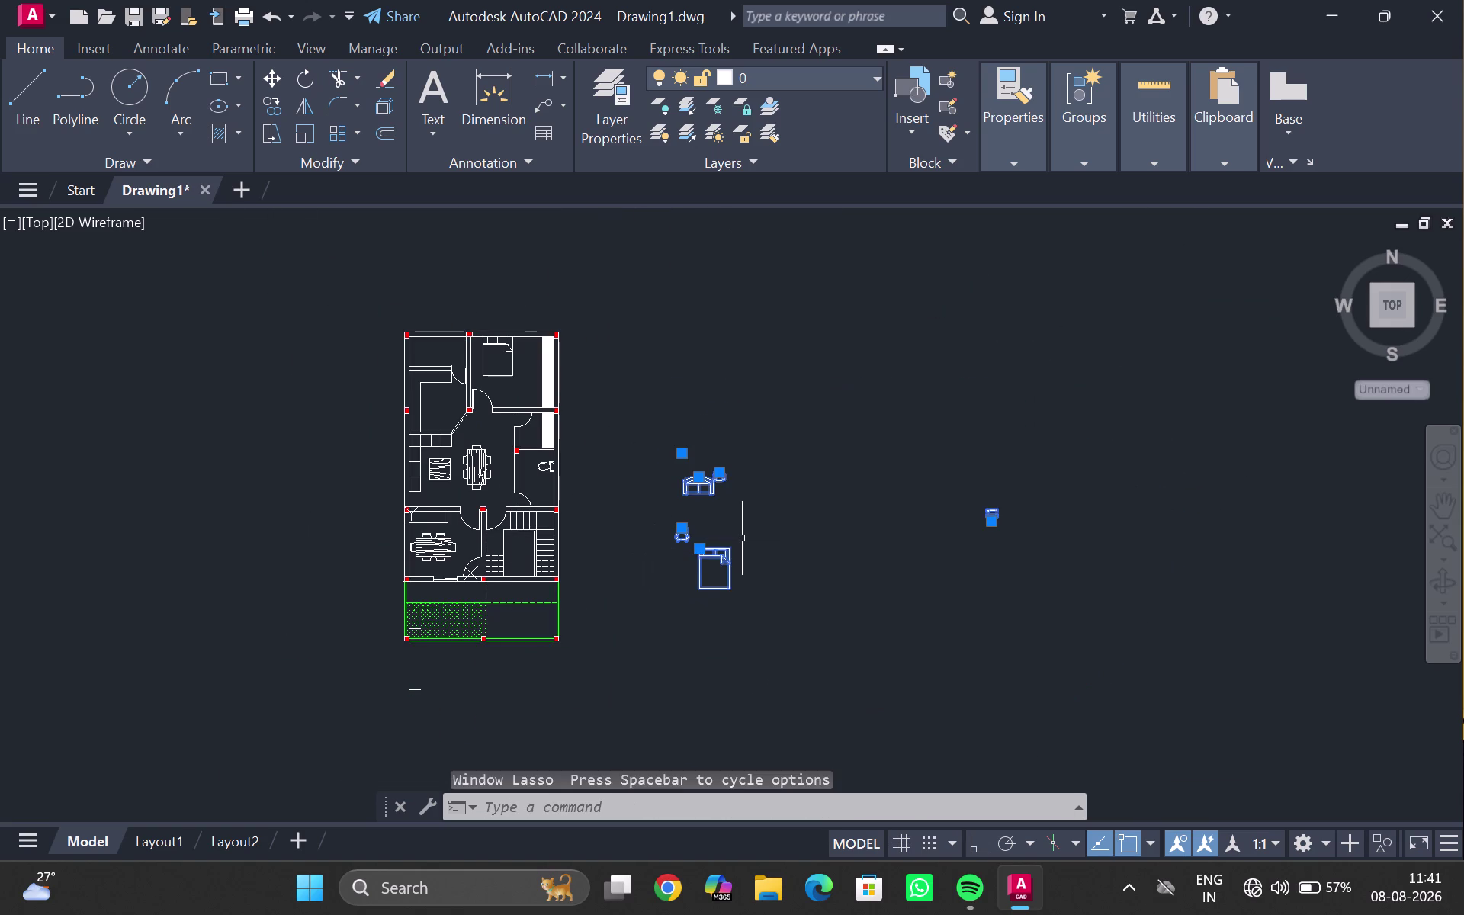
key(Delete)
Erase the stray short lines below the plan and inside the hatched yard.
scroll(up, 3)
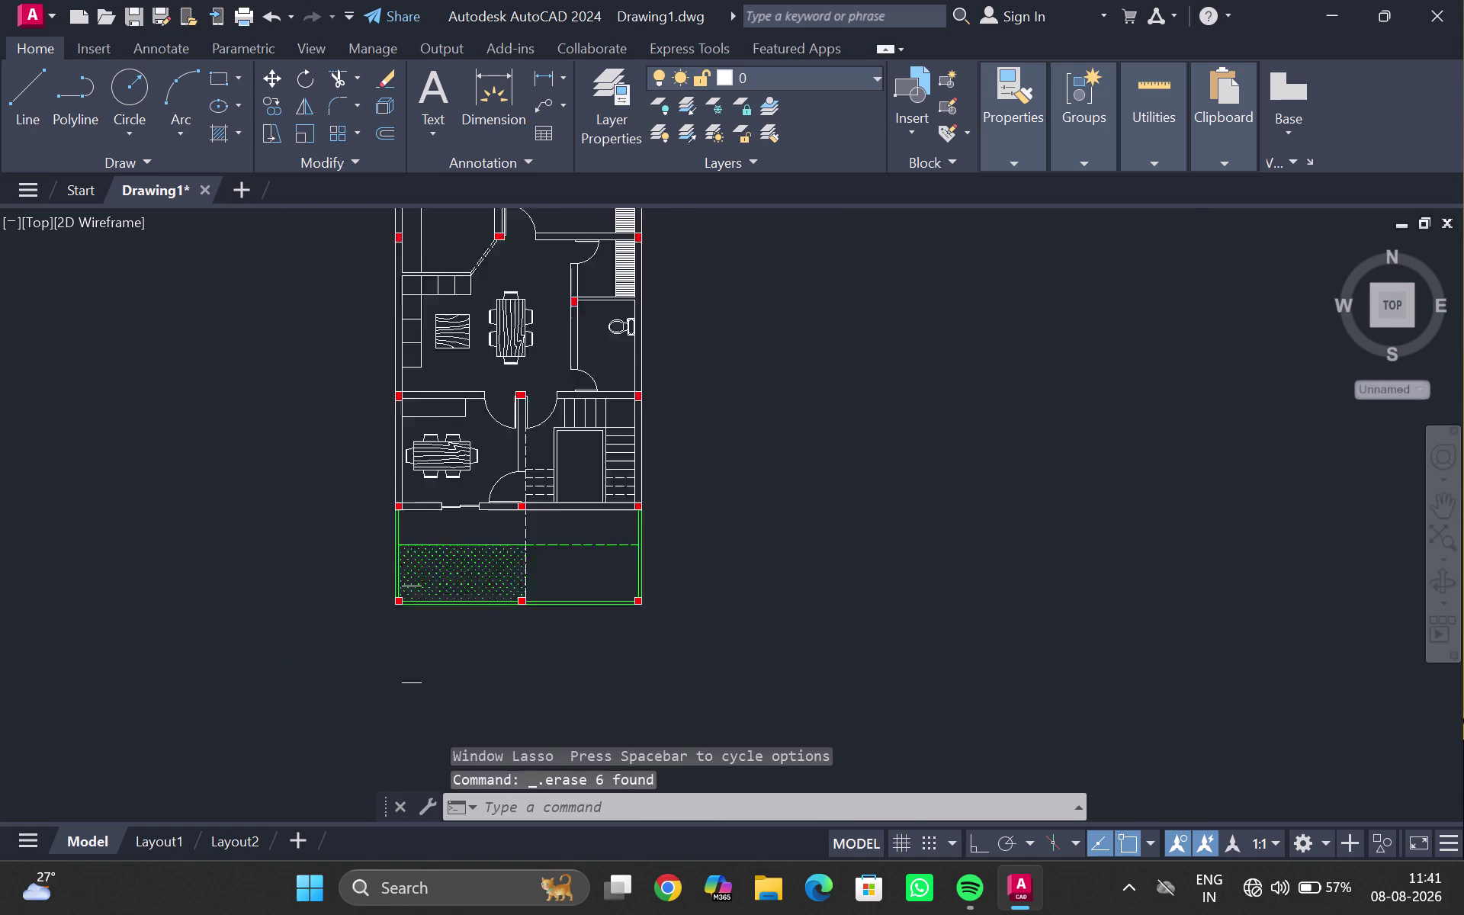
scroll(up, 3)
click(416, 628)
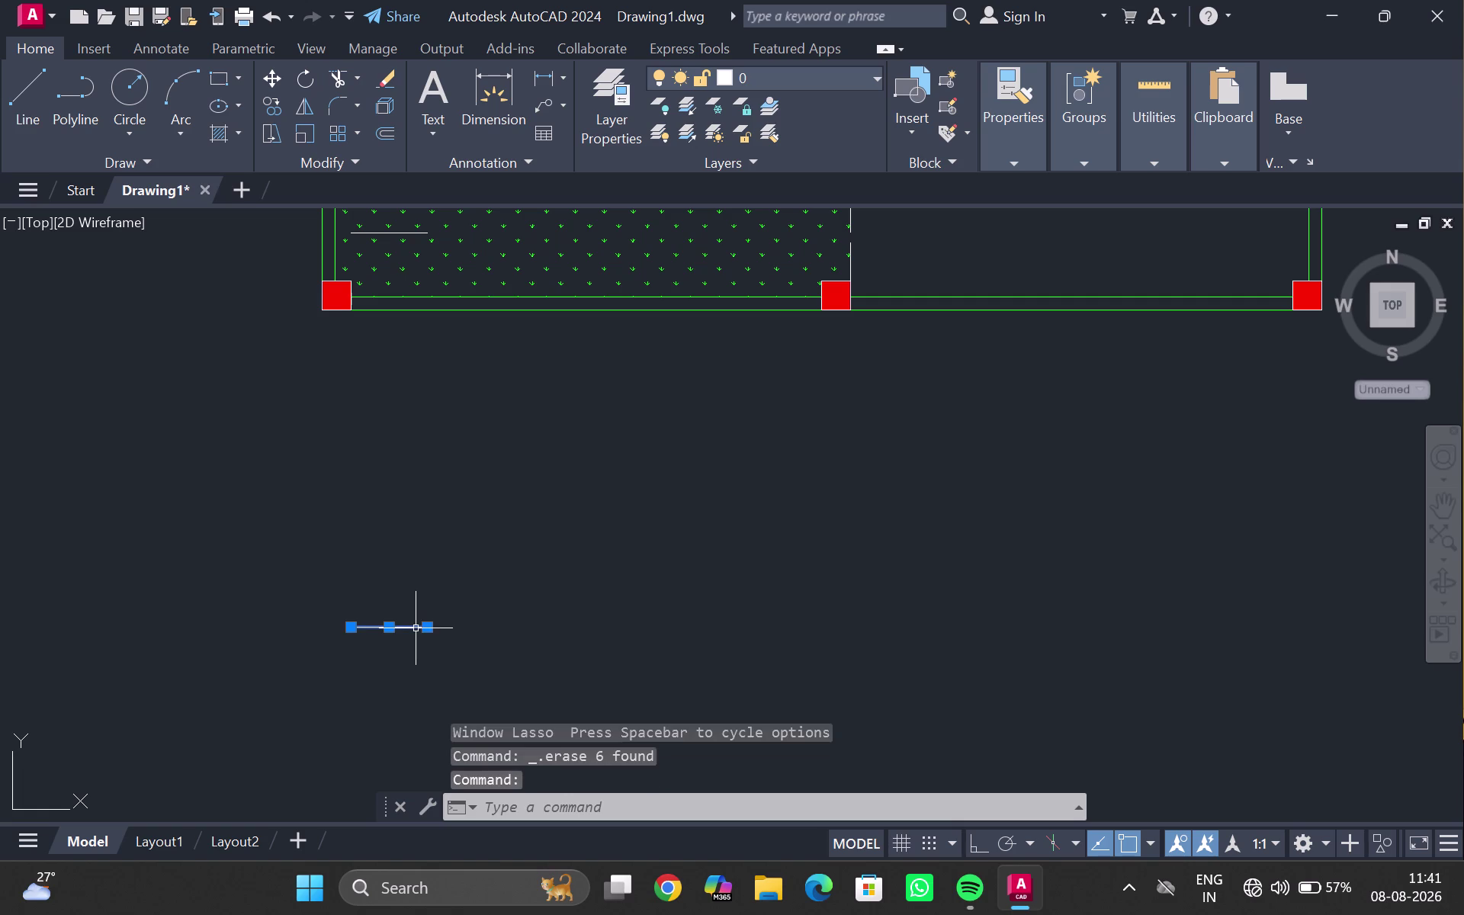
key(Delete)
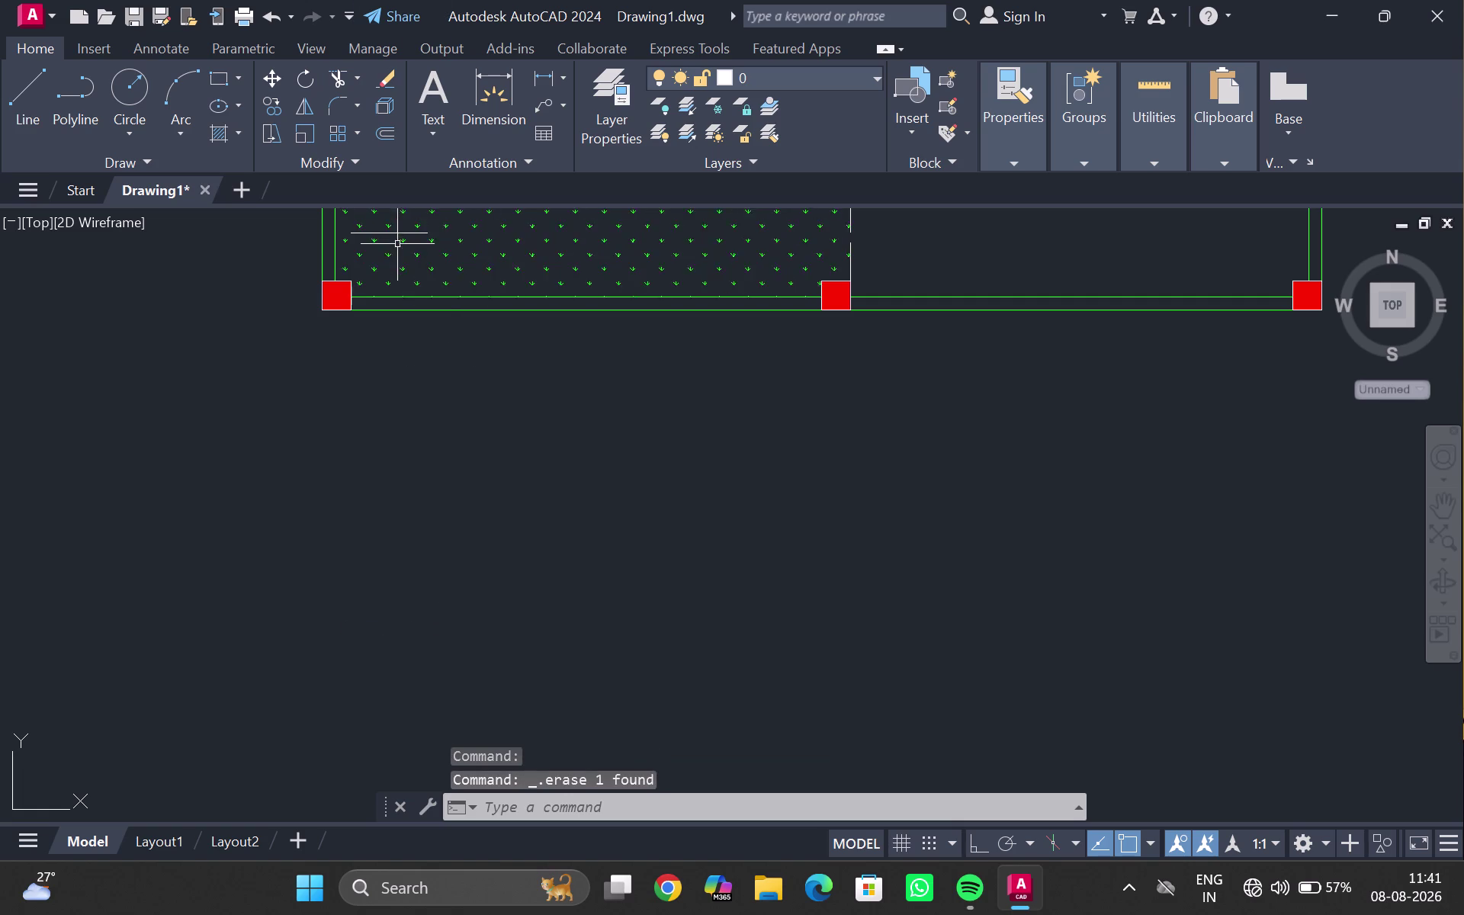
middle_drag(397, 244, 359, 450)
scroll(up, 3)
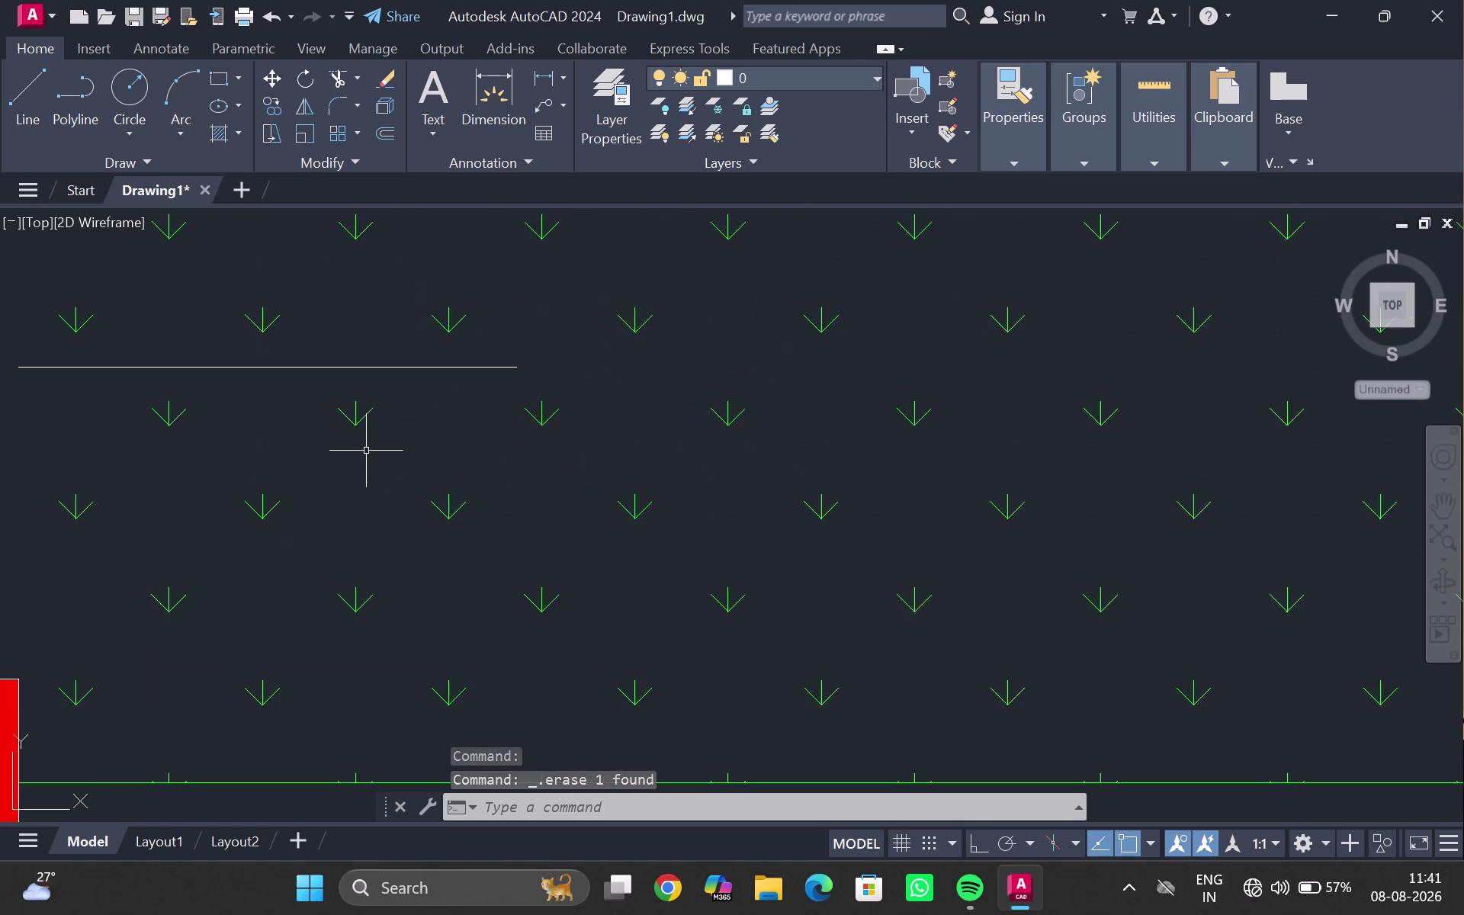
click(329, 366)
key(Delete)
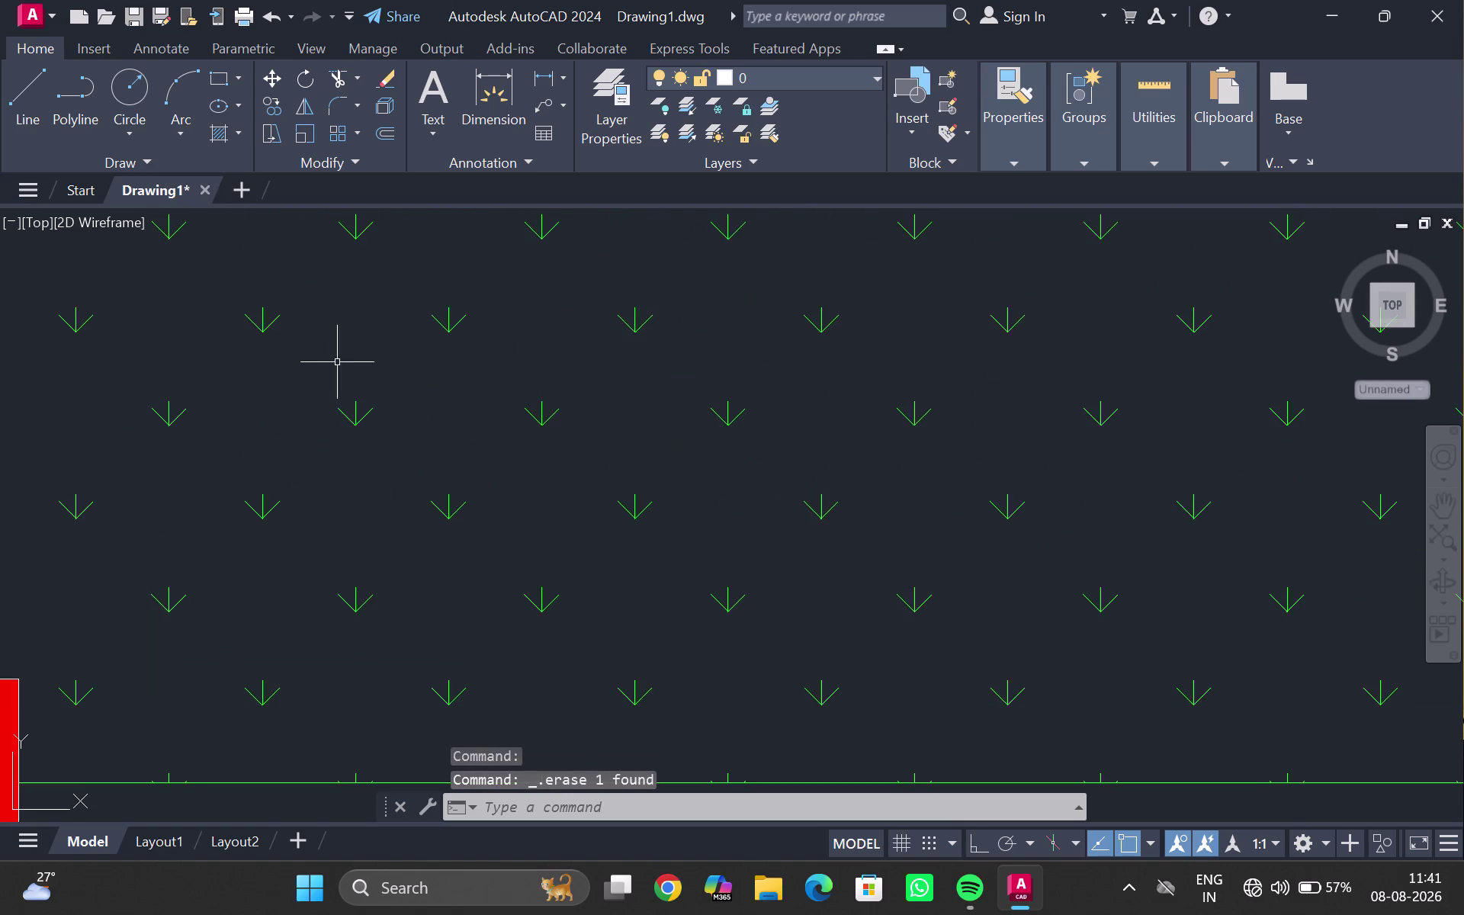
scroll(down, 3)
middle_drag(538, 398, 305, 838)
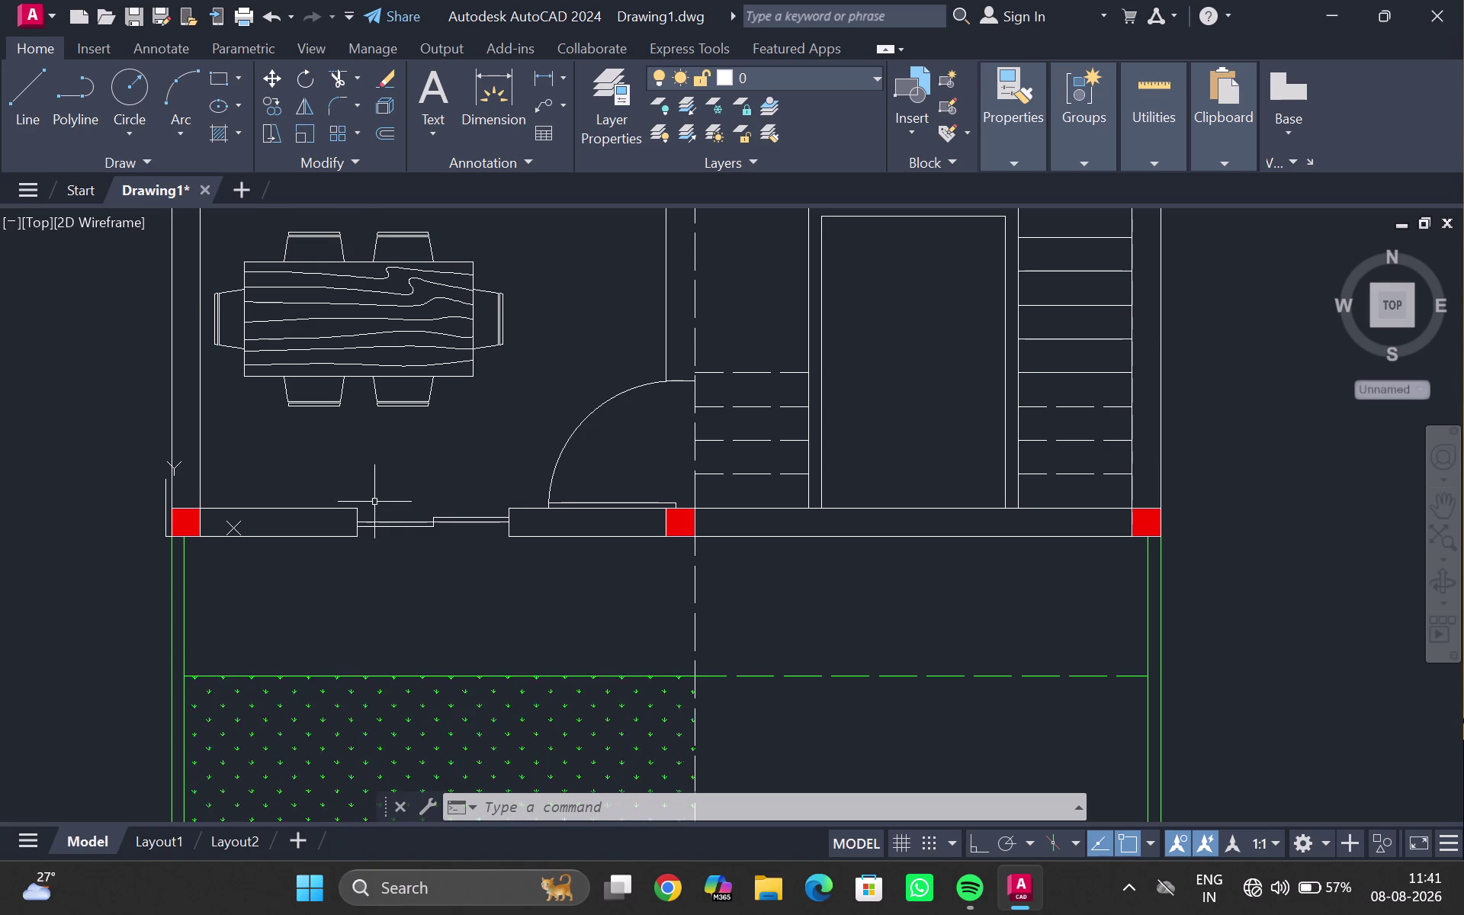
scroll(down, 3)
scroll(up, 3)
middle_drag(382, 488, 331, 647)
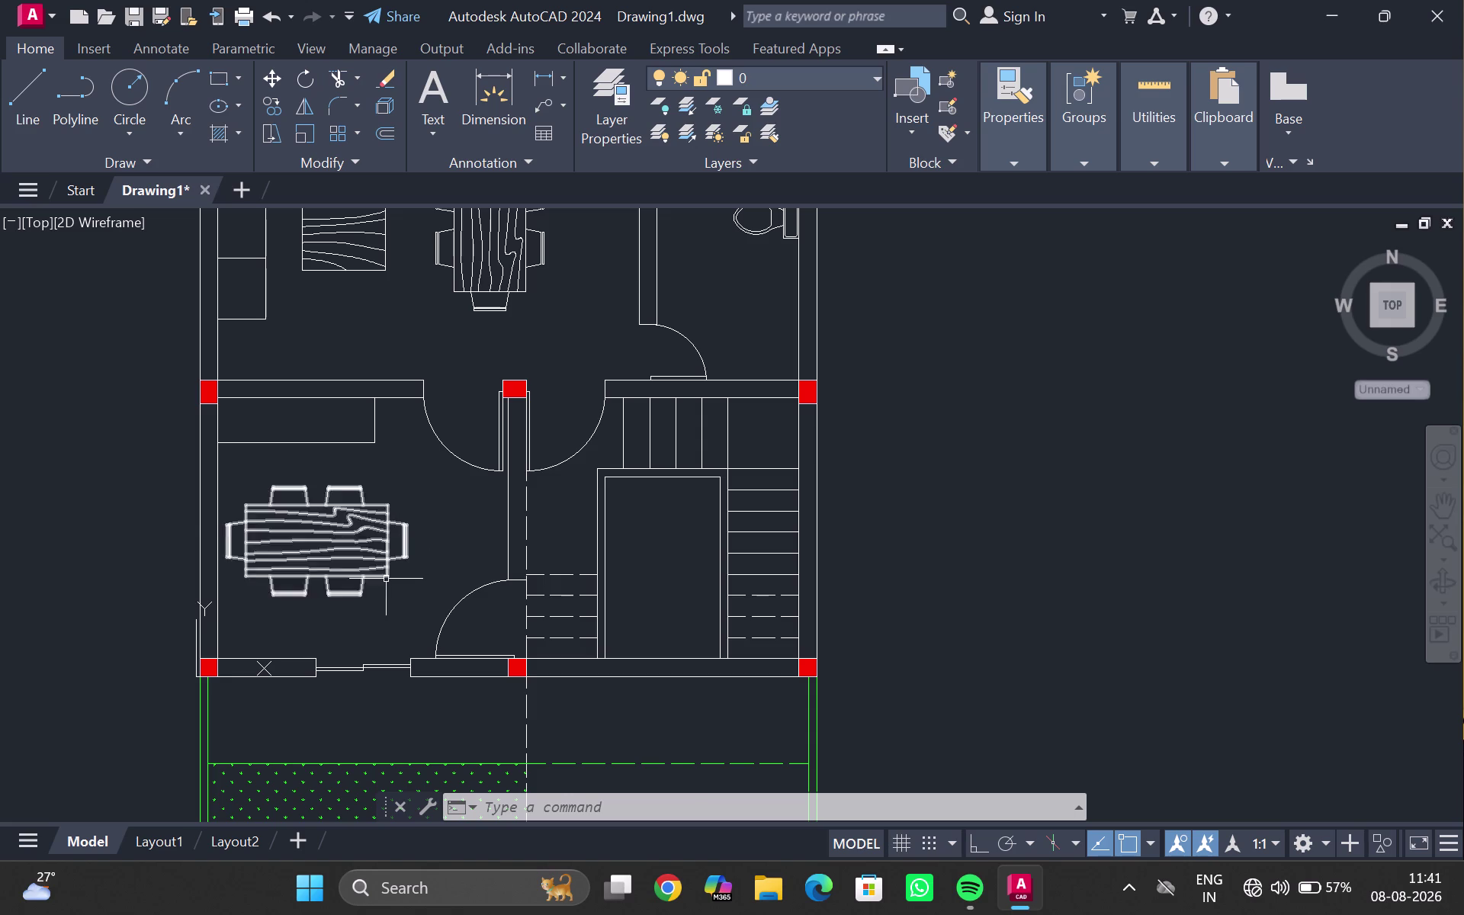
scroll(up, 3)
Scale the front room's dining table smaller from its corner with SC.
click(278, 504)
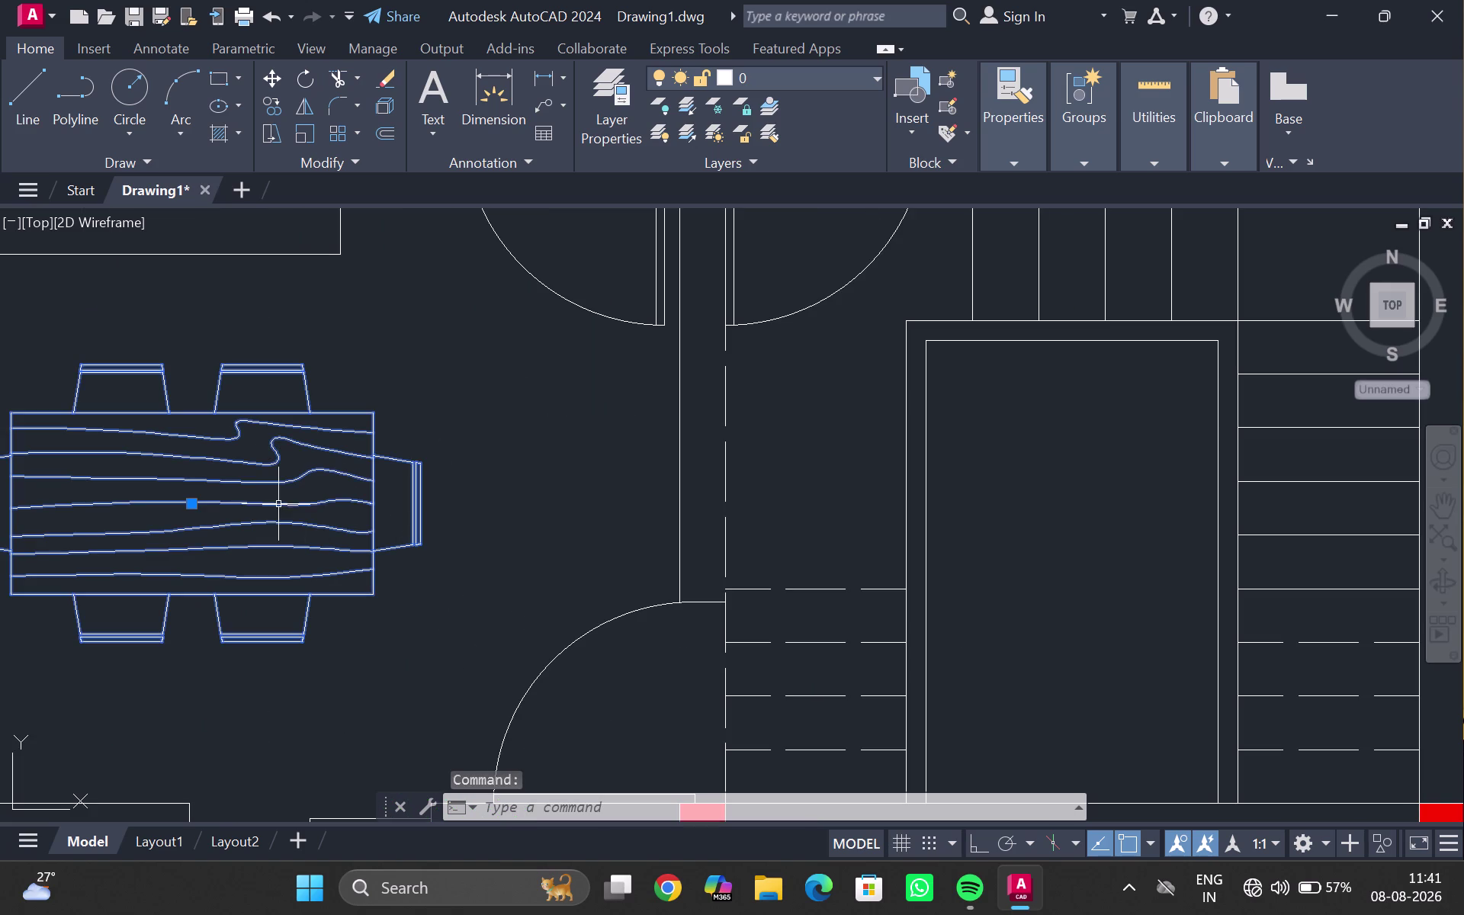
text(s)
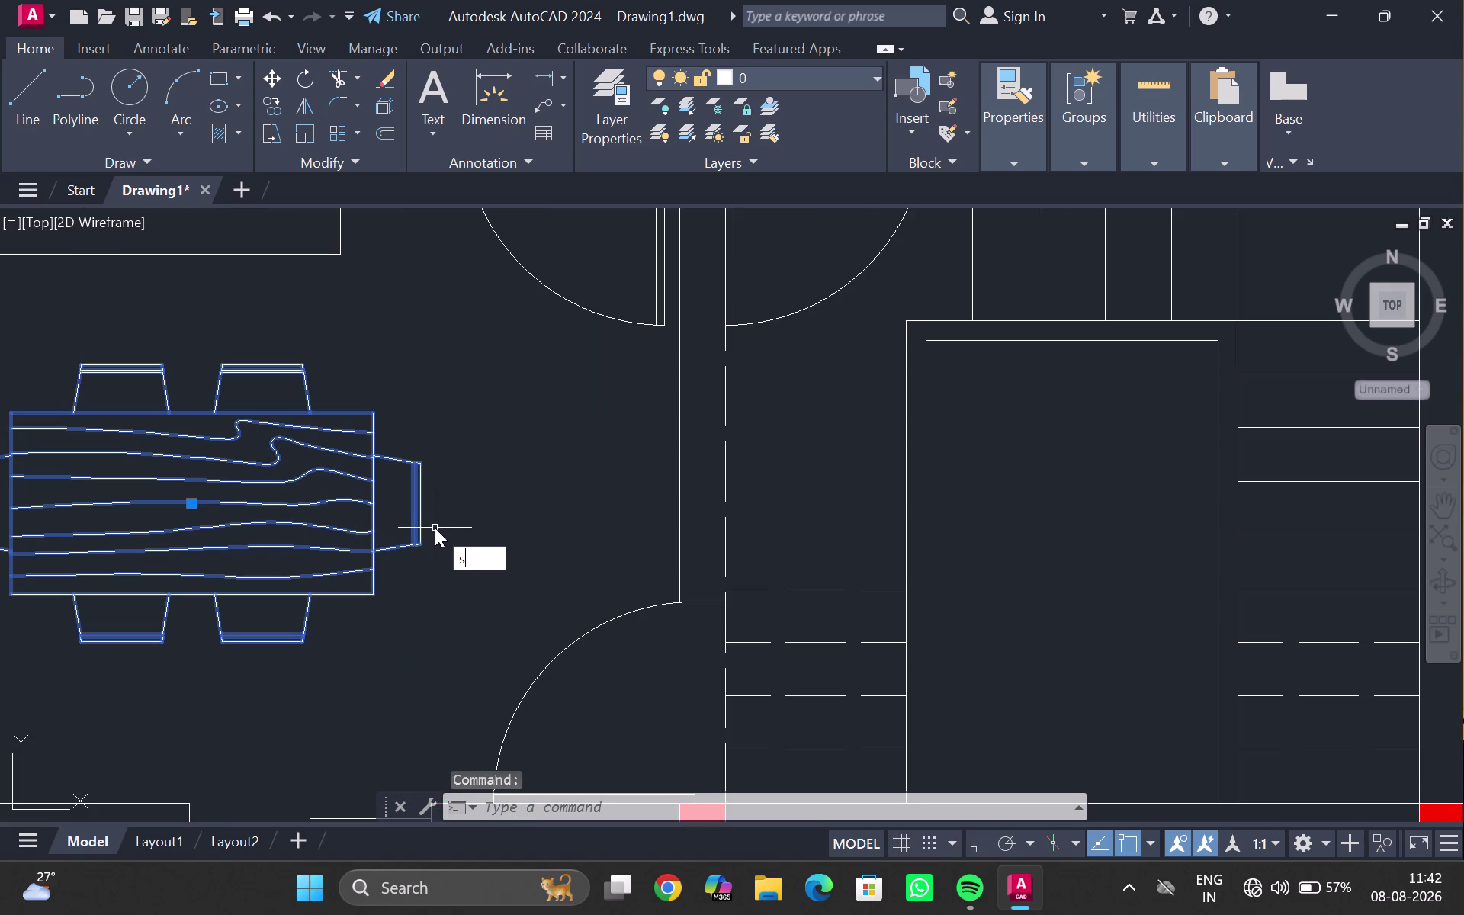
text(c)
key(Return)
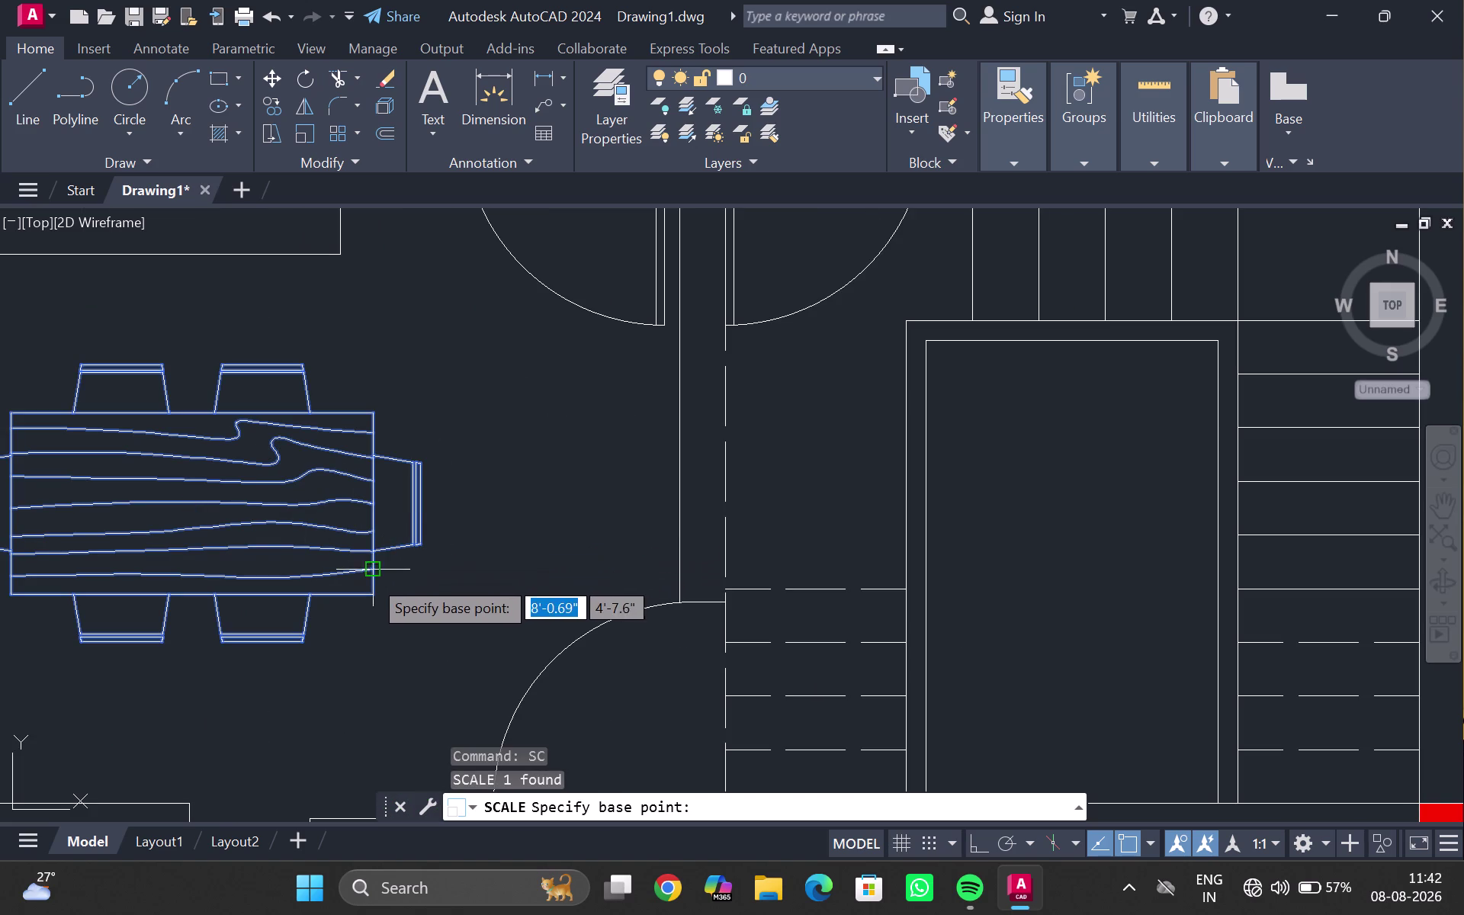
click(371, 589)
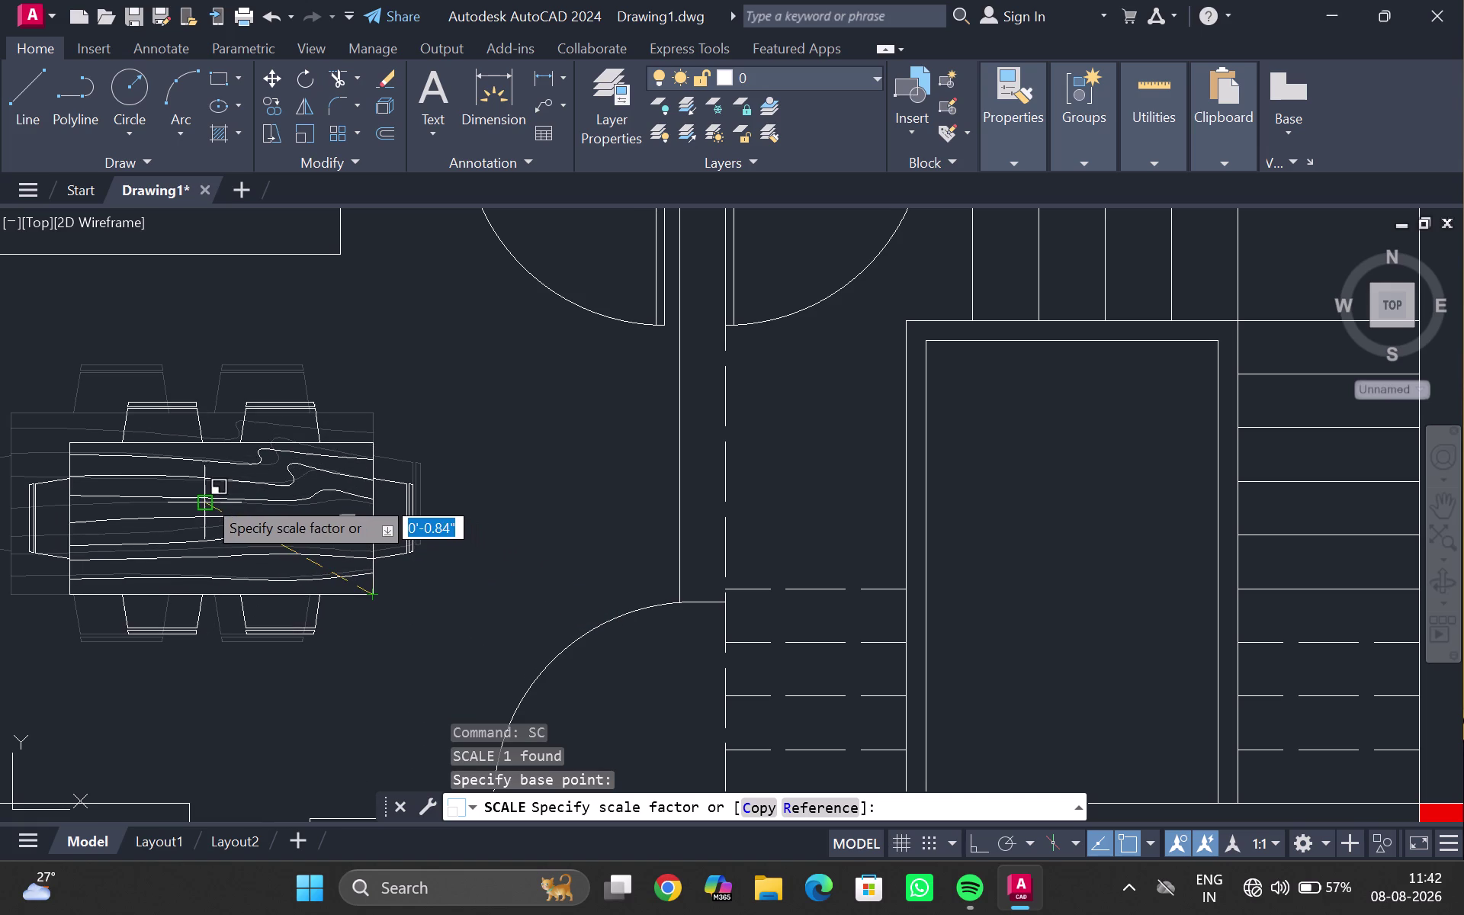
click(209, 520)
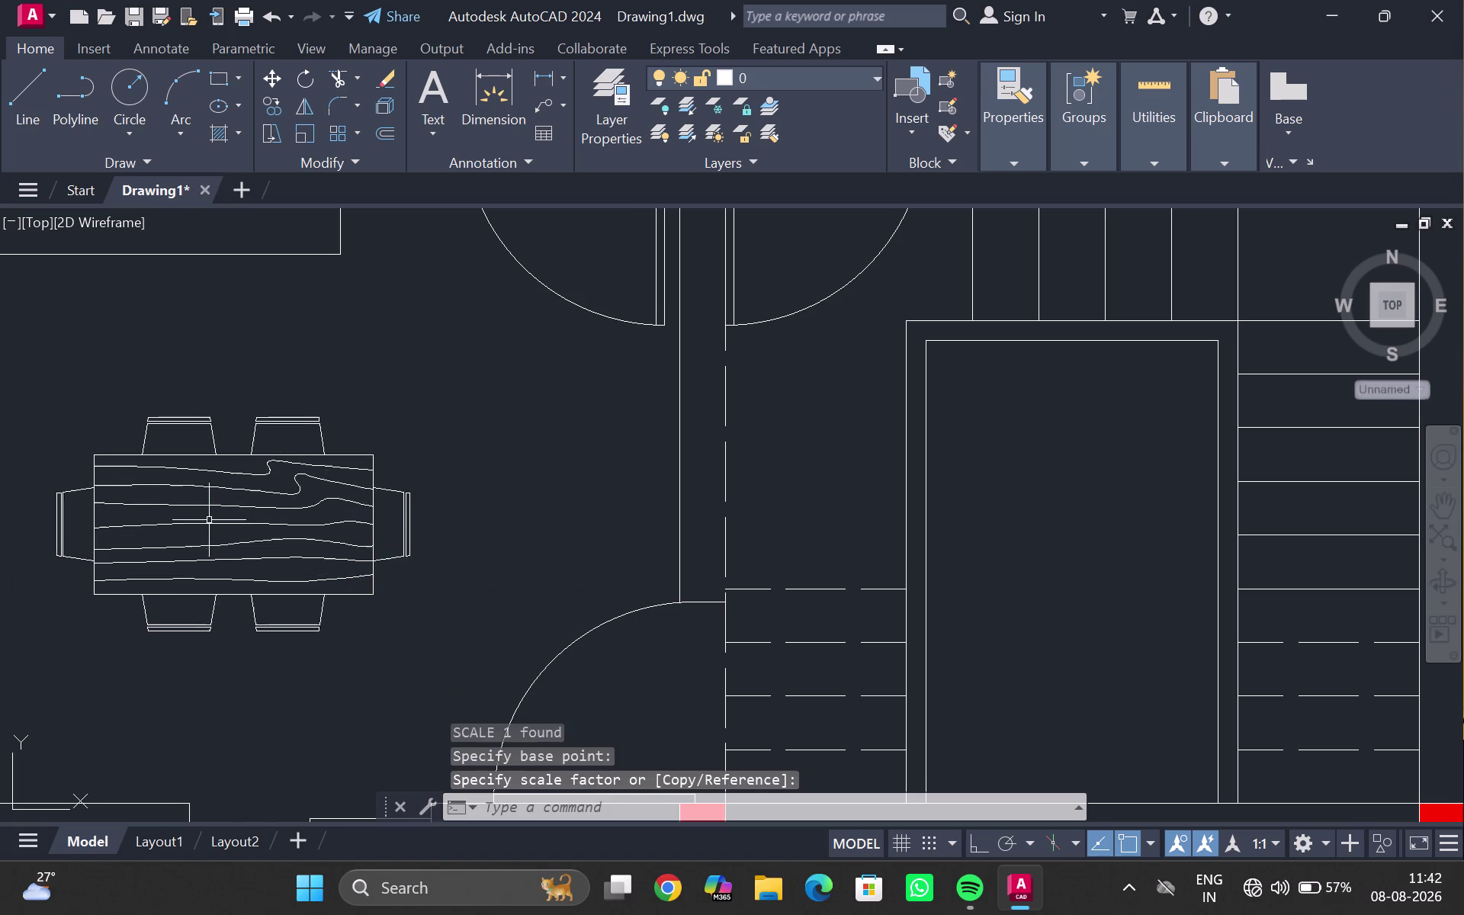
Move the resized dining table to a better spot in the front room.
click(252, 509)
key(m)
key(Return)
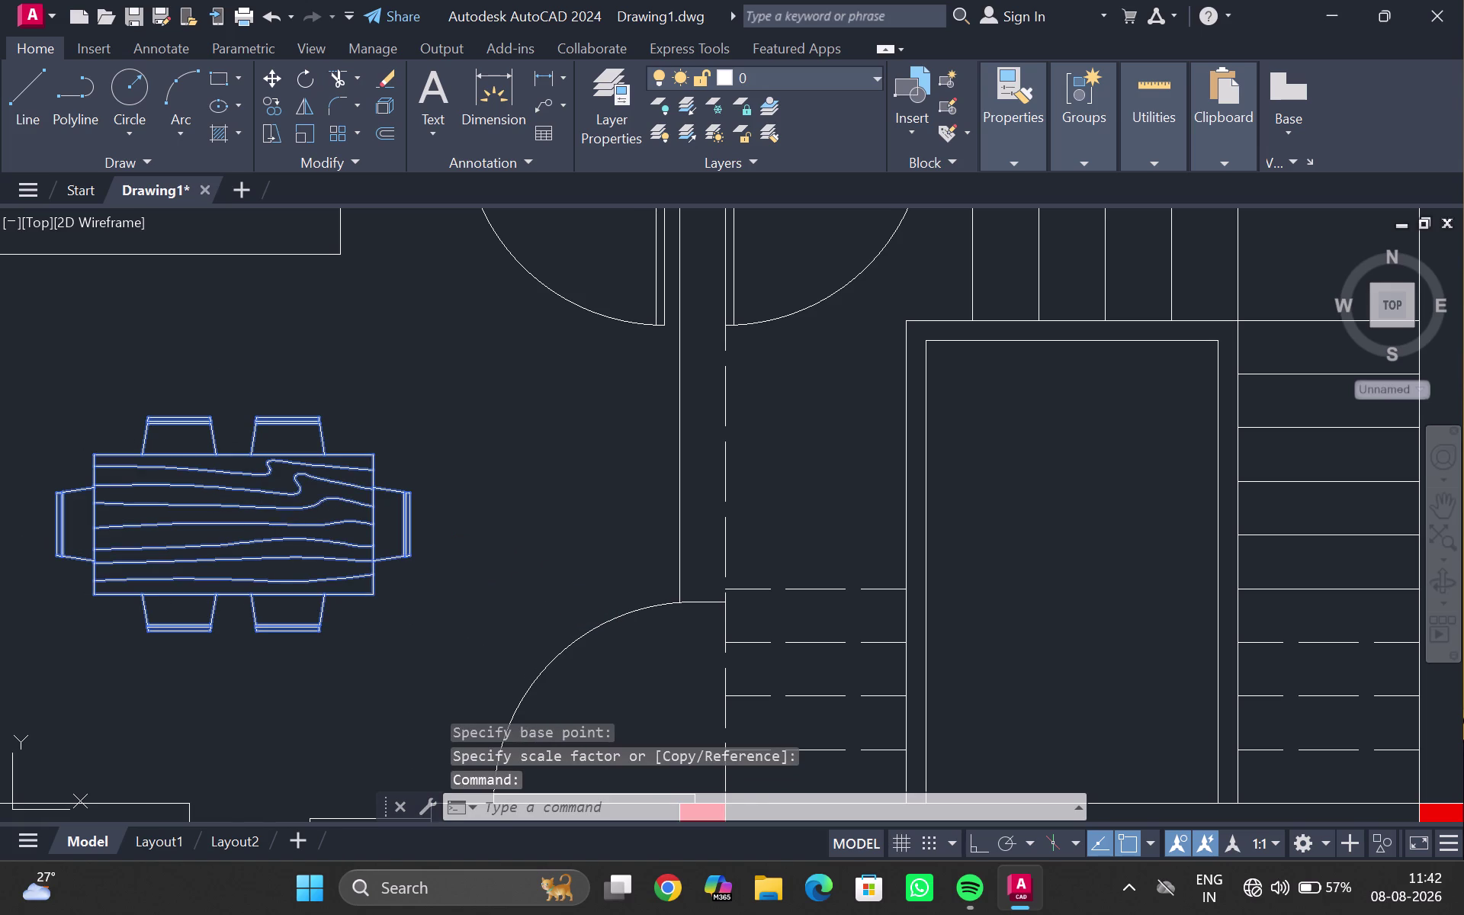
click(255, 514)
click(157, 493)
scroll(down, 3)
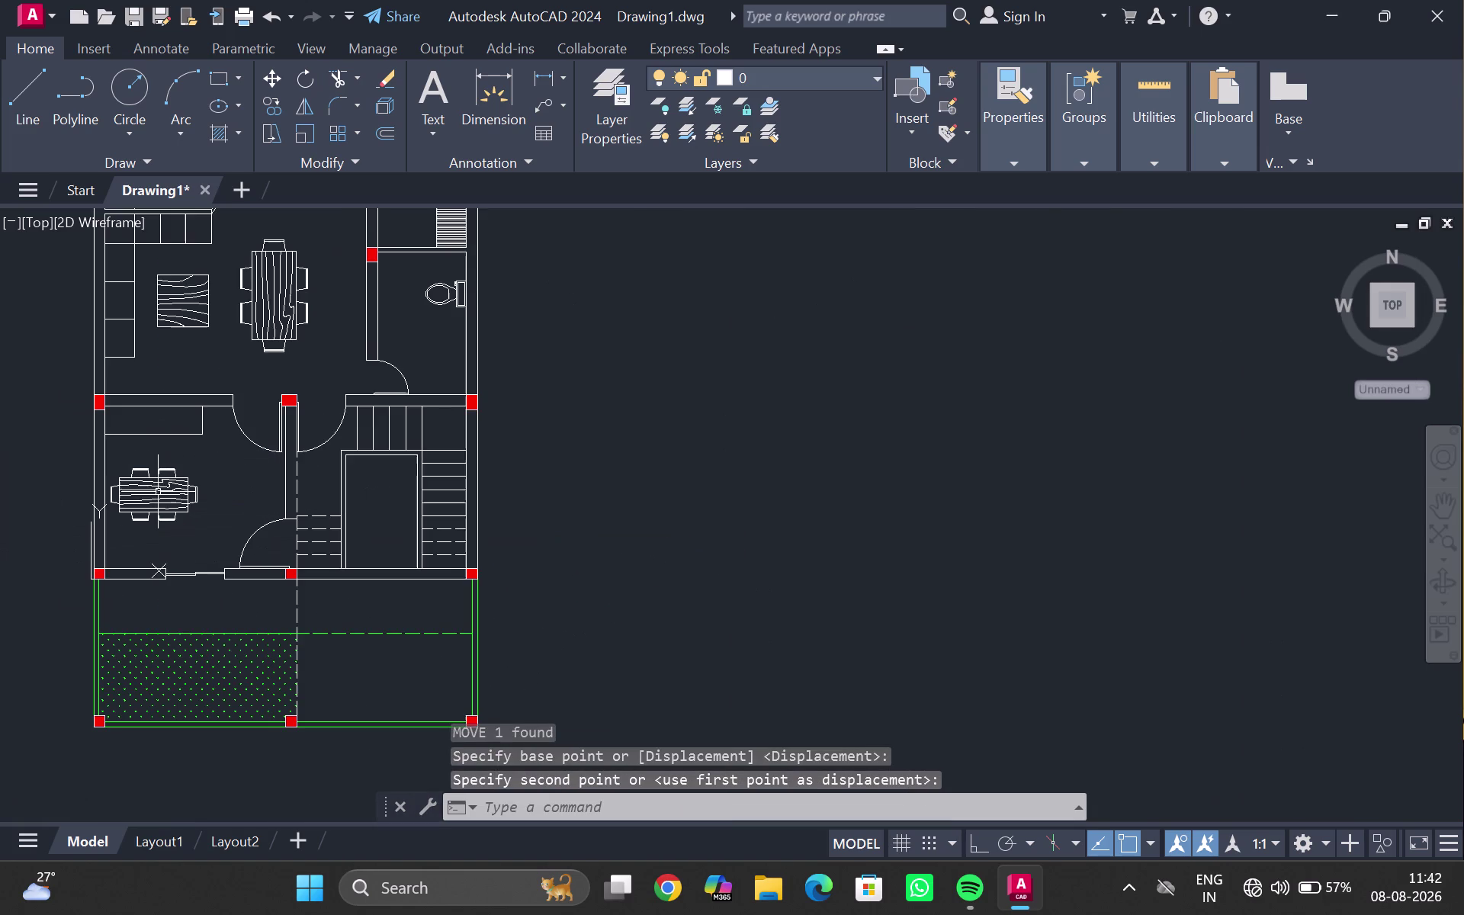
middle_drag(158, 492, 173, 468)
middle_click(271, 447)
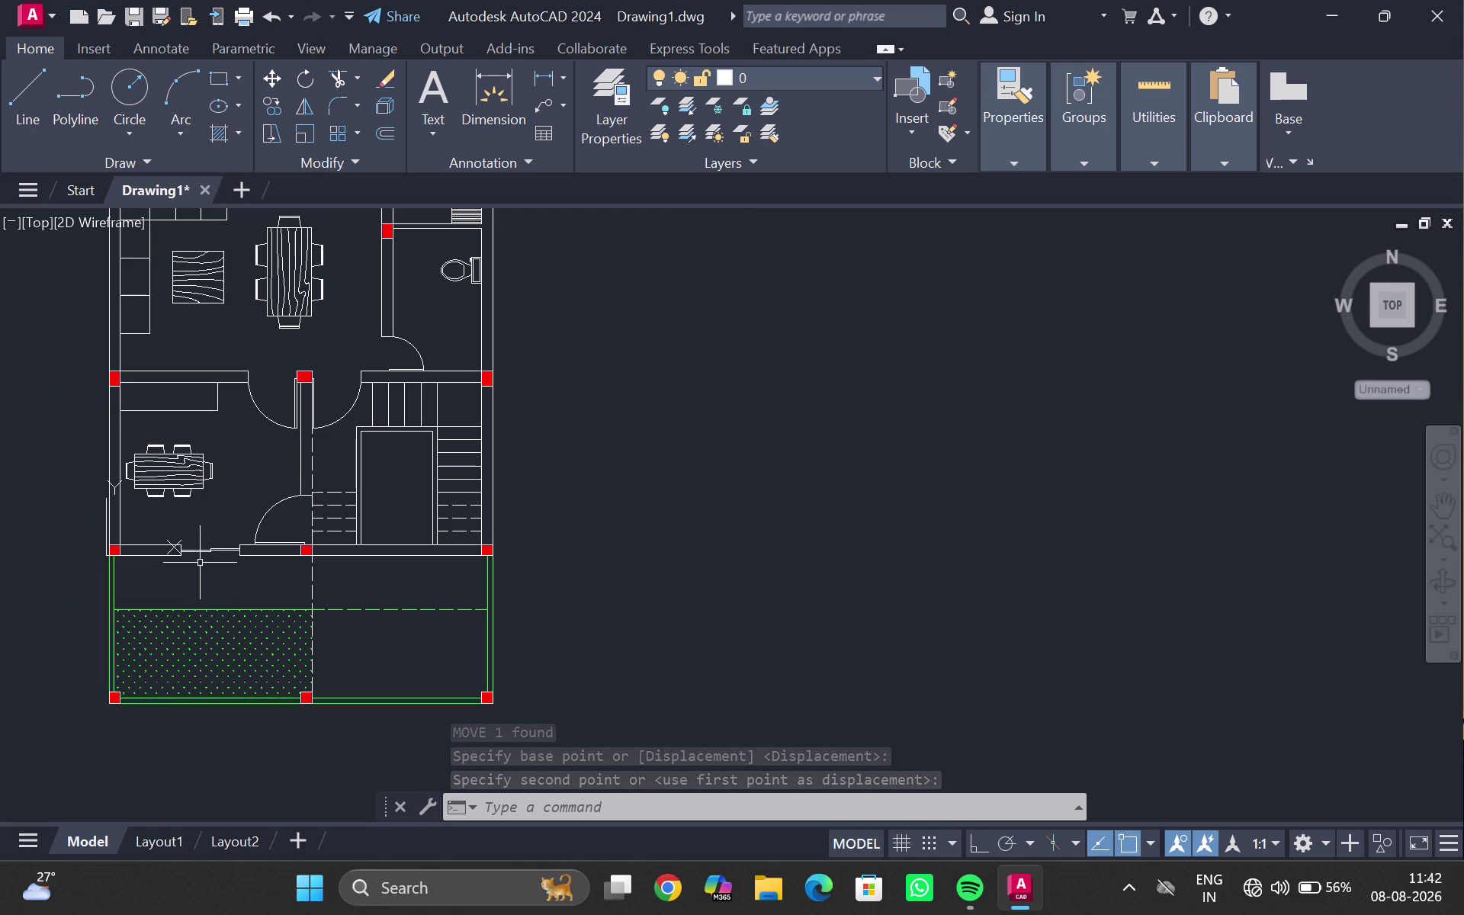
click(428, 77)
click(442, 134)
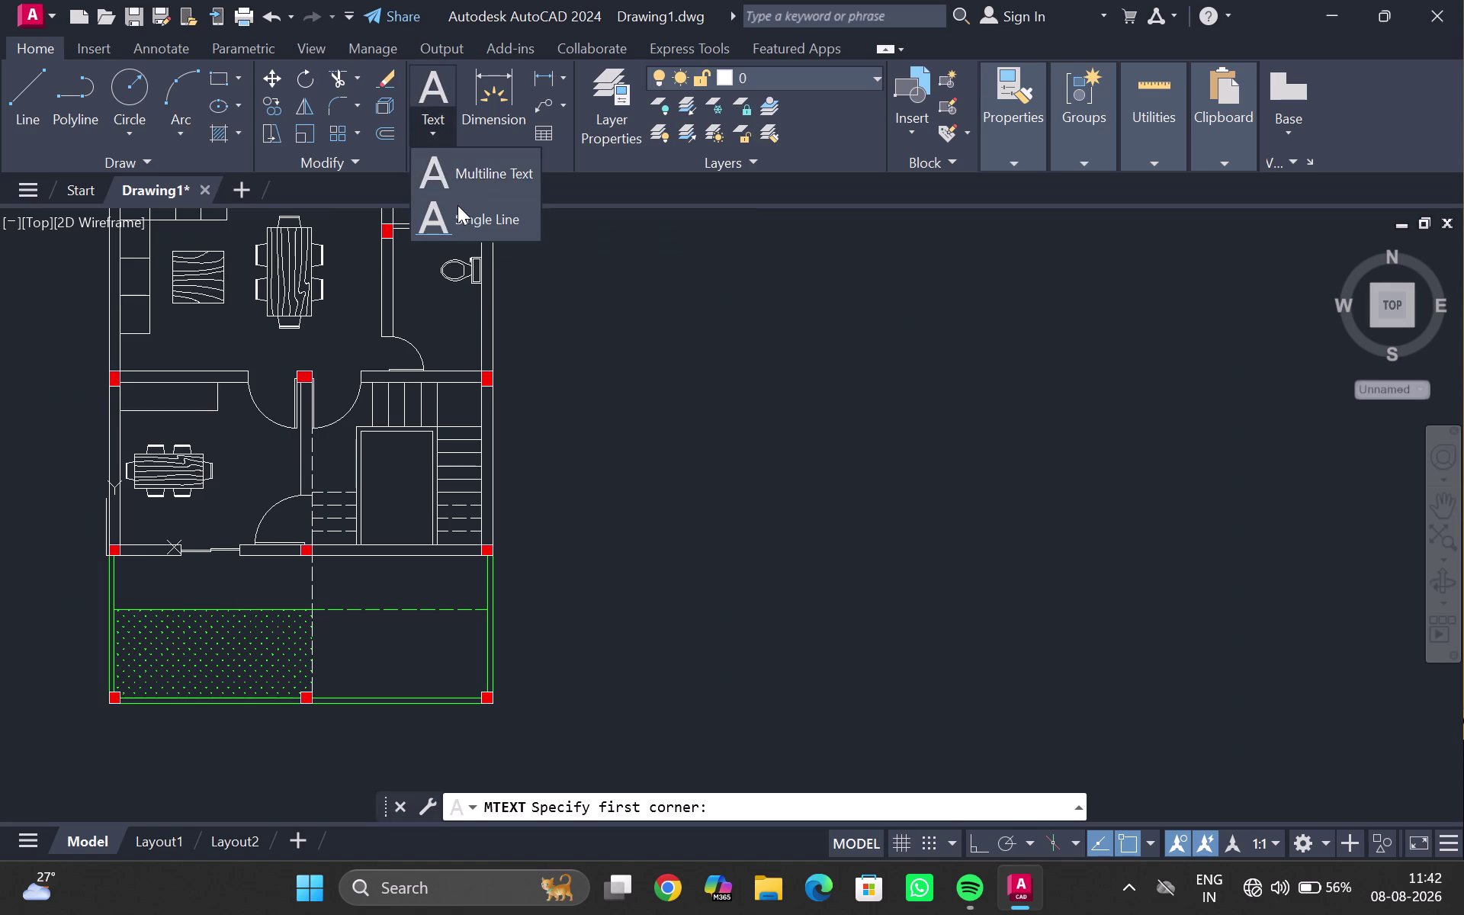
Choose Single Line text and pan up to the upper bedroom to place it.
click(457, 208)
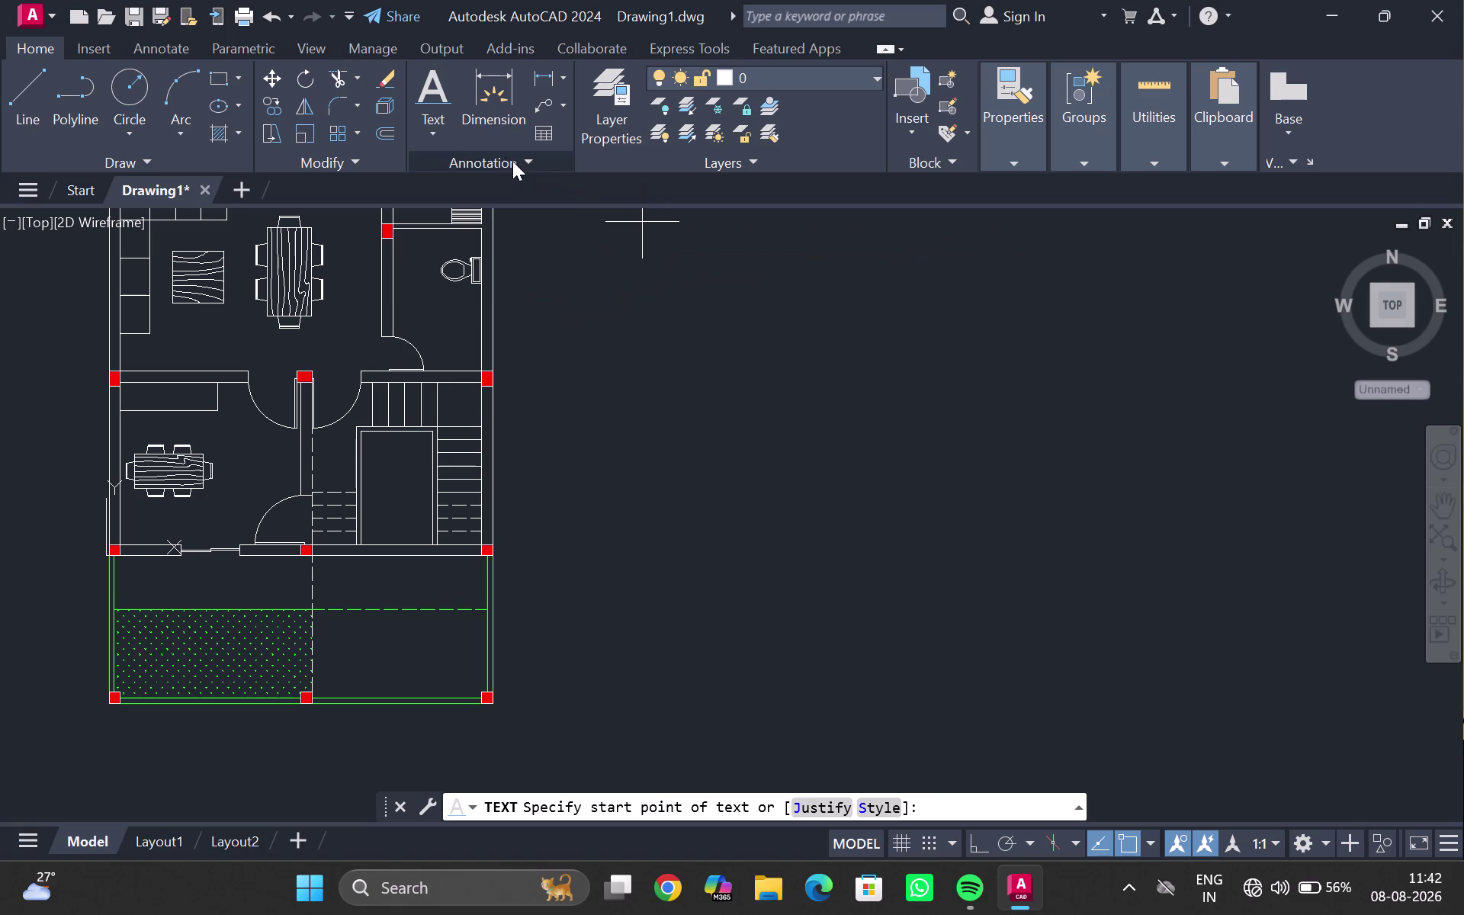
middle_drag(585, 435, 711, 632)
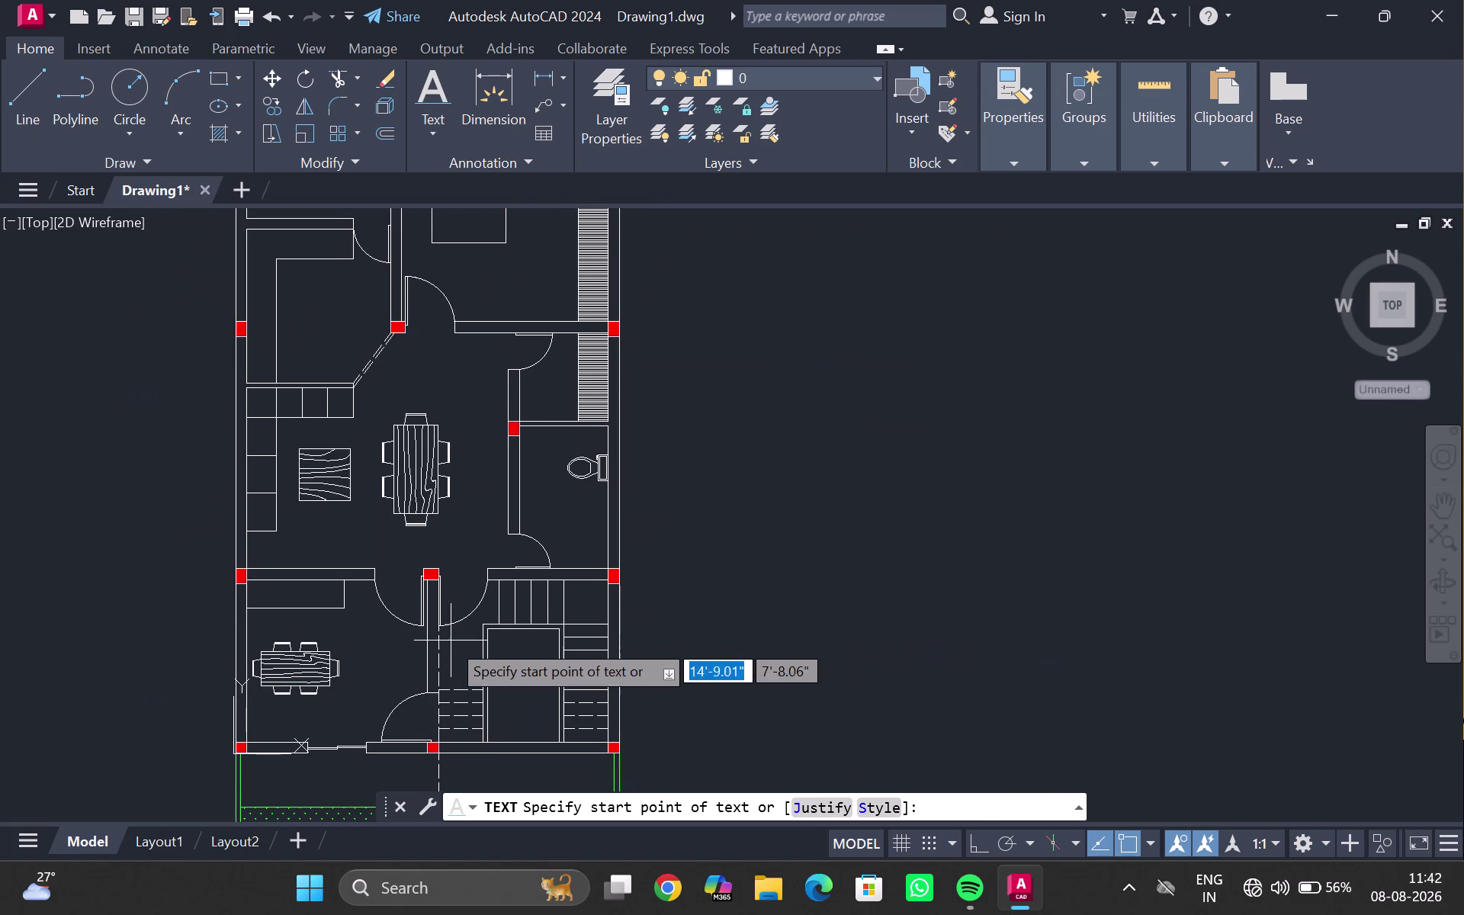
middle_drag(336, 428, 296, 866)
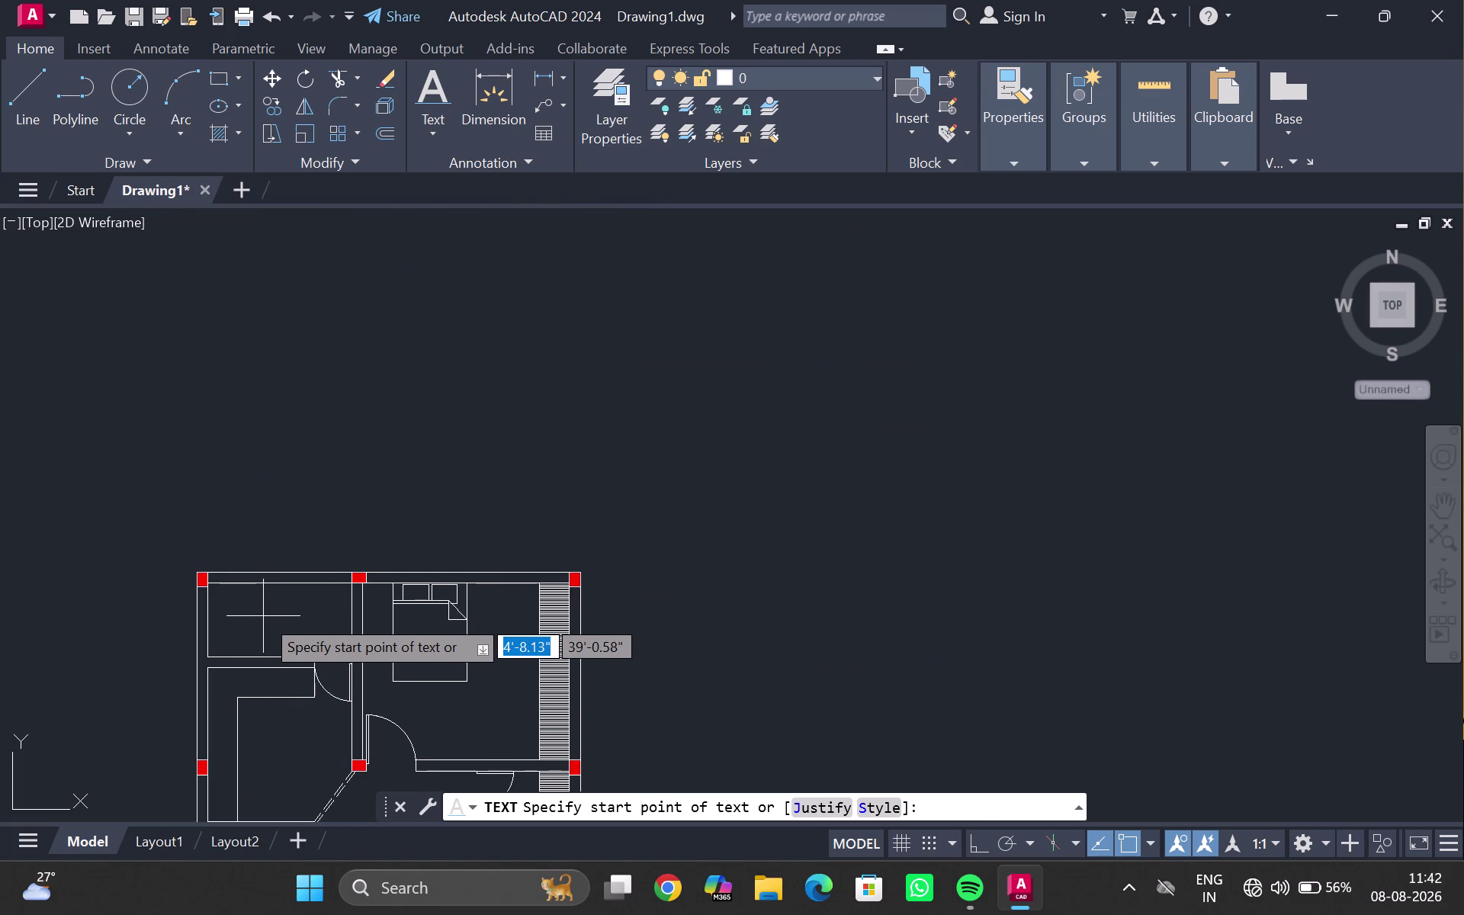
scroll(up, 3)
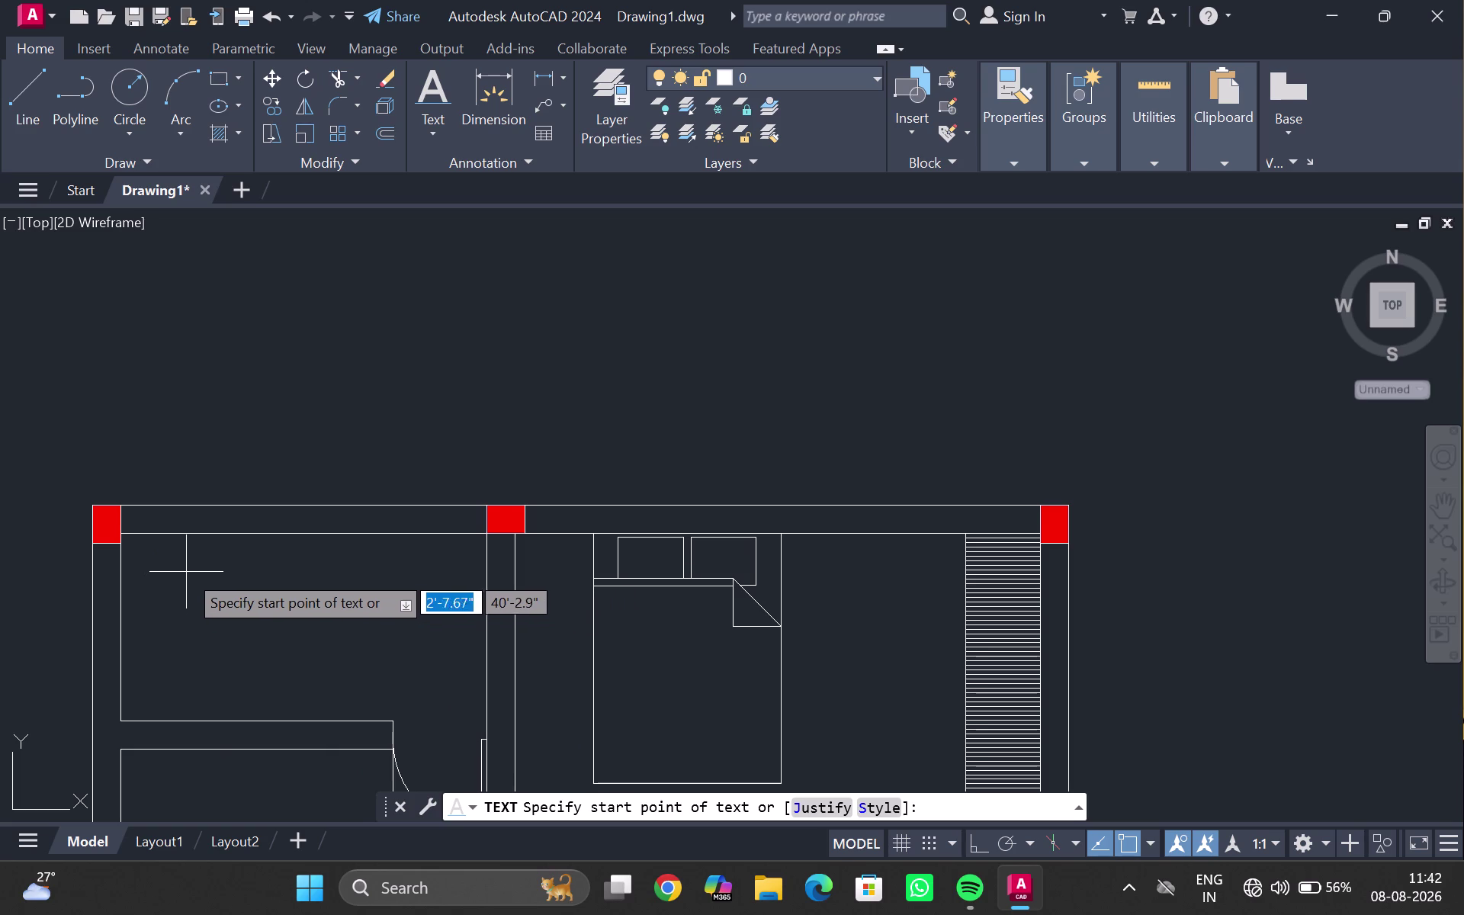
Cancel the TEXT command, zoom in, and select the vertical wall line.
key(Escape)
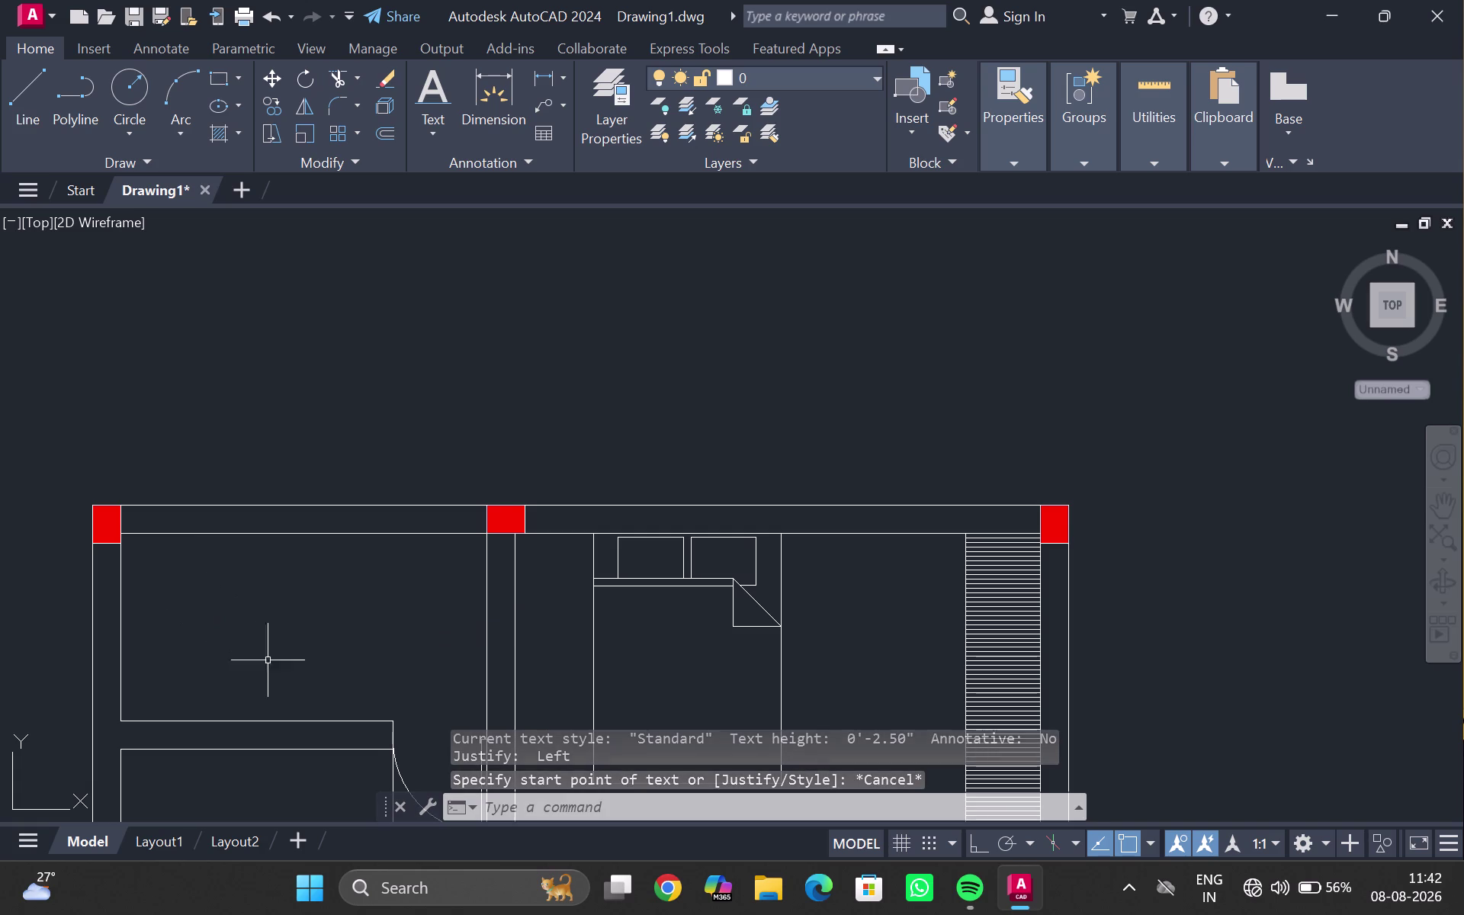
scroll(up, 3)
scroll(up, 3)
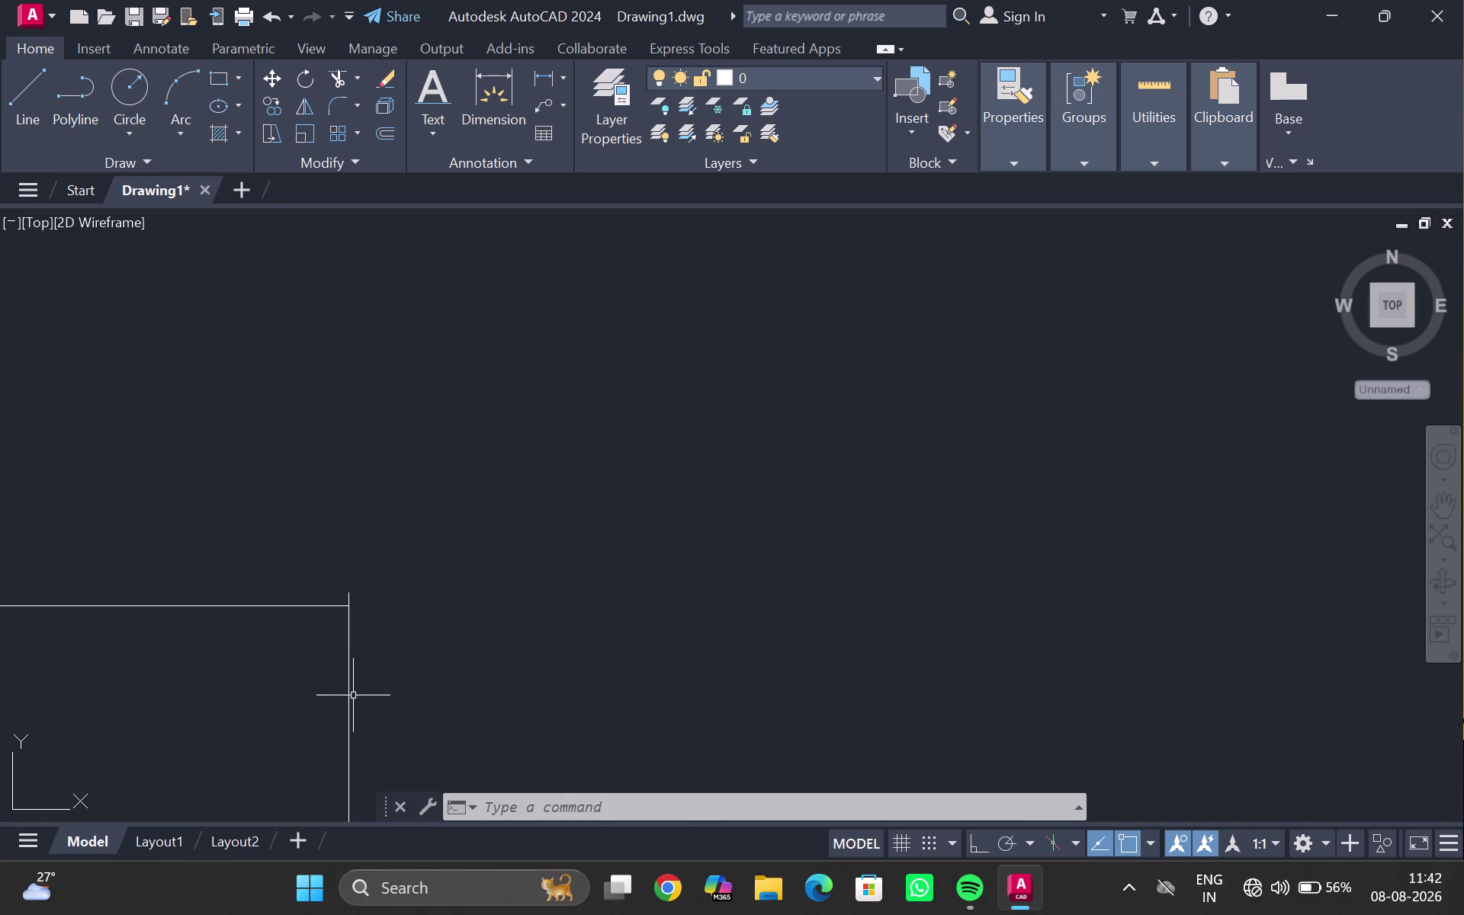
scroll(down, 3)
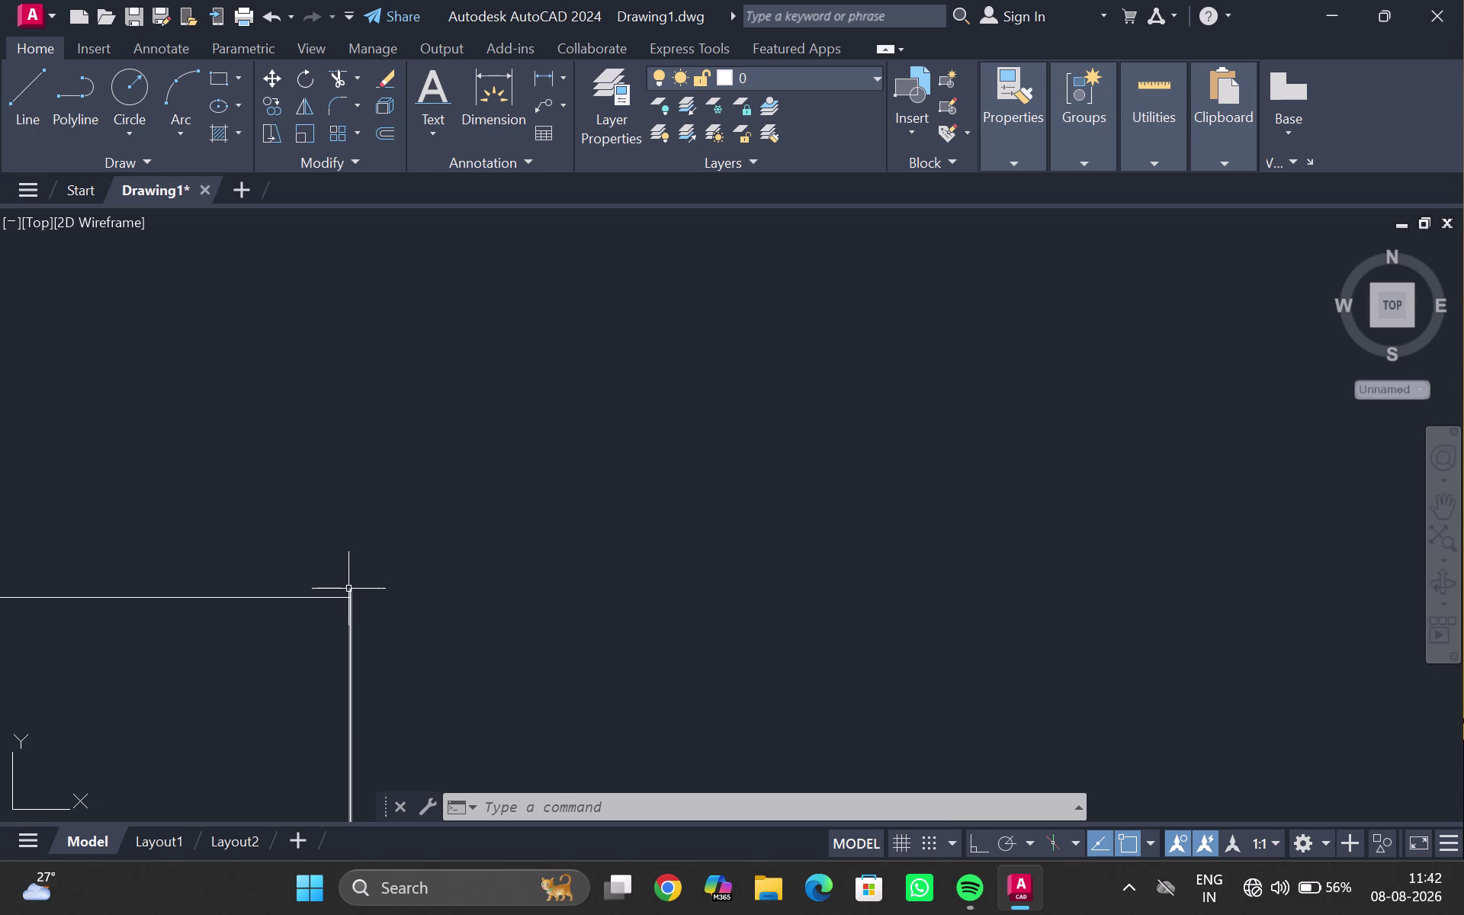
click(348, 588)
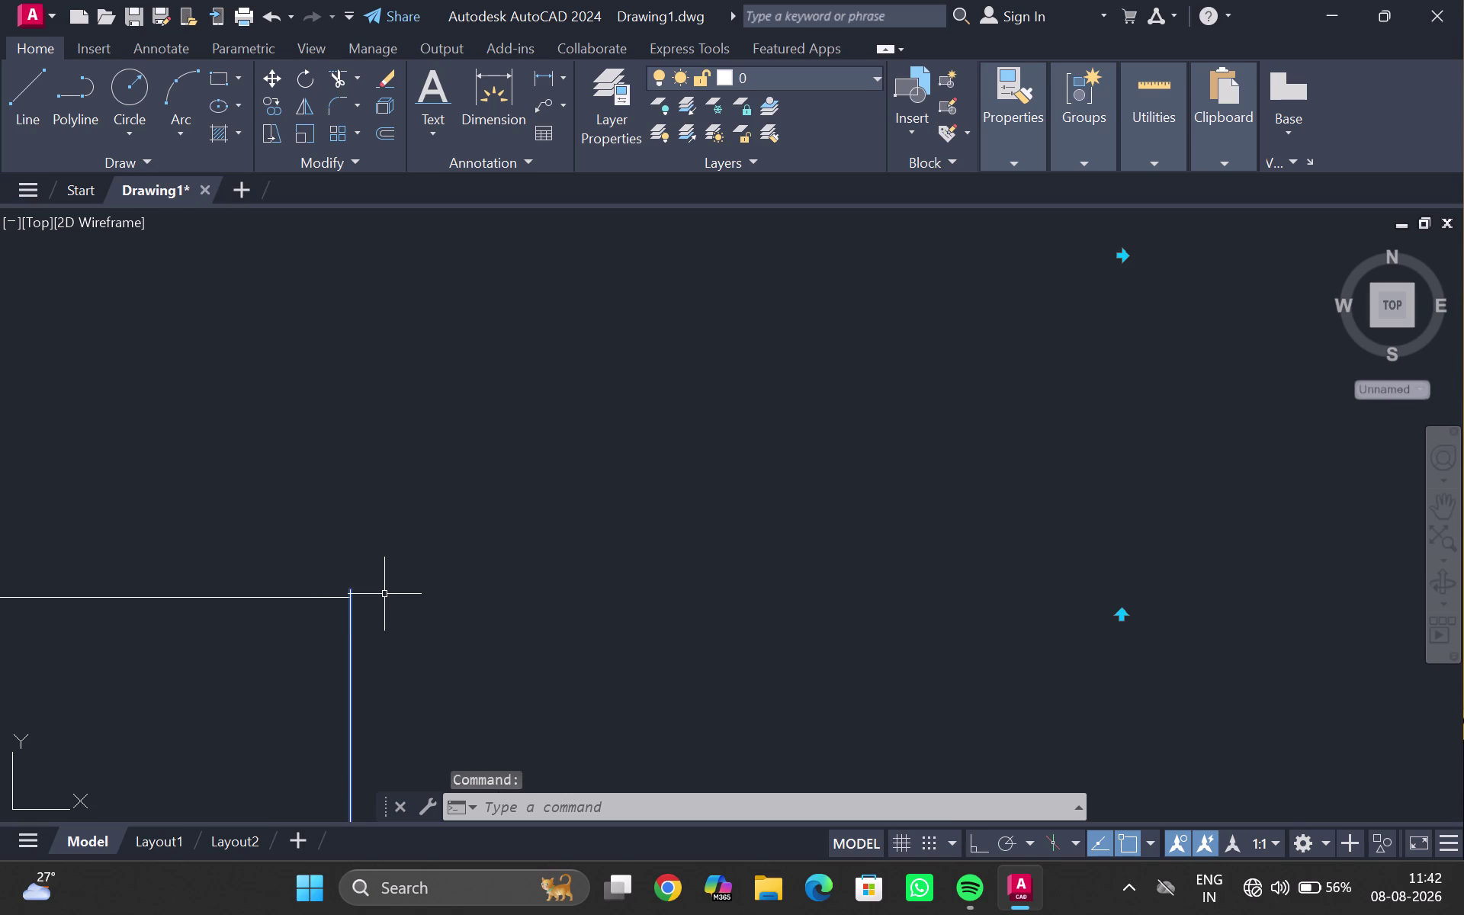
key(m)
key(Return)
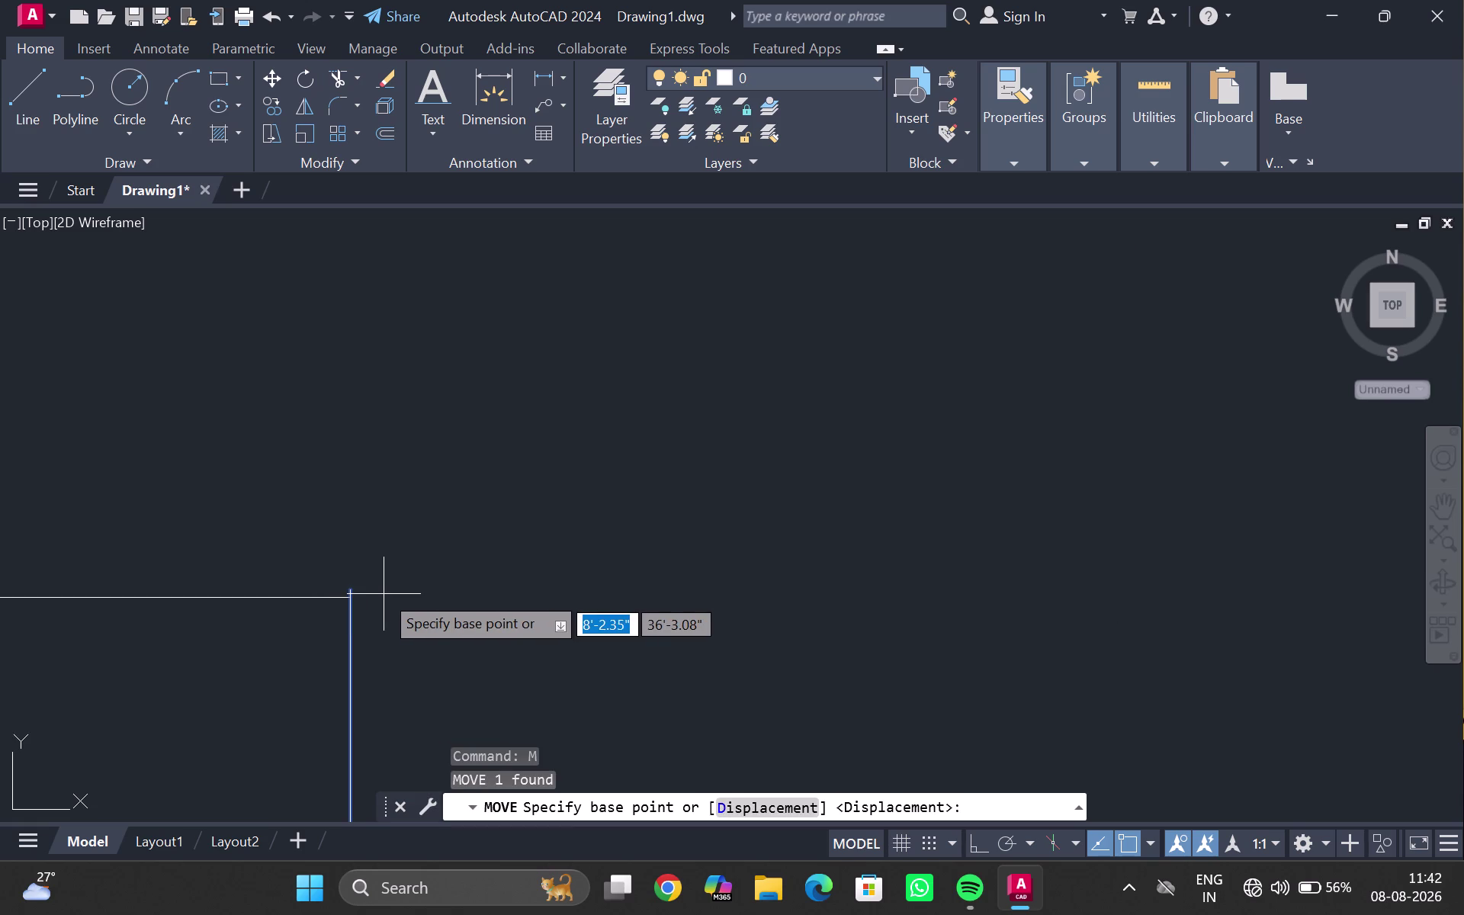
scroll(up, 3)
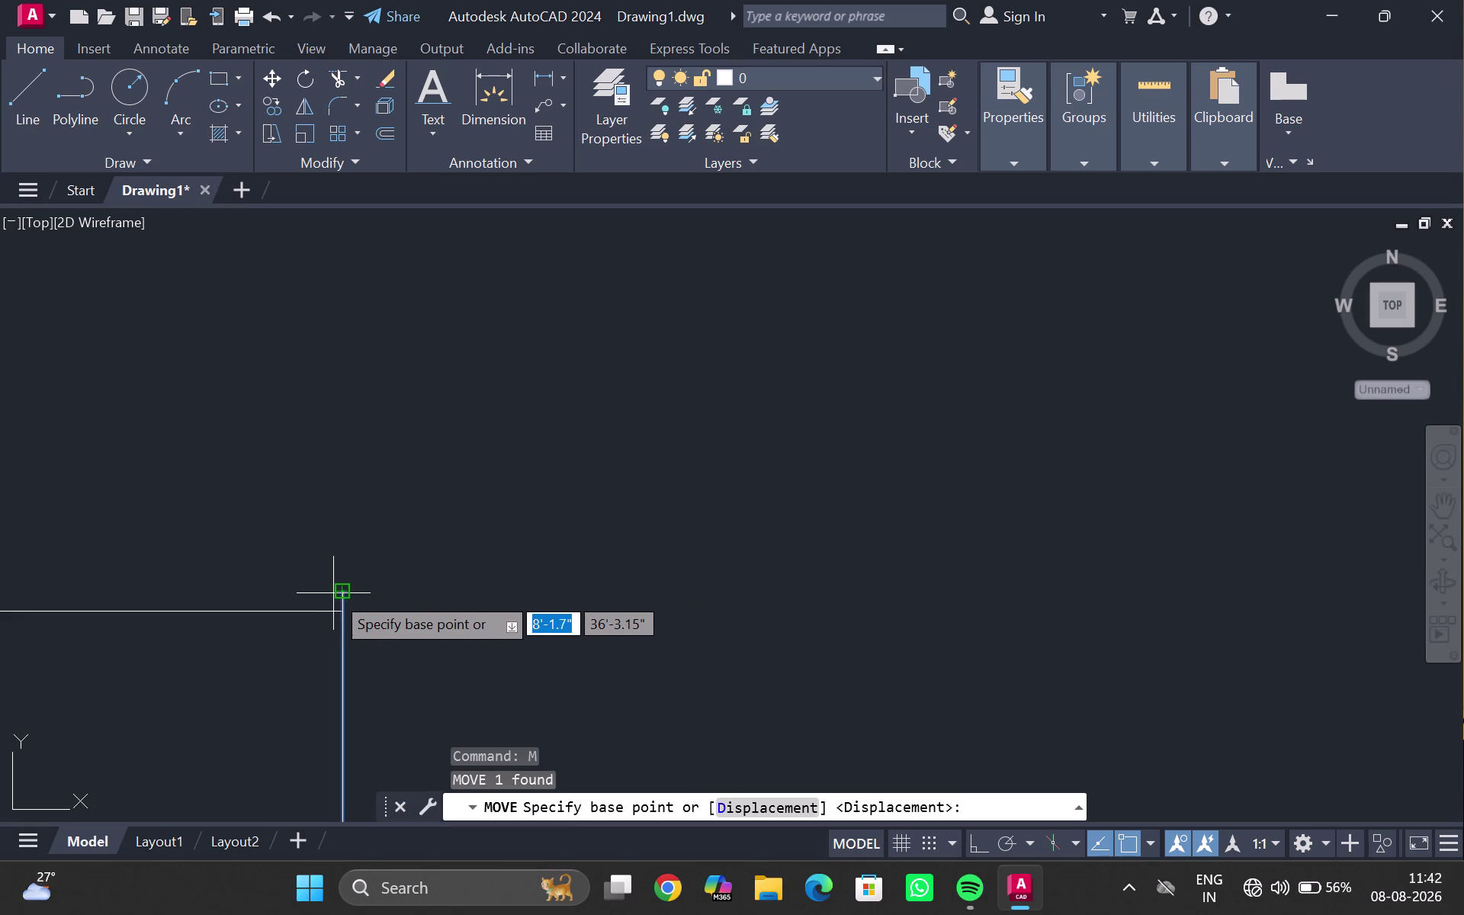
click(335, 595)
click(331, 618)
scroll(down, 3)
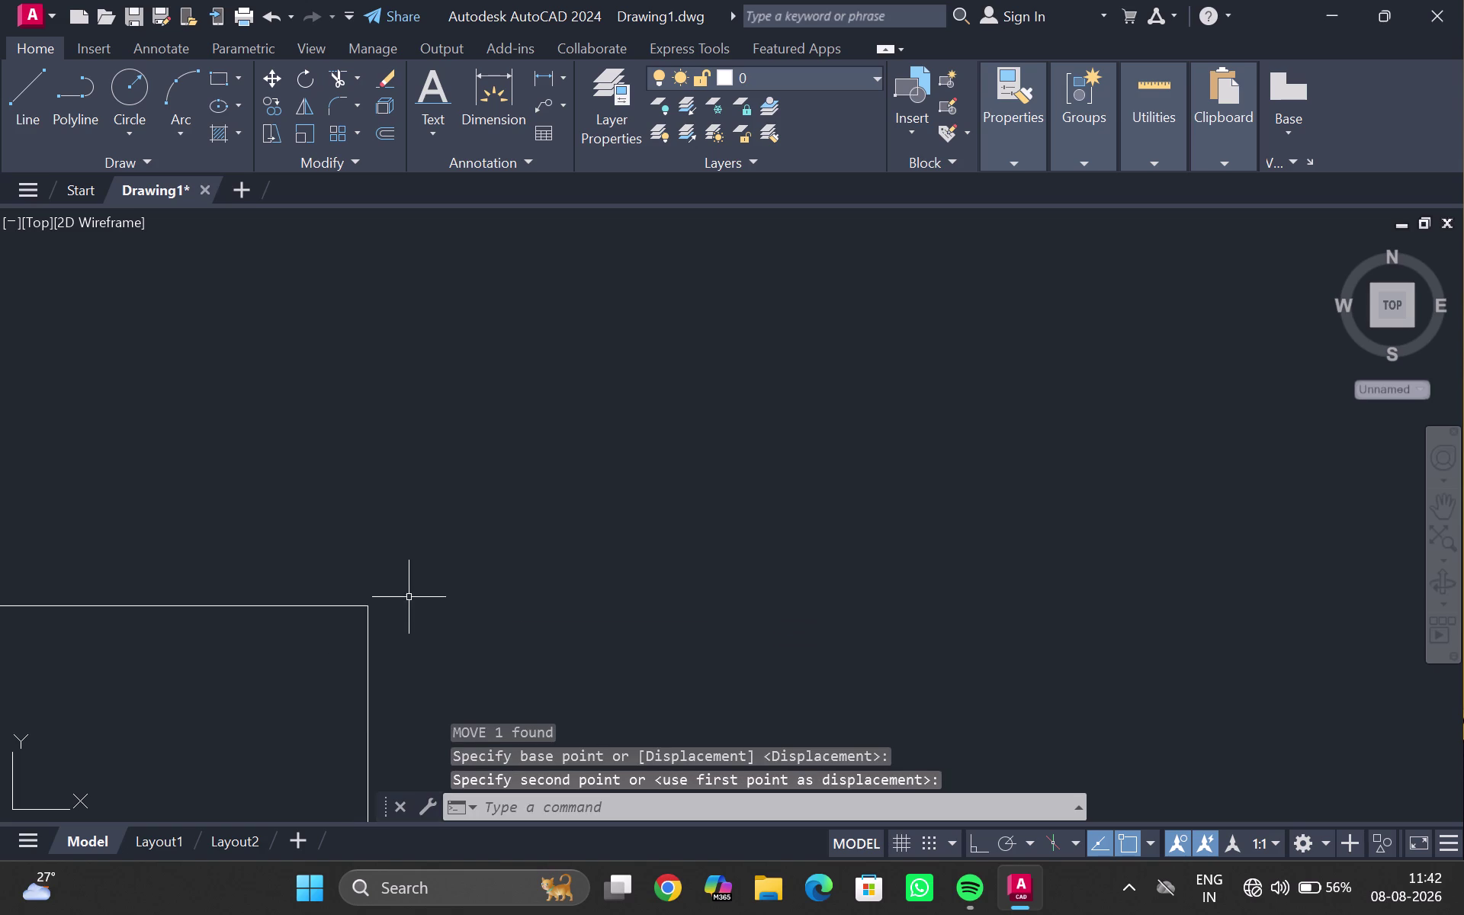
scroll(down, 3)
middle_drag(861, 677, 650, 489)
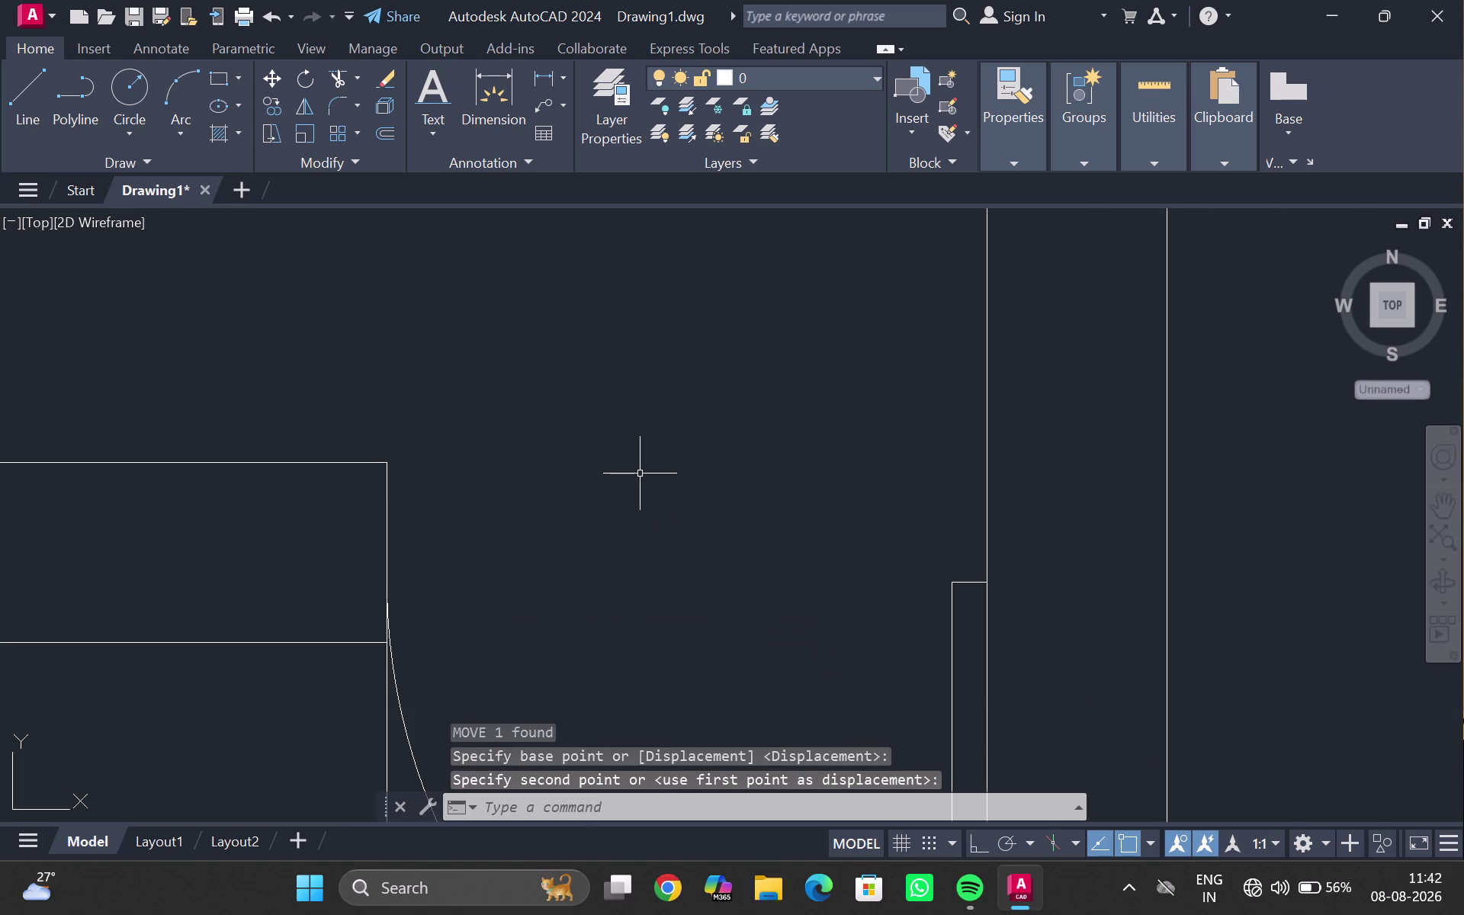
key(Escape)
scroll(up, 3)
scroll(down, 3)
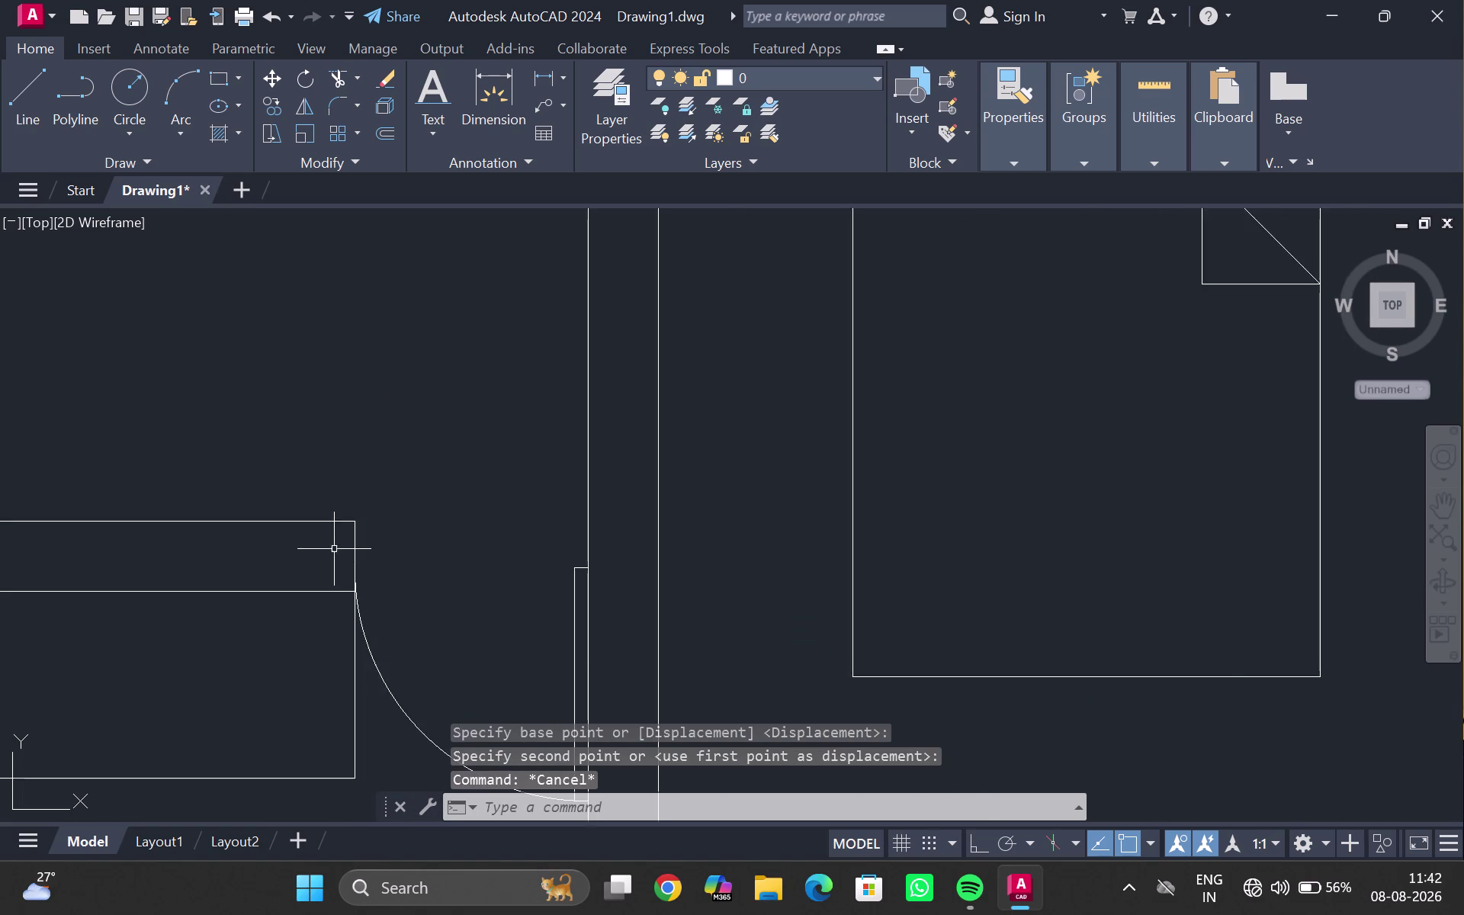
scroll(down, 3)
middle_drag(288, 532, 557, 520)
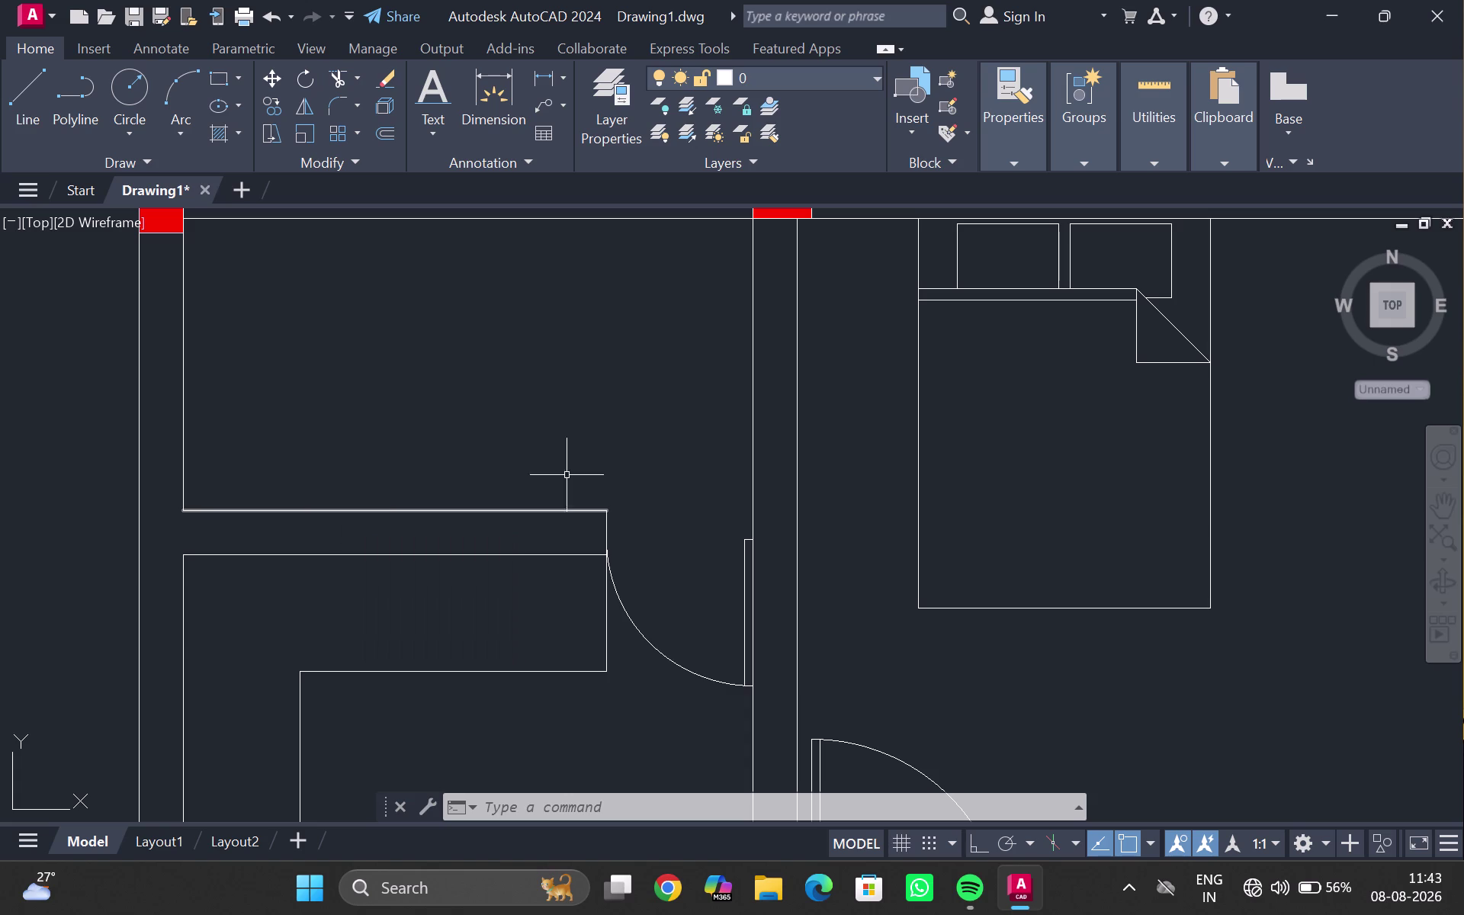
key(e)
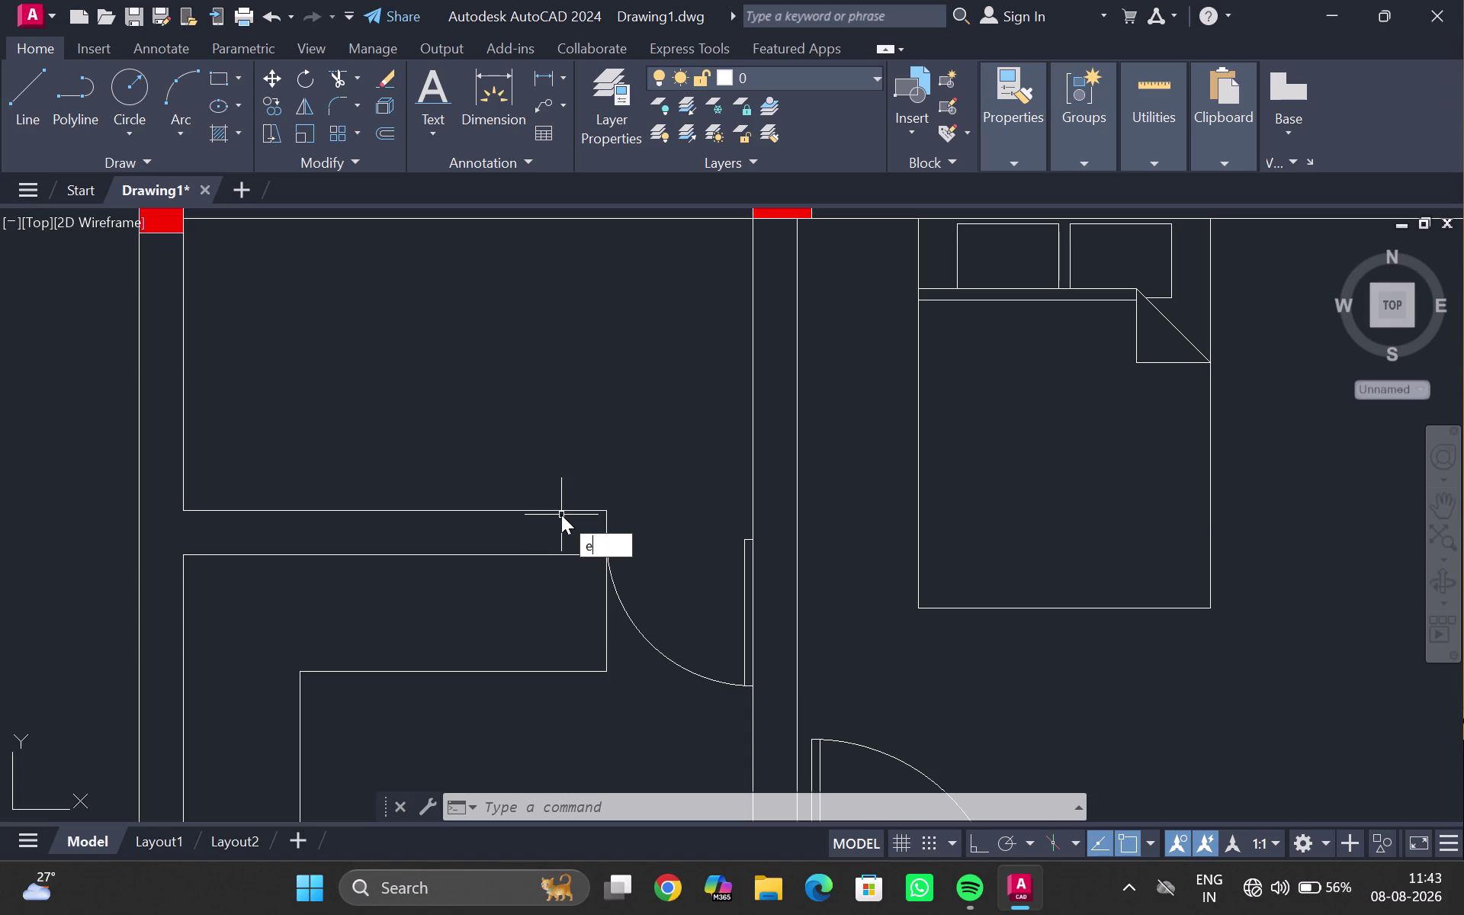
Extend the closet's horizontal edge line to the vertical wall by the closet door.
key(x)
key(Return)
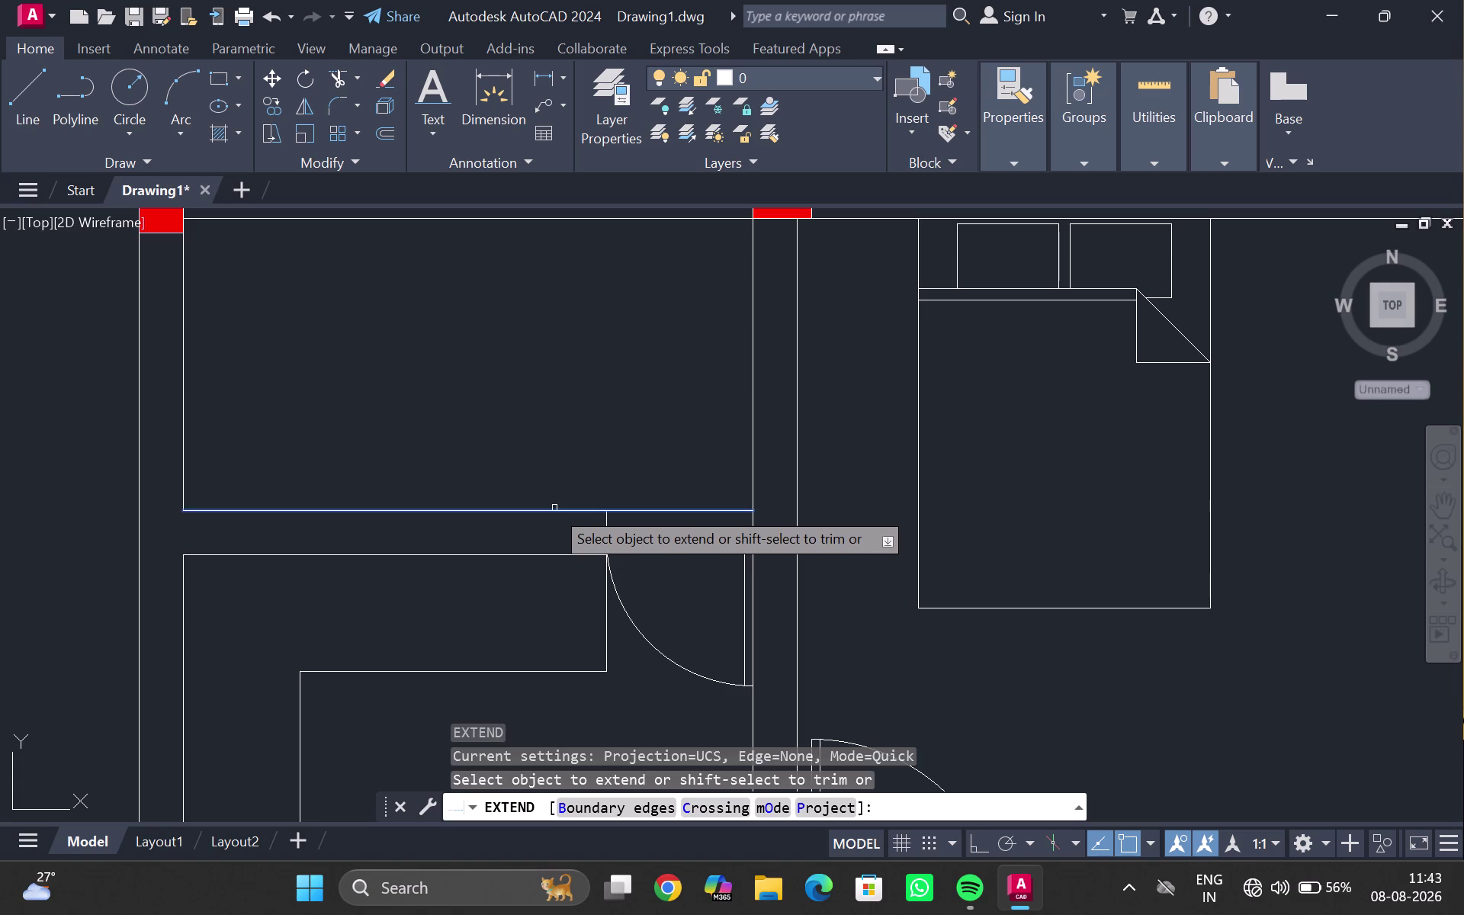
click(553, 507)
click(682, 510)
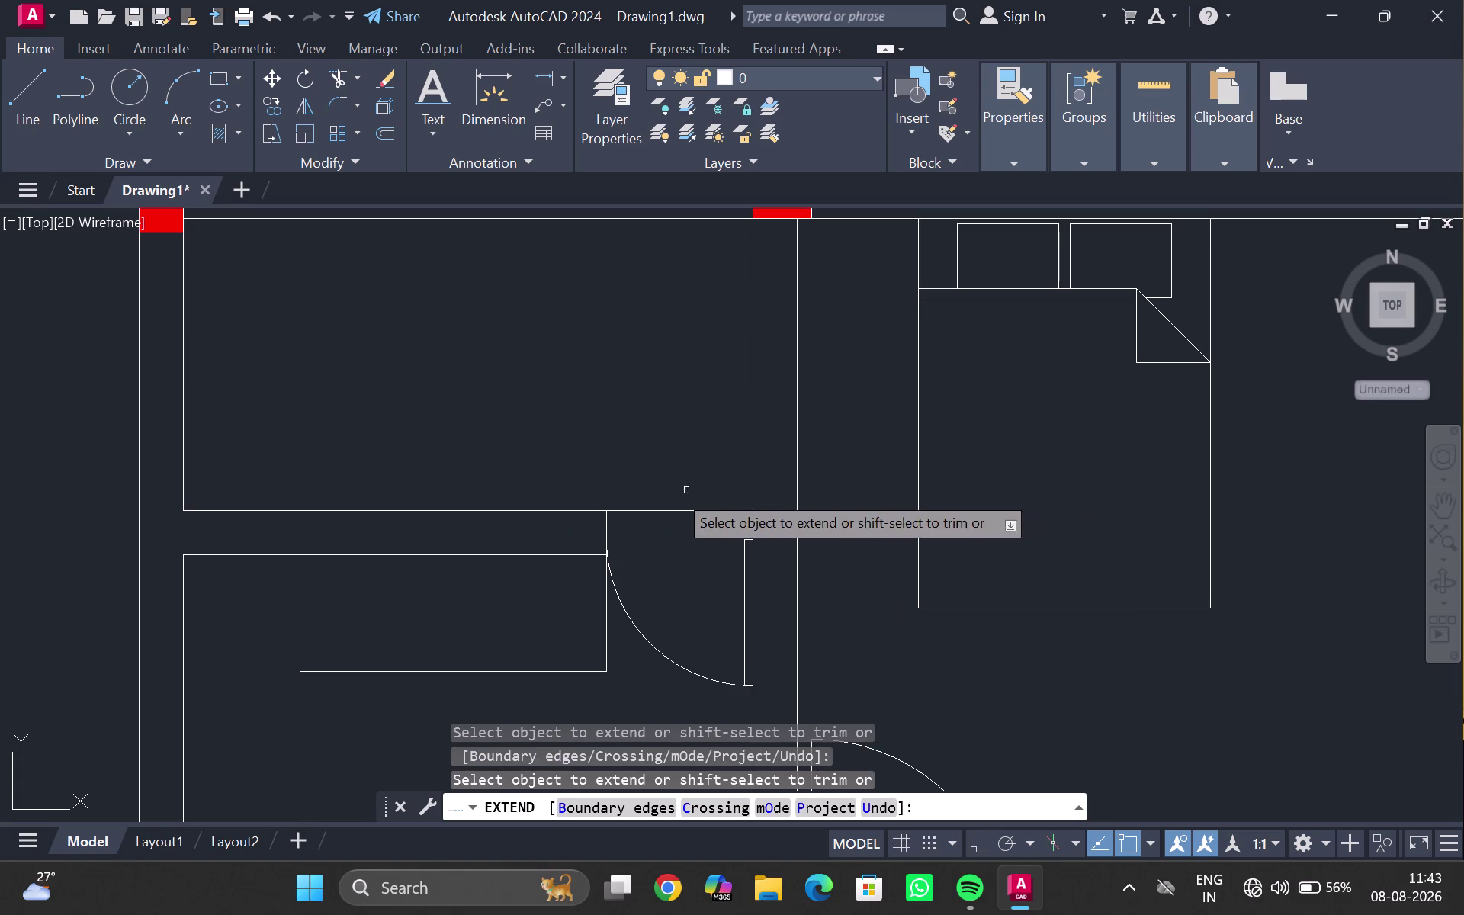
key(Escape)
middle_drag(677, 442, 610, 476)
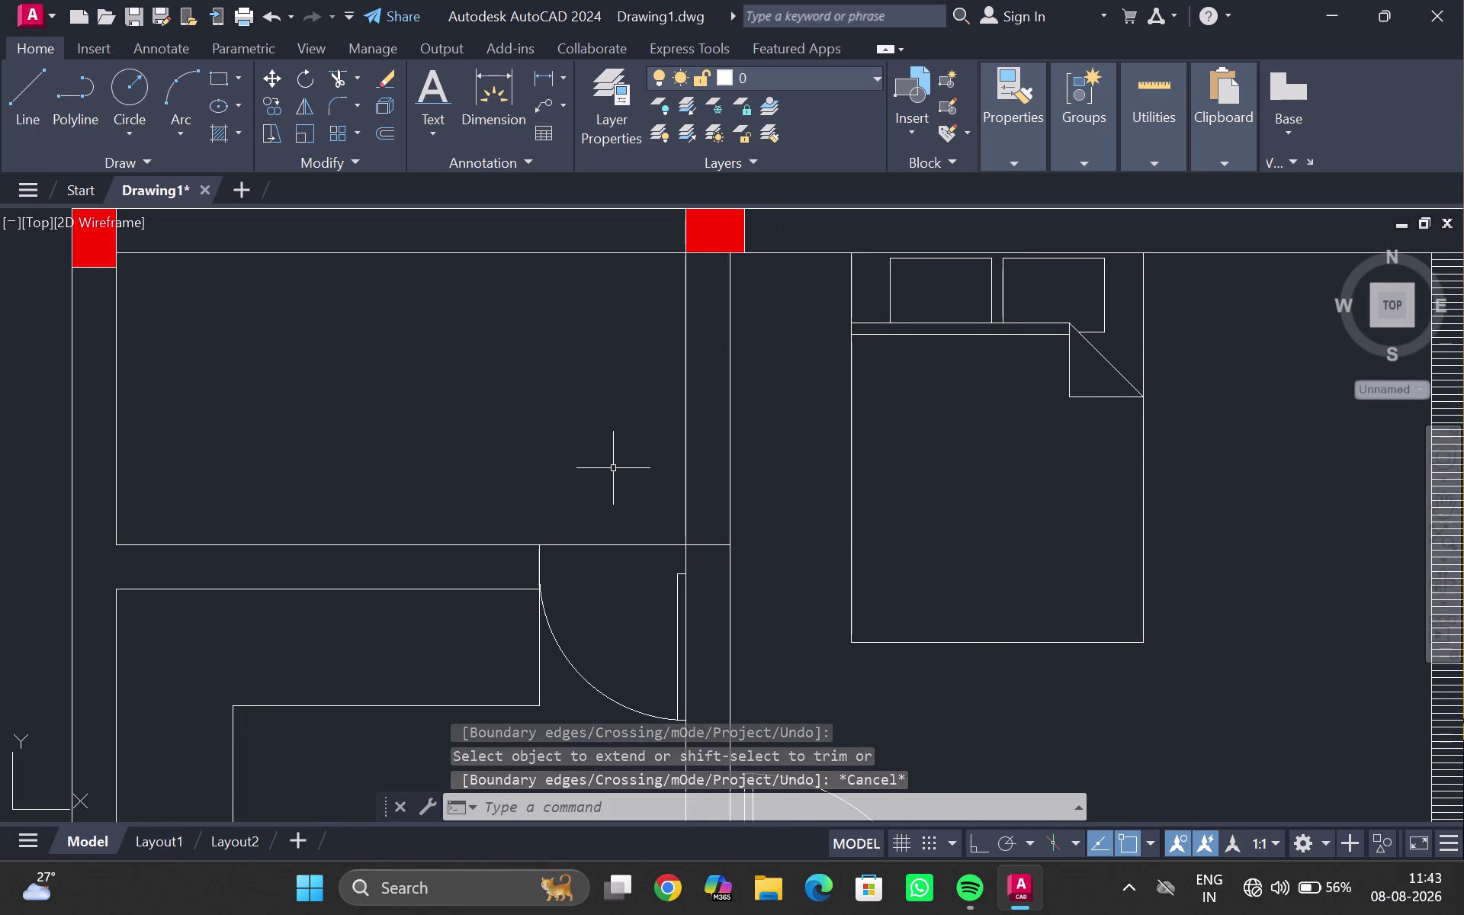
scroll(up, 3)
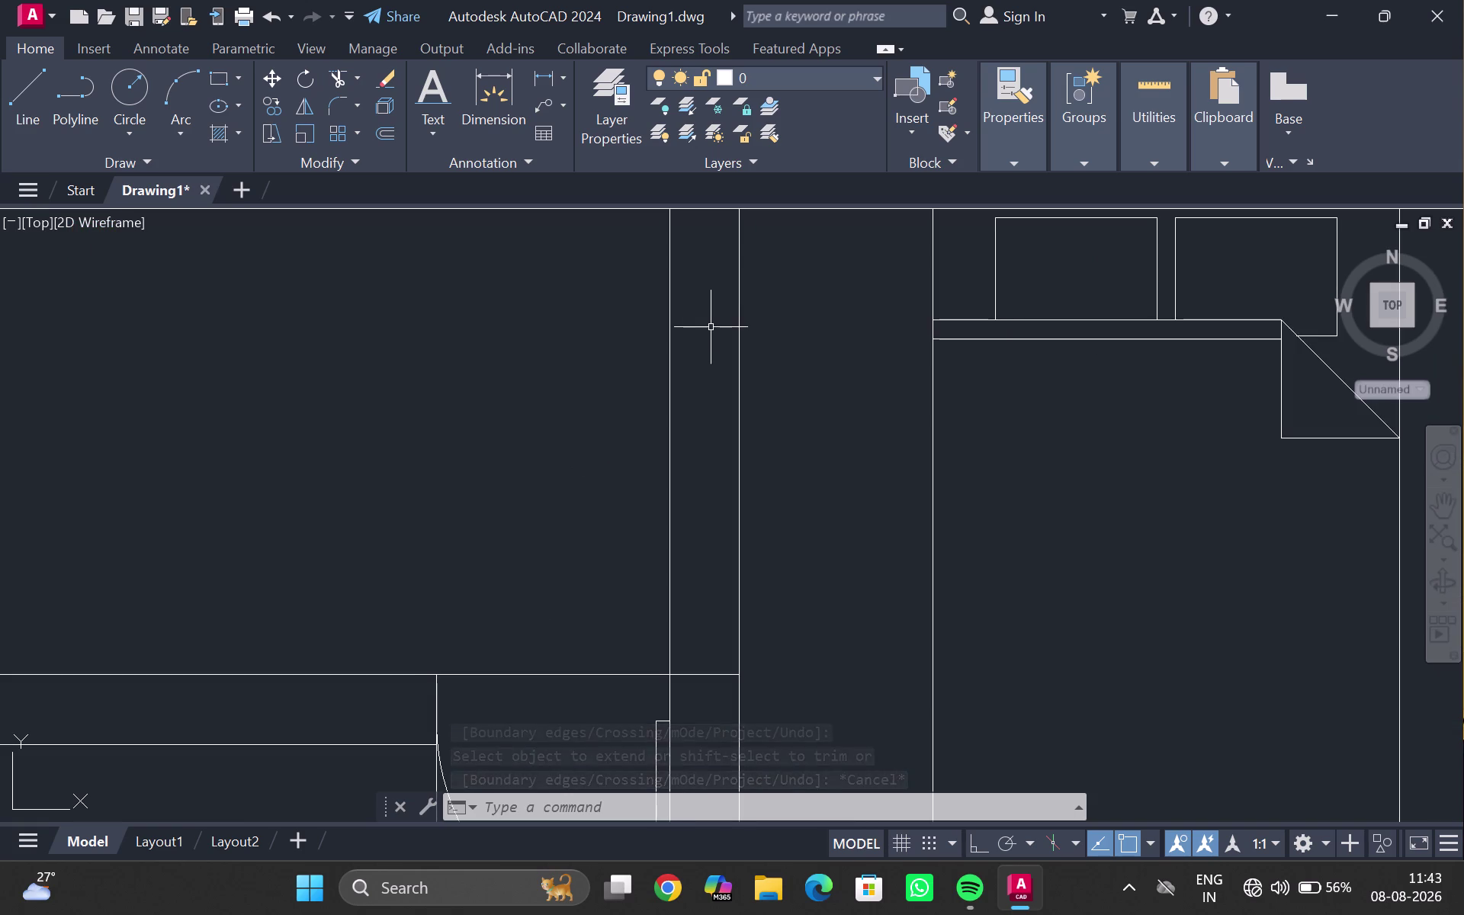
middle_drag(711, 327, 690, 386)
Draw the first vertical line from the lower wall edge up to the top wall.
key(l)
key(Return)
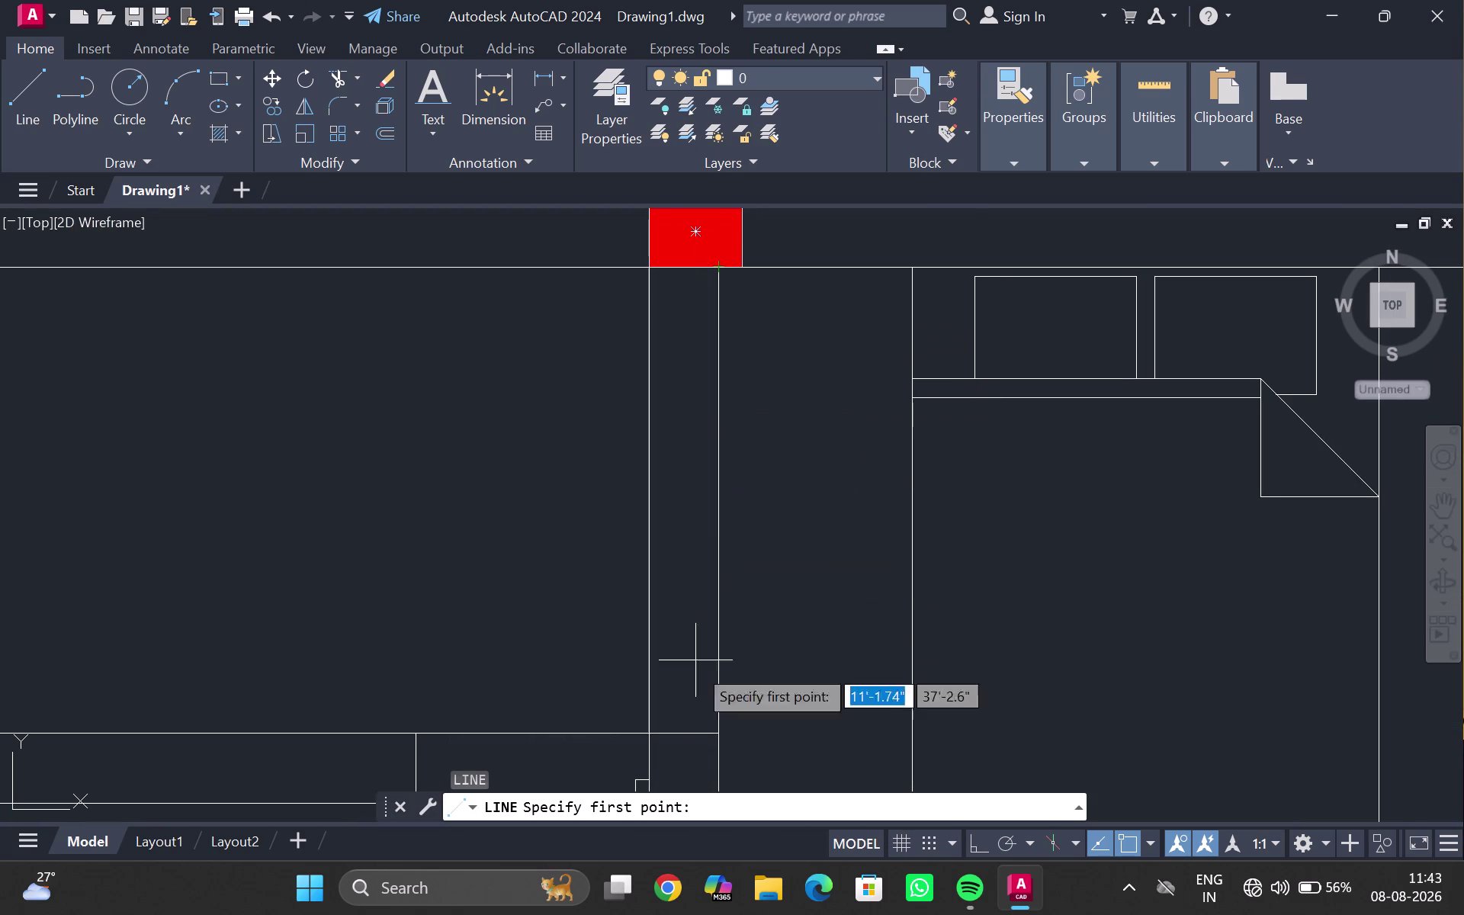
click(696, 737)
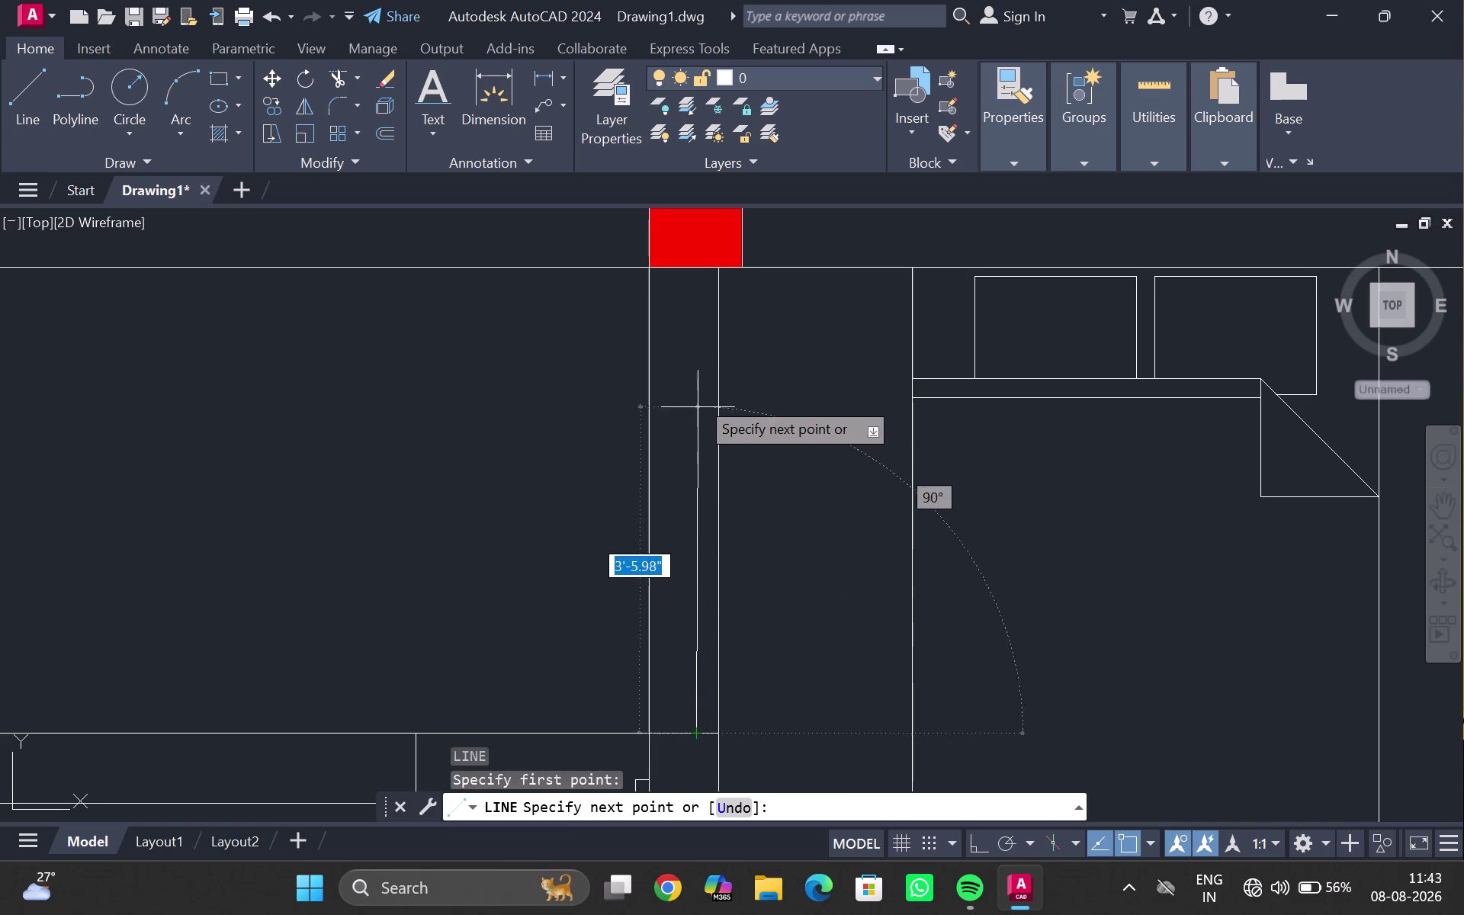
click(697, 263)
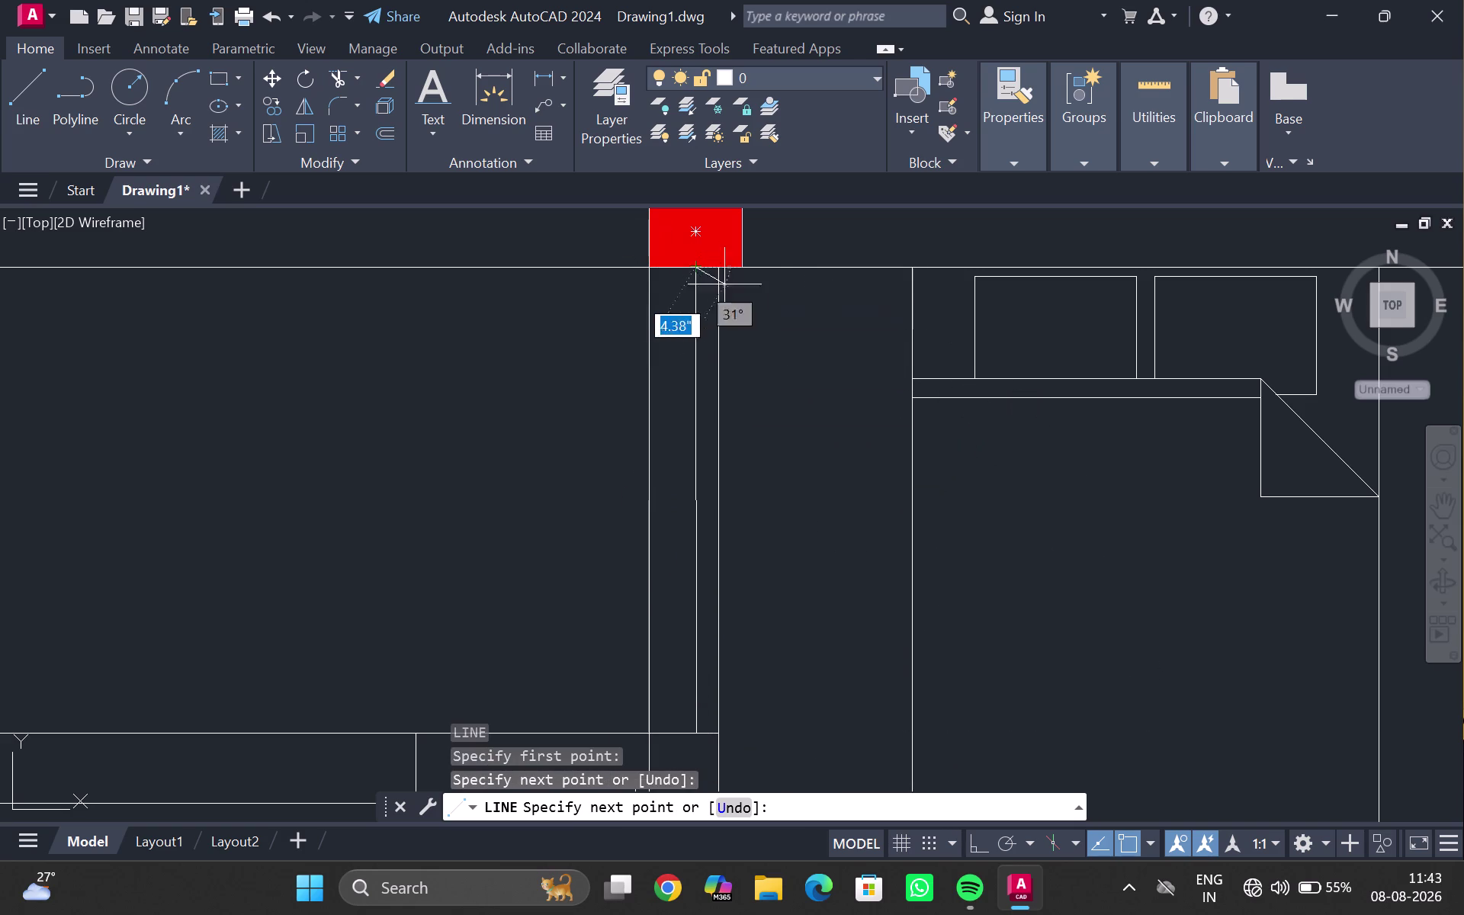
key(Escape)
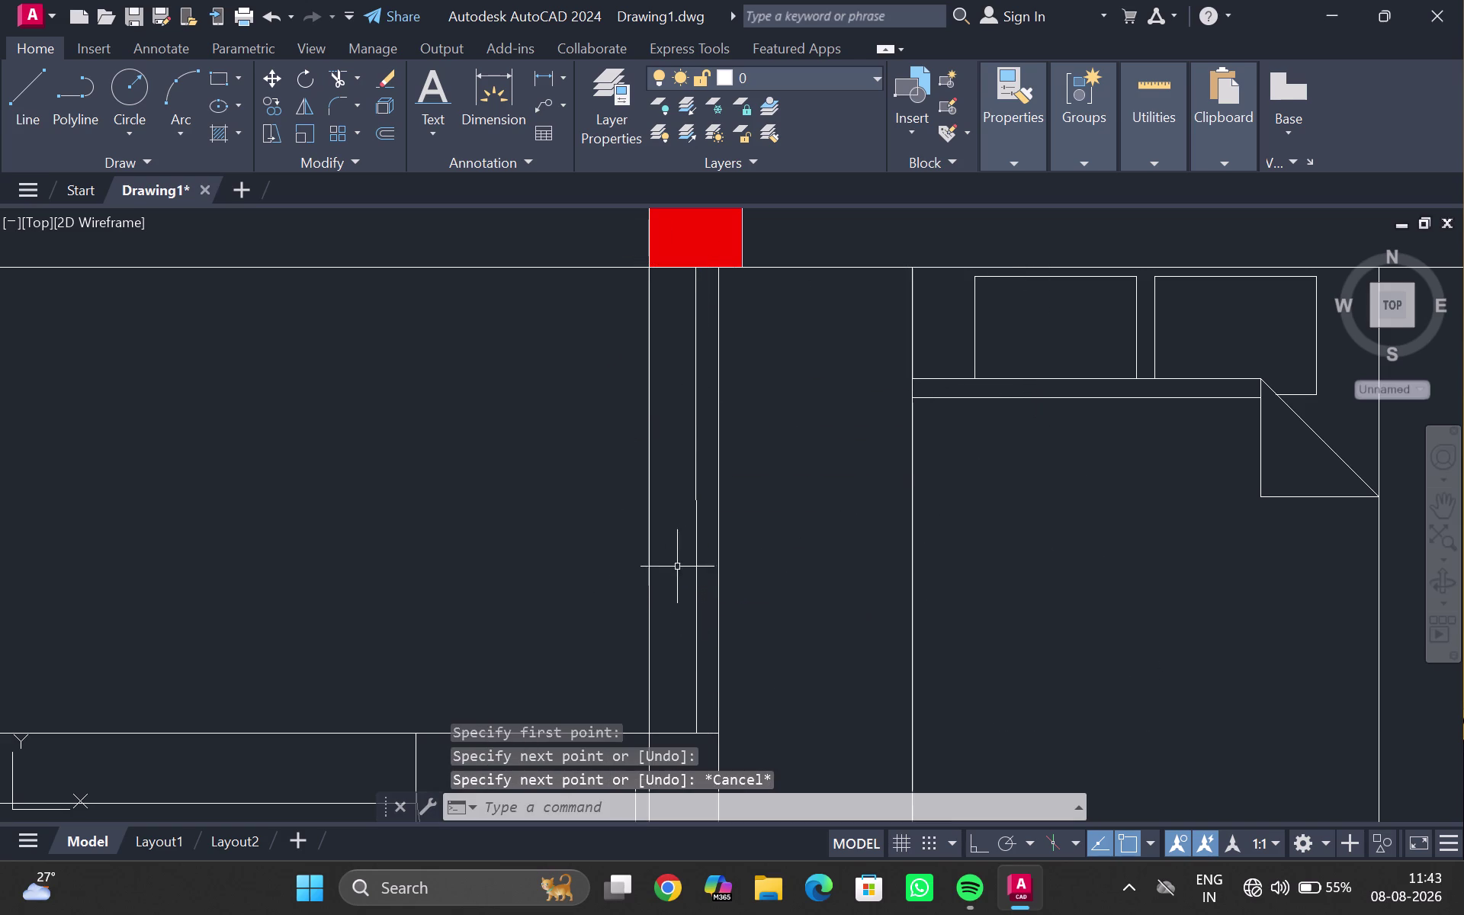
scroll(up, 3)
scroll(down, 3)
scroll(down, 3)
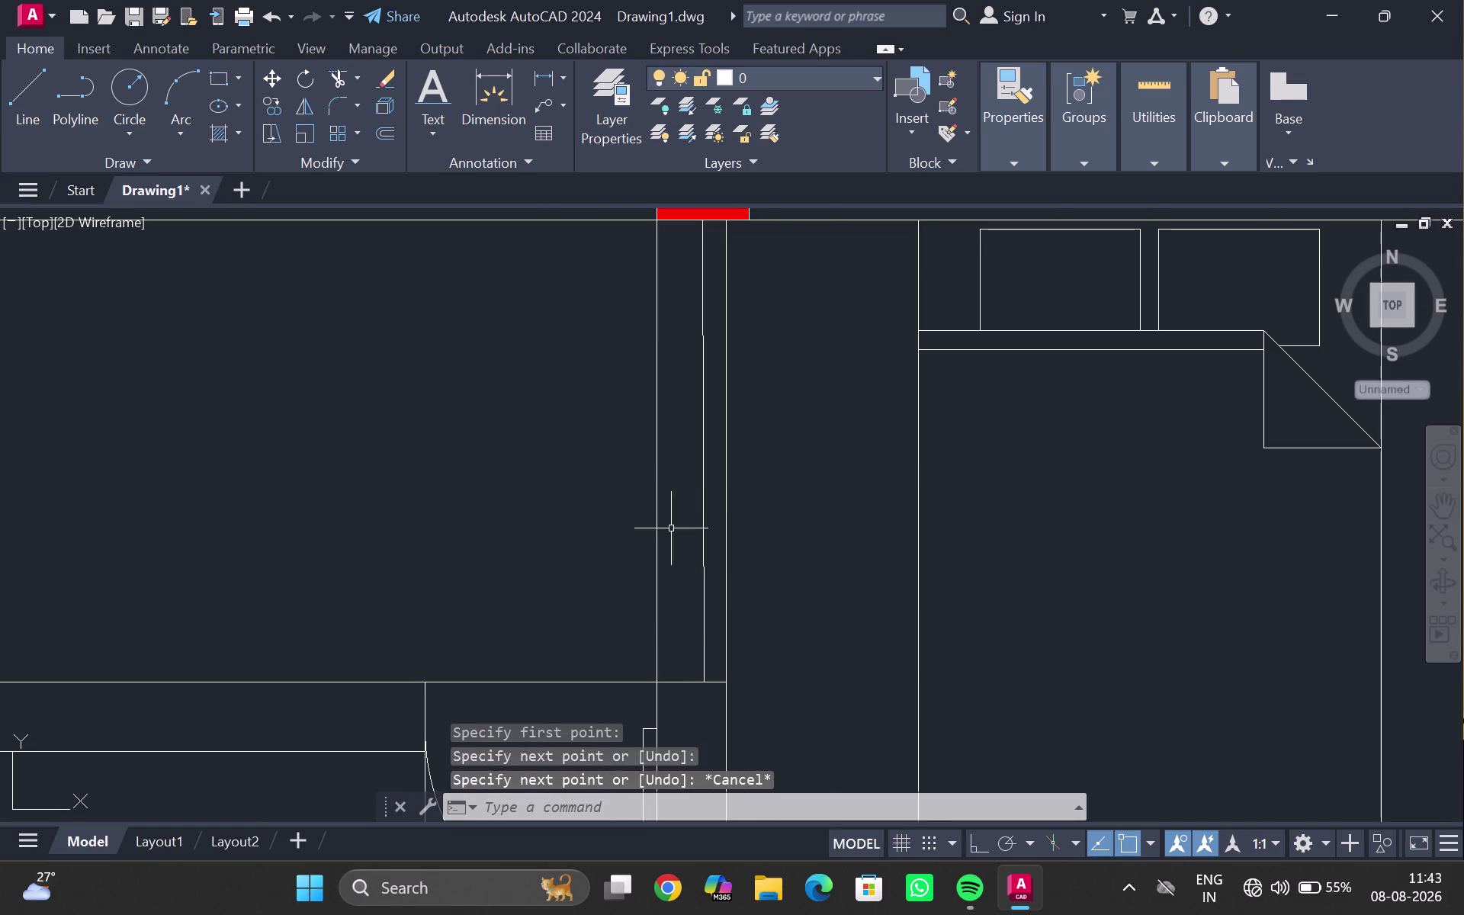
Draw a second parallel vertical line from the lower wall edge to the top wall.
key(l)
key(Return)
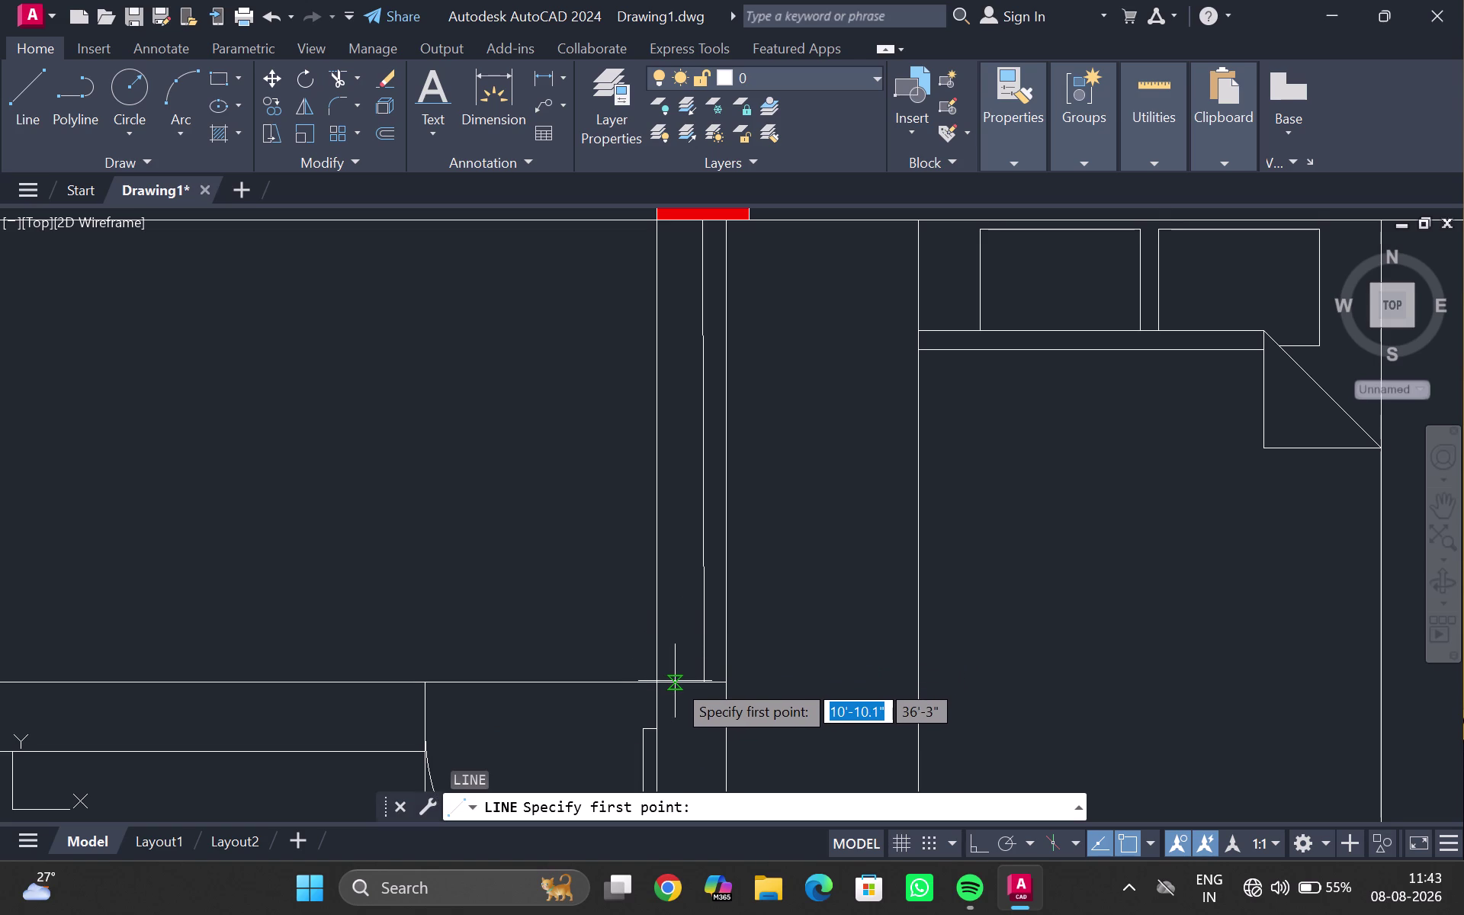
click(678, 679)
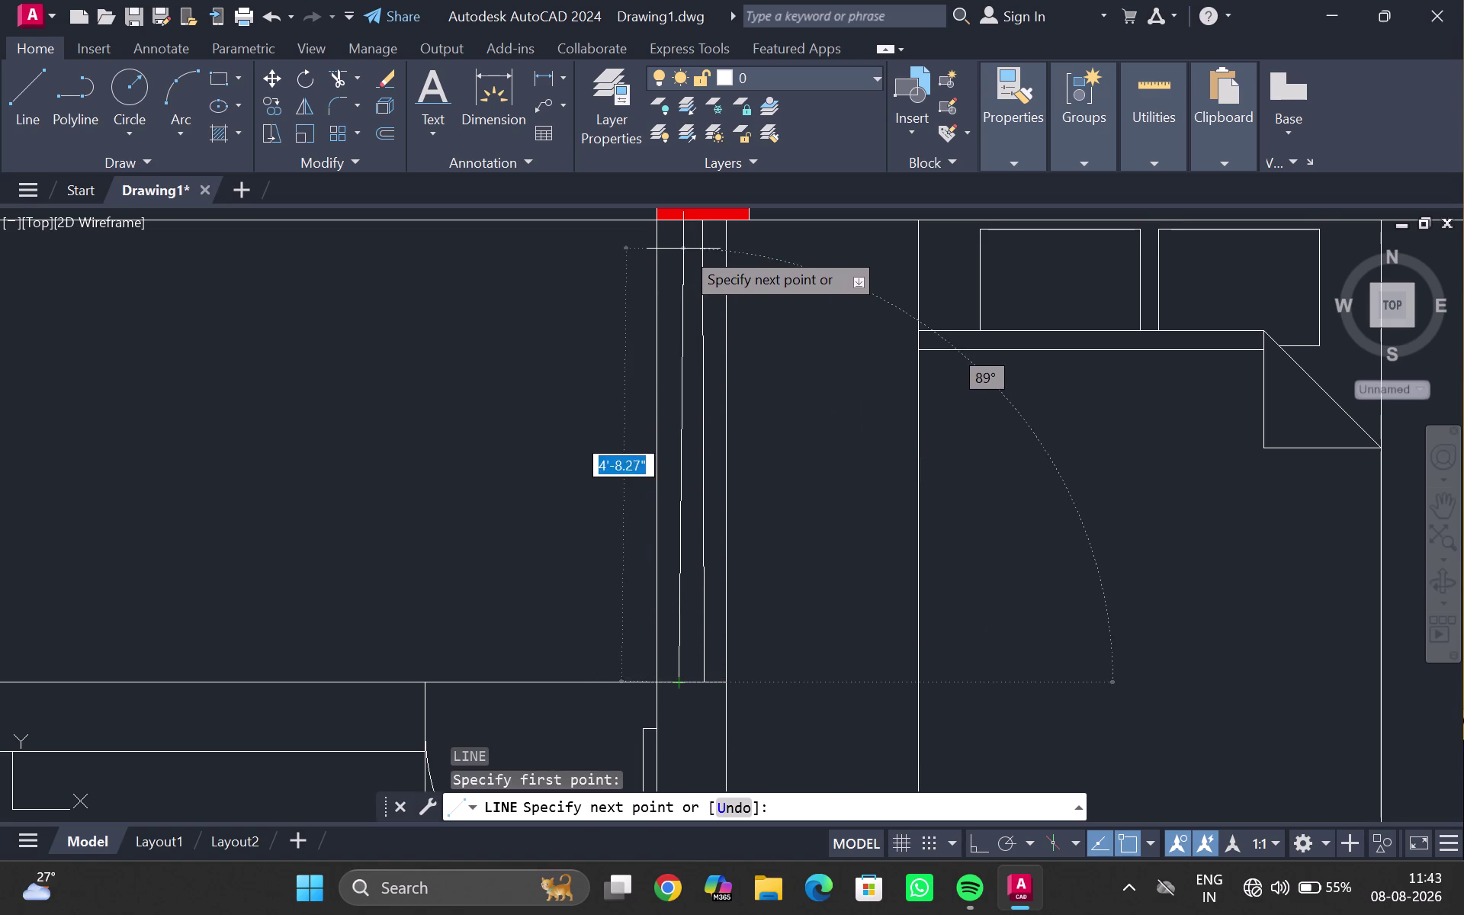
middle_drag(683, 249, 679, 410)
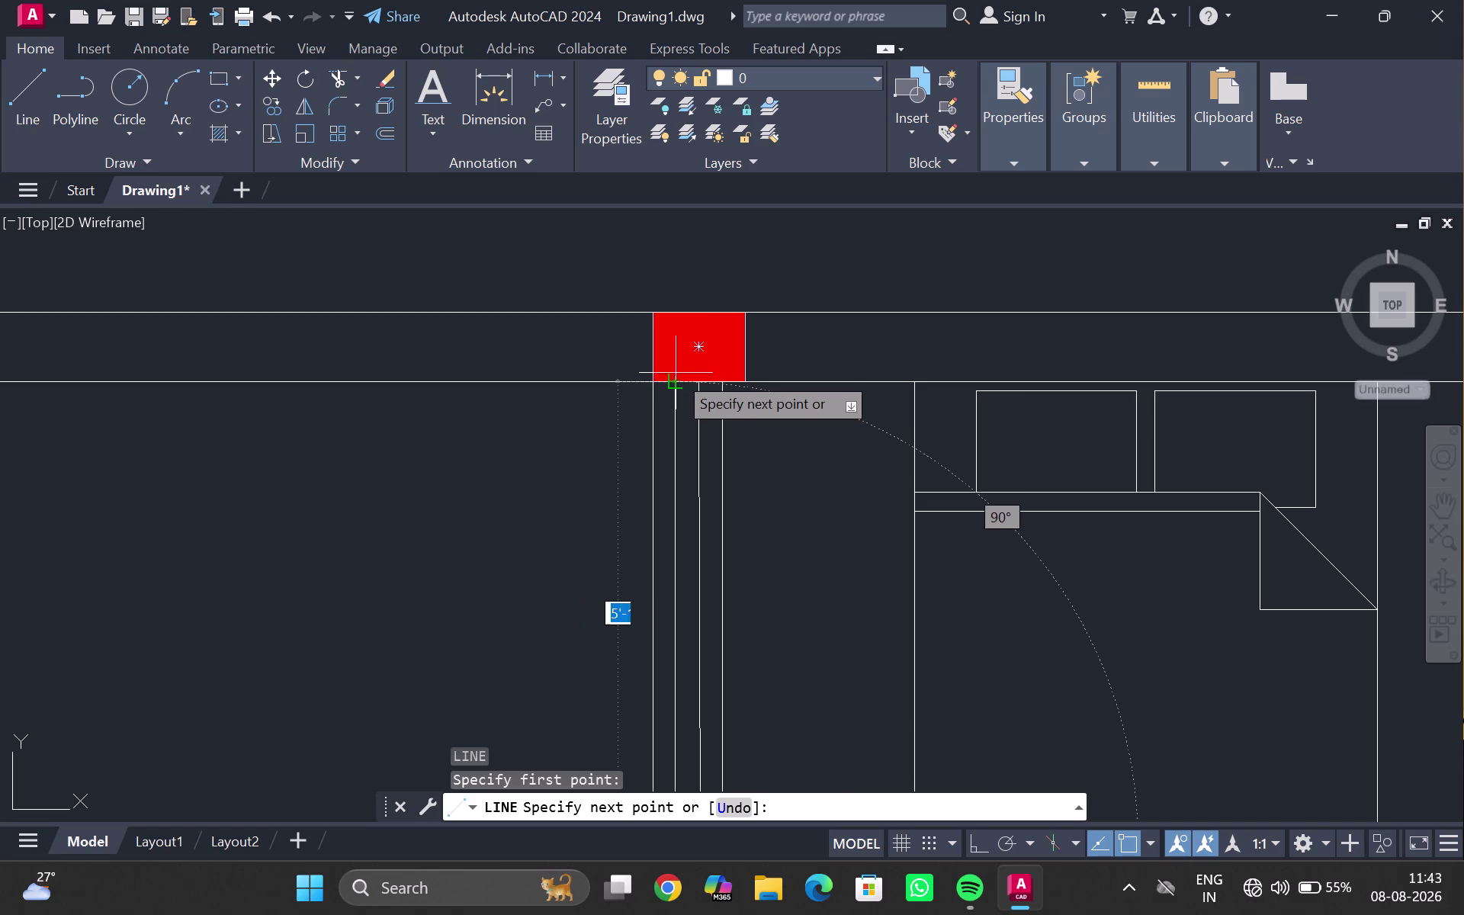
click(675, 382)
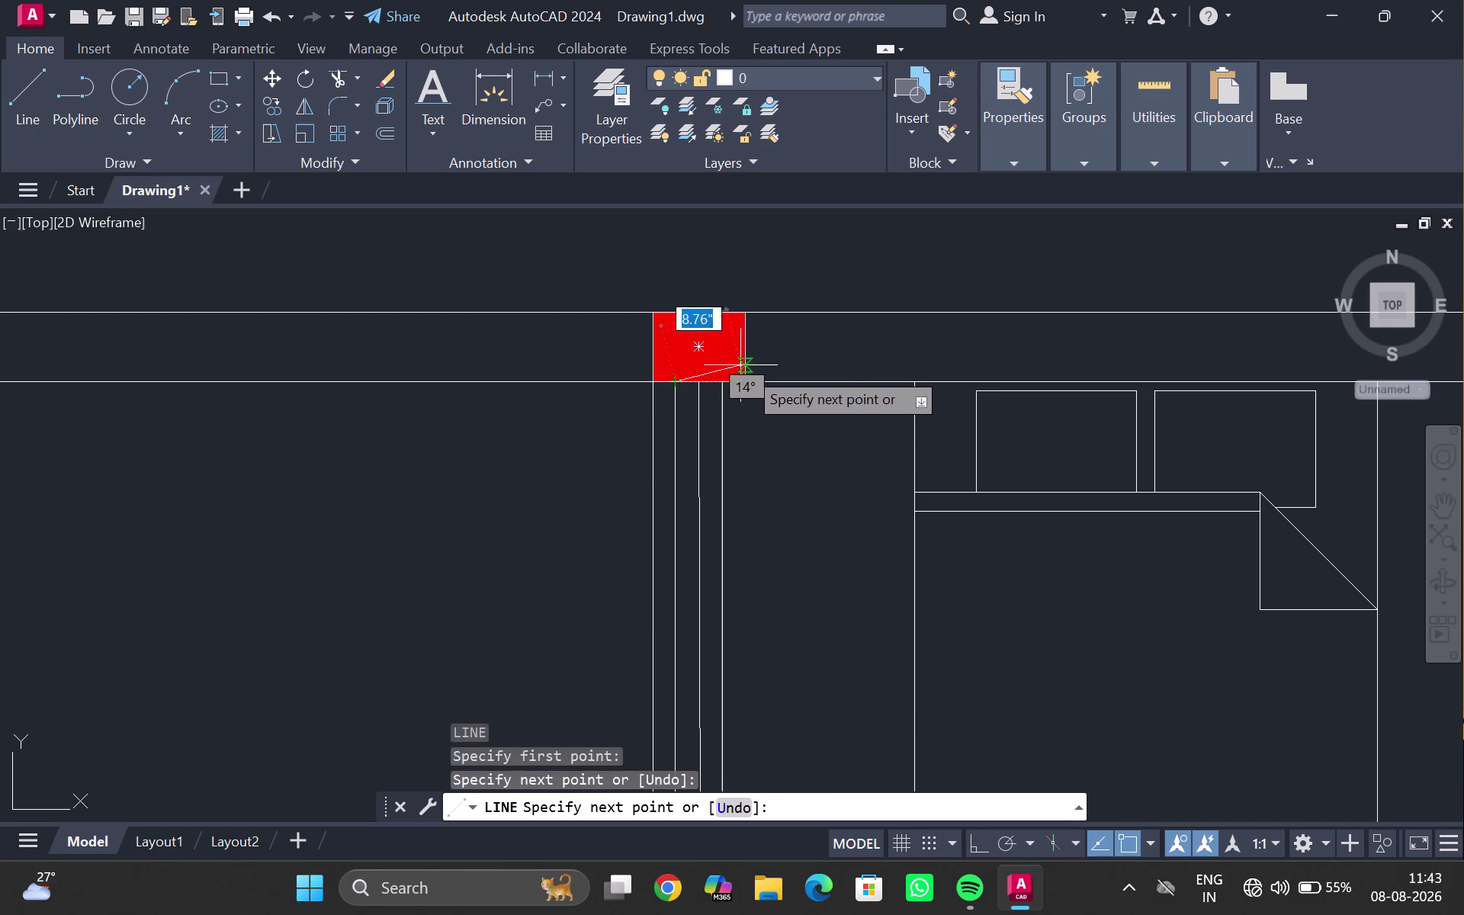
key(Escape)
scroll(down, 3)
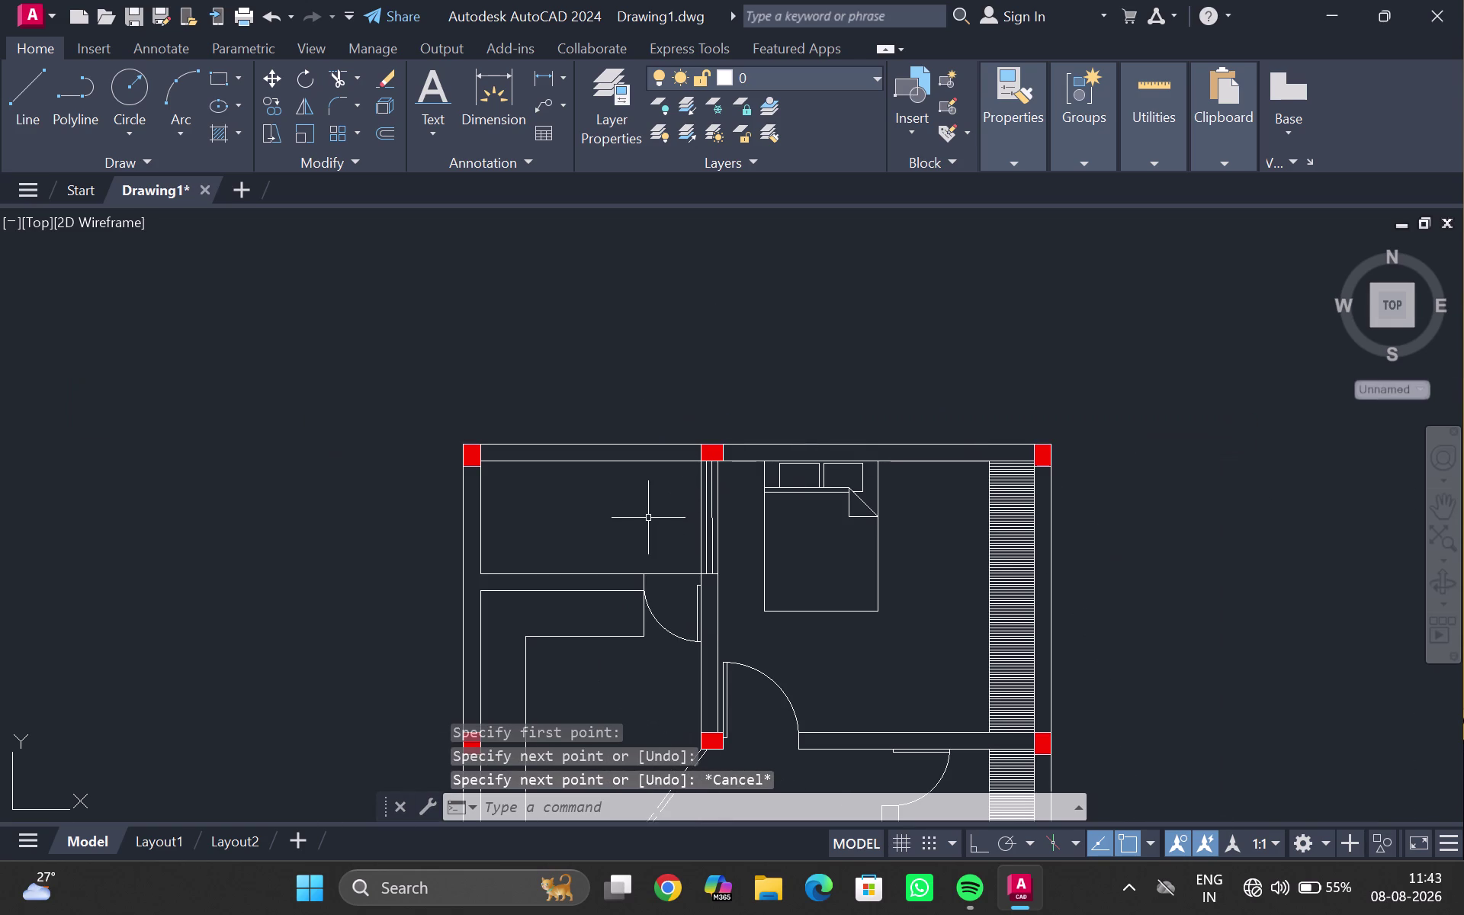
scroll(up, 3)
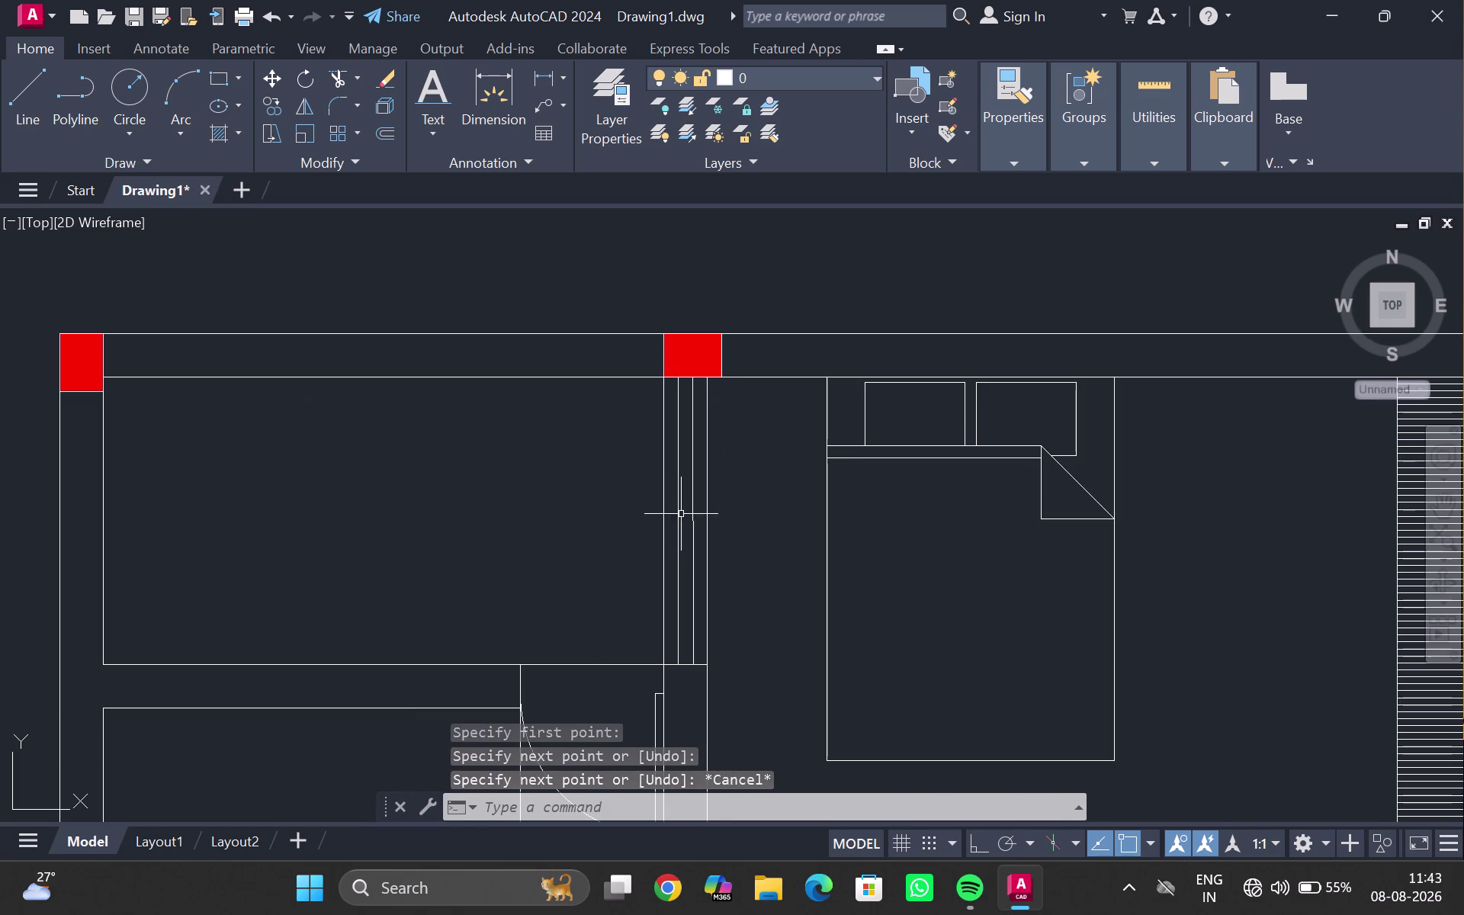
scroll(up, 3)
scroll(up, 3)
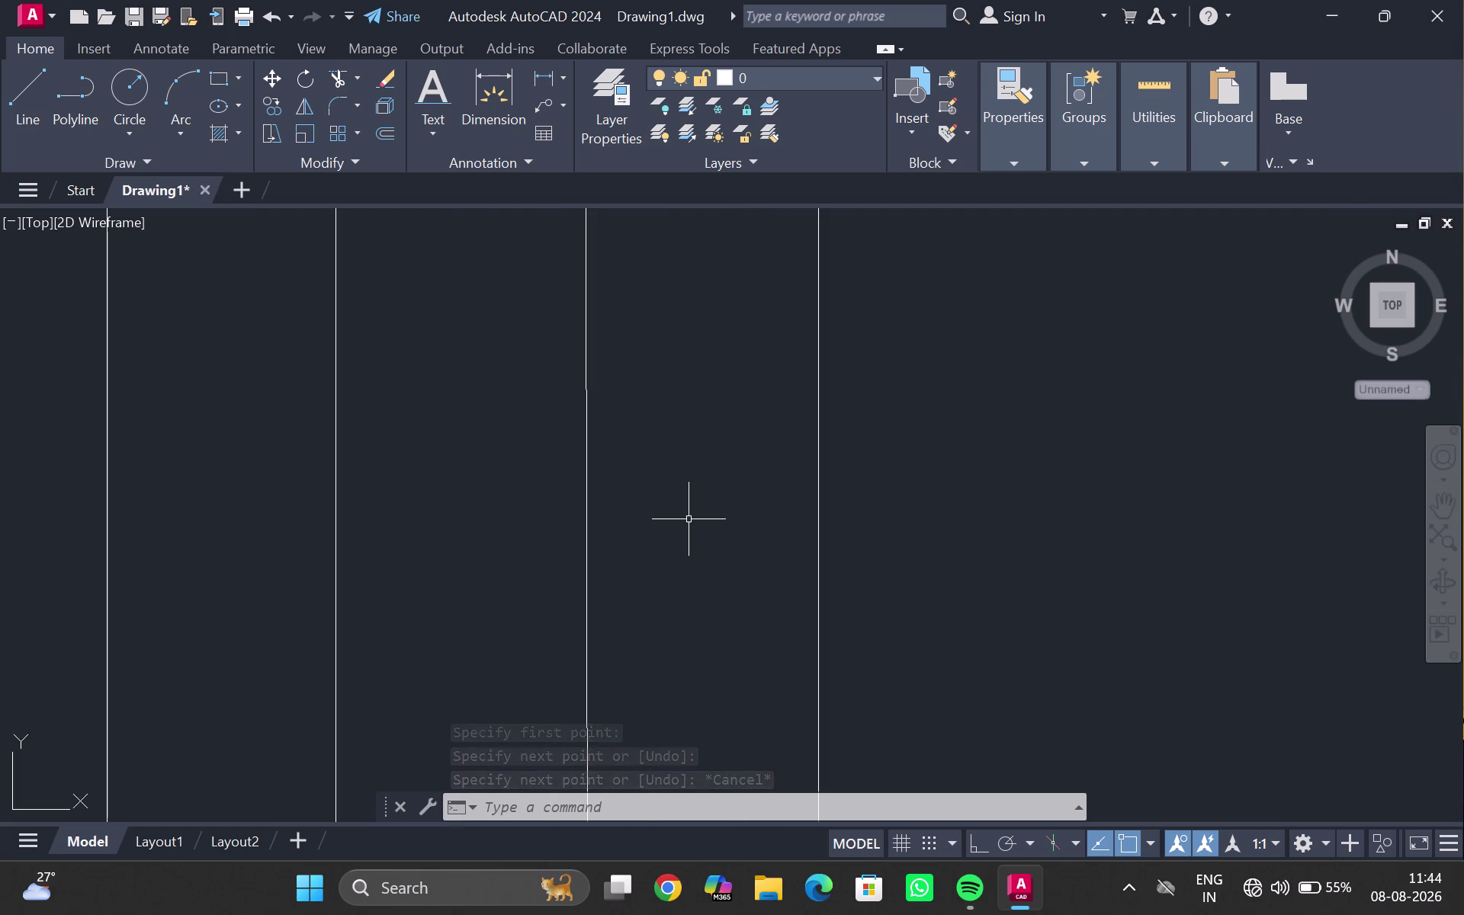
scroll(down, 3)
middle_drag(580, 555, 648, 506)
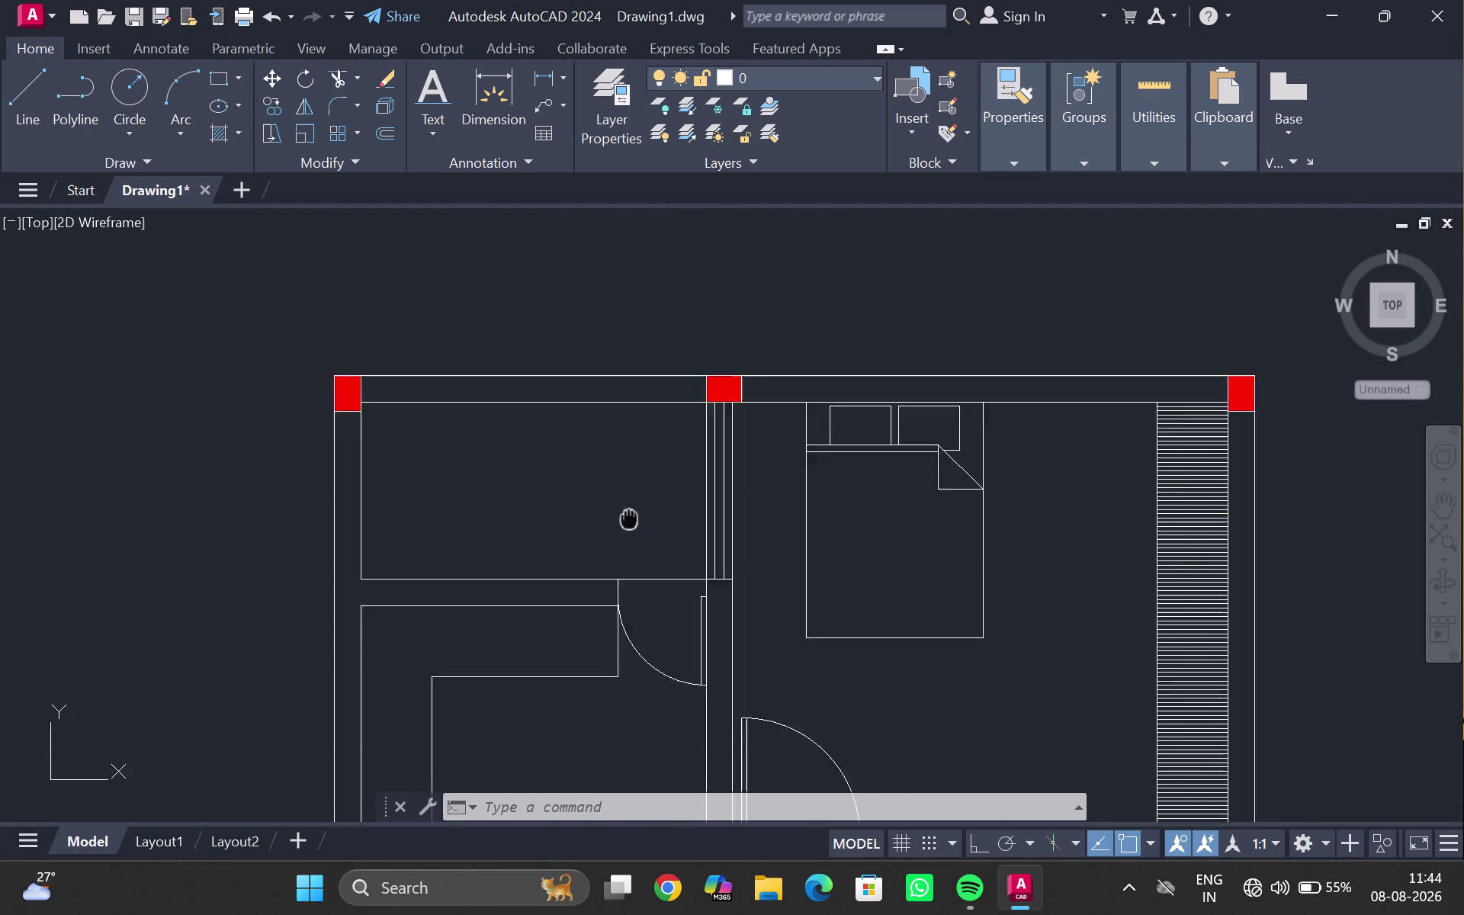
middle_drag(647, 506, 669, 490)
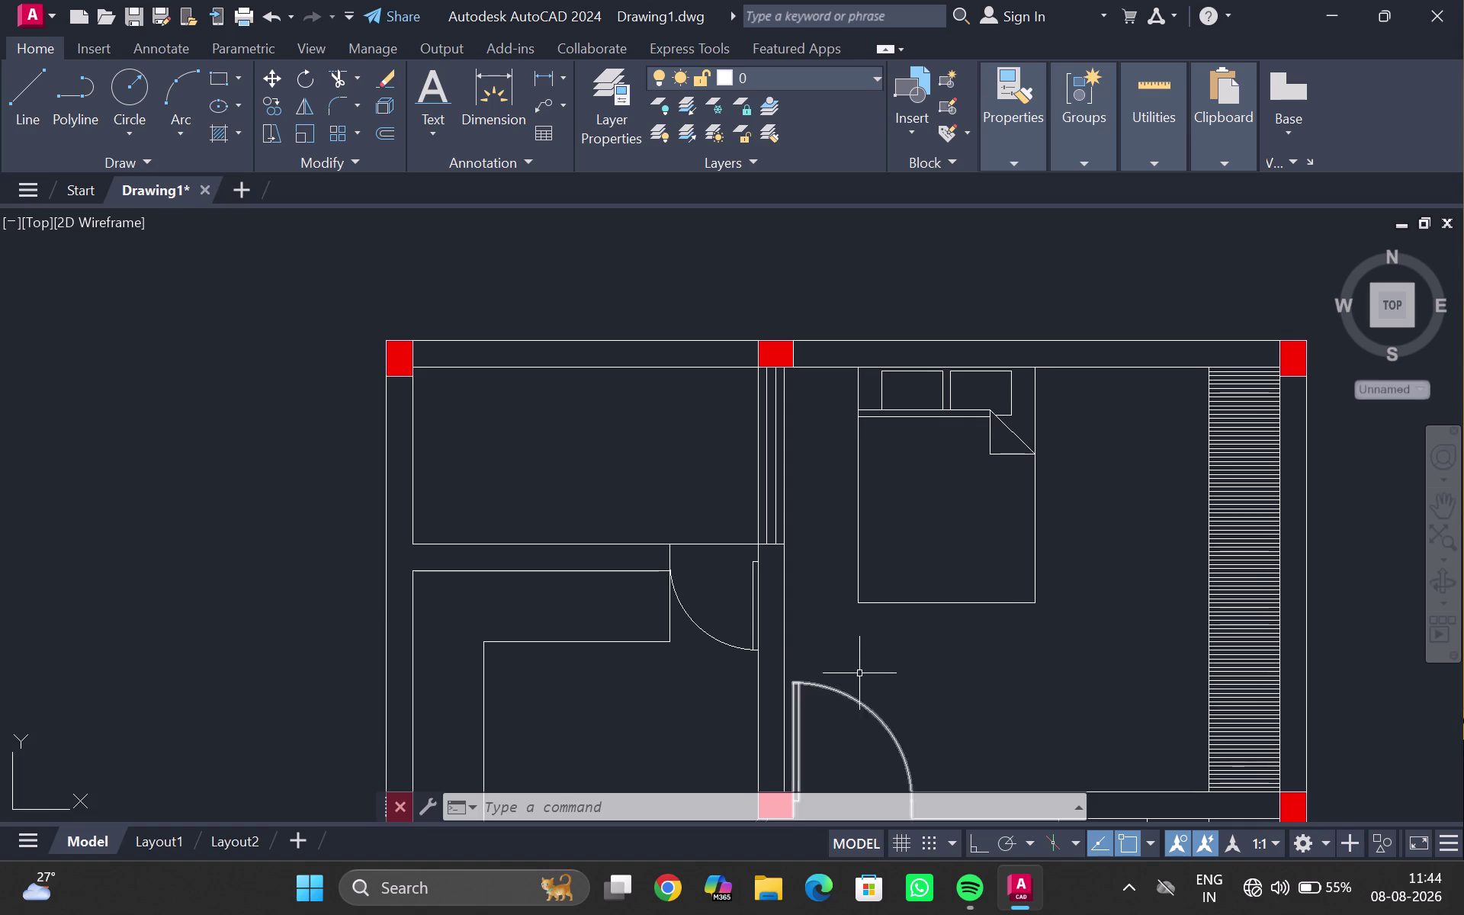
middle_drag(863, 671, 745, 300)
scroll(up, 3)
scroll(down, 3)
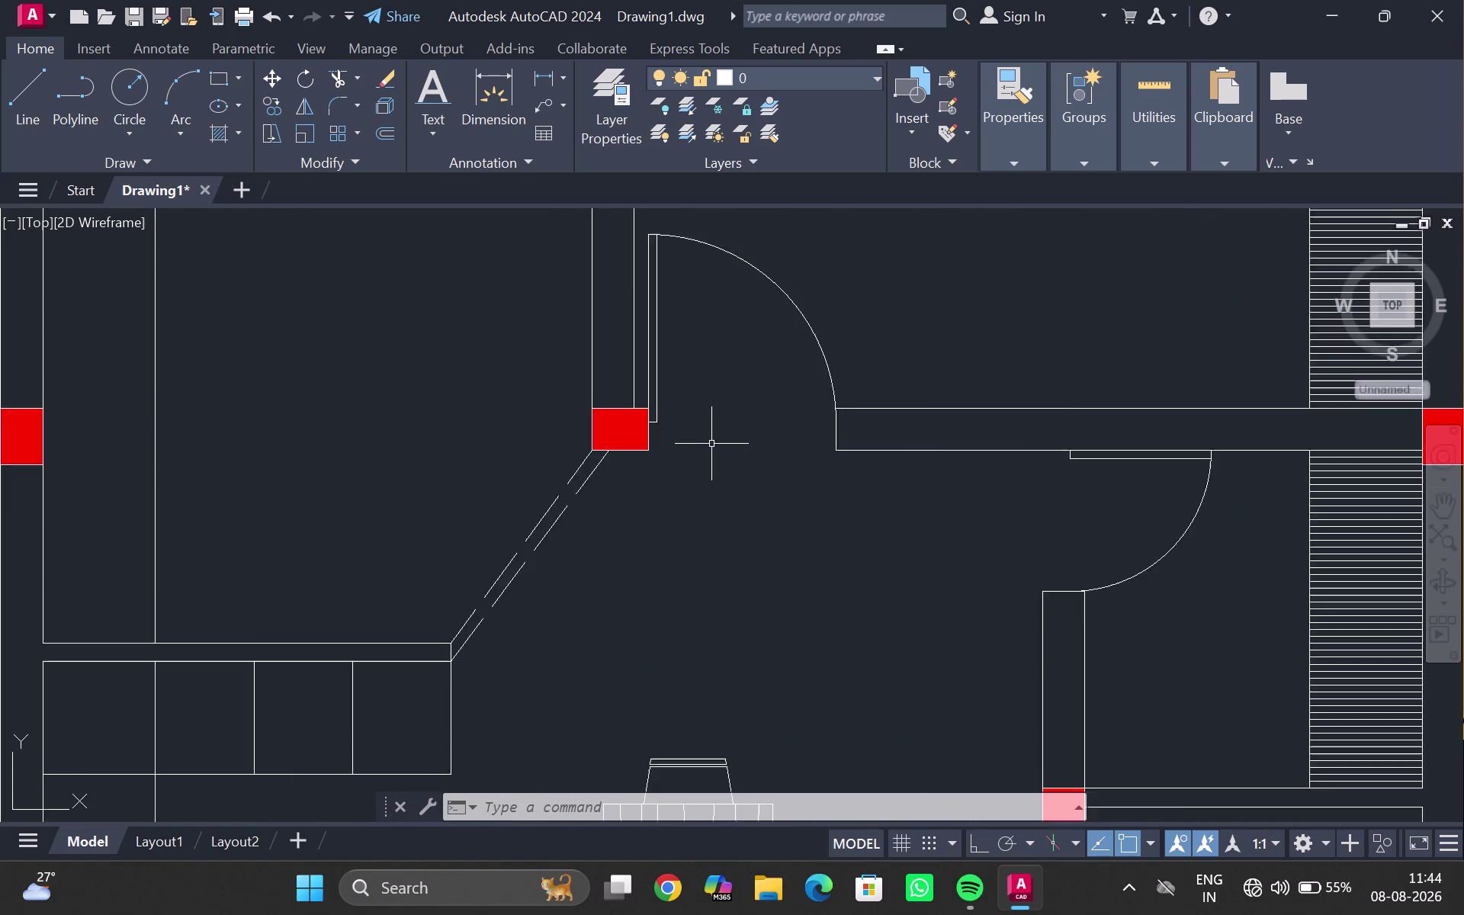
scroll(down, 3)
middle_drag(543, 324, 527, 510)
scroll(down, 3)
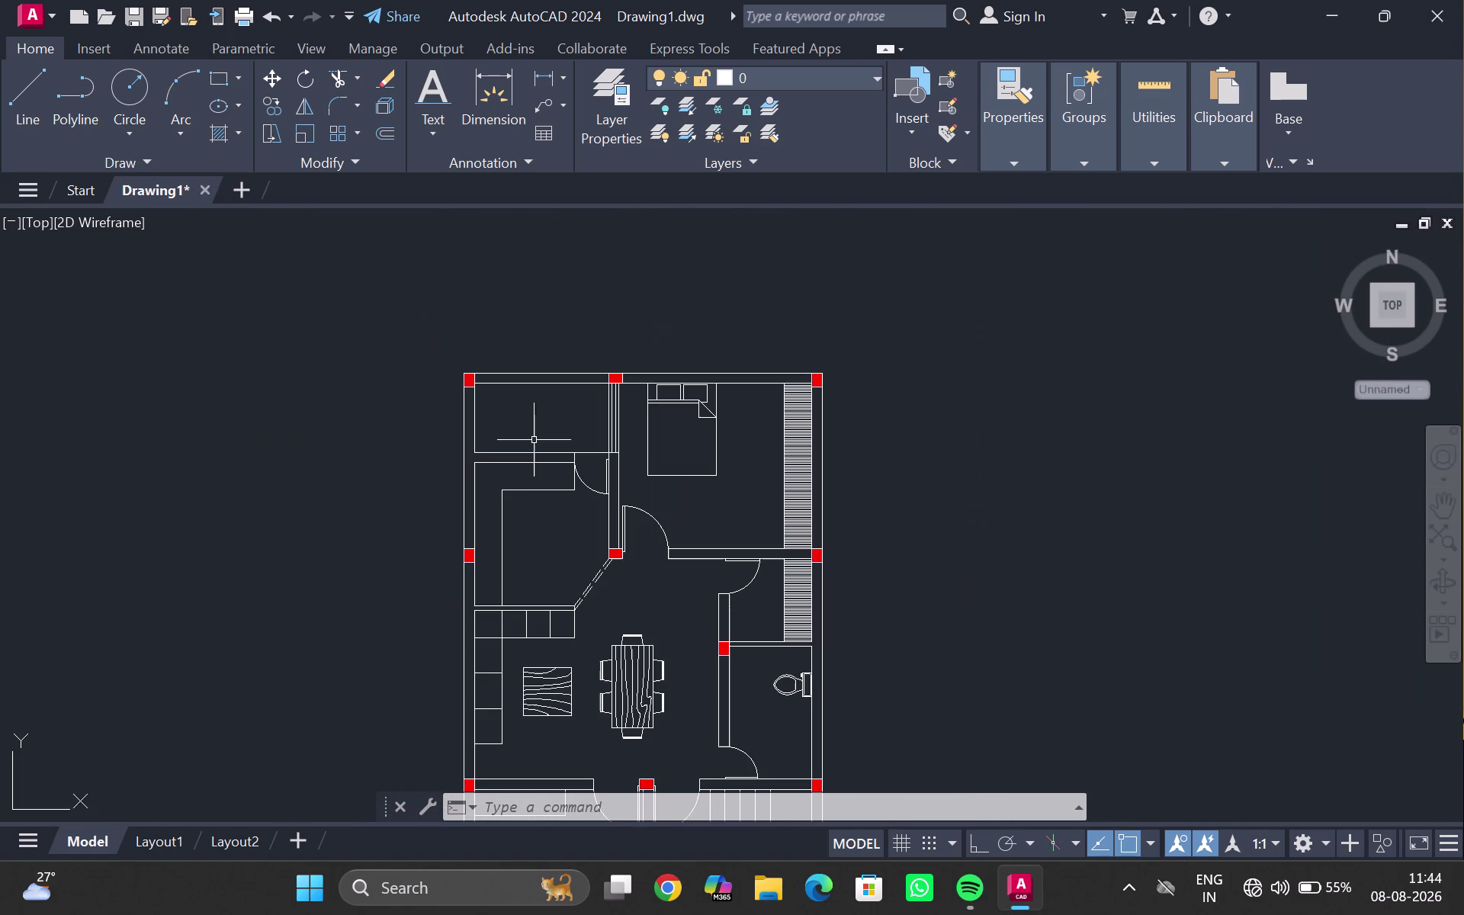
scroll(up, 3)
scroll(up, 3)
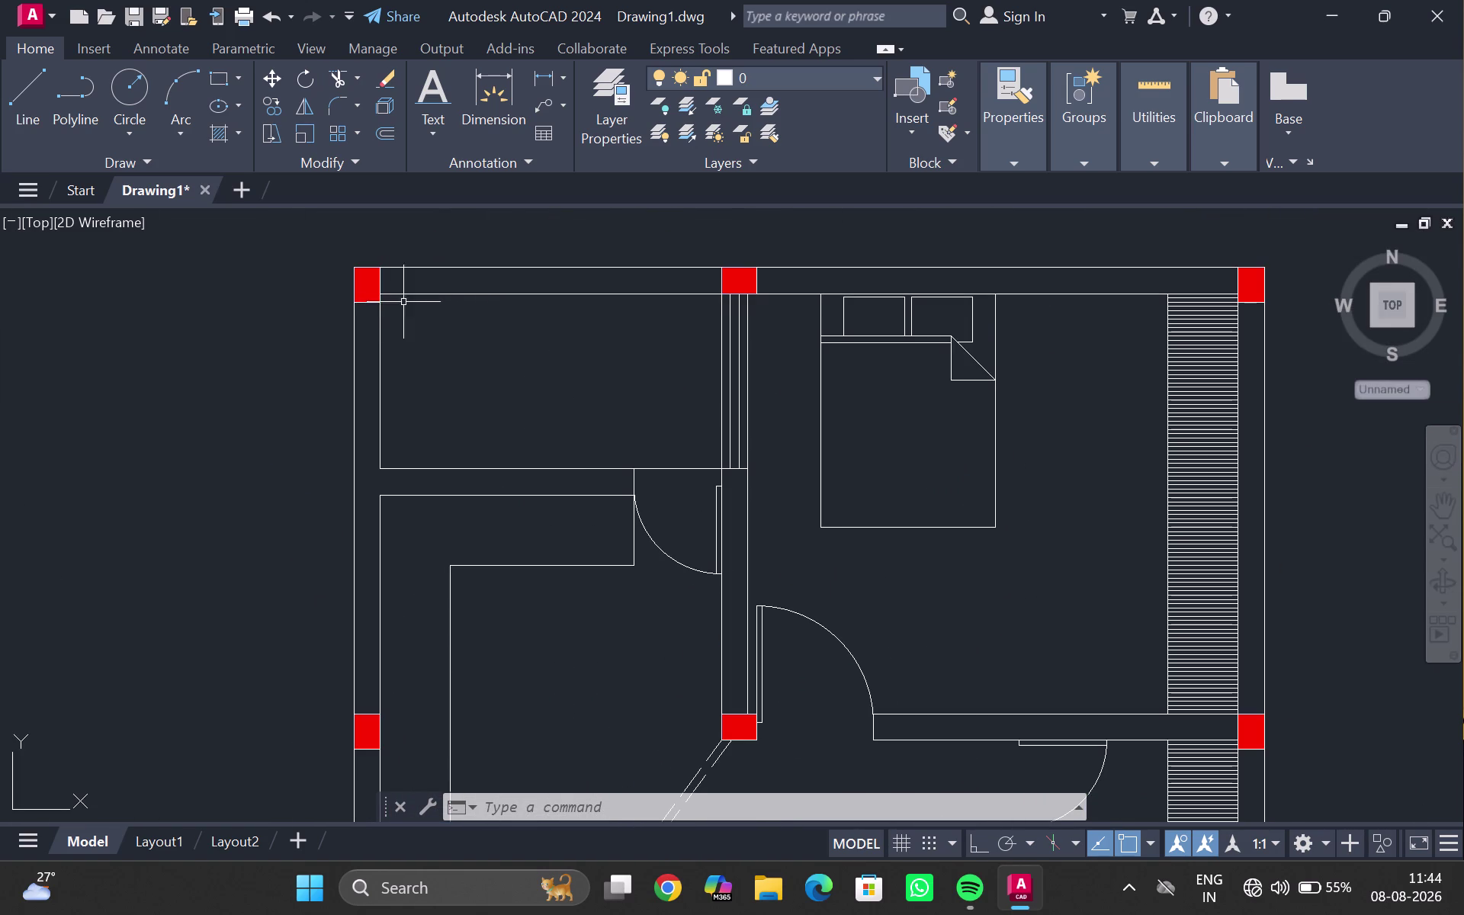
key(l)
key(Return)
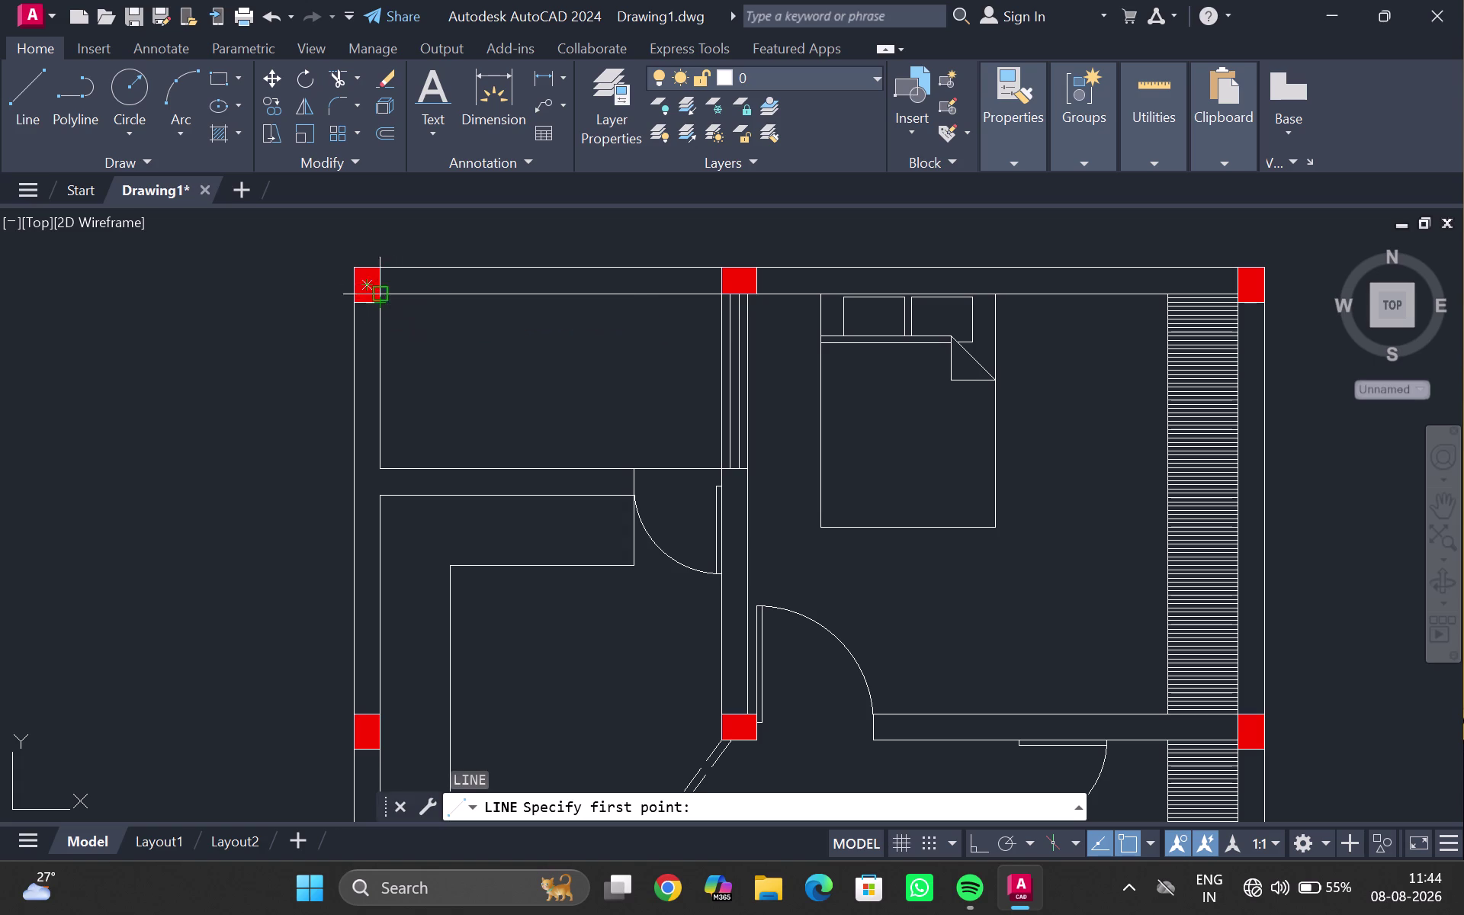
Finish the first diagonal from the top-left column corner to the room's opposite corner.
scroll(up, 3)
drag(308, 279, 312, 285)
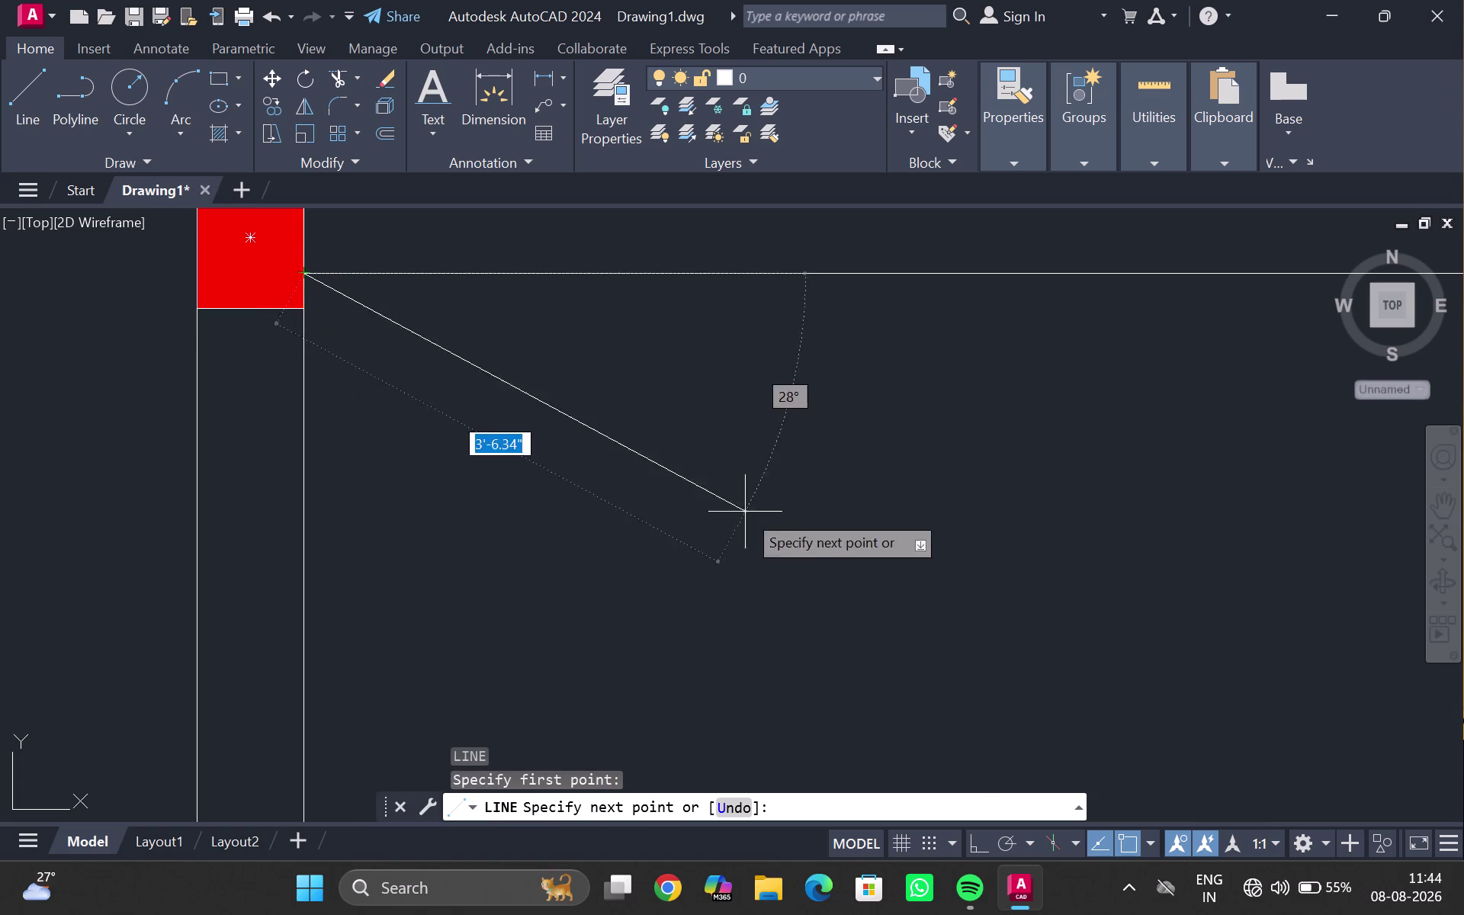
scroll(down, 3)
middle_drag(871, 541, 497, 223)
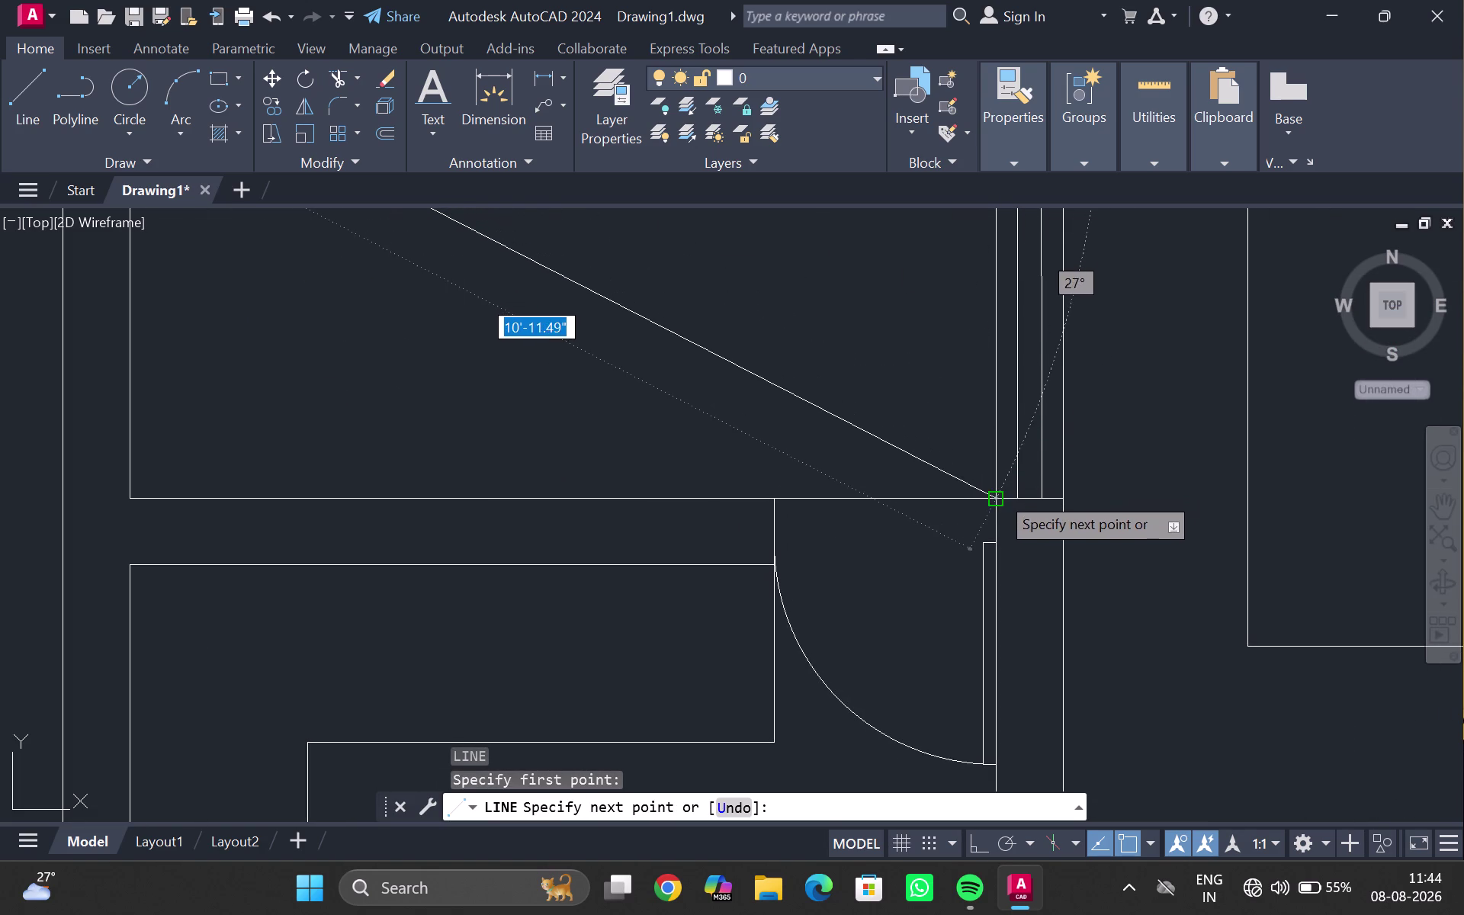
click(998, 493)
key(Escape)
Draw the second diagonal from the room's lower-left corner to its upper-right corner.
key(grave)
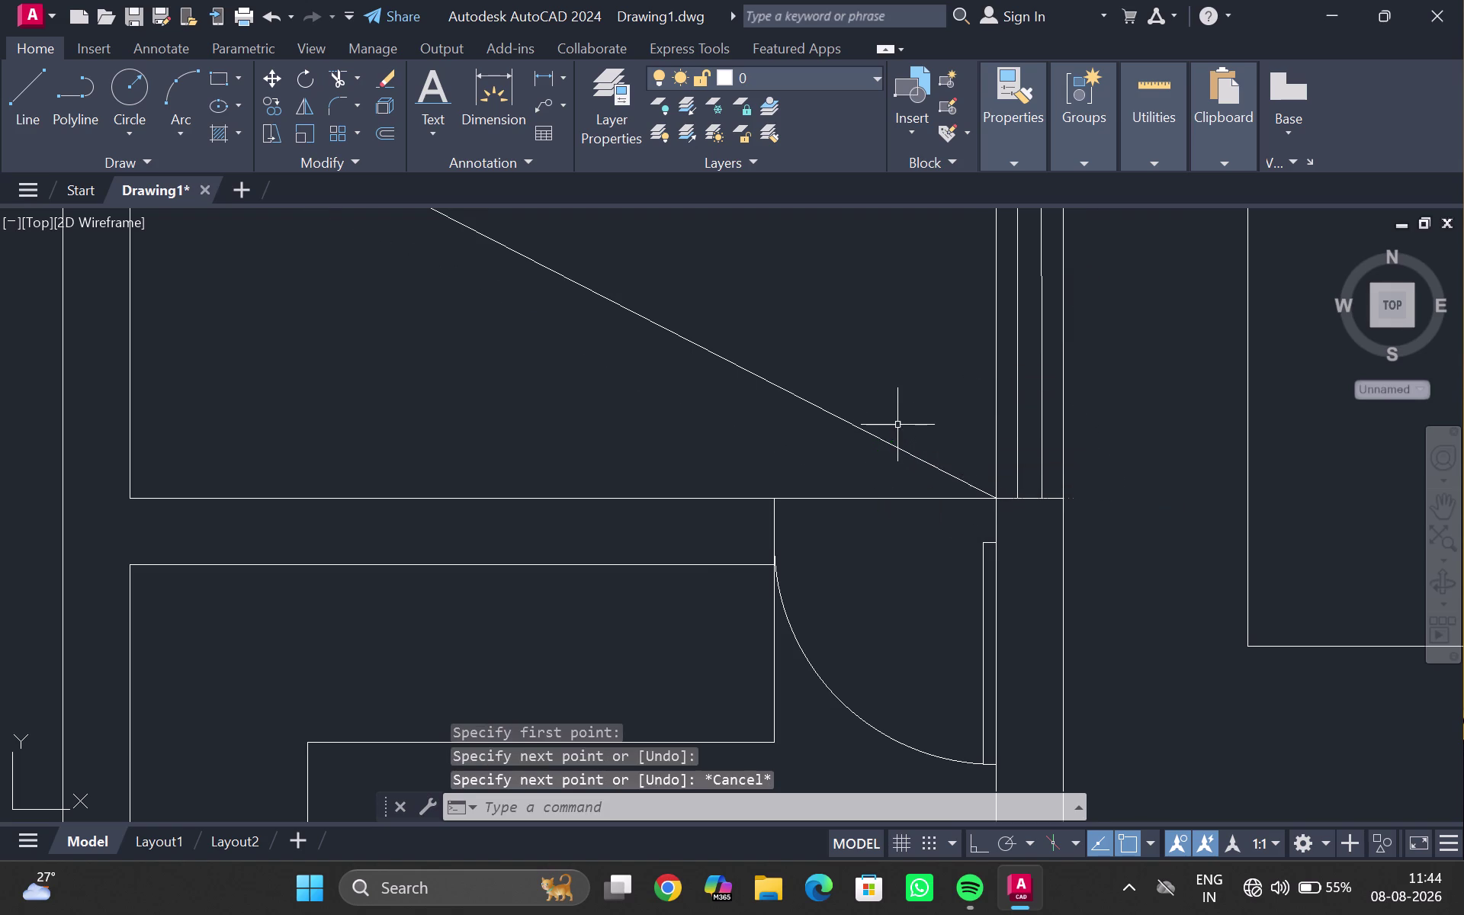
key(l)
key(Return)
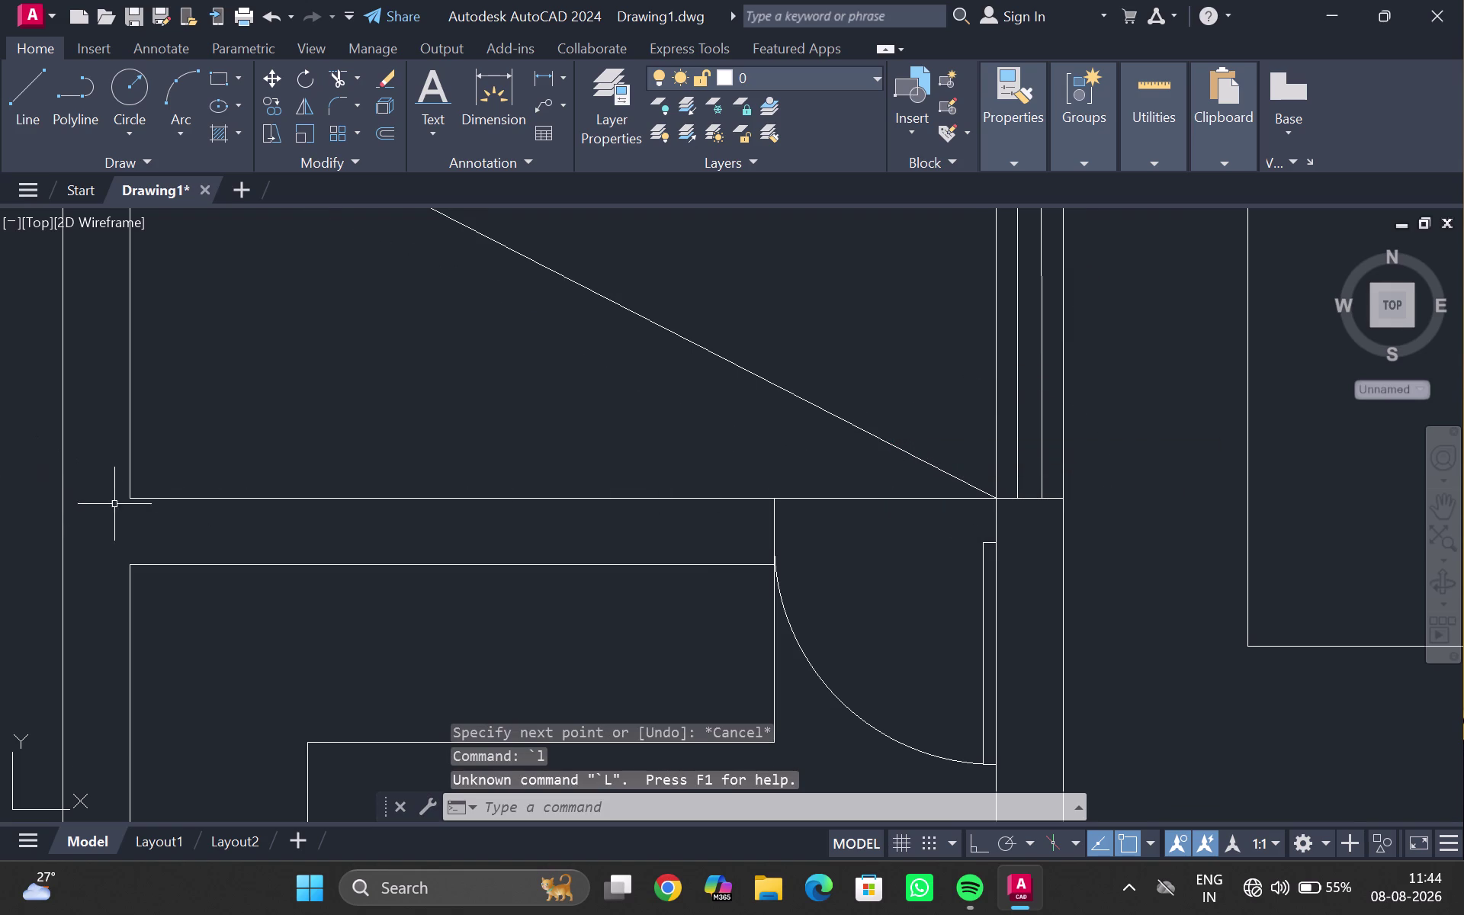
key(l)
key(Return)
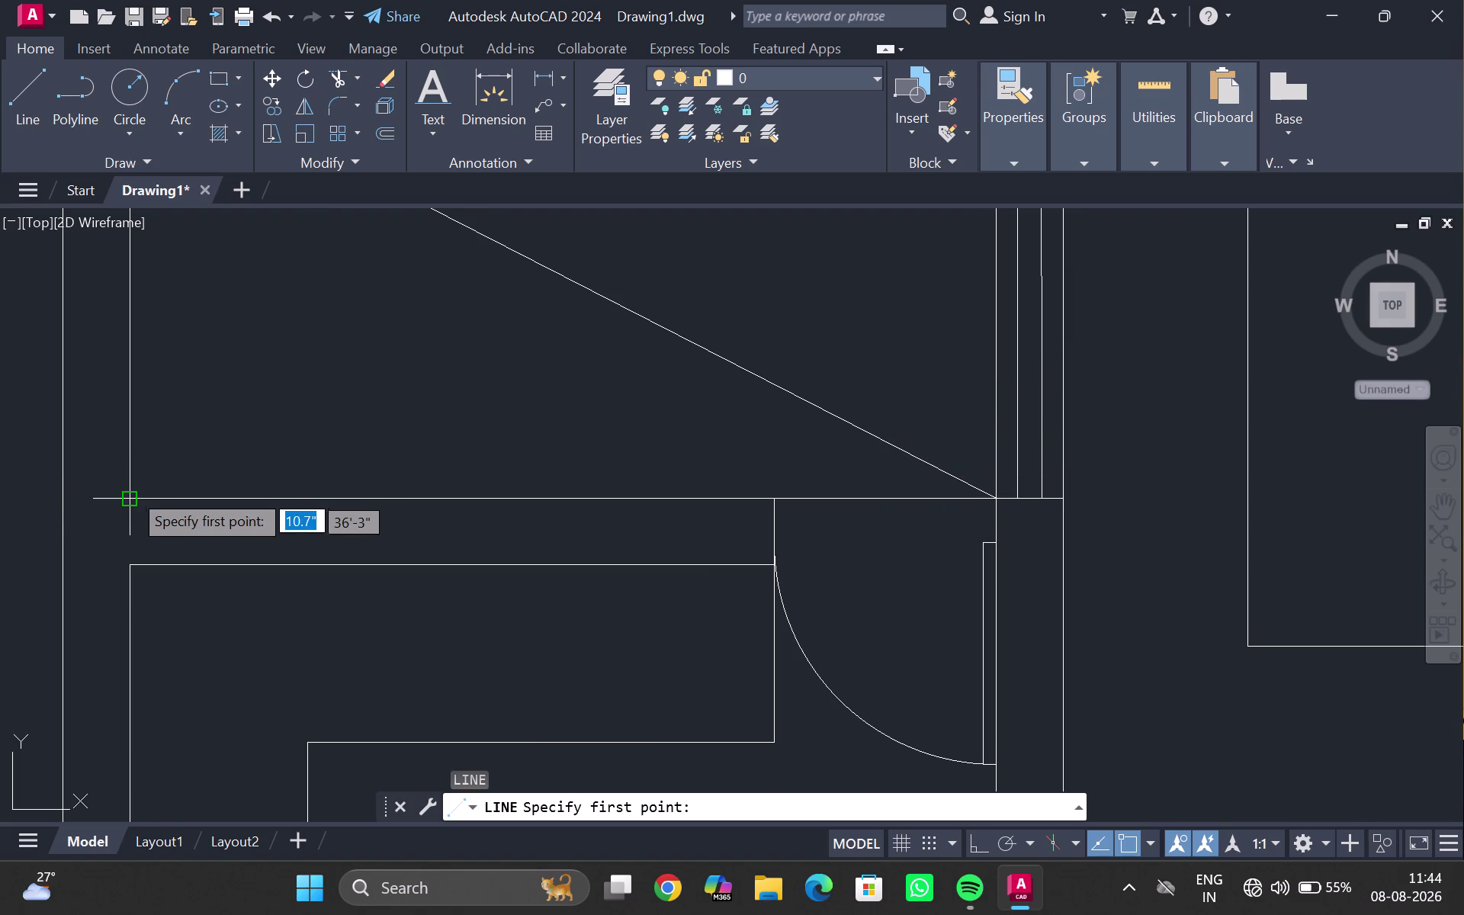
click(123, 498)
scroll(down, 3)
middle_drag(505, 370, 392, 507)
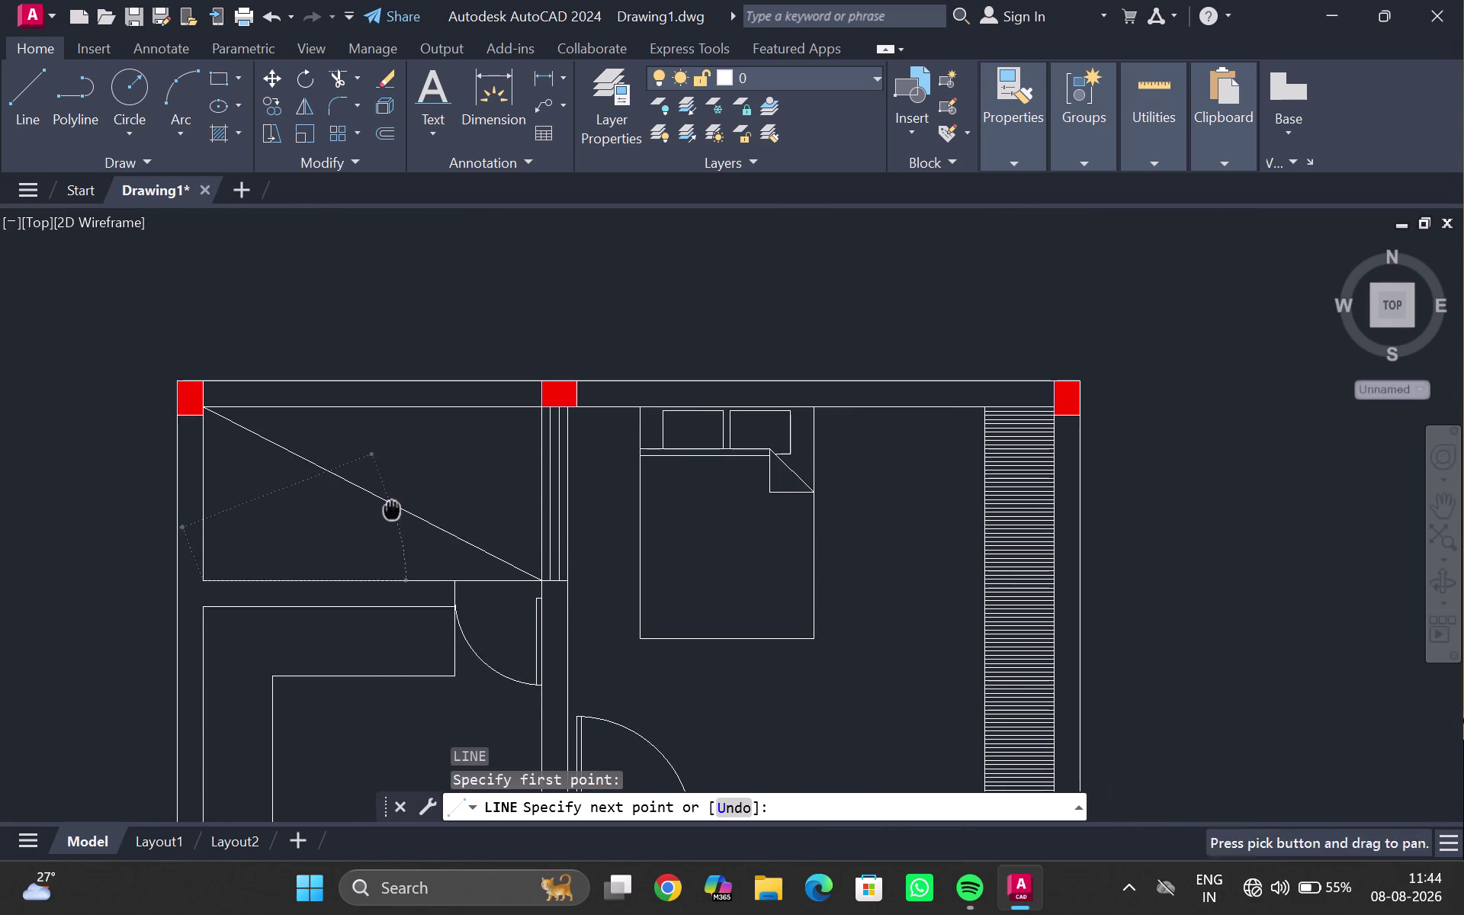
scroll(up, 3)
click(570, 396)
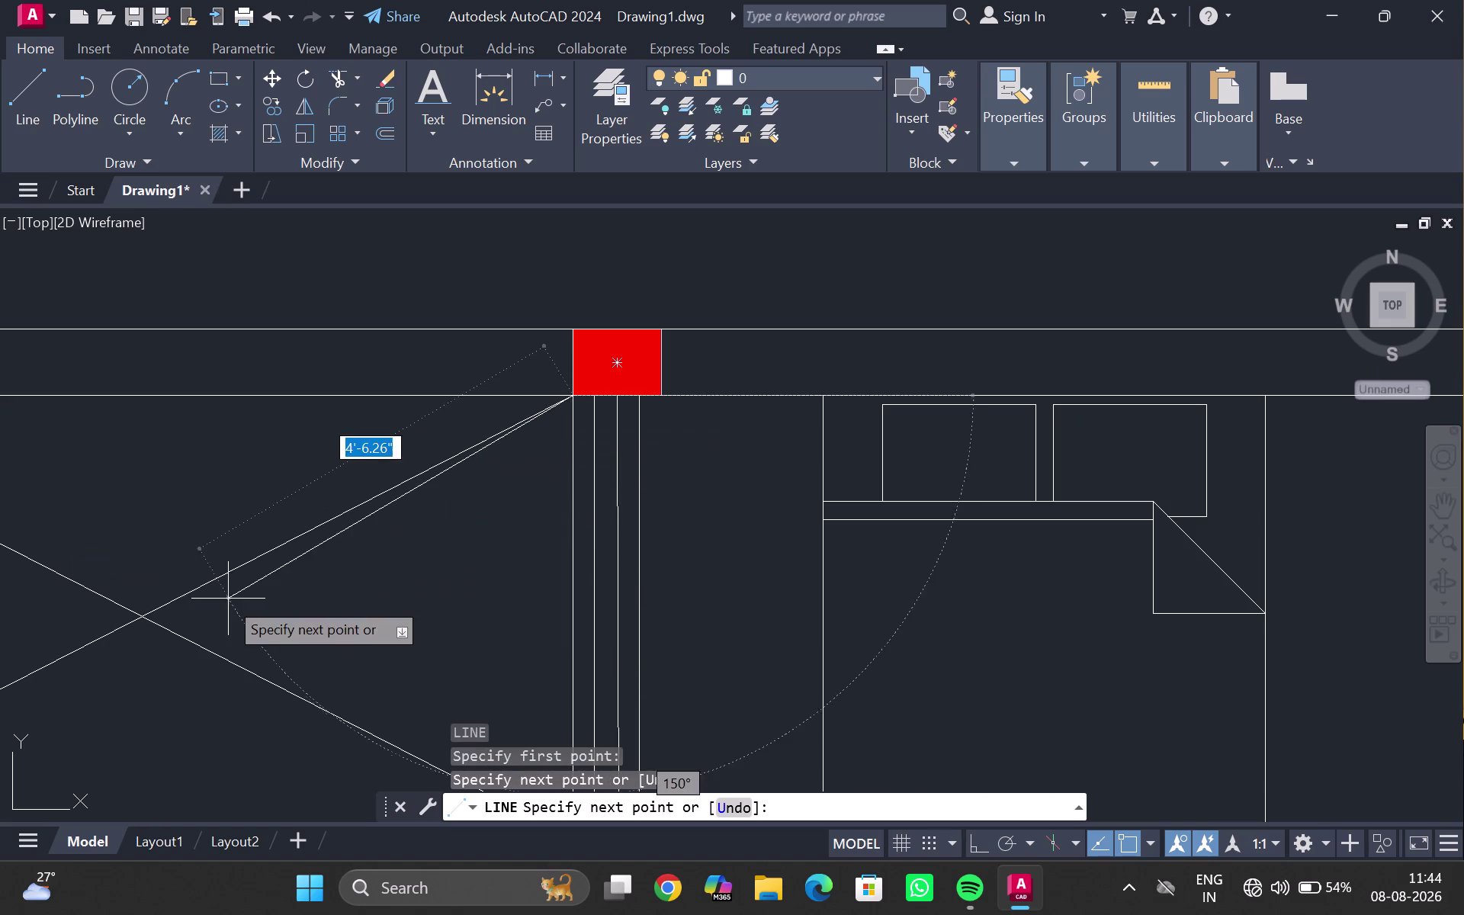
key(Escape)
Select both diagonal lines of the X.
scroll(down, 3)
middle_drag(281, 623, 309, 552)
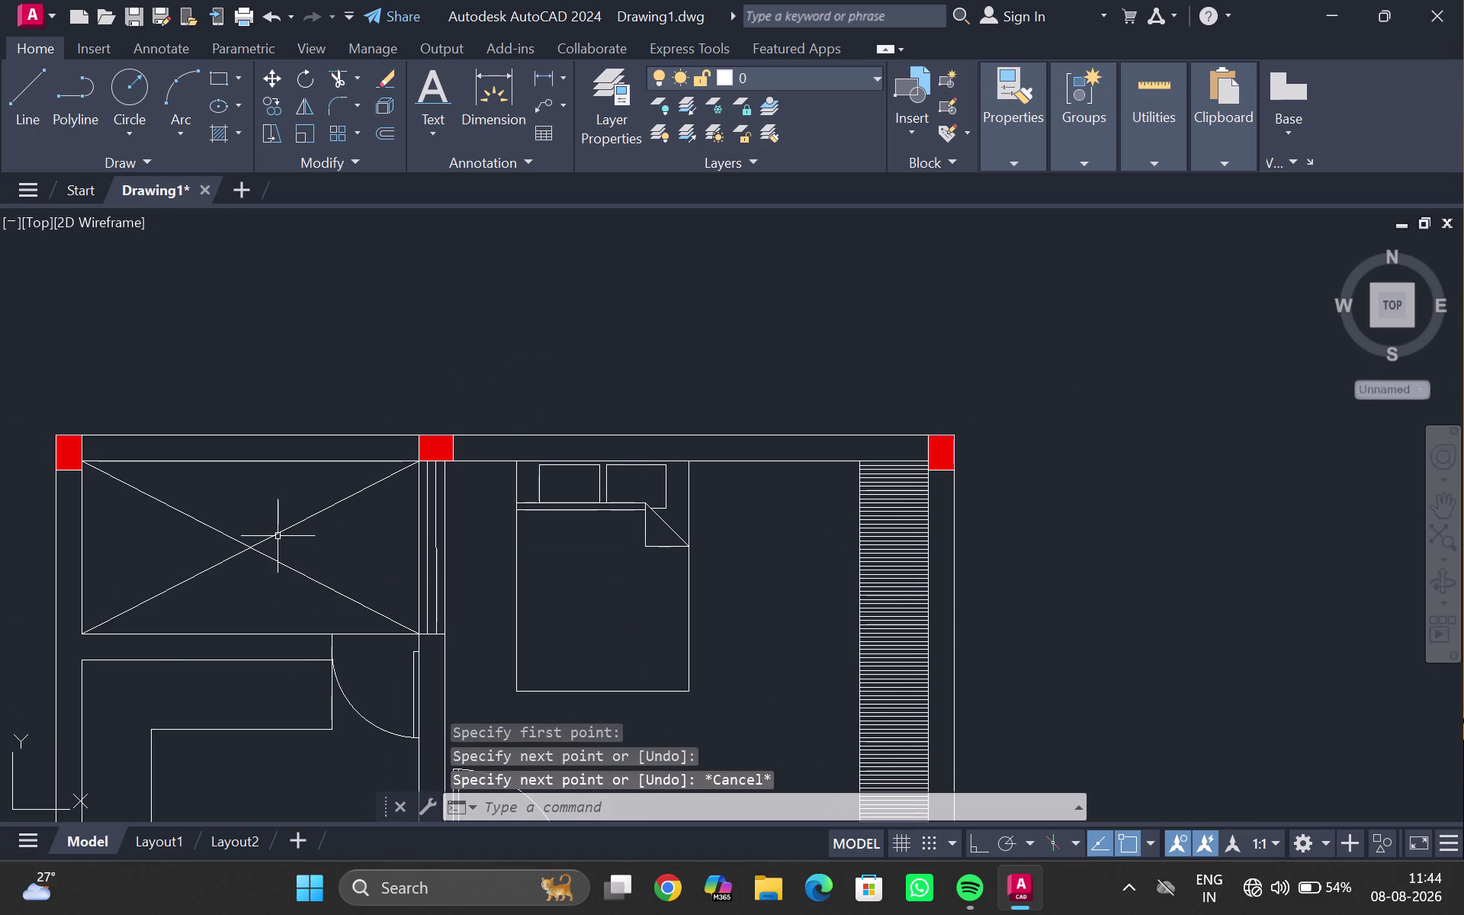
click(278, 533)
click(282, 567)
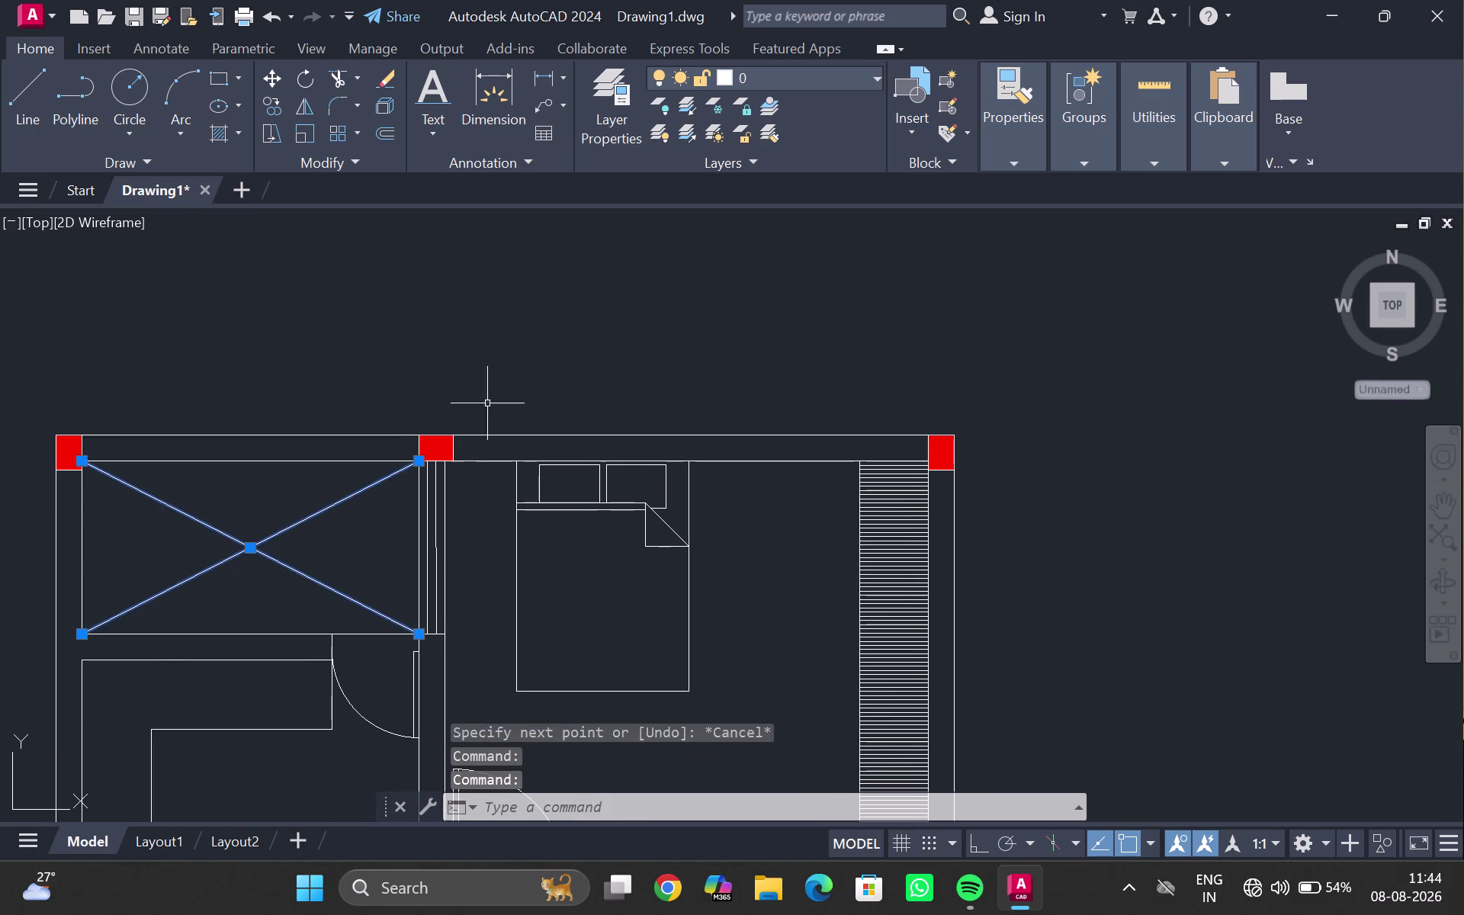
Change both selected diagonals to a dashed ACAD_ISO linetype in the Properties panel.
click(1012, 172)
click(1175, 236)
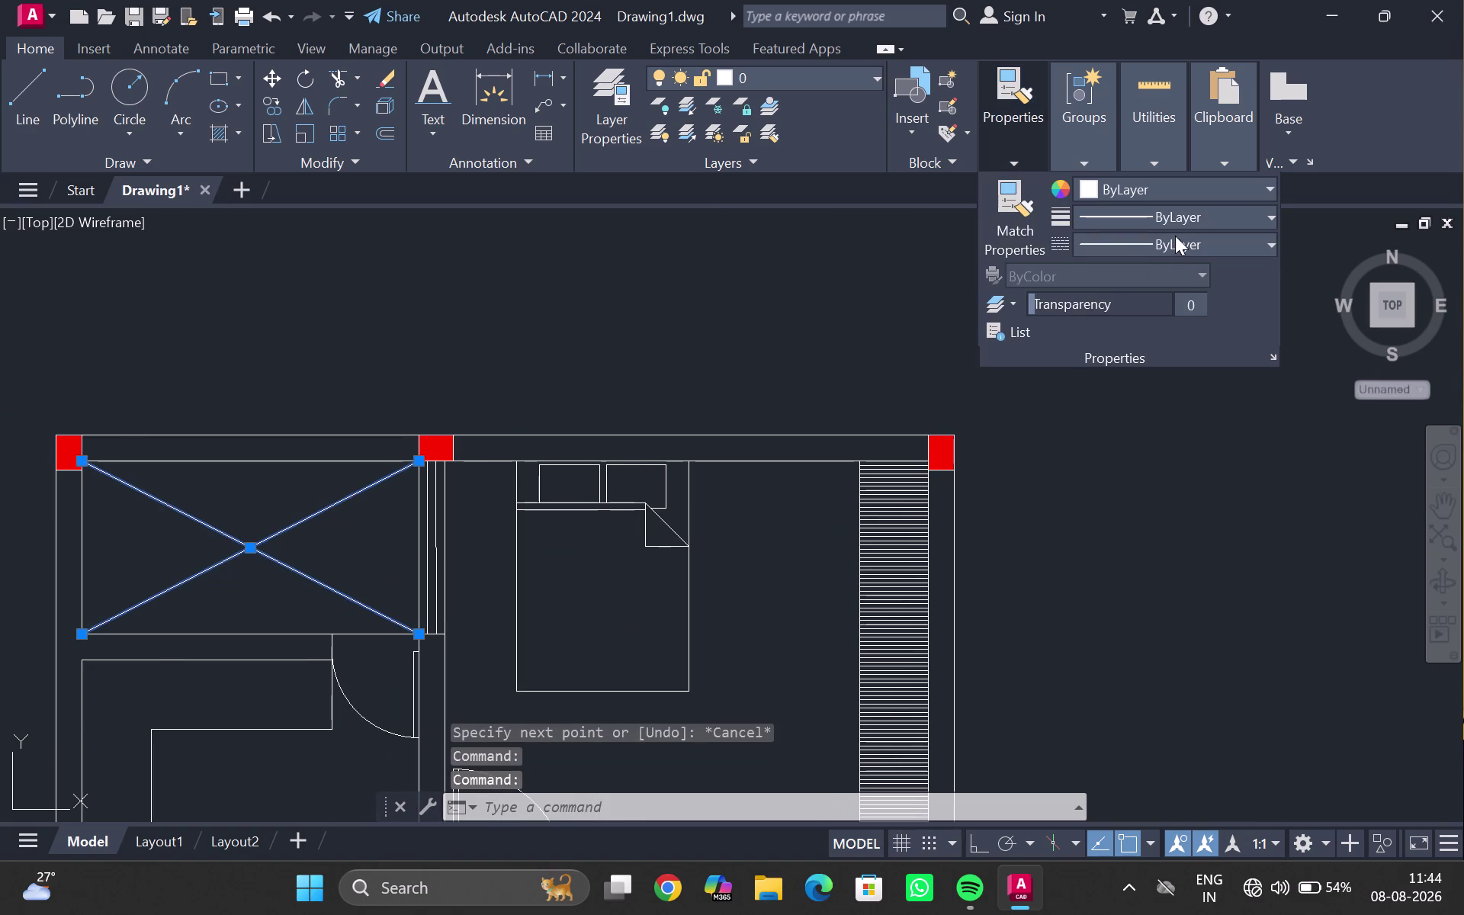
click(1143, 319)
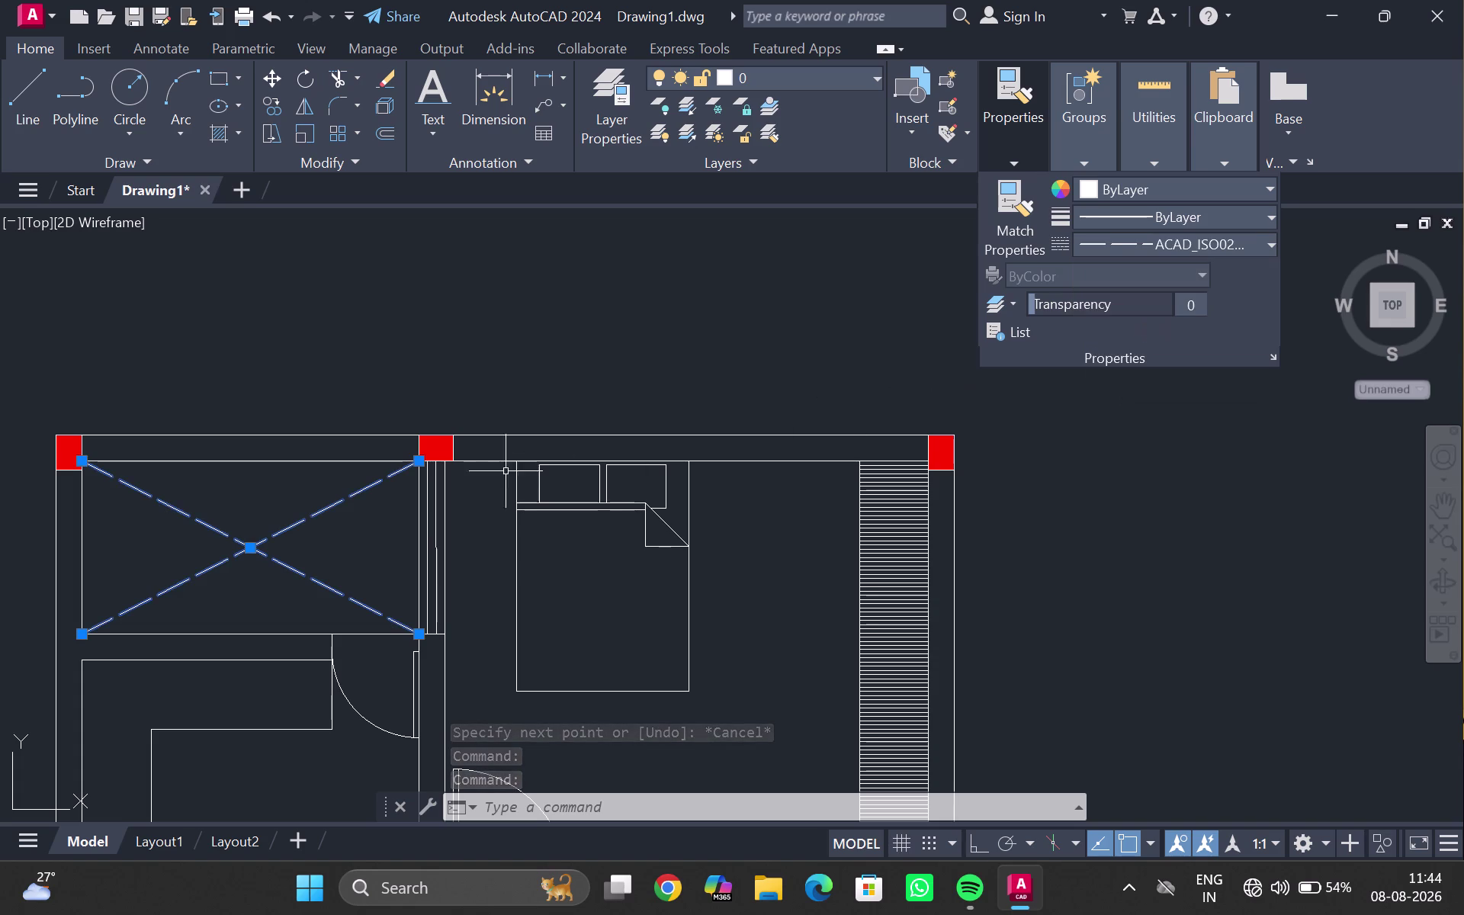
key(Escape)
scroll(down, 3)
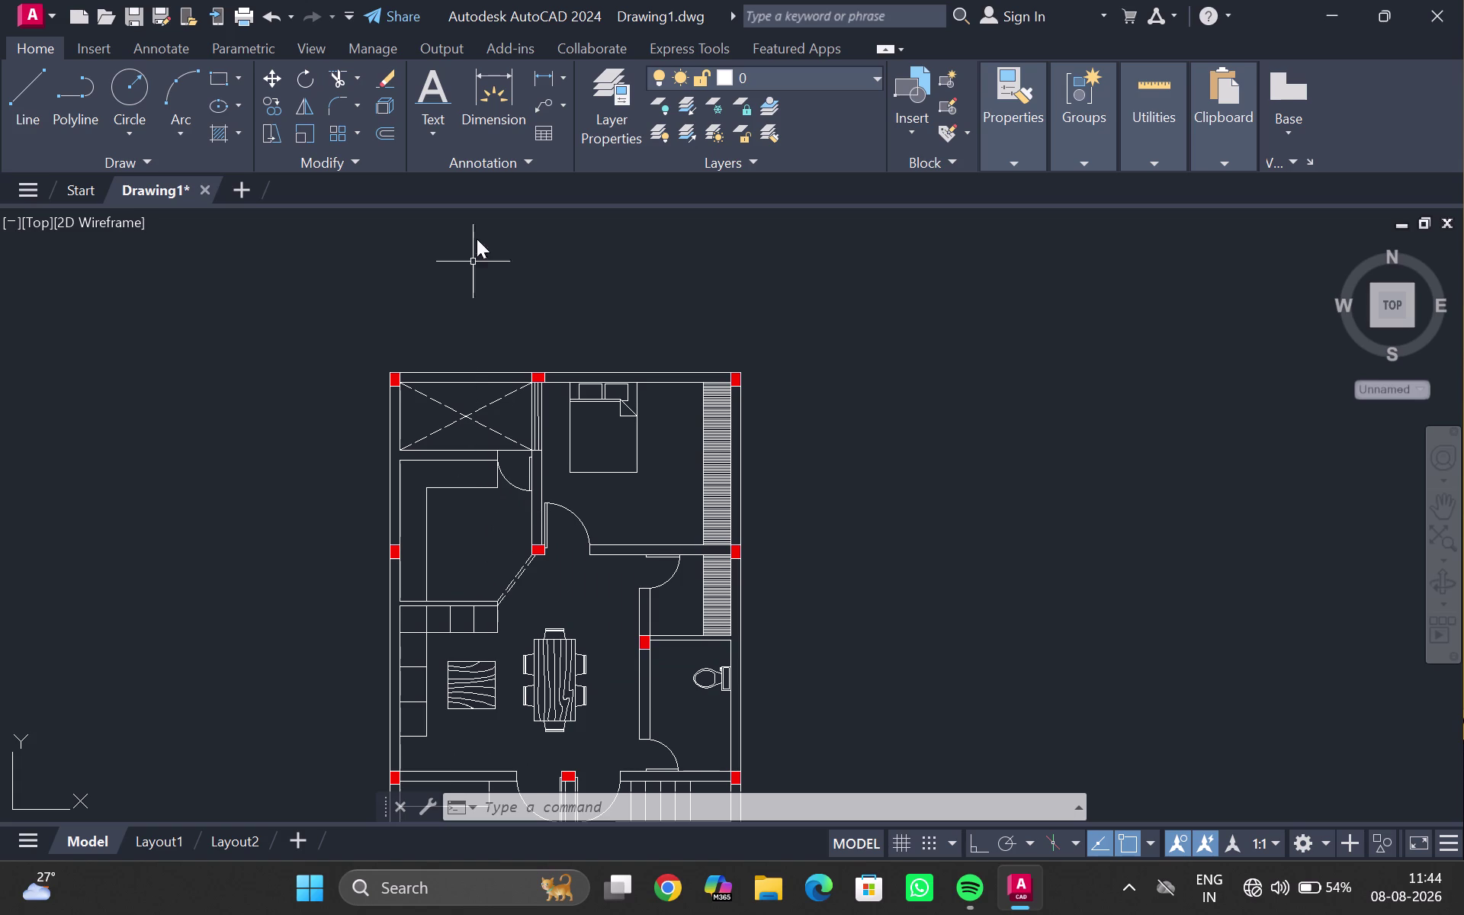
Create a multiline text box in the room reading 'kitchen' and 9'9"x10'5".
click(434, 131)
click(486, 178)
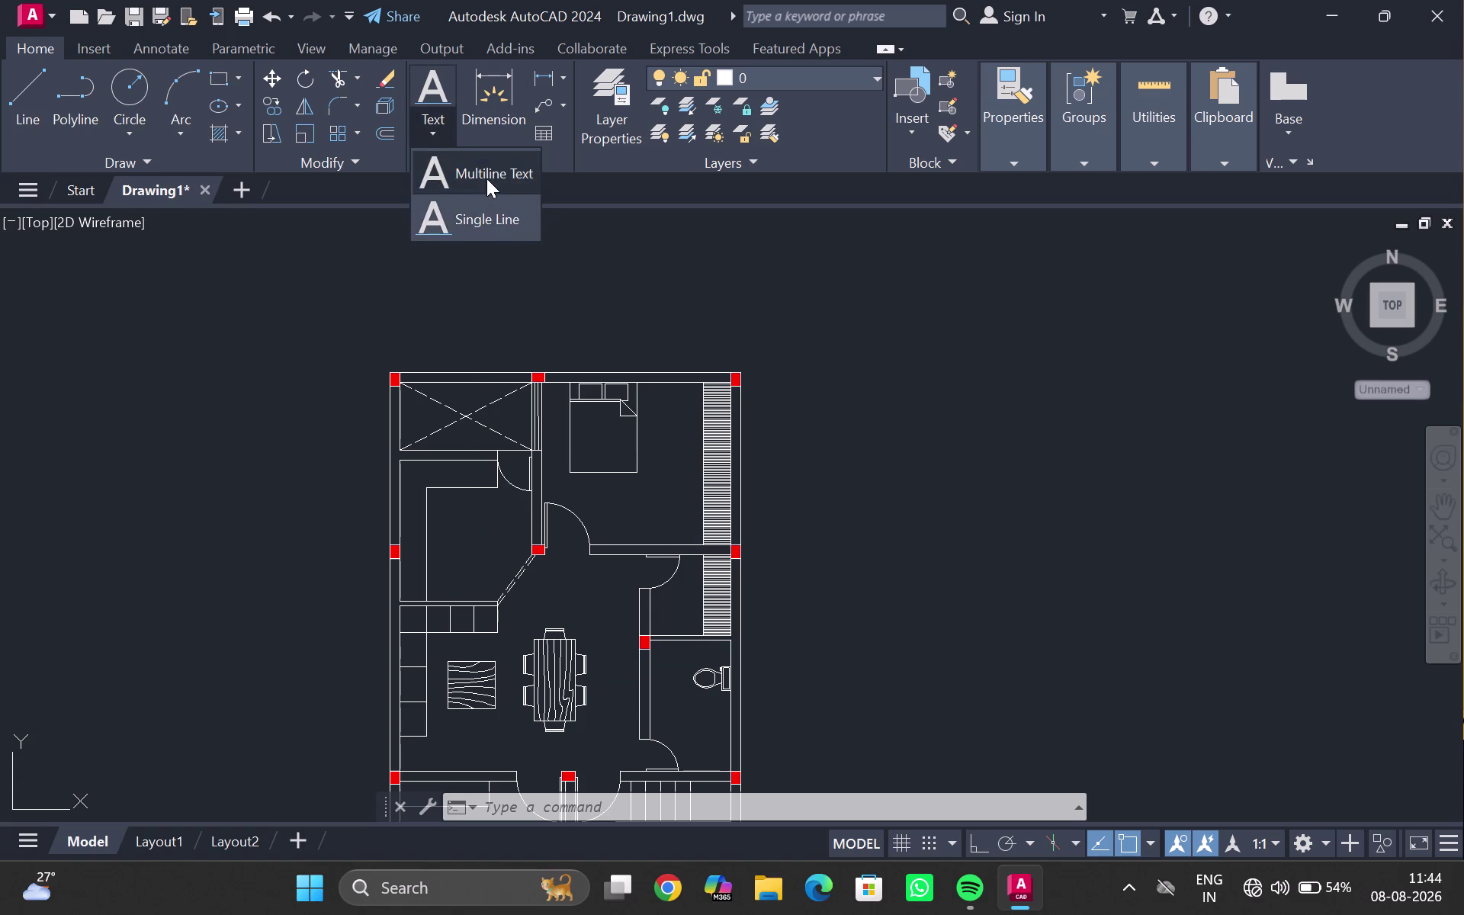
scroll(up, 3)
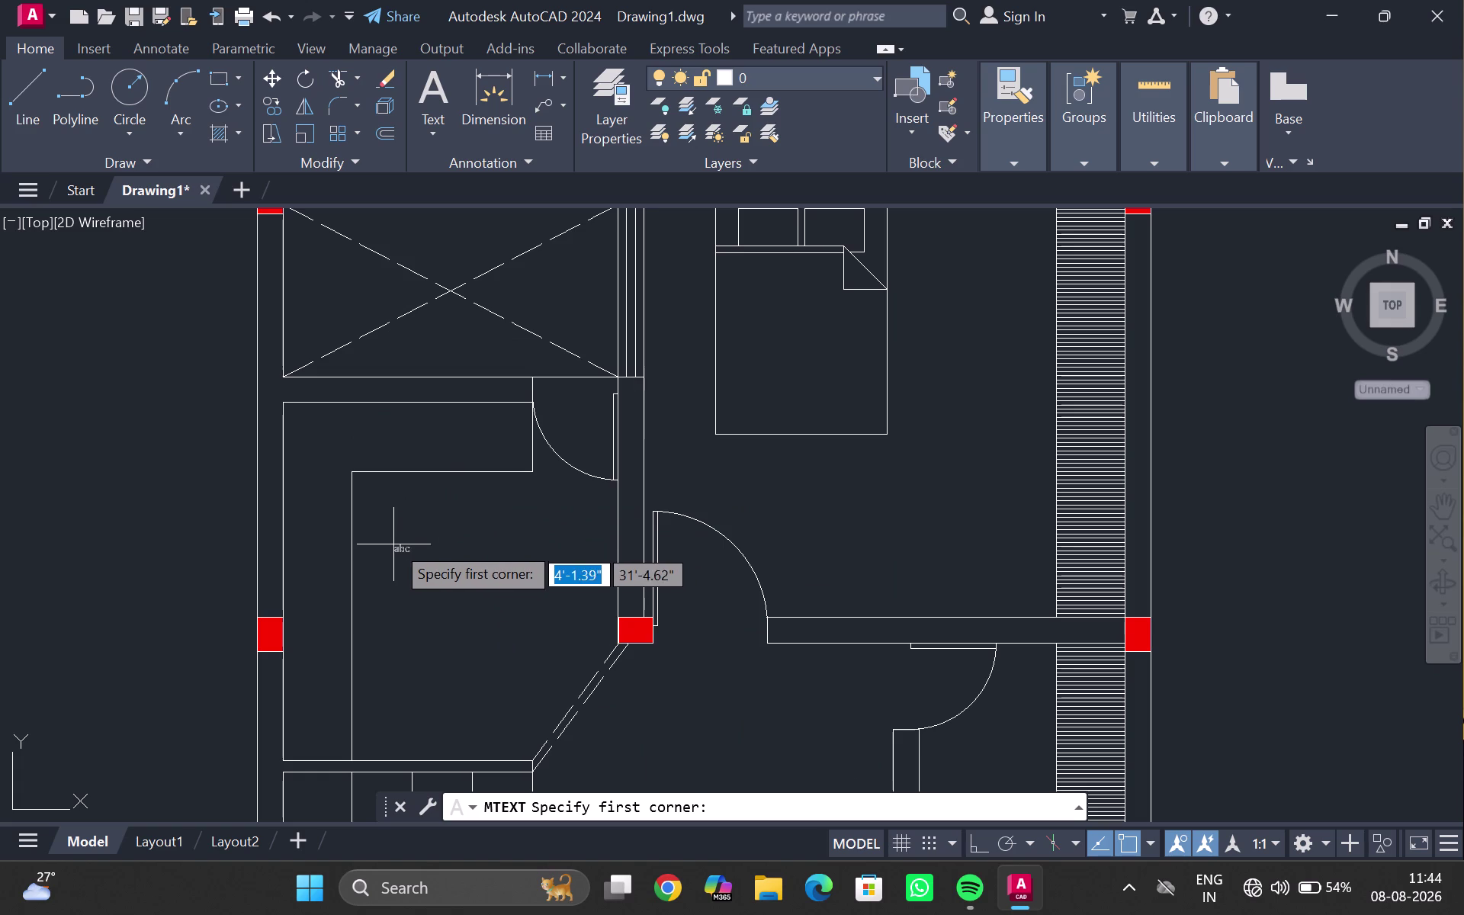
click(369, 533)
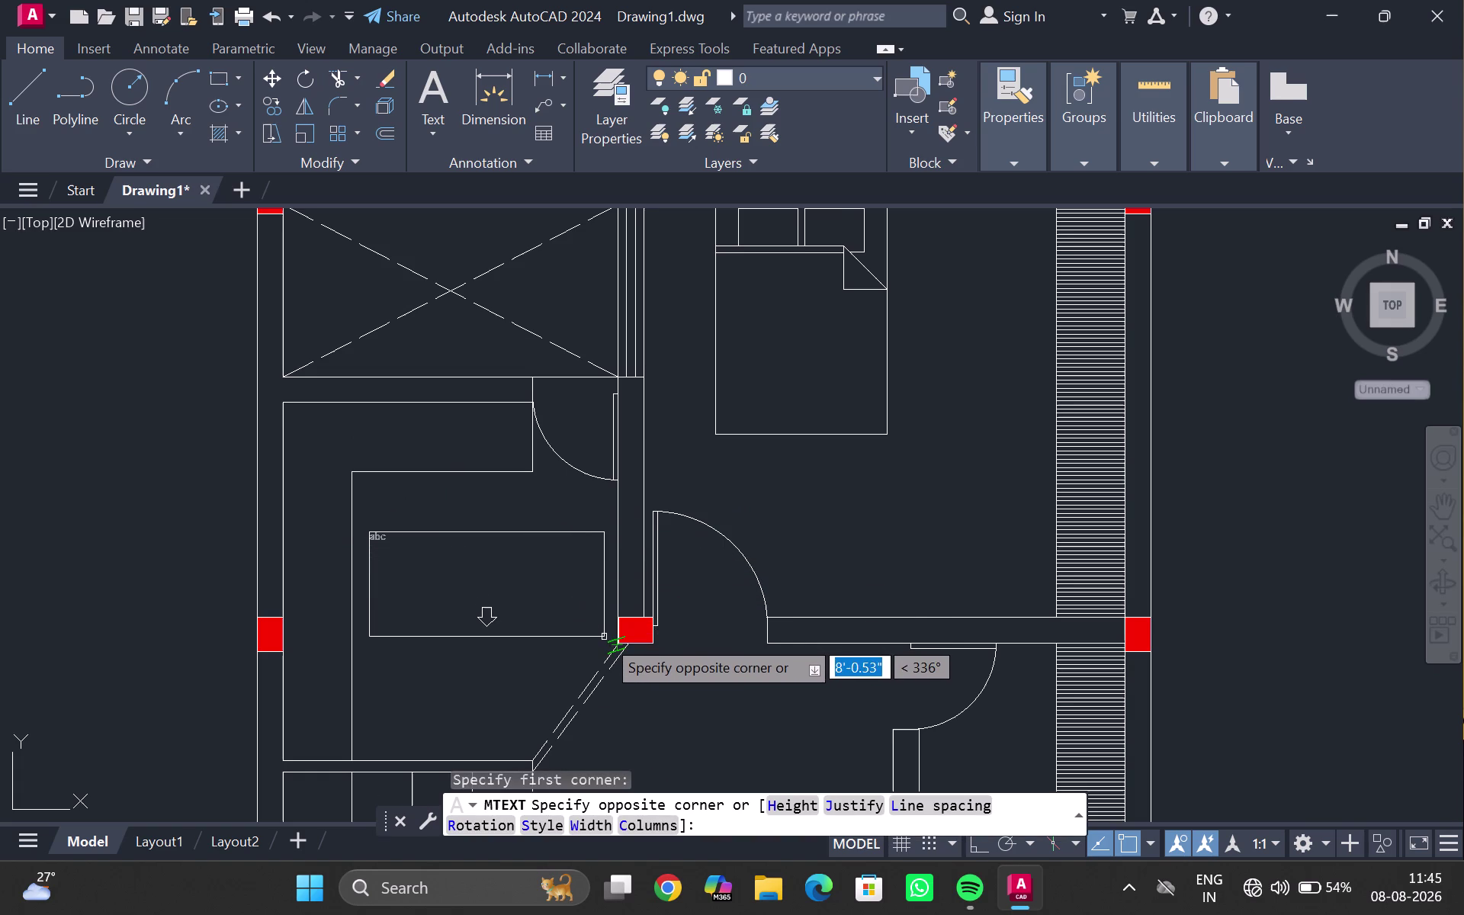
click(603, 637)
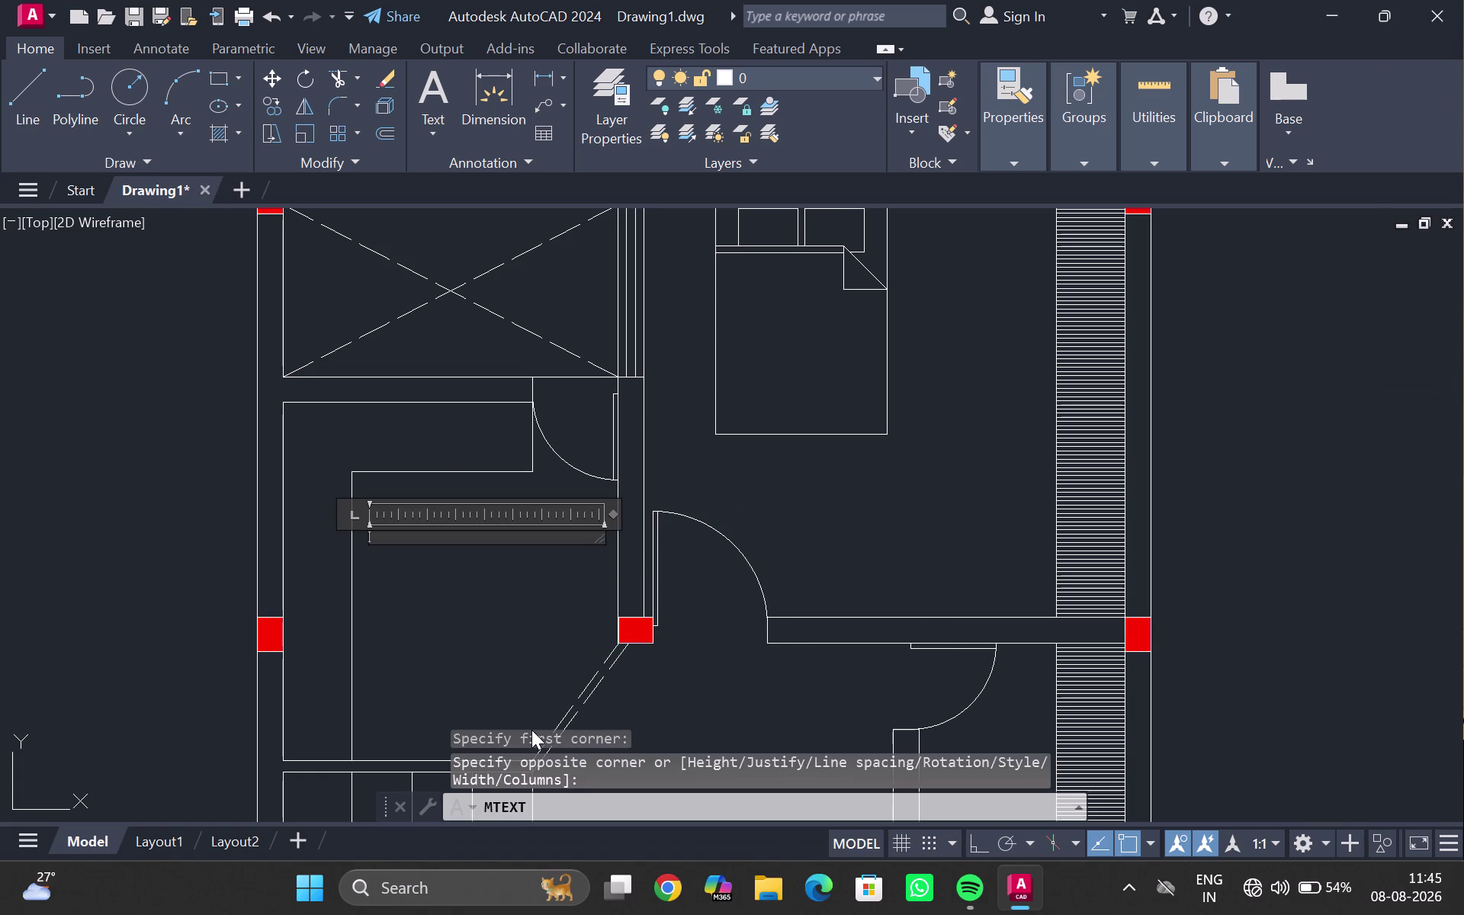
key(k)
text(i)
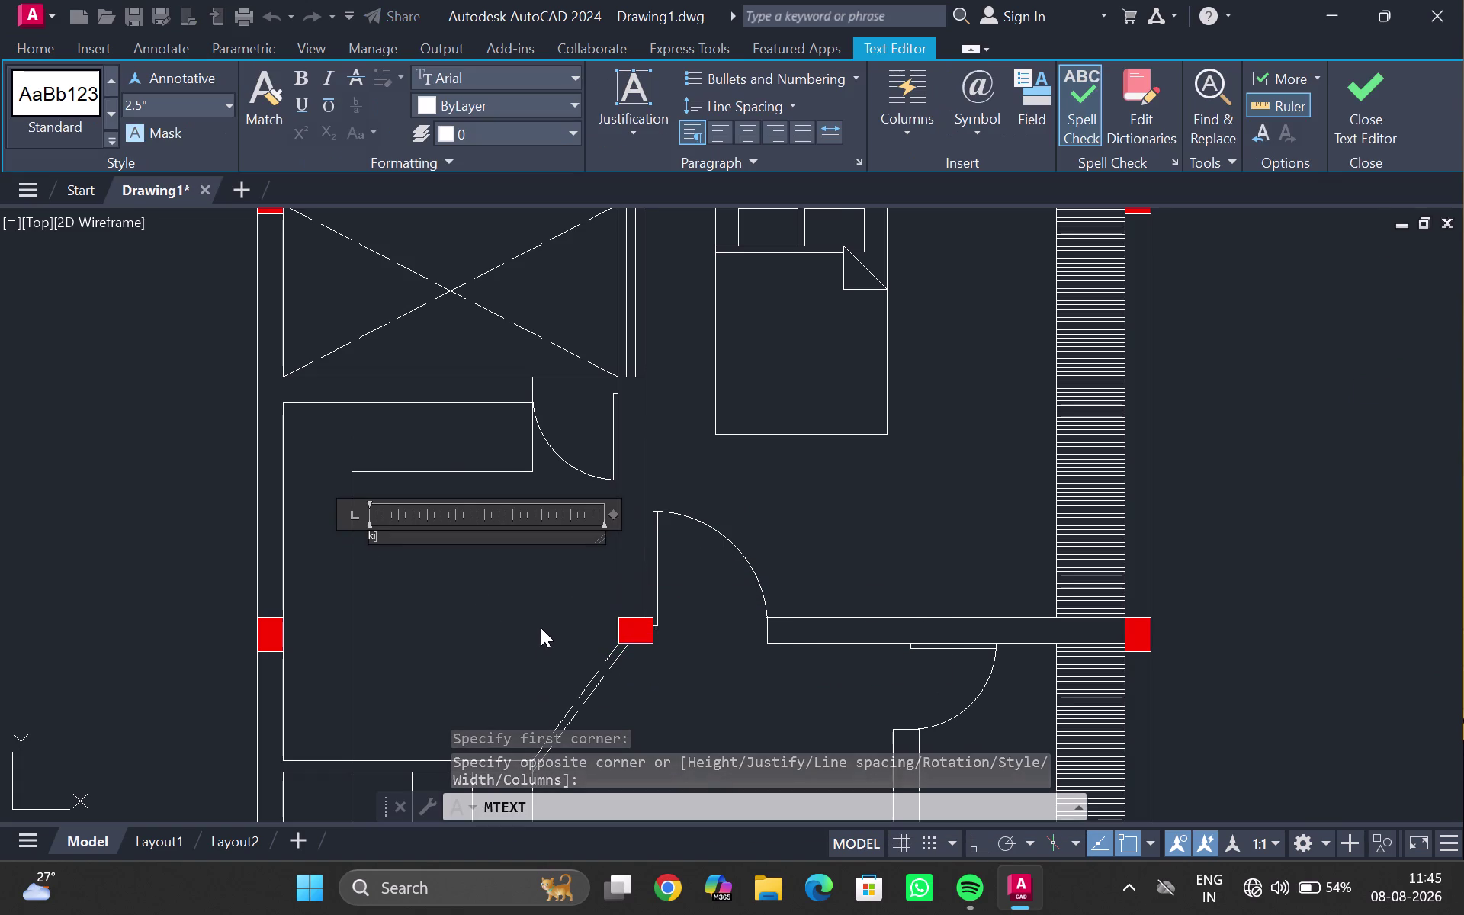
text(tchen)
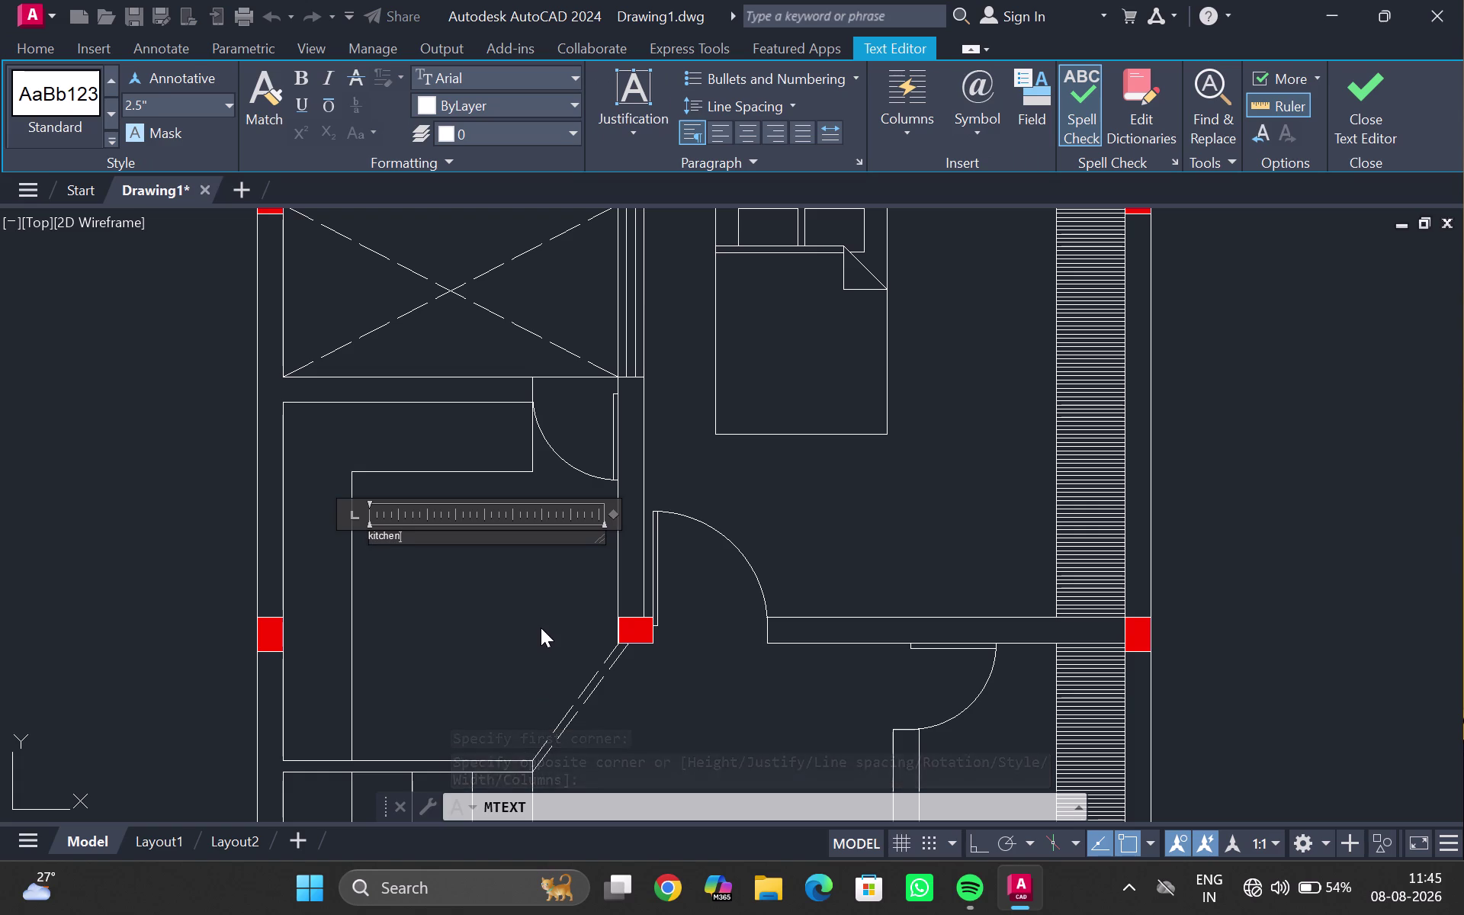
key(Return)
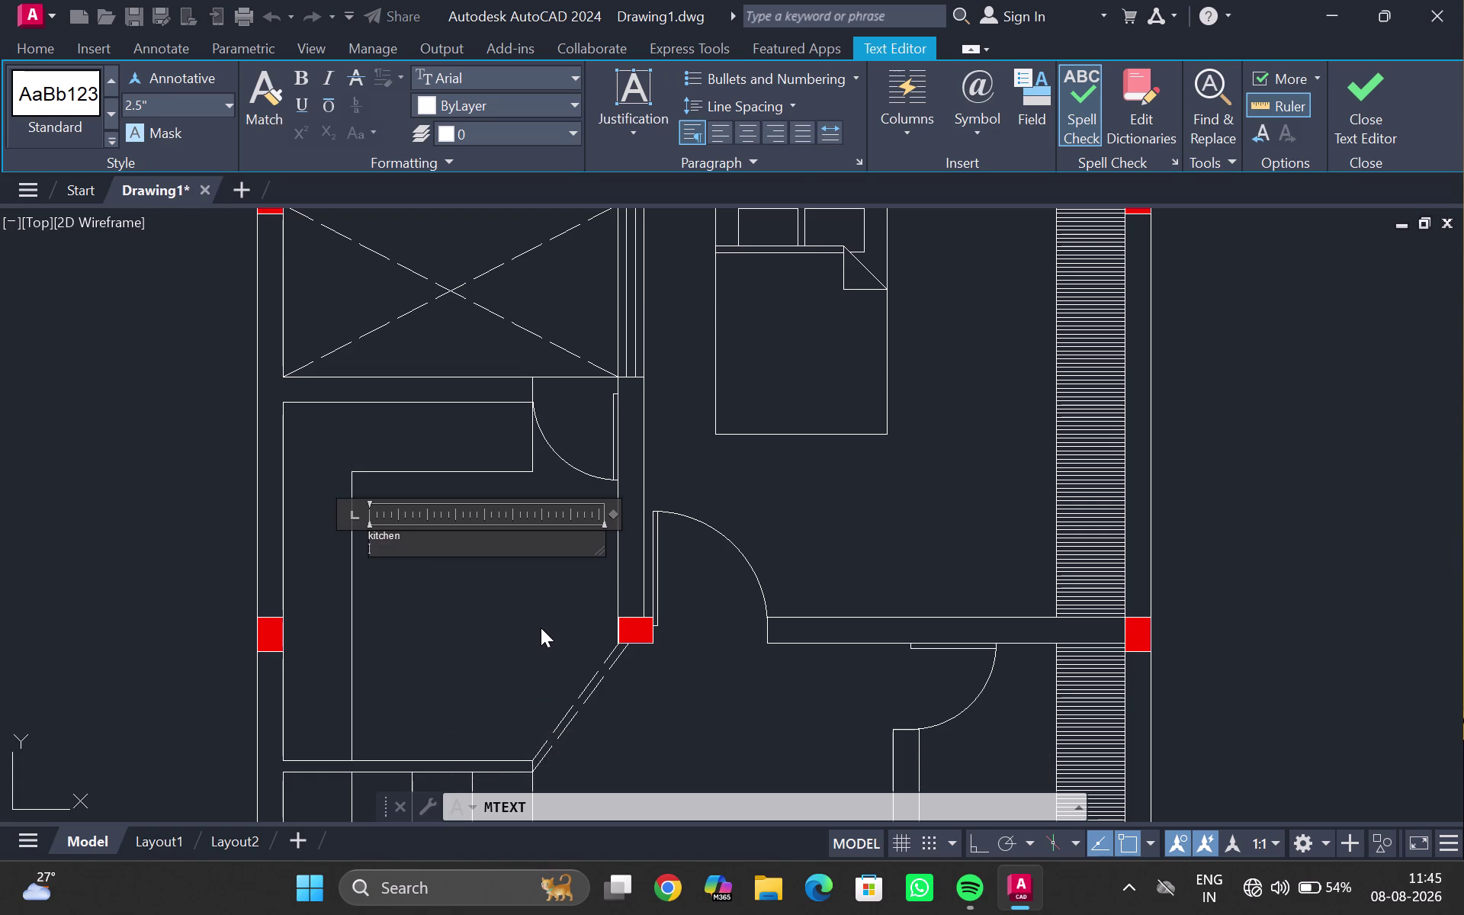
text(9')
text(9)
text(")
key(x)
key(1)
text(0')
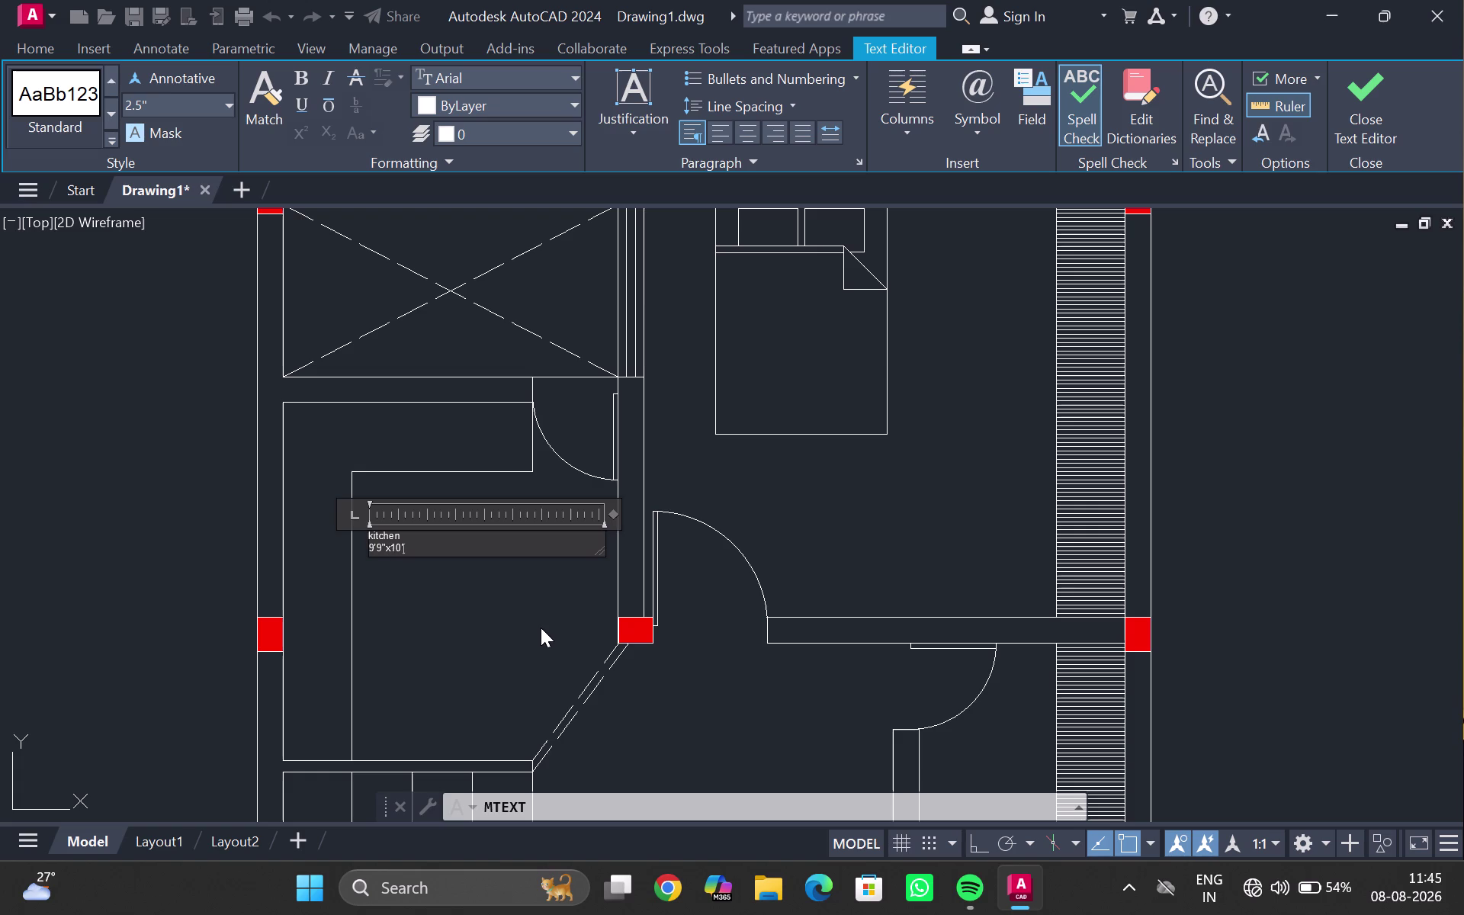
text(5")
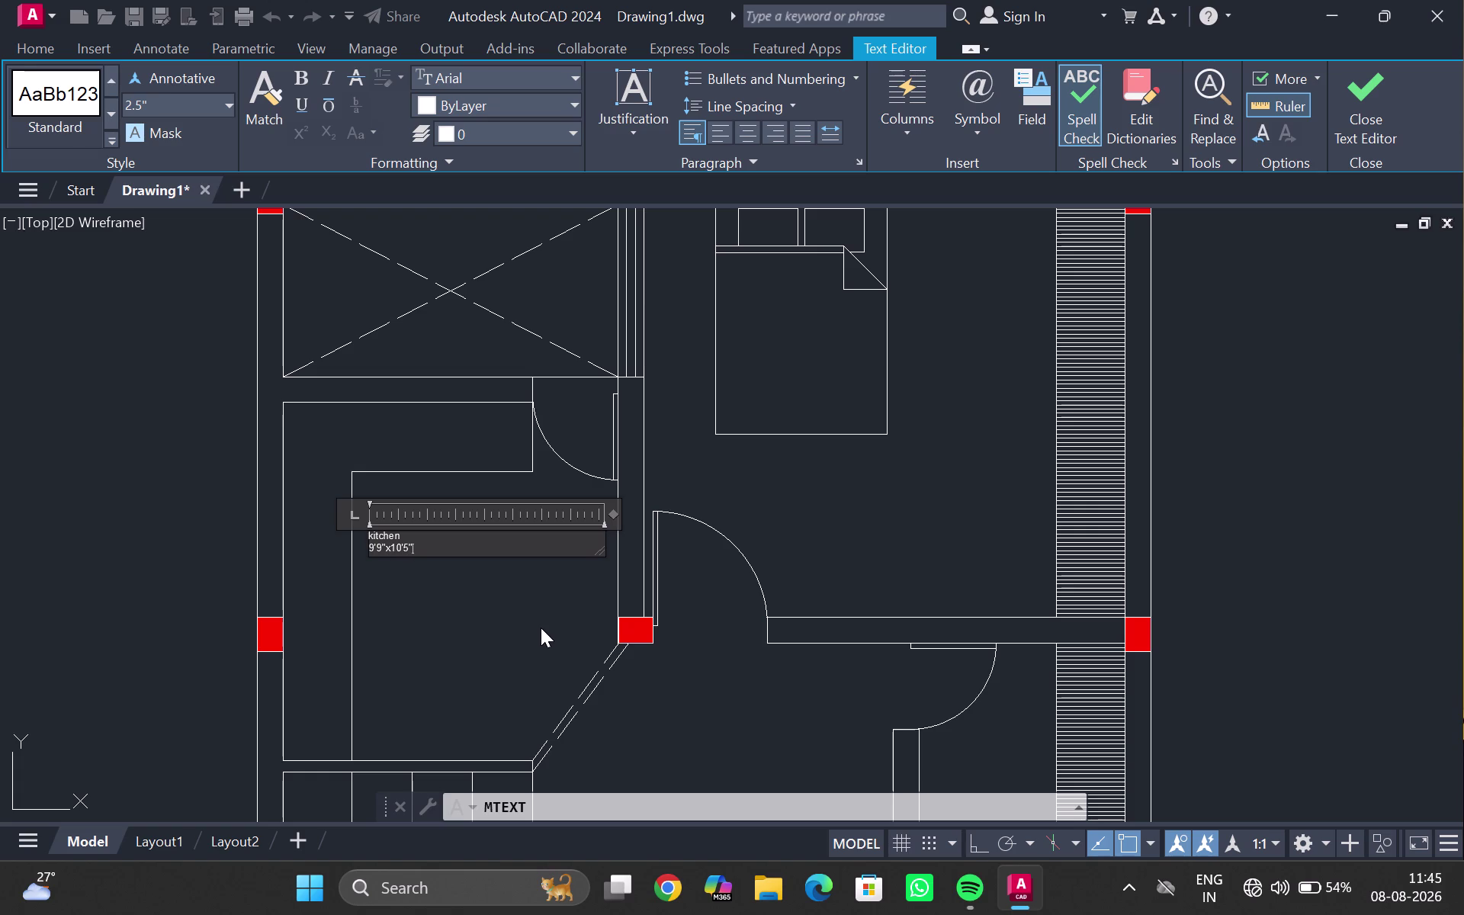
Make the kitchen label yellow with a 10" text height and close the editor.
drag(446, 547, 333, 510)
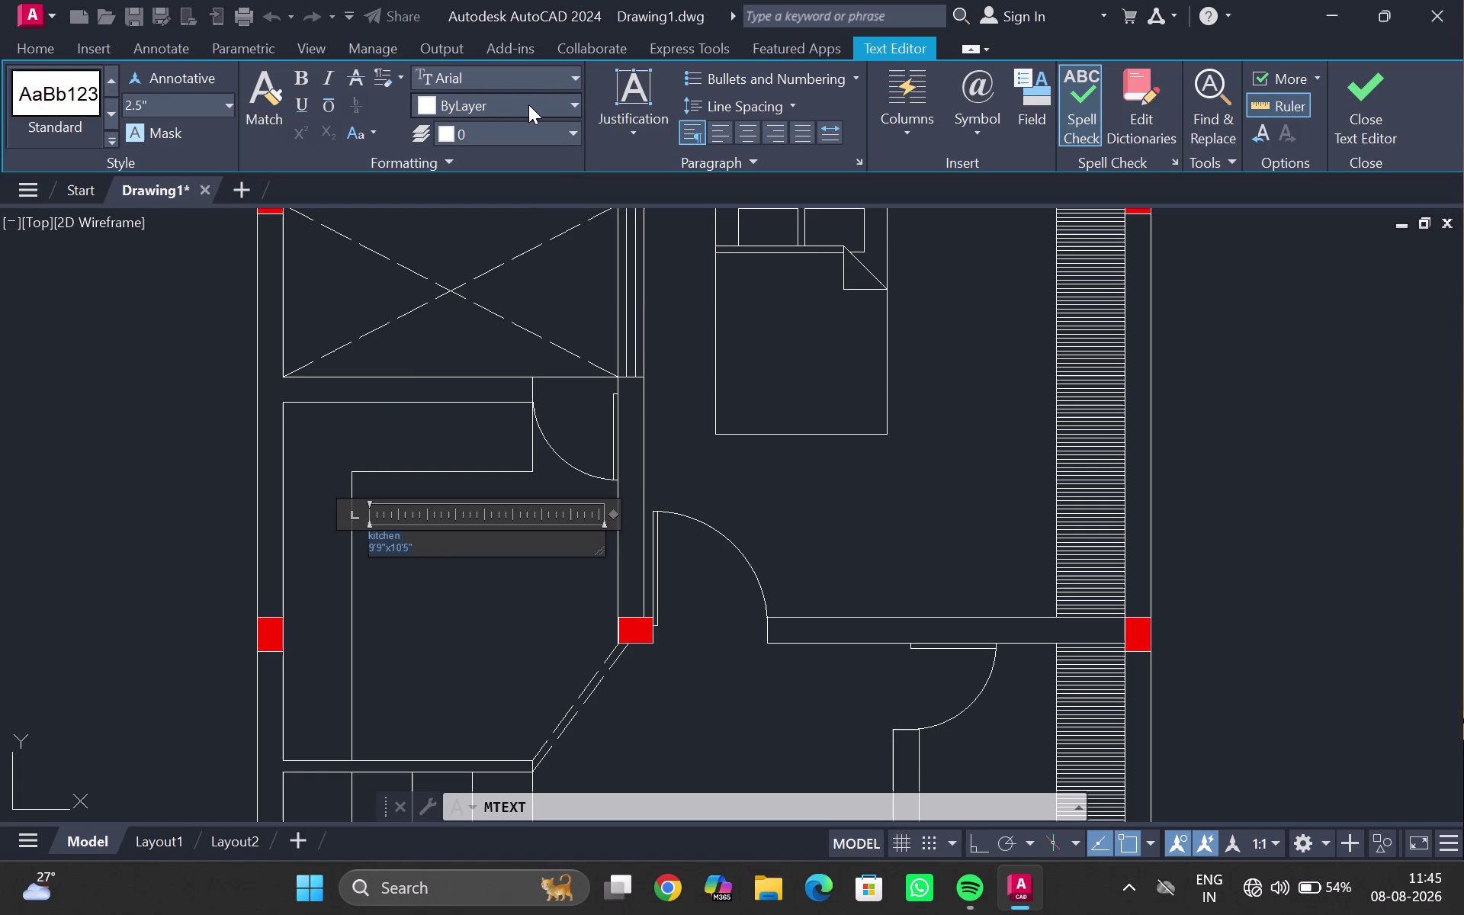
click(528, 104)
click(456, 332)
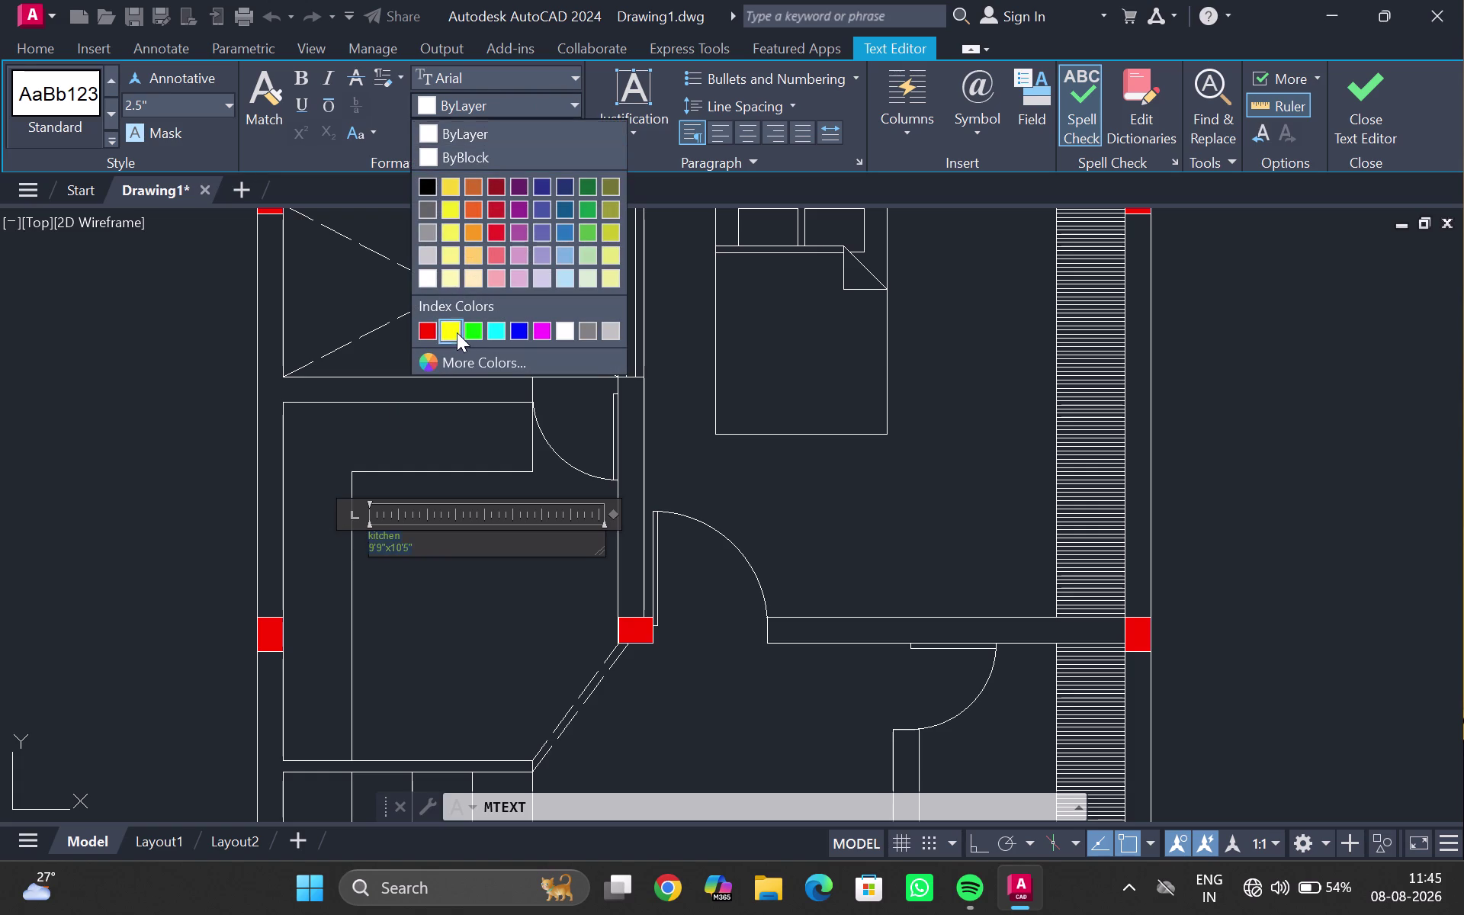
click(217, 104)
key(BackSpace)
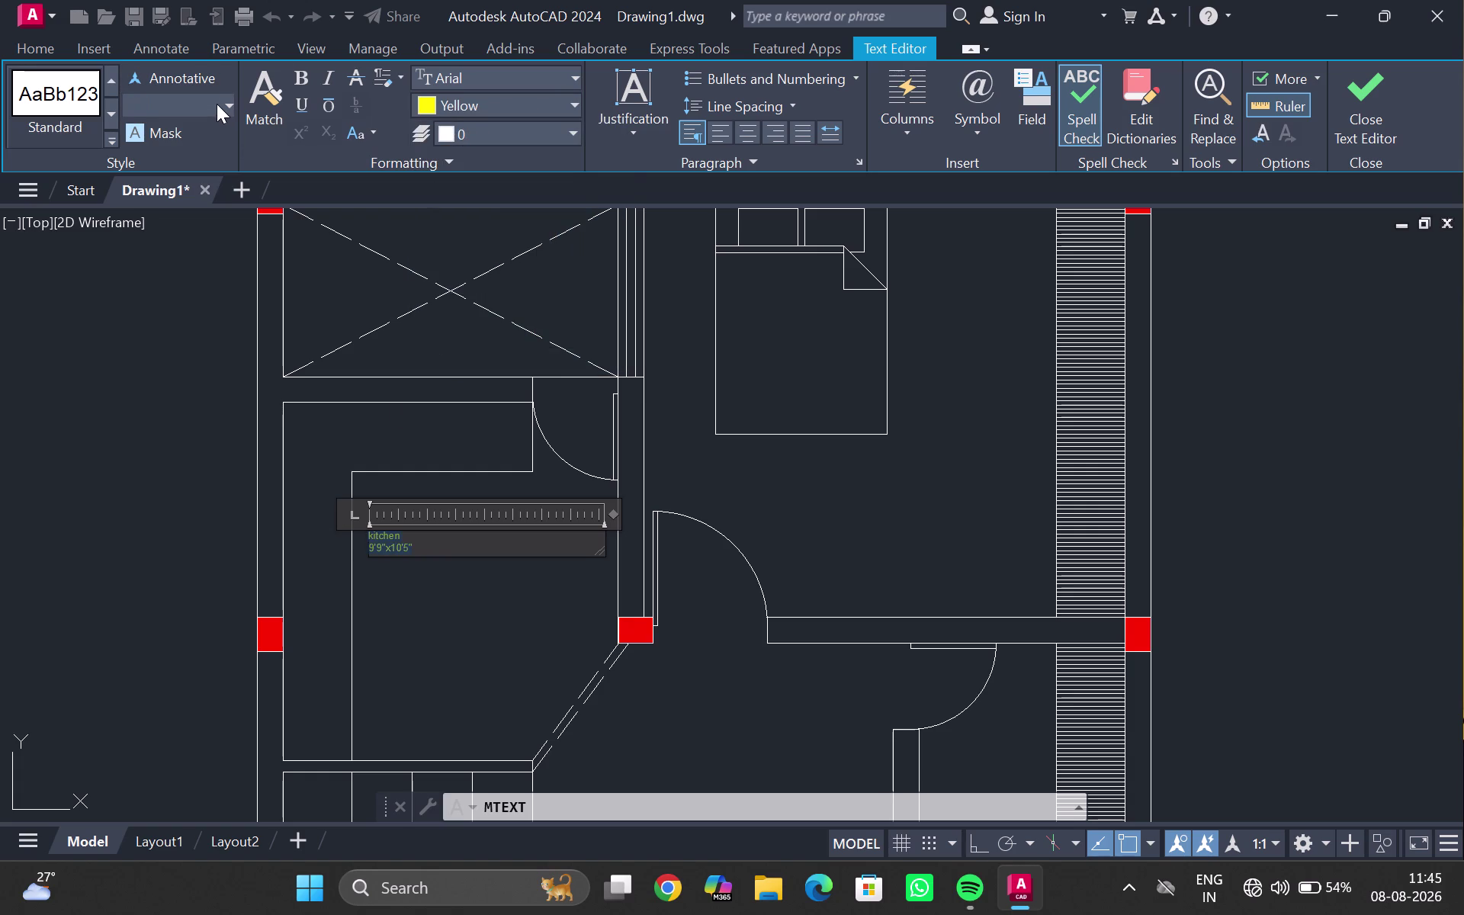
text(10")
key(Return)
click(532, 649)
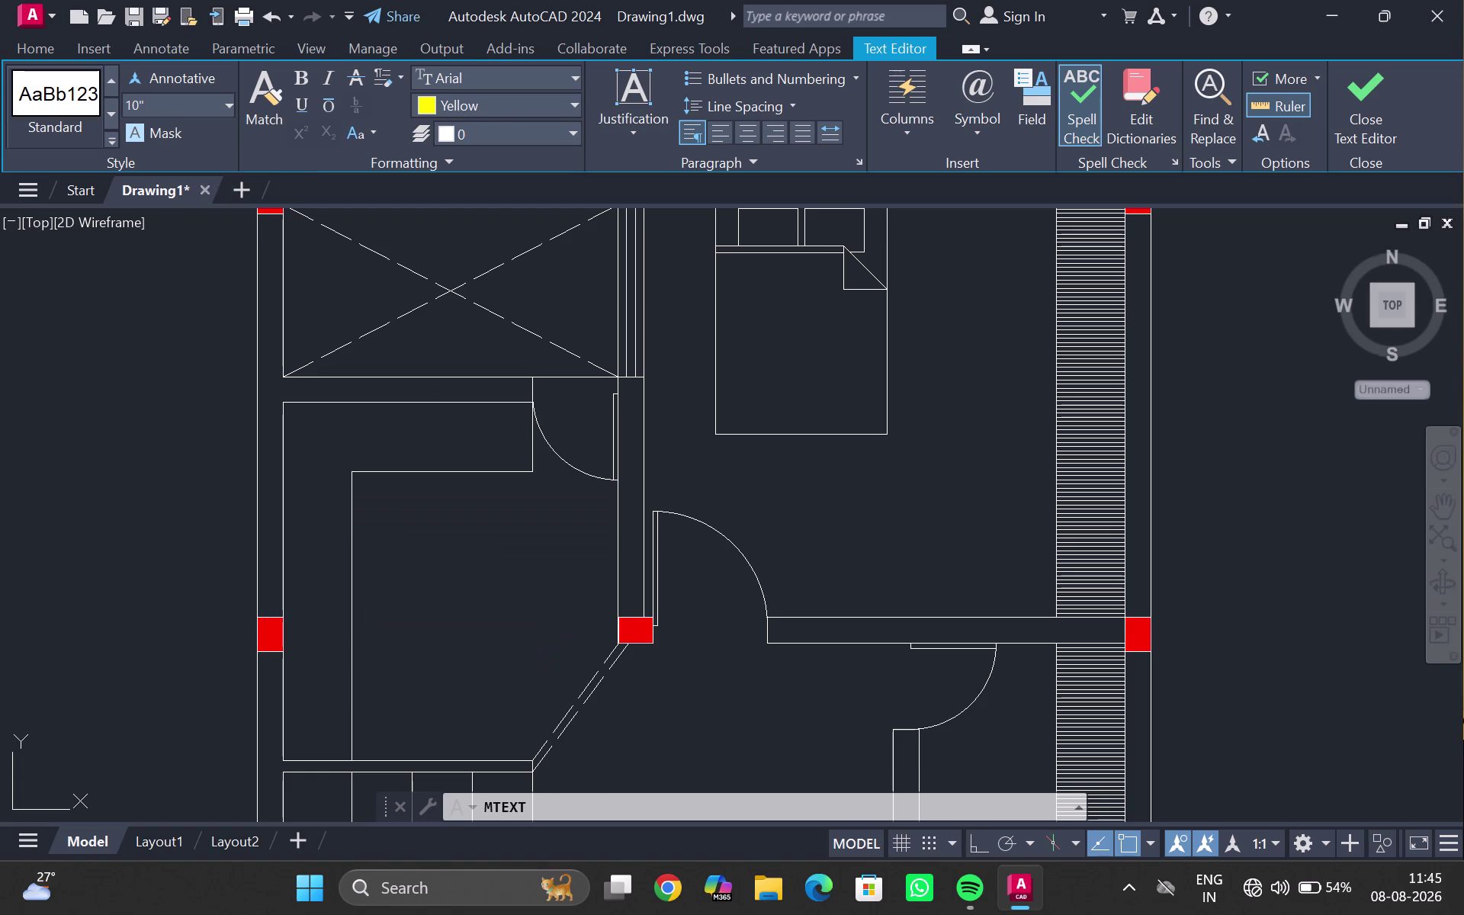
click(447, 554)
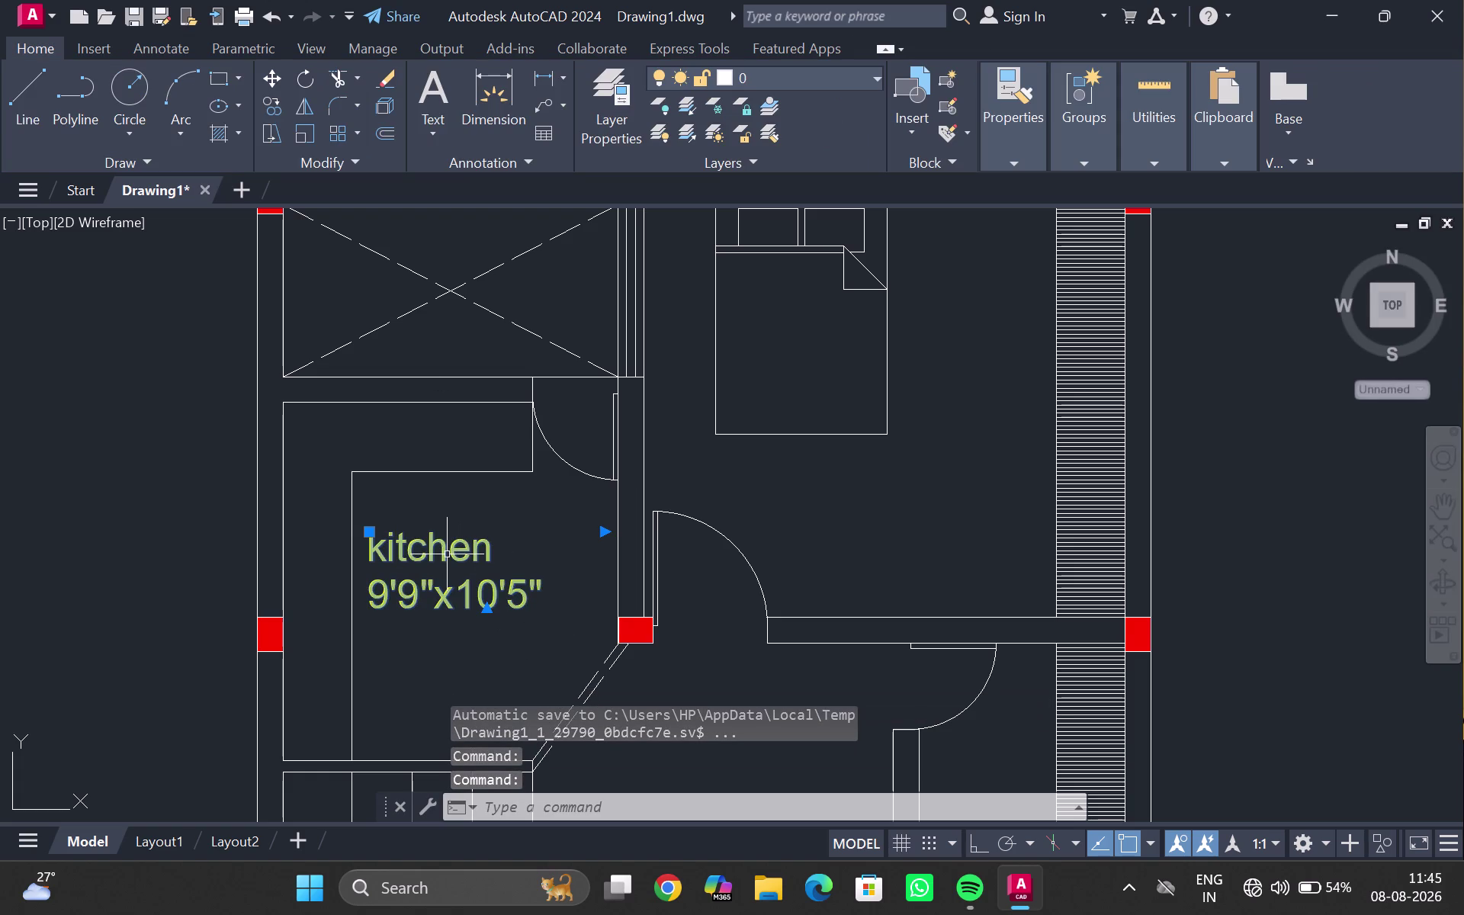
Copy the kitchen label into the bedroom with CO.
text(co)
key(Return)
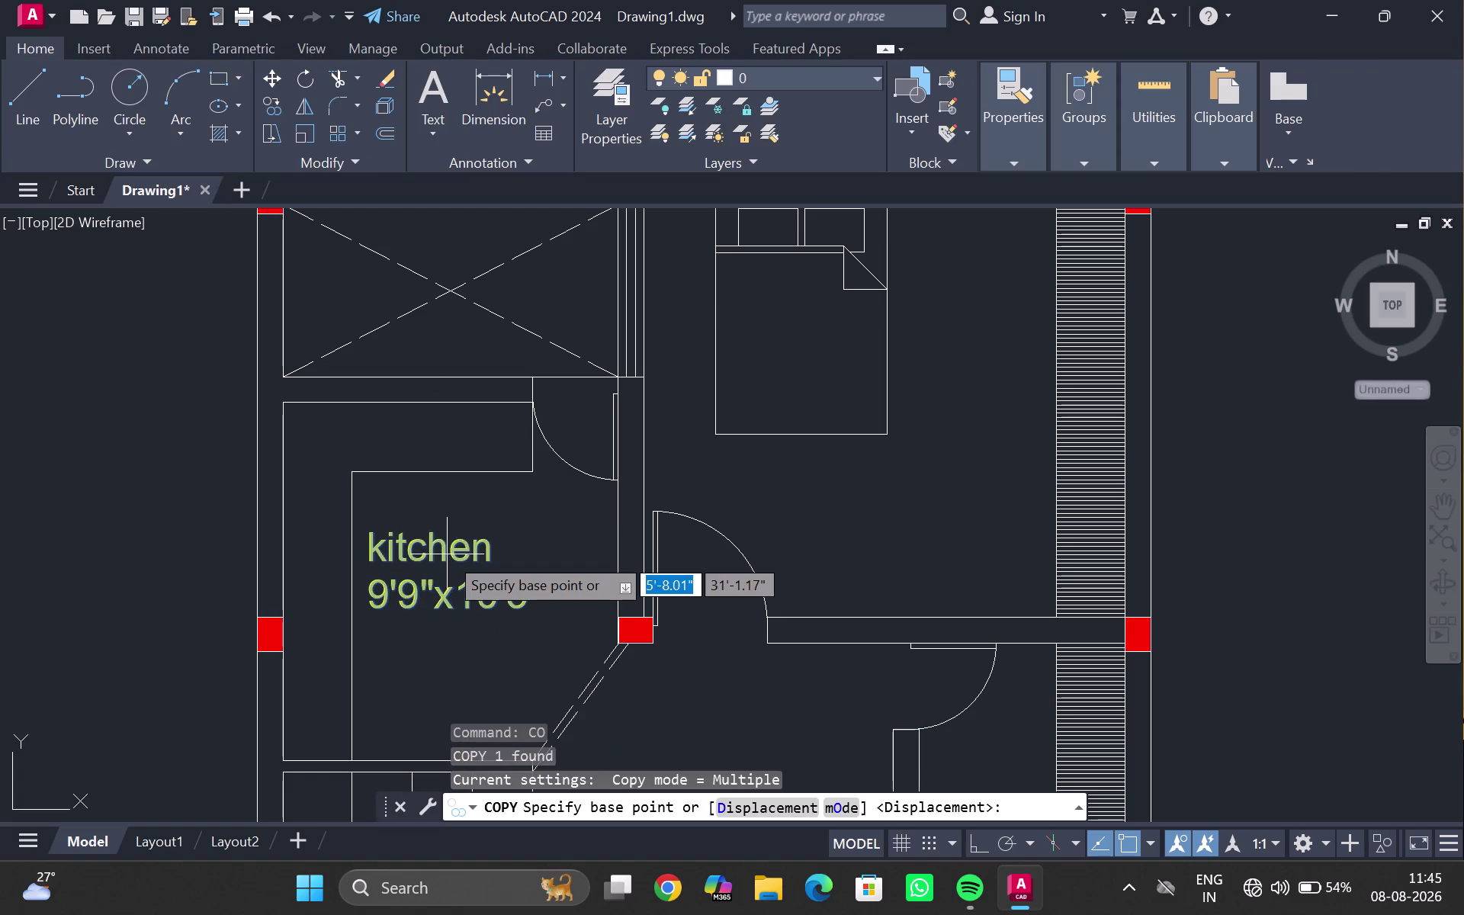
click(446, 554)
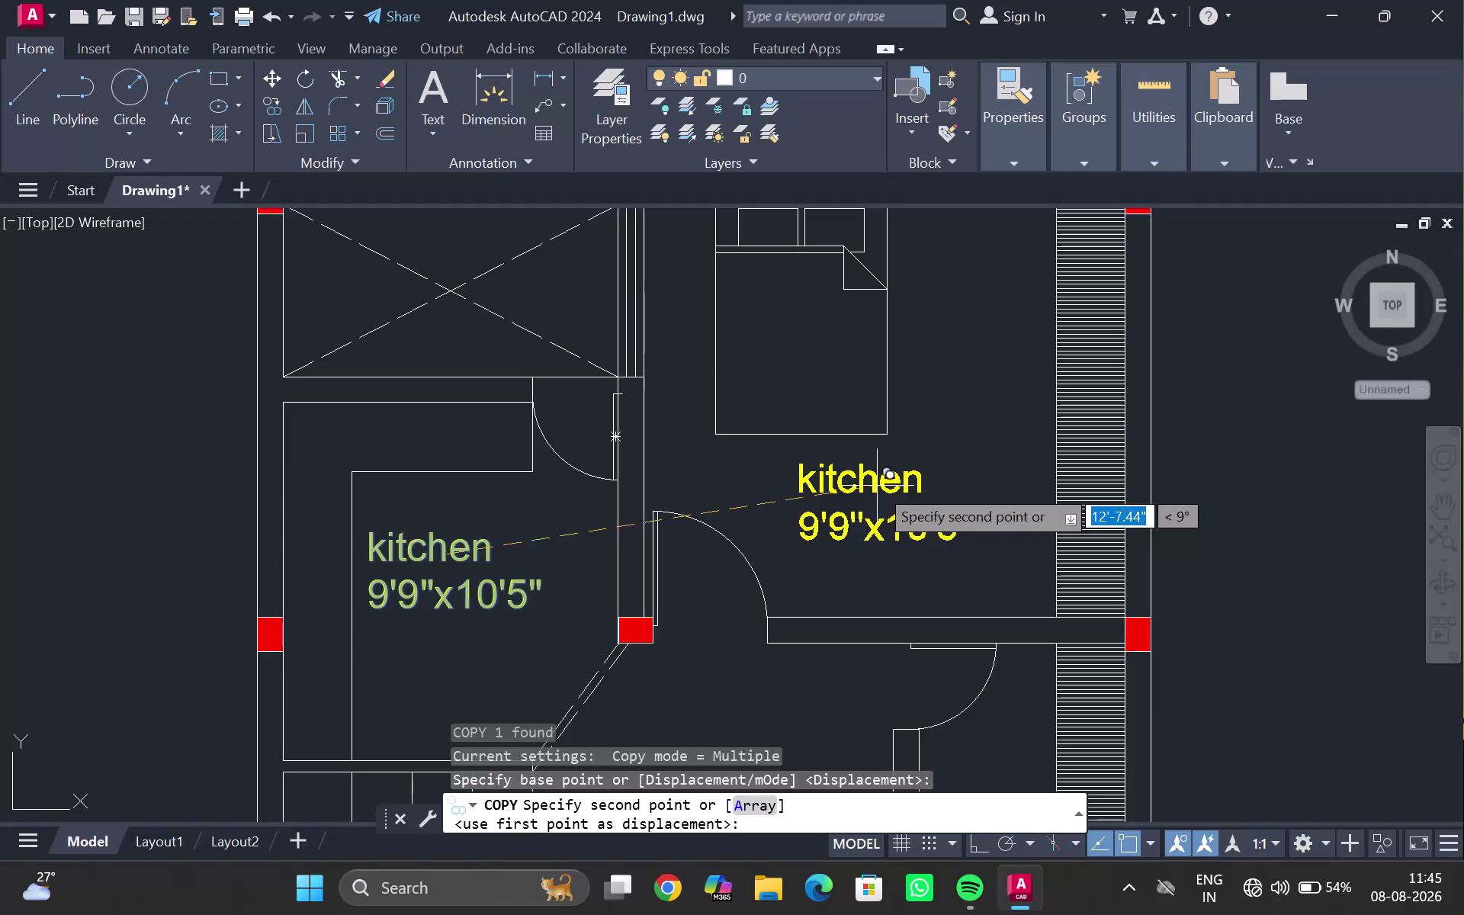
click(909, 481)
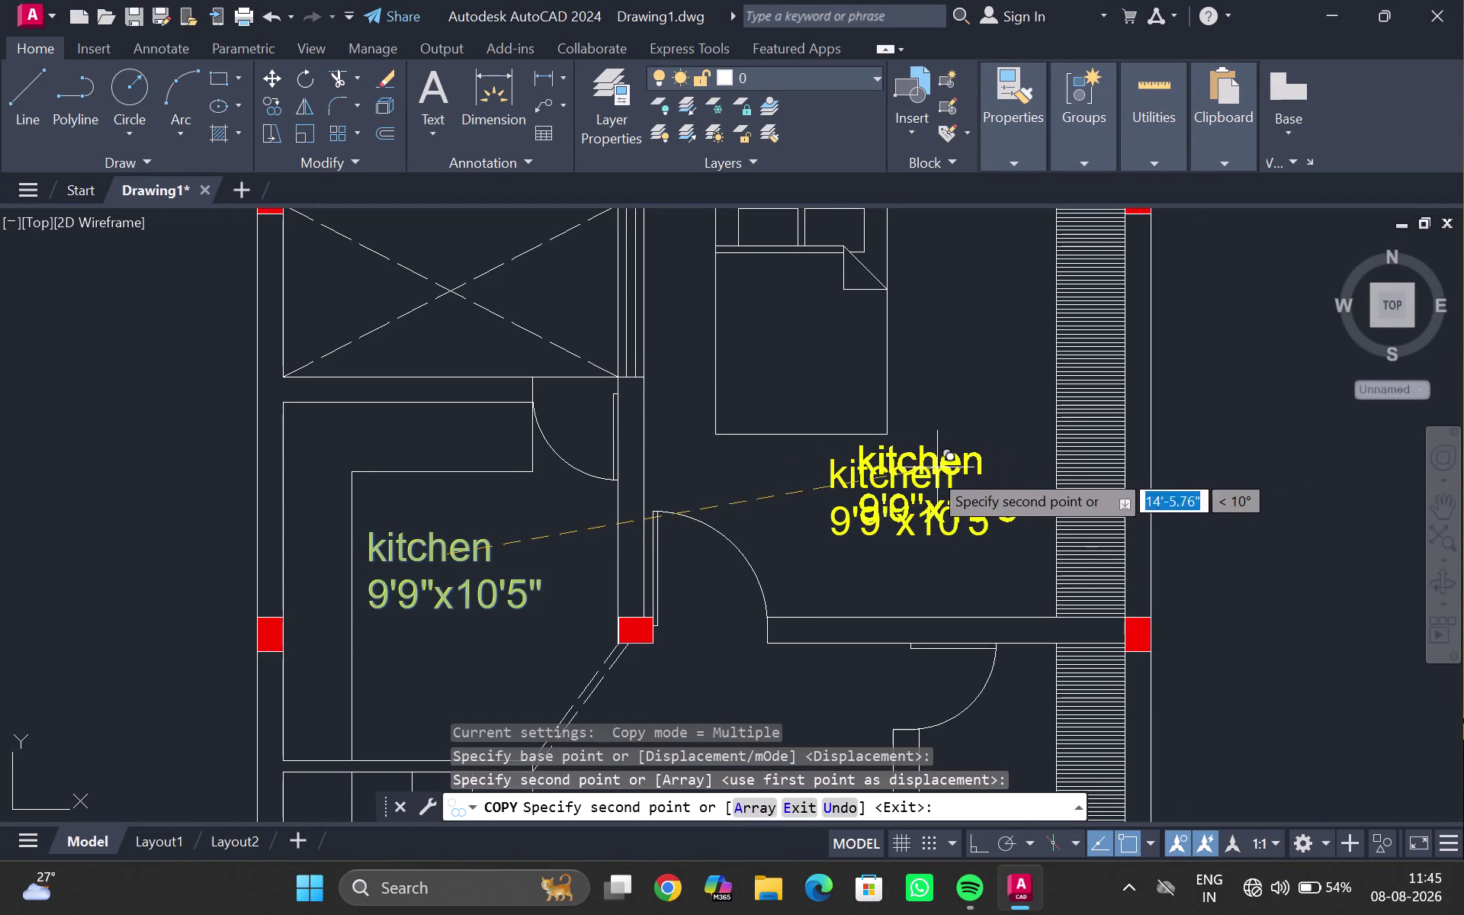
key(Escape)
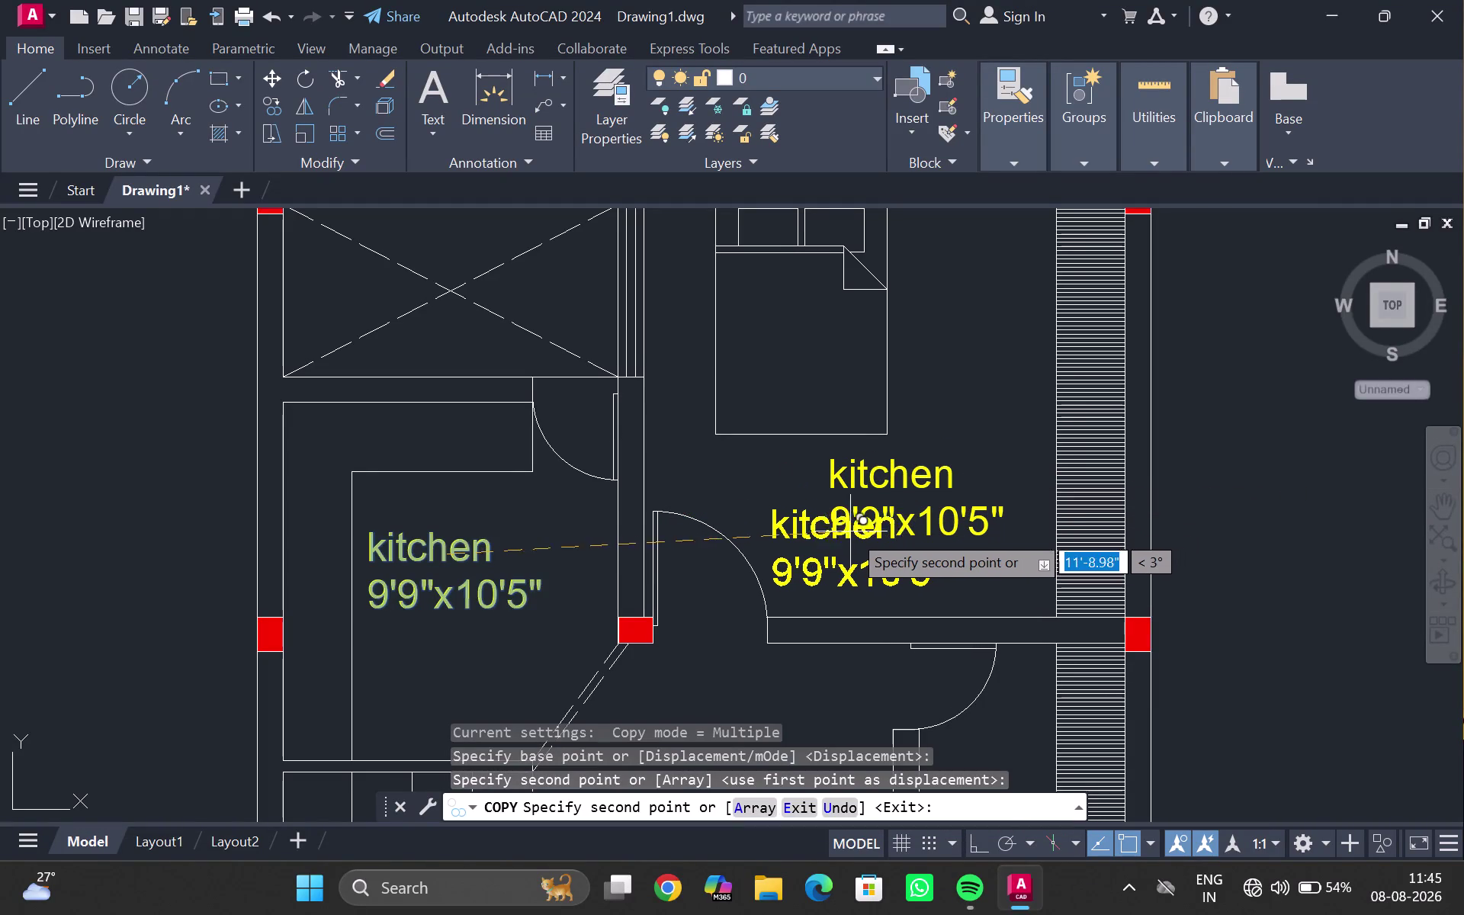
Replace 'kitchen' with 'bed room' in the copied label.
double_click(910, 478)
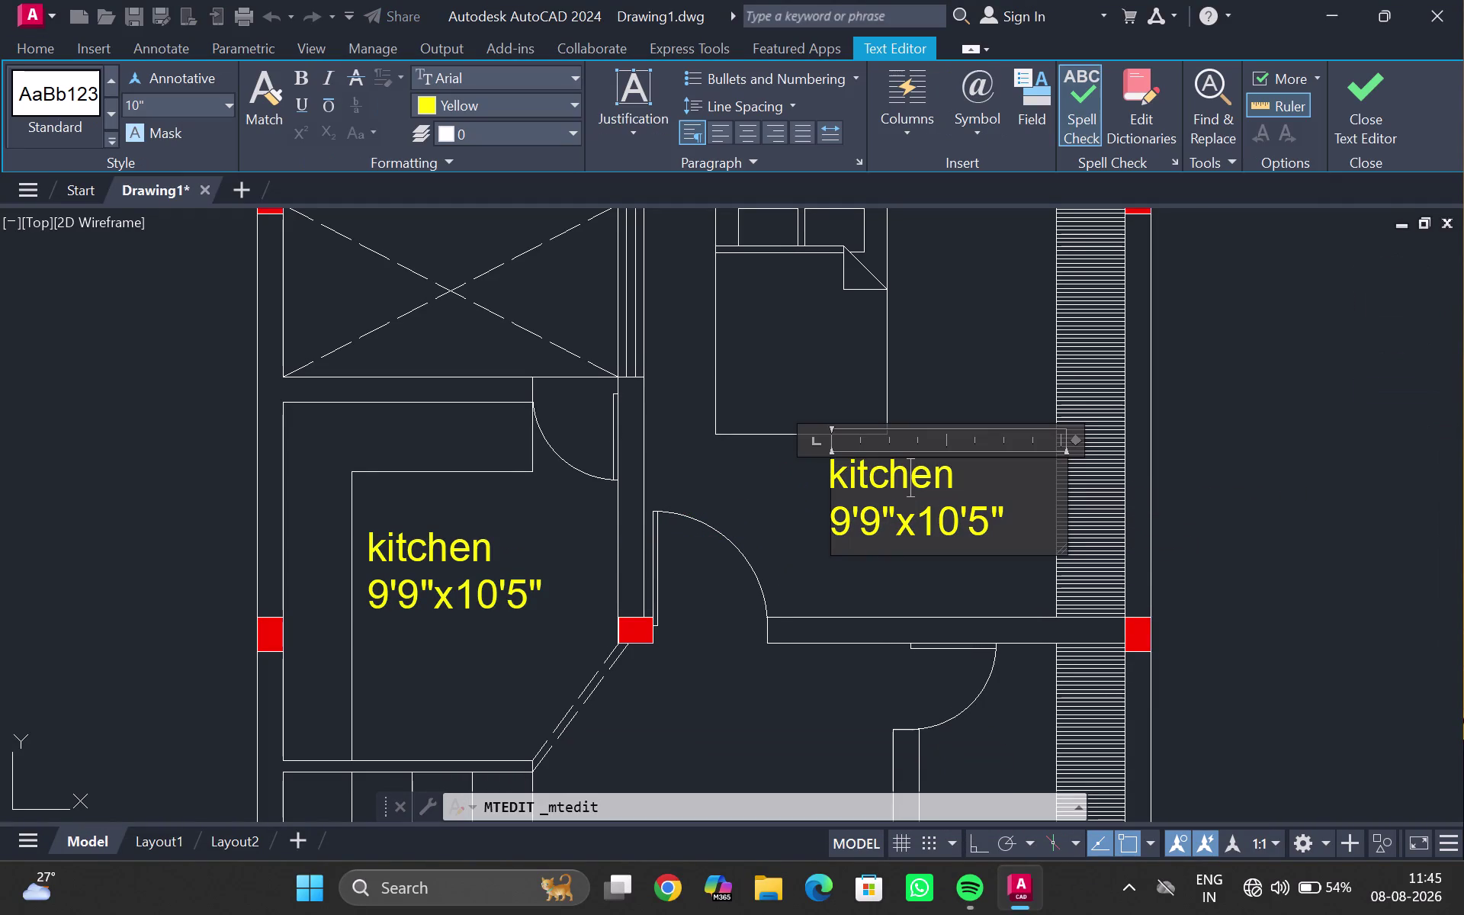
click(972, 471)
drag(1051, 526, 1039, 530)
click(985, 487)
key(BackSpace)
key(BackSpace)
key(BackSpace)
key(BackSpace)
key(BackSpace)
key(BackSpace)
key(BackSpace)
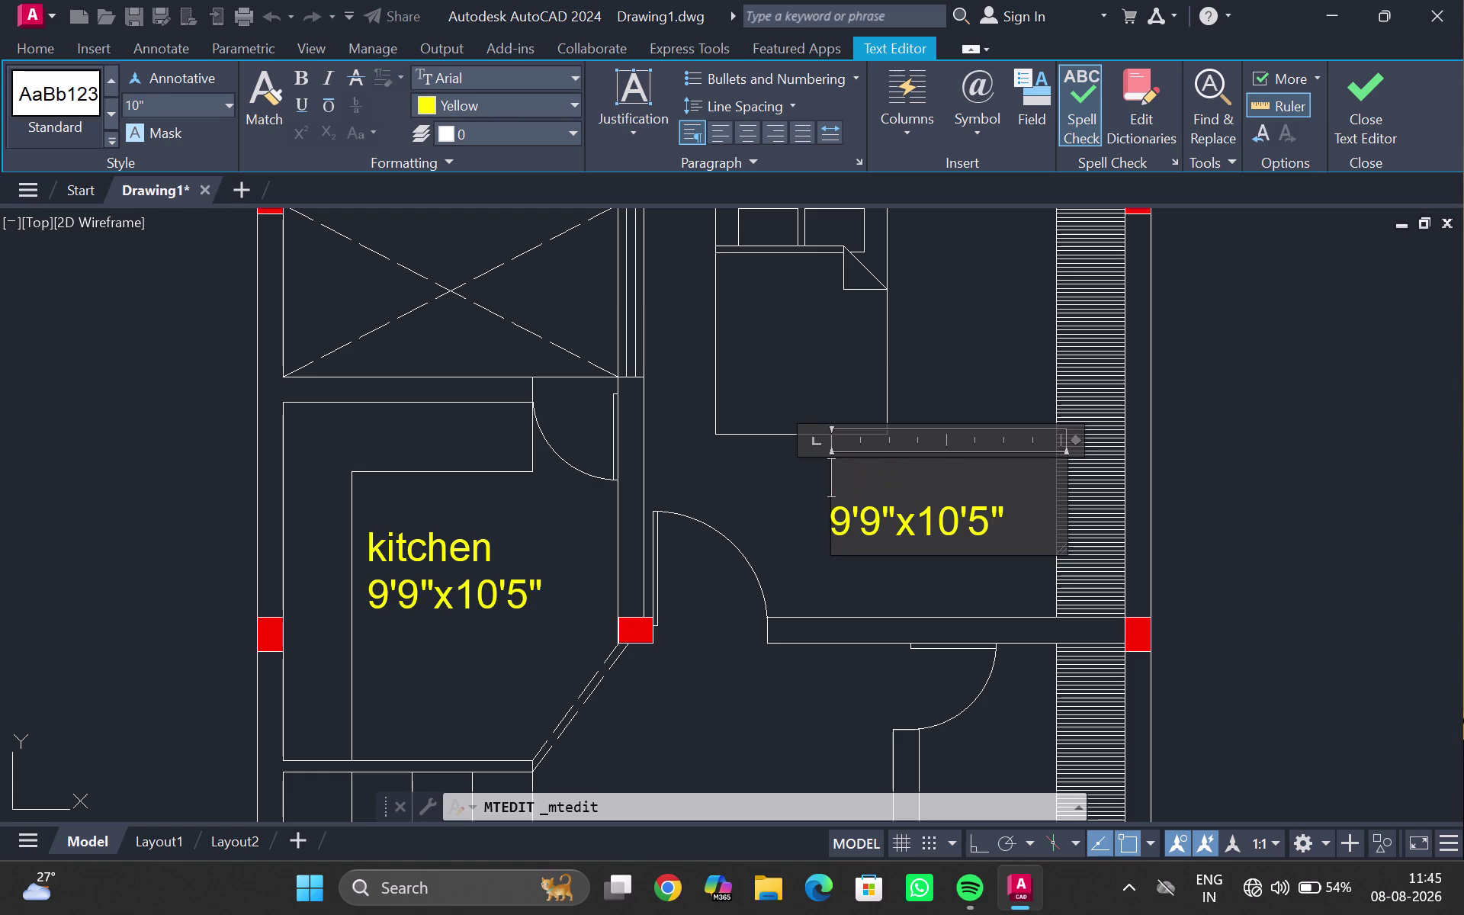
text(de)
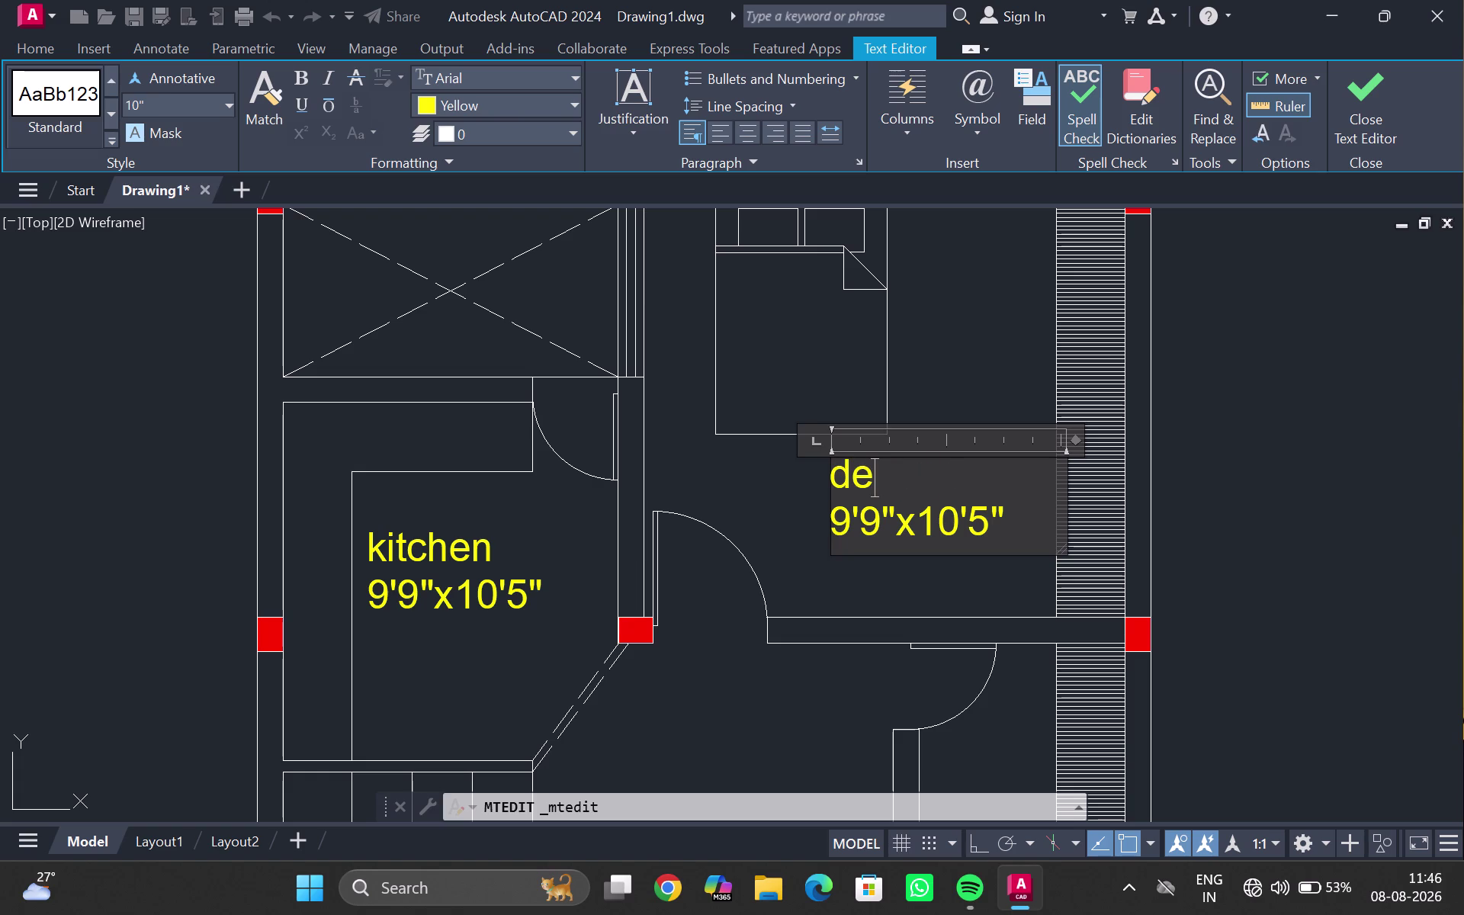
key(BackSpace)
key(BackSpace)
key(BackSpace)
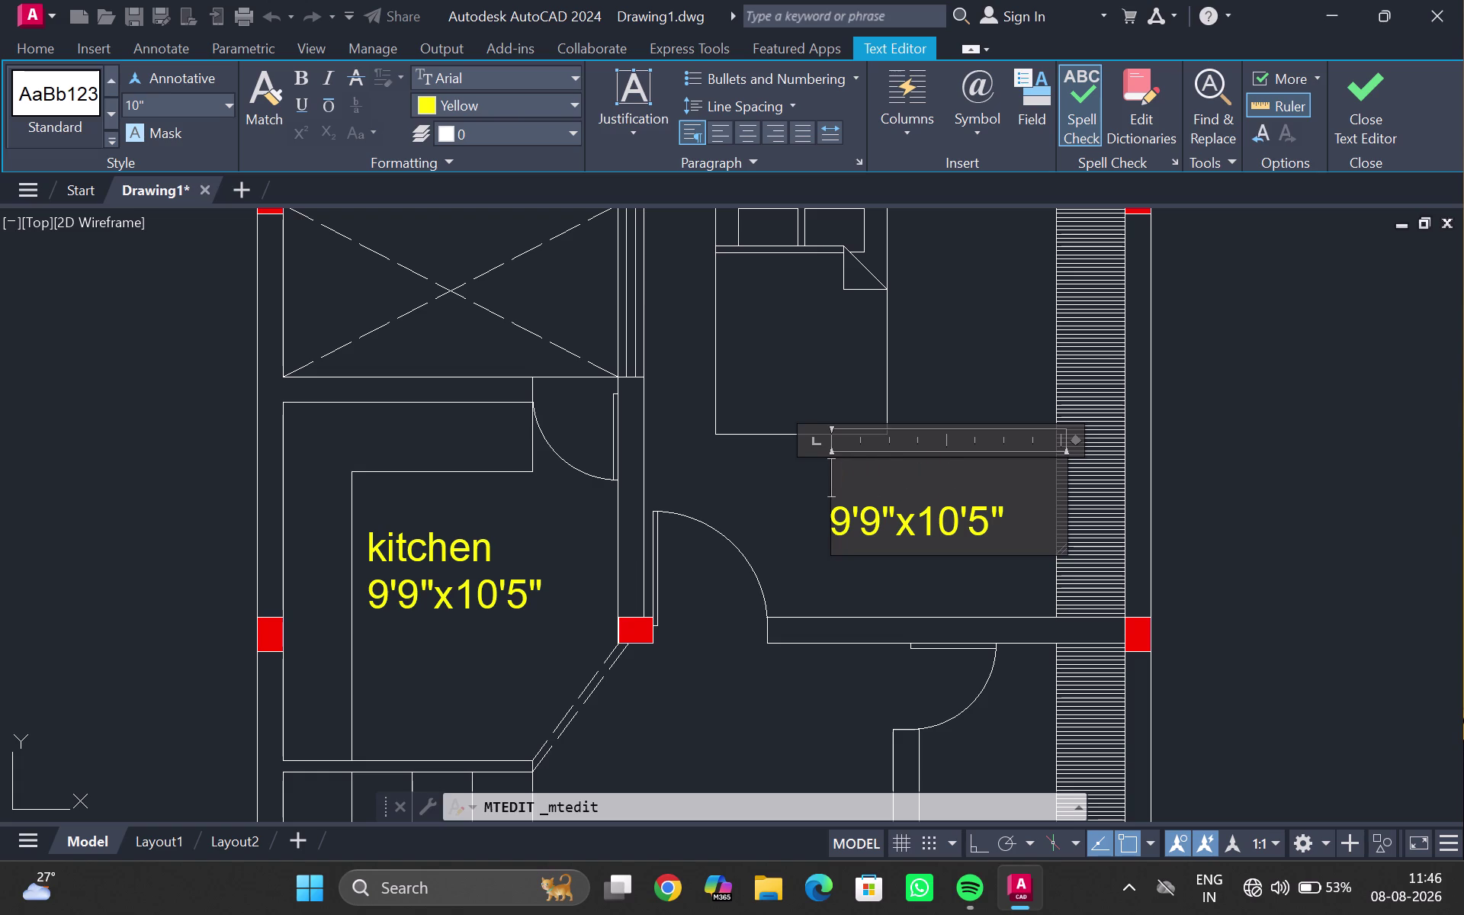
text(bed room)
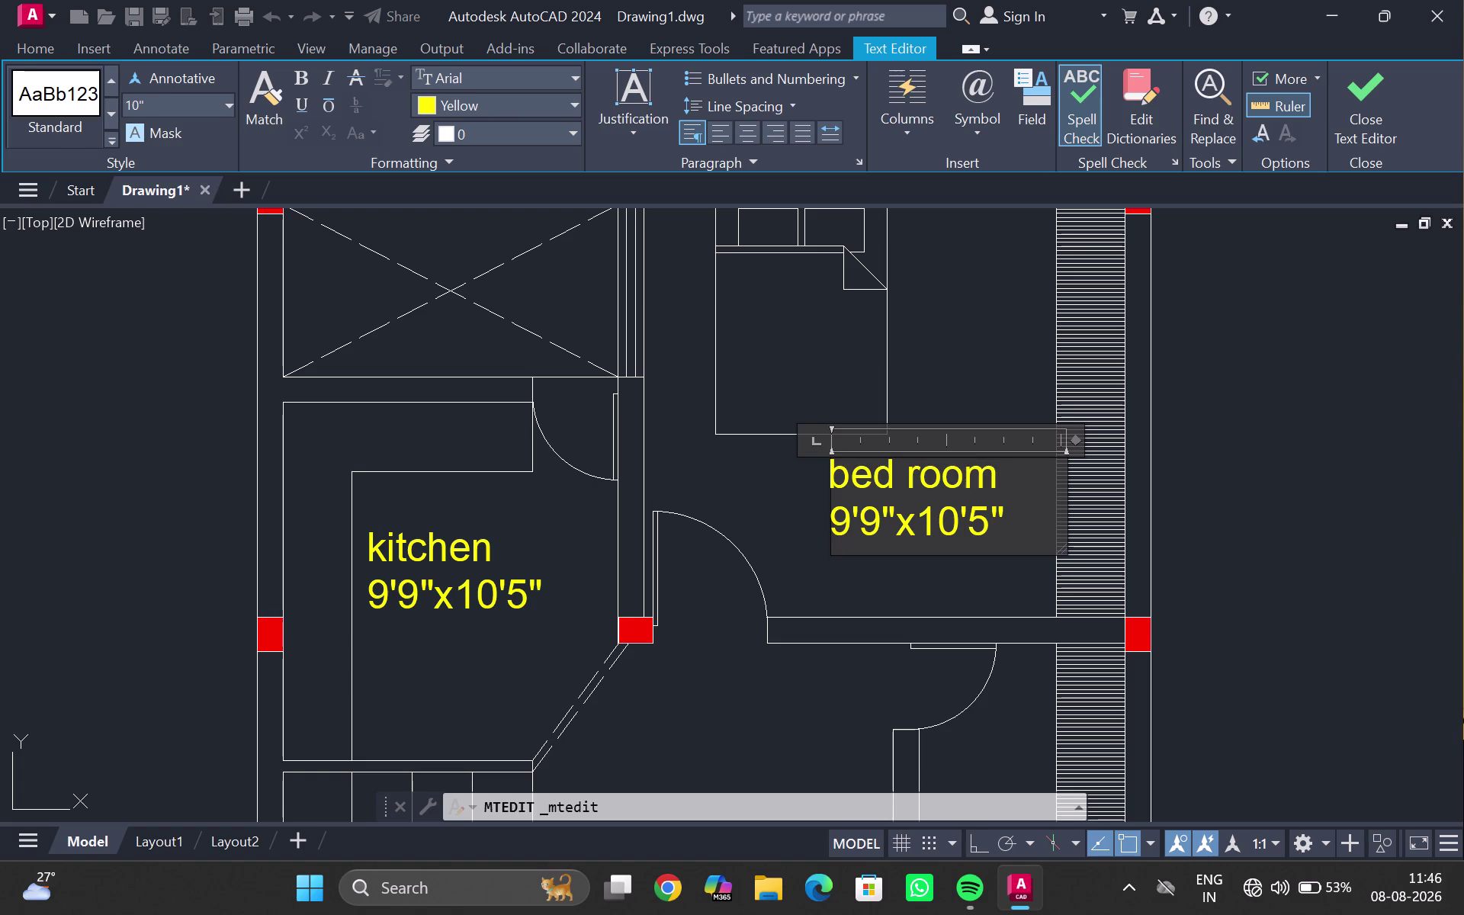
Add the room size 14'x12' on a new line.
key(Return)
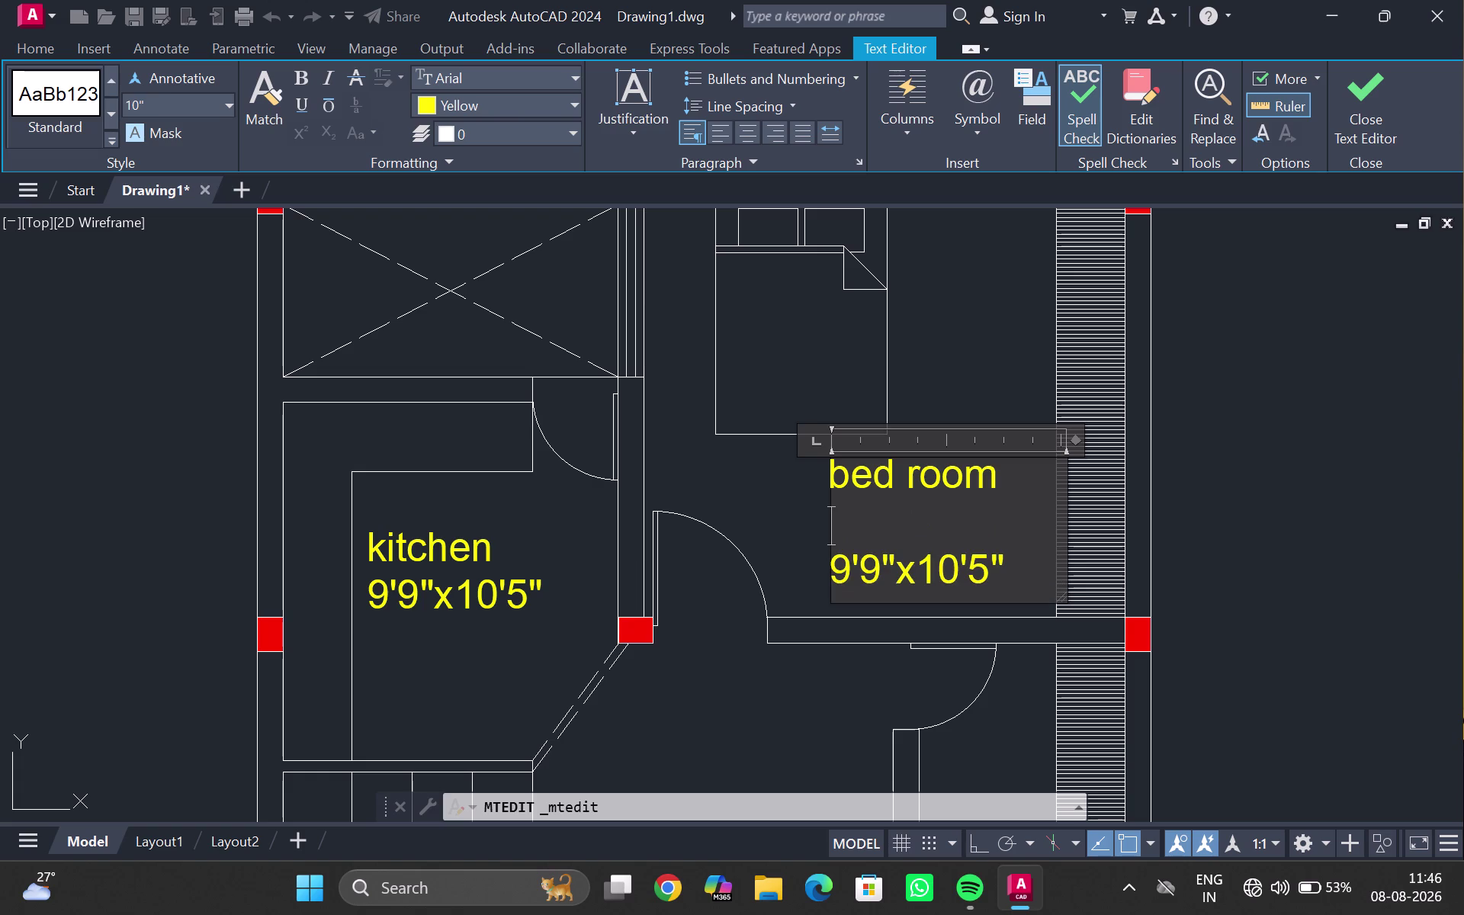
text(1)
text(4')
key(x)
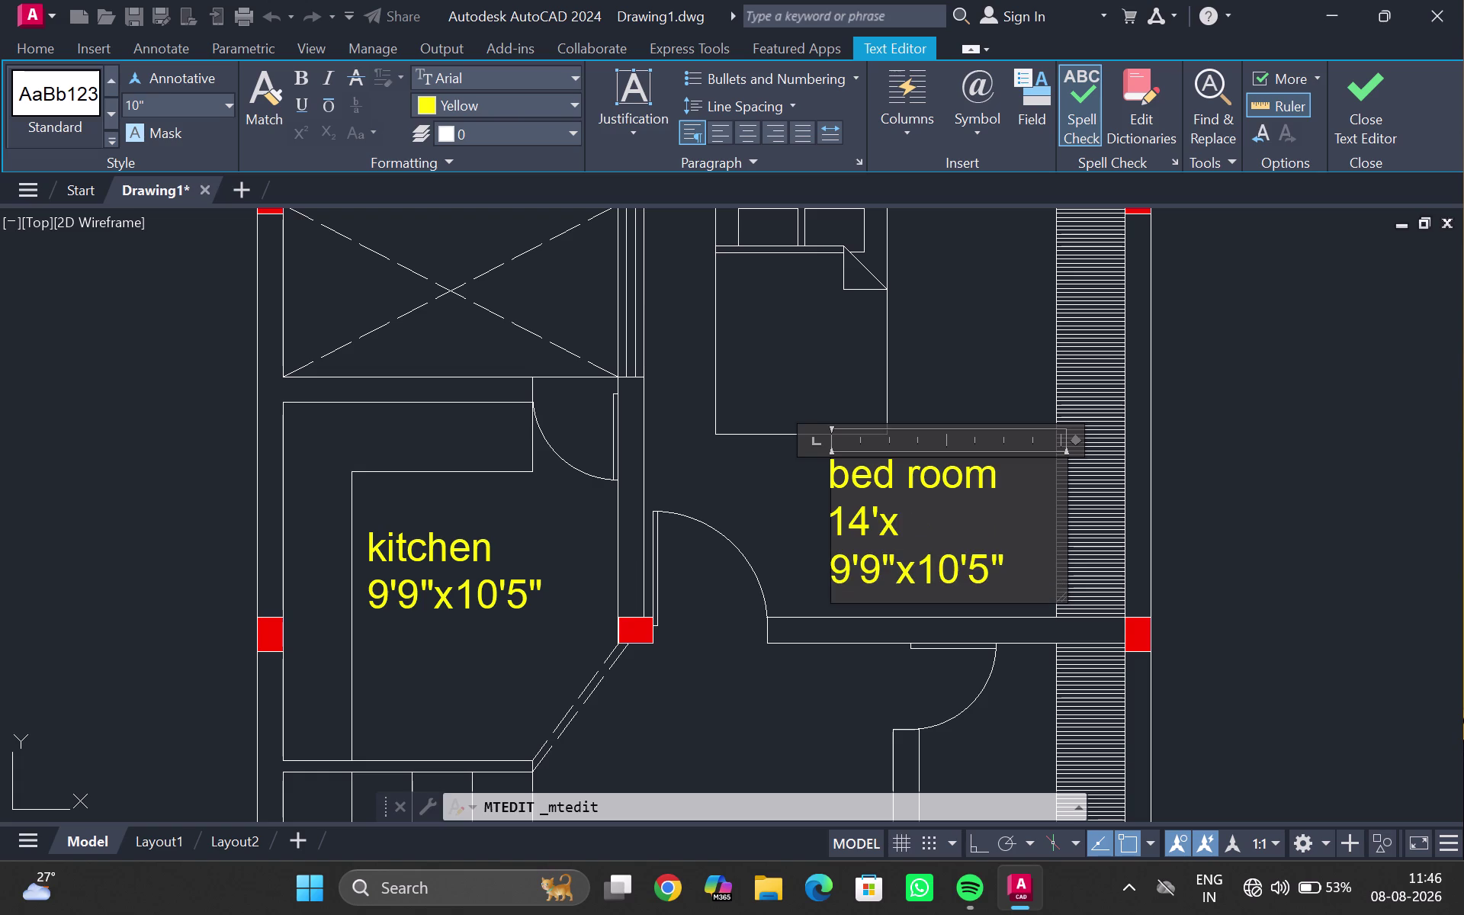
text(12)
key(apostrophe)
Delete the old 9'9"x10'5" size line and close the text editor.
click(1032, 574)
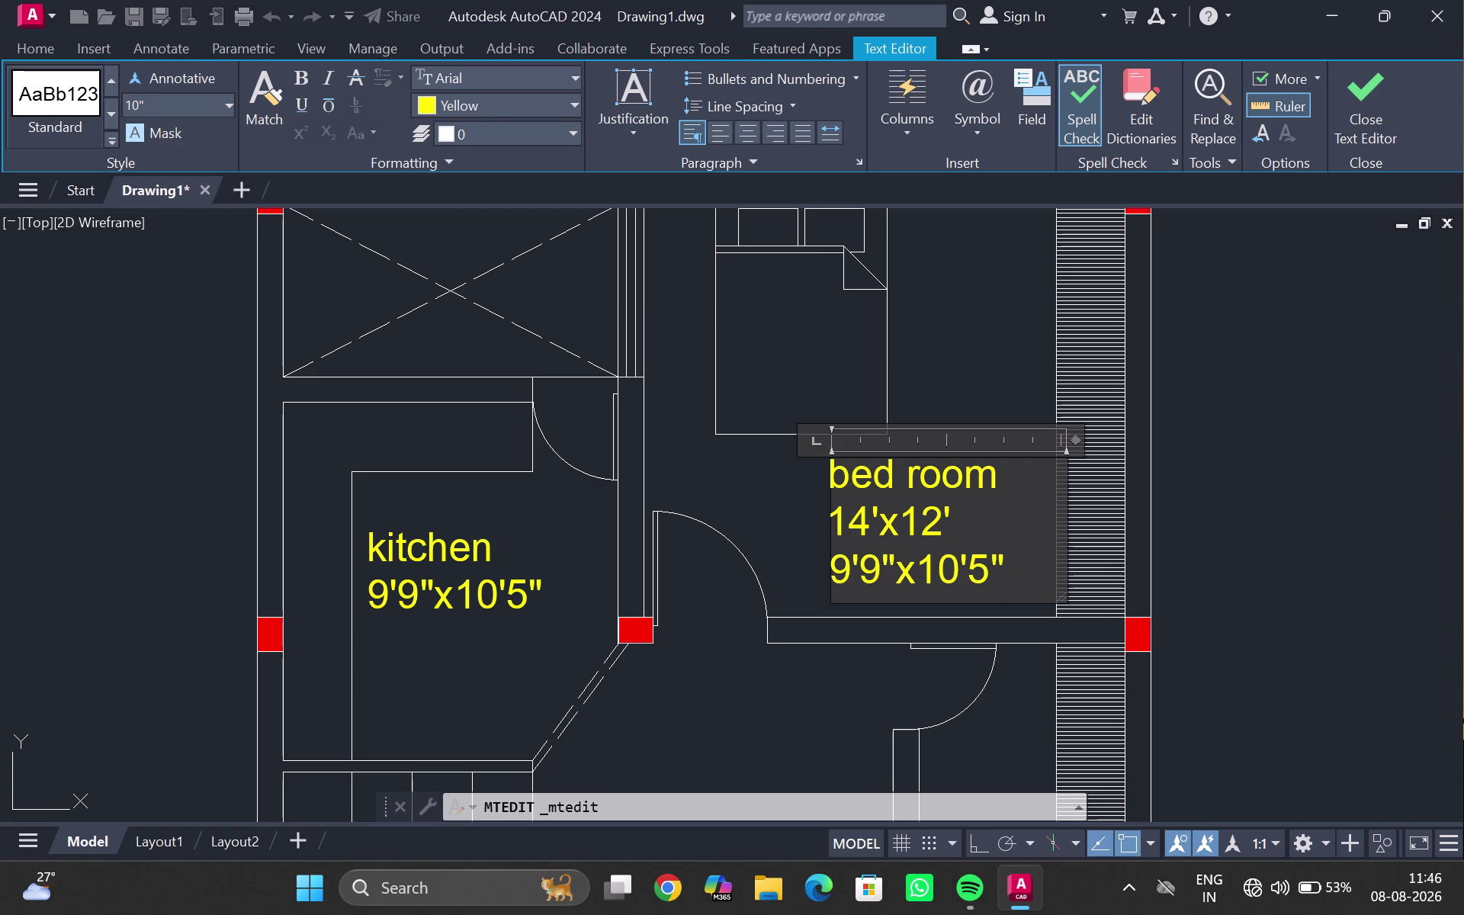
key(BackSpace)
key(BackSpace)
key(BackSpace)
key(BackSpace)
key(BackSpace)
key(BackSpace)
key(BackSpace)
key(BackSpace)
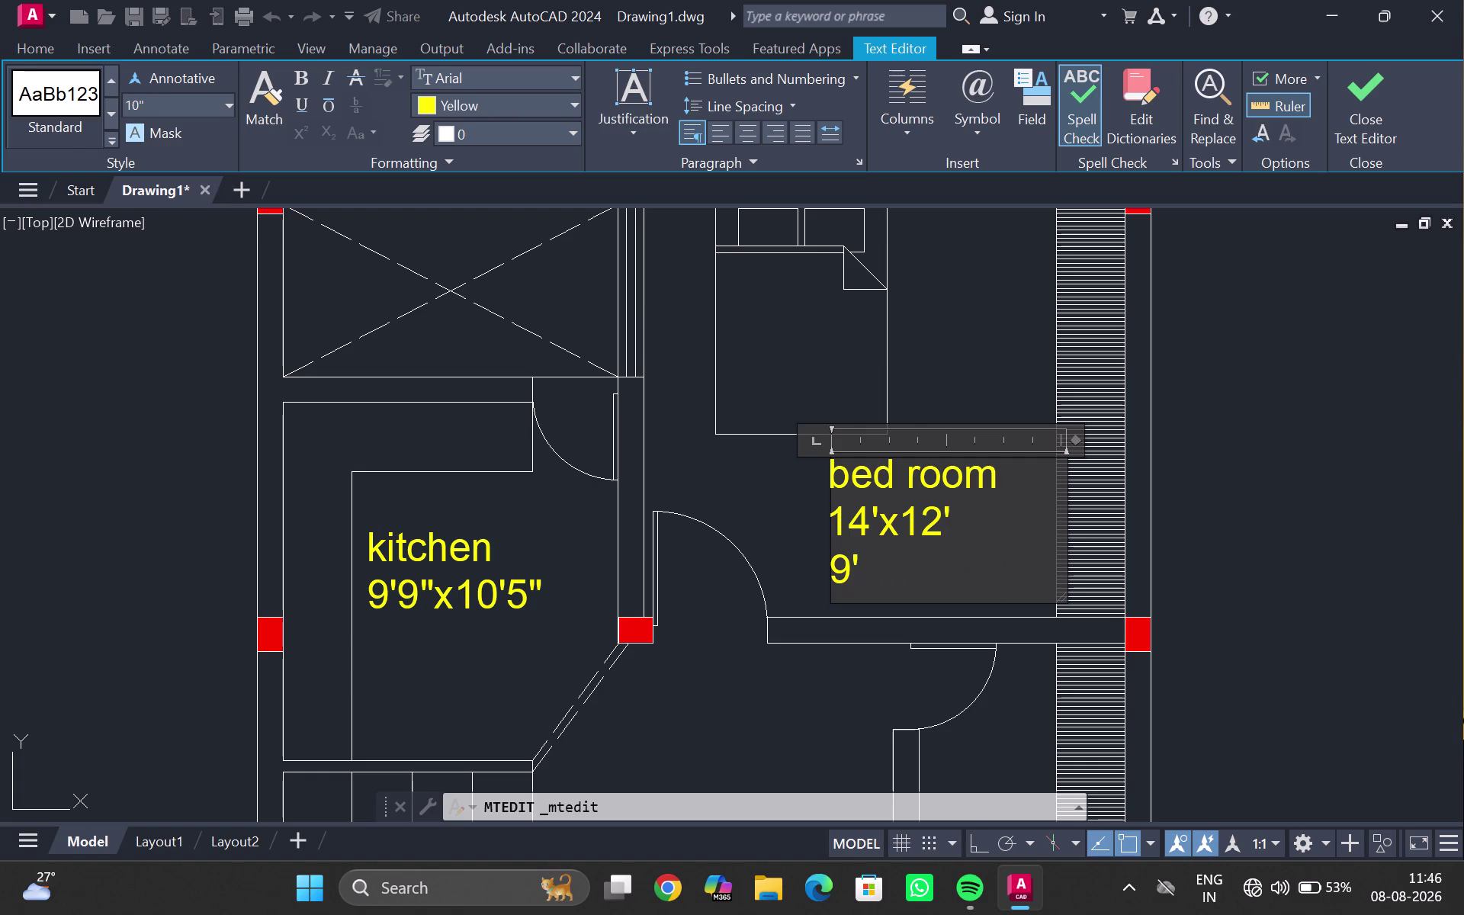
key(BackSpace)
key(BackSpace)
click(789, 541)
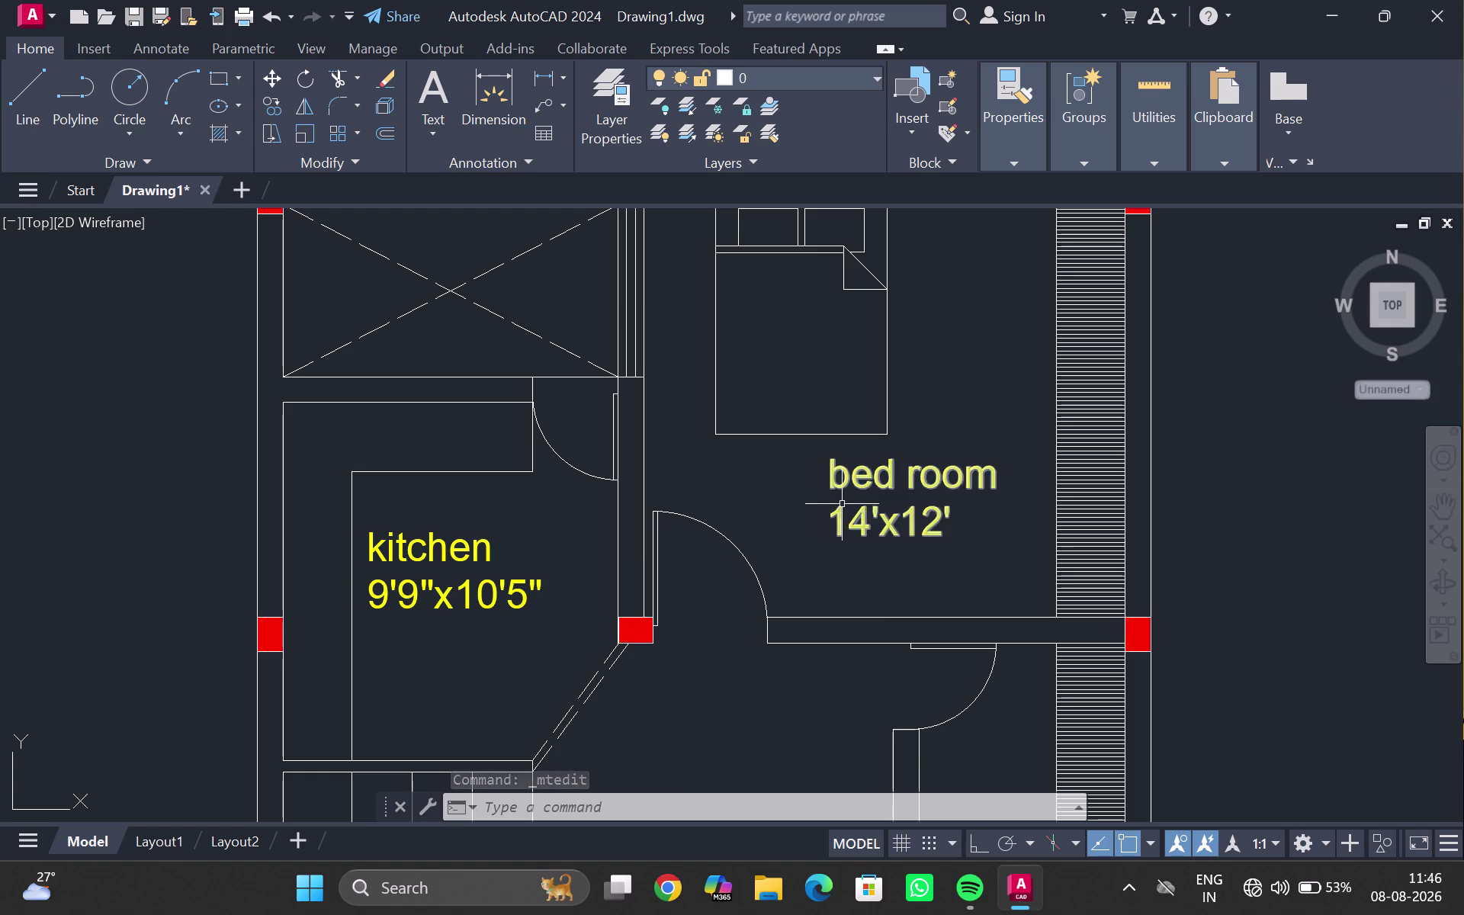
Create a multiline text box below the doorway reading 'SD'.
scroll(down, 3)
middle_drag(755, 656, 837, 244)
middle_drag(721, 859, 732, 160)
middle_drag(740, 556, 714, 42)
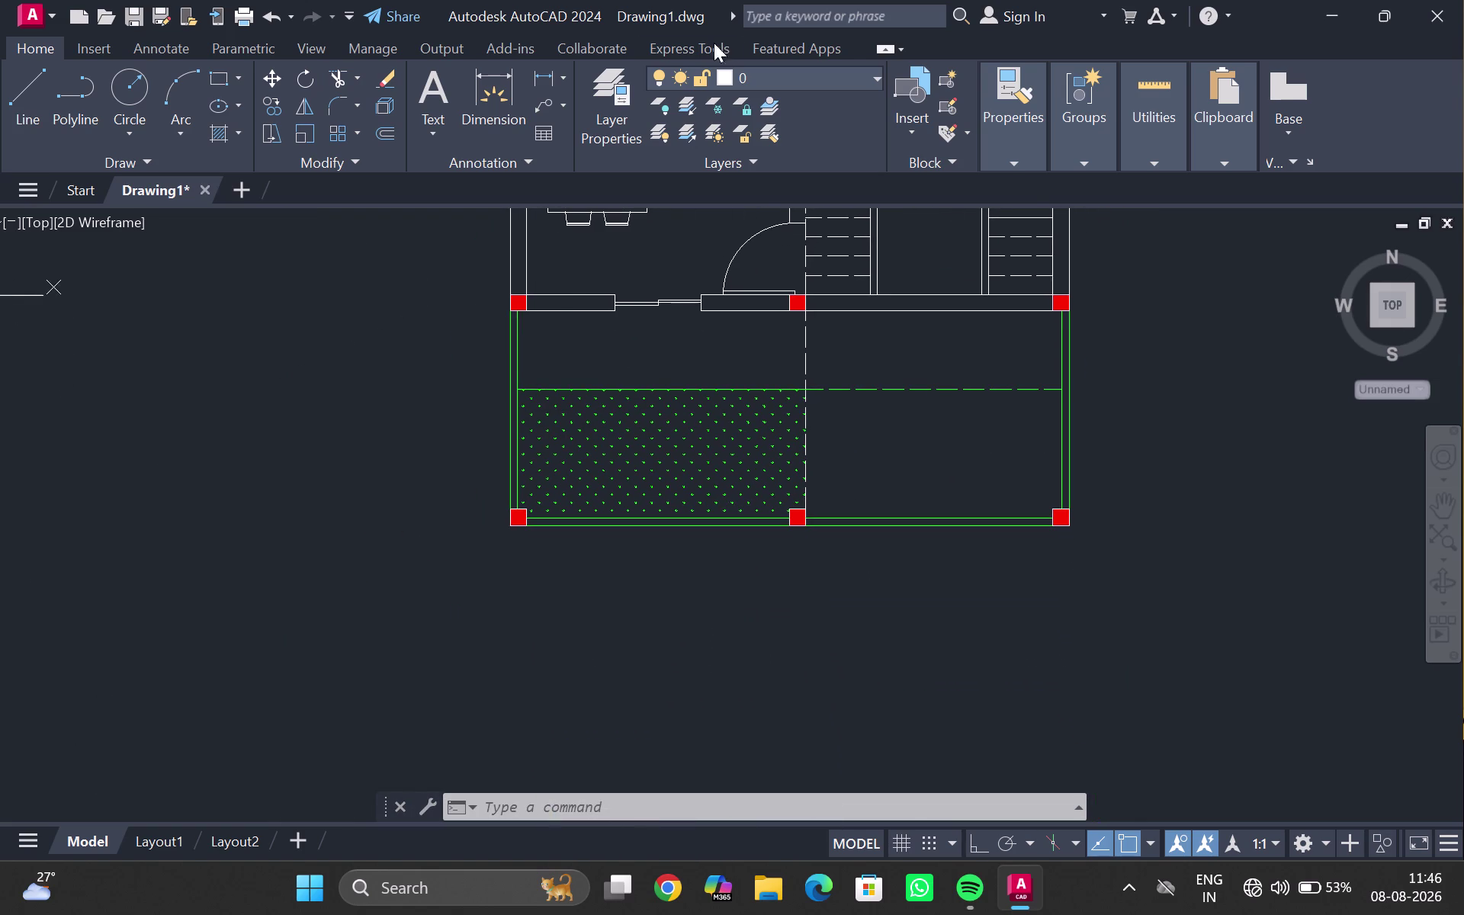
scroll(up, 3)
middle_drag(660, 311, 628, 361)
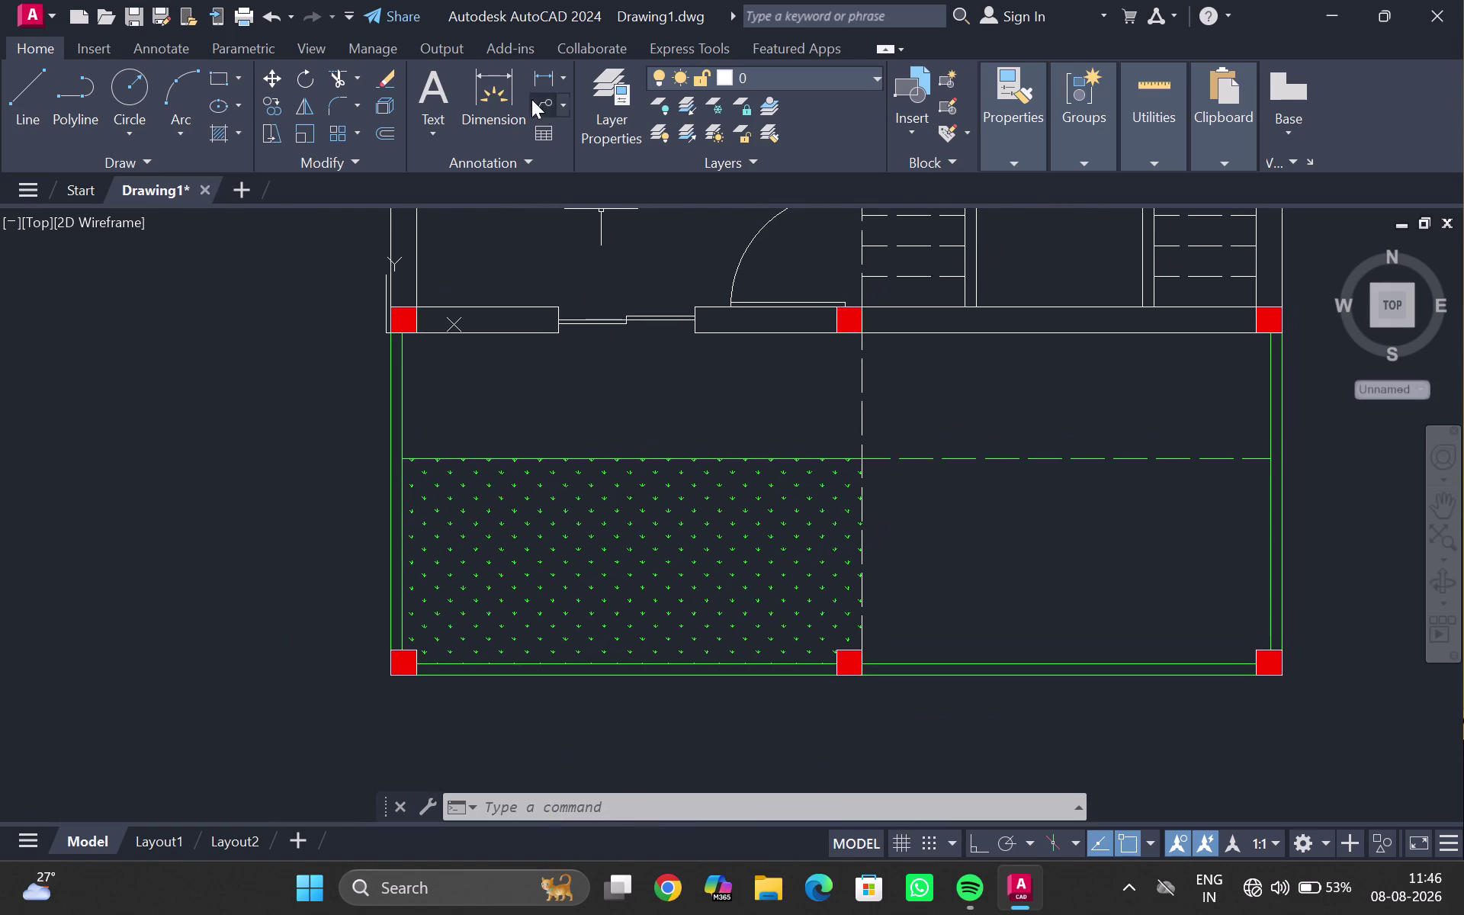
click(433, 127)
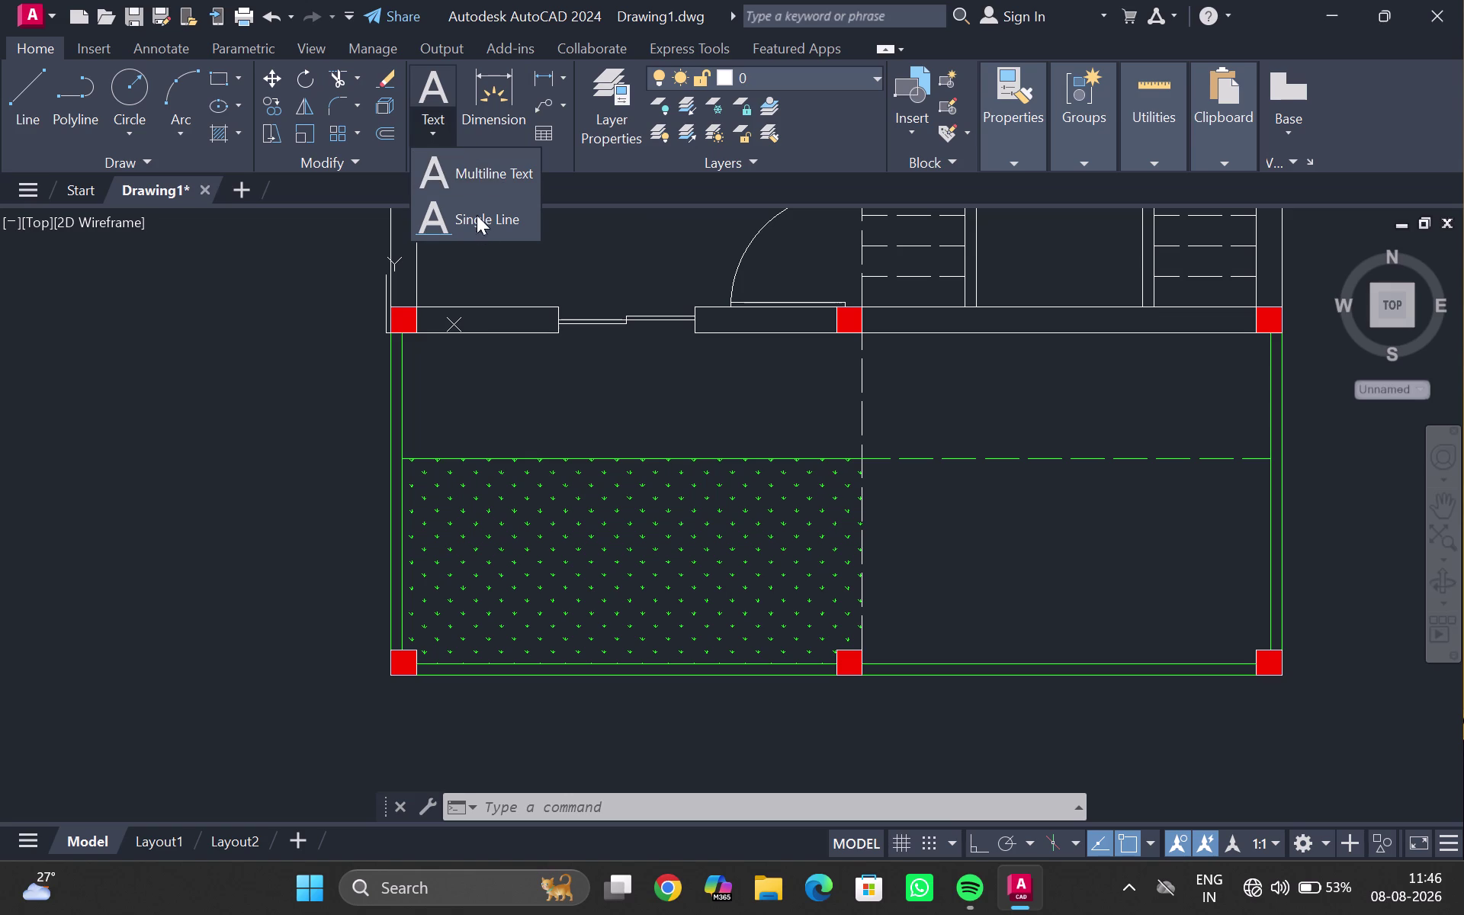
click(481, 177)
click(598, 343)
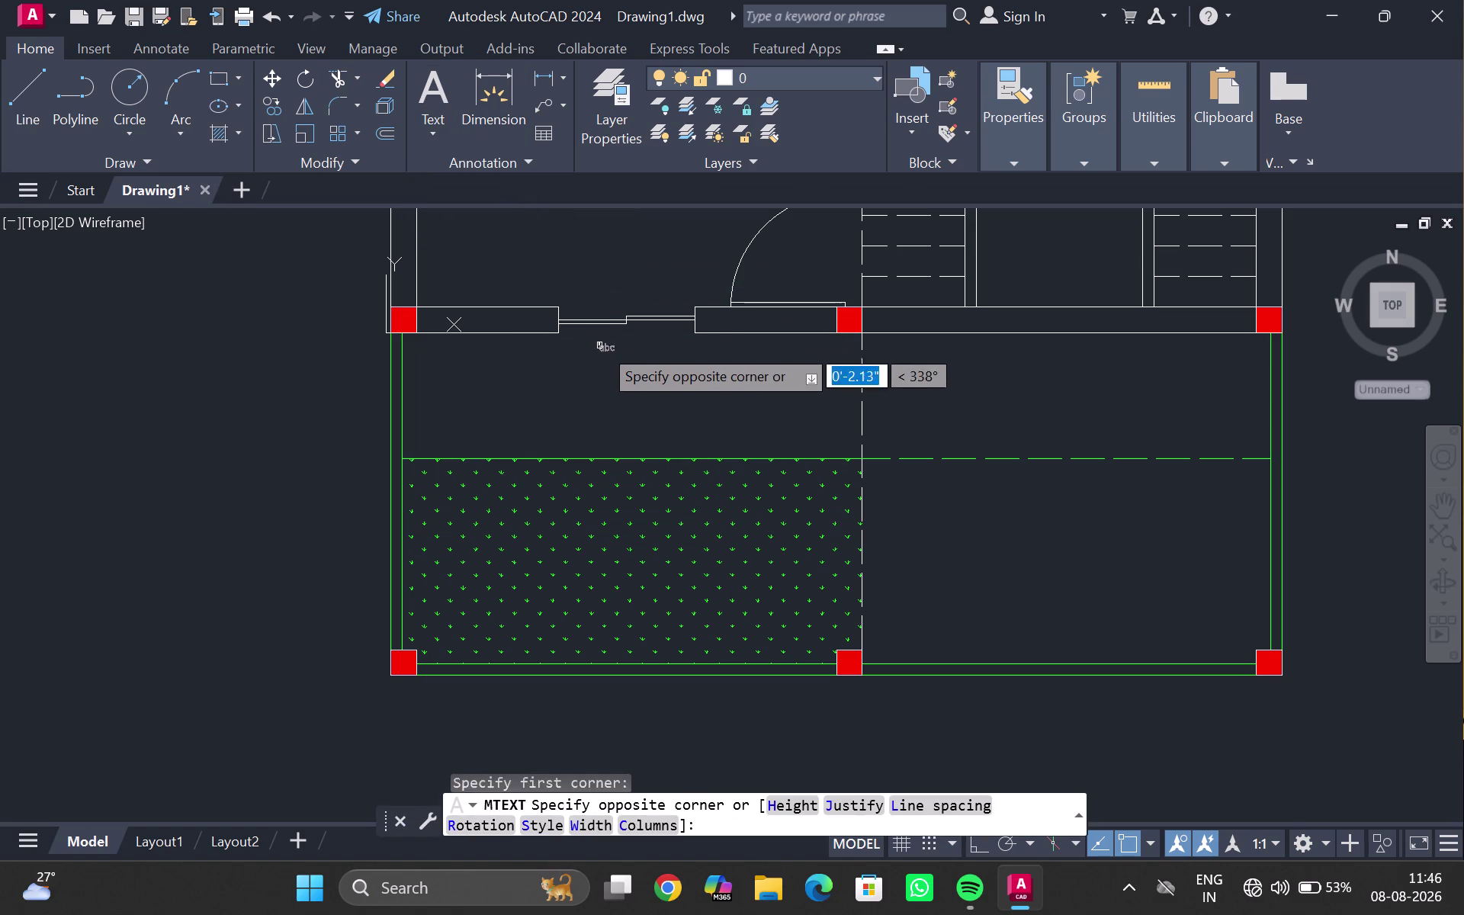
click(646, 383)
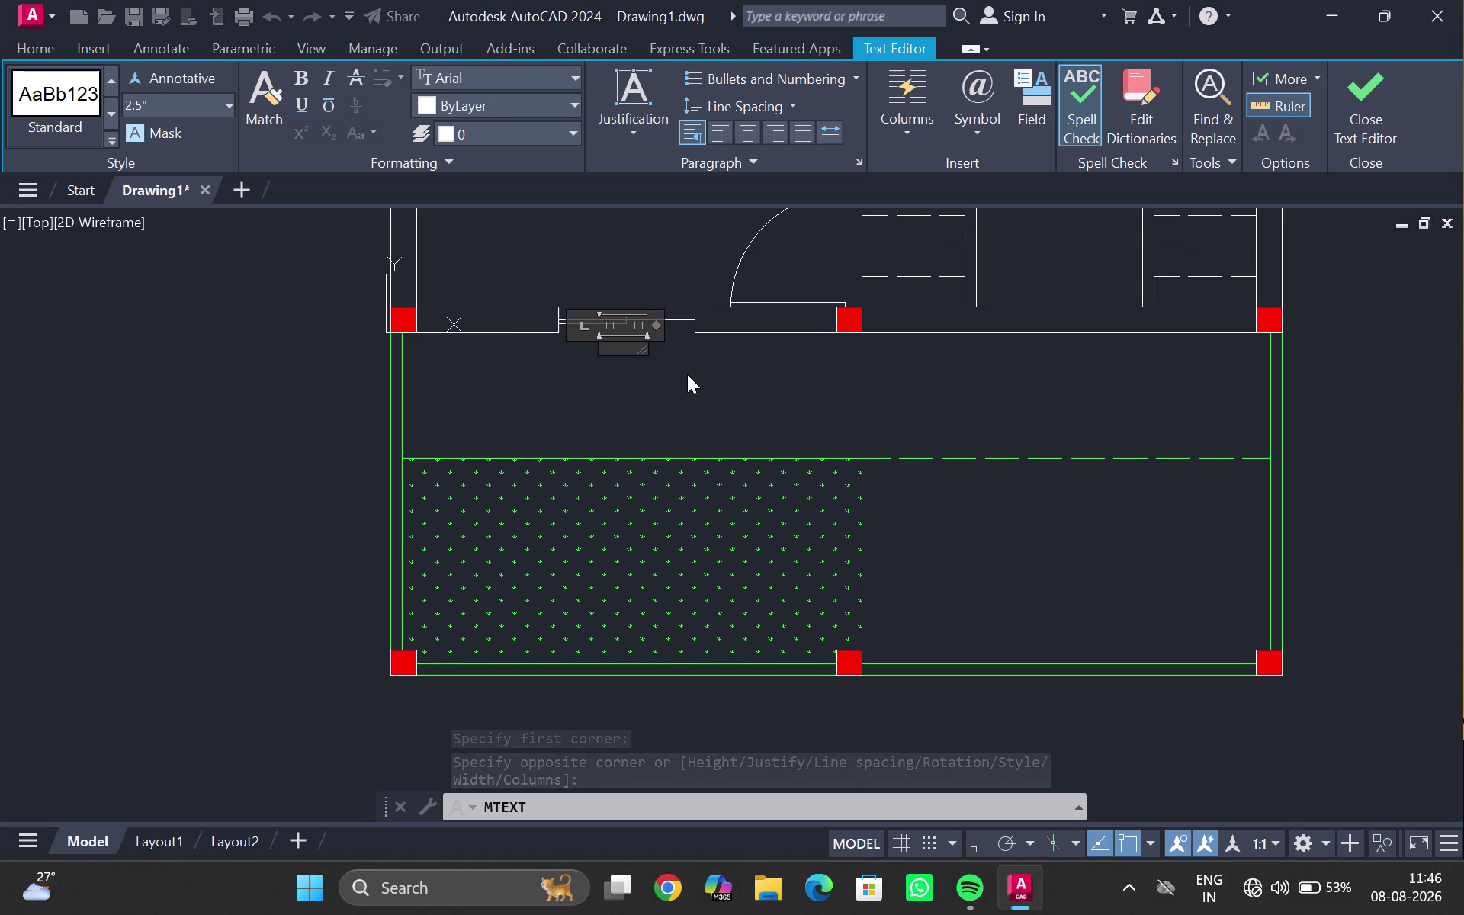
text(SD)
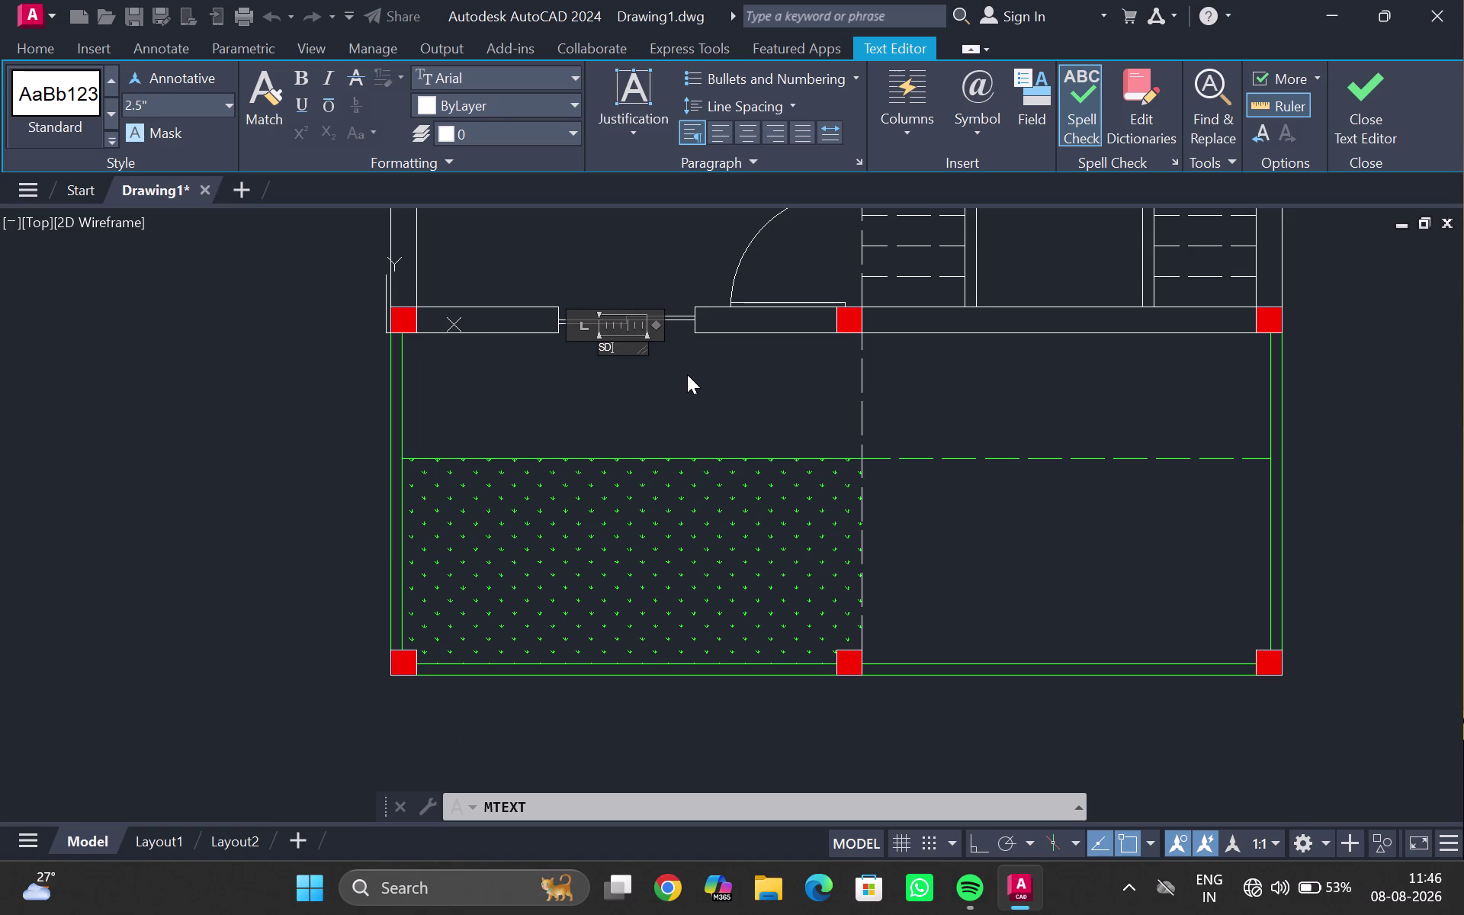
Make the SD text yellow with a 10" height and close the editor.
click(536, 124)
click(562, 95)
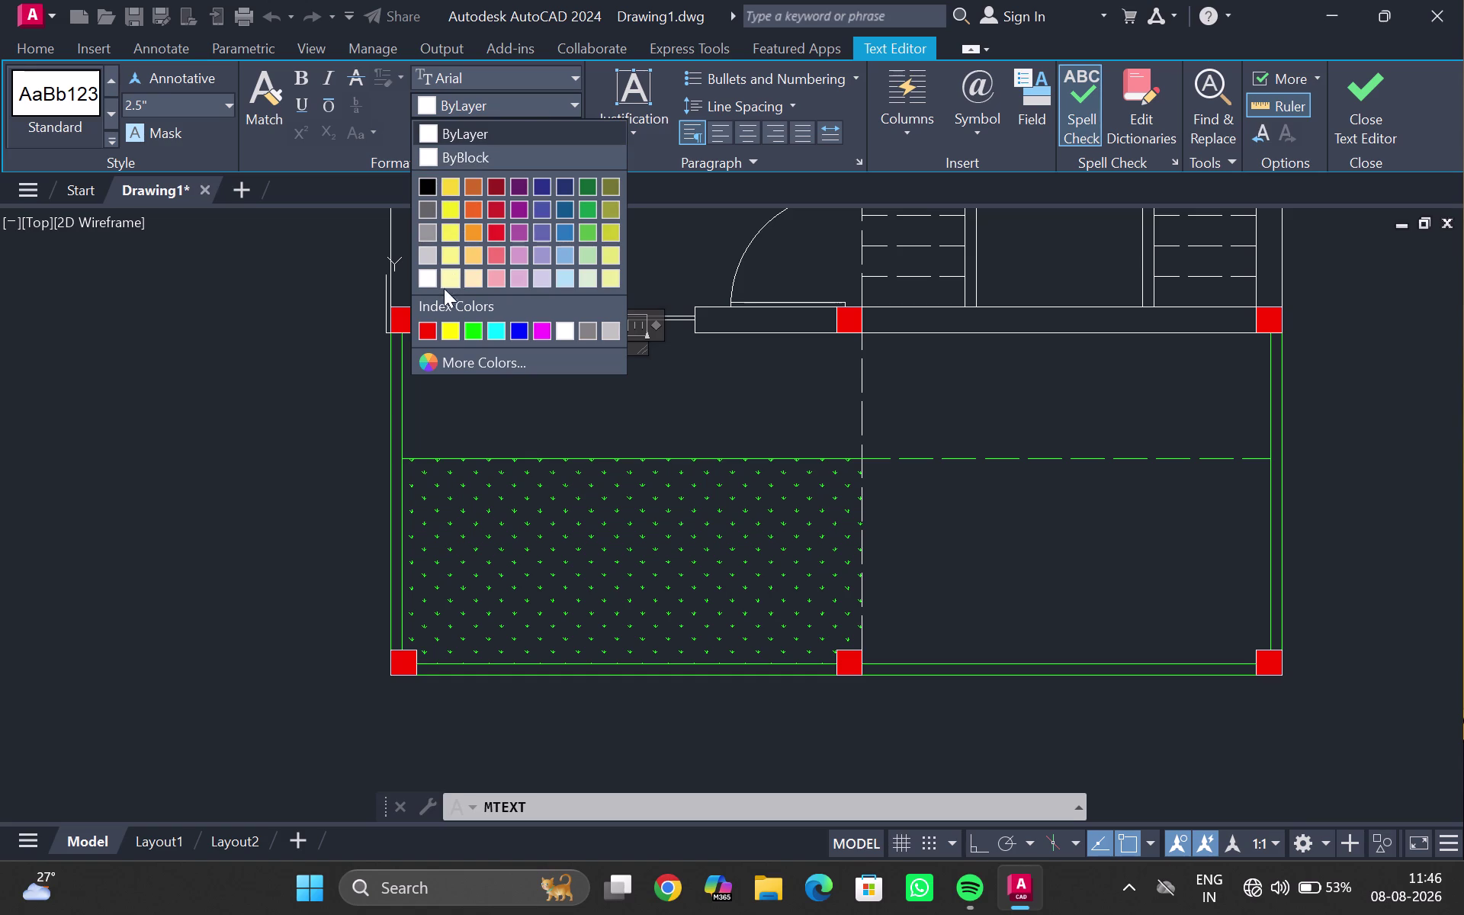
click(446, 332)
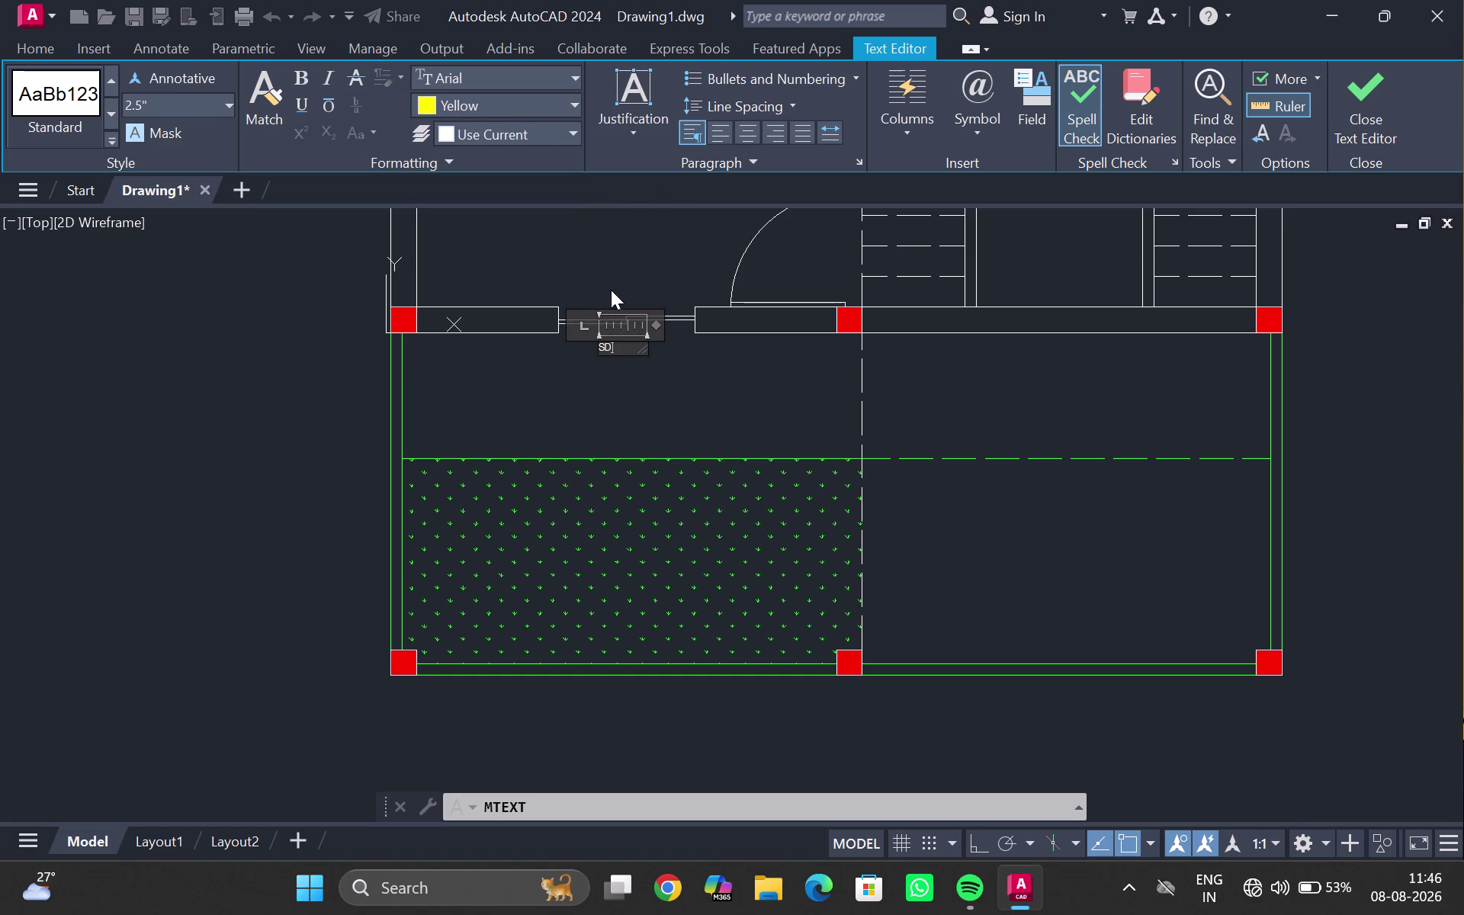
drag(624, 338, 581, 350)
drag(620, 348, 580, 356)
drag(580, 356, 554, 361)
click(490, 97)
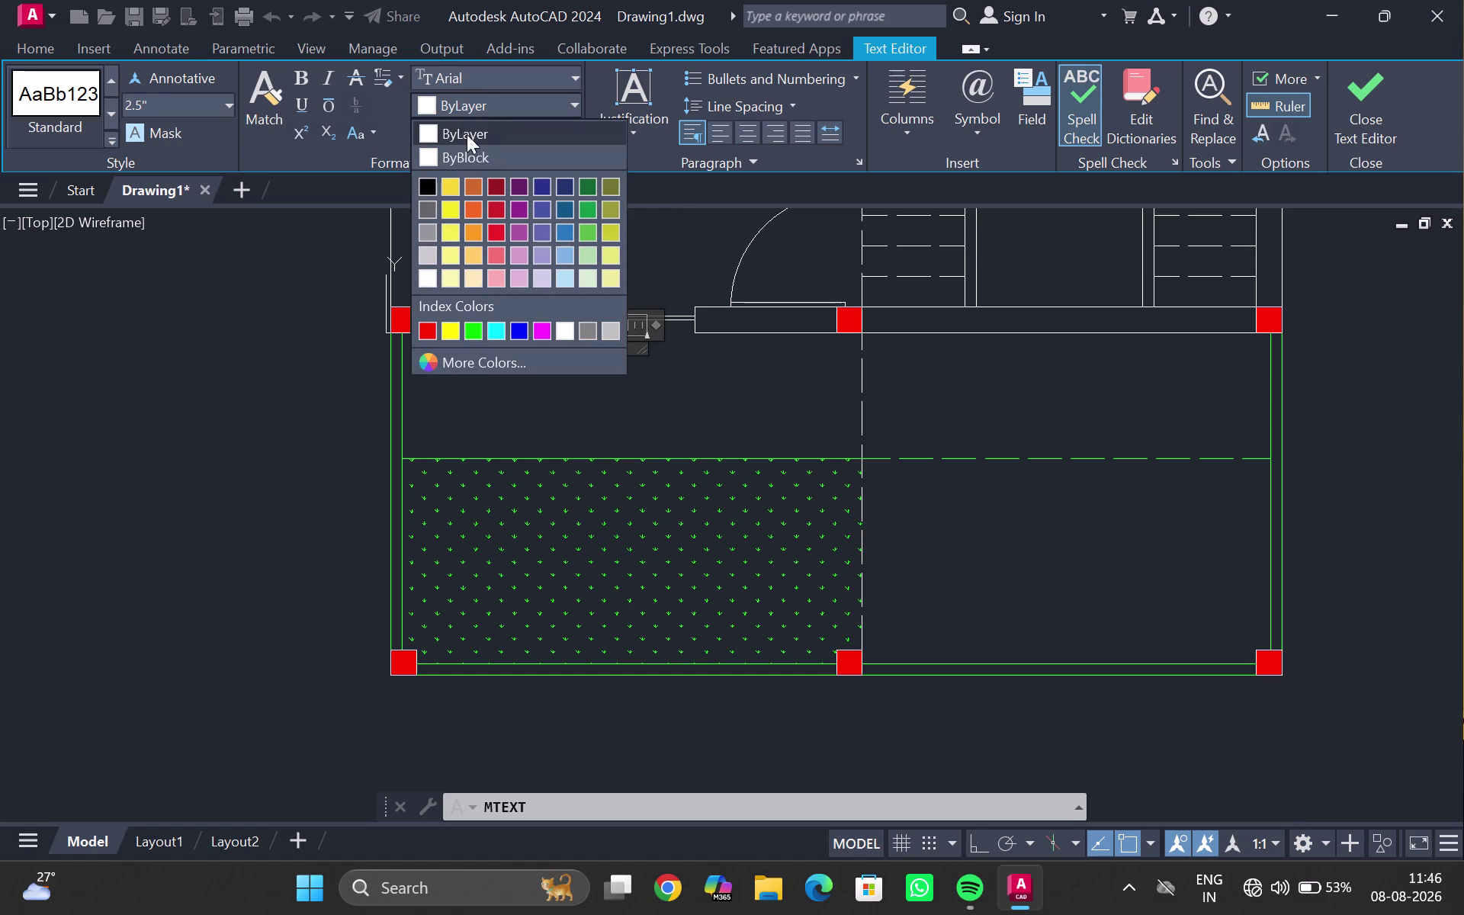
click(452, 336)
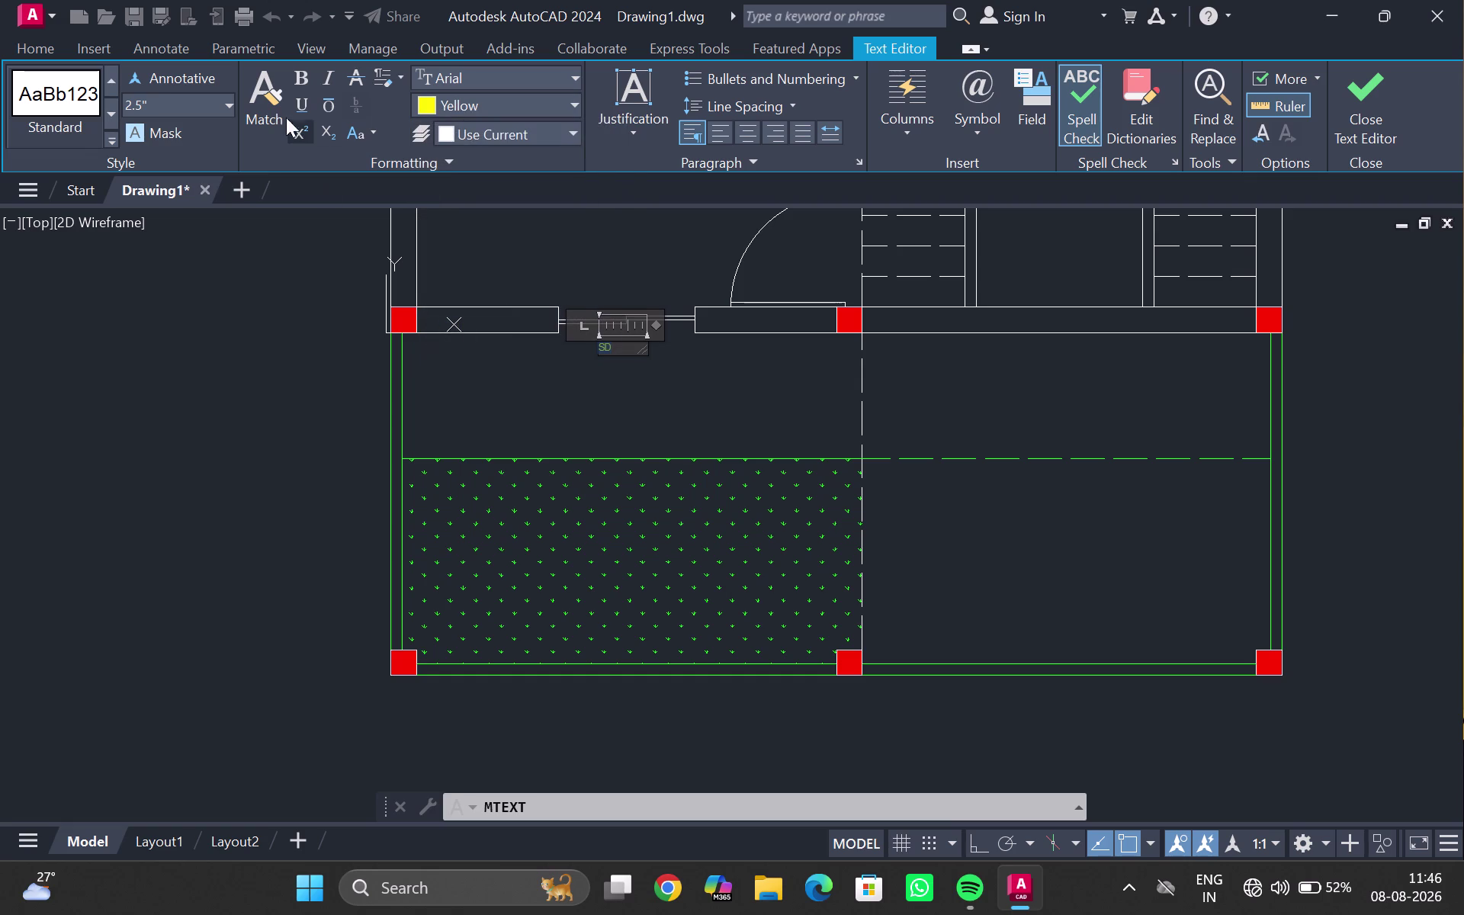
click(216, 104)
key(1)
key(0)
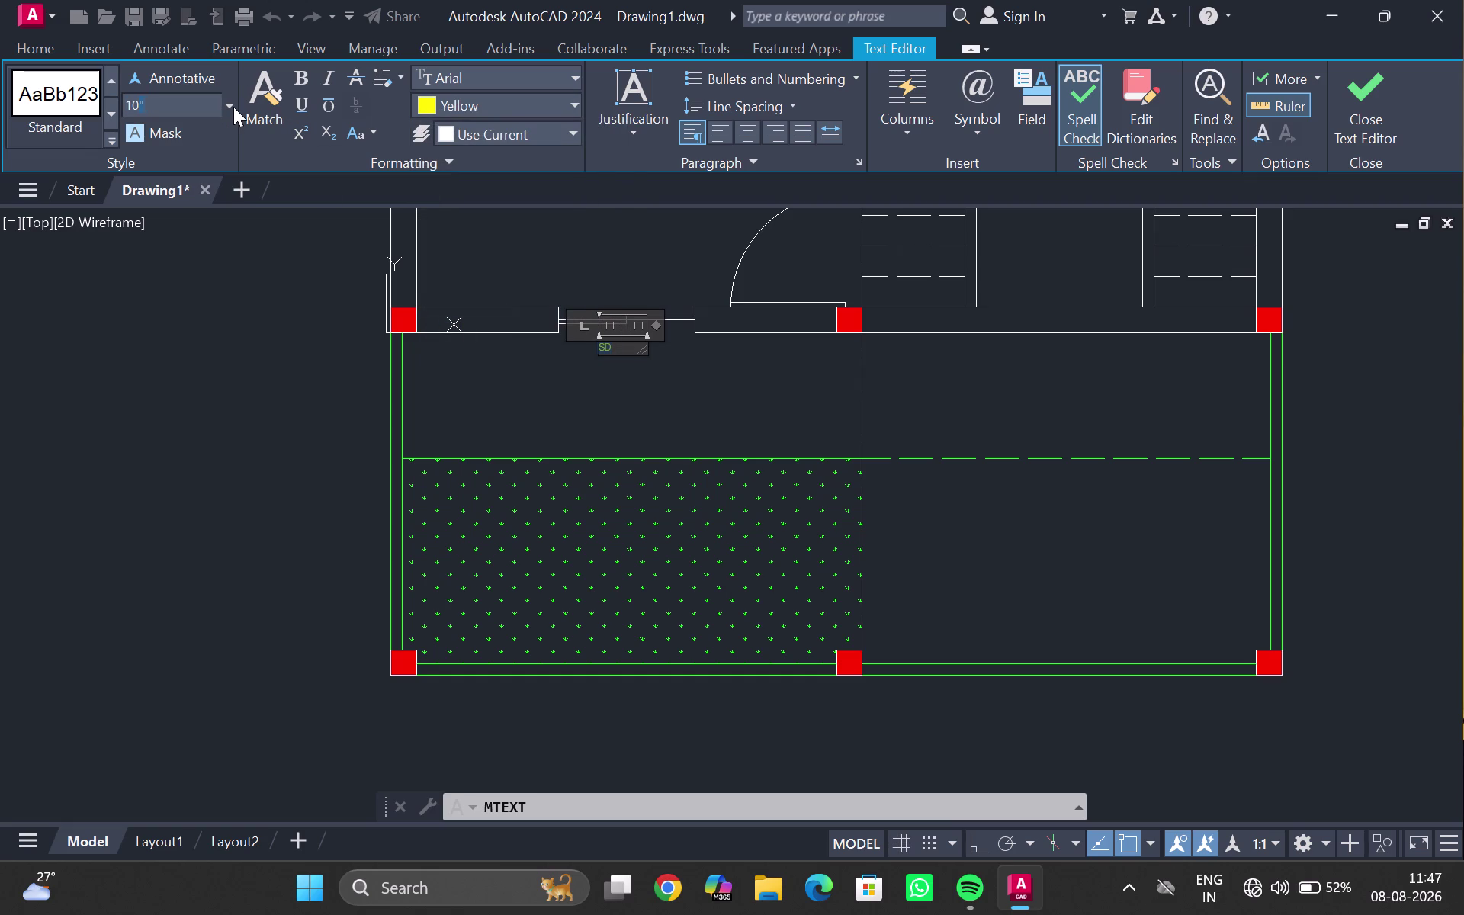
key(Return)
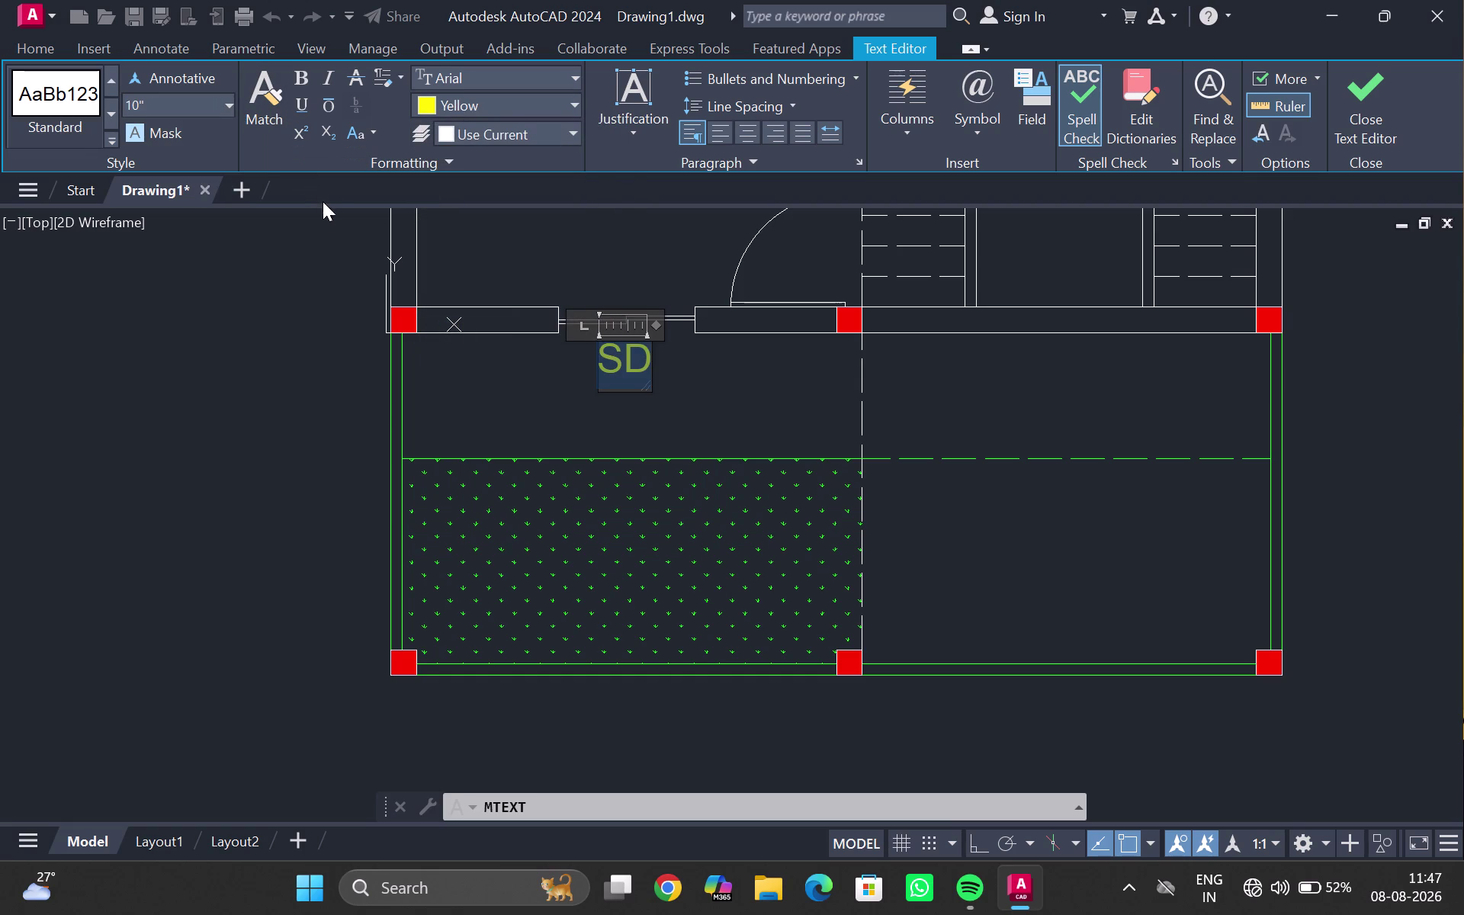
click(485, 398)
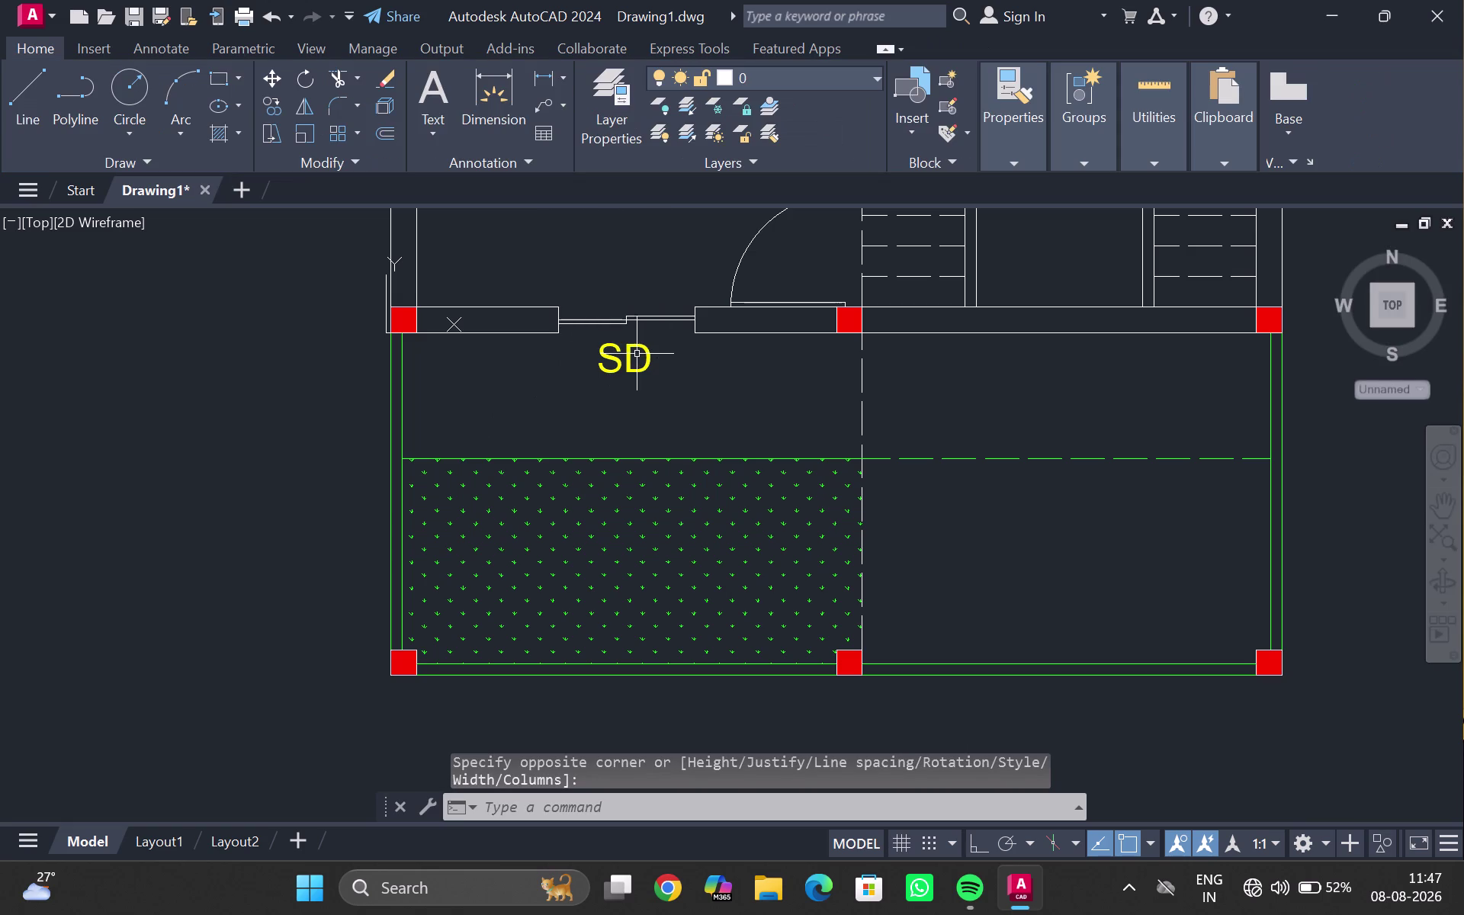
Copy the SD tag to the upper and top doorways of the plan.
click(635, 348)
text(CO)
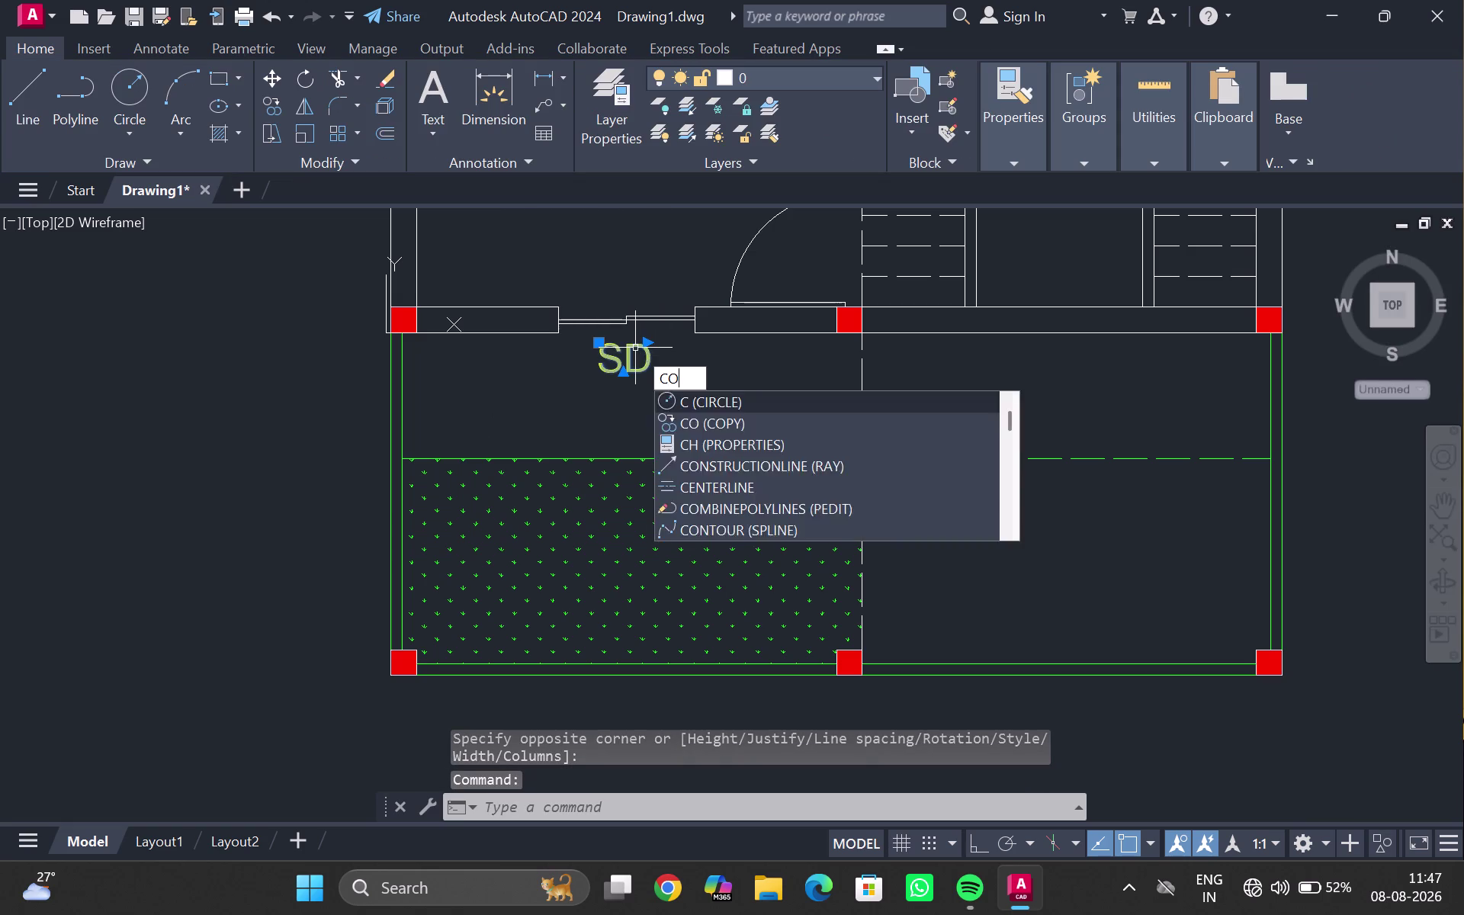
key(Return)
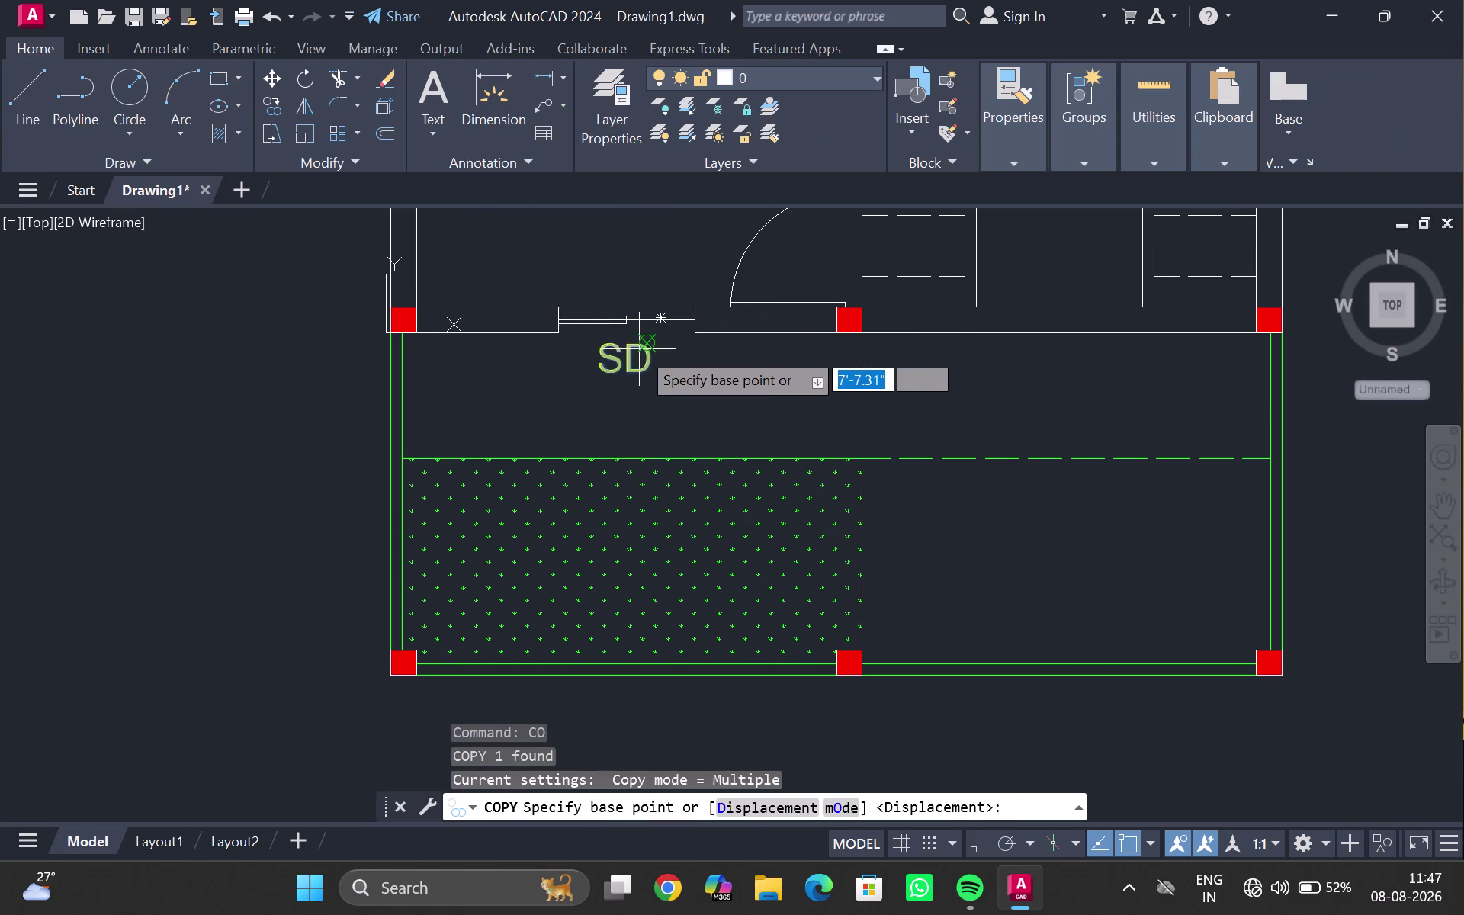
click(639, 349)
middle_drag(700, 259, 527, 418)
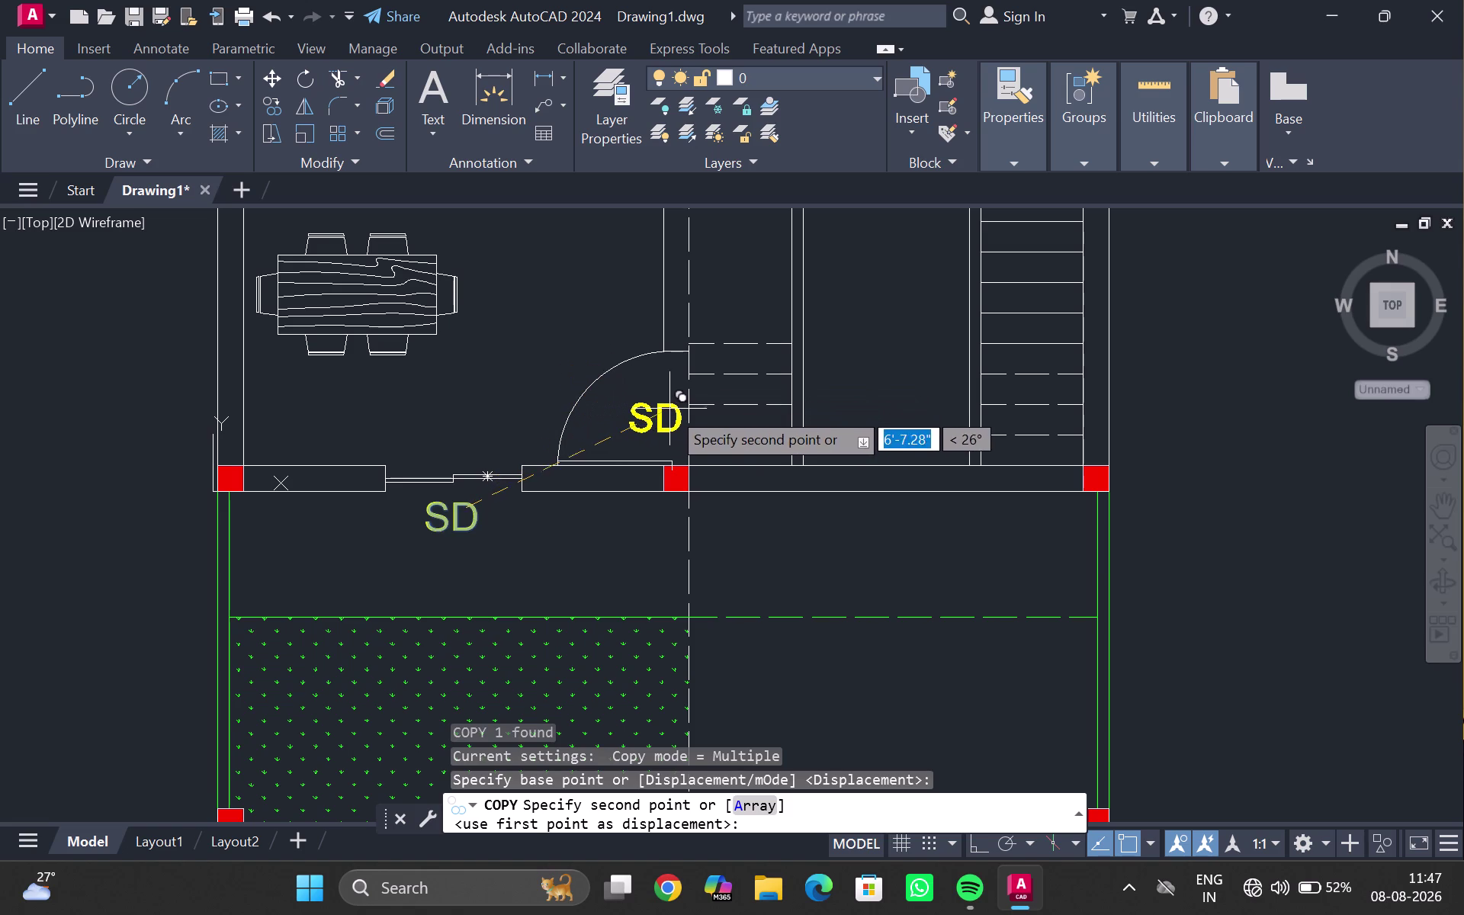
click(670, 404)
middle_drag(585, 301, 531, 538)
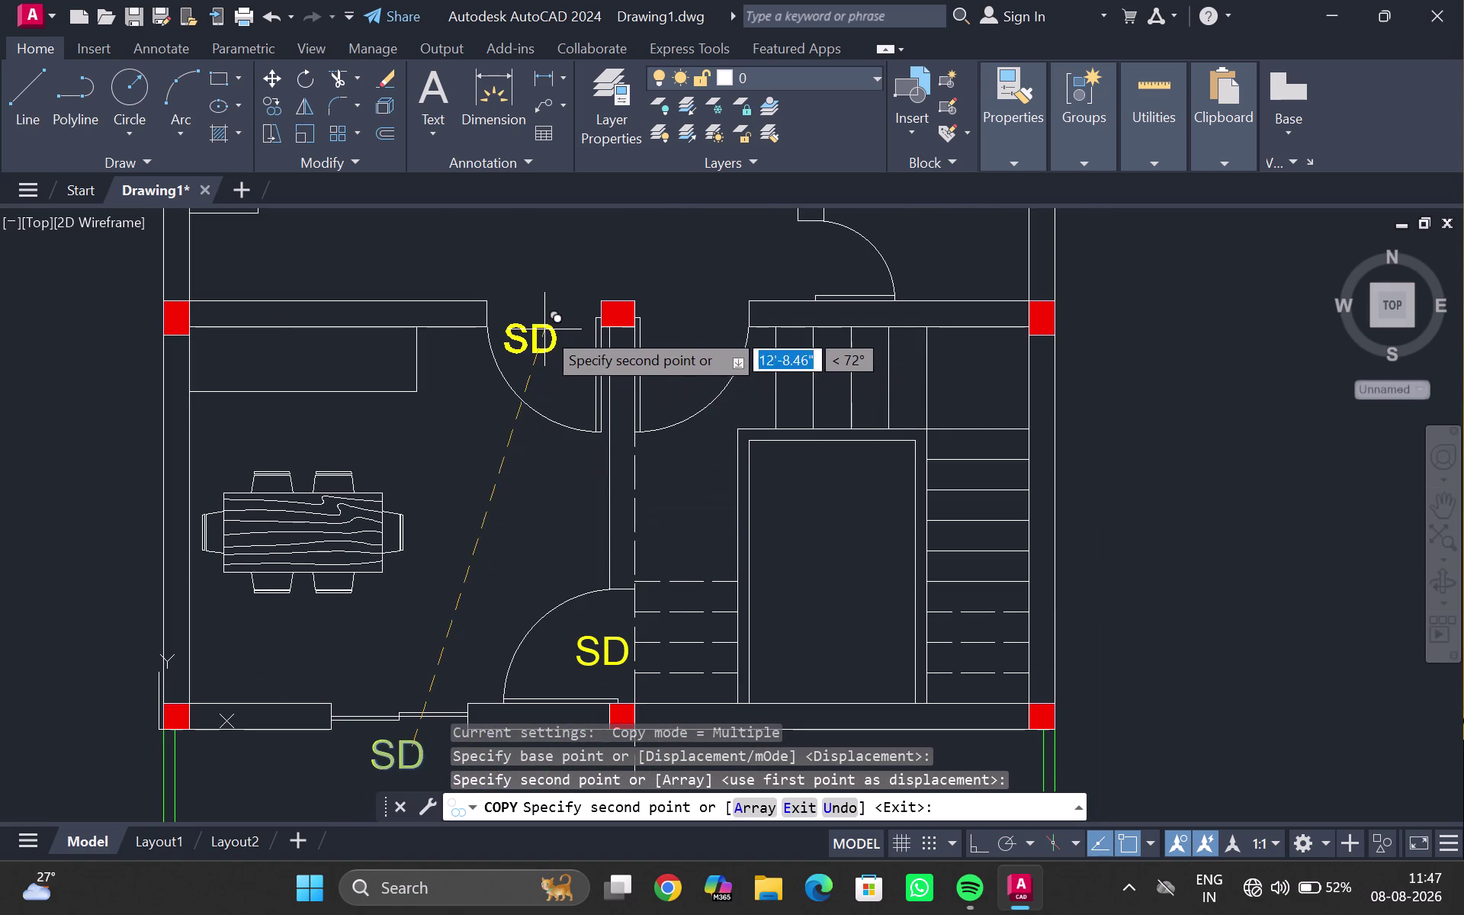
click(558, 297)
click(703, 287)
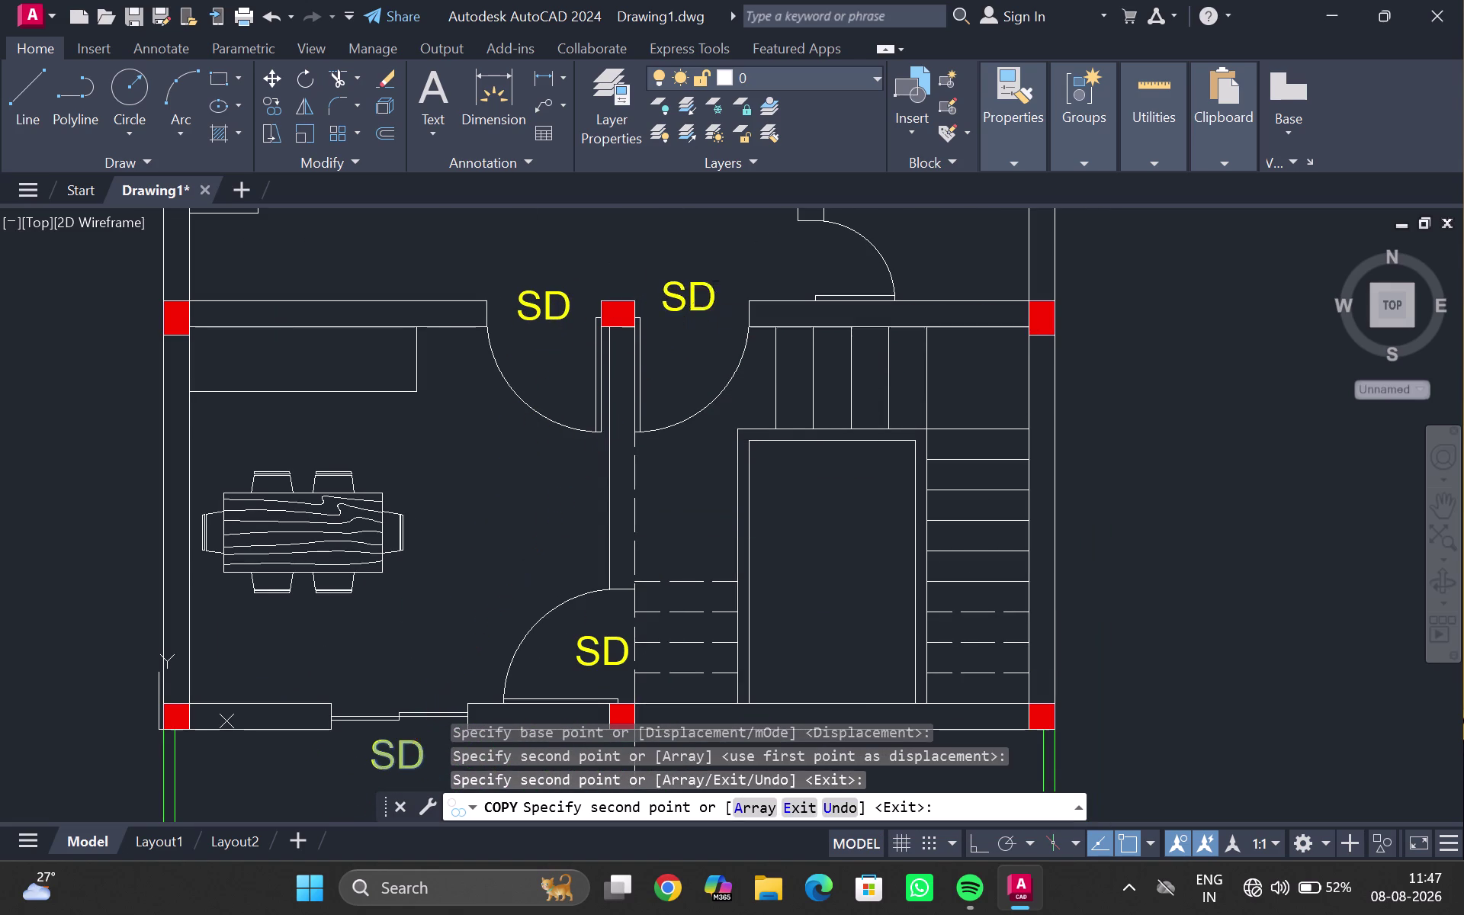
click(820, 251)
Place more SD copies at the bathroom, kitchen and bedroom doors, then end copying.
middle_drag(743, 264, 575, 557)
middle_drag(636, 251, 514, 535)
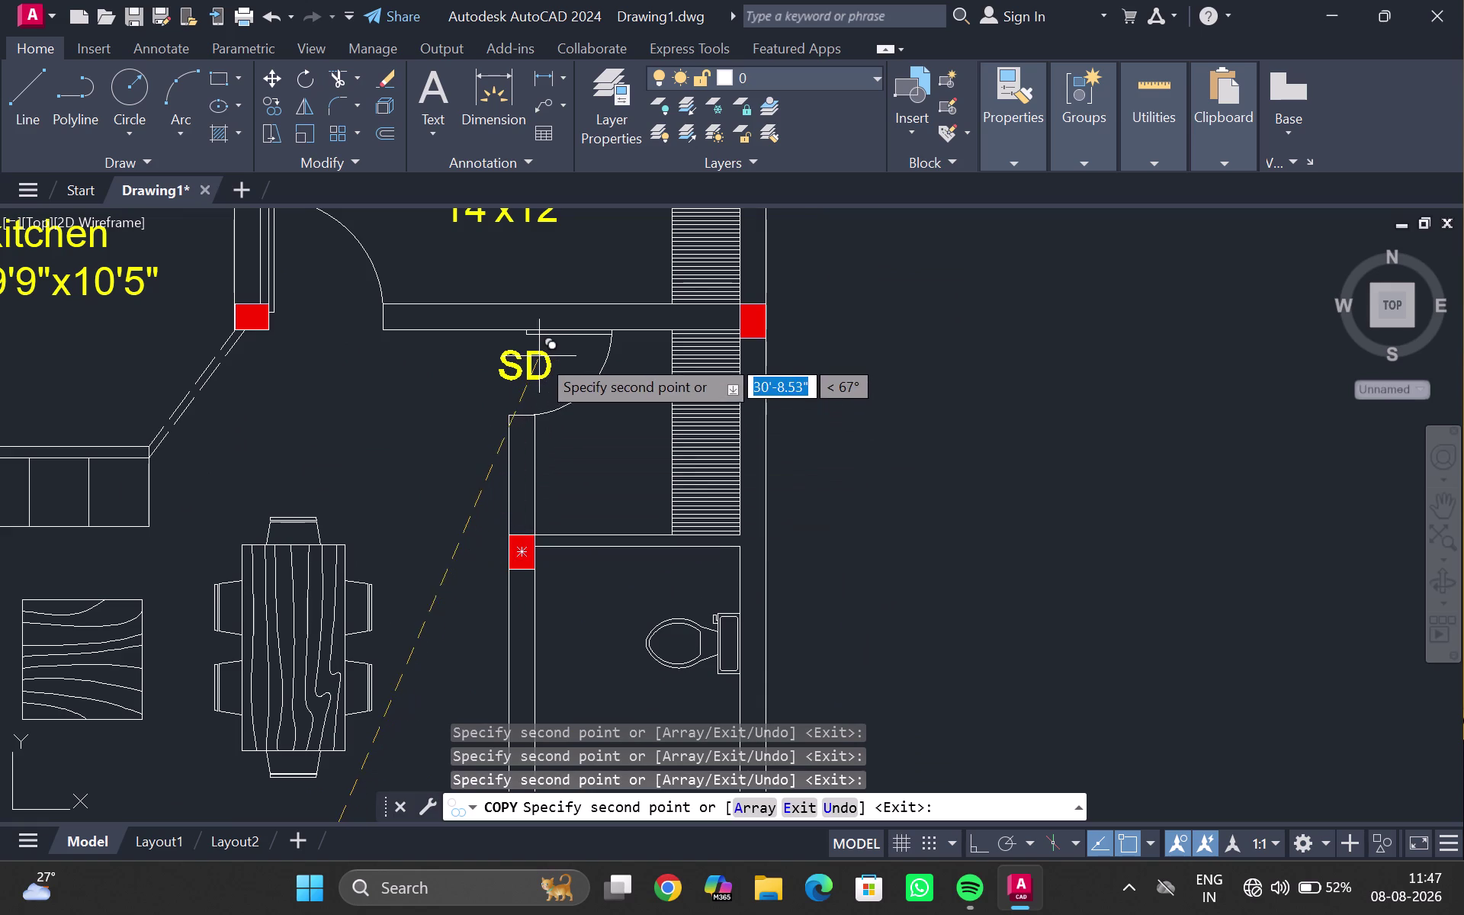
click(526, 367)
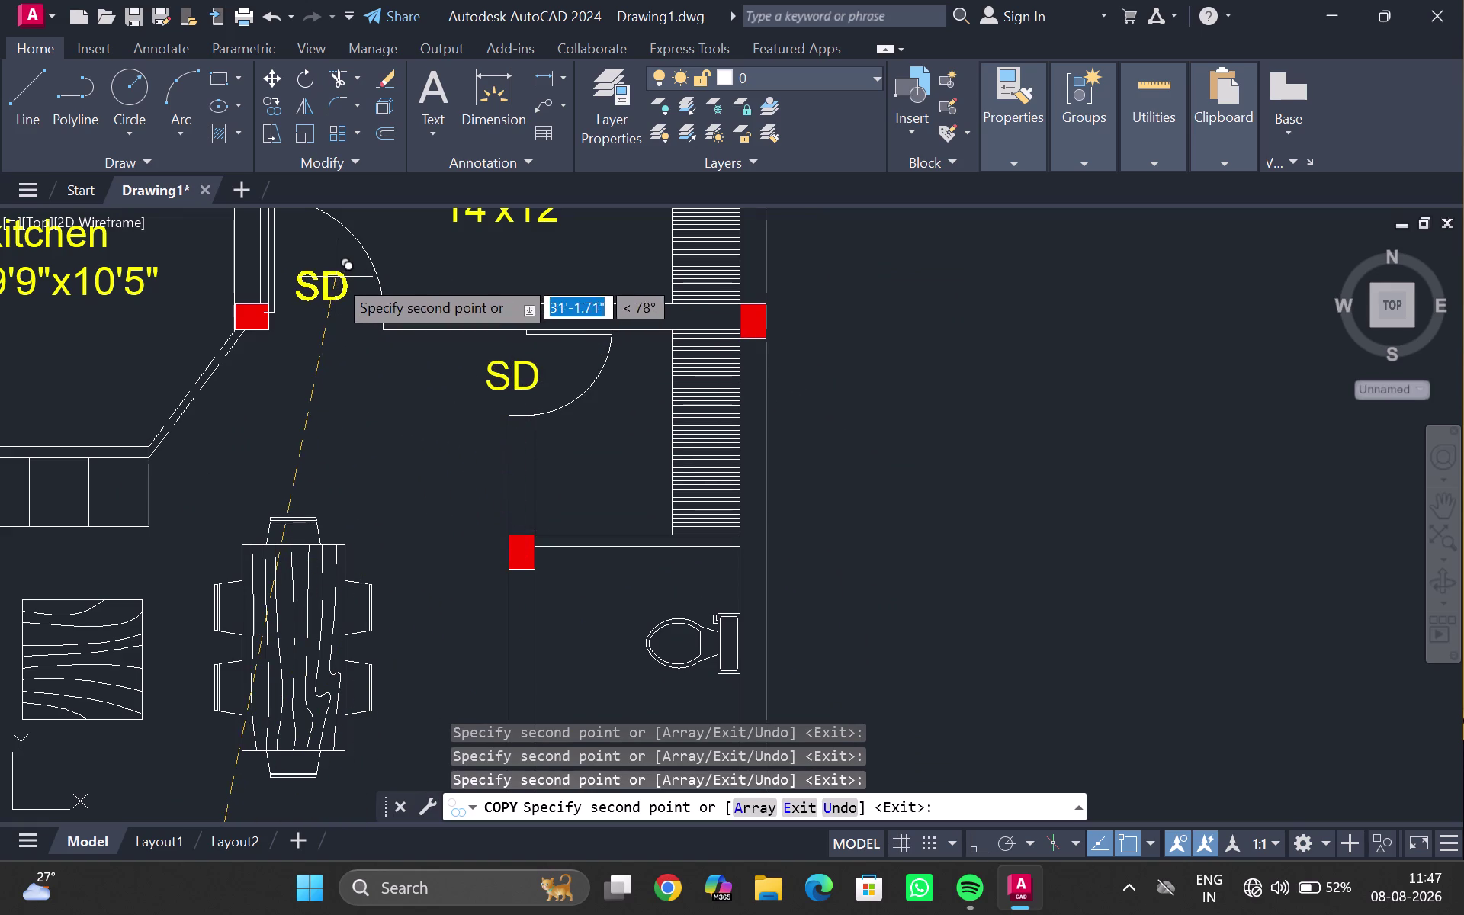
click(335, 277)
middle_drag(183, 275, 273, 740)
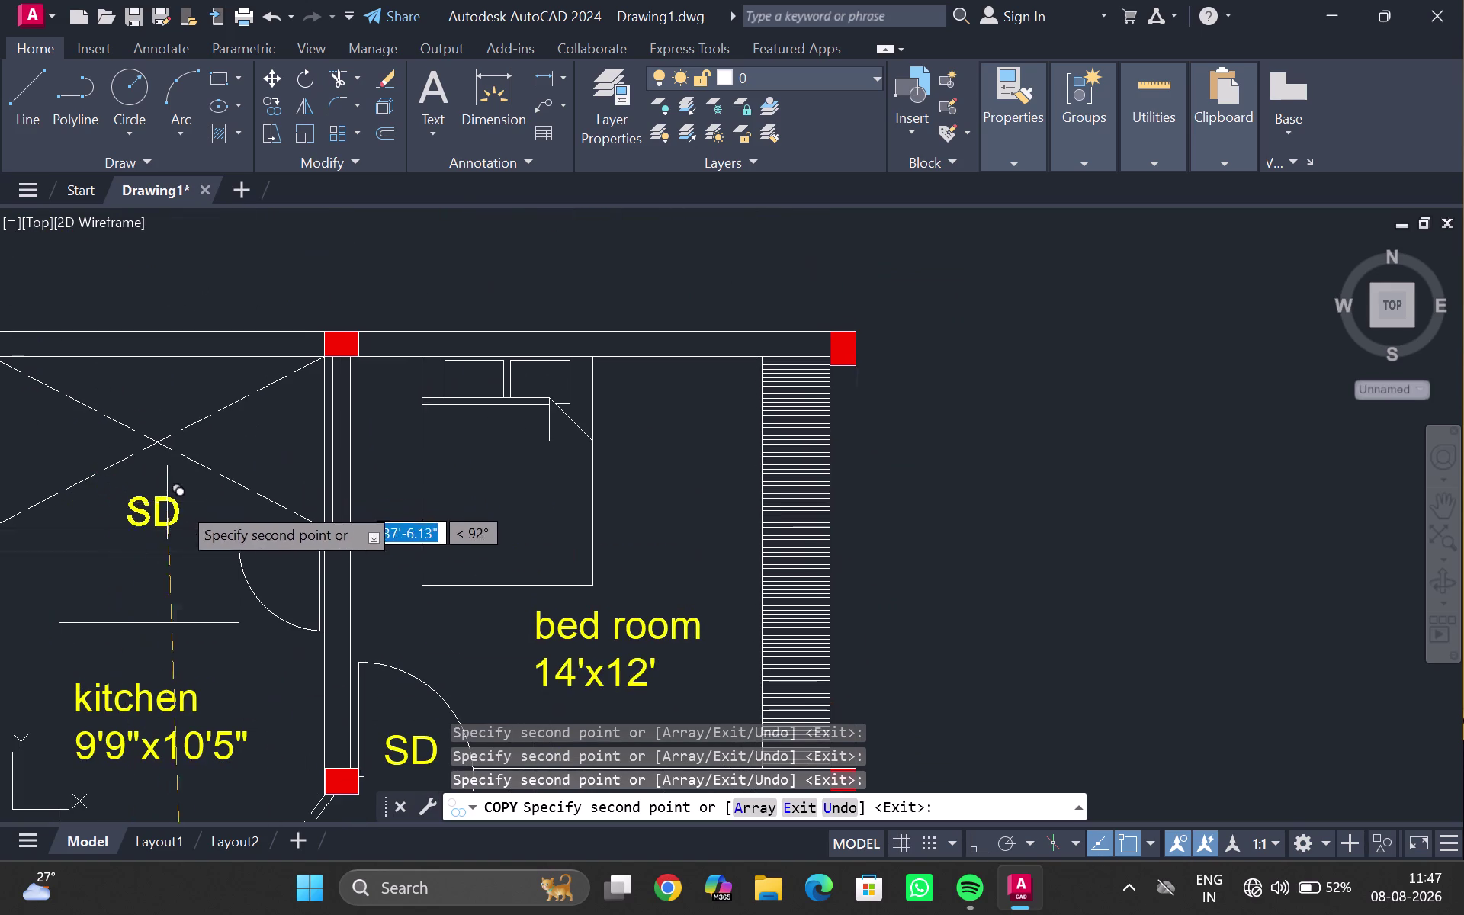
click(292, 542)
scroll(down, 3)
middle_drag(404, 573, 413, 555)
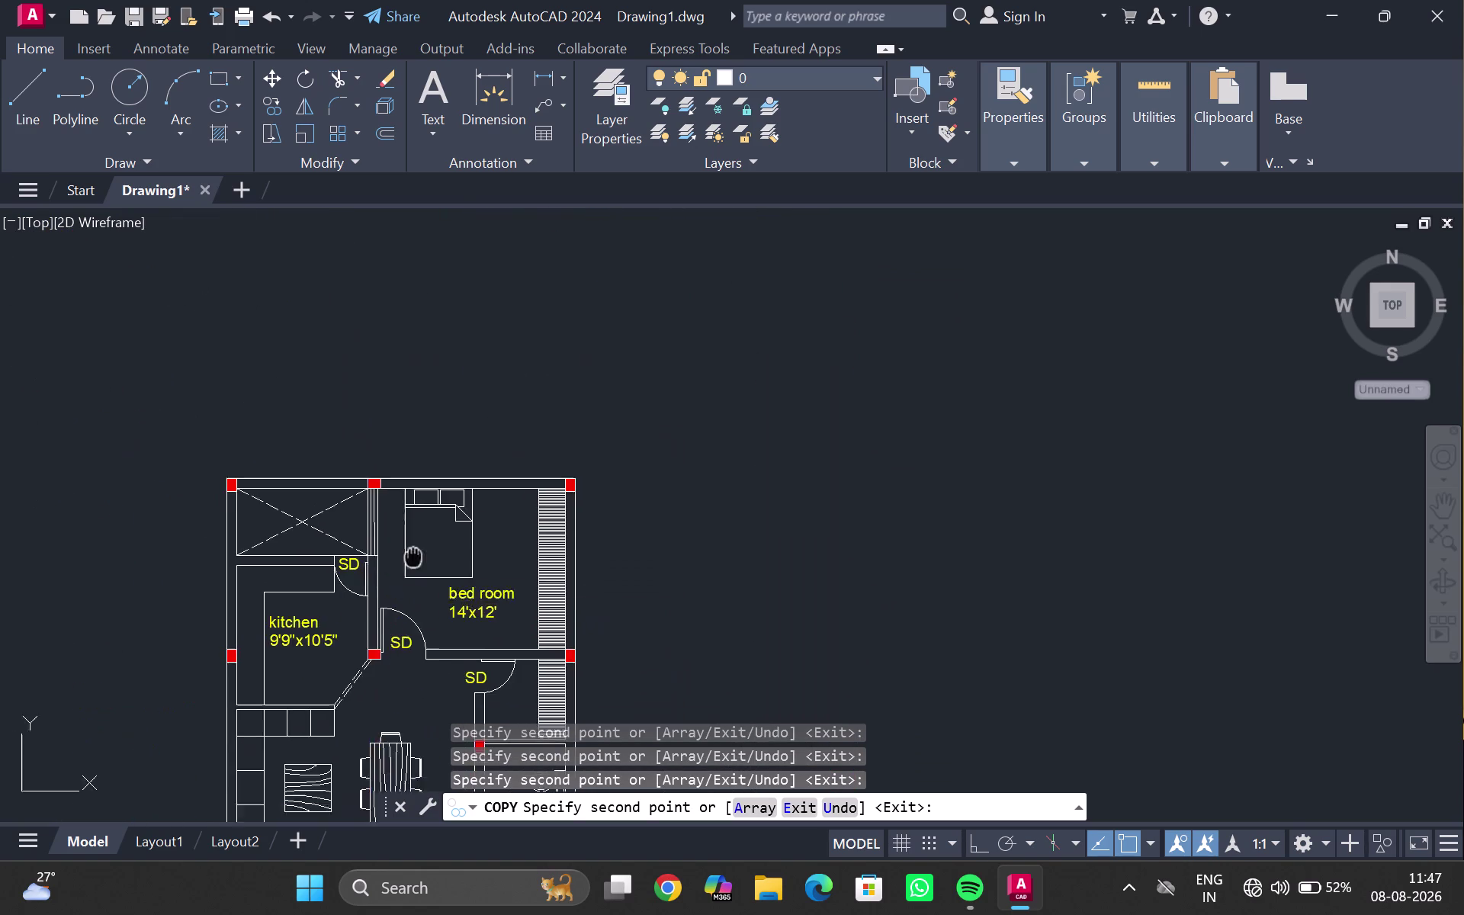
middle_drag(413, 555, 419, 359)
middle_drag(450, 549, 443, 417)
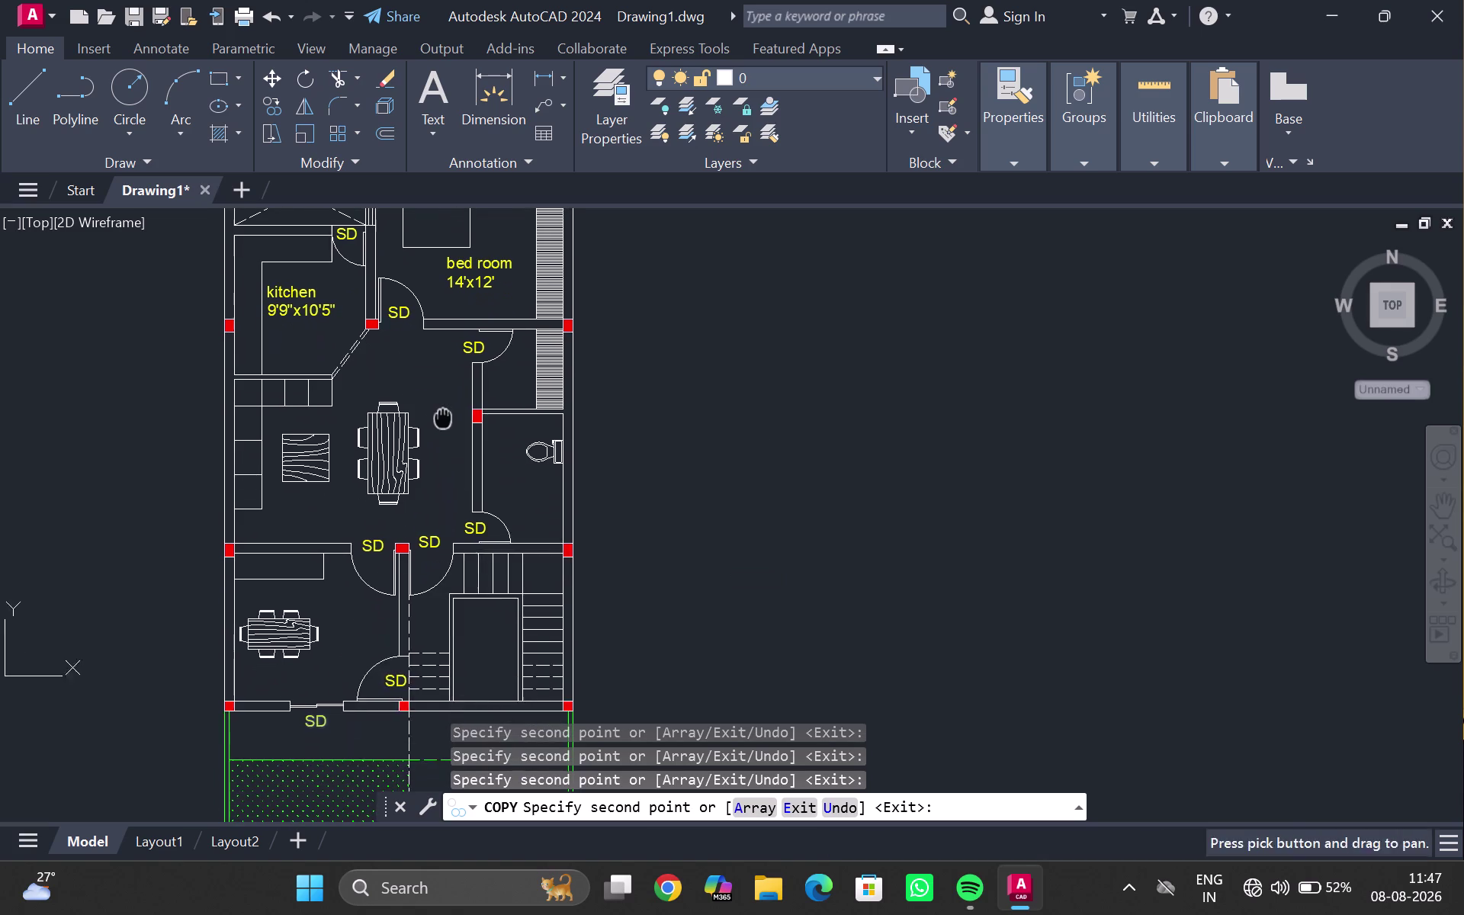
key(Escape)
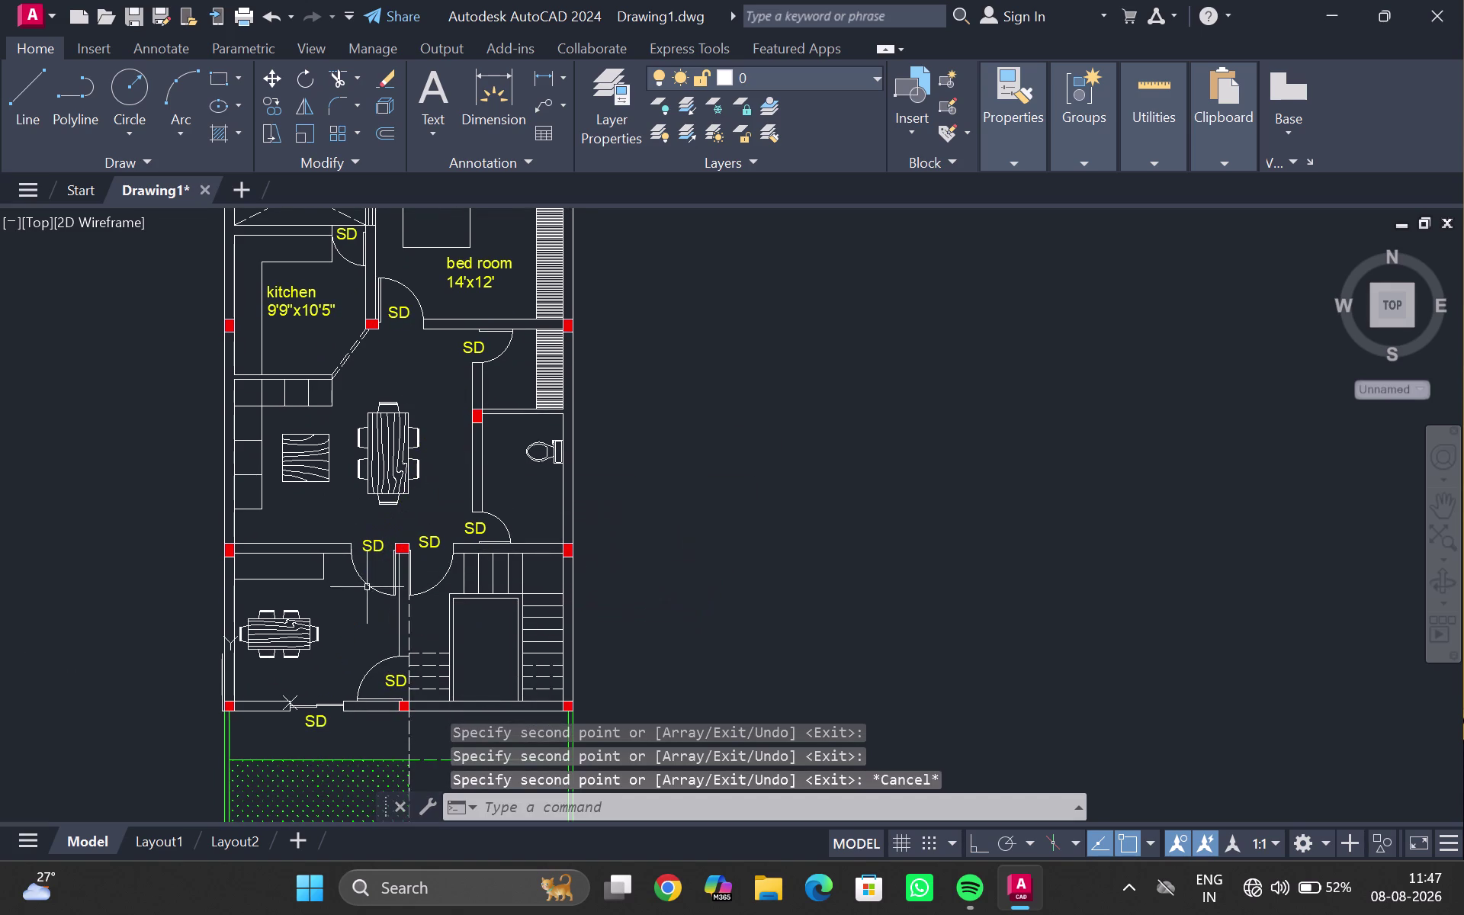
scroll(up, 3)
Change the lower door's SD tag to read D.
double_click(403, 734)
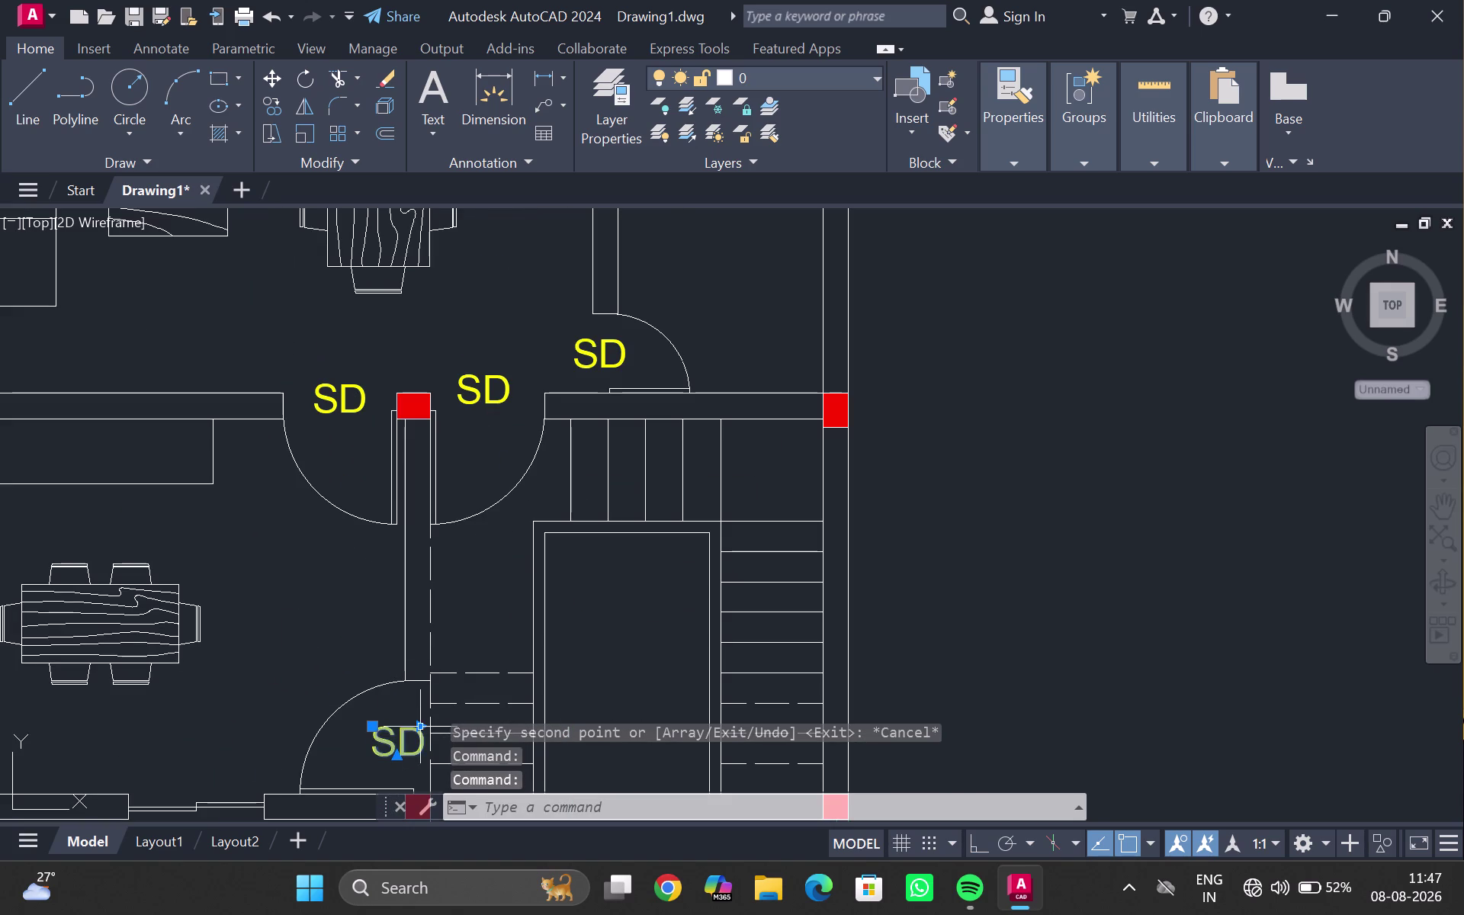
double_click(405, 730)
middle_drag(403, 725, 398, 634)
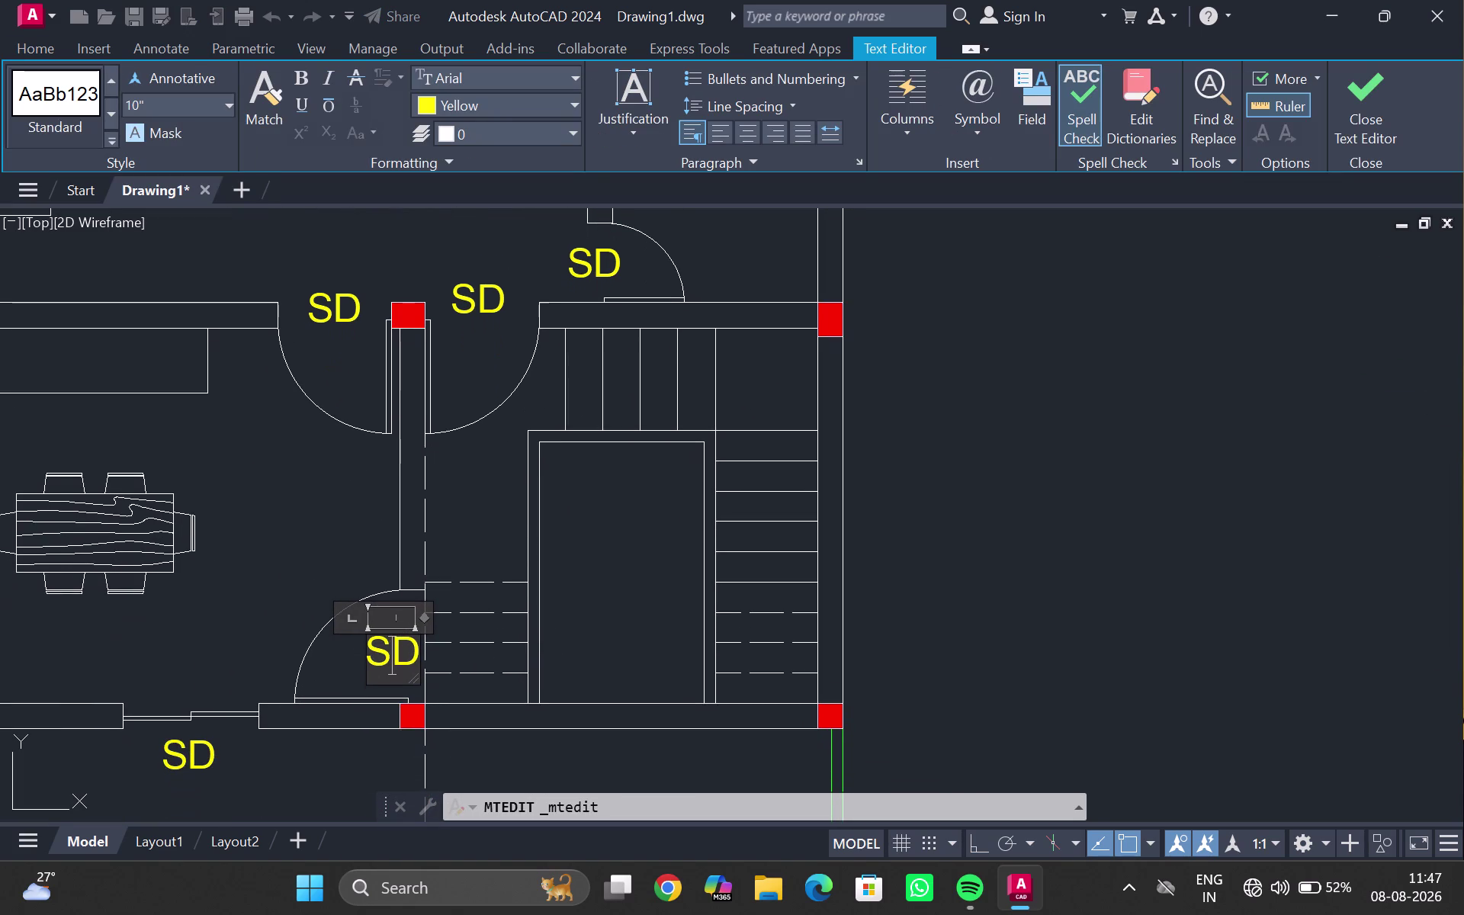
key(BackSpace)
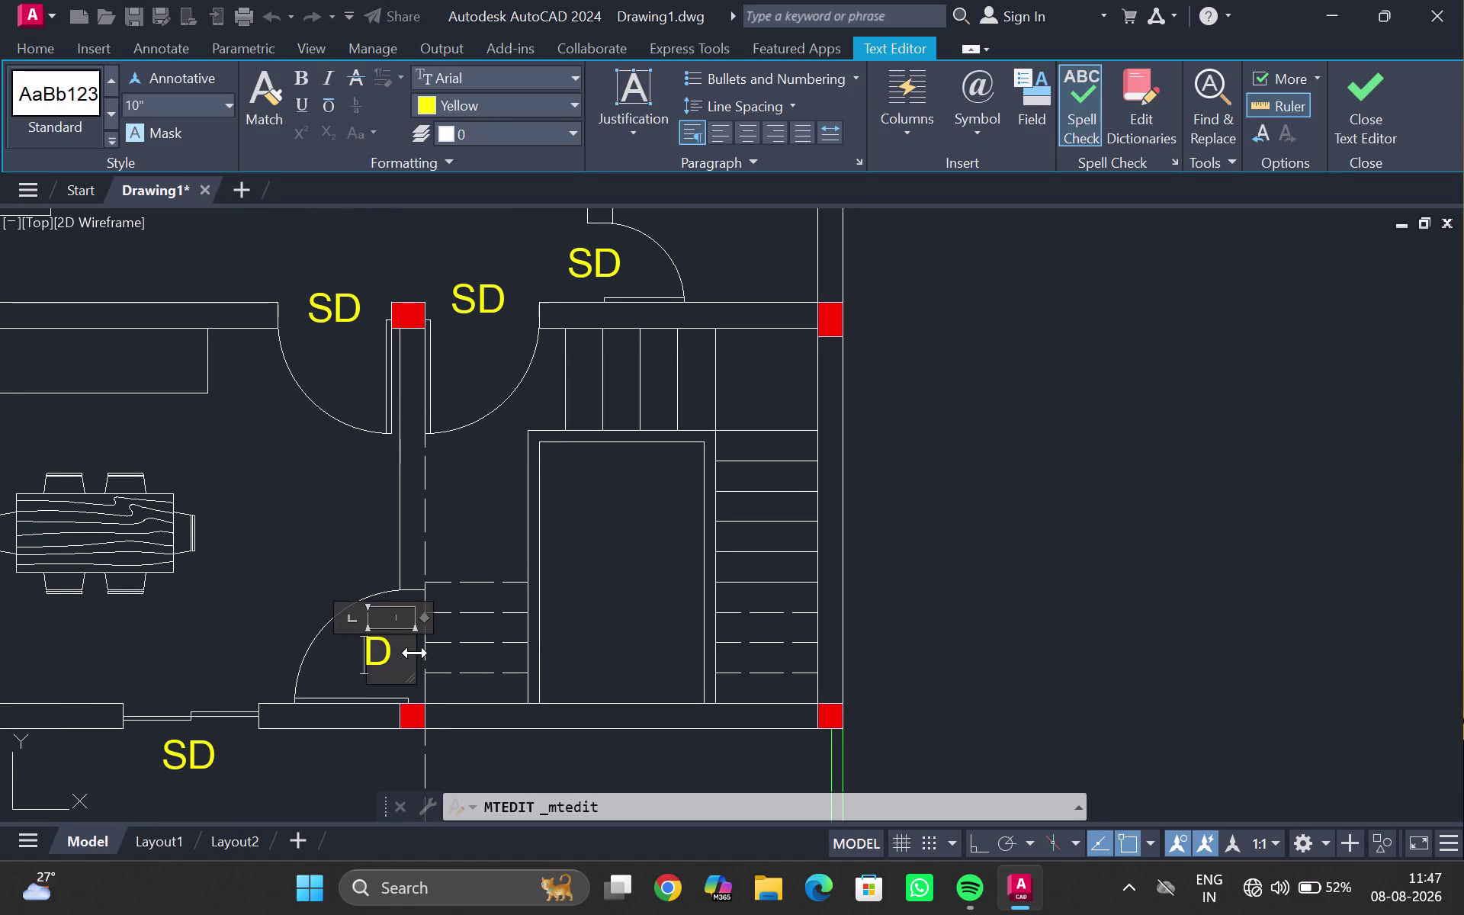
click(414, 653)
click(411, 644)
click(396, 648)
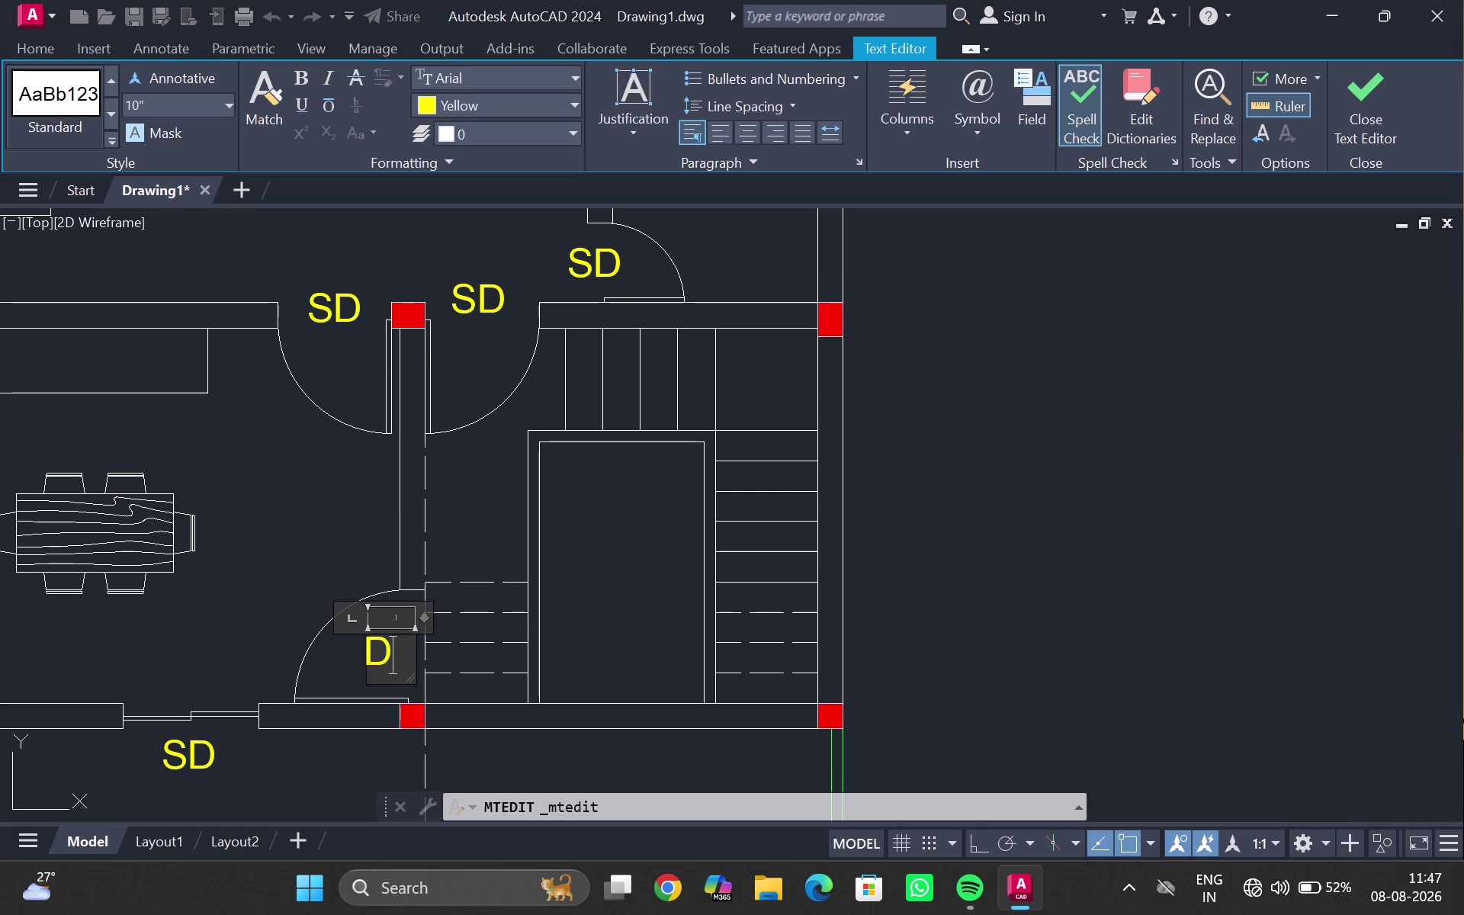
click(334, 663)
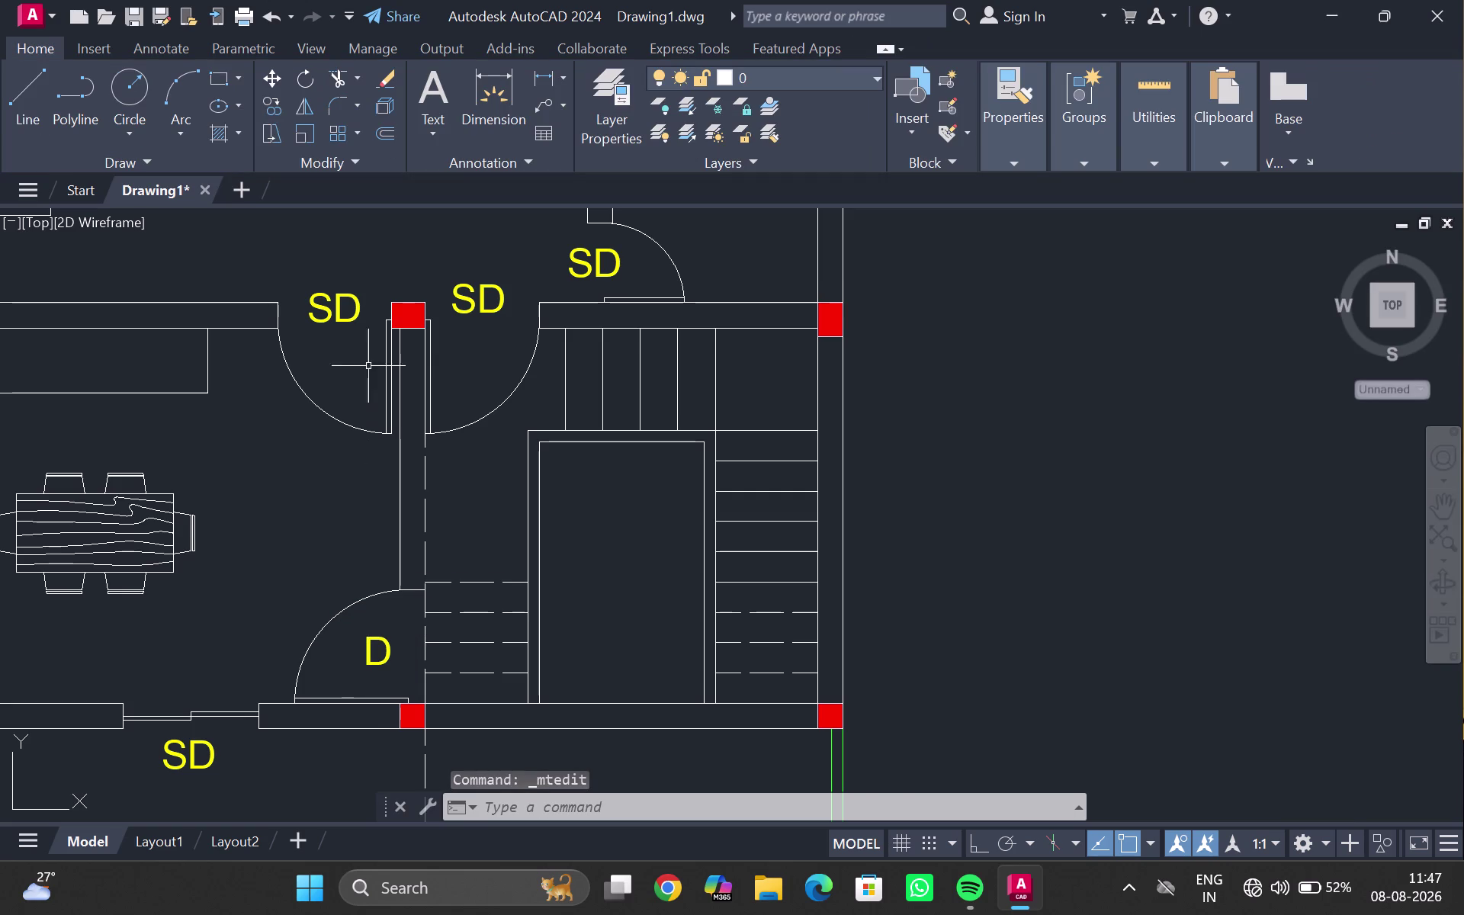
Change the left and middle SD door tags to D.
triple_click(346, 302)
click(346, 301)
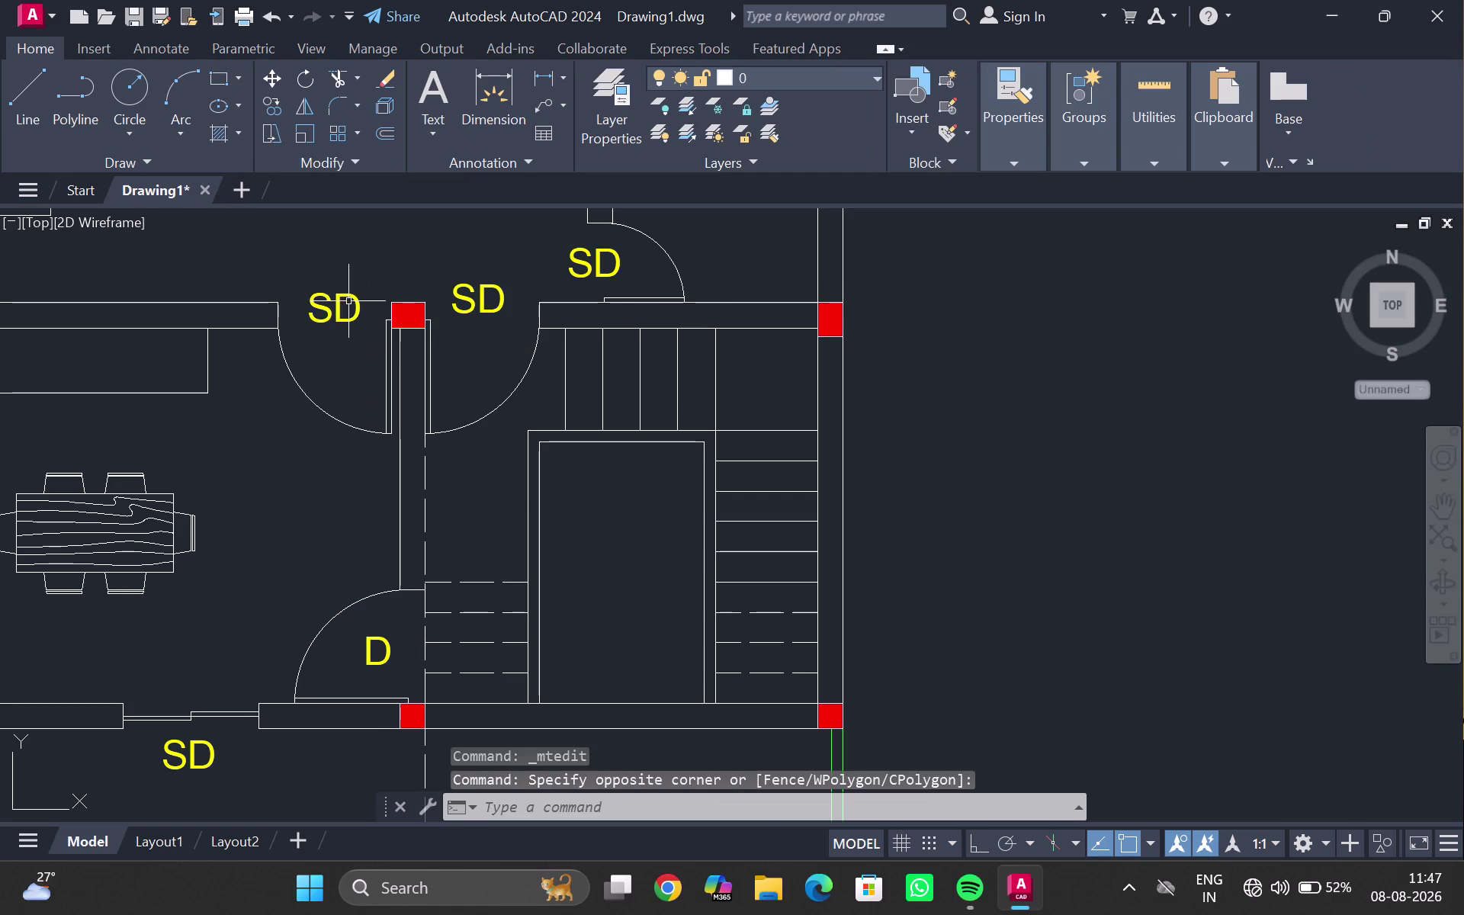
double_click(351, 301)
click(334, 304)
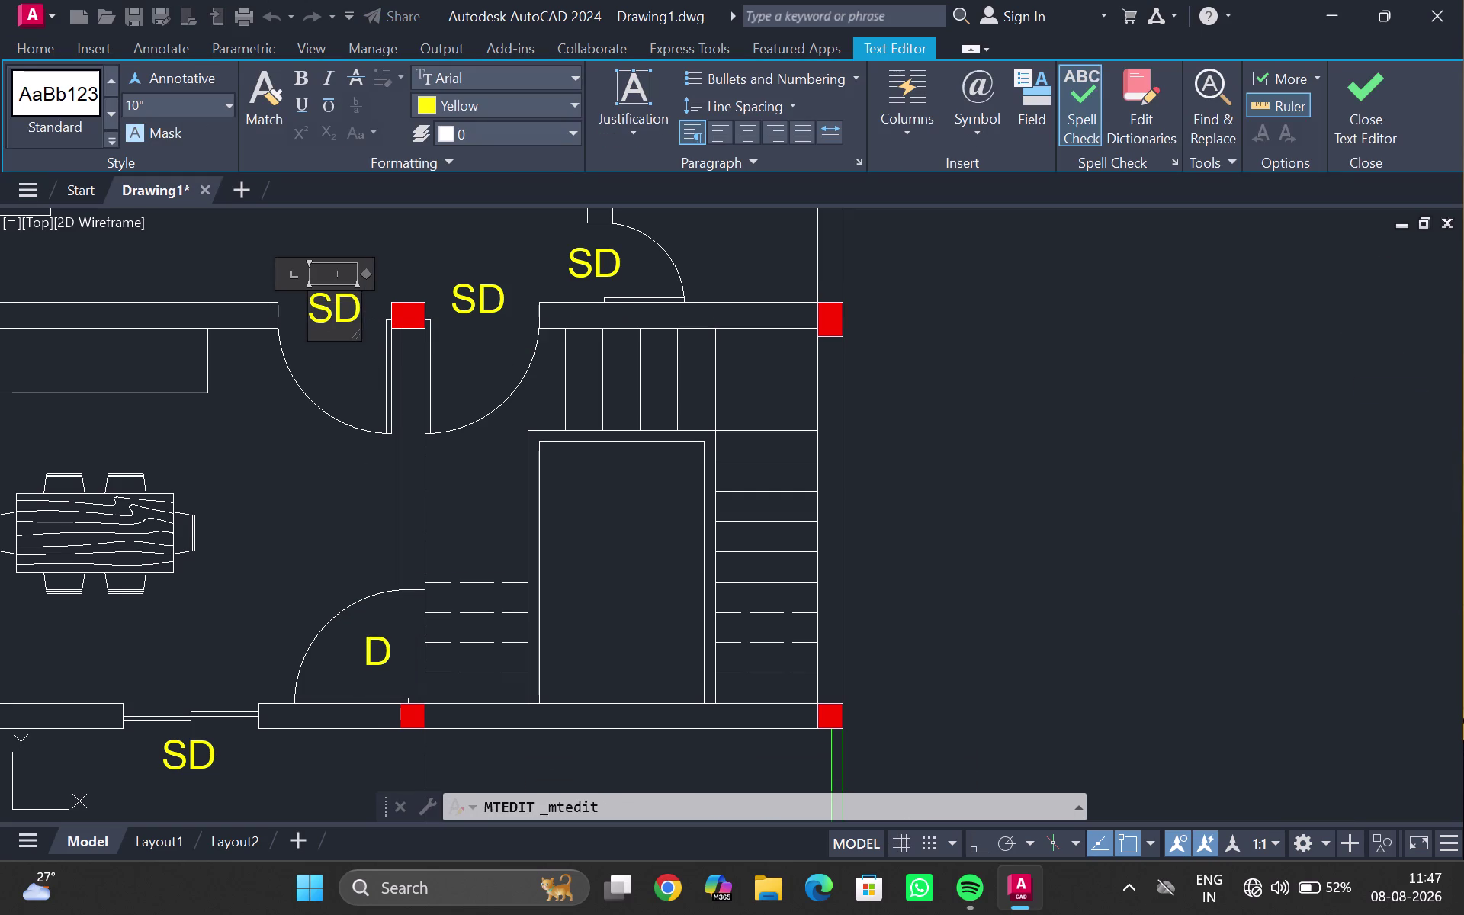
key(BackSpace)
click(355, 318)
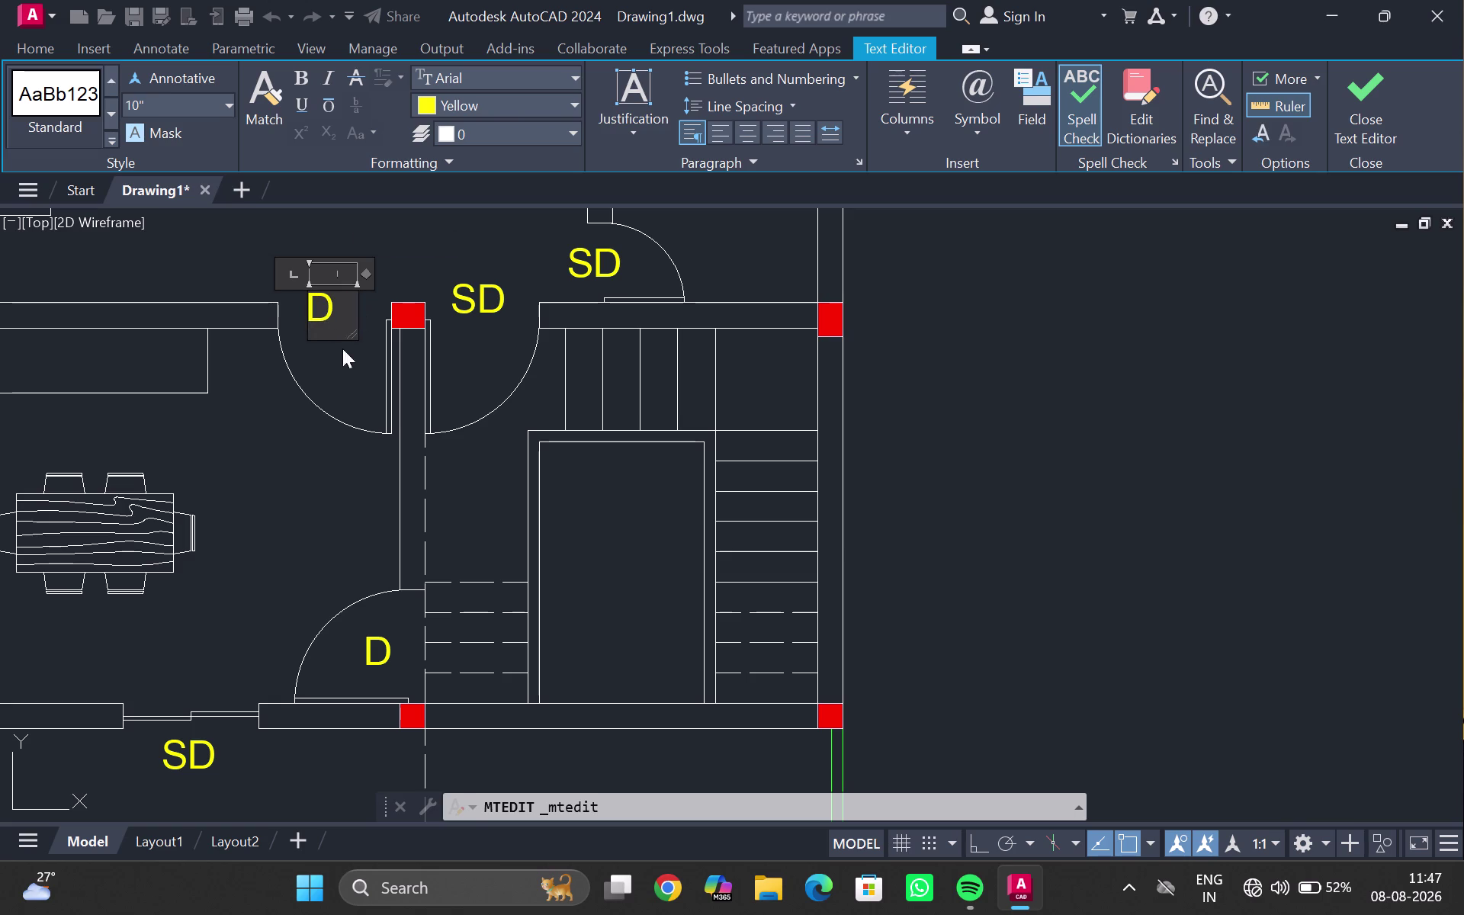
click(337, 388)
double_click(485, 310)
key(BackSpace)
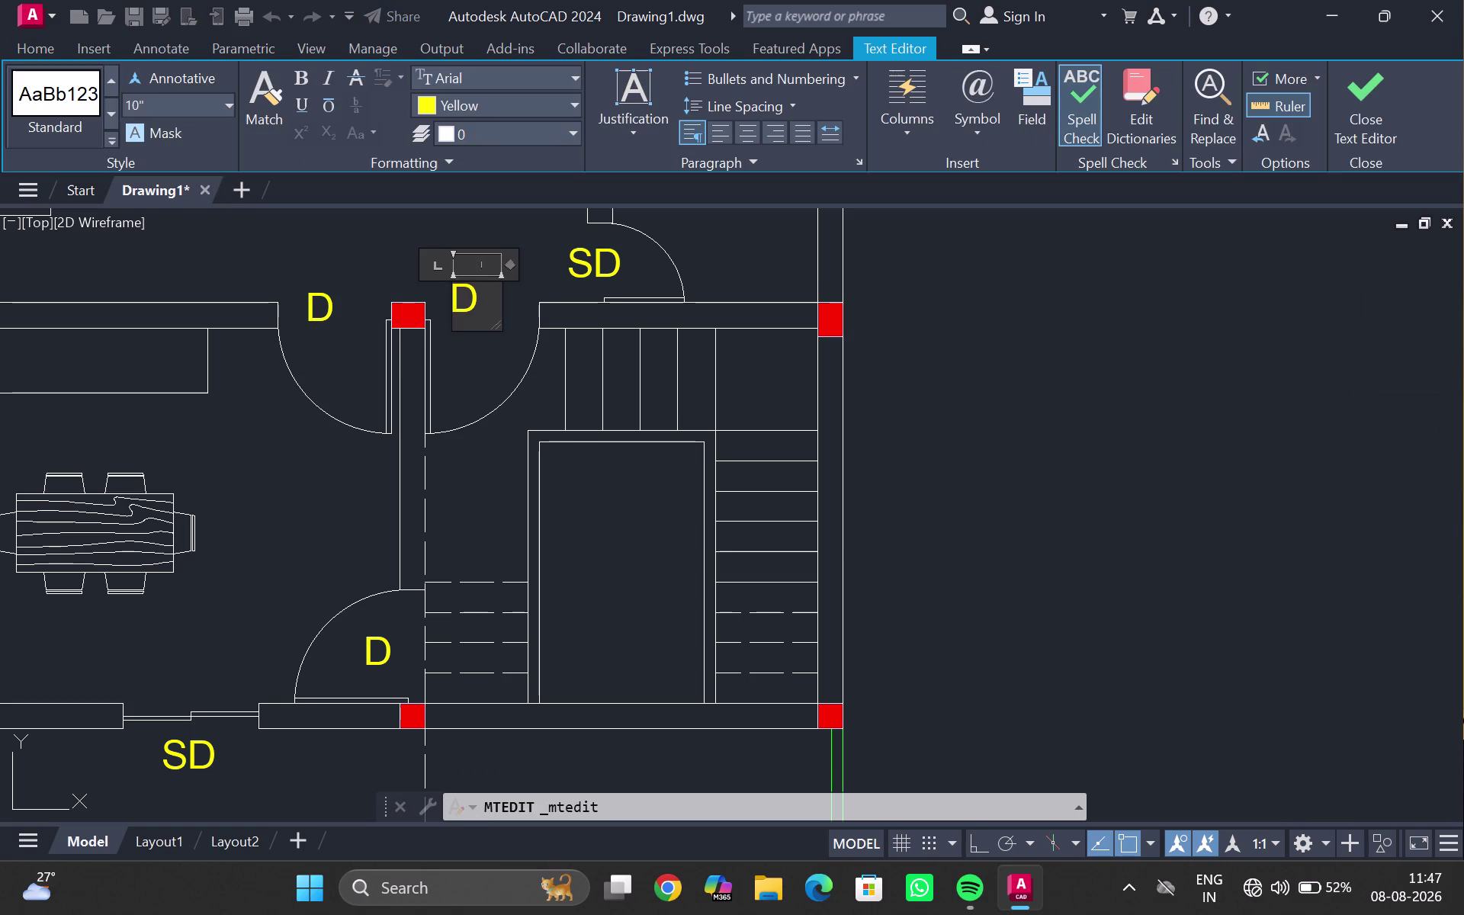
click(488, 331)
click(487, 335)
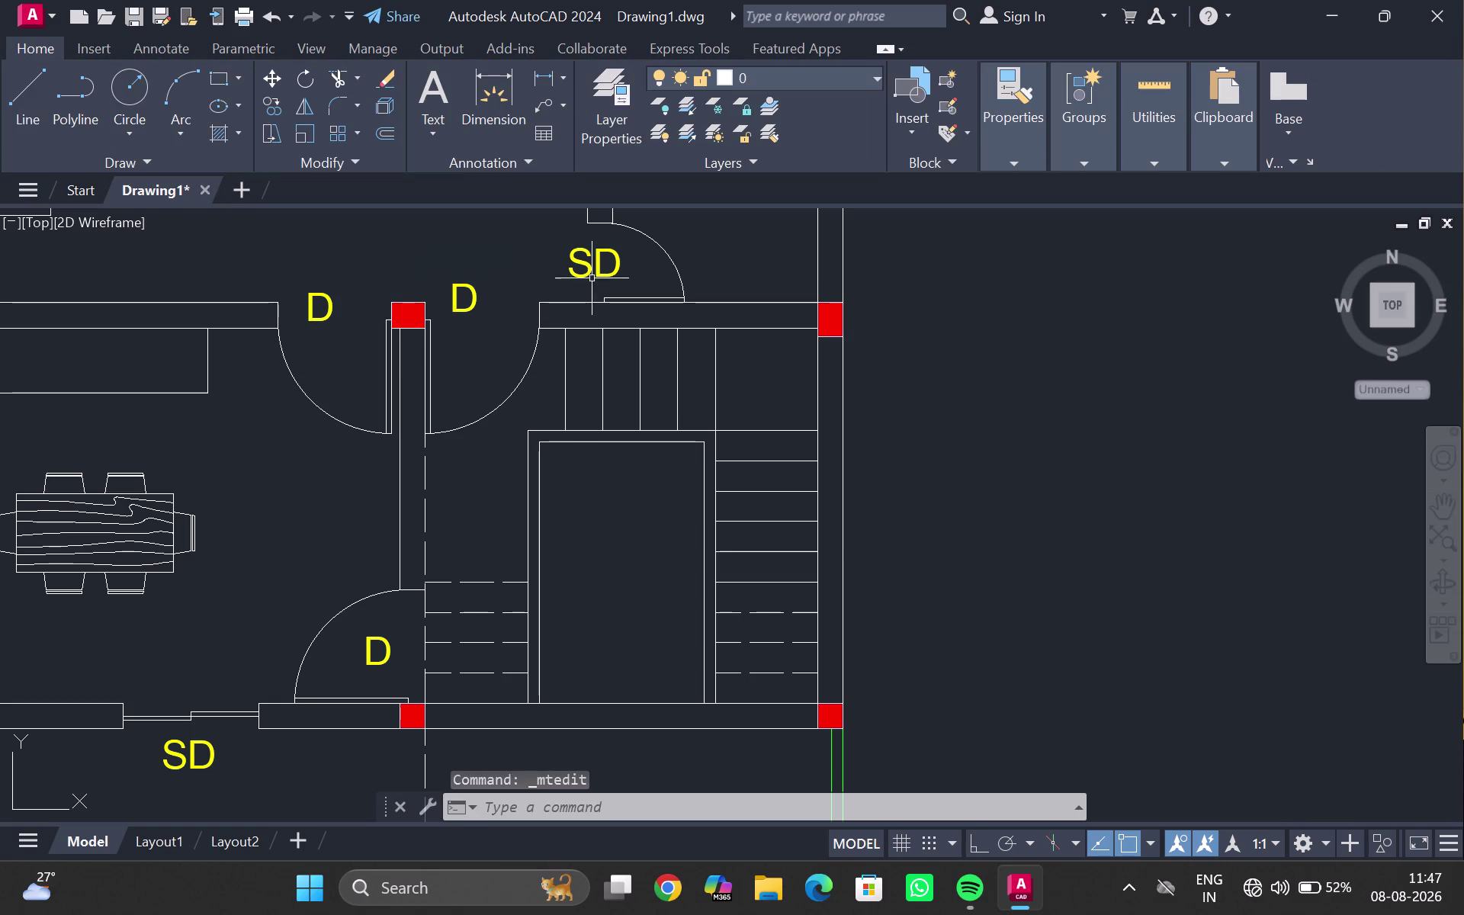
Retag the toilet door's SD label as D2.
double_click(595, 268)
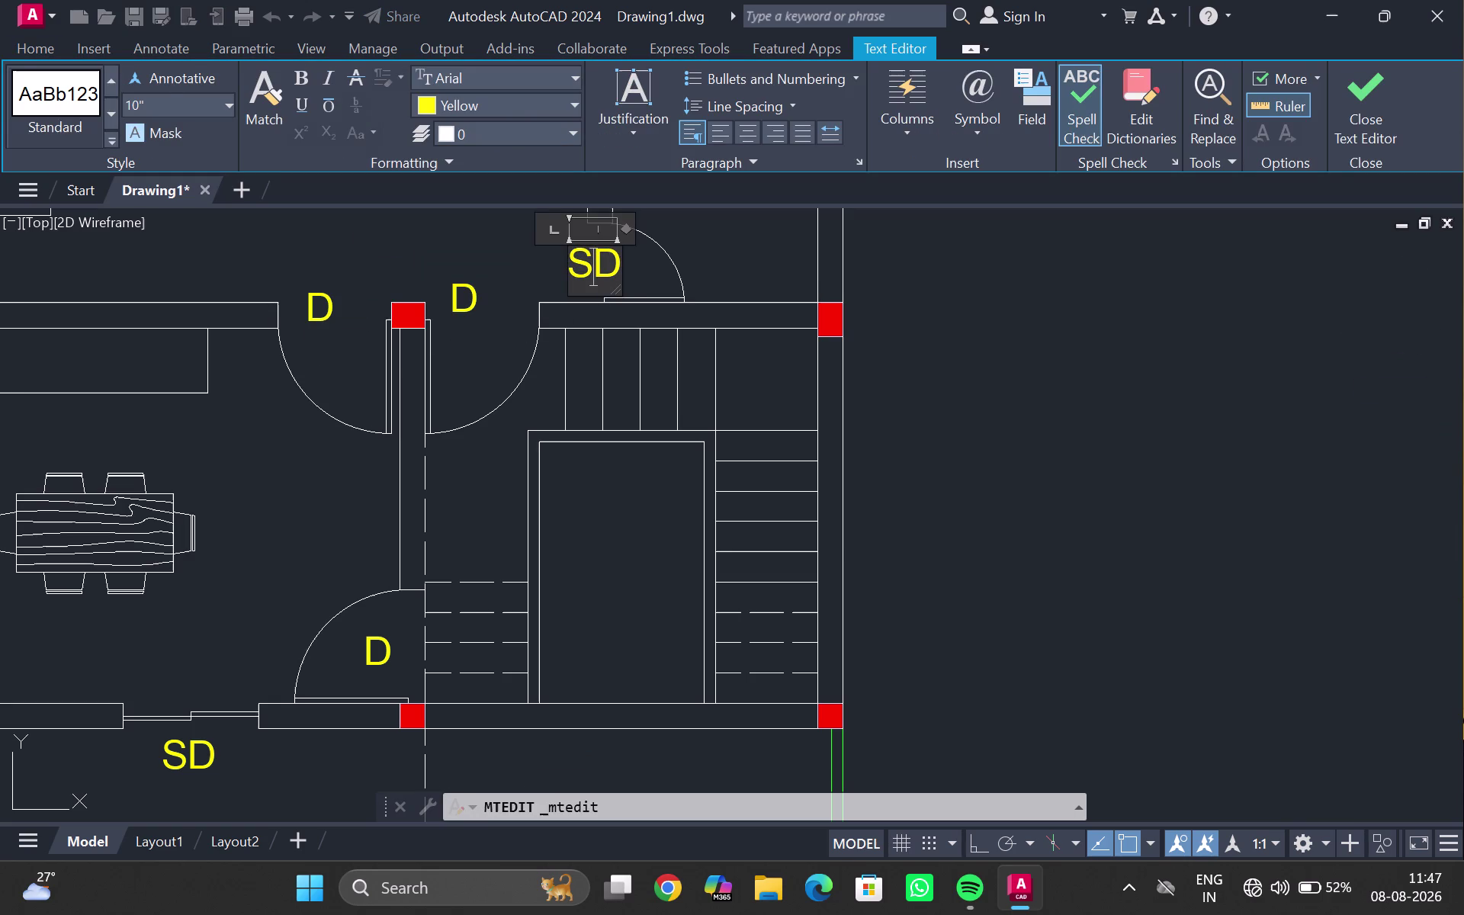
key(BackSpace)
click(603, 263)
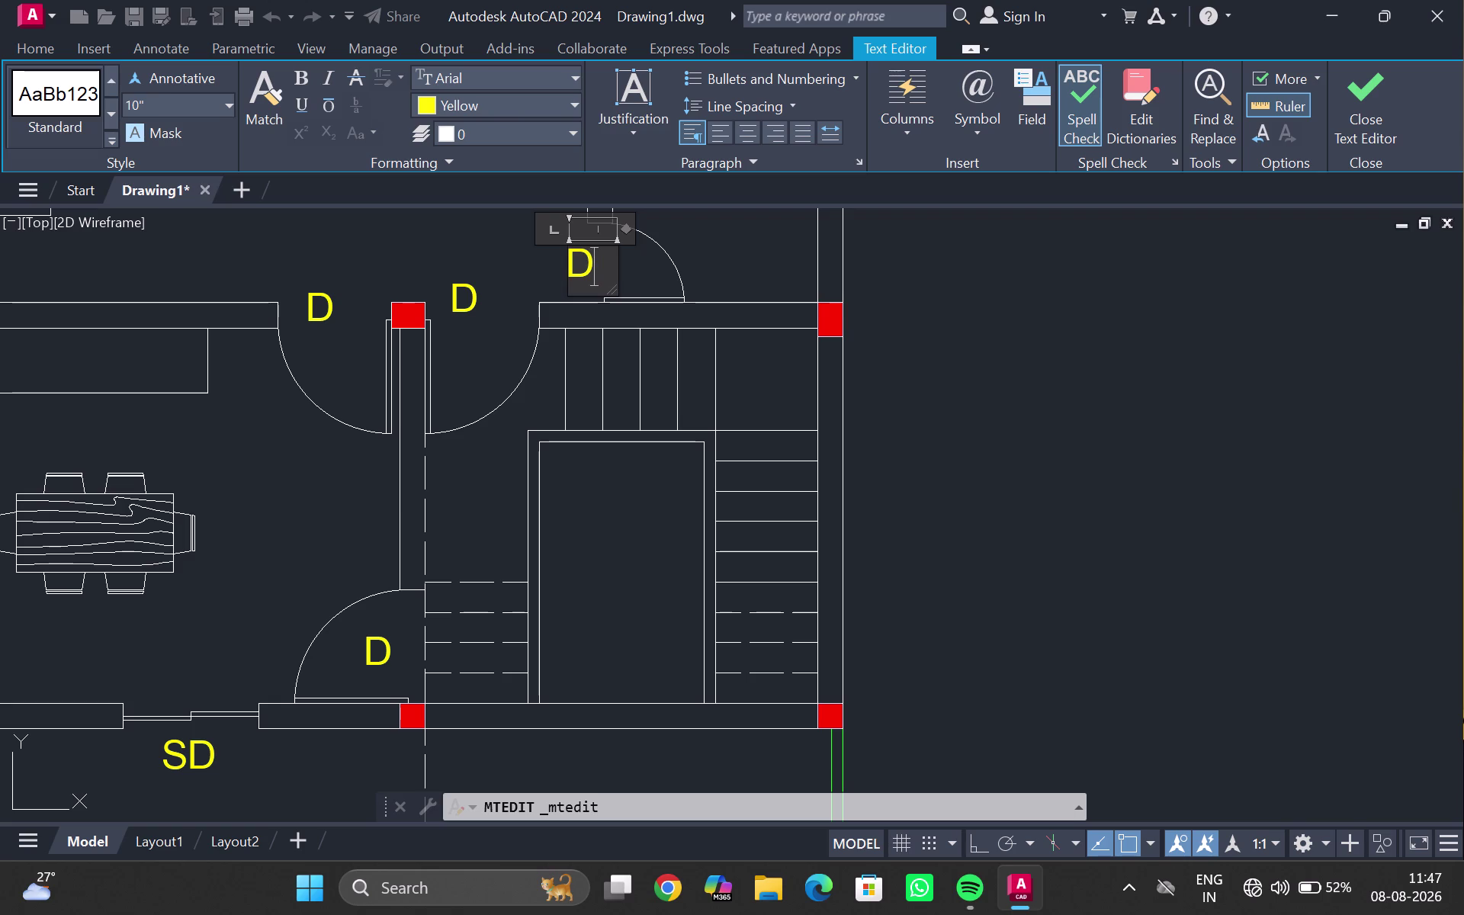
key(2)
key(Return)
double_click(538, 260)
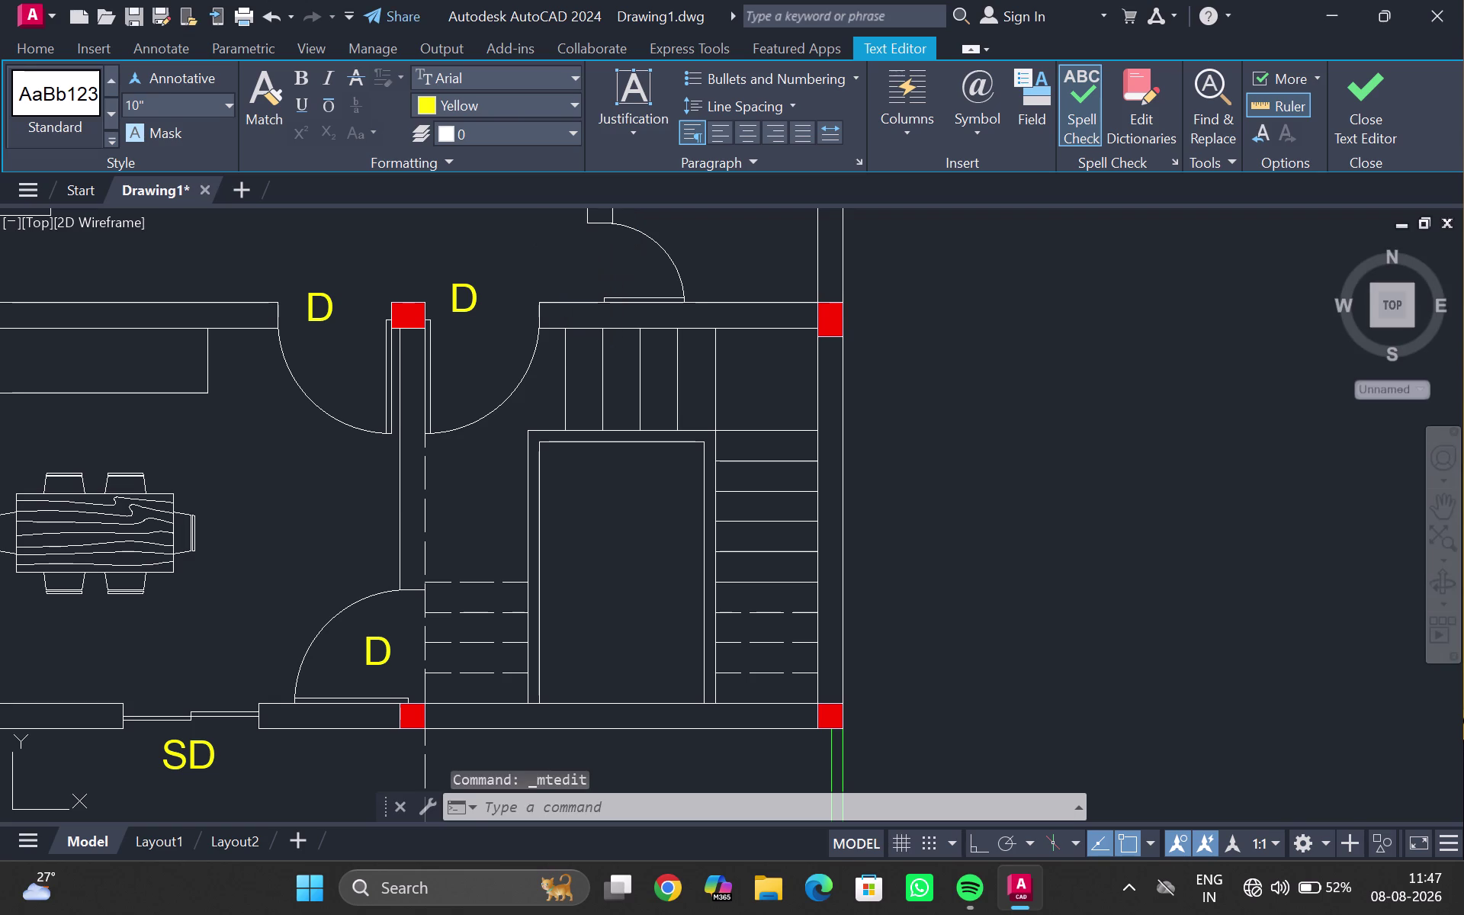
middle_drag(549, 250, 527, 449)
scroll(down, 3)
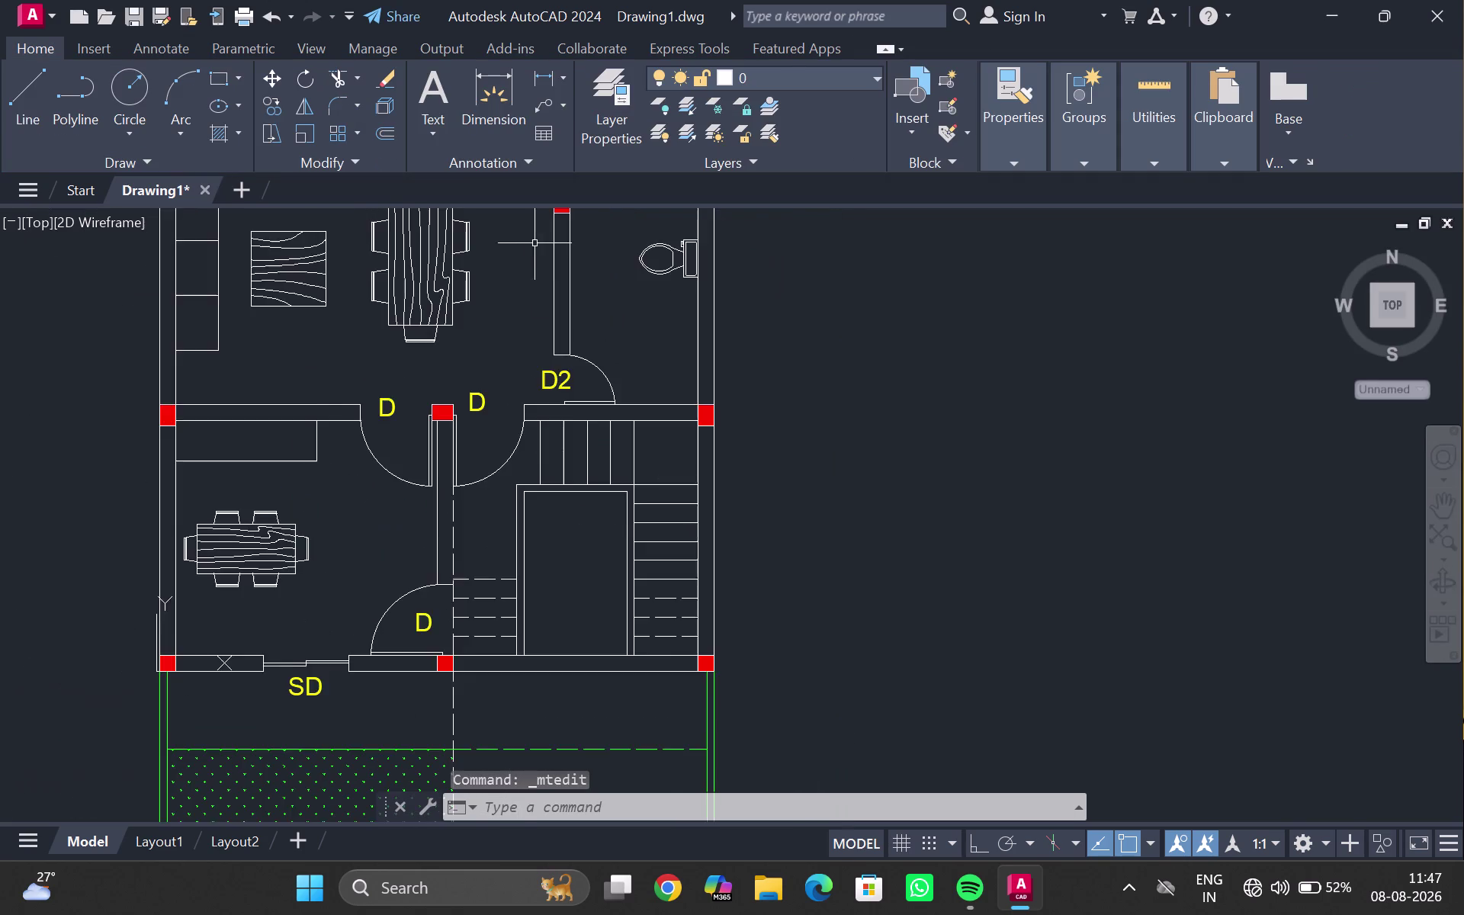
Change the SD tag below the bedroom to D1.
middle_drag(535, 243, 451, 491)
double_click(473, 334)
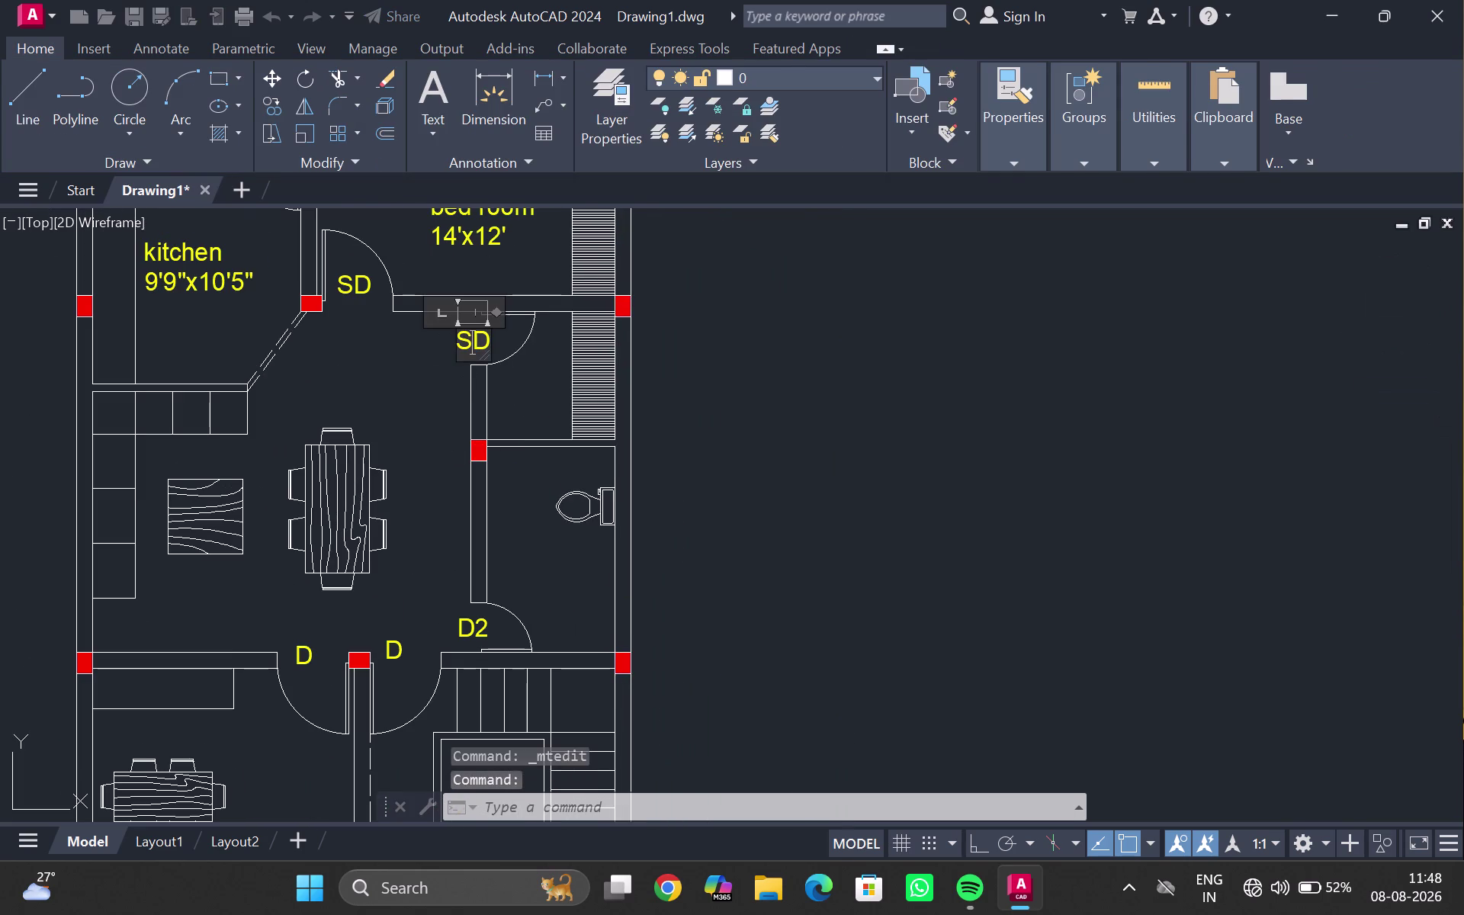
key(BackSpace)
click(486, 337)
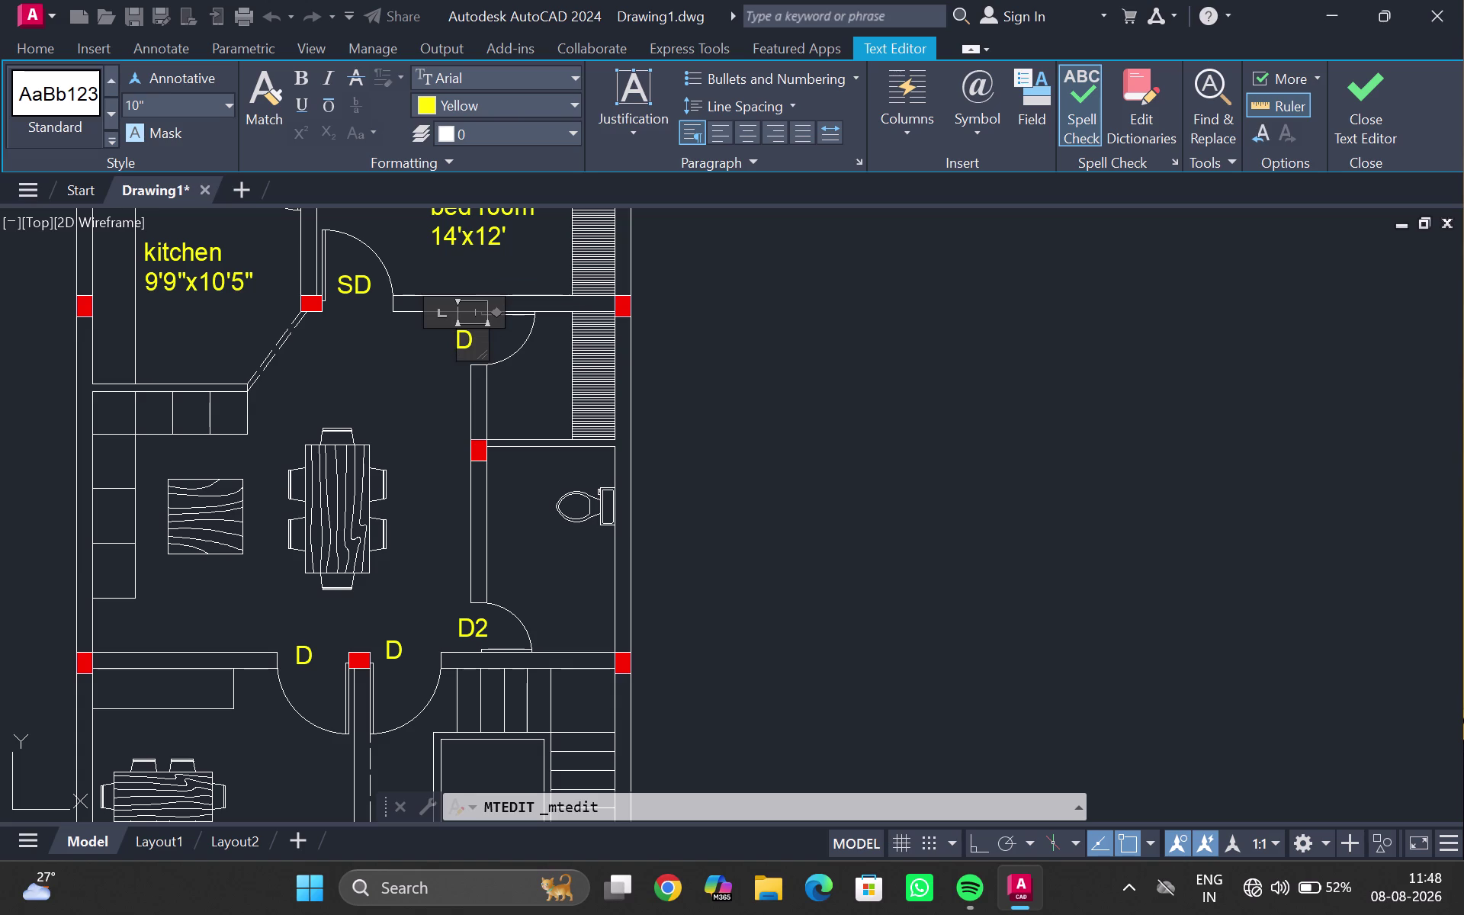
click(479, 343)
key(1)
key(Return)
double_click(418, 347)
middle_drag(393, 342, 469, 577)
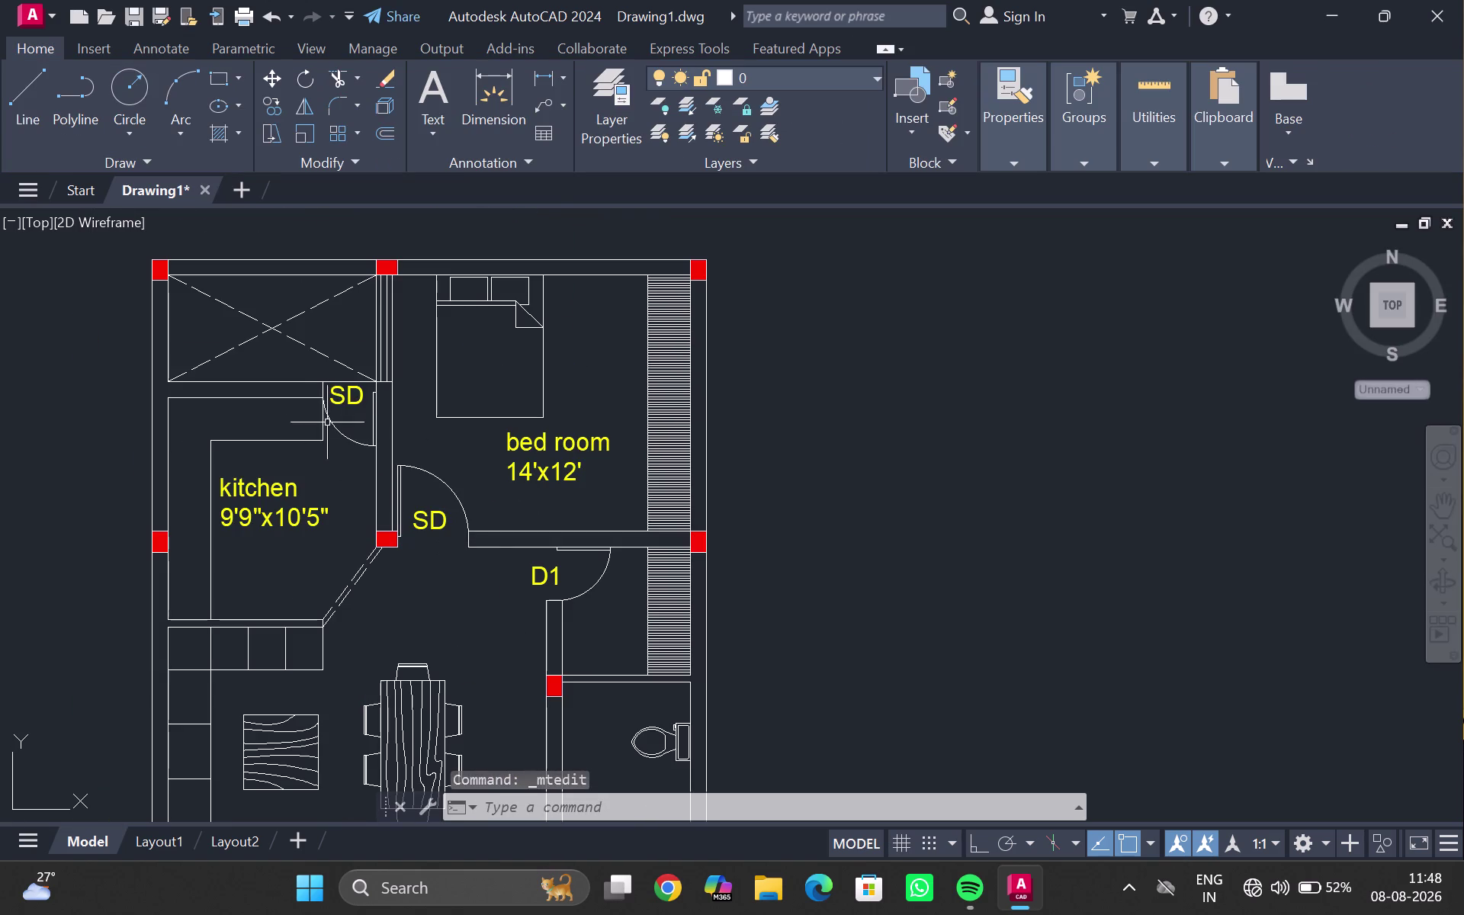
Change the SD tag above the kitchen to D1.
double_click(332, 401)
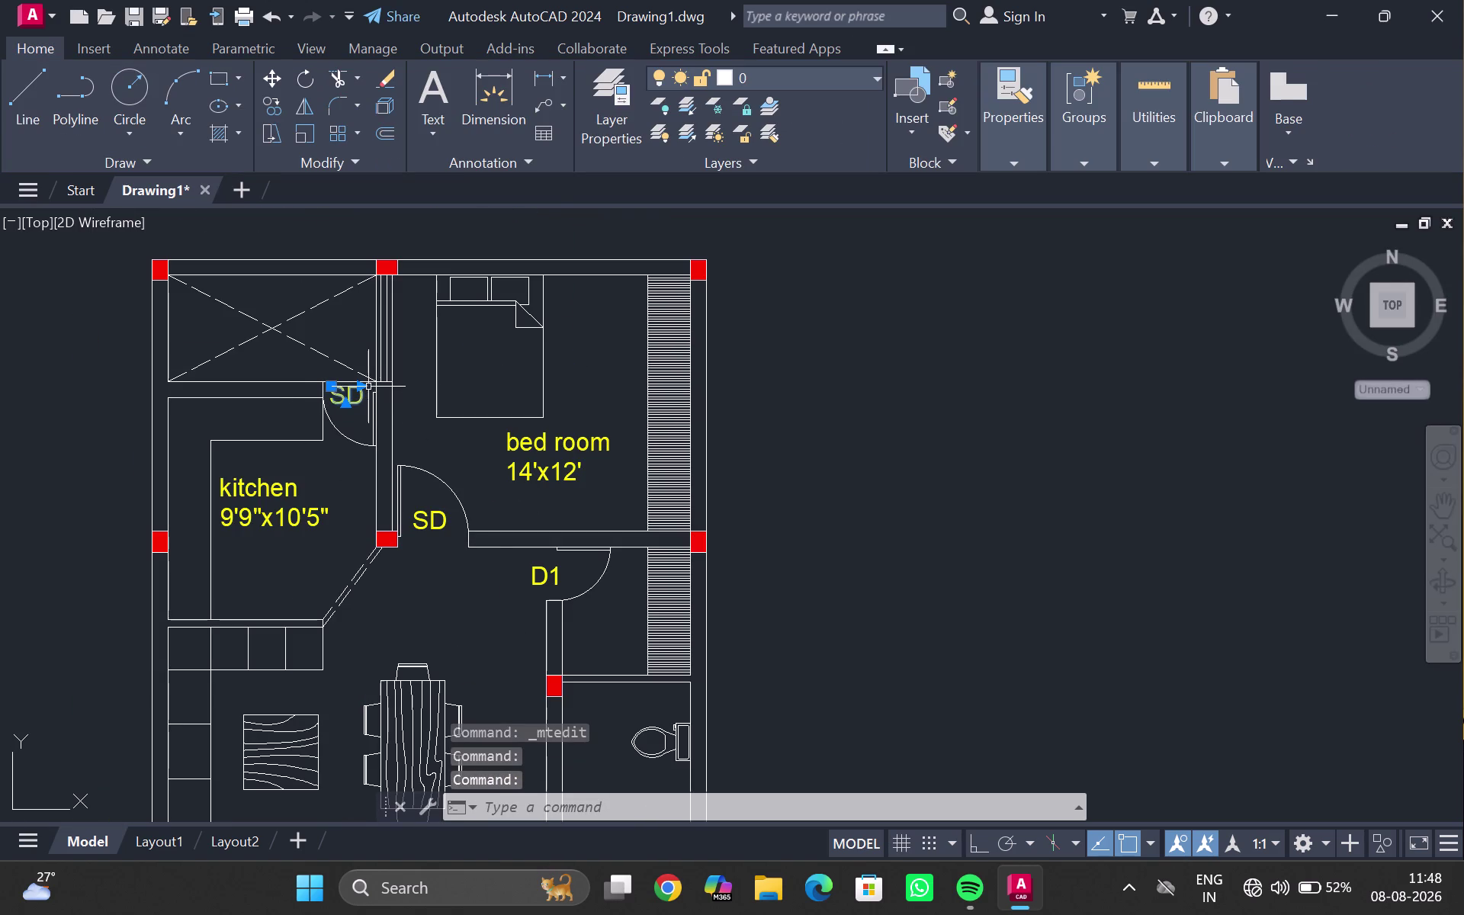
double_click(356, 398)
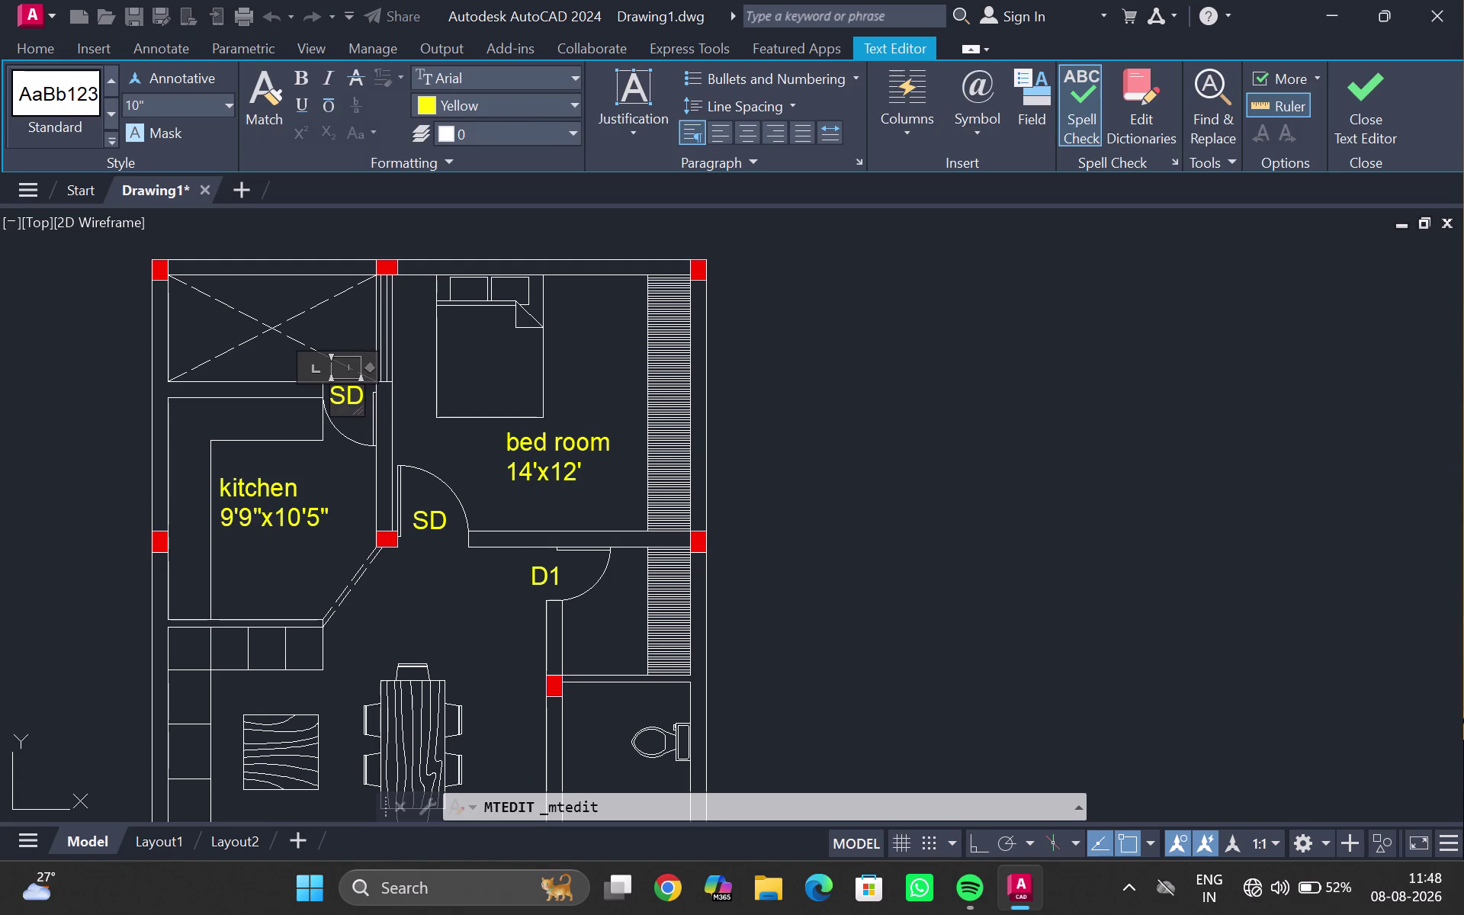
click(344, 391)
key(BackSpace)
click(355, 394)
key(1)
click(346, 422)
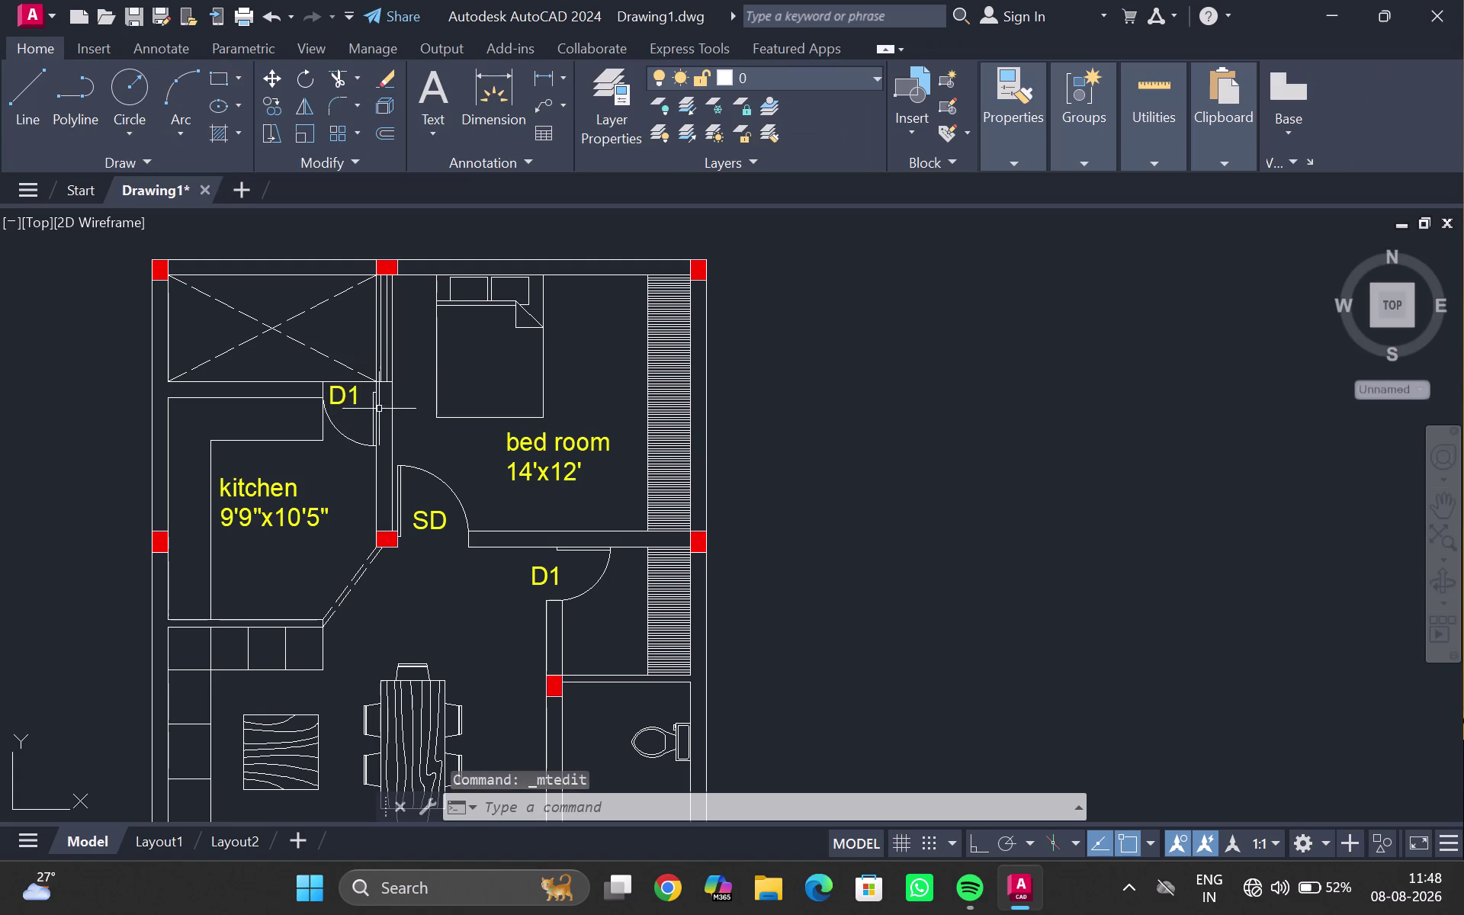
Change the SD tag beside the bedroom door to D.
scroll(up, 3)
double_click(425, 517)
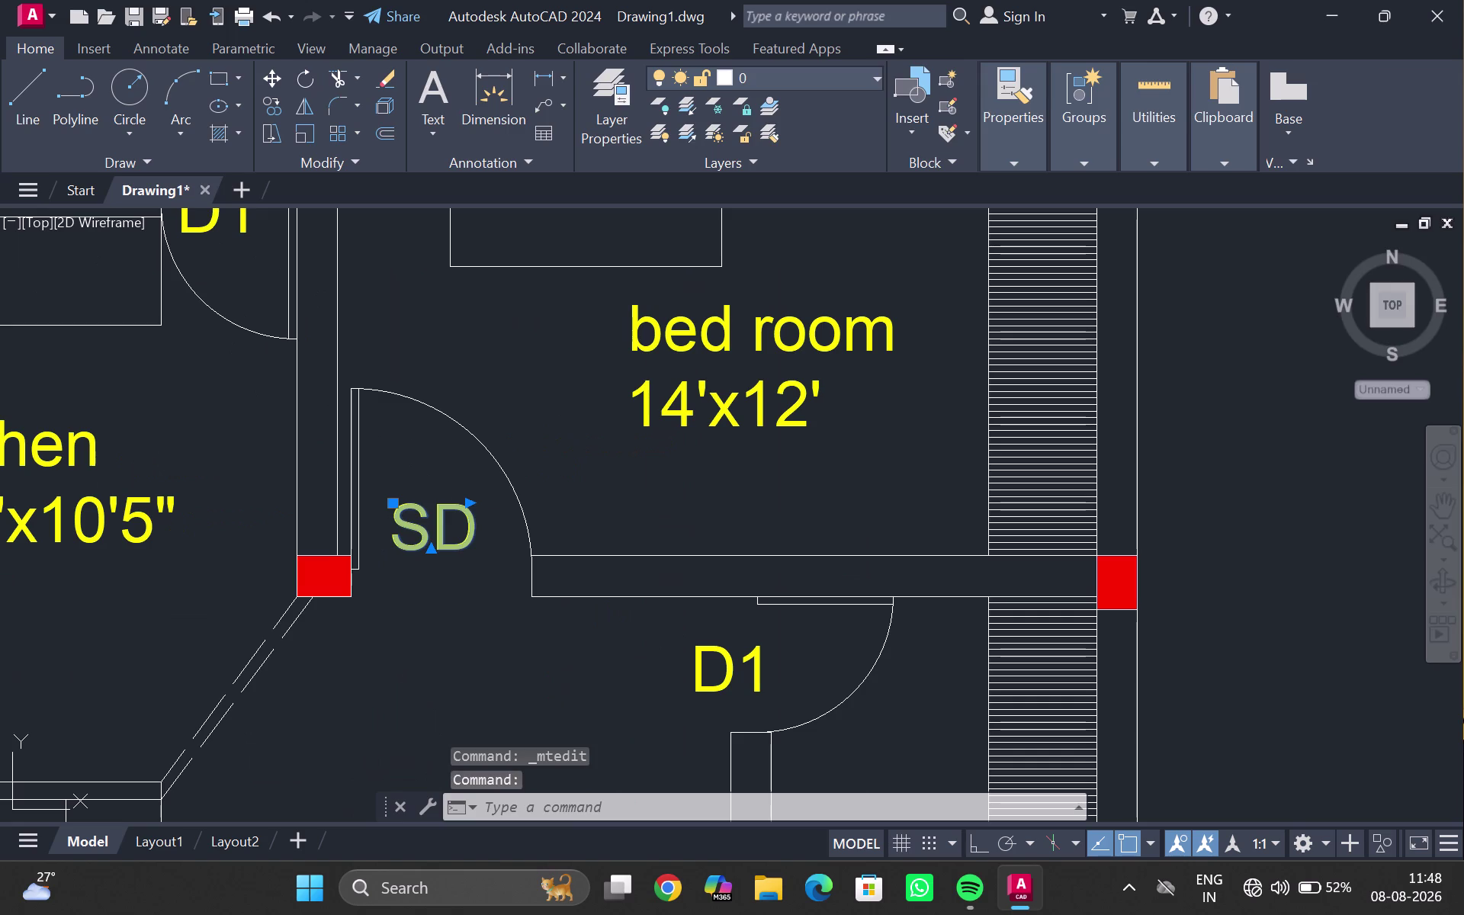
key(BackSpace)
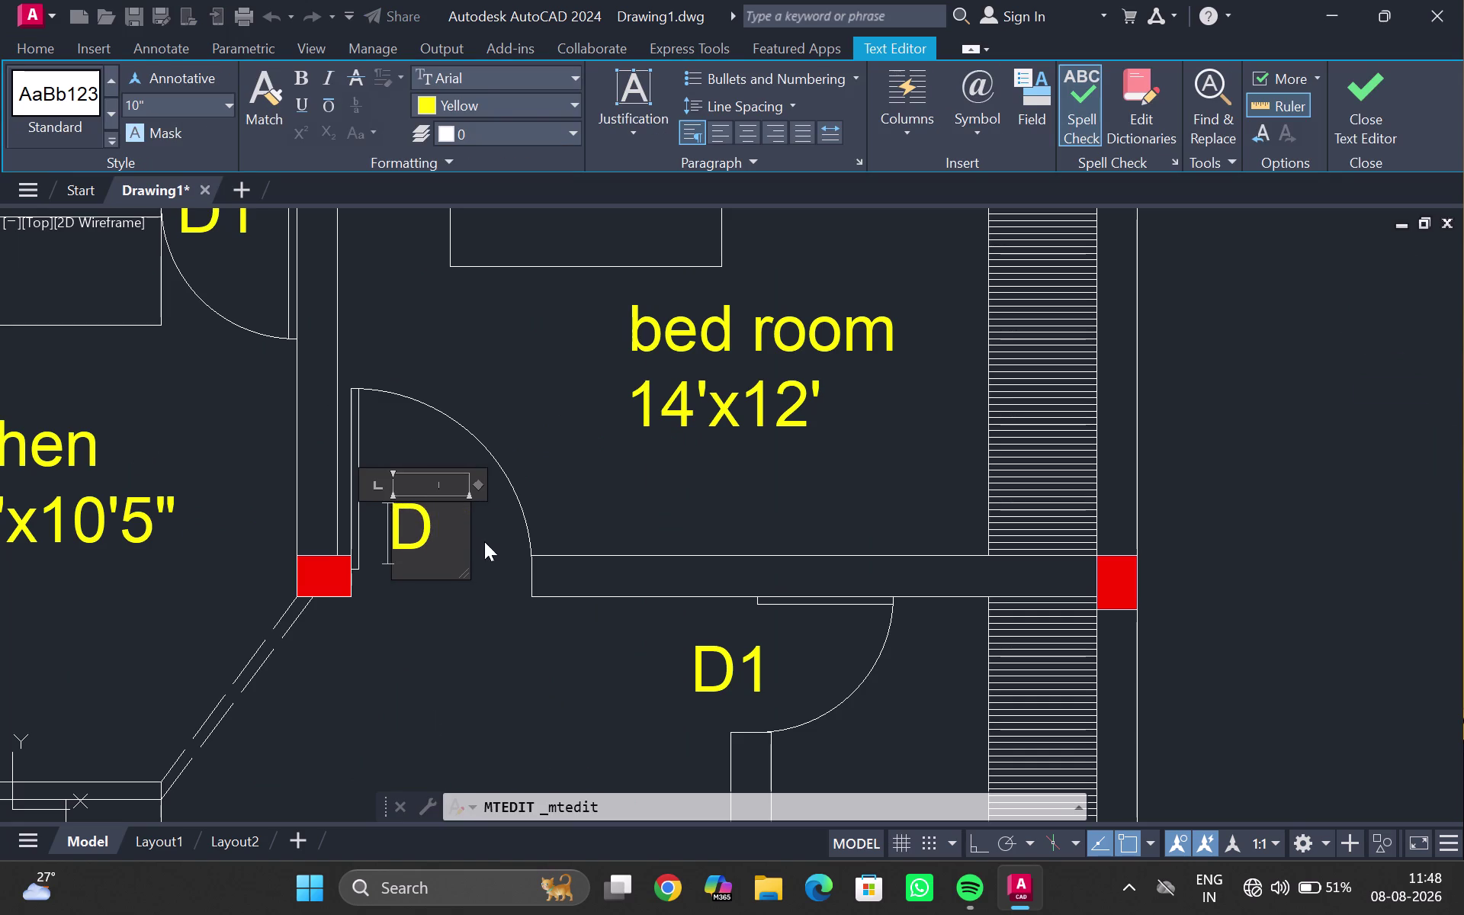
double_click(484, 541)
scroll(down, 3)
middle_drag(478, 614, 581, 444)
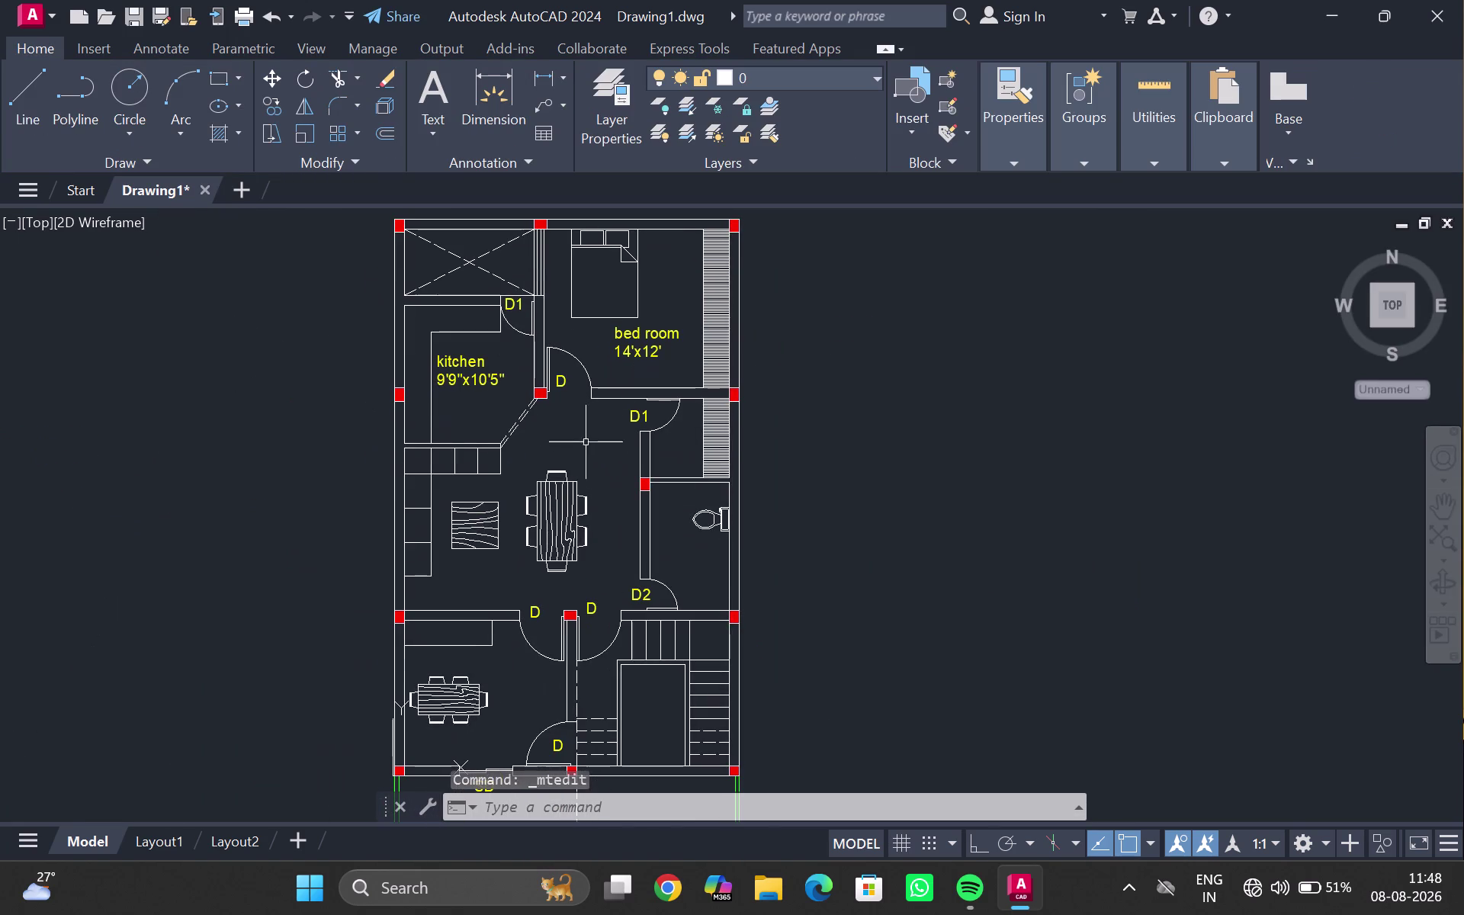
Zoom to the kitchen top and open the D1 tag, then exit unchanged.
middle_drag(605, 472, 568, 383)
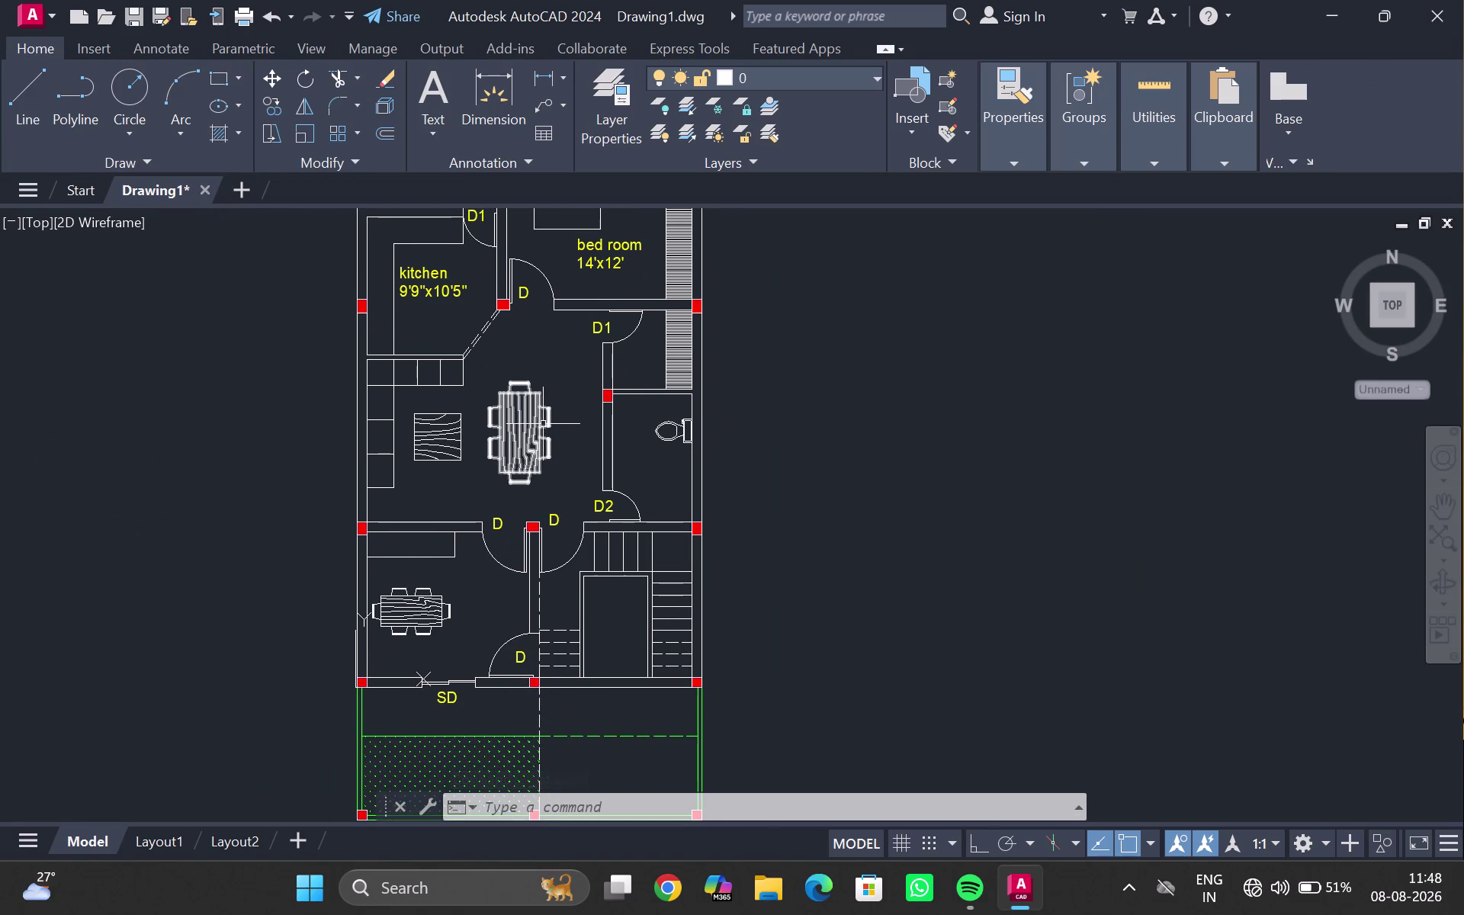
scroll(down, 3)
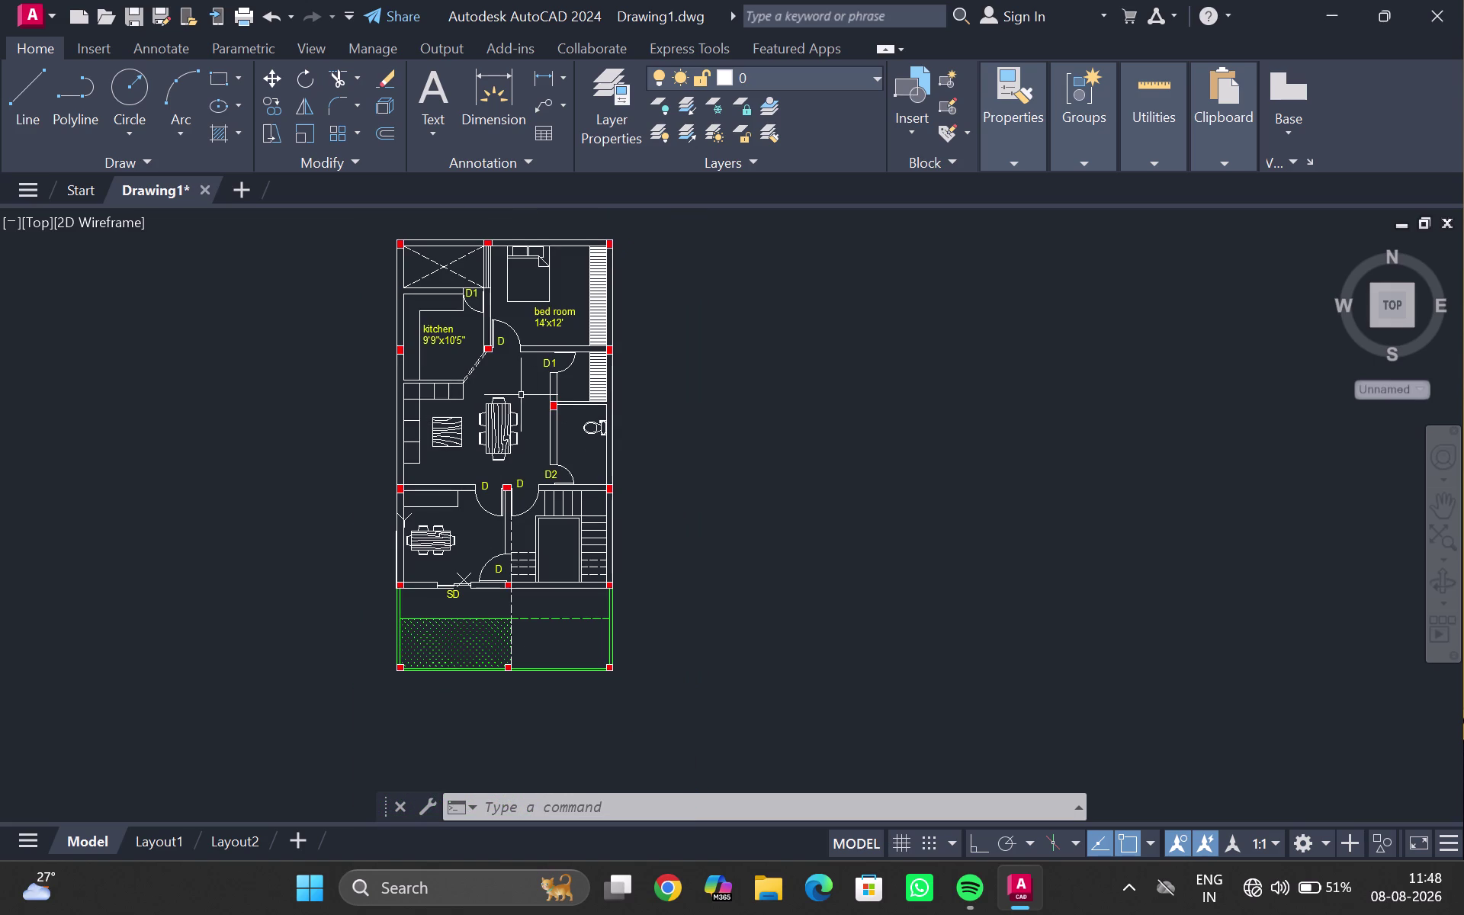
middle_drag(518, 394, 495, 496)
scroll(up, 3)
middle_drag(436, 408, 435, 427)
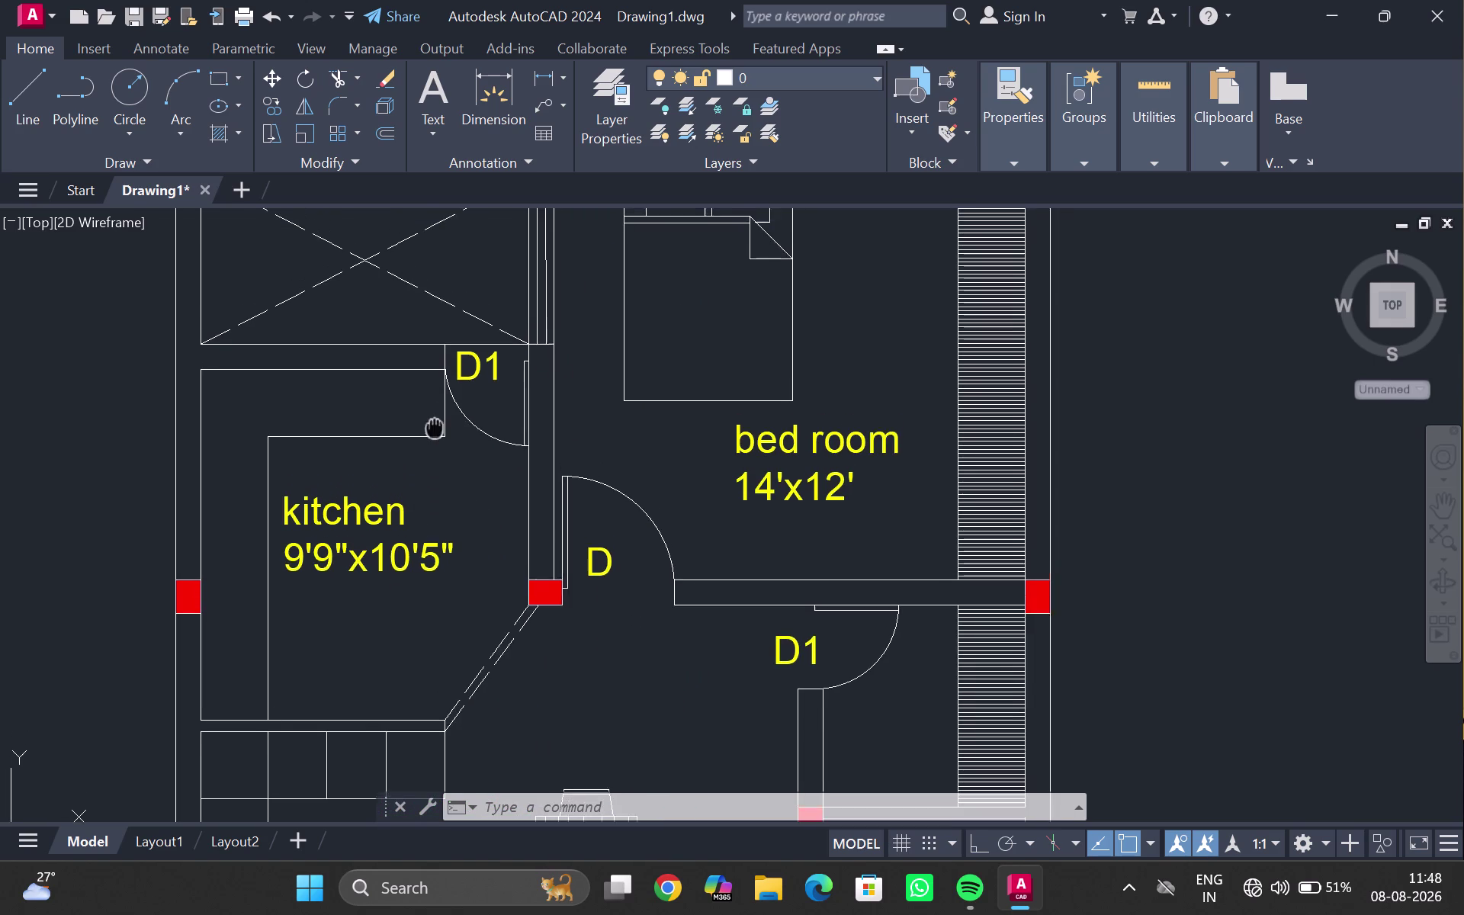
middle_drag(435, 426, 430, 480)
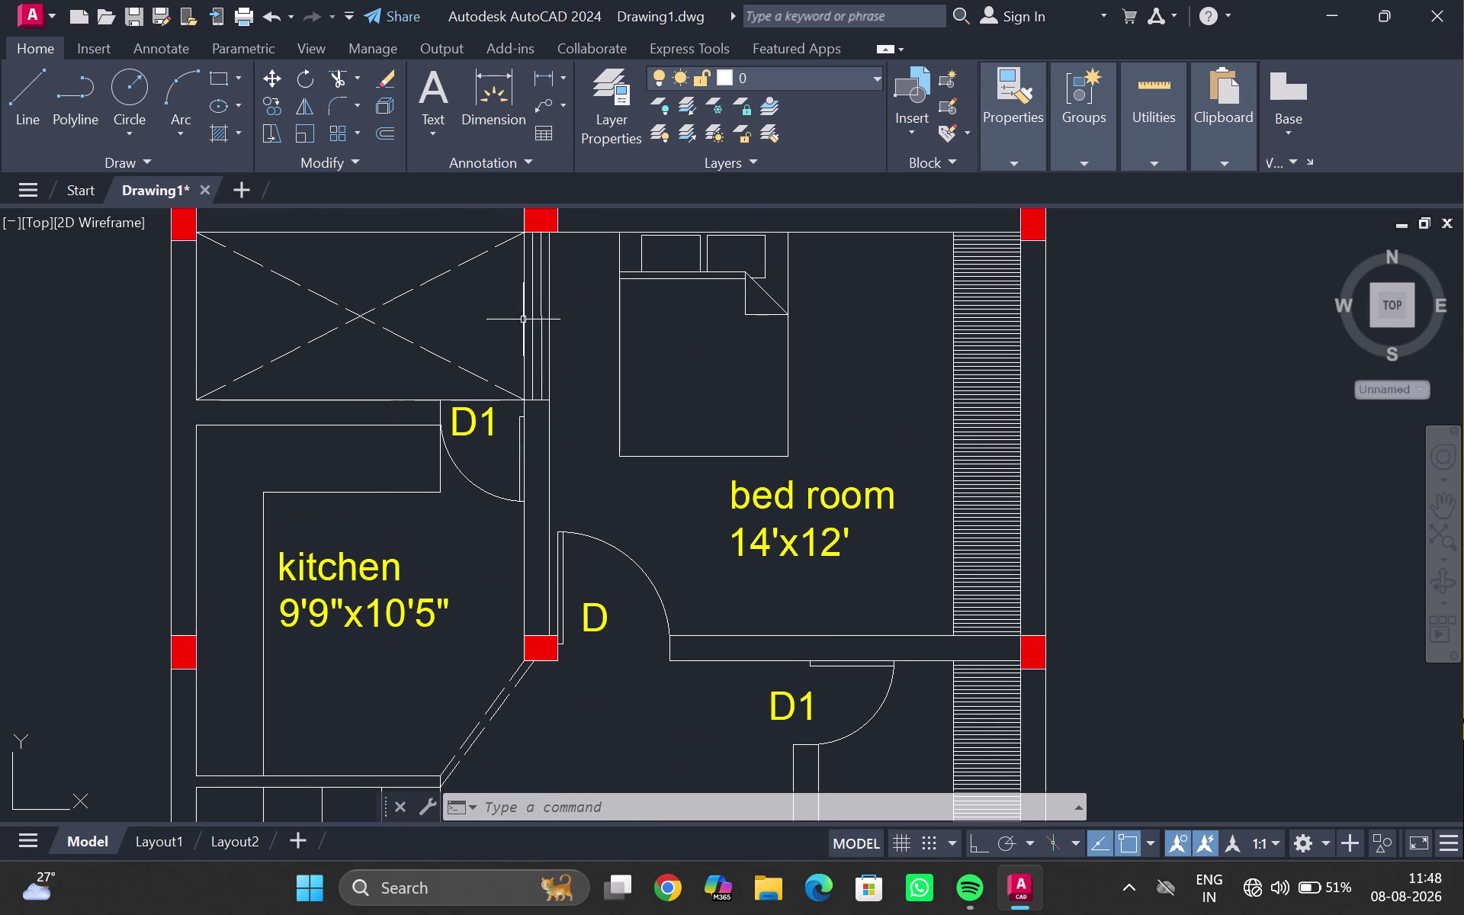
double_click(475, 416)
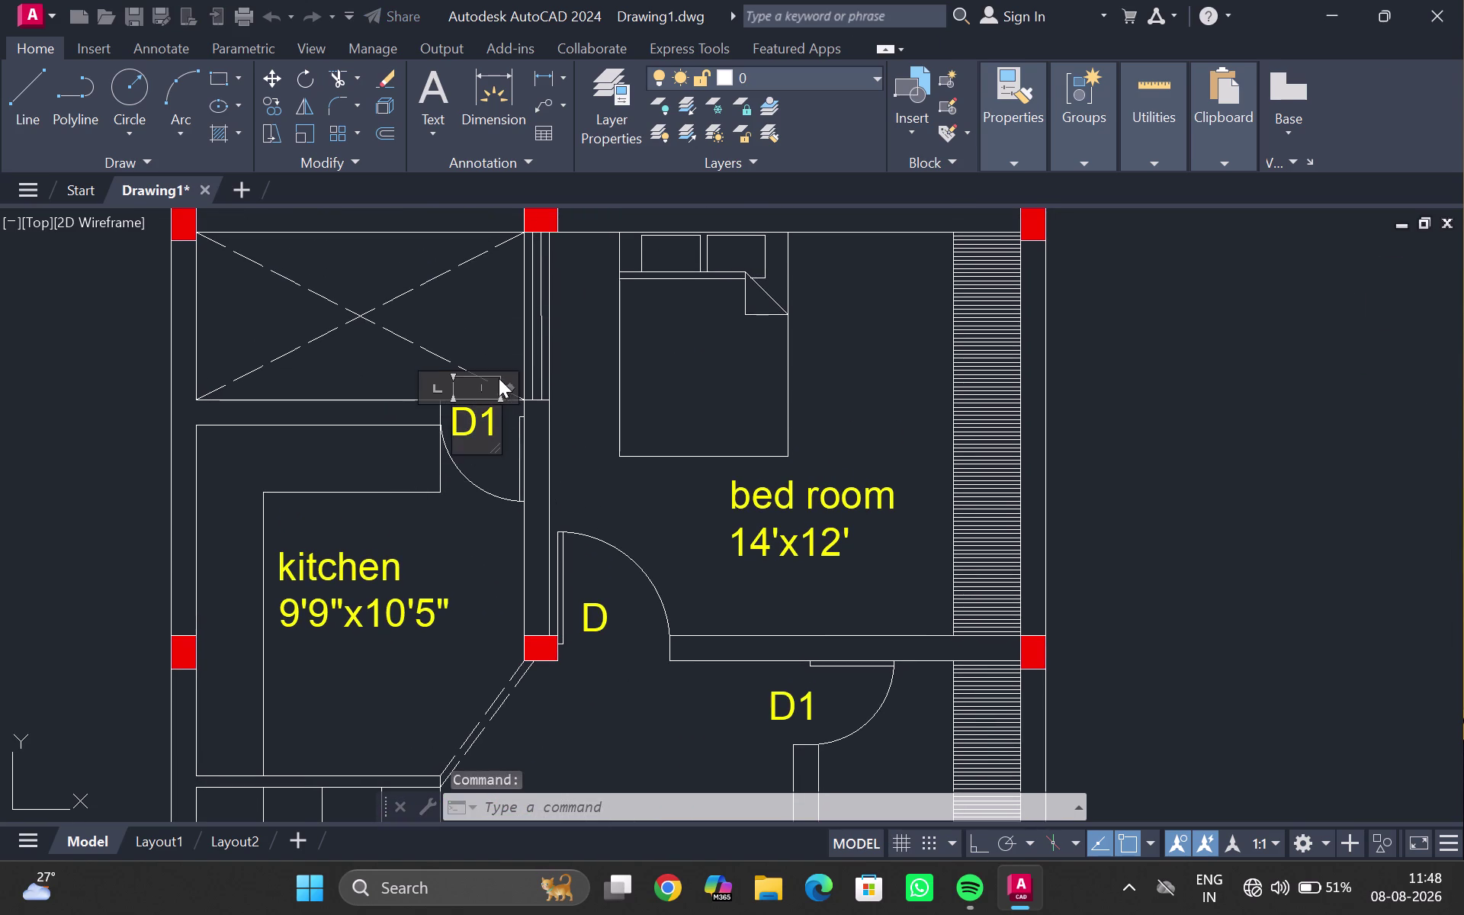
key(Escape)
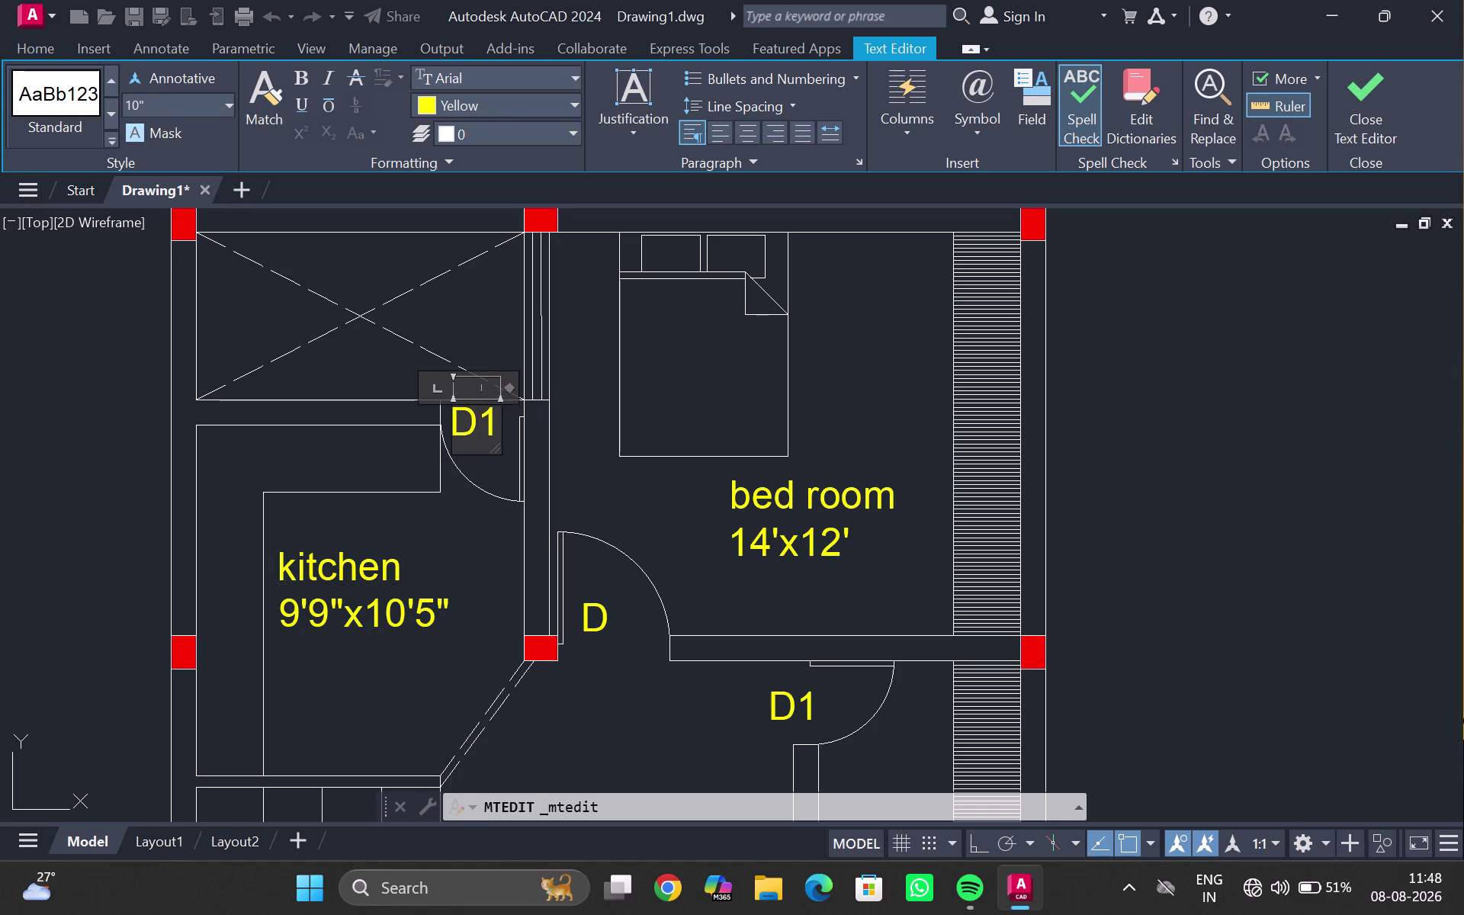
scroll(up, 3)
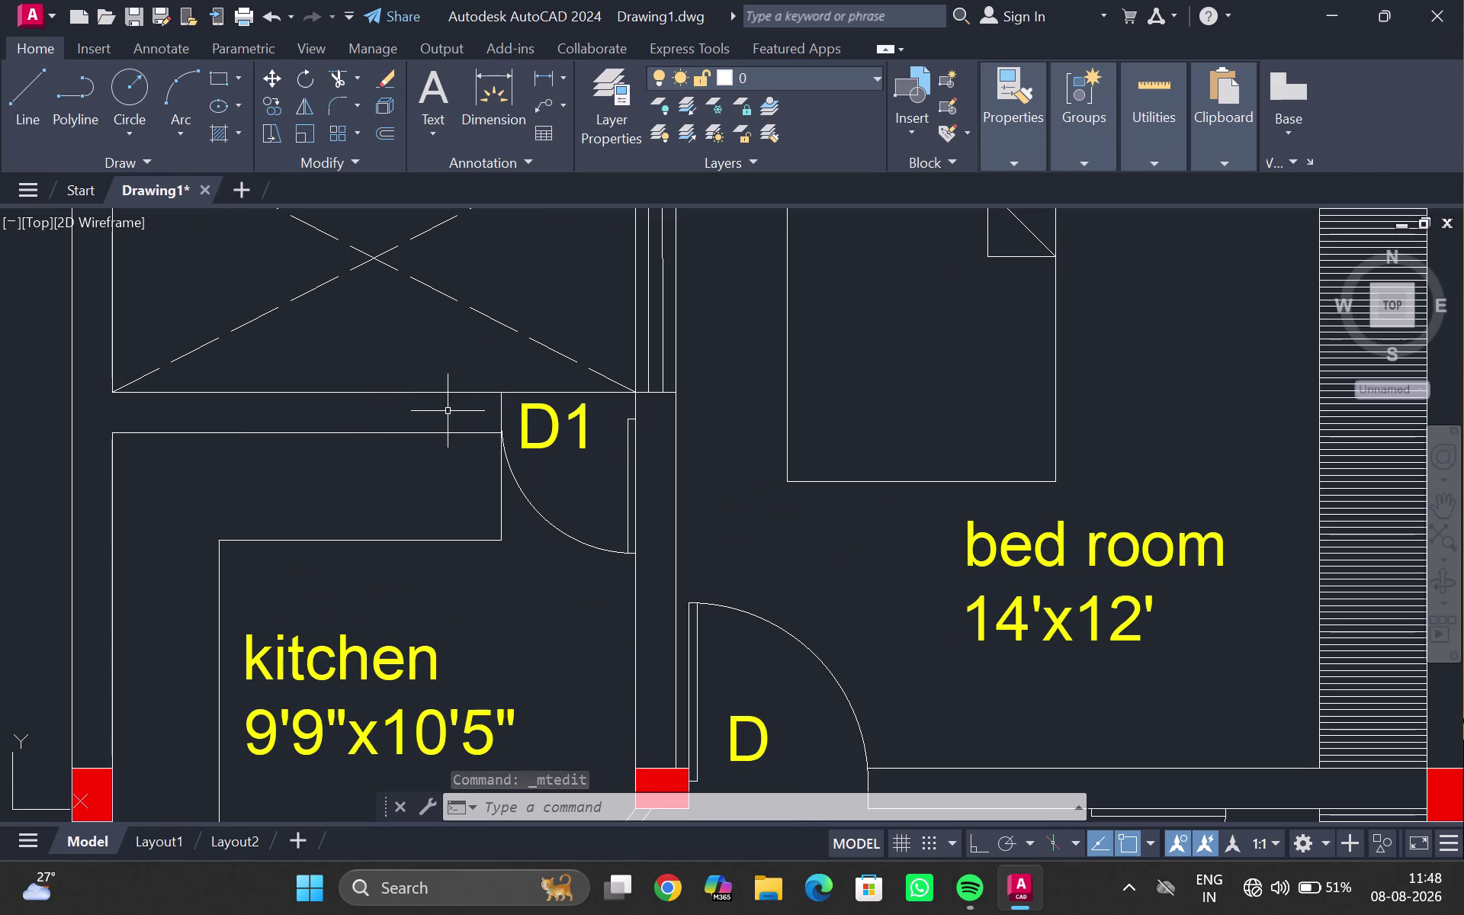
Draw a vertical line across the kitchen's upper wall and trim its protruding ends.
key(l)
key(Return)
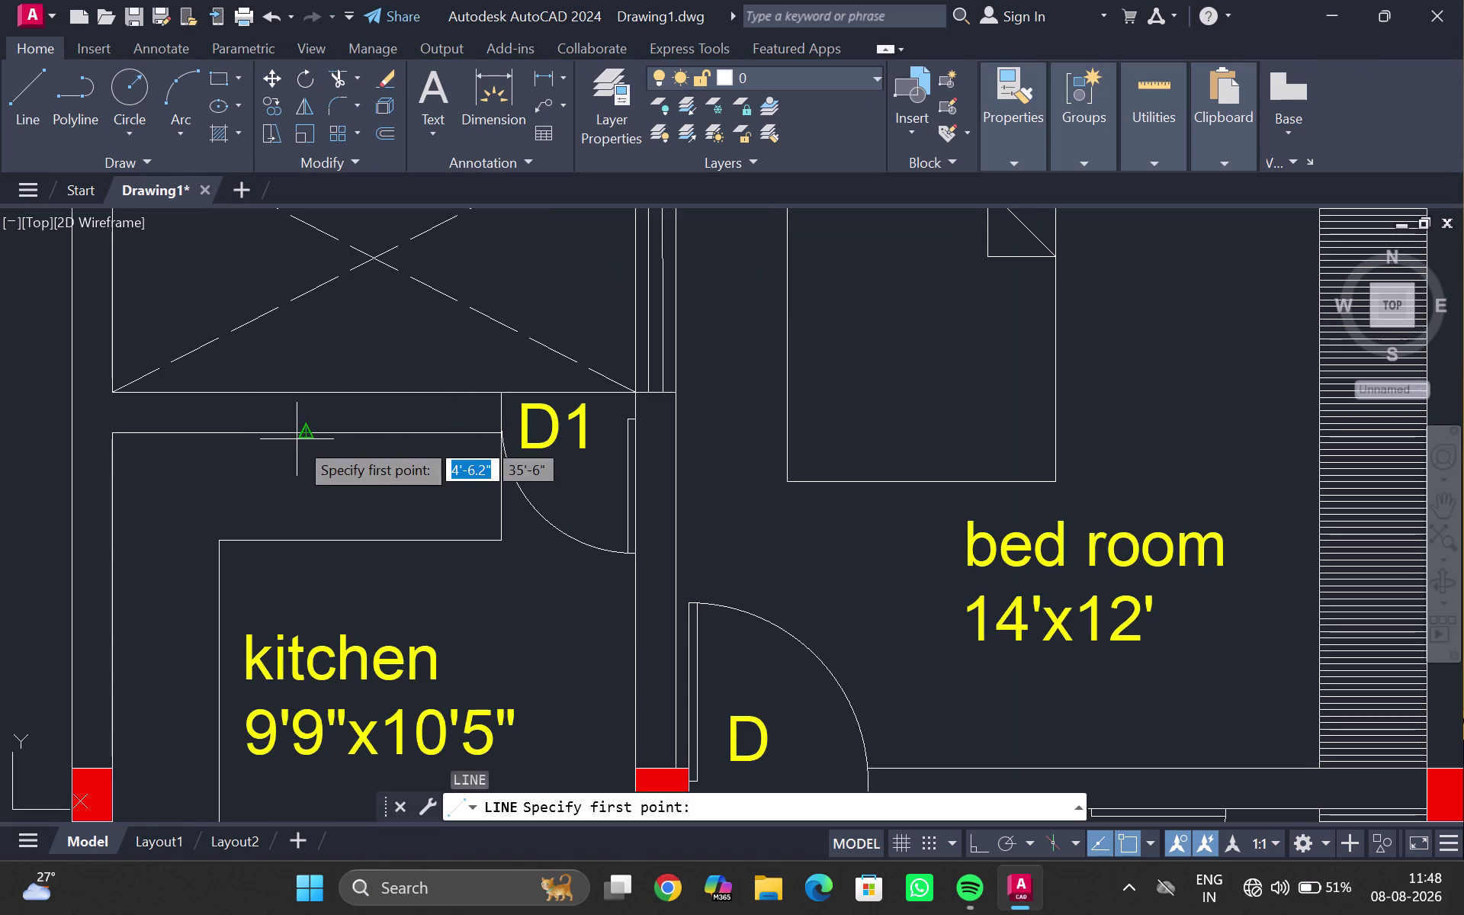
click(237, 376)
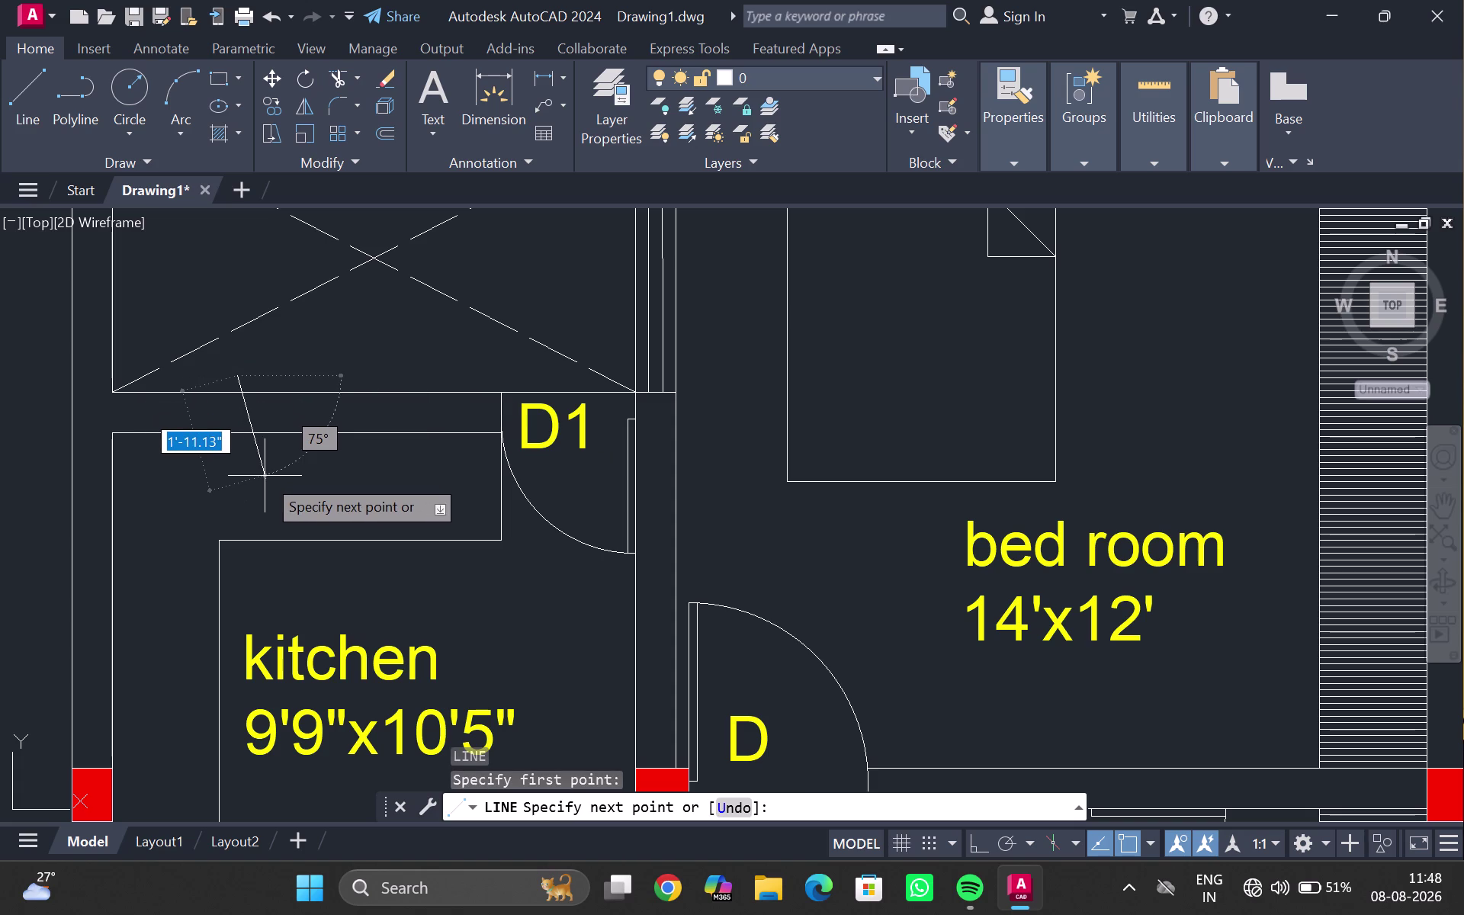
key(ctrl+F8)
click(261, 452)
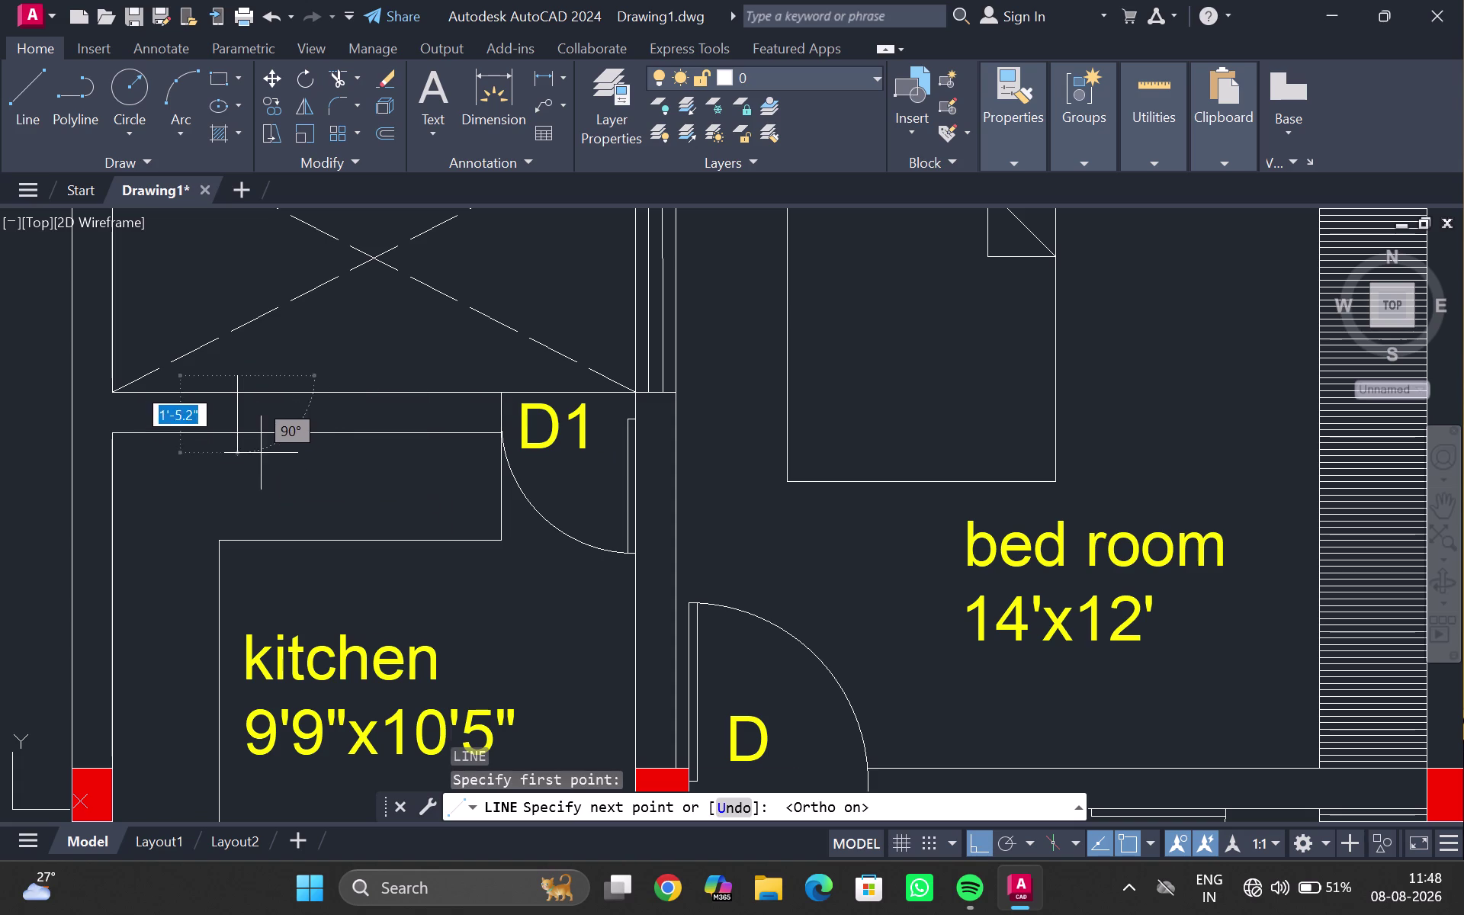
key(Escape)
text(T)
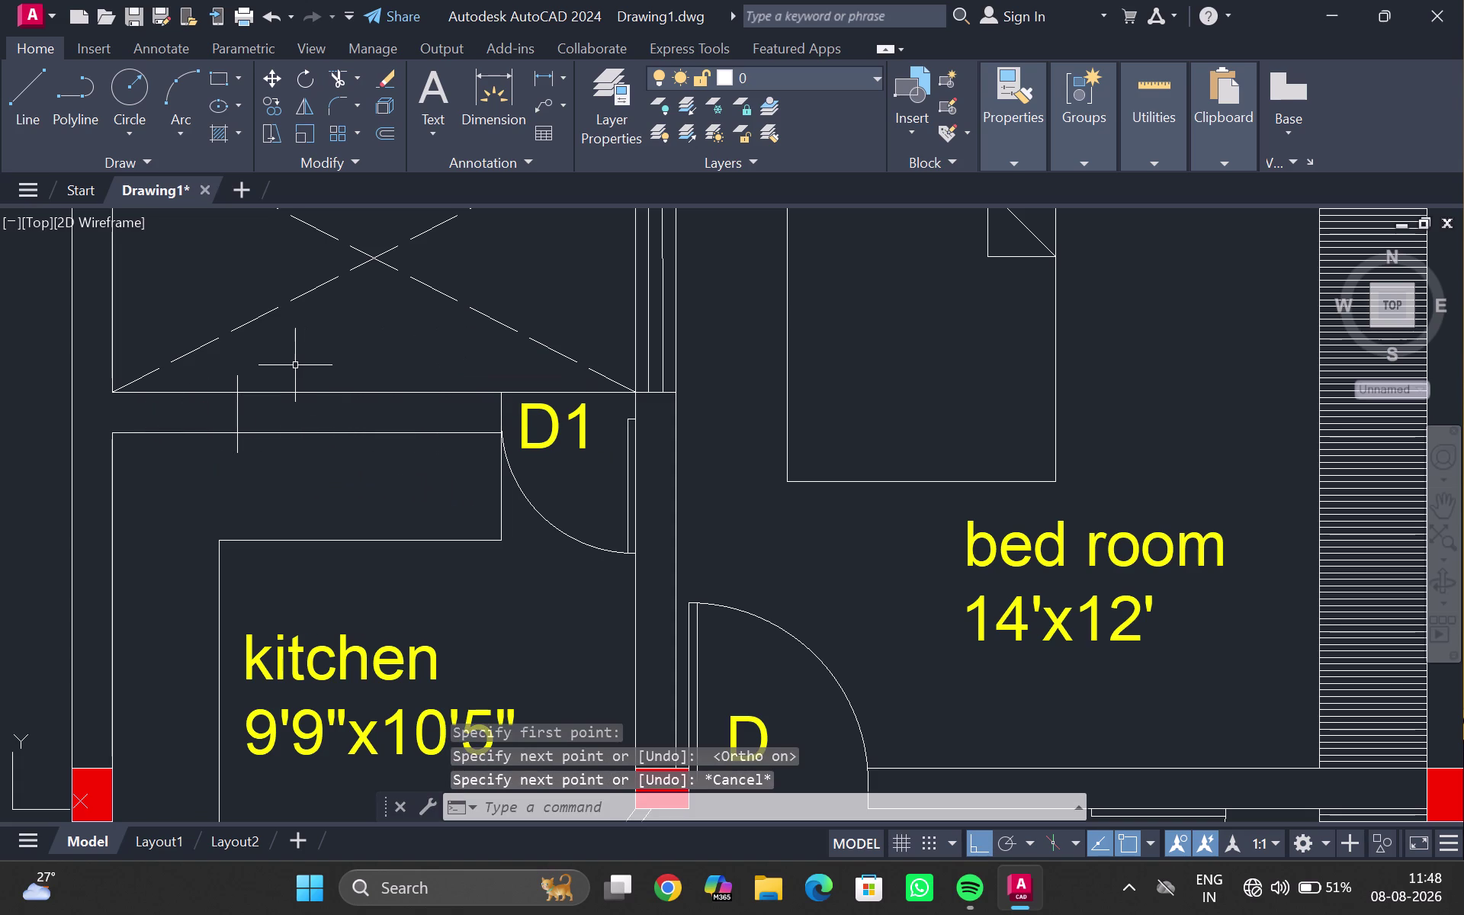
text(R)
key(Return)
scroll(up, 3)
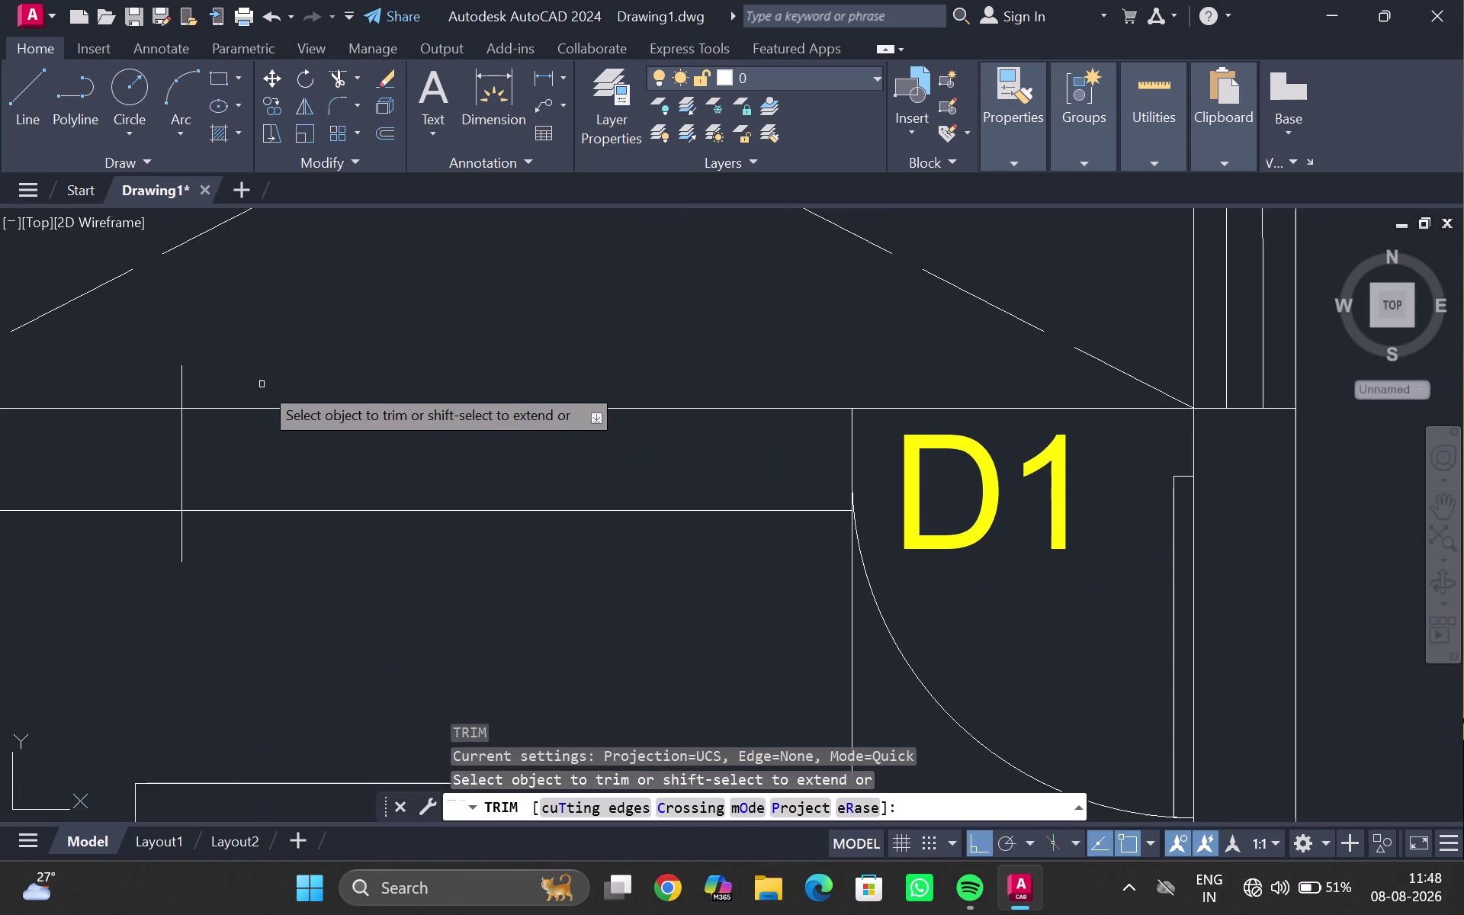
drag(244, 381, 162, 370)
drag(159, 527, 190, 544)
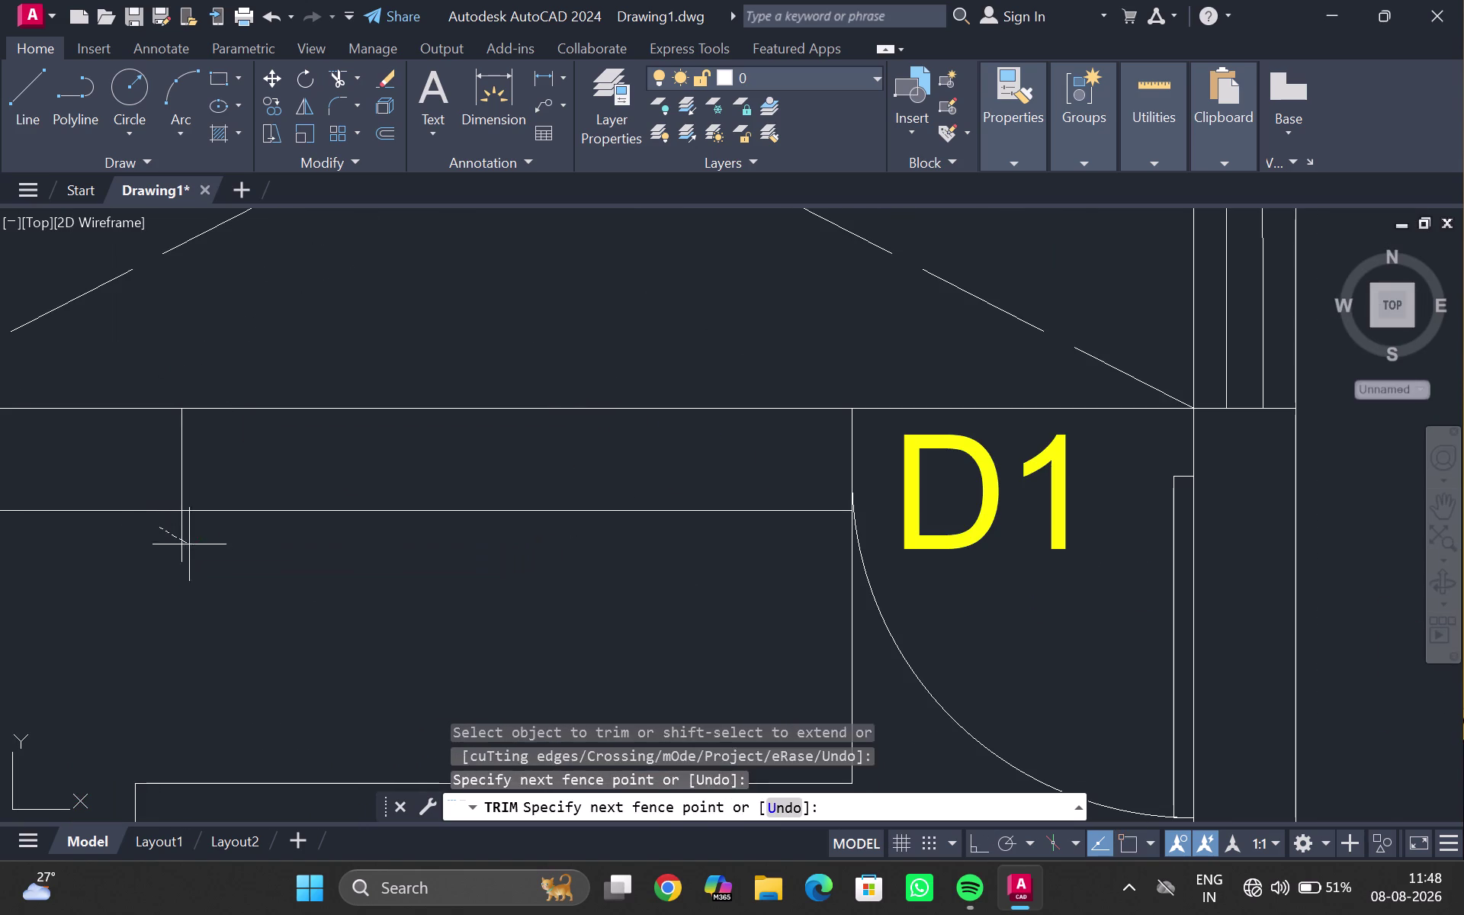
drag(189, 544, 207, 551)
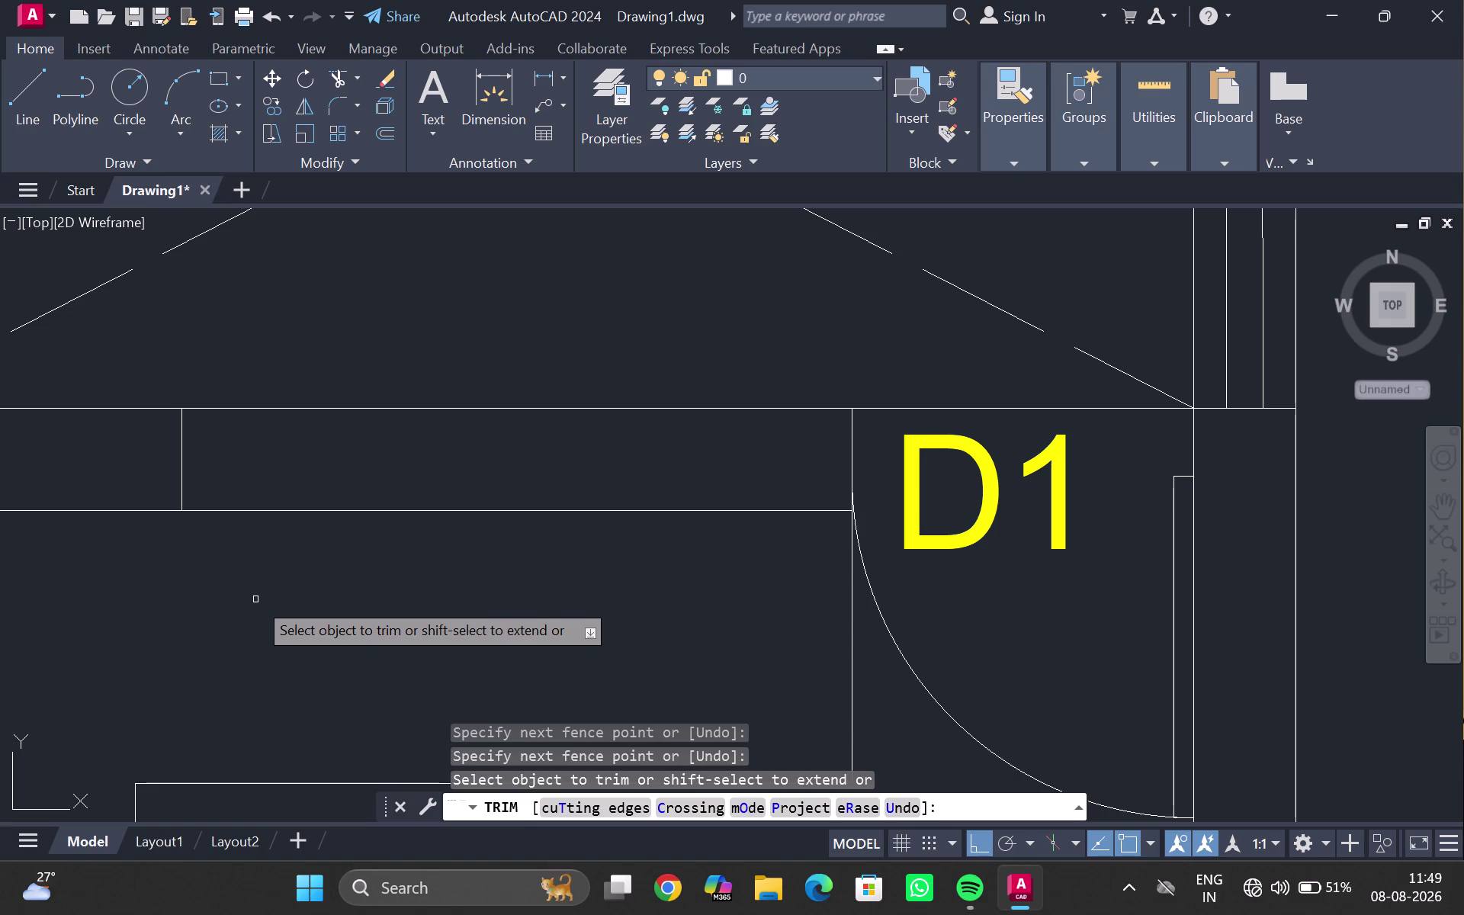
key(Escape)
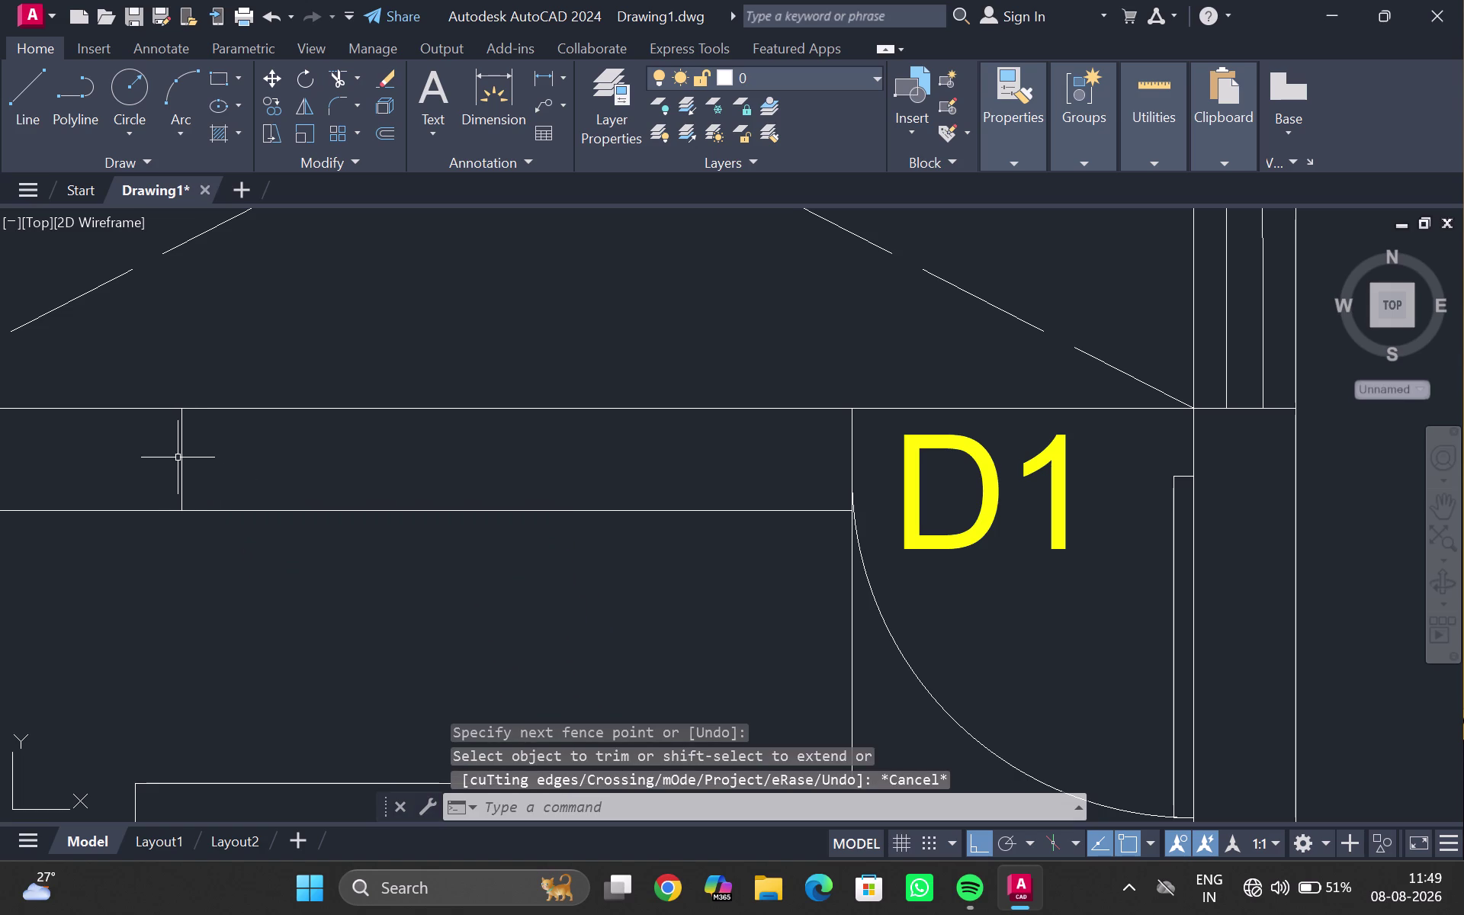
Offset the new vertical wall line 4' to the right.
click(182, 466)
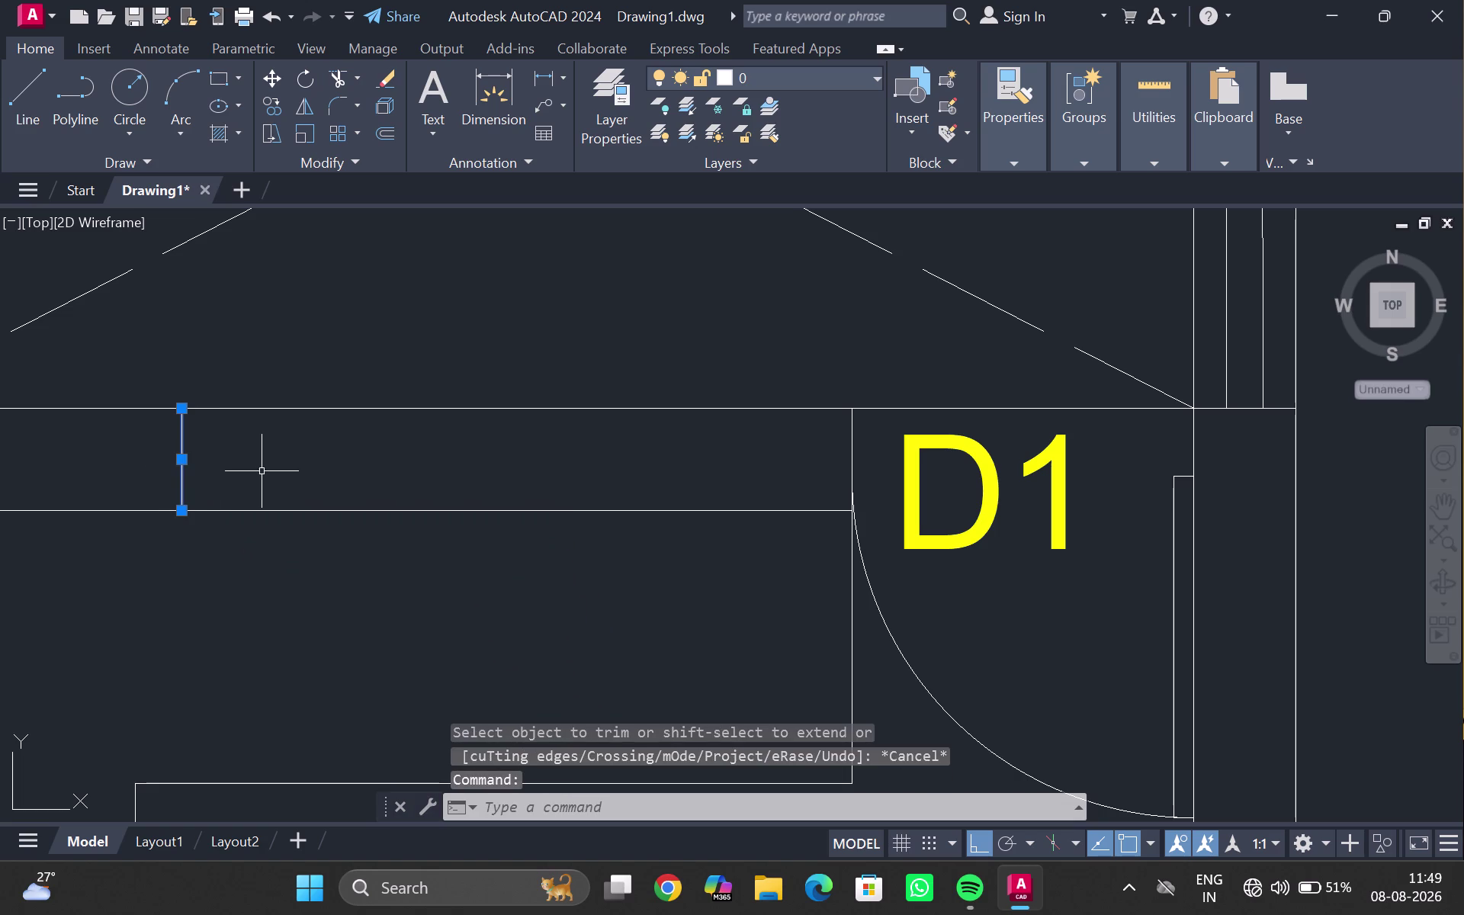
key(o)
key(Return)
text(4)
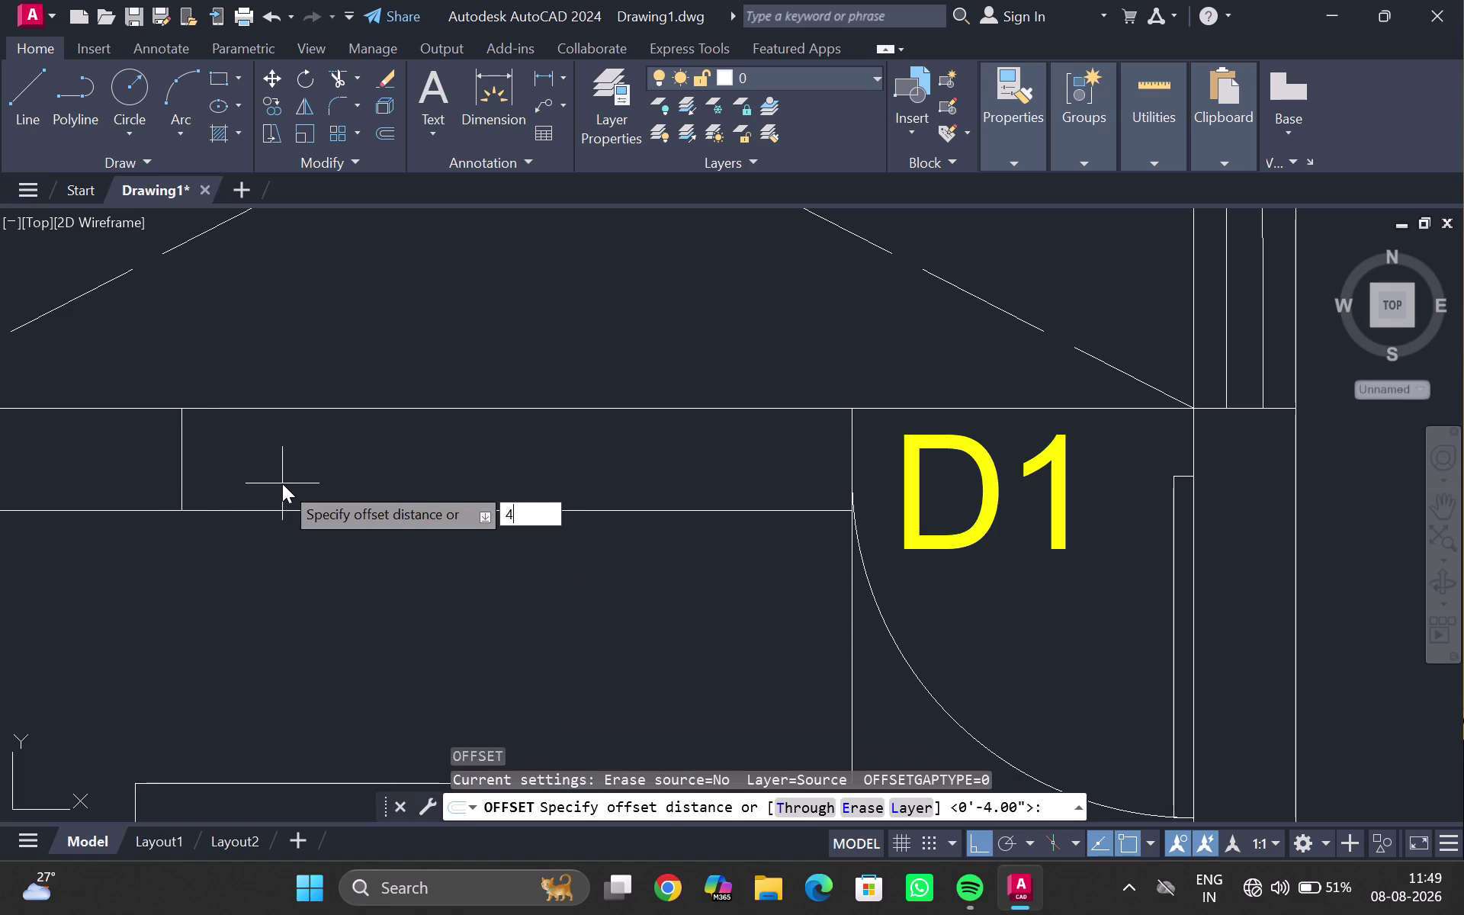
text(')
key(Return)
click(282, 484)
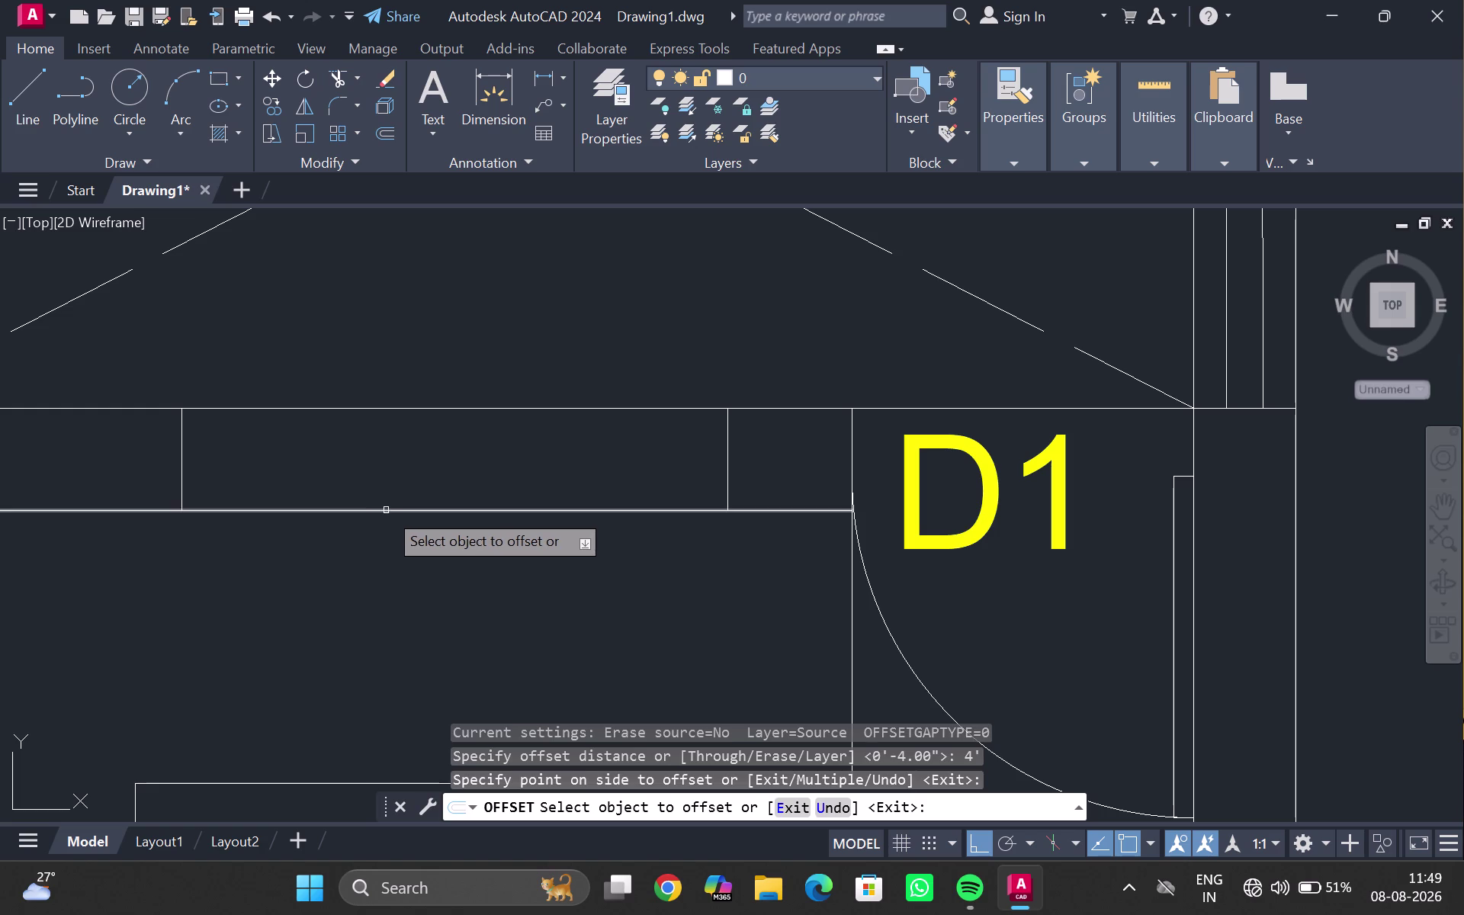
key(Escape)
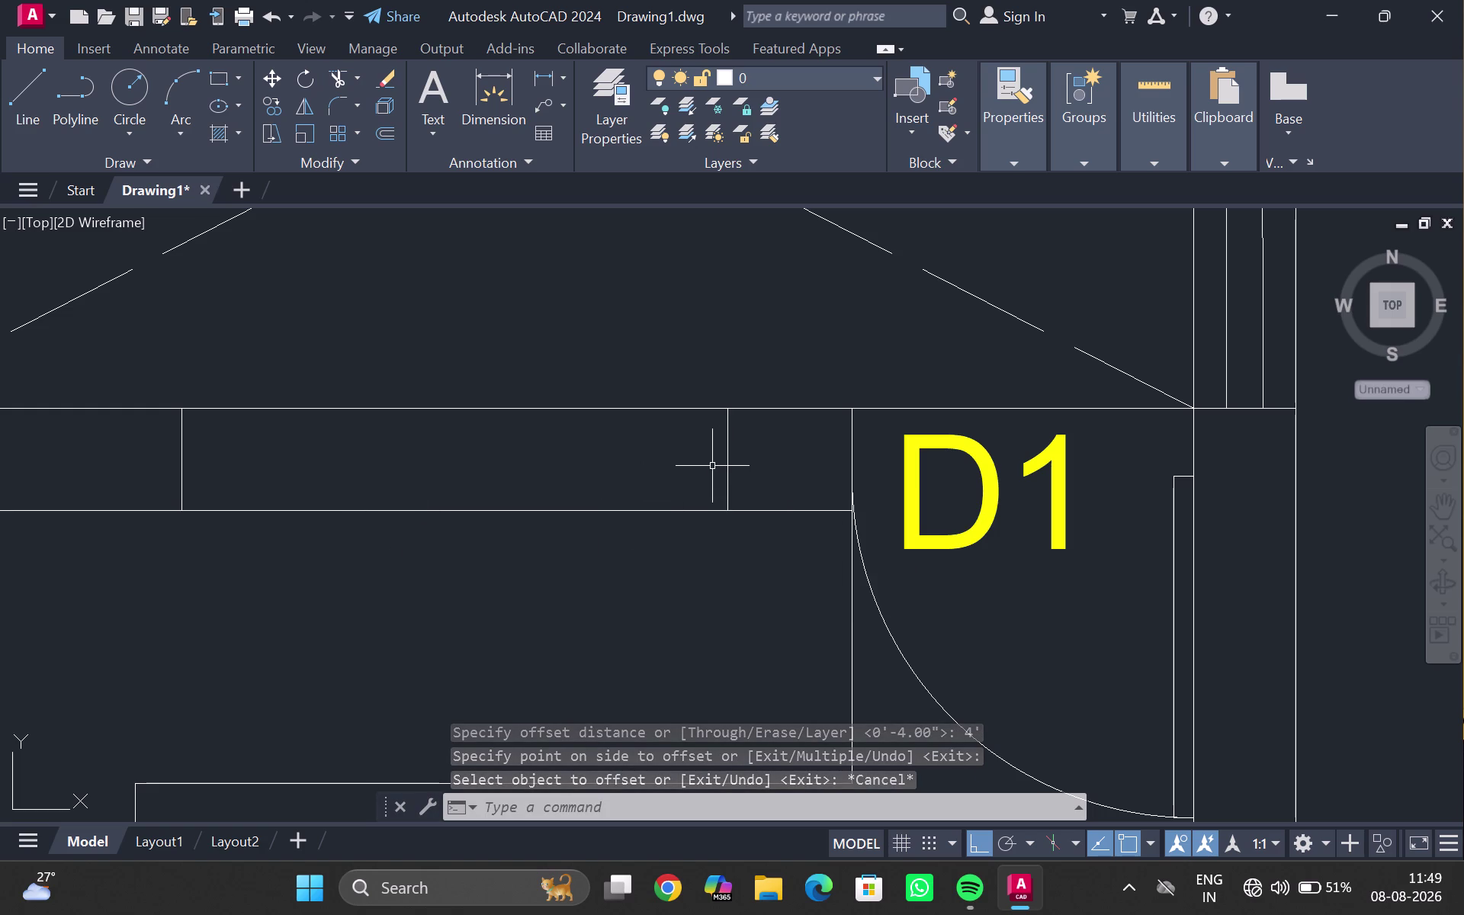
Draw a horizontal middle line between the two verticals' midpoints.
key(l)
key(Return)
click(723, 416)
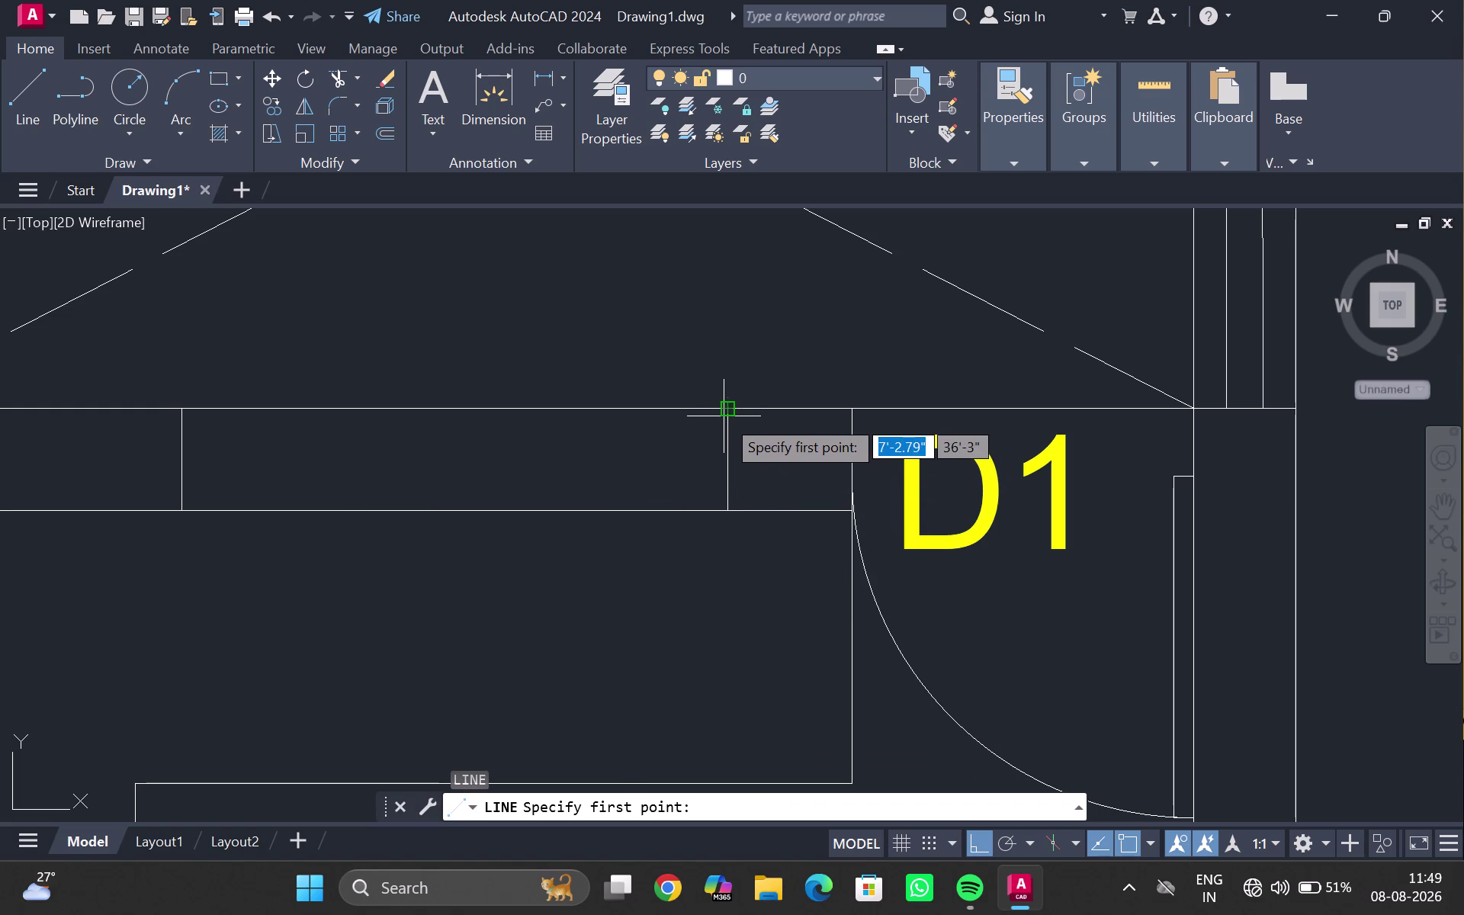
click(721, 466)
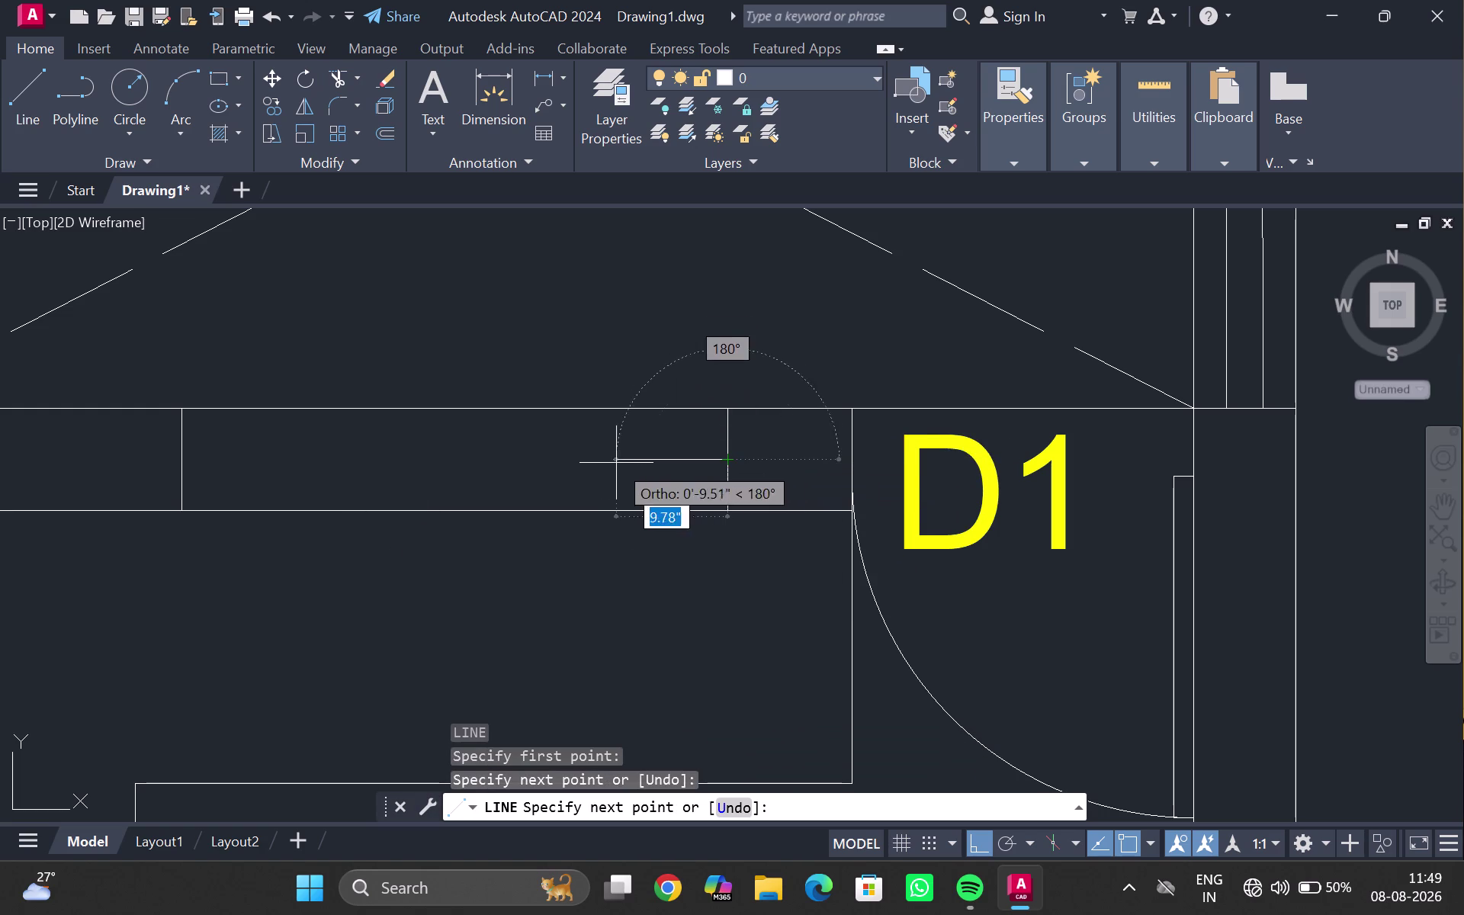
click(177, 461)
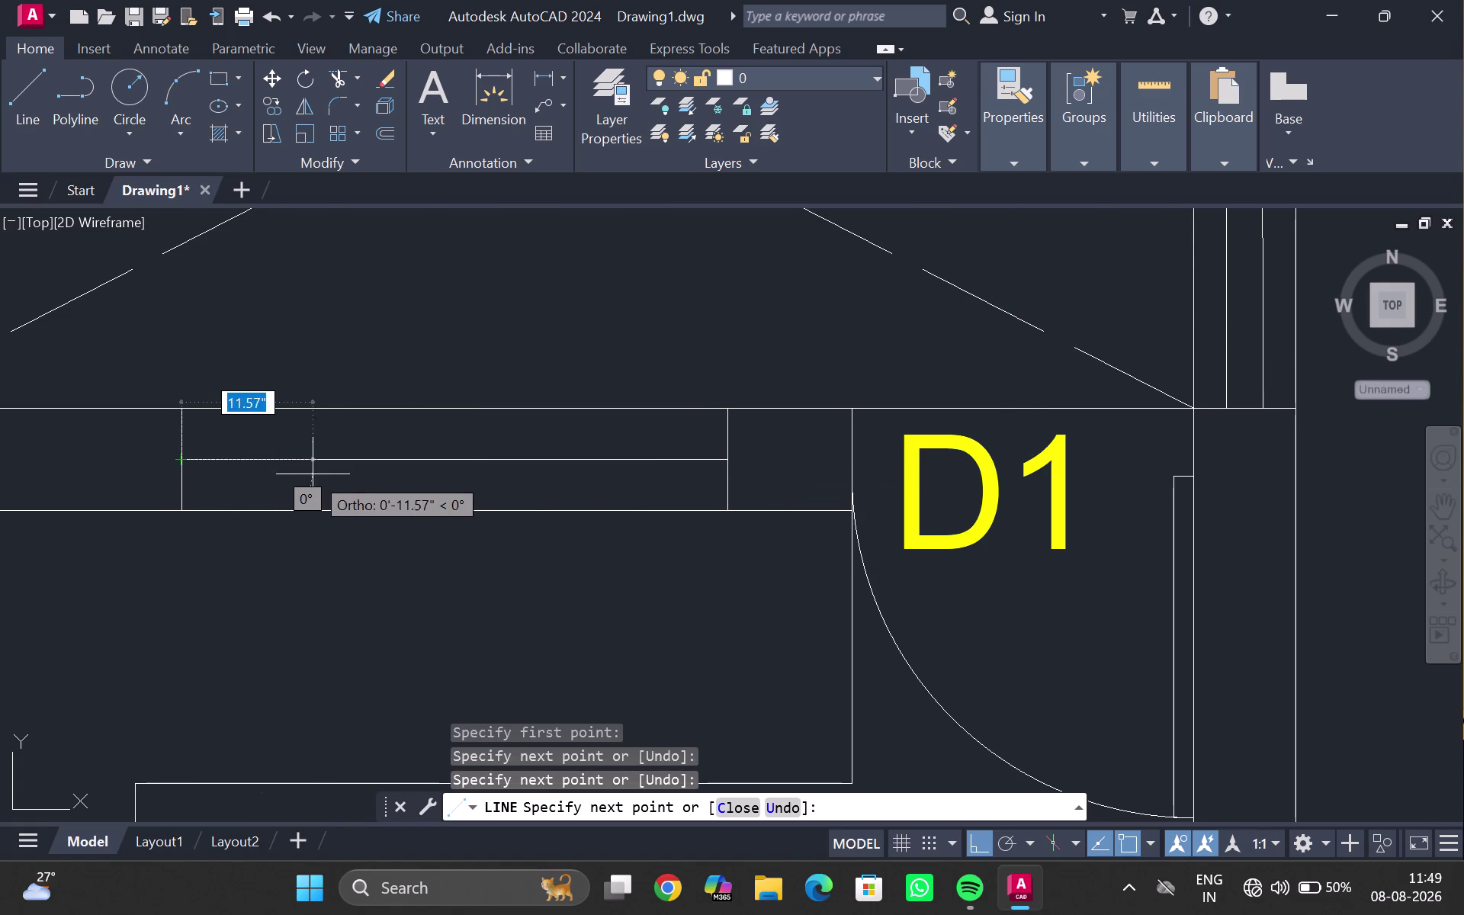
key(Escape)
scroll(down, 3)
middle_click(336, 523)
middle_drag(338, 520, 338, 303)
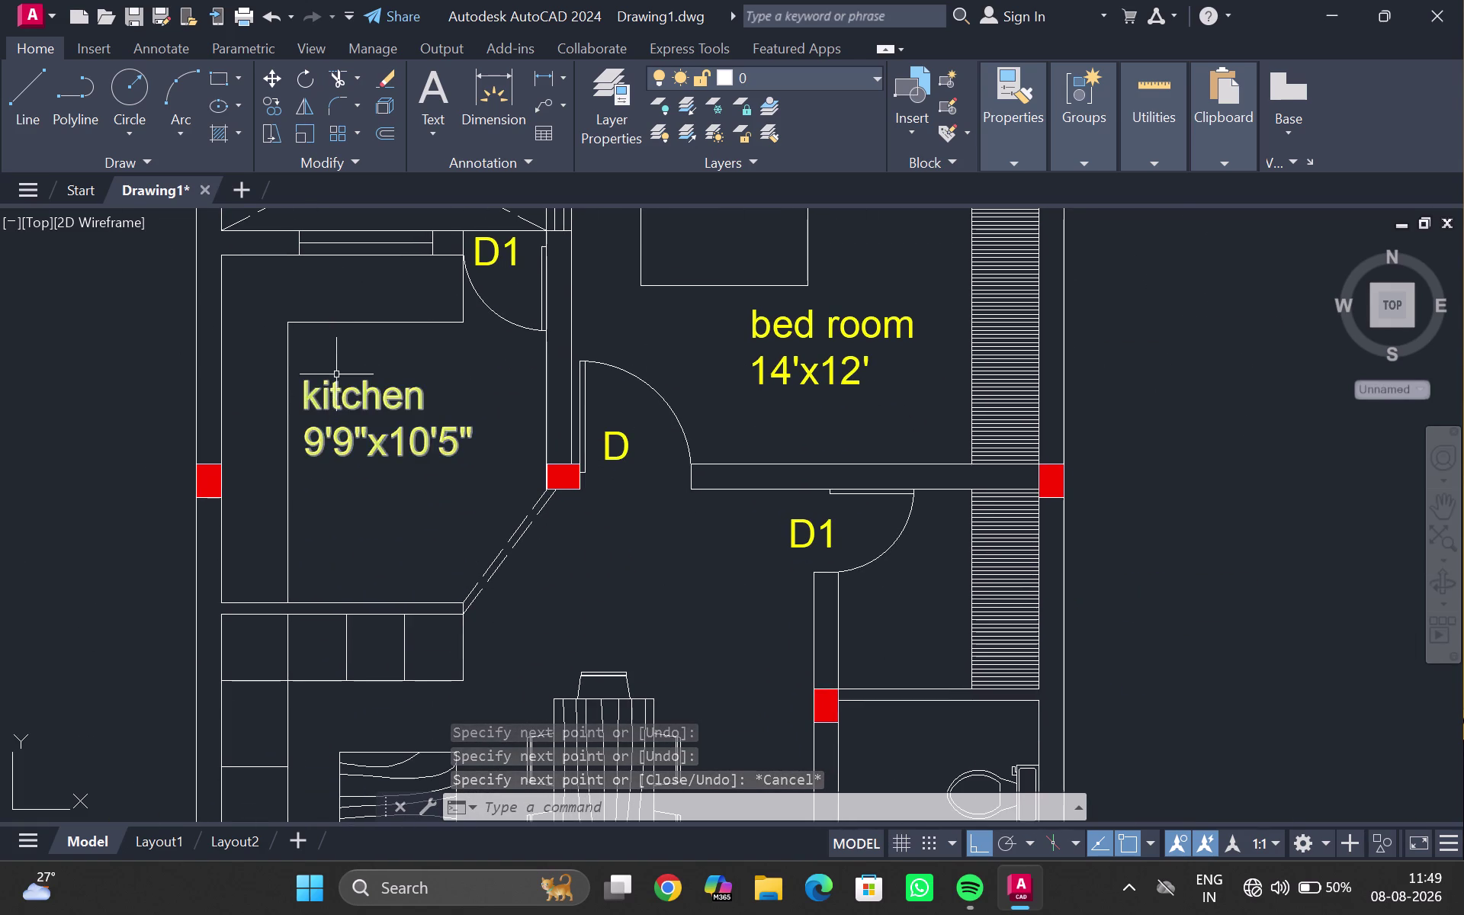
scroll(down, 3)
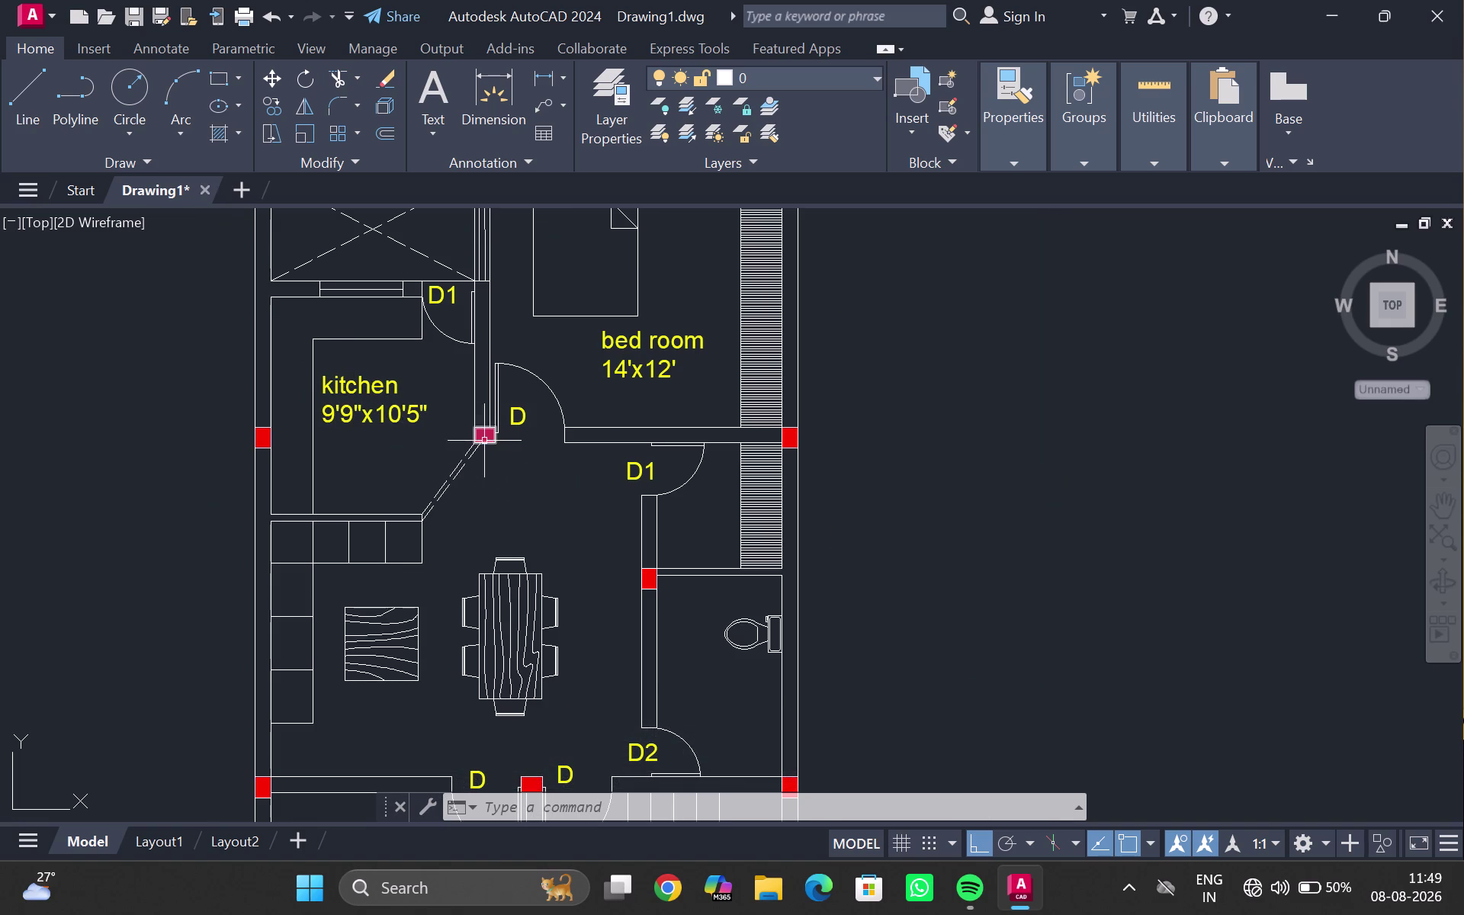
Copy the kitchen D1 tag to two spots above the kitchen; briefly open DesignCenter.
click(452, 300)
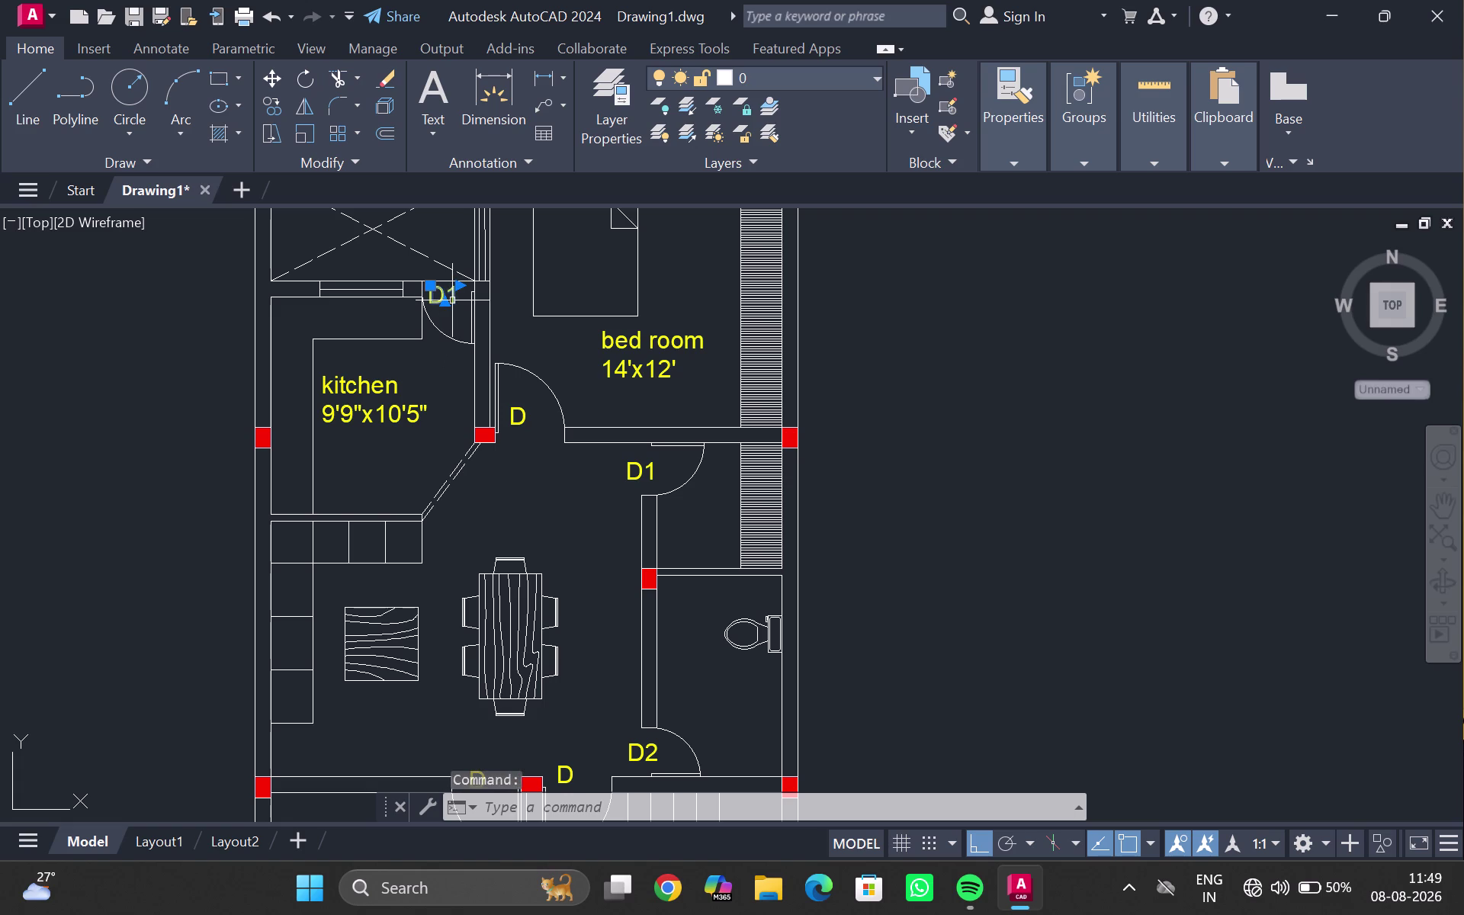
text(CO)
key(Return)
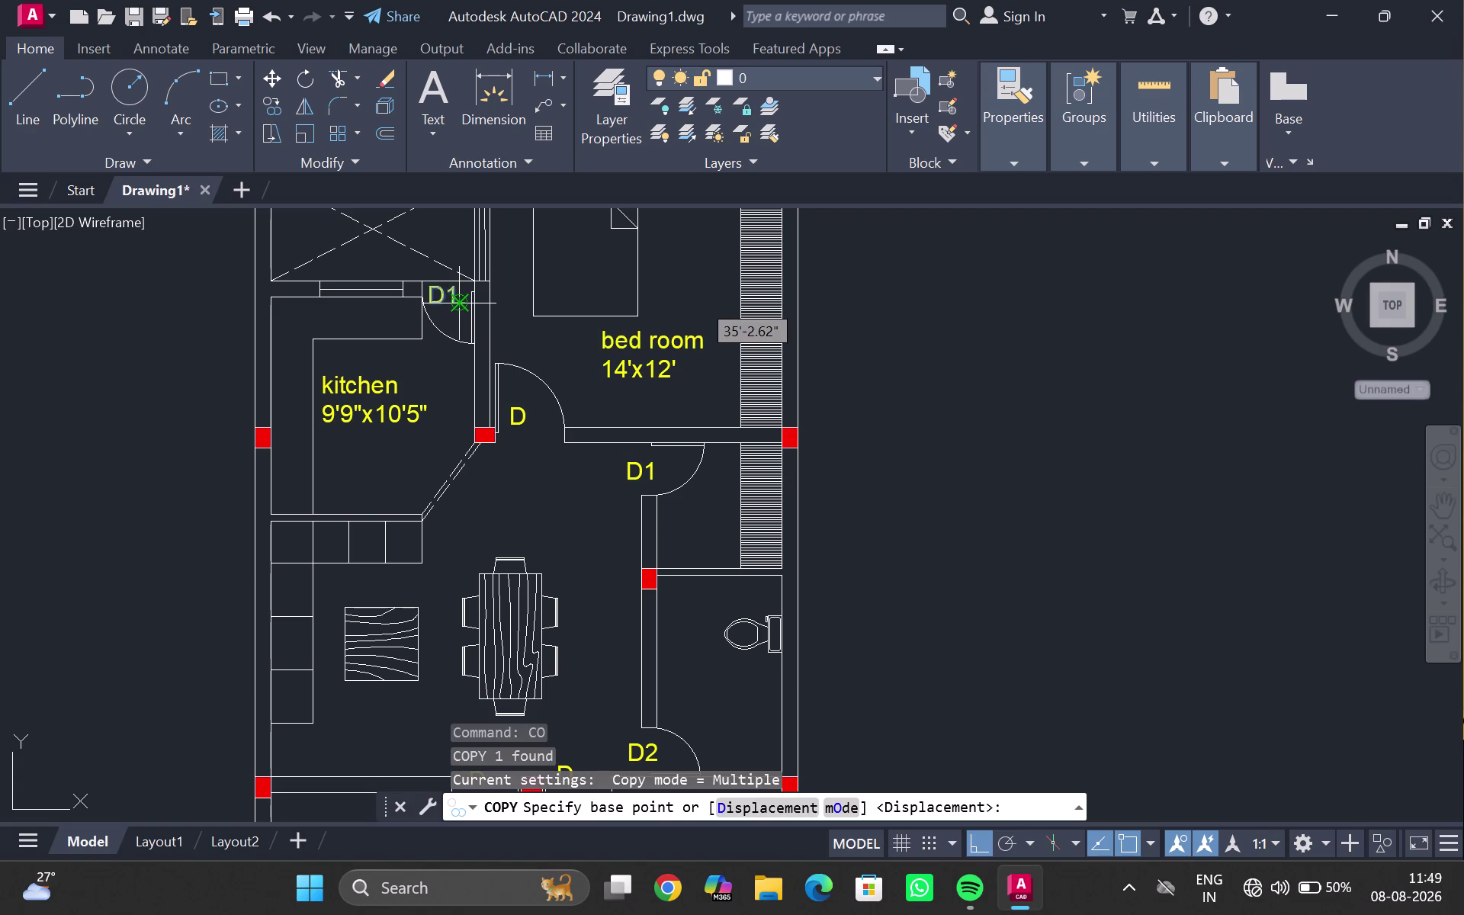
click(452, 301)
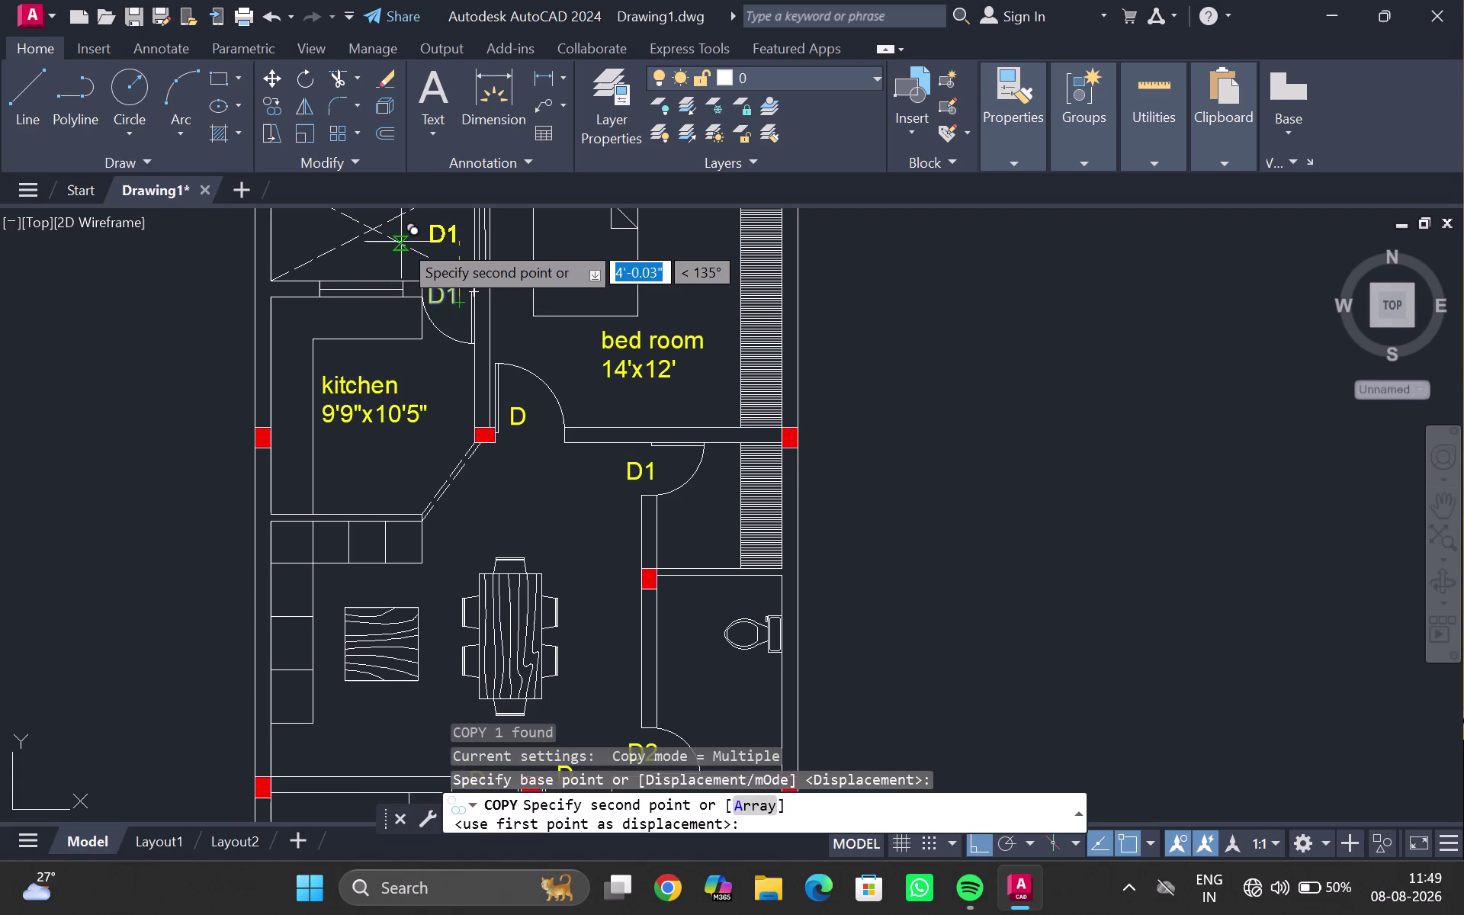
key(ctrl+F8)
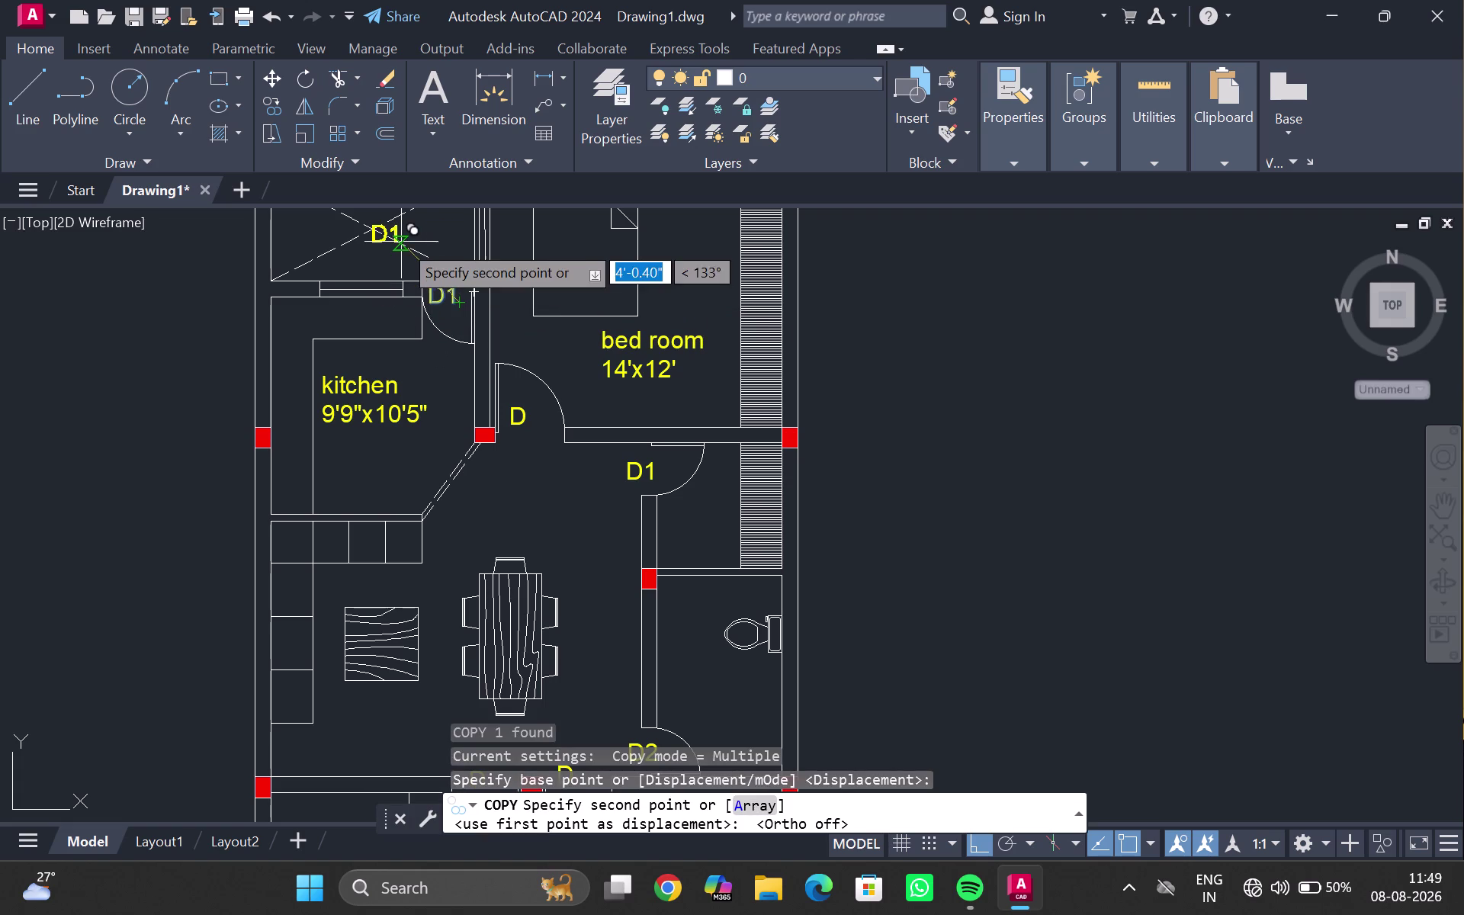
click(376, 271)
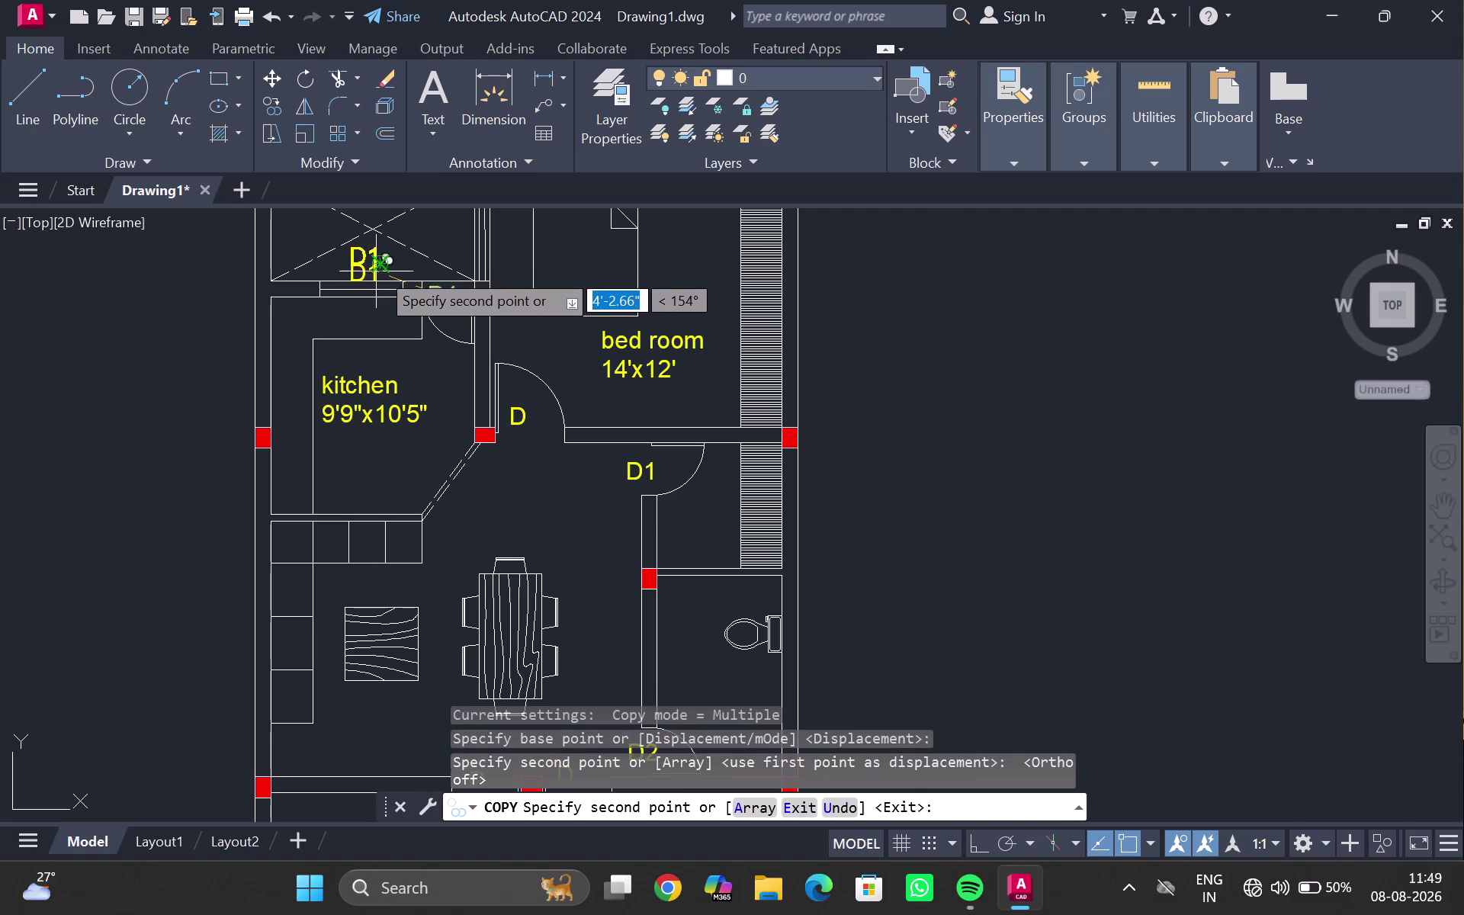
middle_drag(456, 239, 424, 354)
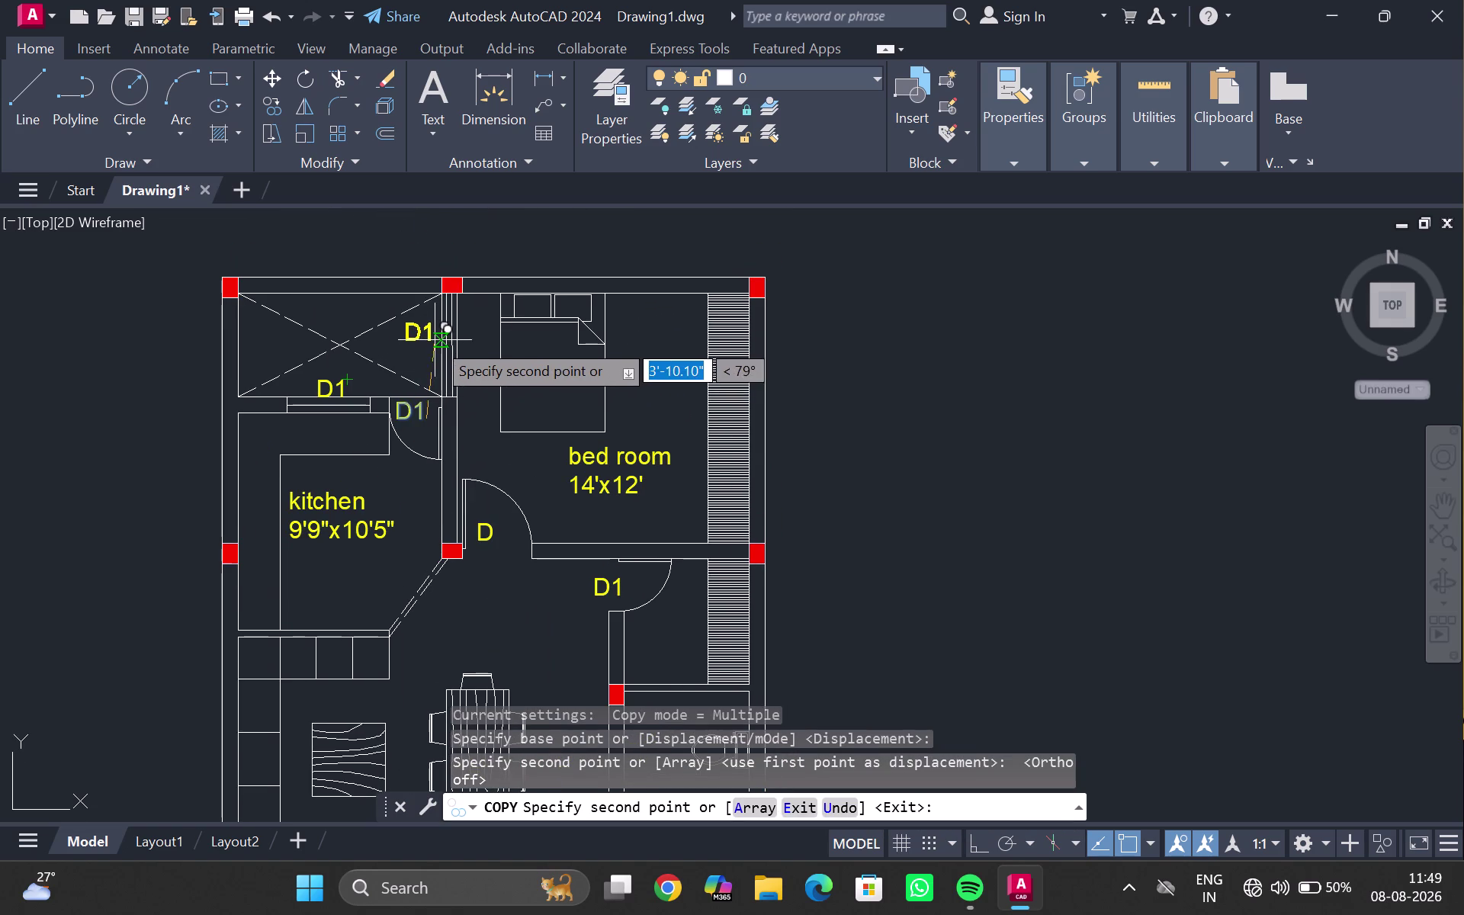
click(434, 337)
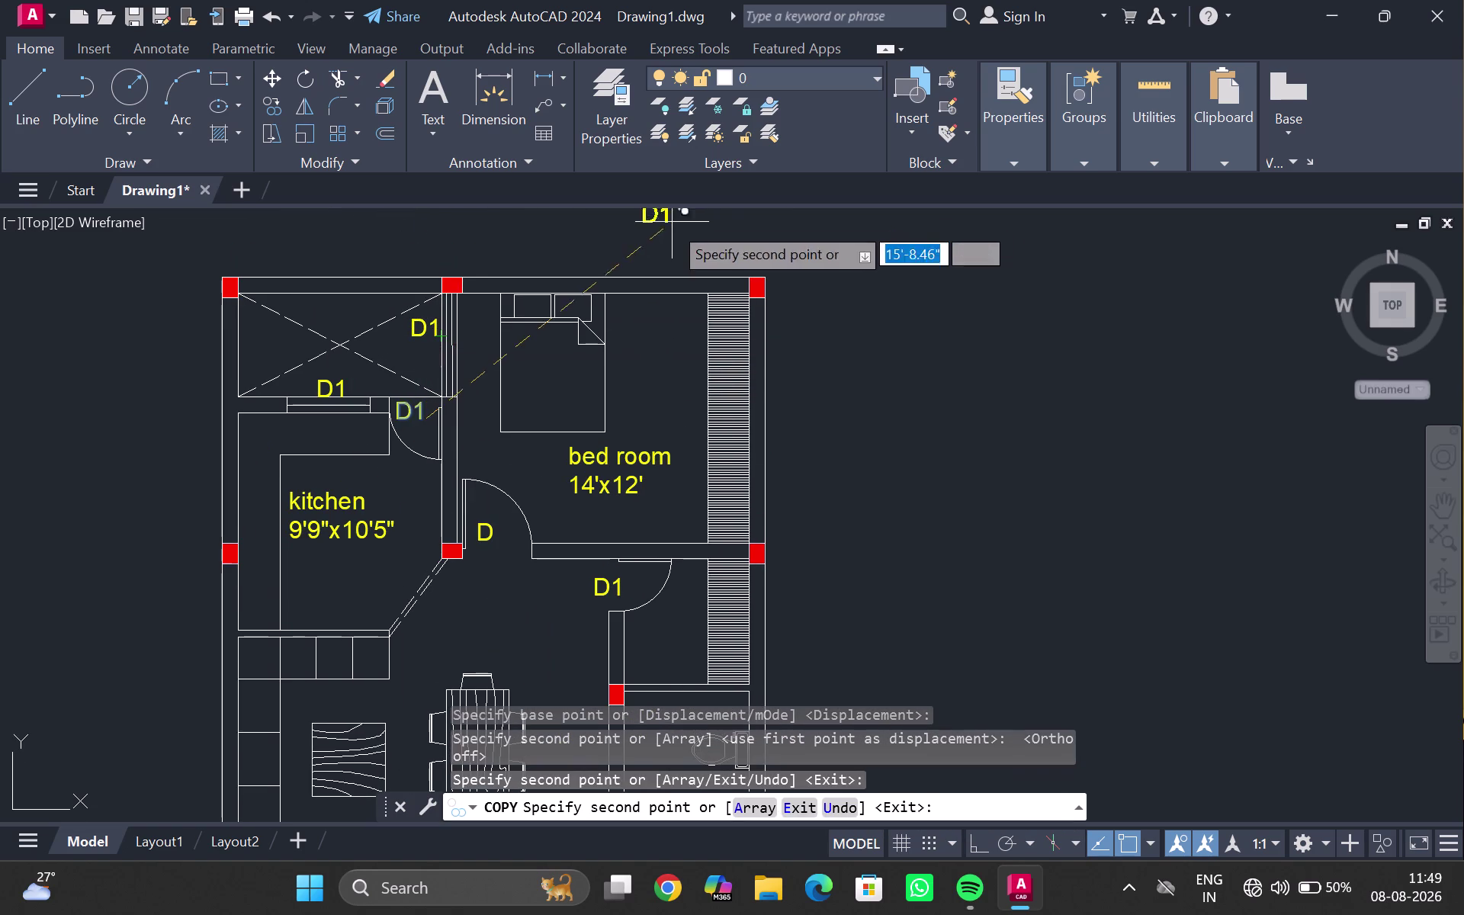
key(Escape)
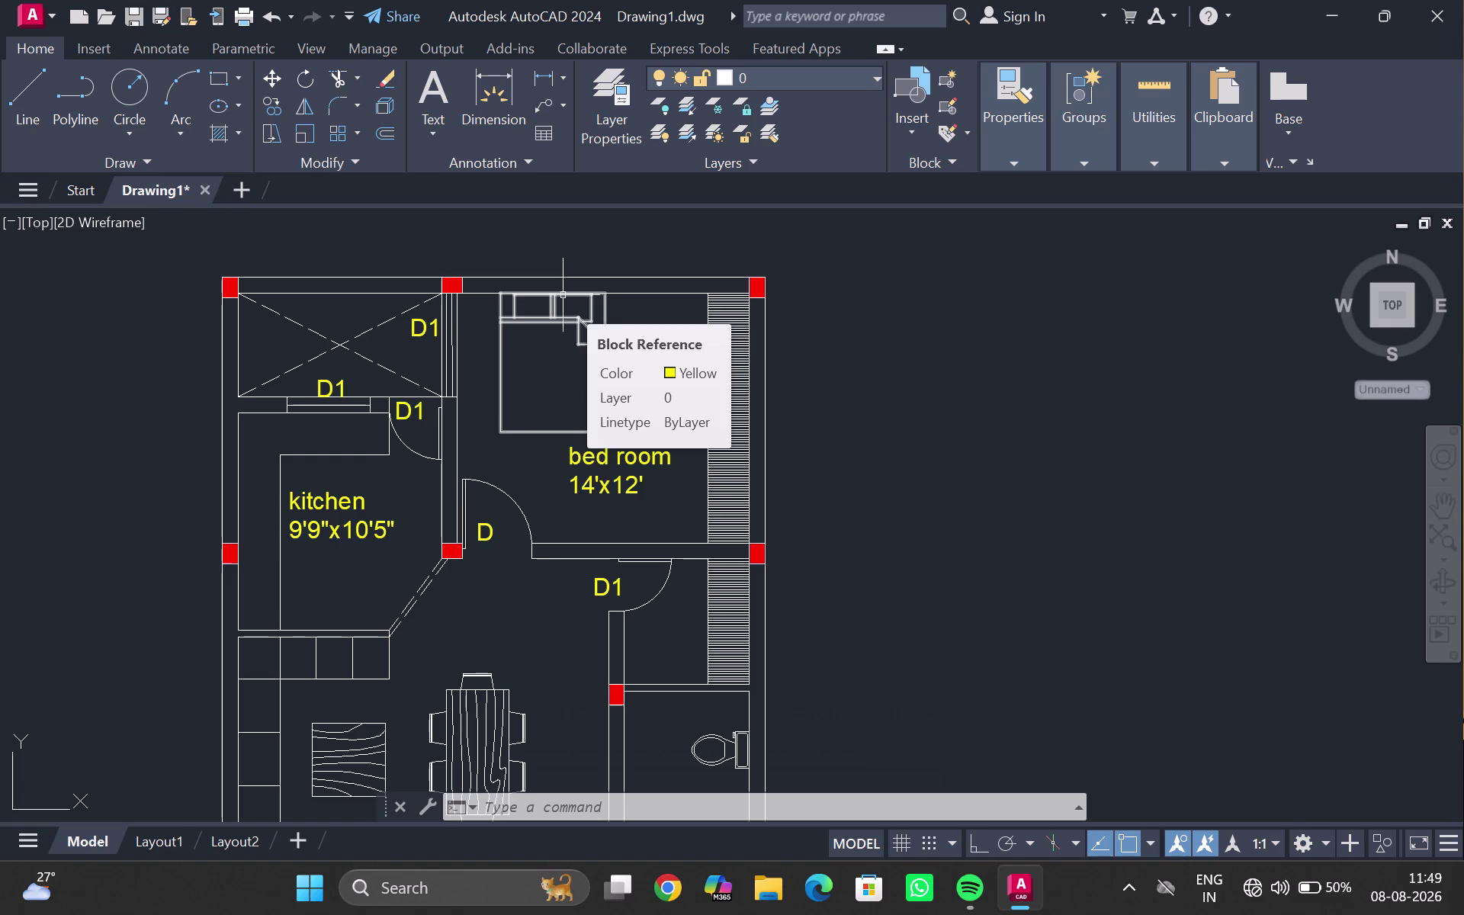
key(ctrl+2)
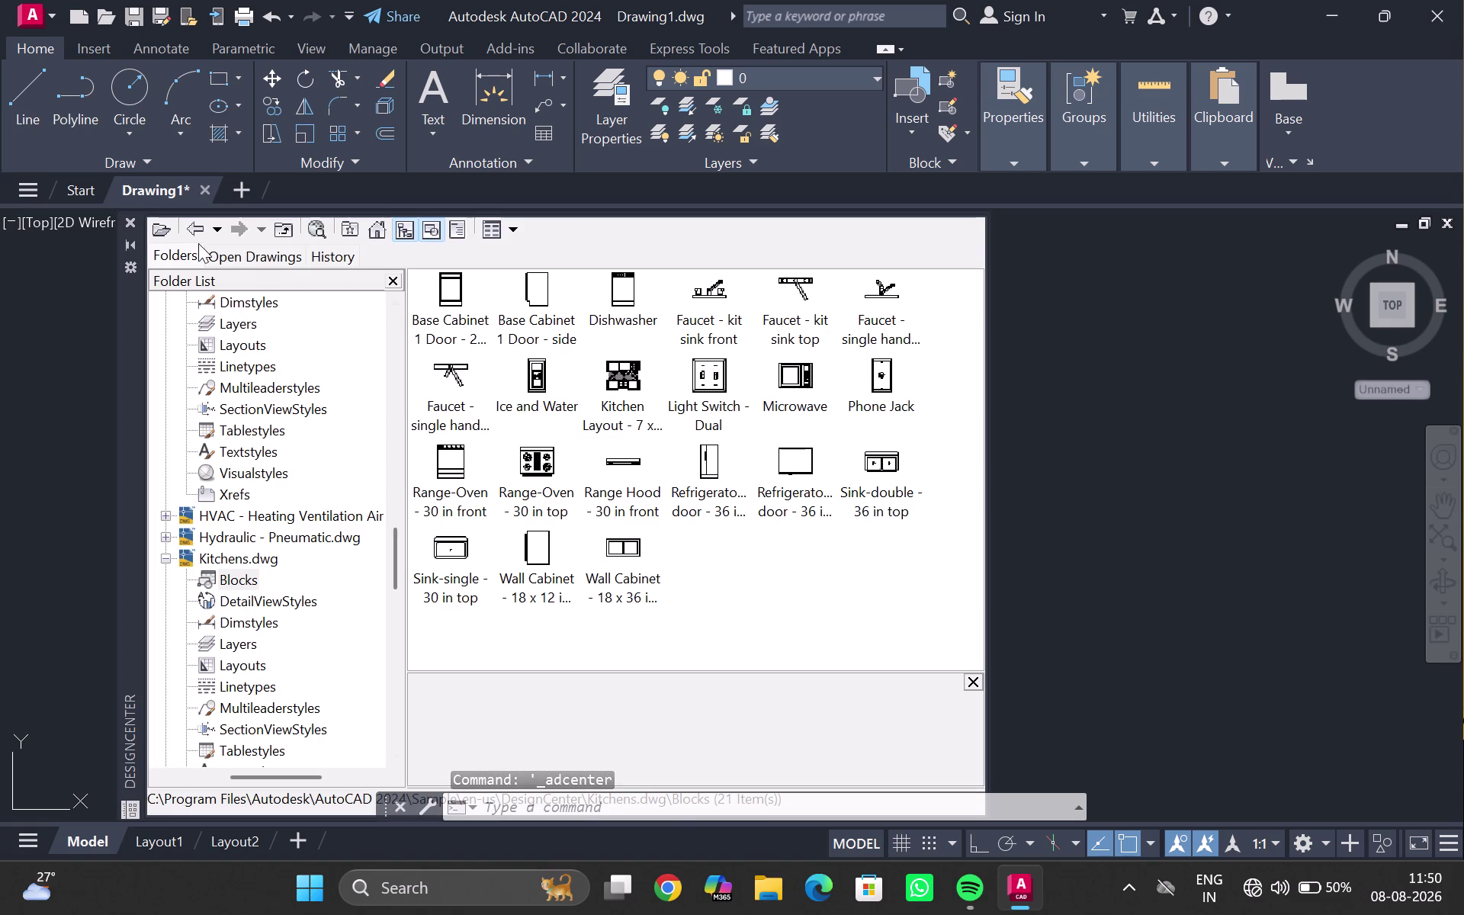
click(134, 221)
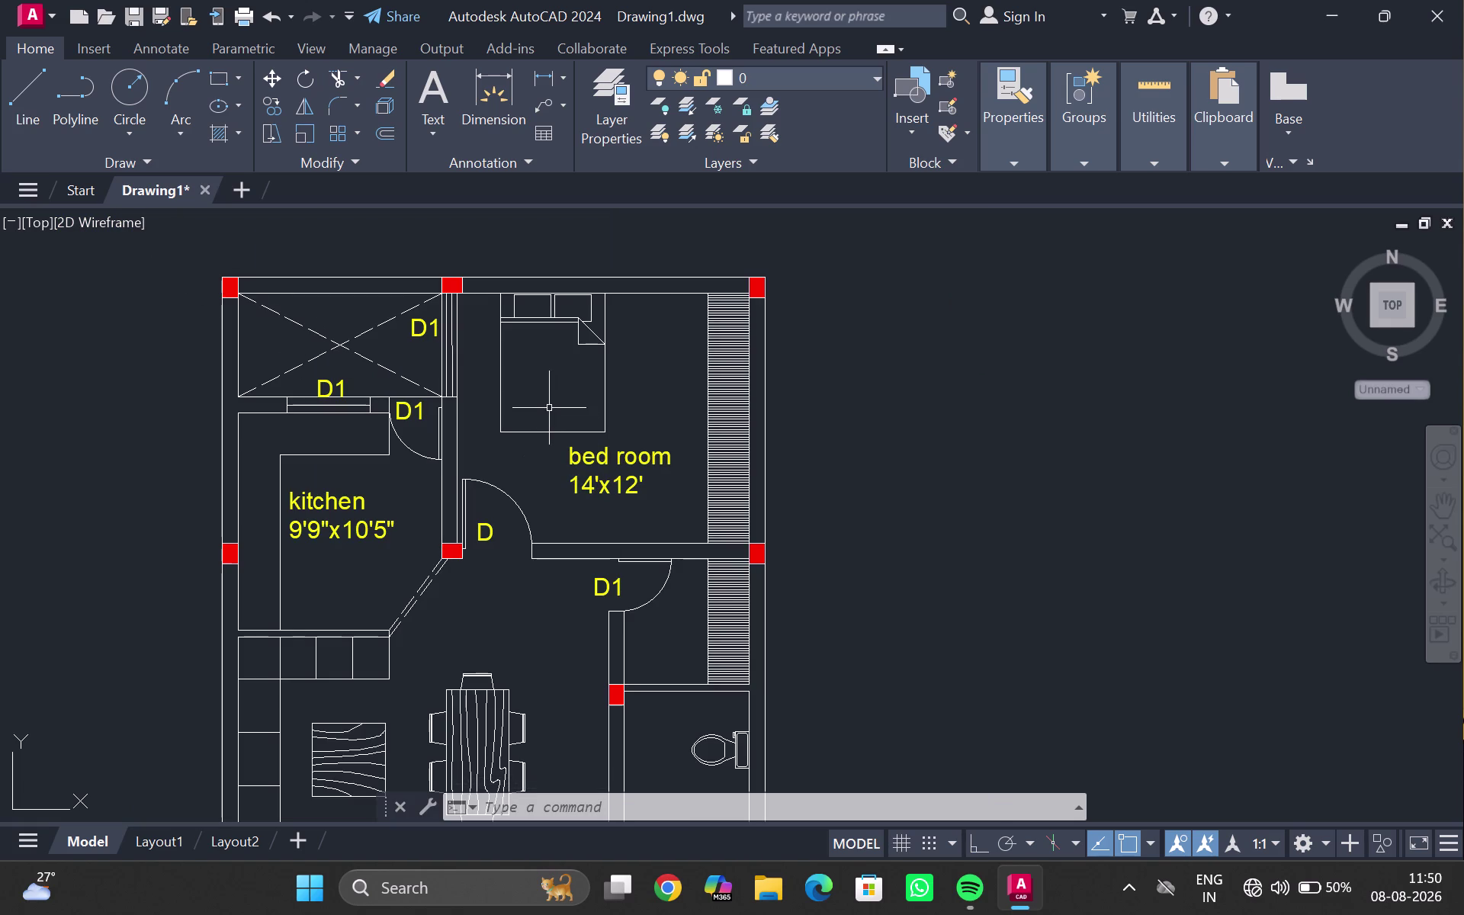
Retype the outer copied D1 tag as W1.
double_click(414, 330)
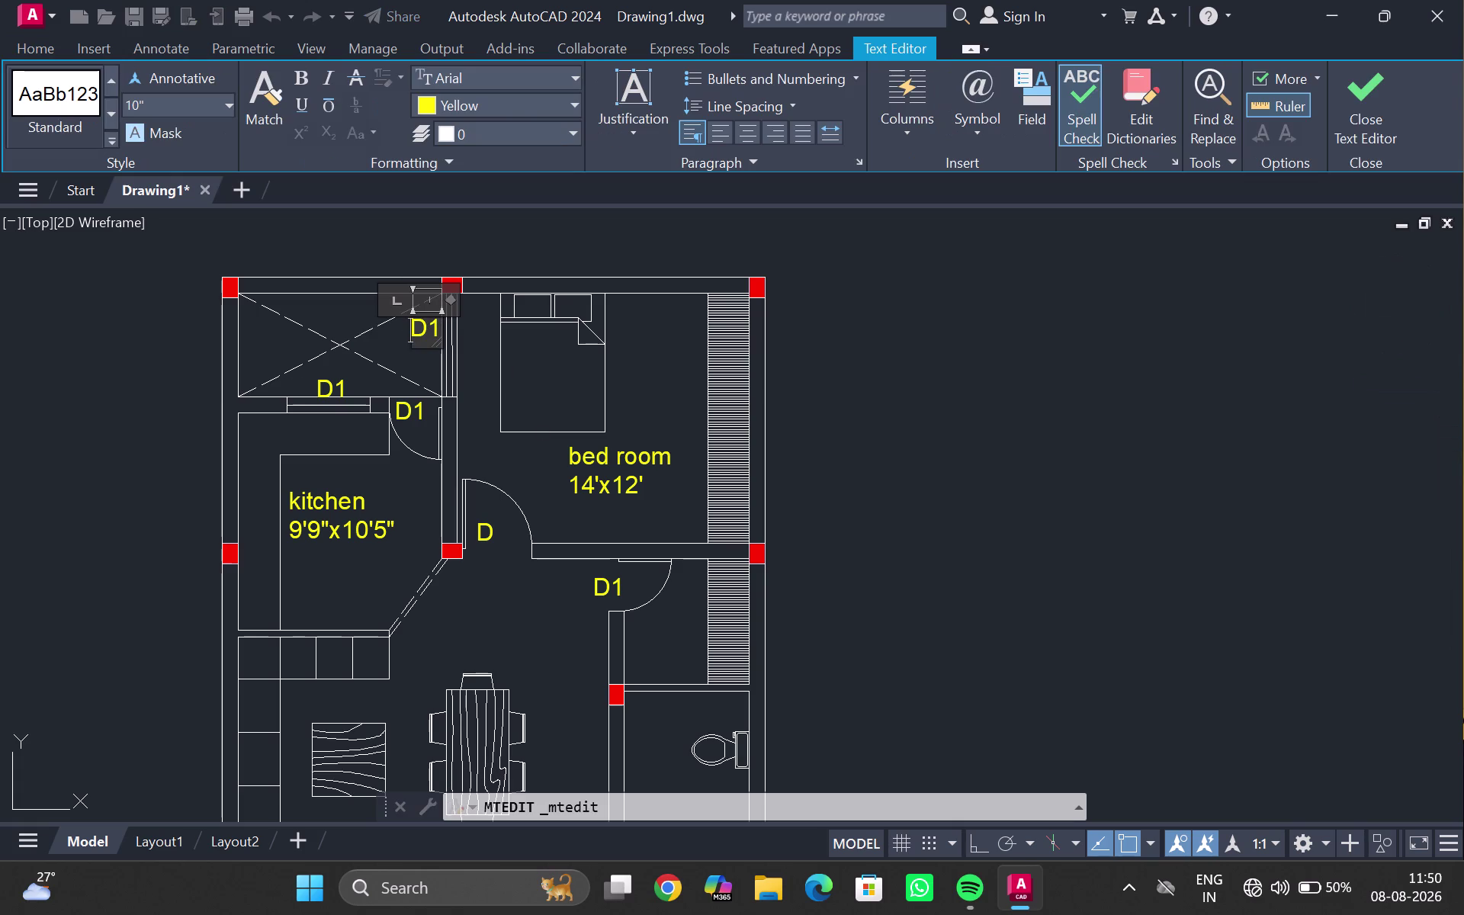
click(423, 328)
key(BackSpace)
key(w)
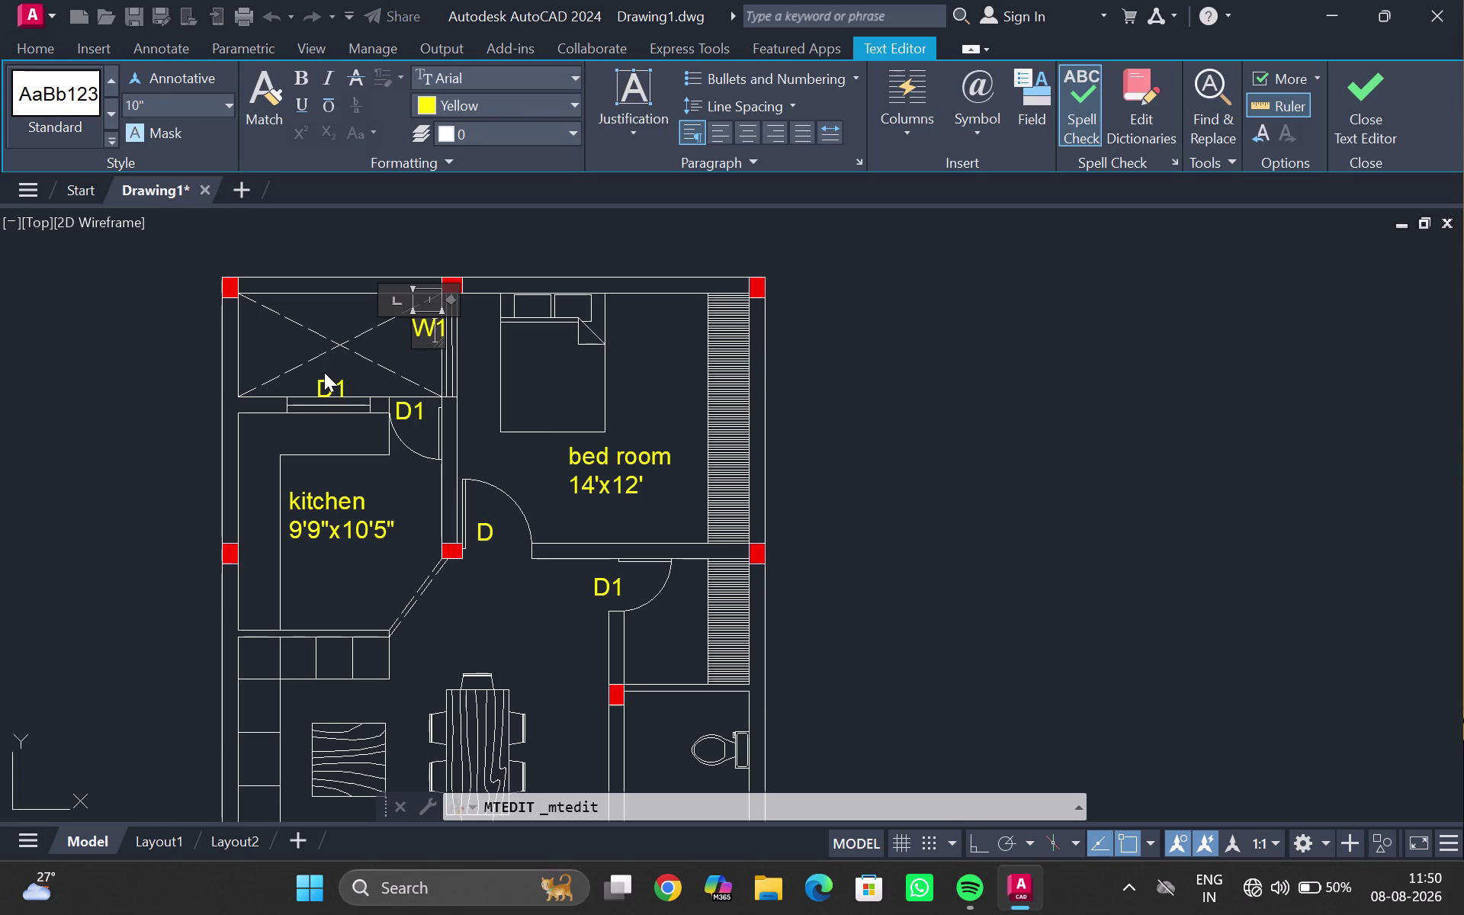
double_click(323, 375)
Retype the inner copied D1 tag as W2, widening its text box.
double_click(332, 386)
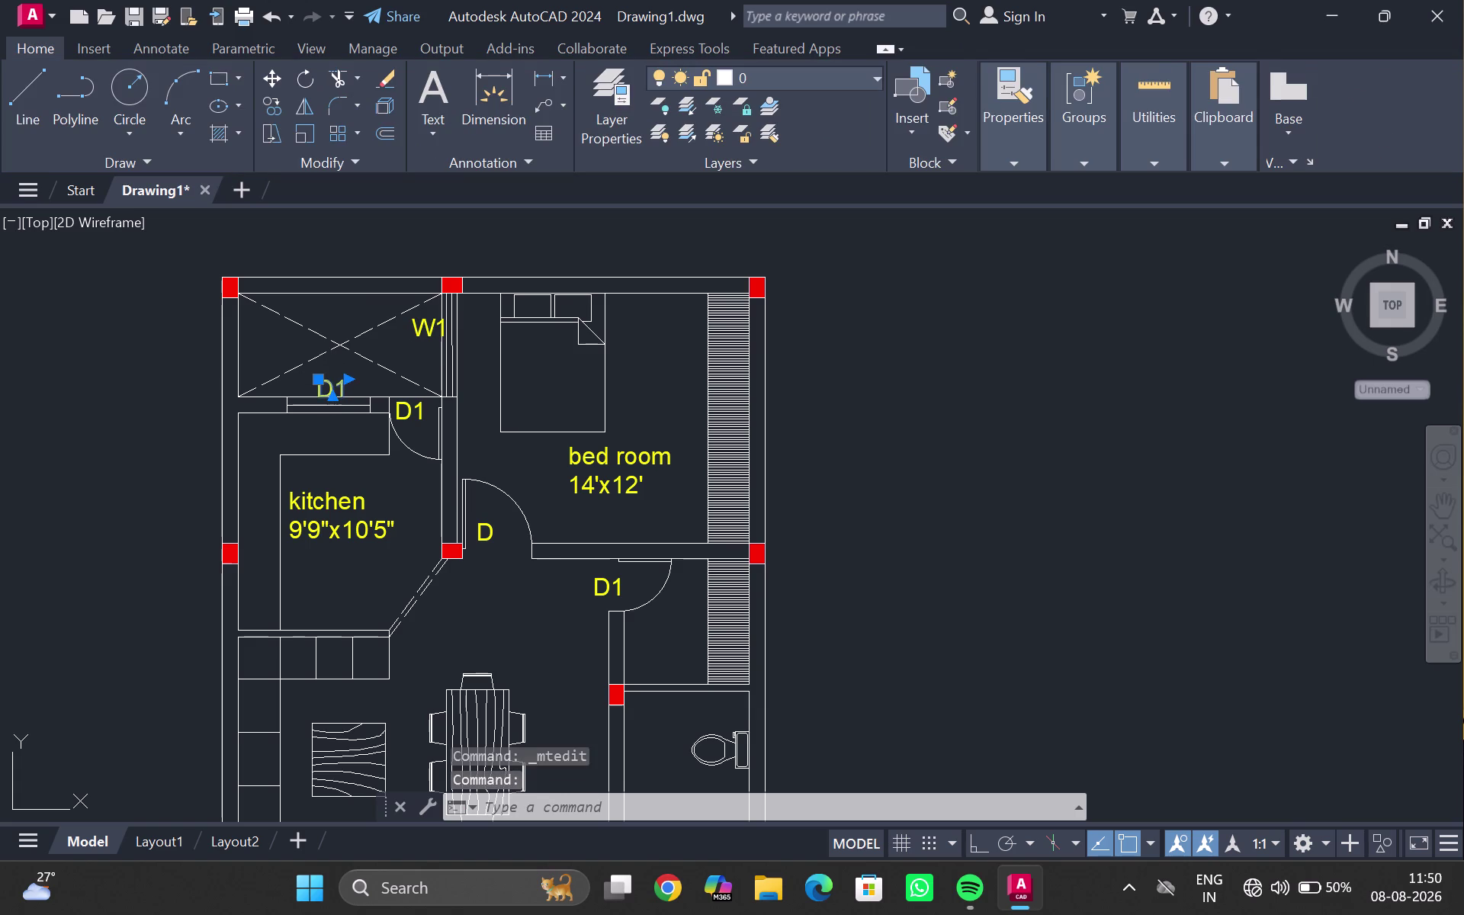
key(BackSpace)
key(w)
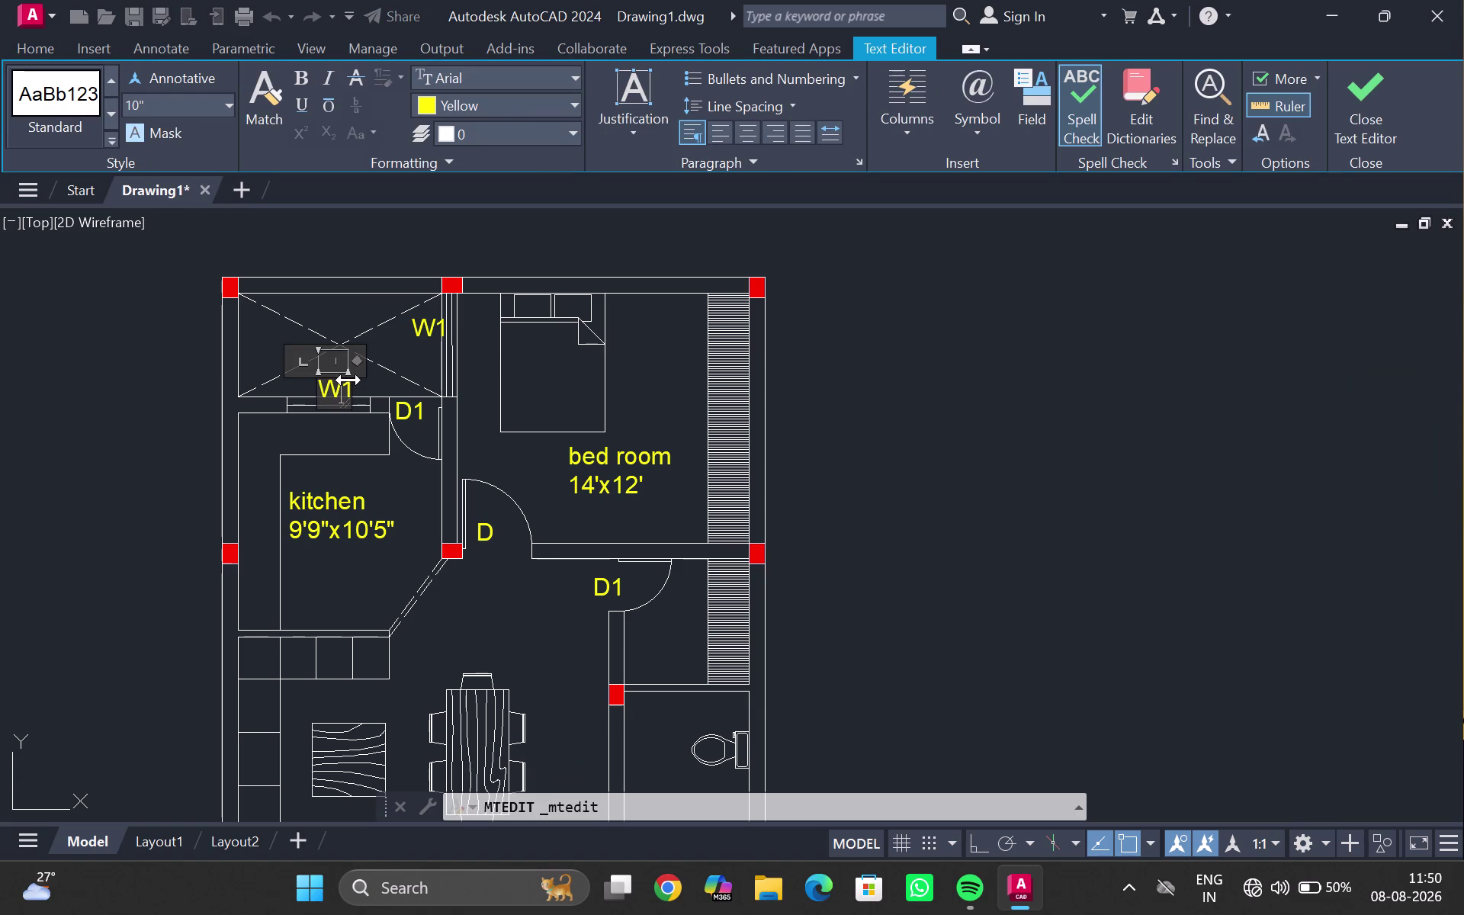
click(348, 380)
drag(347, 388, 362, 384)
click(362, 385)
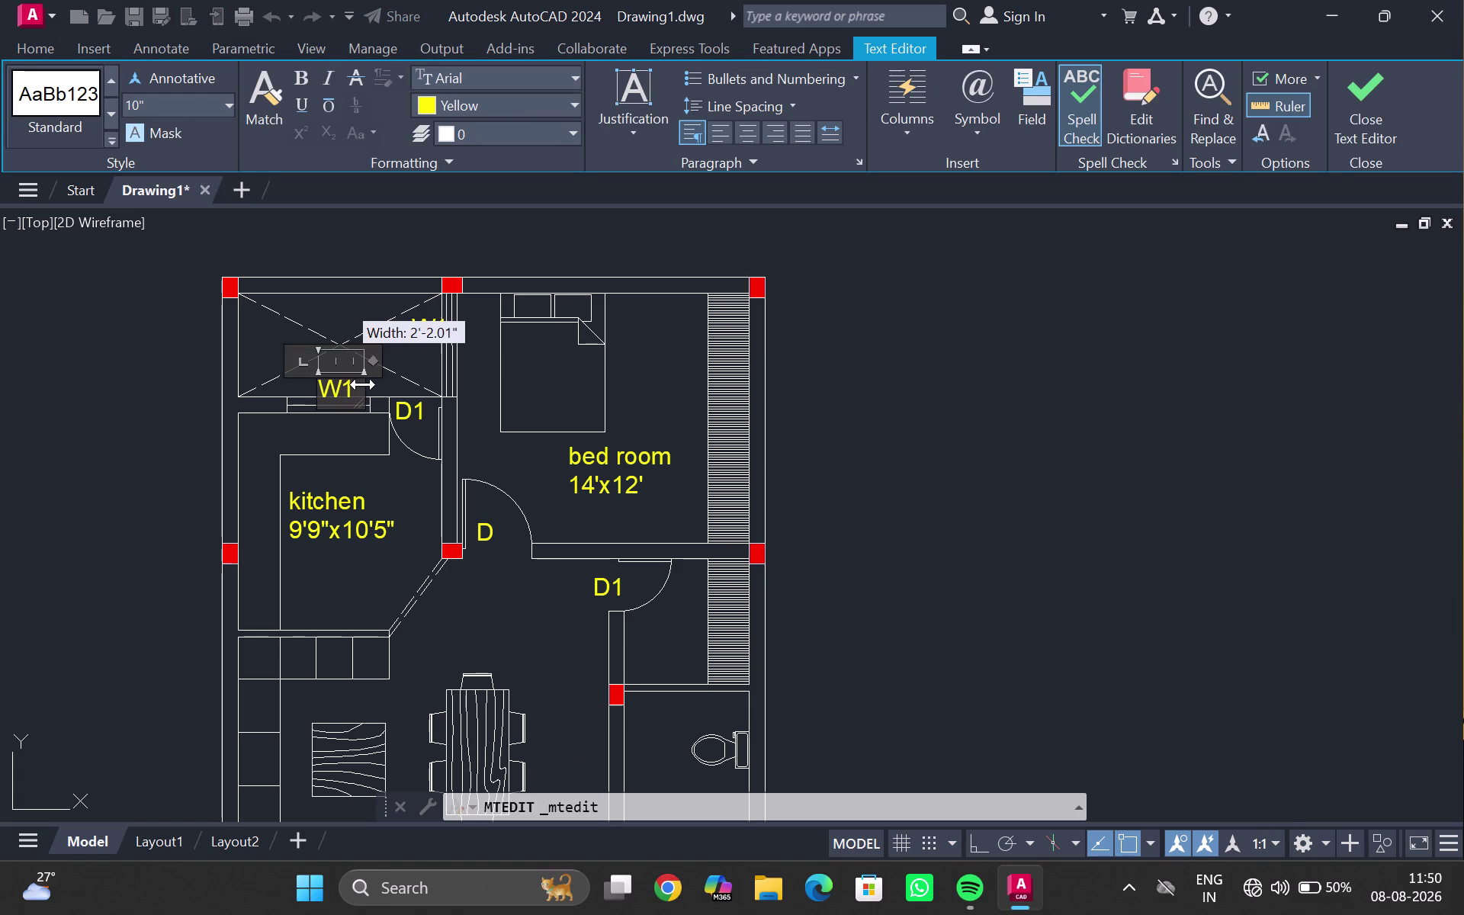
click(357, 388)
key(BackSpace)
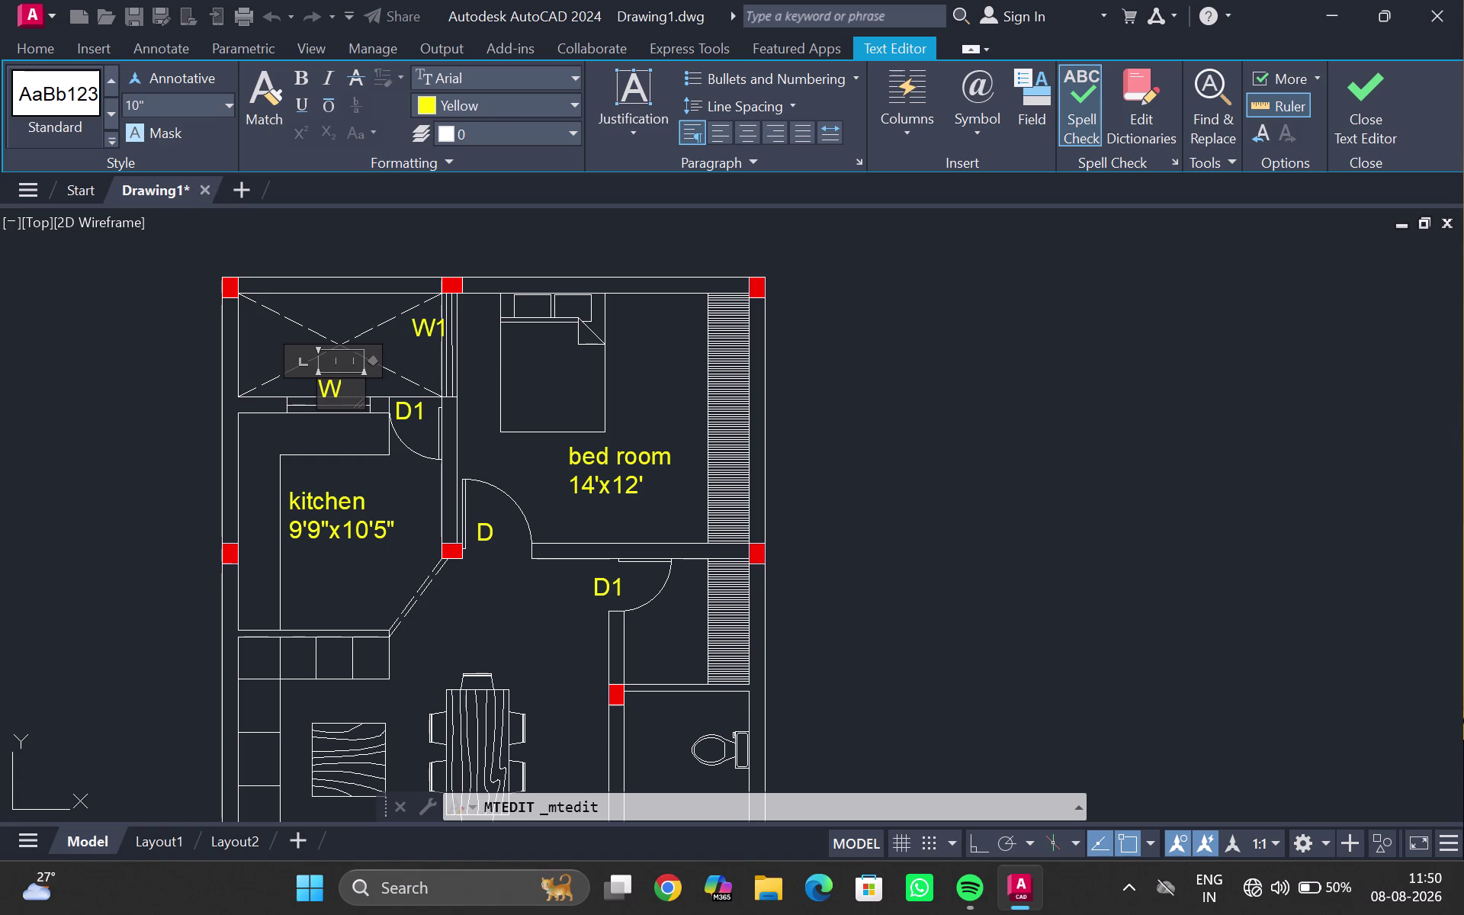
key(2)
key(Return)
double_click(485, 359)
key(Escape)
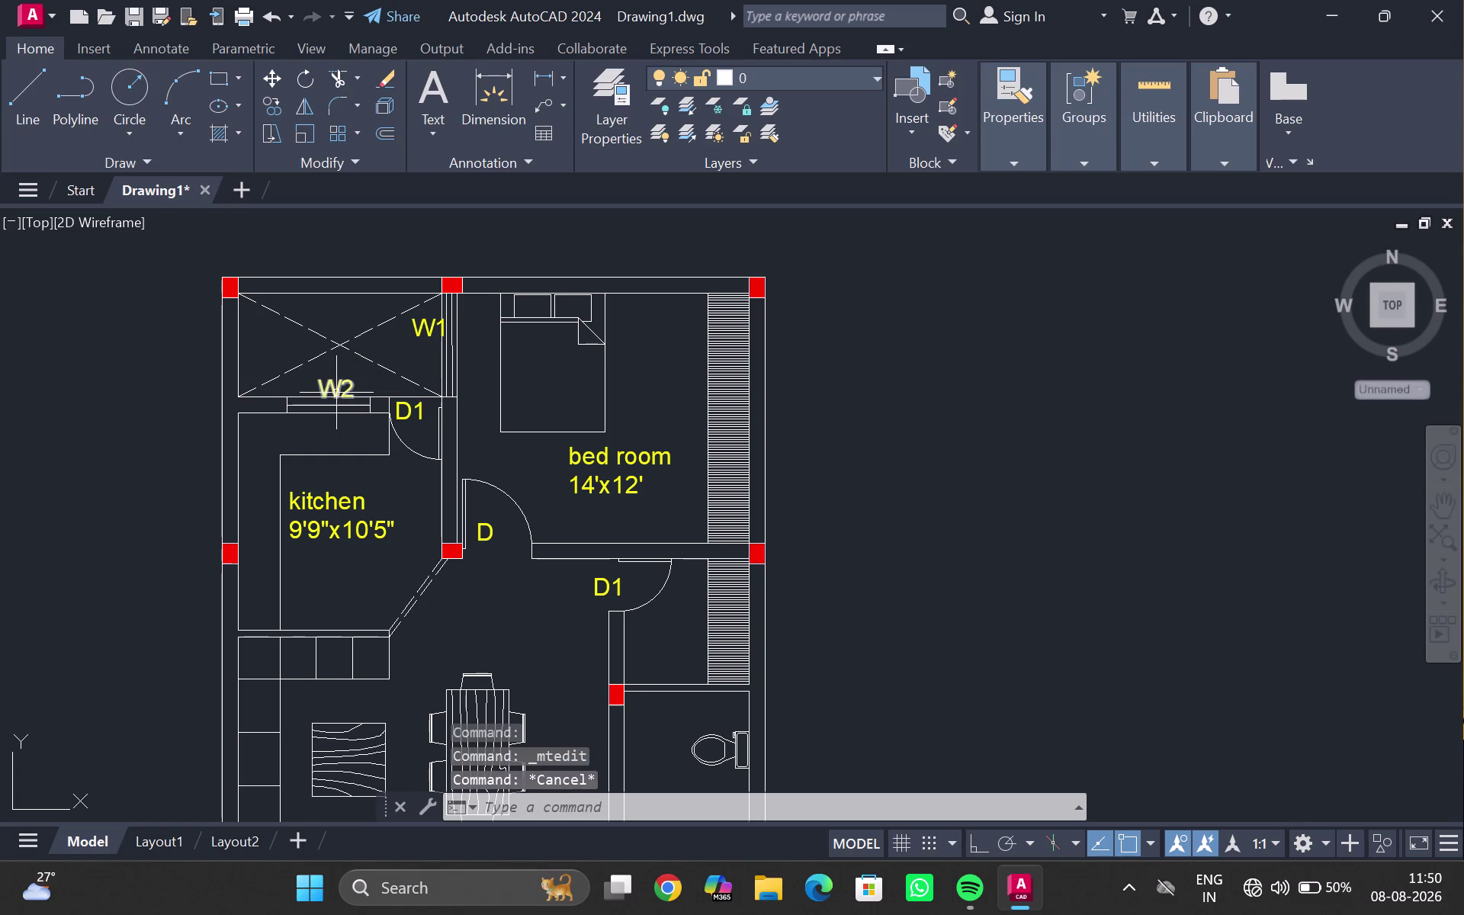
Move the W2 tag slightly upward into place.
scroll(up, 3)
click(335, 393)
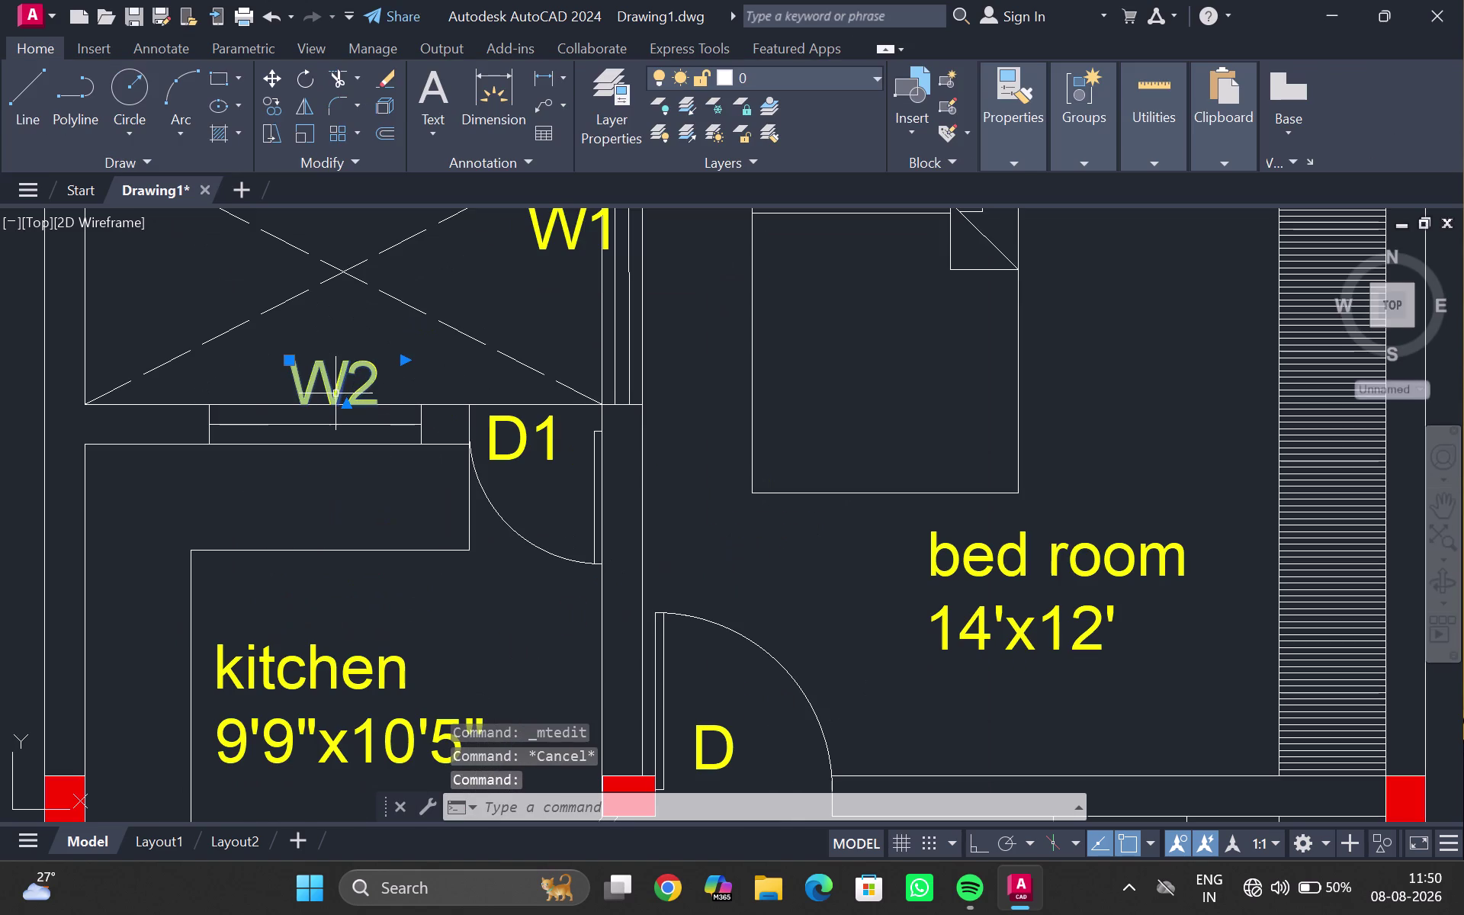
key(m)
key(Return)
click(335, 393)
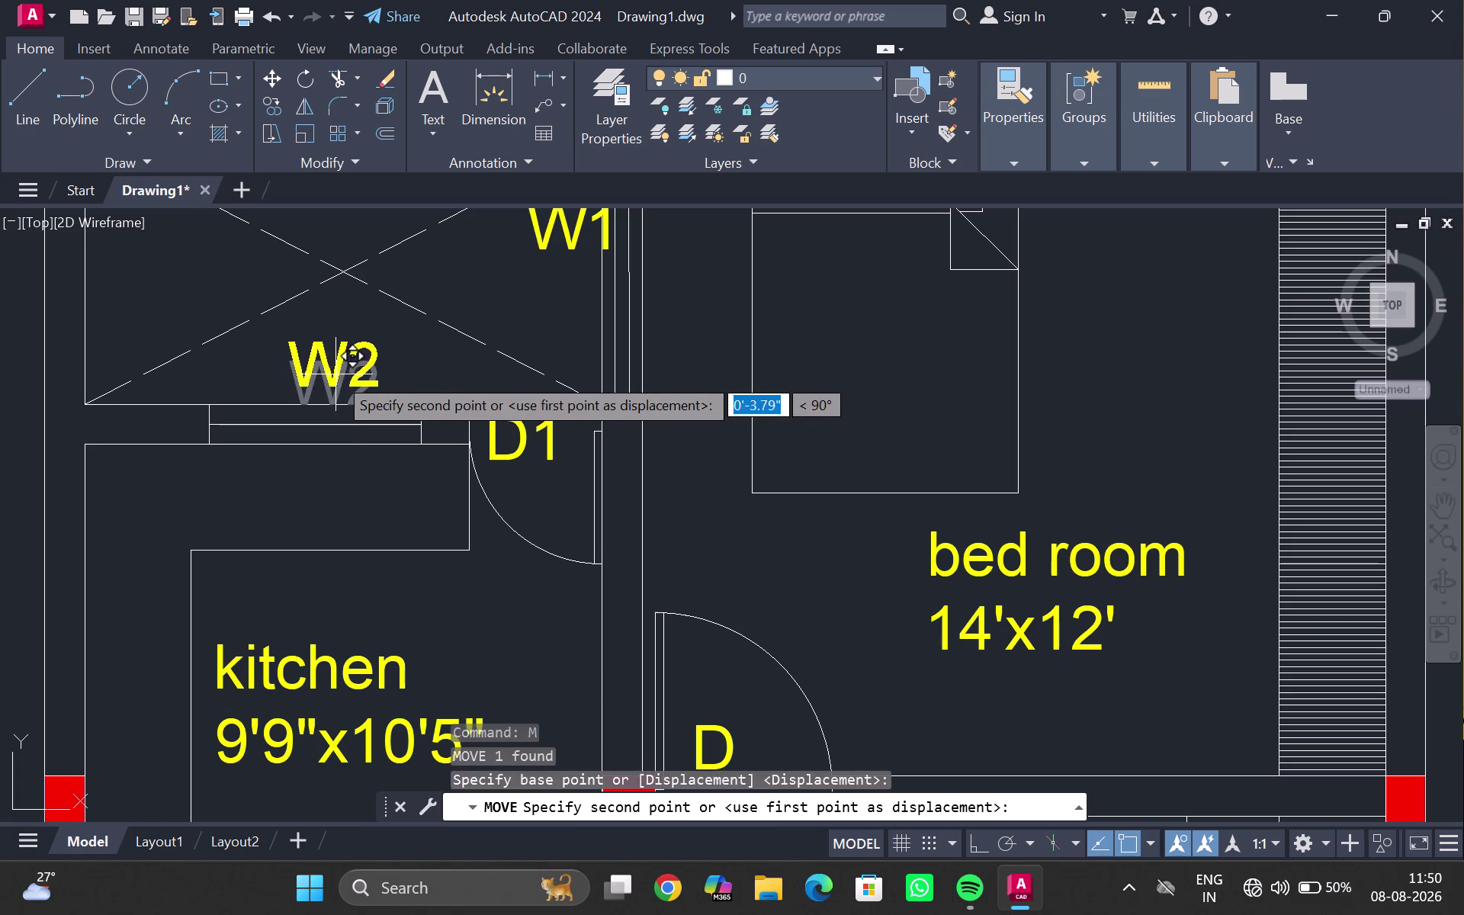
click(337, 372)
middle_drag(552, 296, 541, 324)
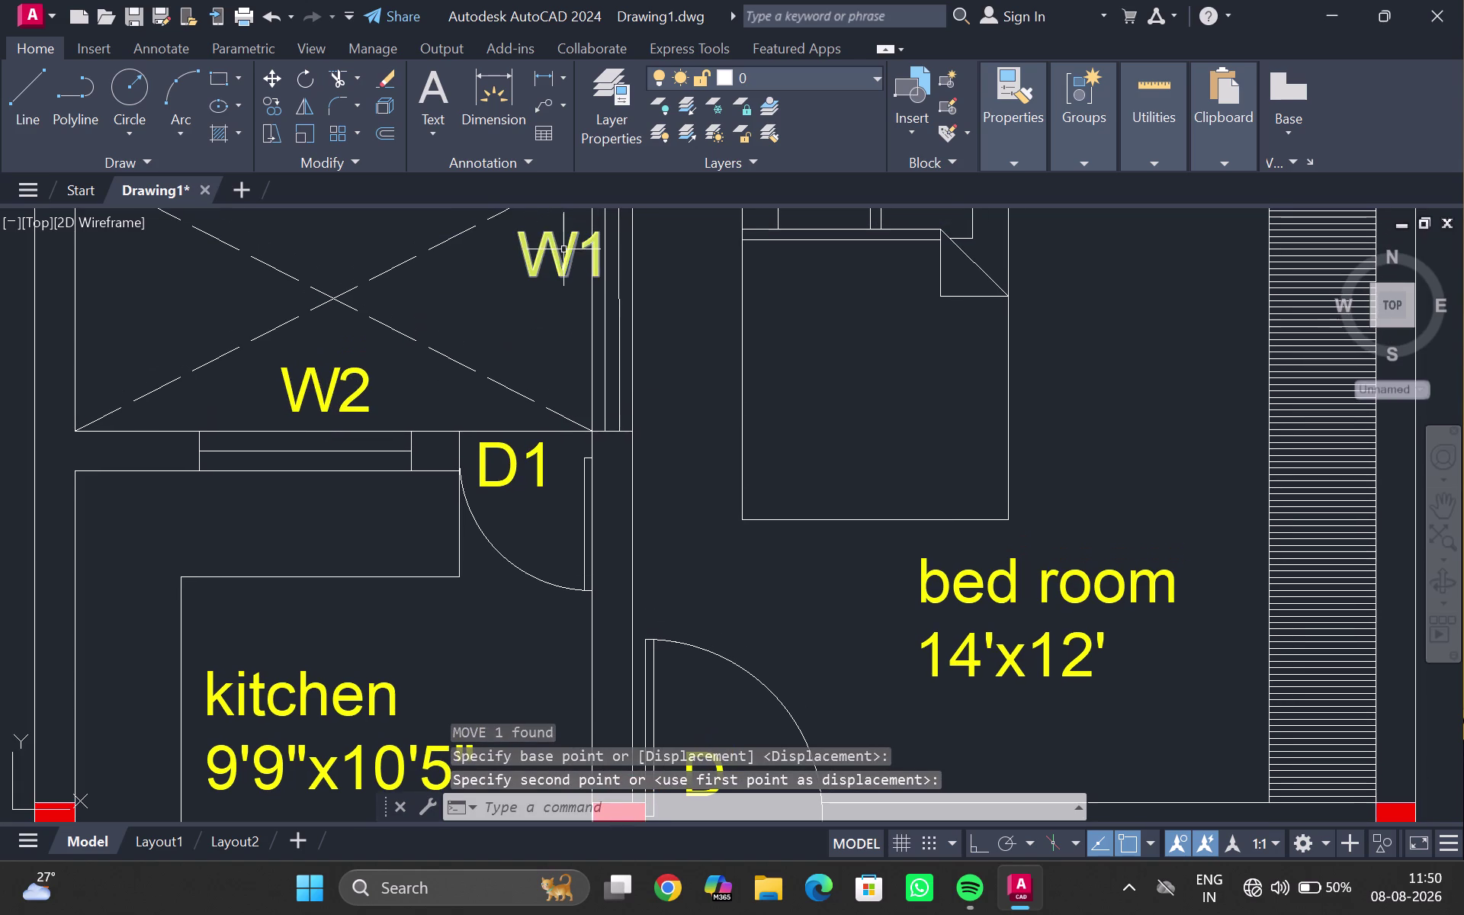
Move the W1 tag slightly left and view the whole floor plan.
click(564, 248)
key(m)
key(Return)
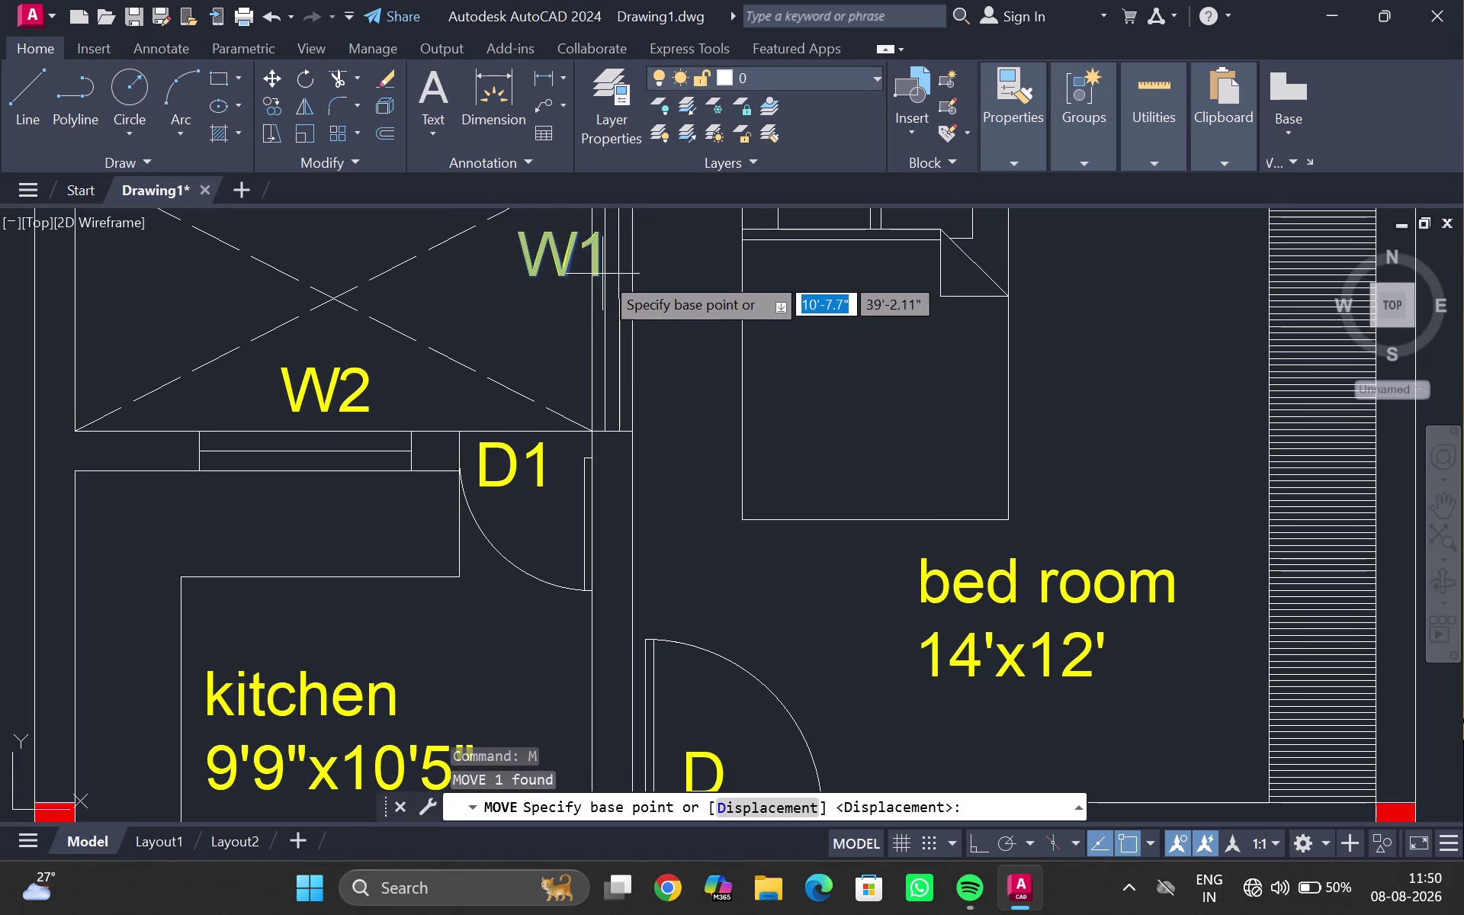
click(565, 251)
click(542, 254)
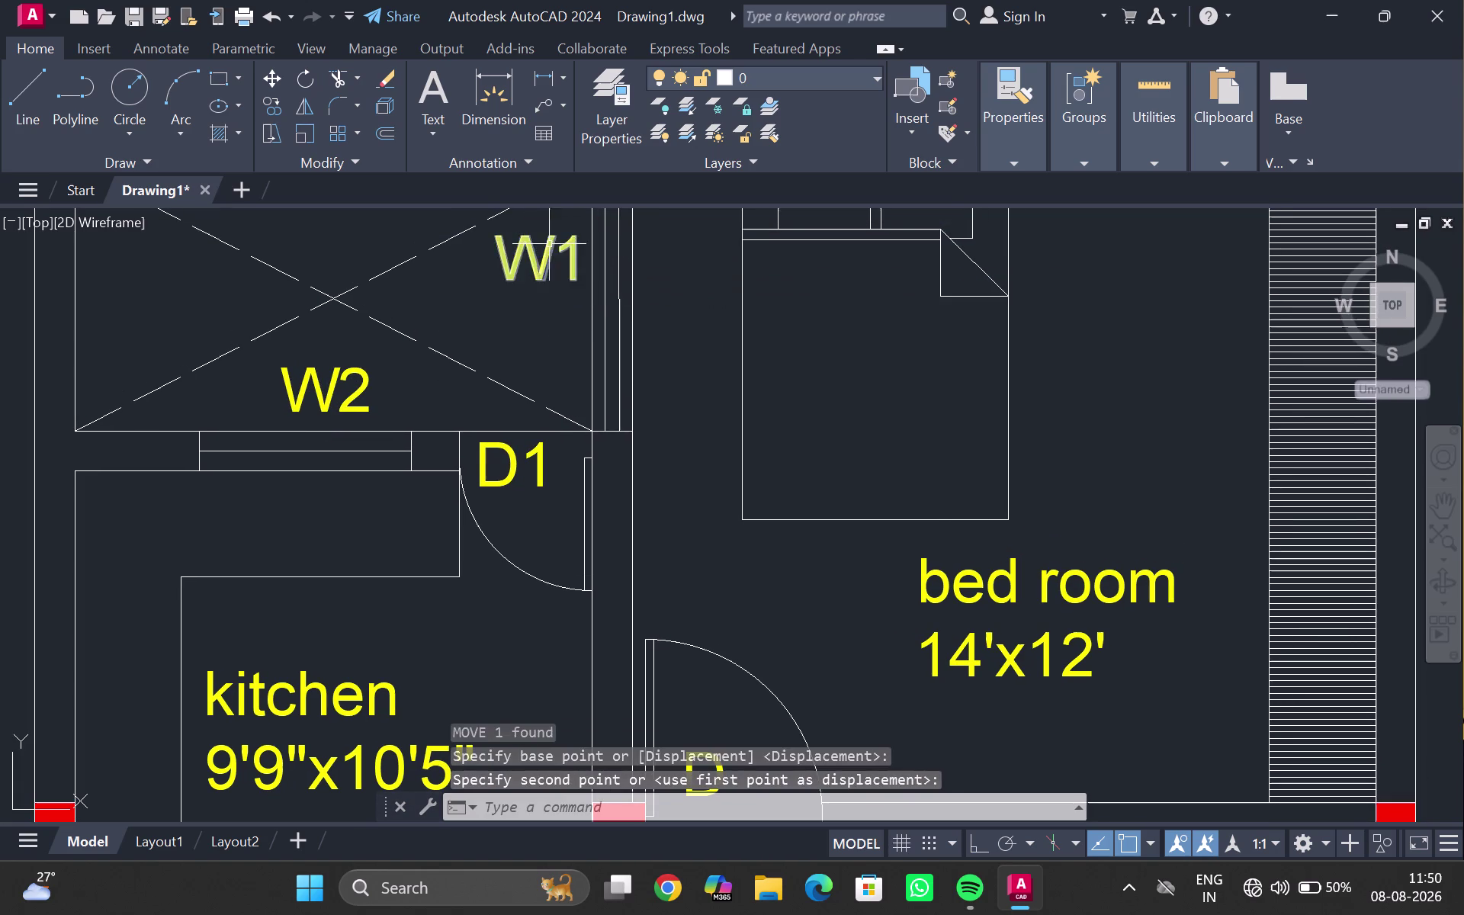
key(Escape)
key(grave)
key(Escape)
scroll(down, 3)
middle_drag(625, 300, 540, 457)
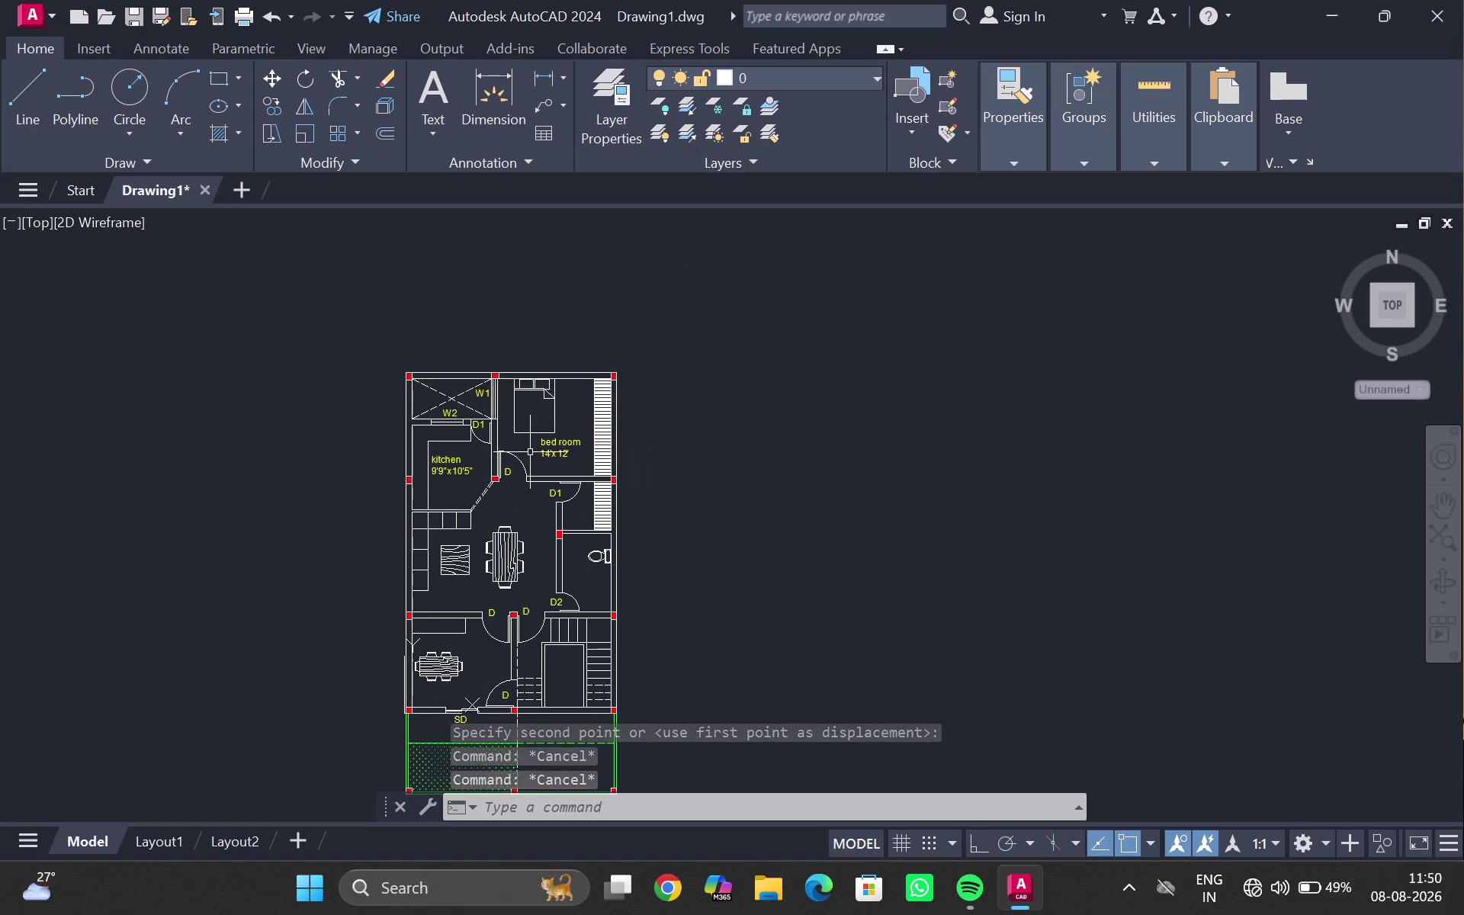
key(ctrl+F2)
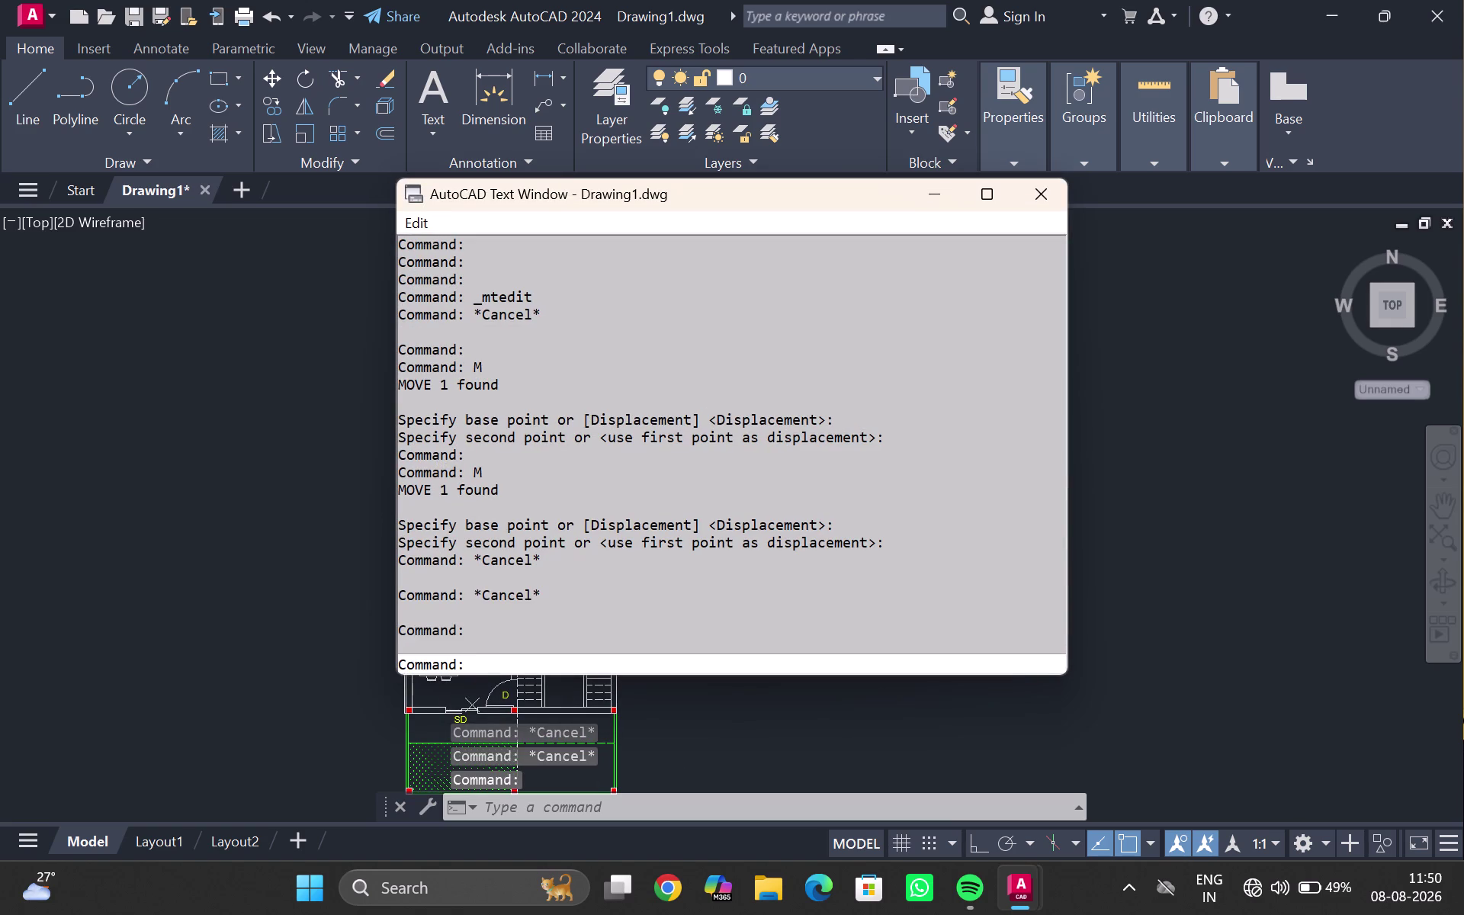
click(1052, 193)
key(ctrl+2)
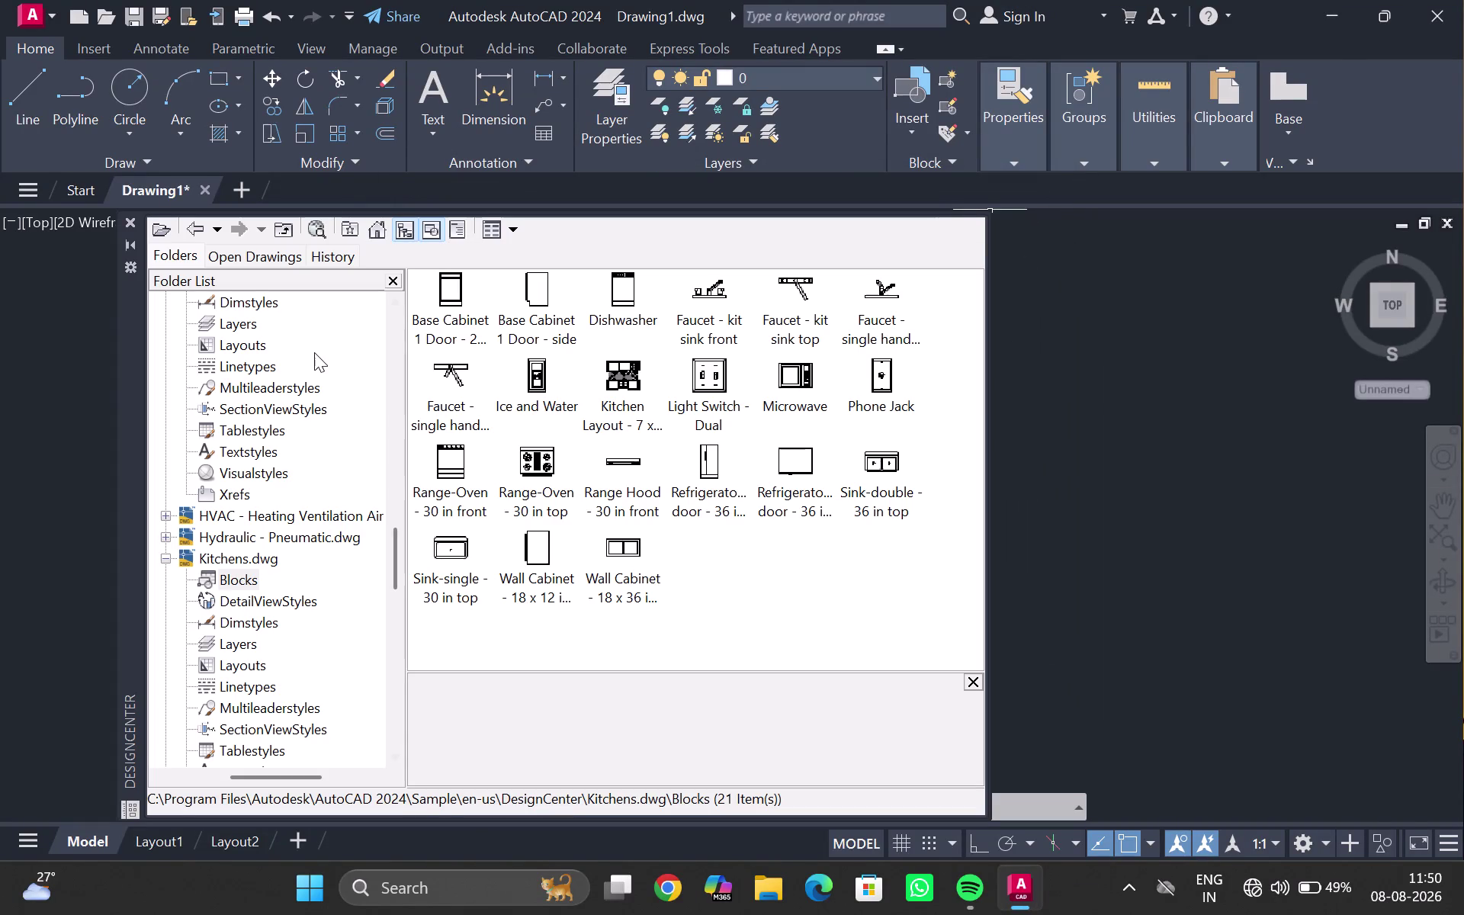
scroll(up, 3)
scroll(up, 3)
scroll(up, 3)
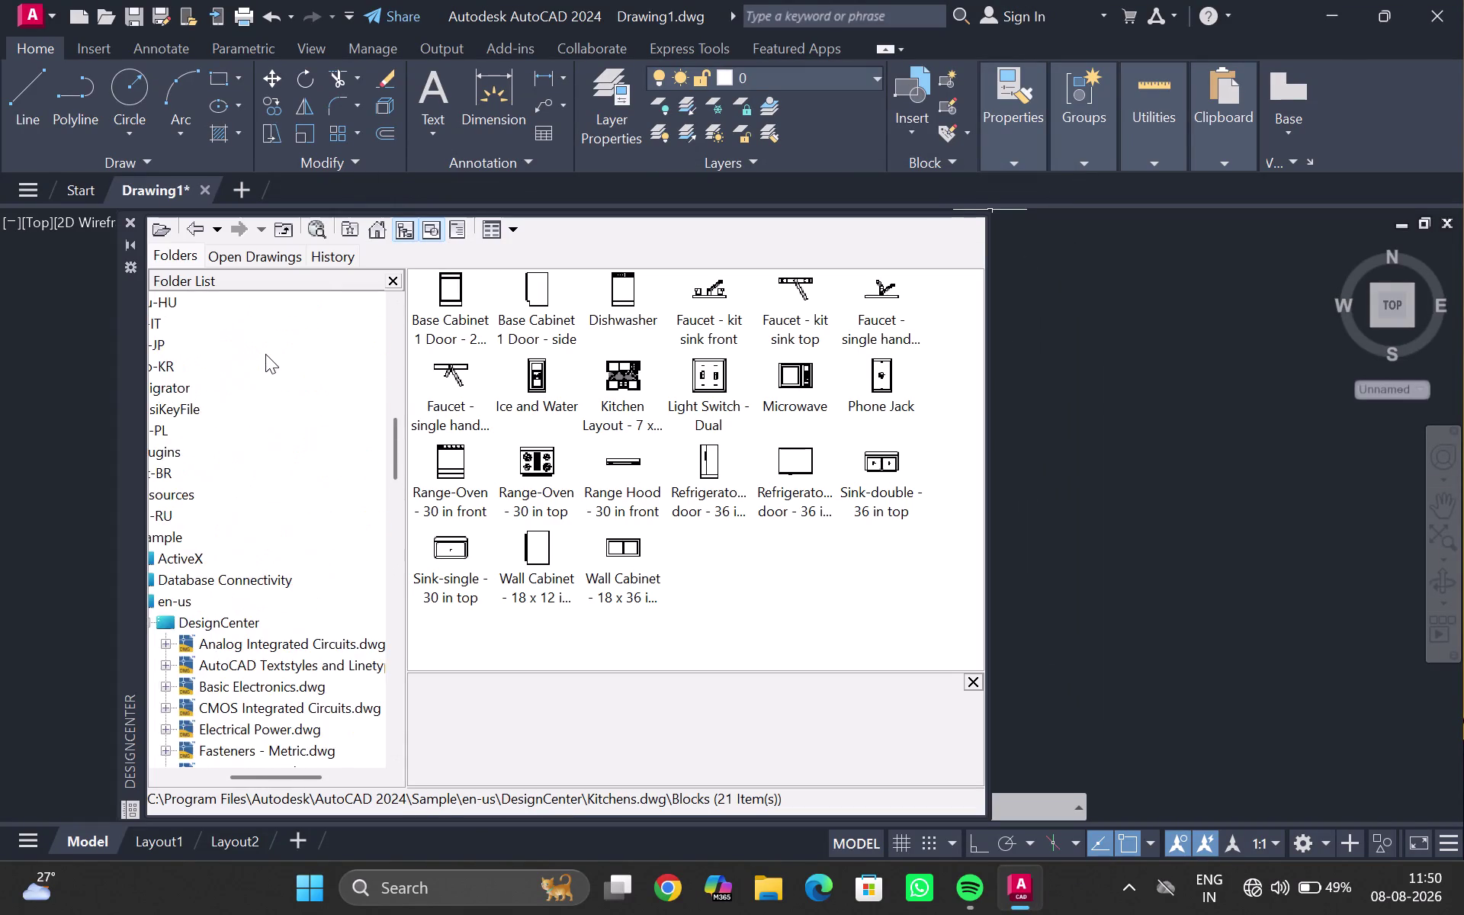
scroll(up, 3)
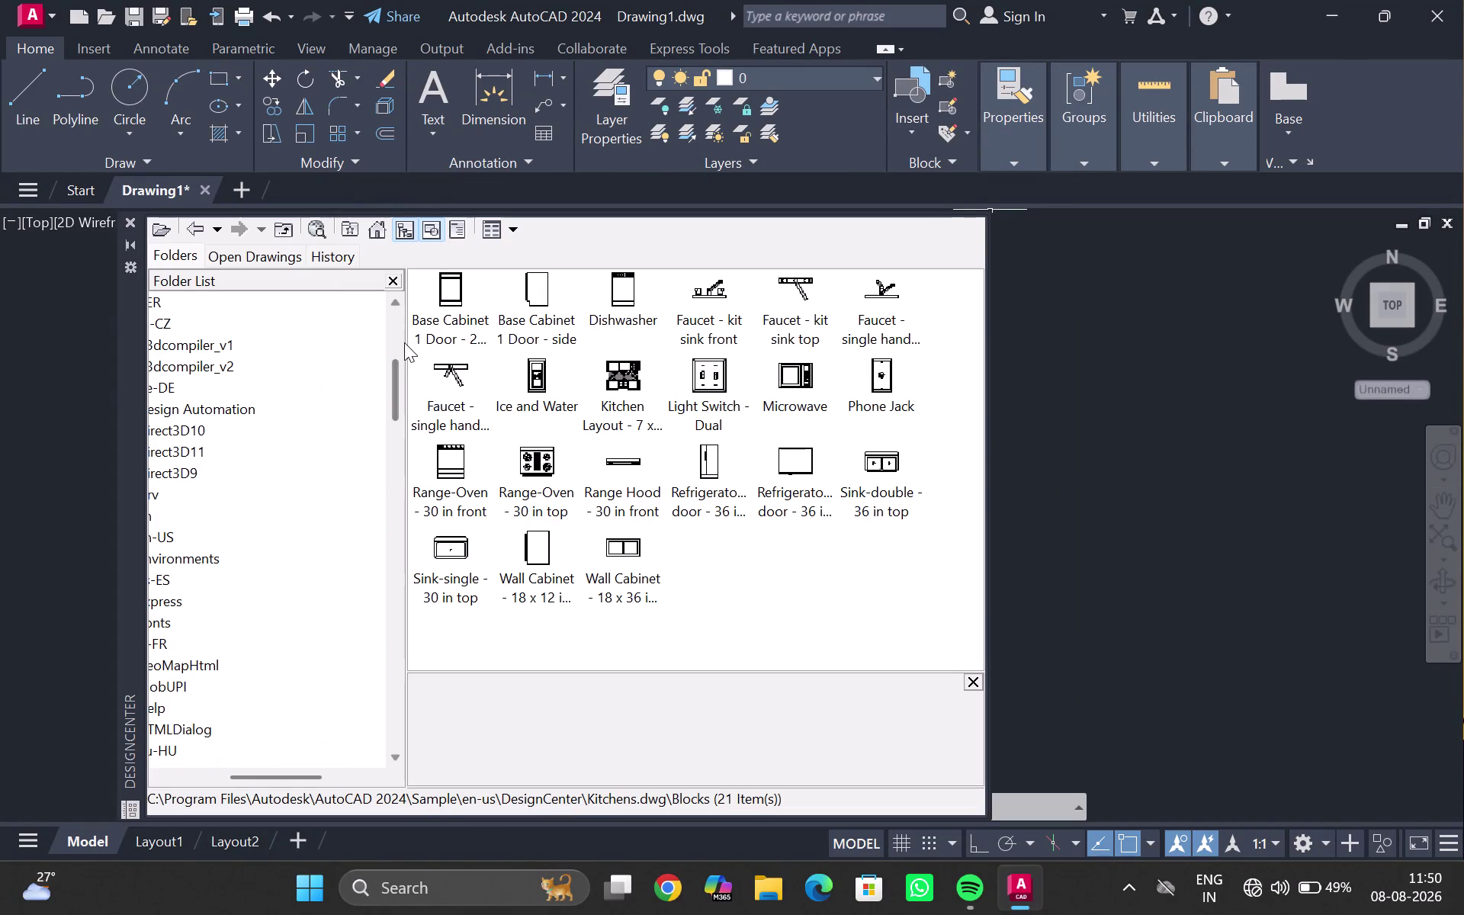
drag(404, 350, 581, 366)
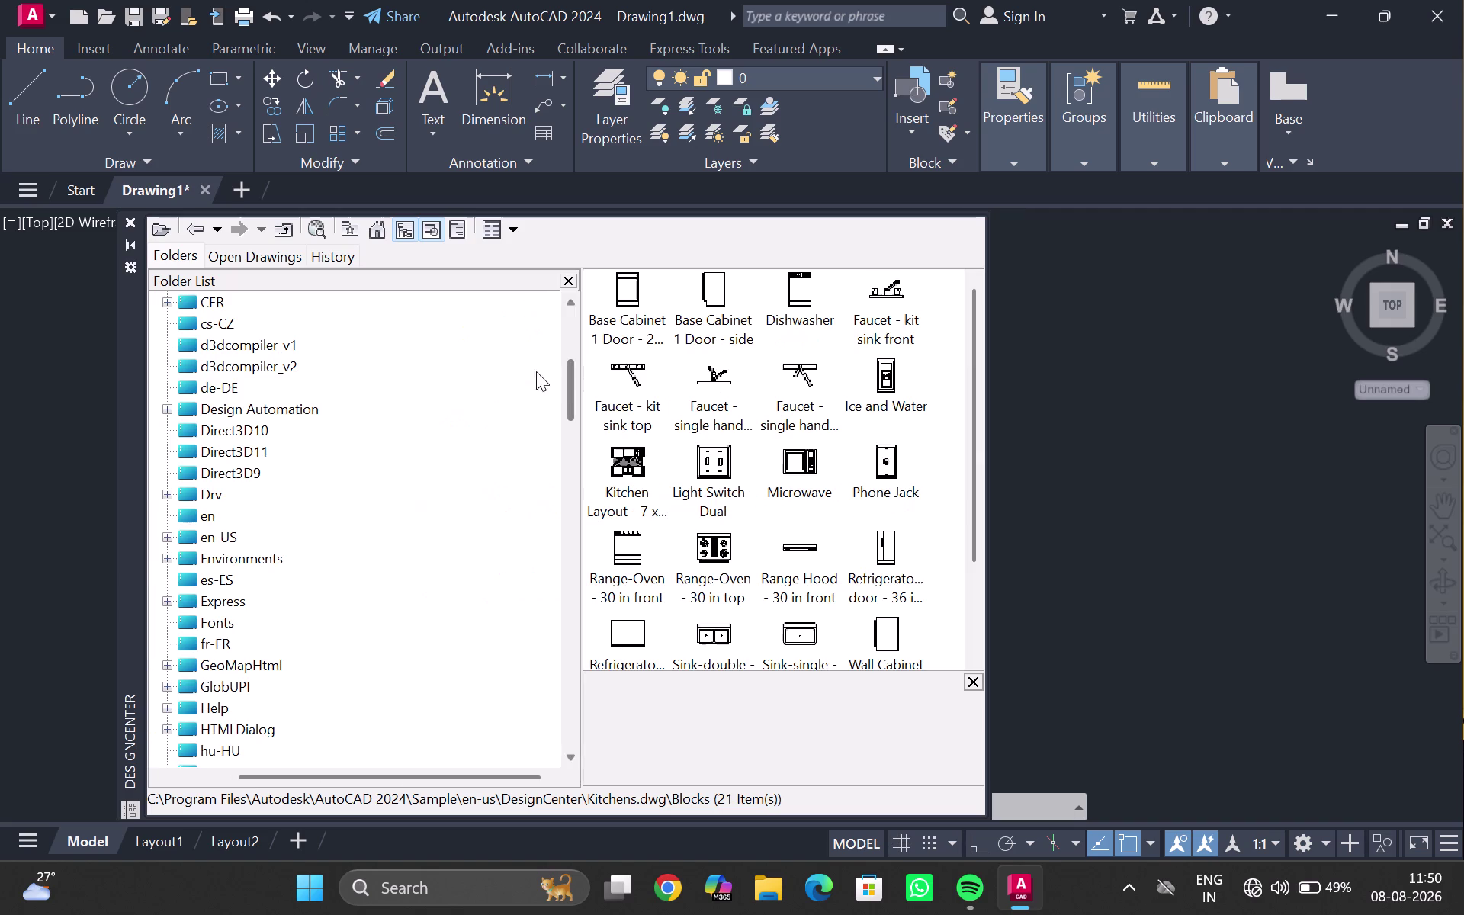
scroll(down, 3)
scroll(up, 3)
scroll(down, 3)
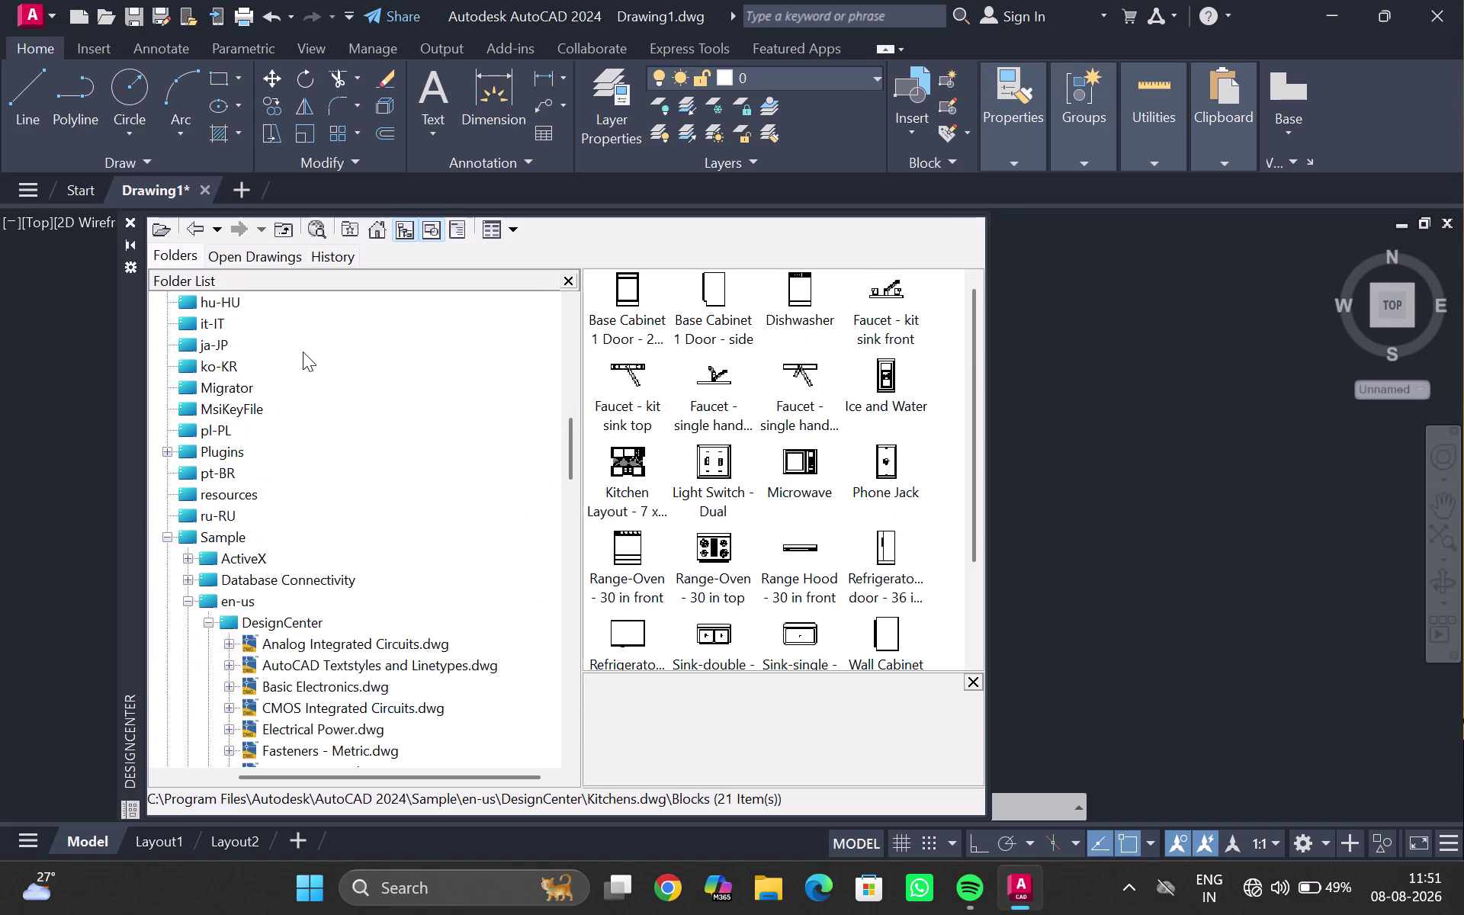
scroll(down, 3)
scroll(down, 3)
scroll(down, 3)
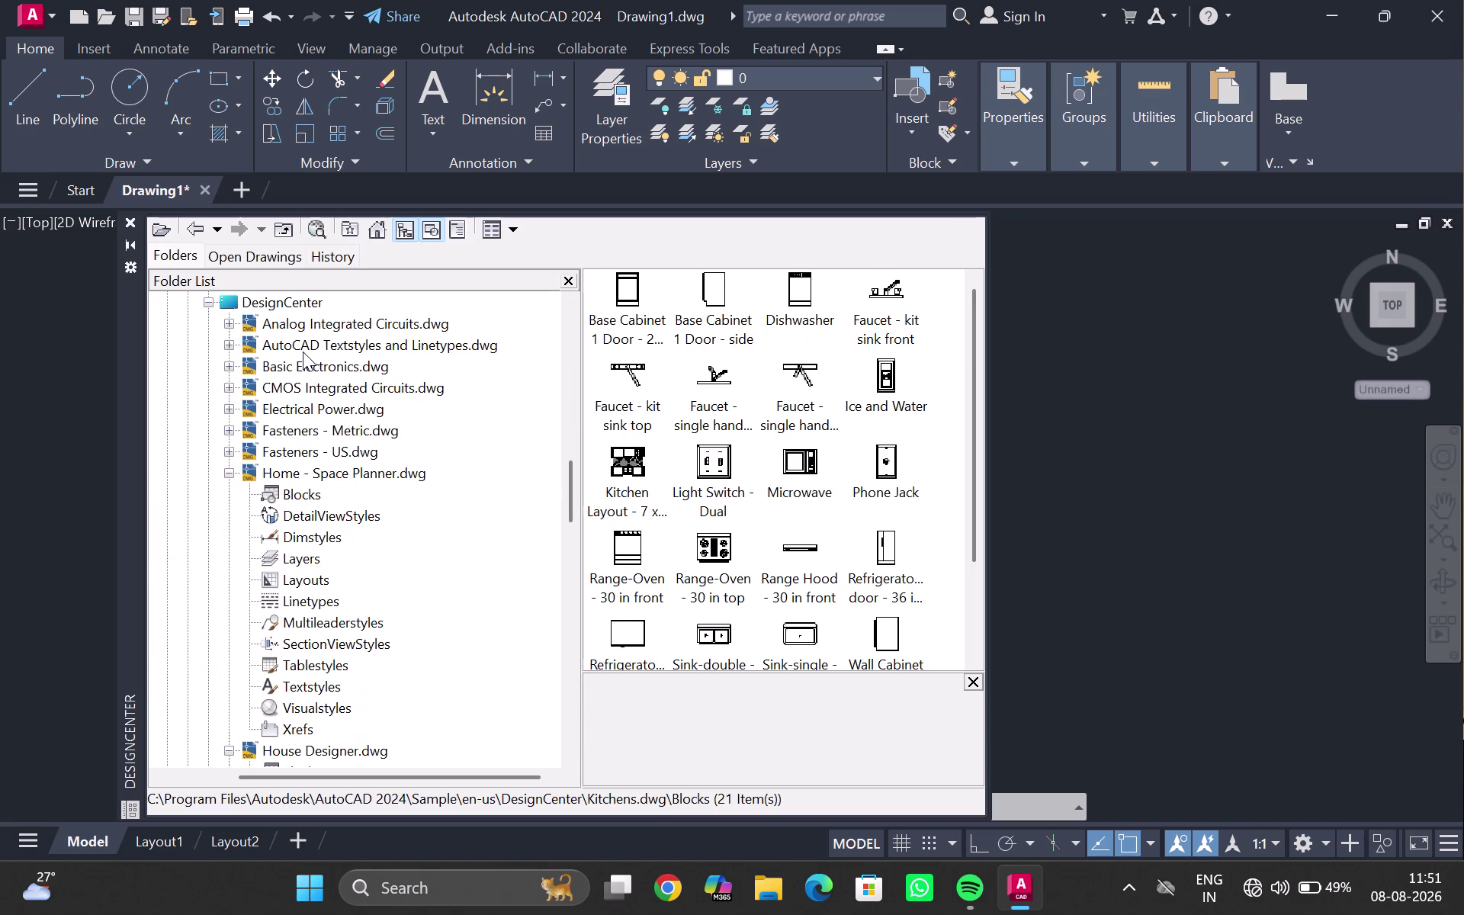
middle_drag(310, 391, 282, 410)
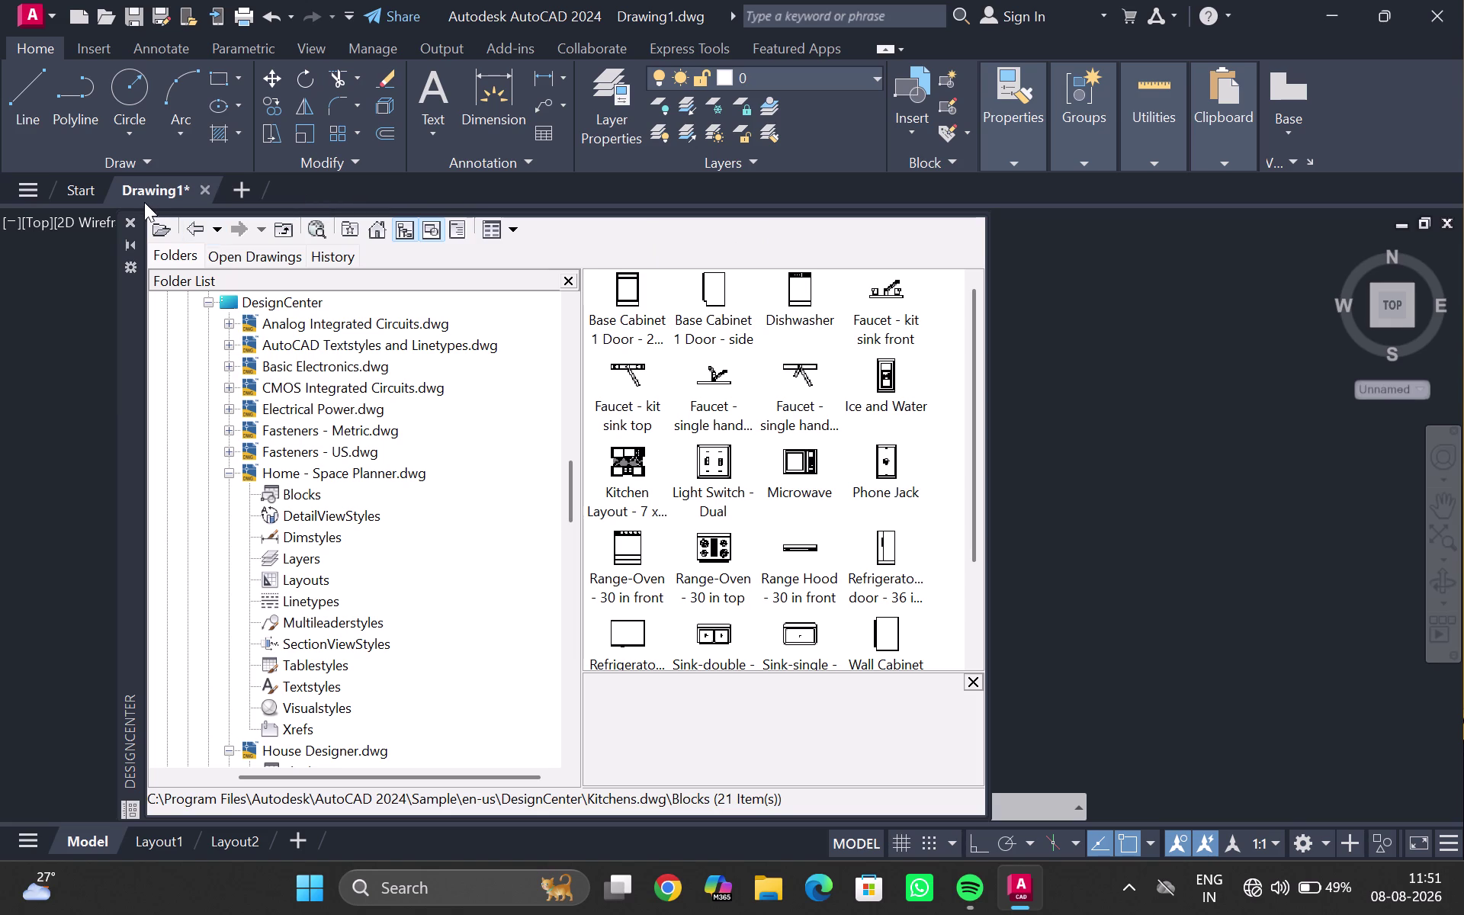
click(127, 224)
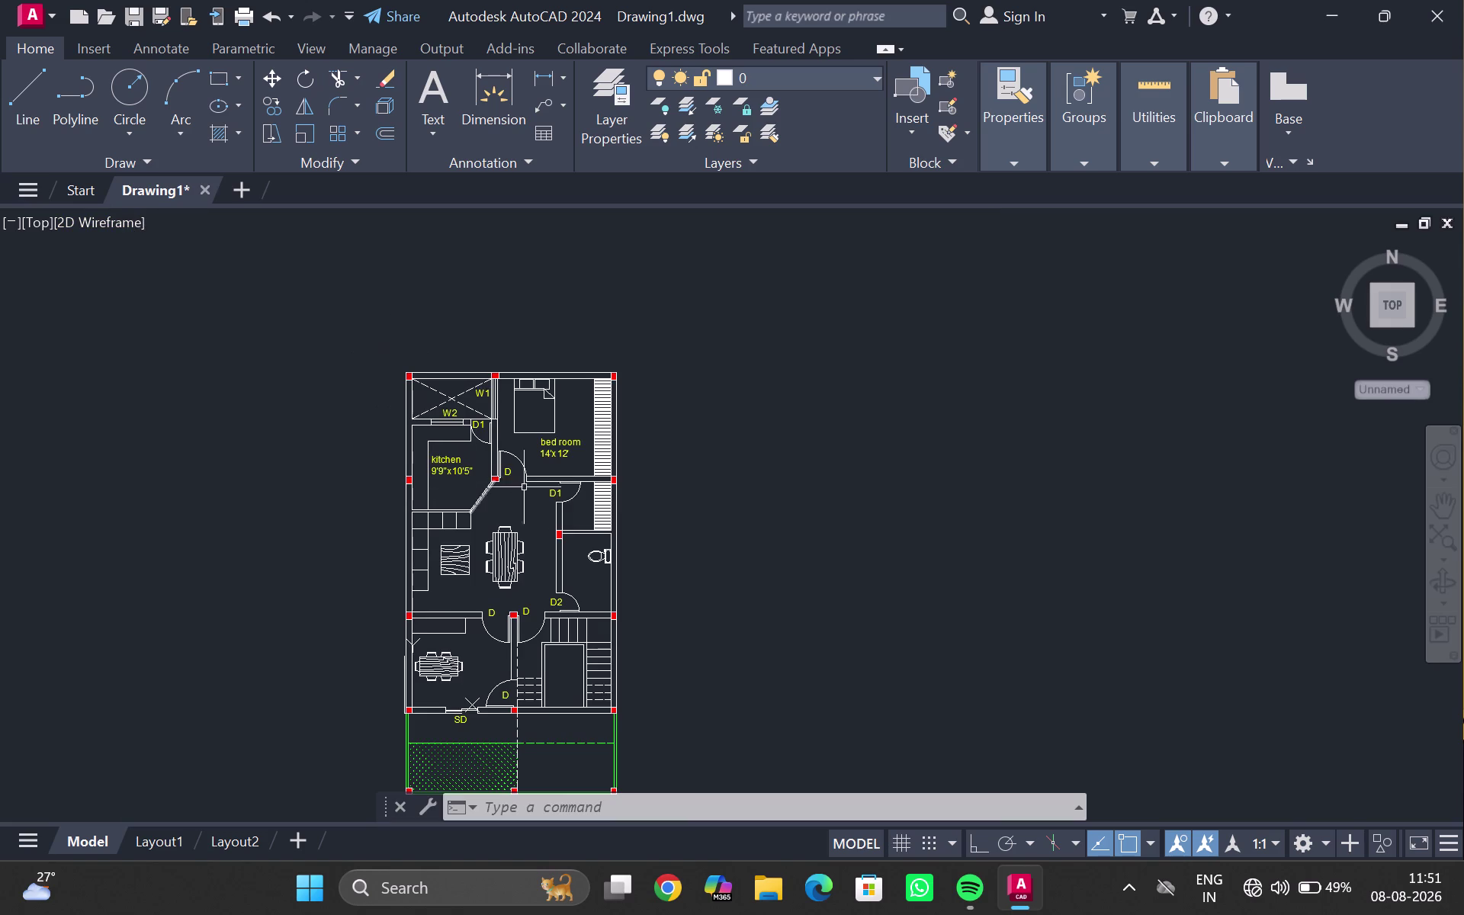
Zoom and pan to frame the whole floor plan in the view.
middle_drag(830, 538, 671, 366)
scroll(down, 3)
middle_click(629, 369)
scroll(down, 3)
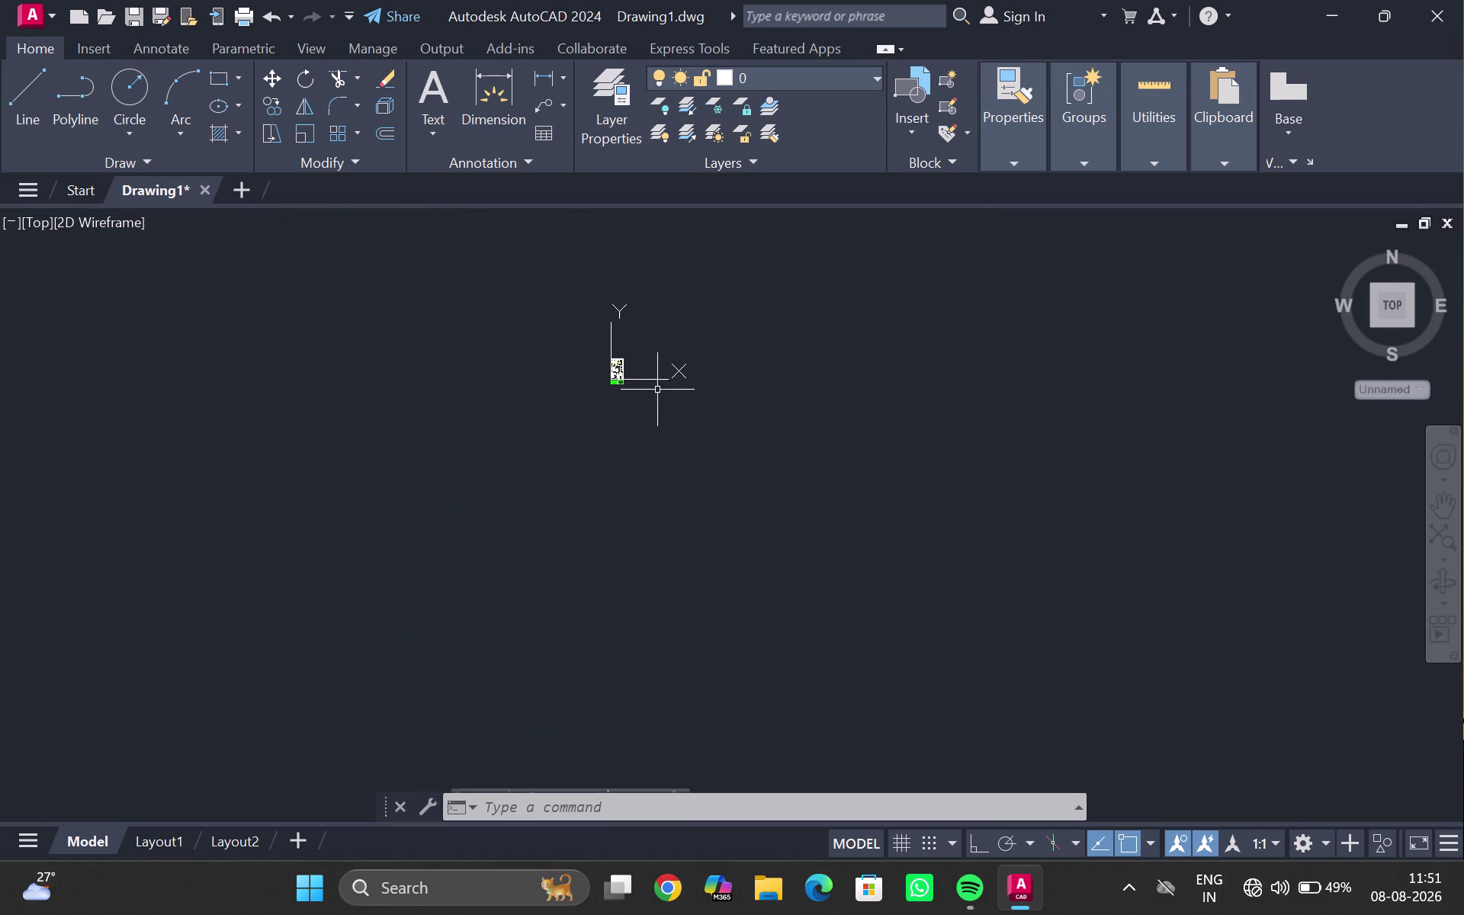
scroll(up, 3)
scroll(up, 3)
middle_drag(556, 360, 601, 594)
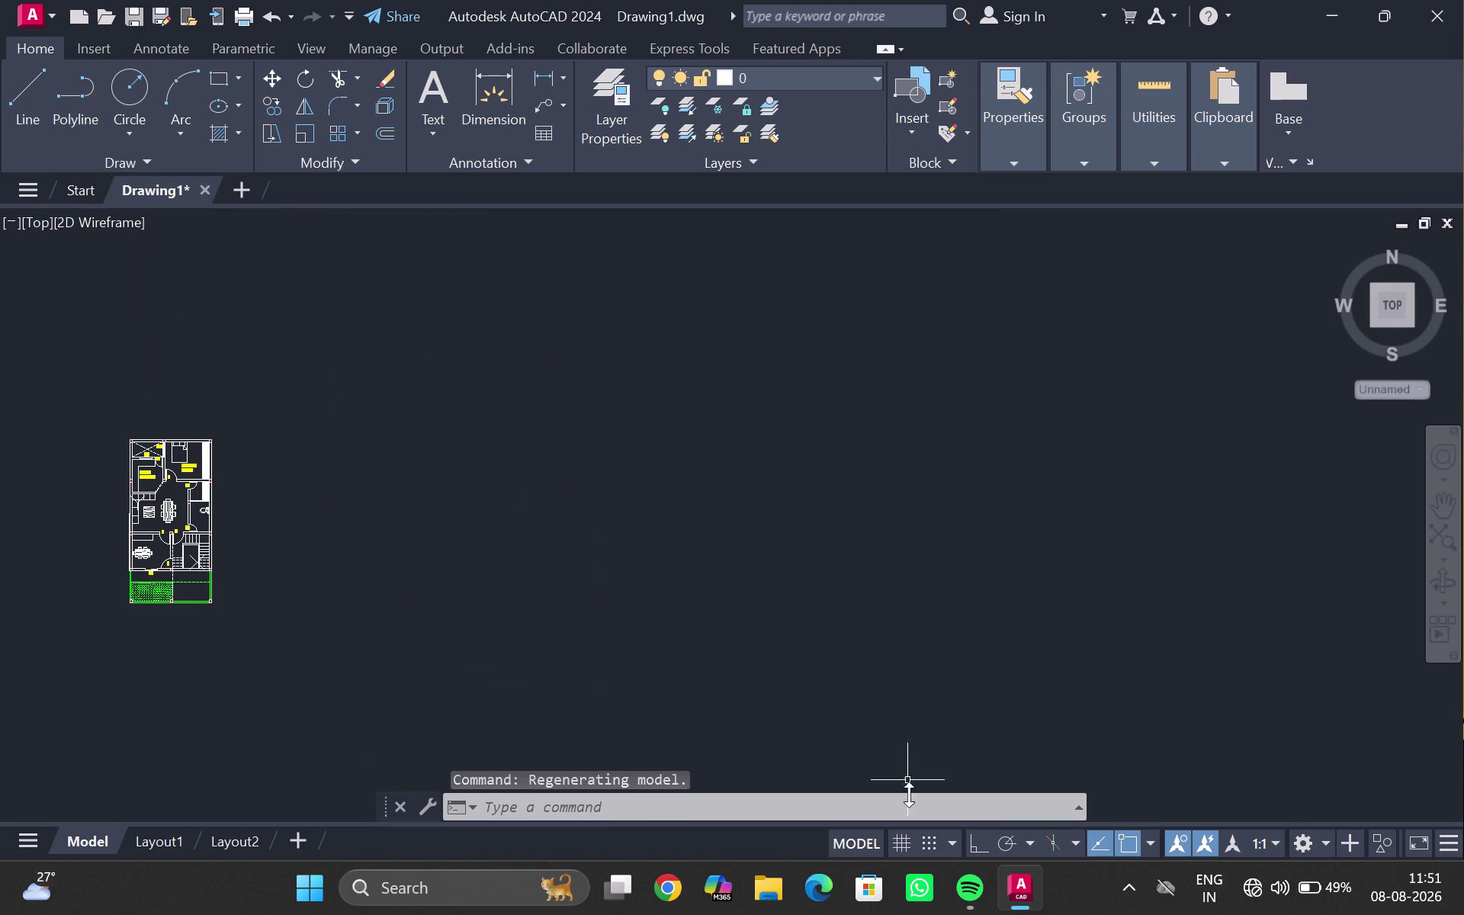
Show the background grid with snap switched back off, viewing the plan's lower part.
click(927, 846)
click(898, 838)
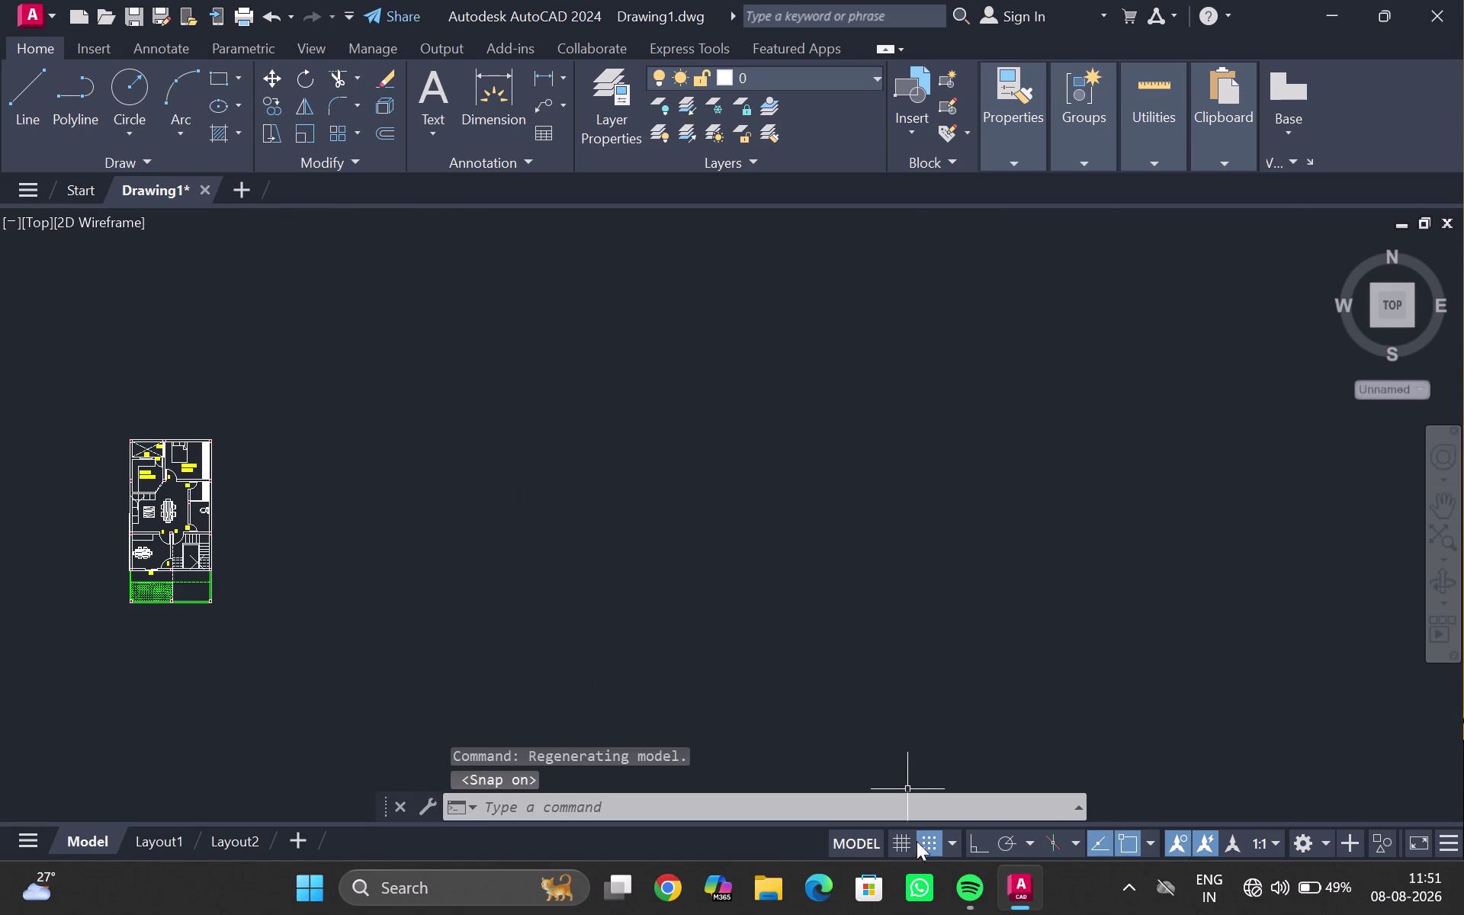
click(931, 843)
middle_drag(407, 432, 523, 422)
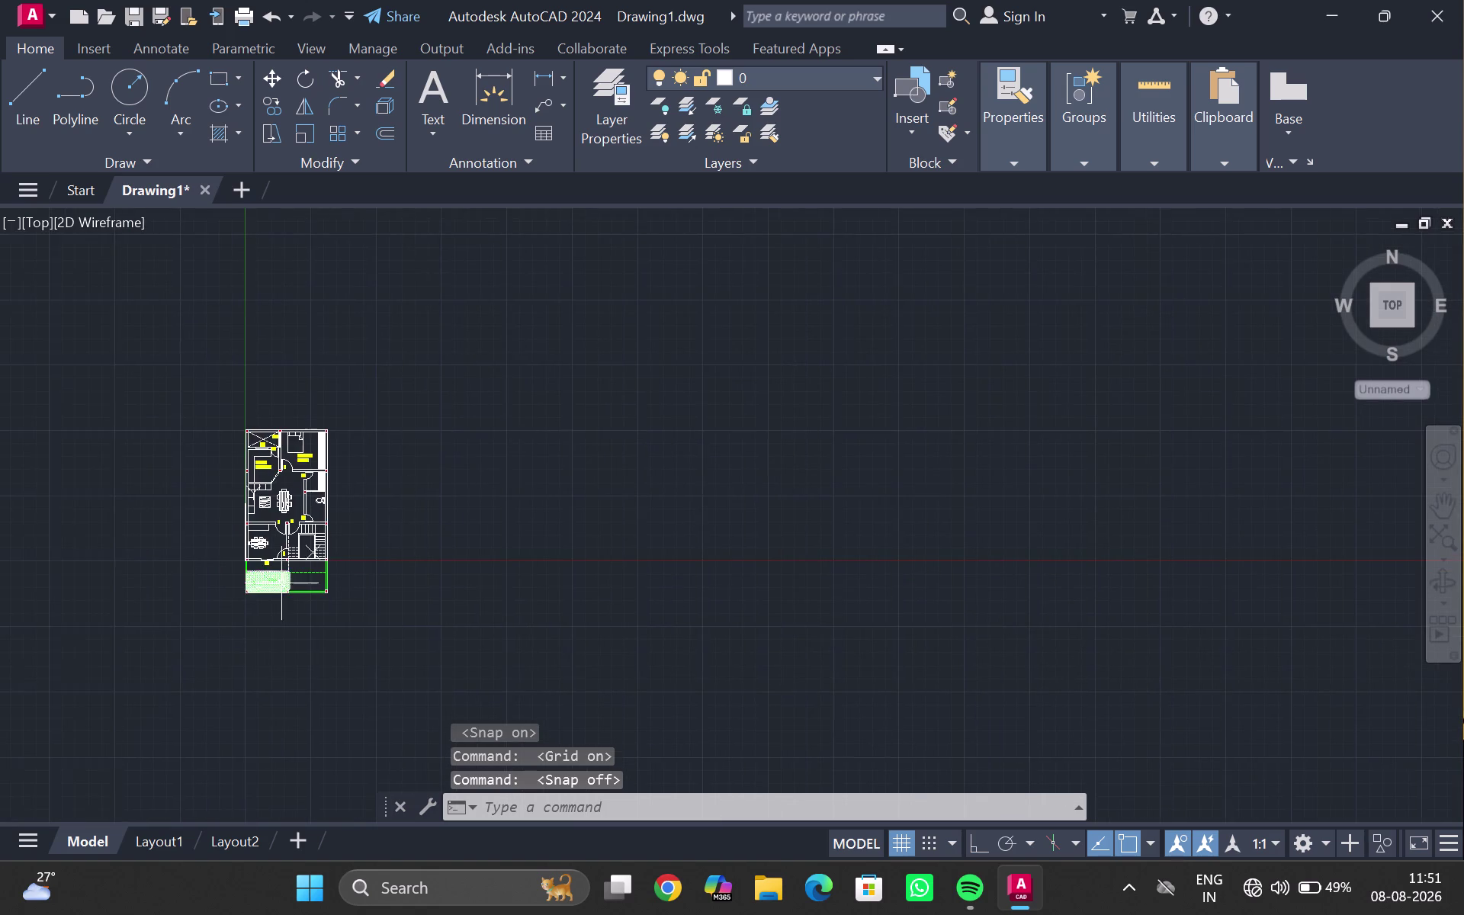
scroll(up, 3)
middle_drag(300, 512, 355, 603)
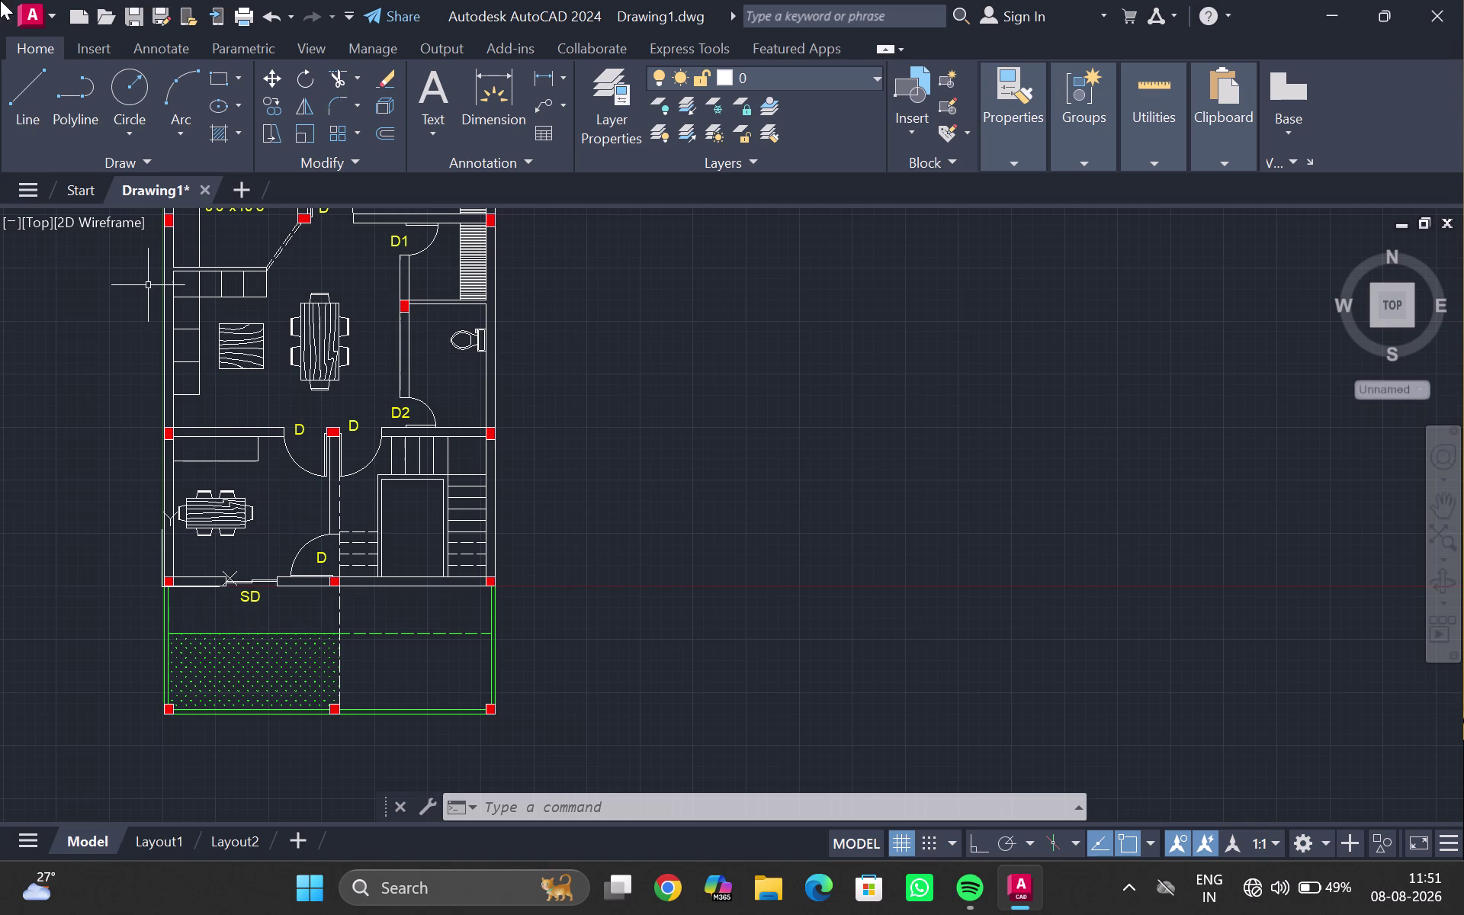
click(1129, 885)
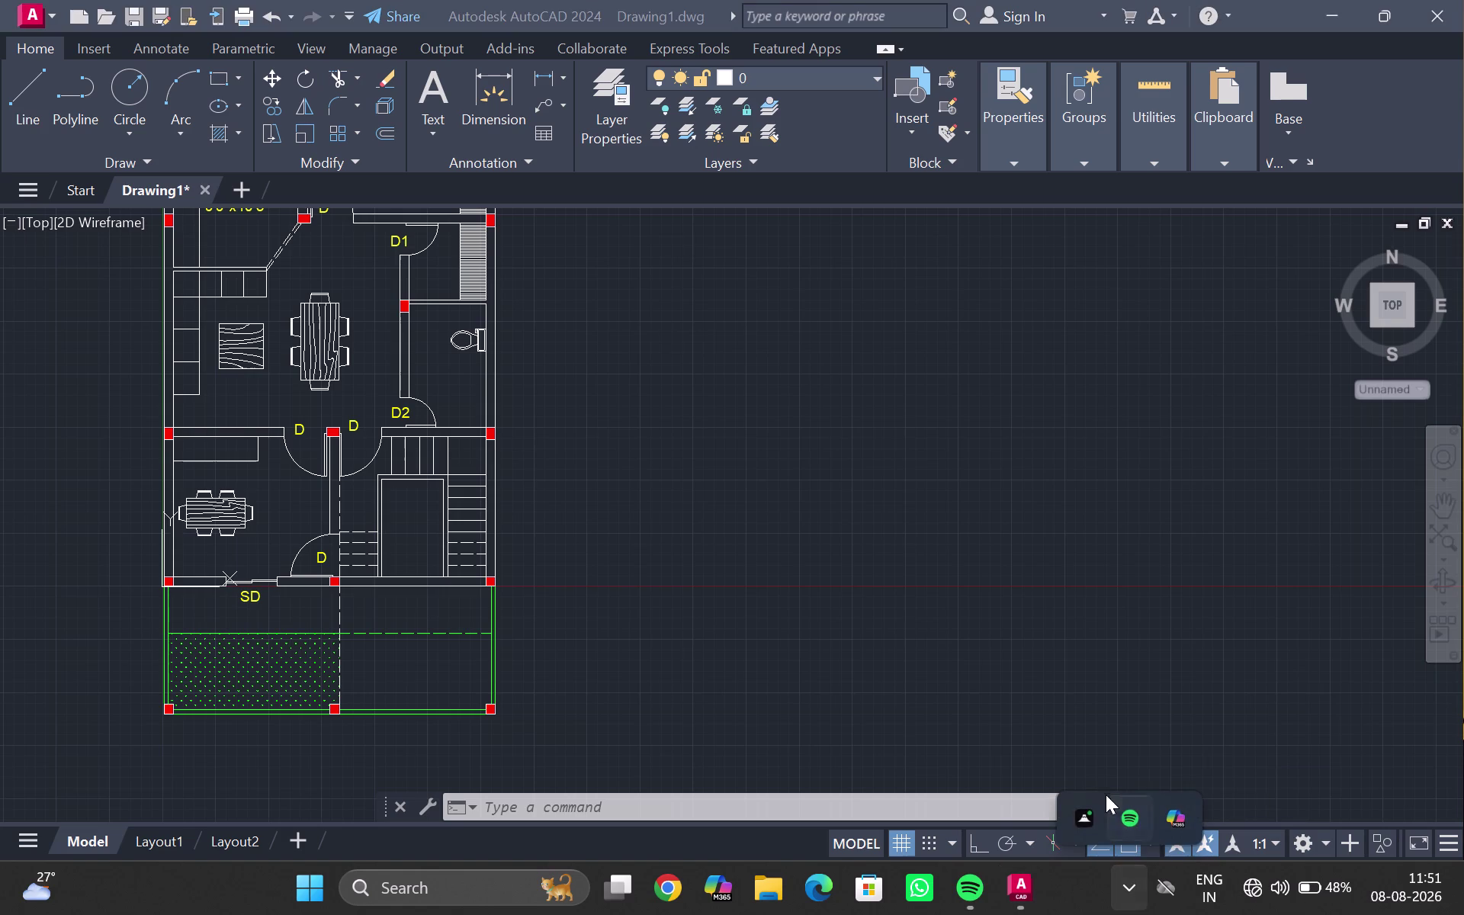